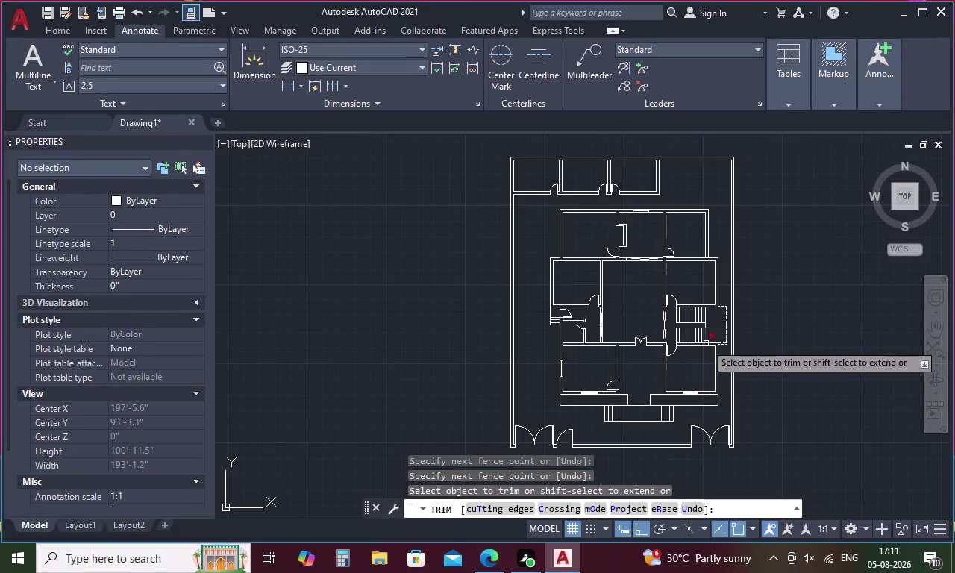
Finish trimming the staircase wall lines and clear the active command.
key(Escape)
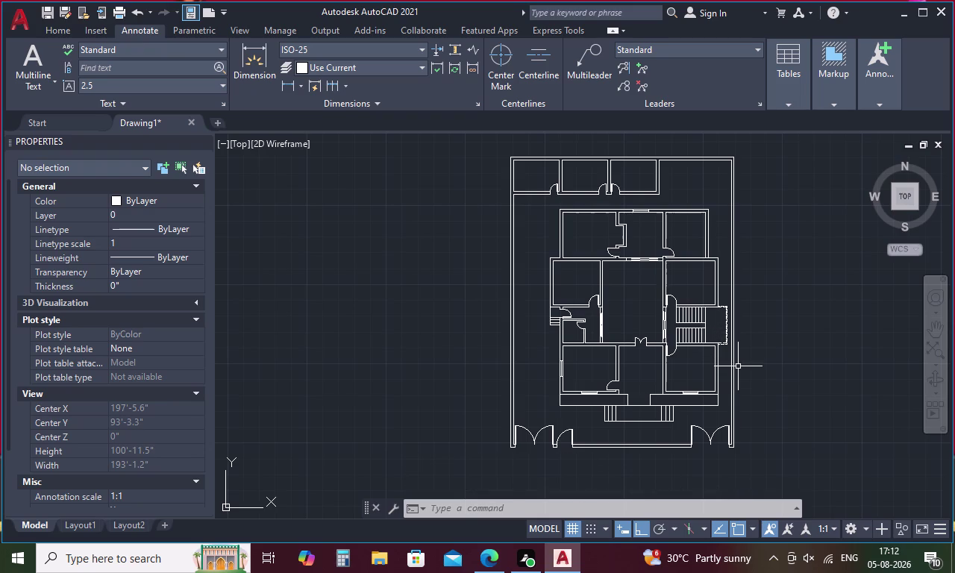
key(Escape)
text(l)
key(space)
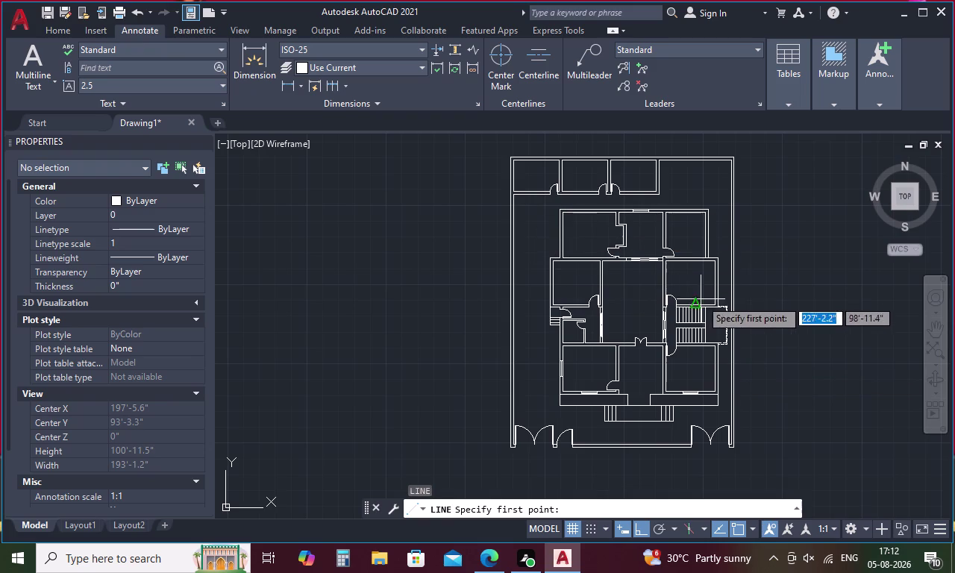
scroll(up, 3)
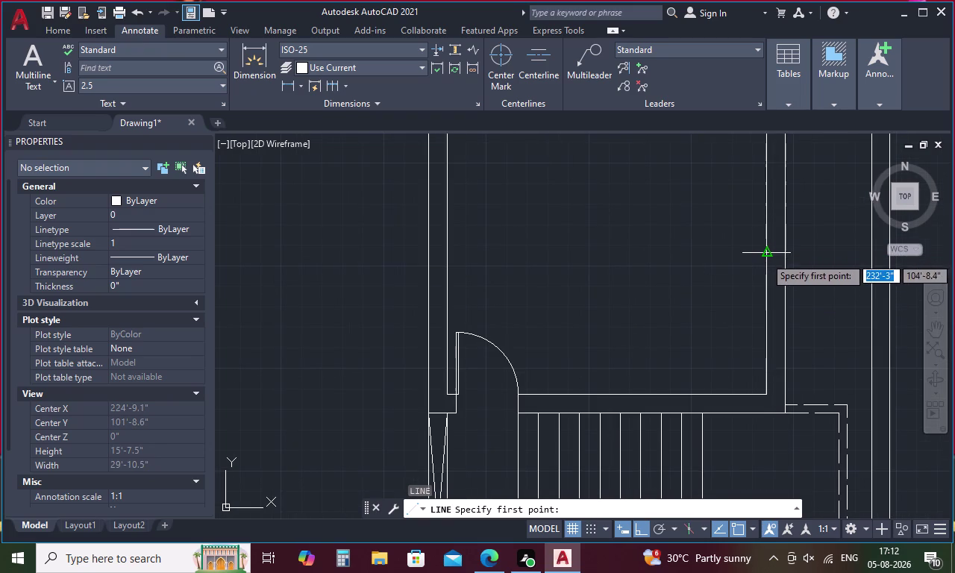
click(765, 257)
click(790, 257)
scroll(down, 3)
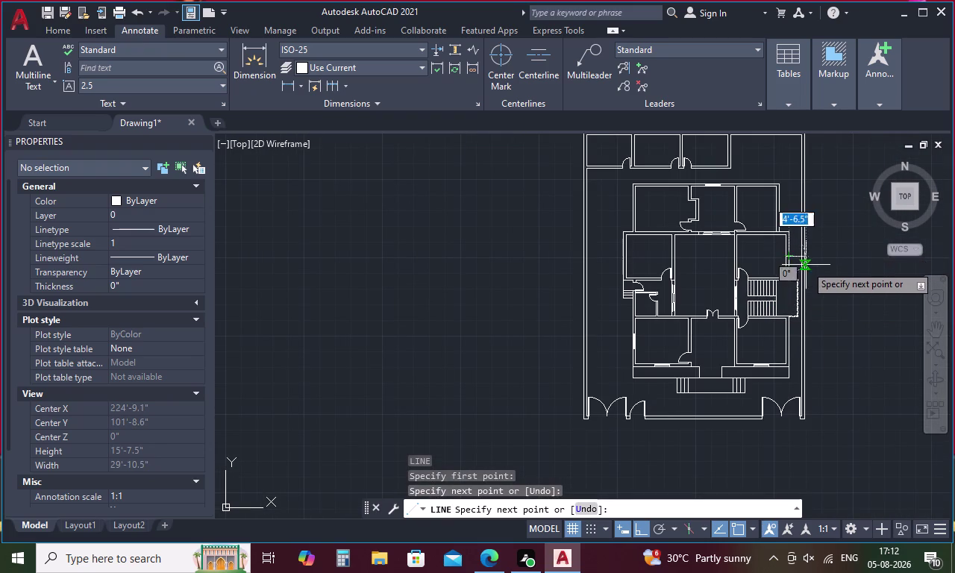
key(Escape)
key(o)
key(space)
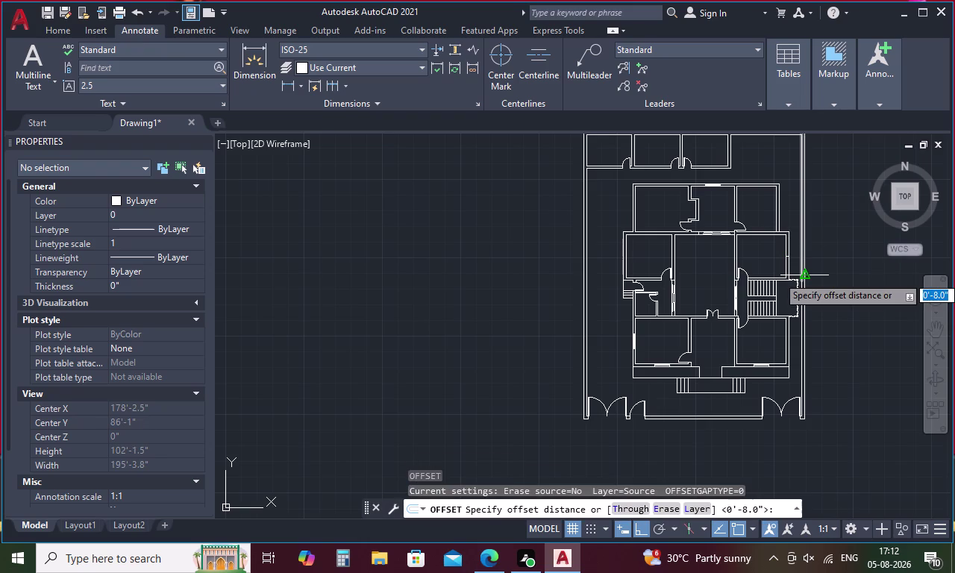
key(1)
key(period)
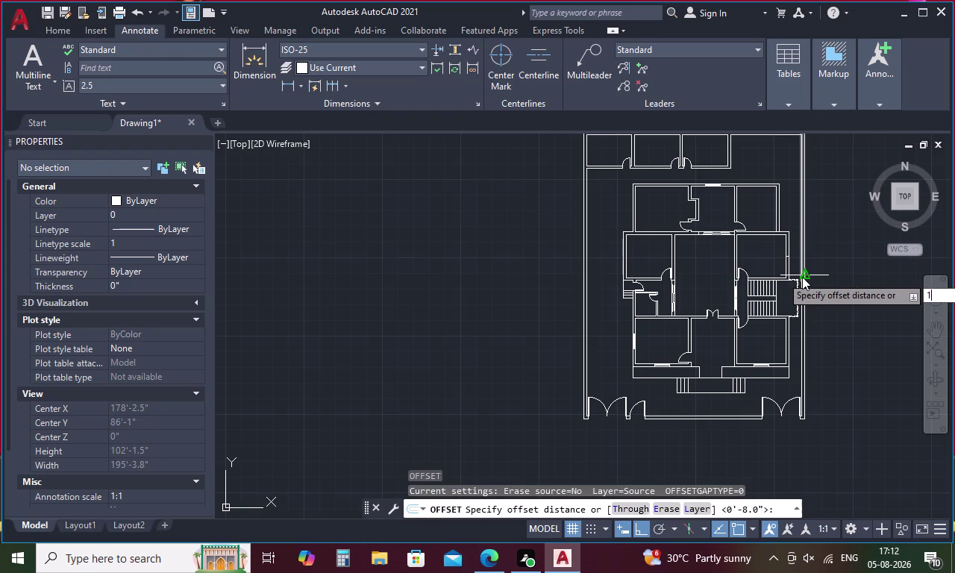
text(5)
key(space)
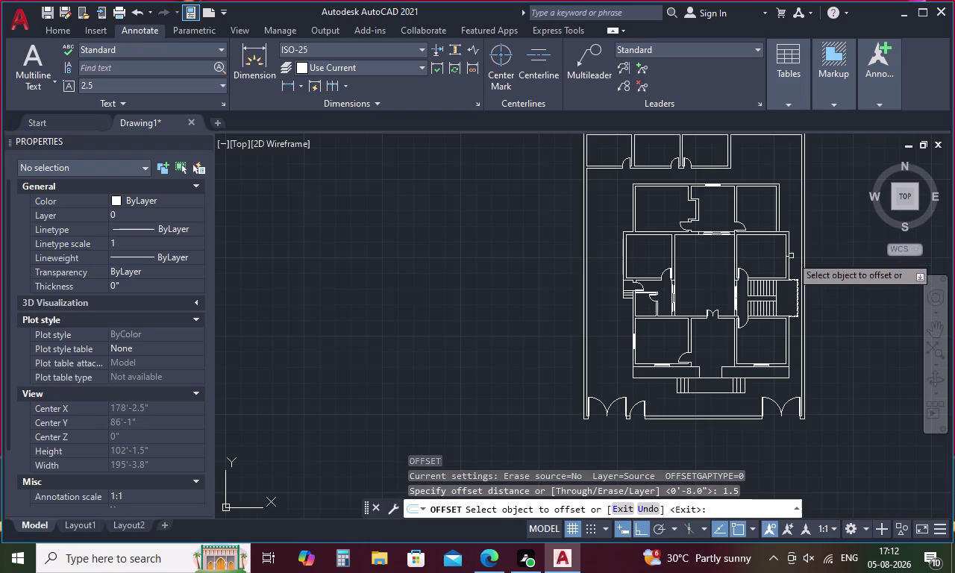
scroll(up, 3)
click(777, 235)
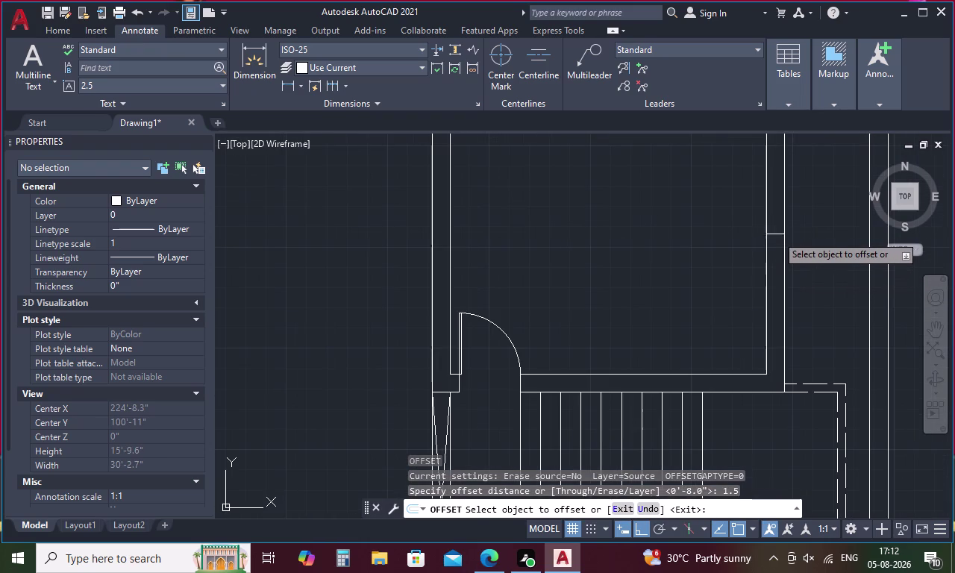
click(776, 208)
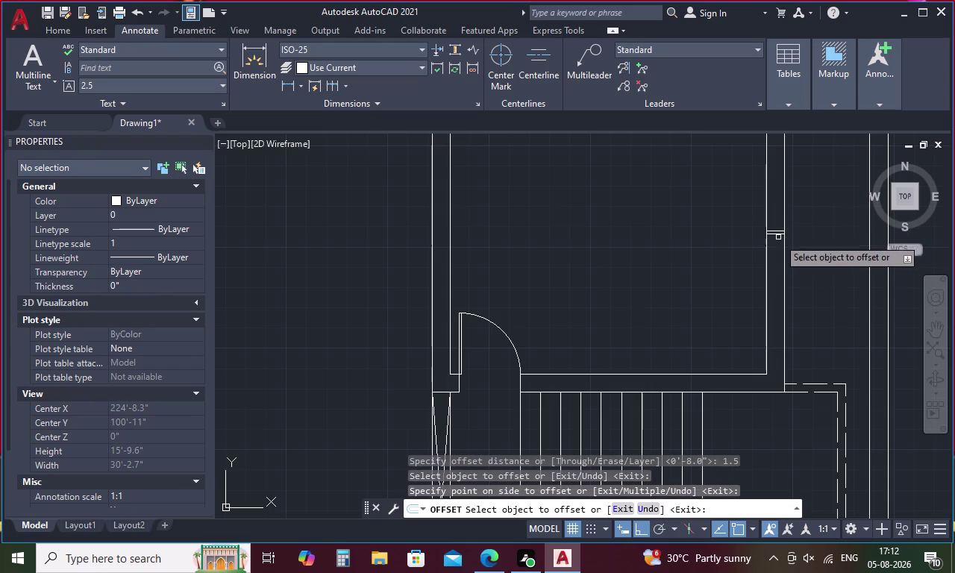
key(Escape)
scroll(up, 3)
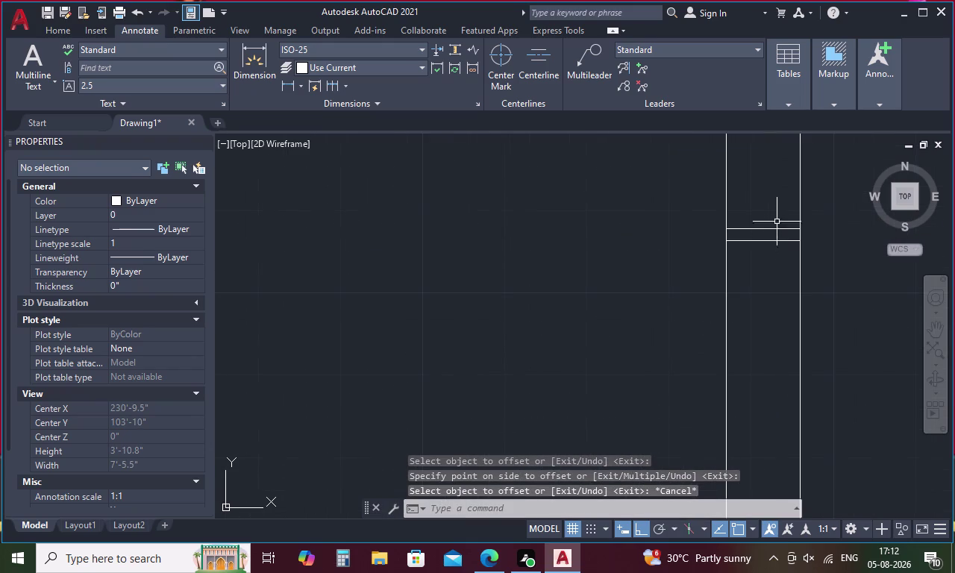
drag(780, 212, 772, 260)
key(Delete)
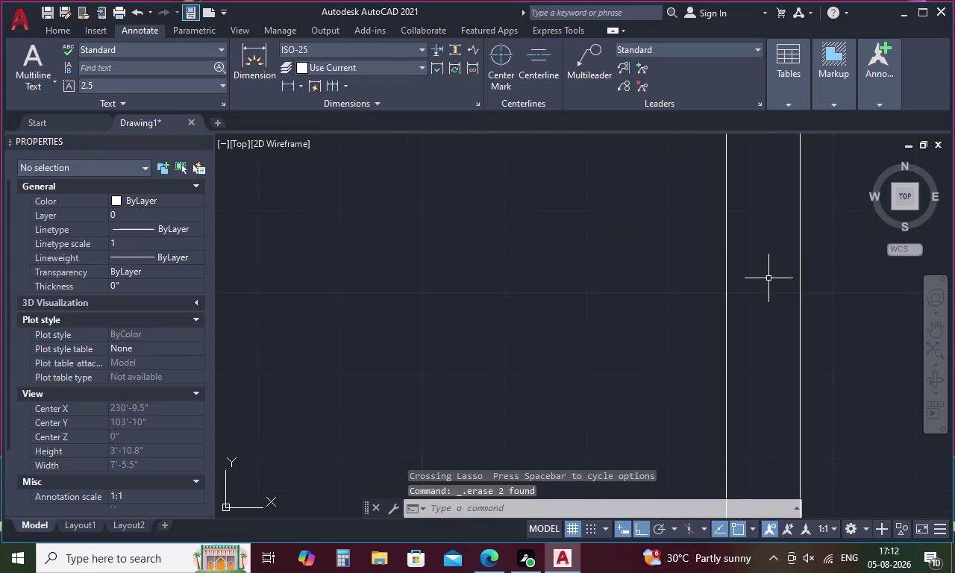
key(o)
key(space)
text(1.)
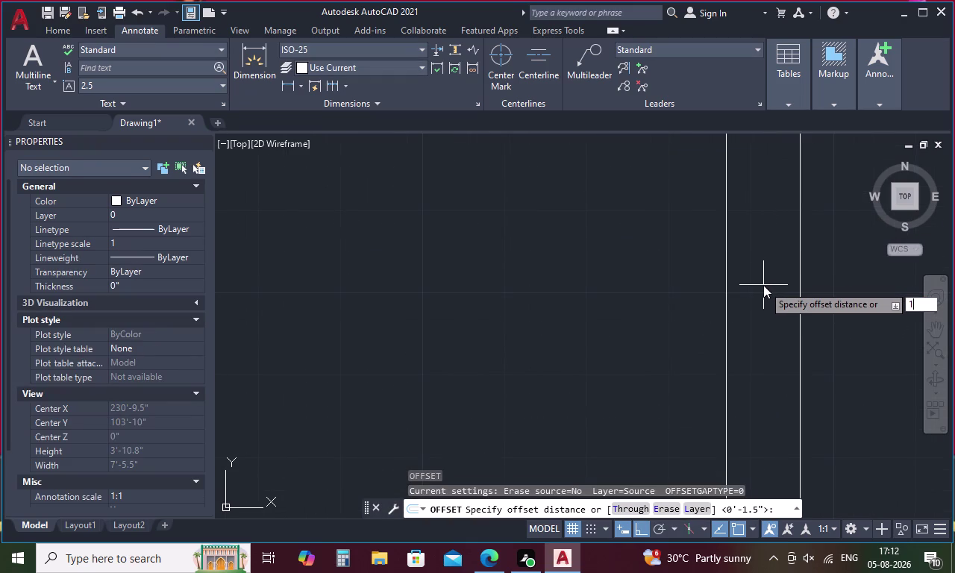
key(5)
key(apostrophe)
key(space)
key(Escape)
key(Escape)
key(l)
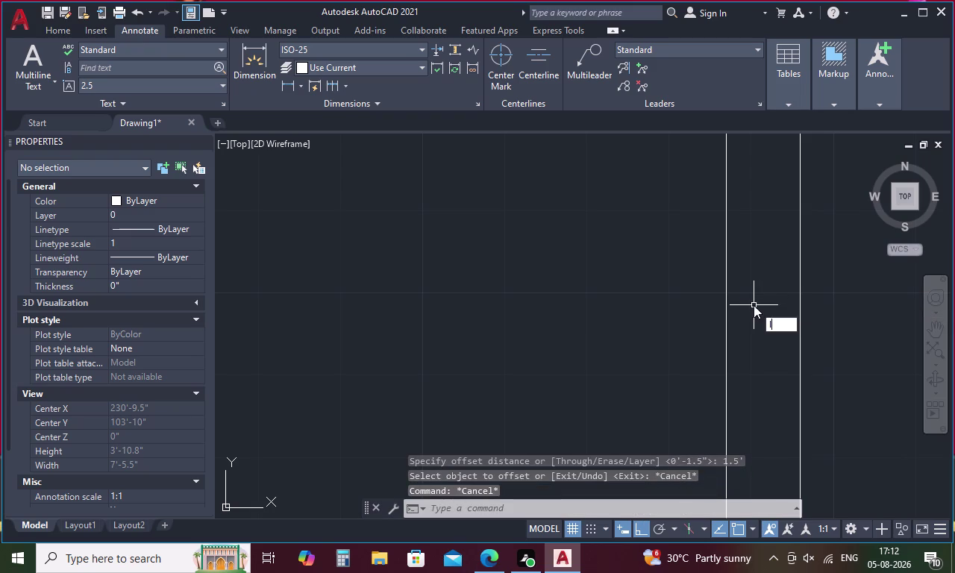
key(space)
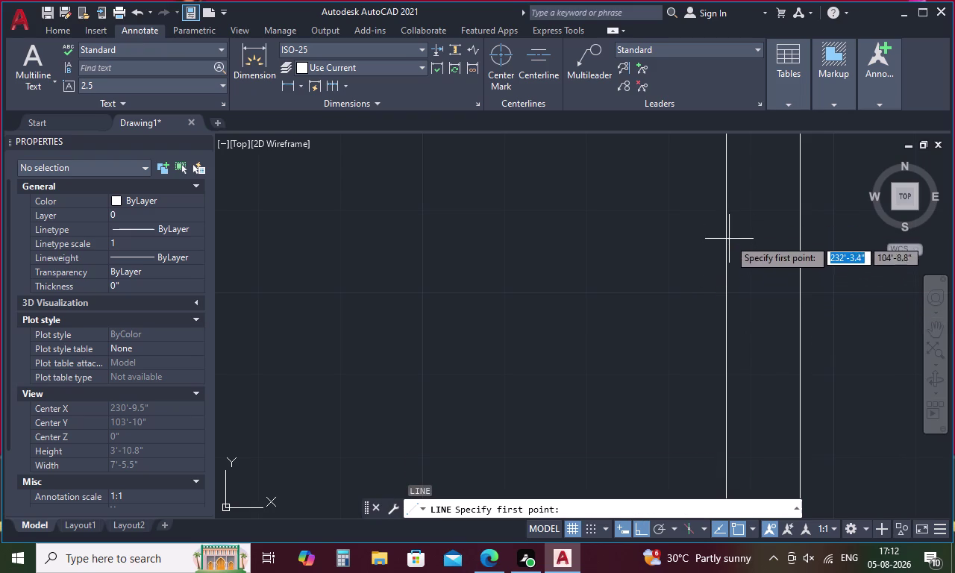
Draw a line across the wall and offset it 1.5 to form the opening's two edges.
click(726, 241)
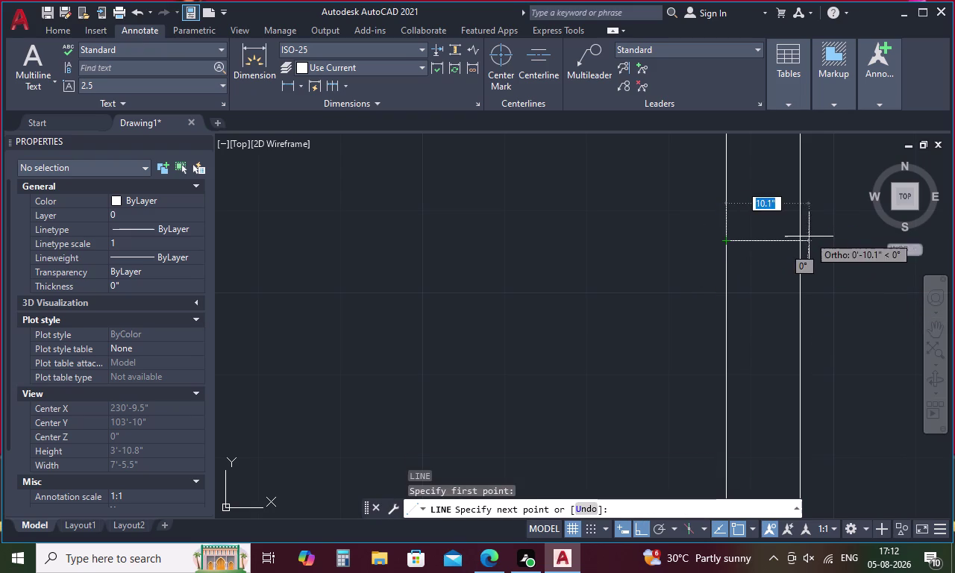
click(803, 238)
key(Escape)
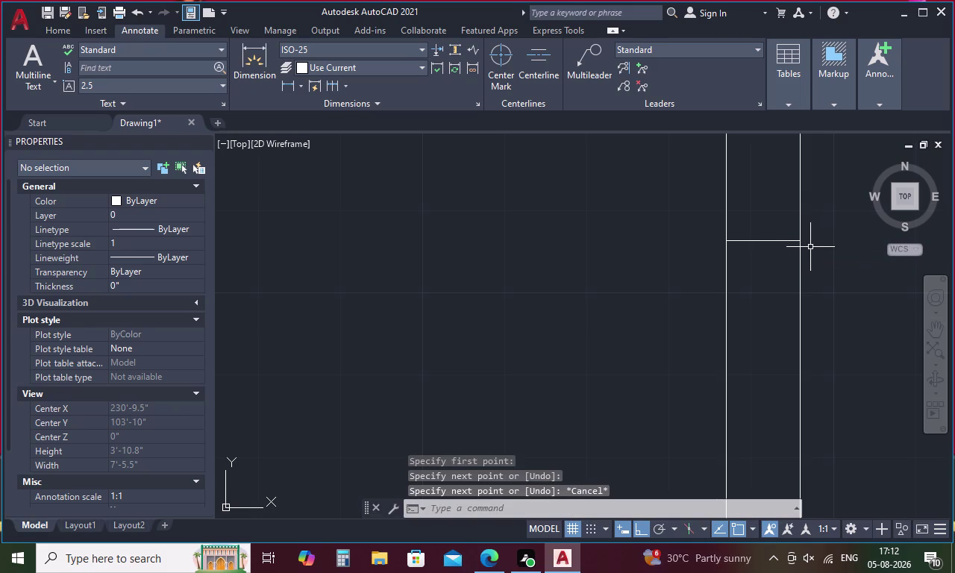
text(o)
key(space)
key(1)
key(period)
key(5)
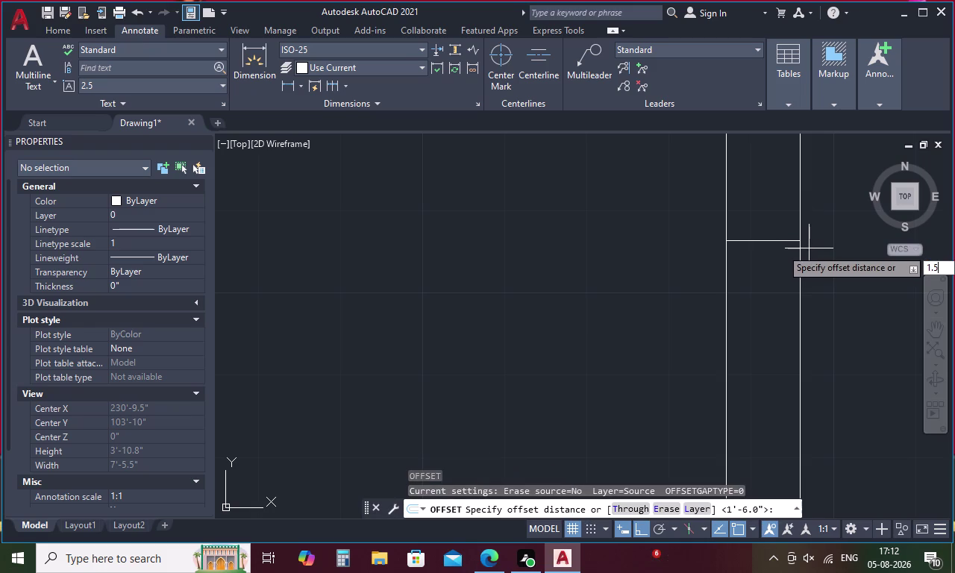
key(apostrophe)
key(space)
click(778, 240)
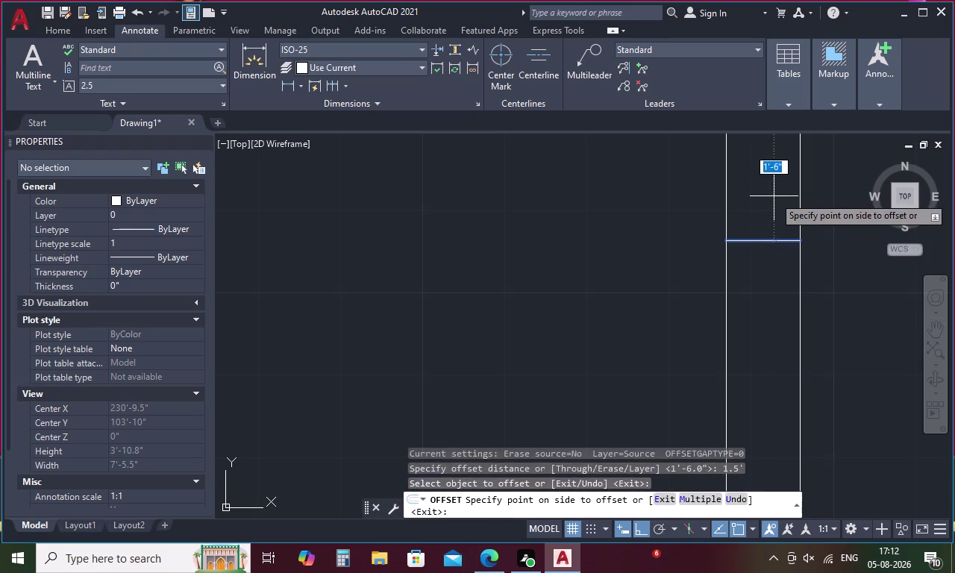
click(774, 196)
click(778, 241)
click(777, 295)
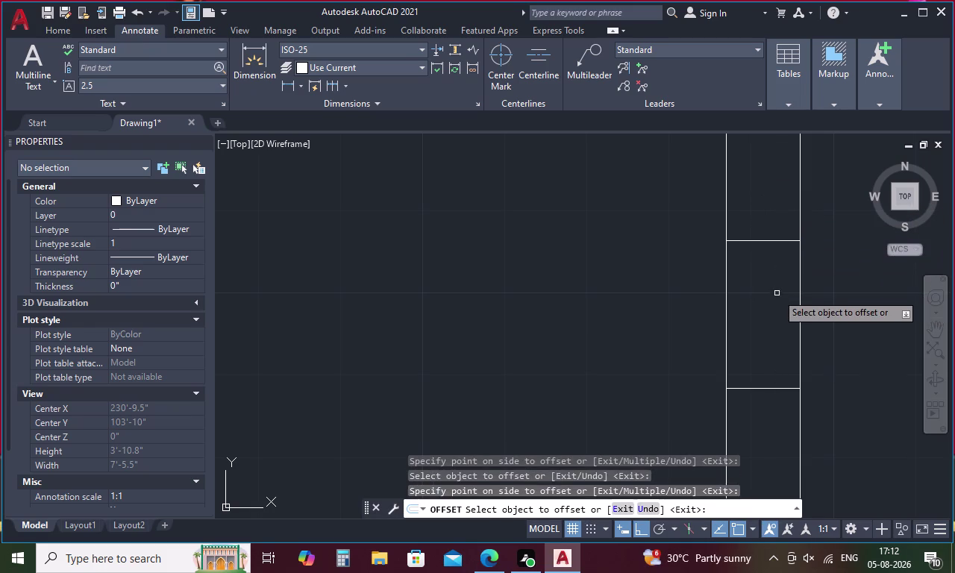
scroll(down, 3)
key(Escape)
Draw a 3-foot vertical line between the opening edges.
text(l)
key(space)
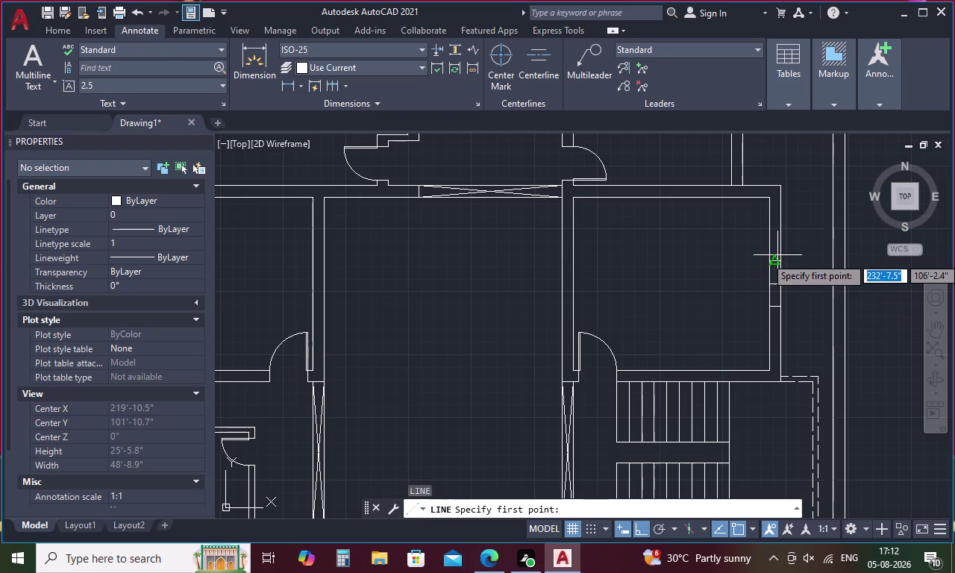
click(775, 265)
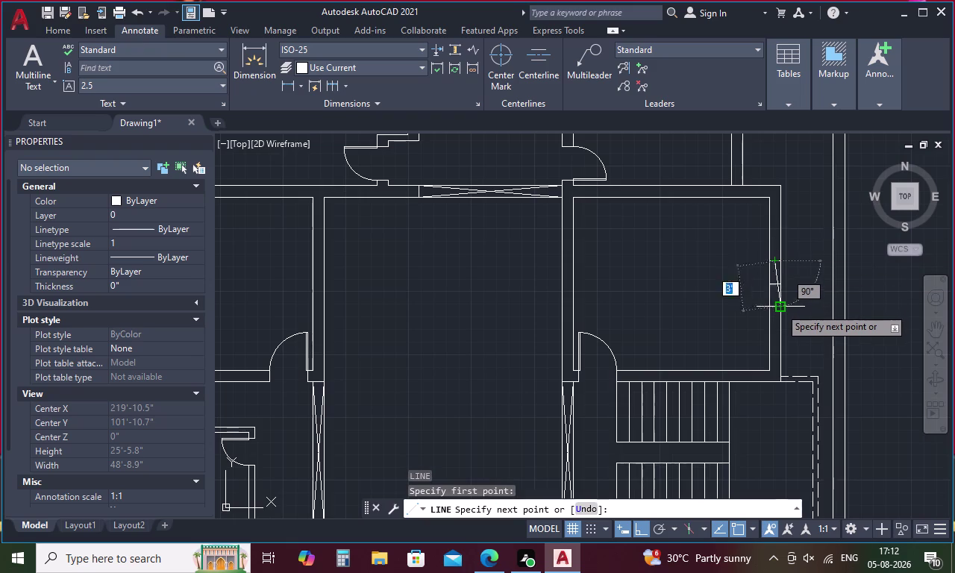
click(776, 309)
key(Escape)
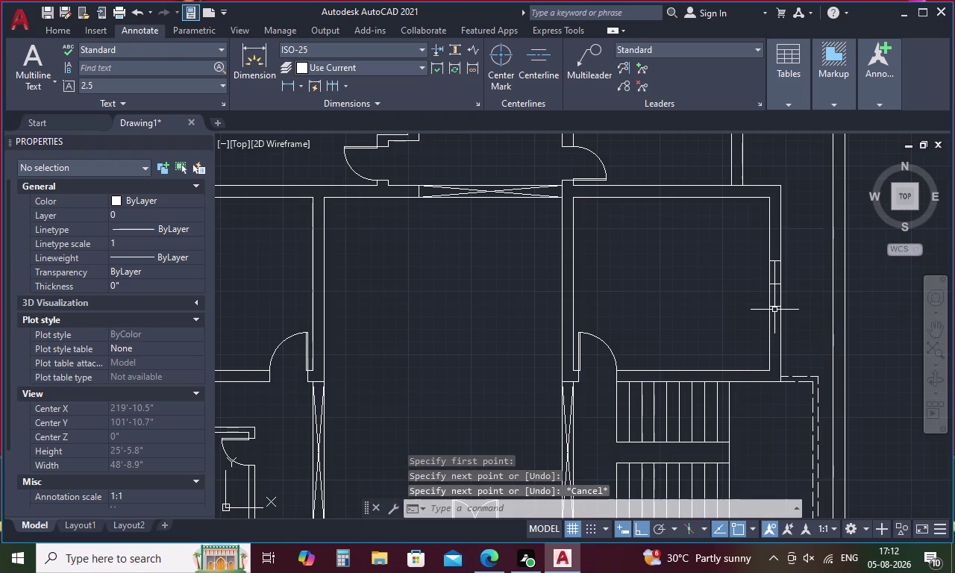
Offset the vertical line 1 inch to each side and select the middle line.
text(o 1)
key(space)
scroll(up, 3)
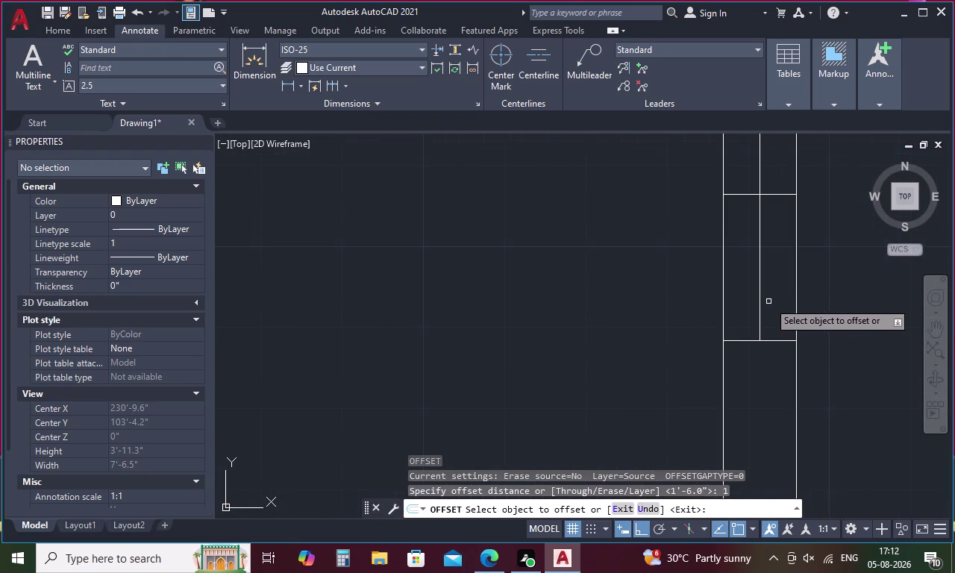
click(759, 309)
click(781, 302)
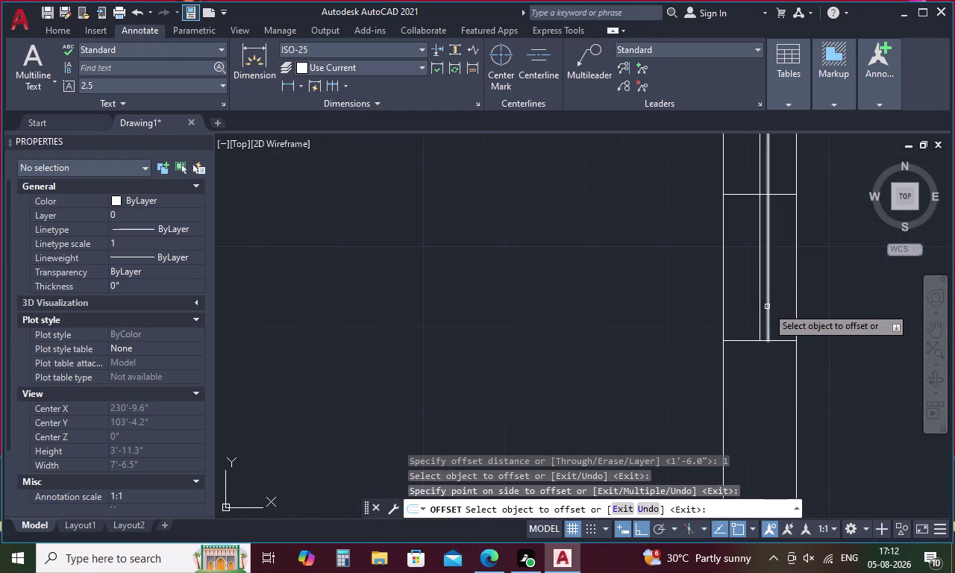
click(759, 315)
click(744, 318)
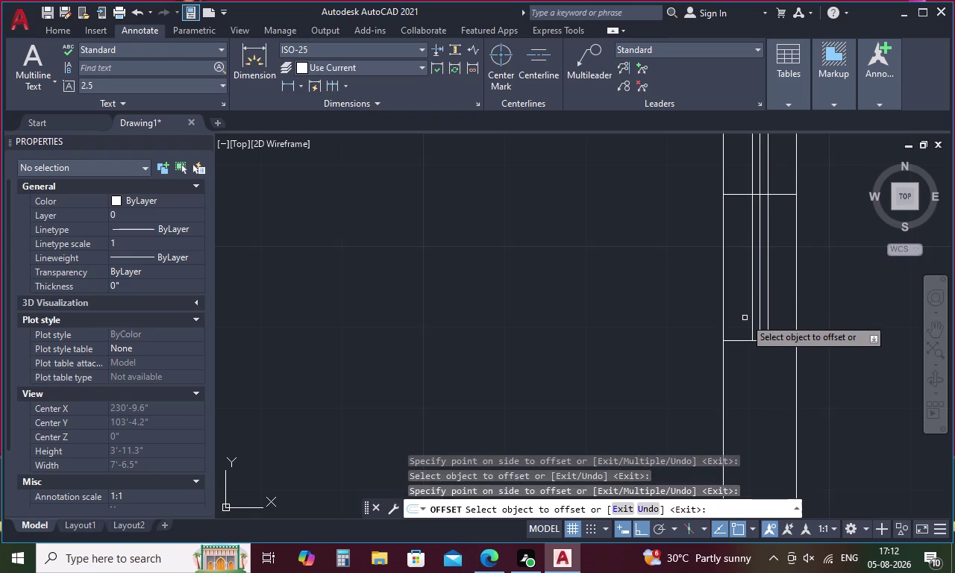
key(Escape)
click(759, 303)
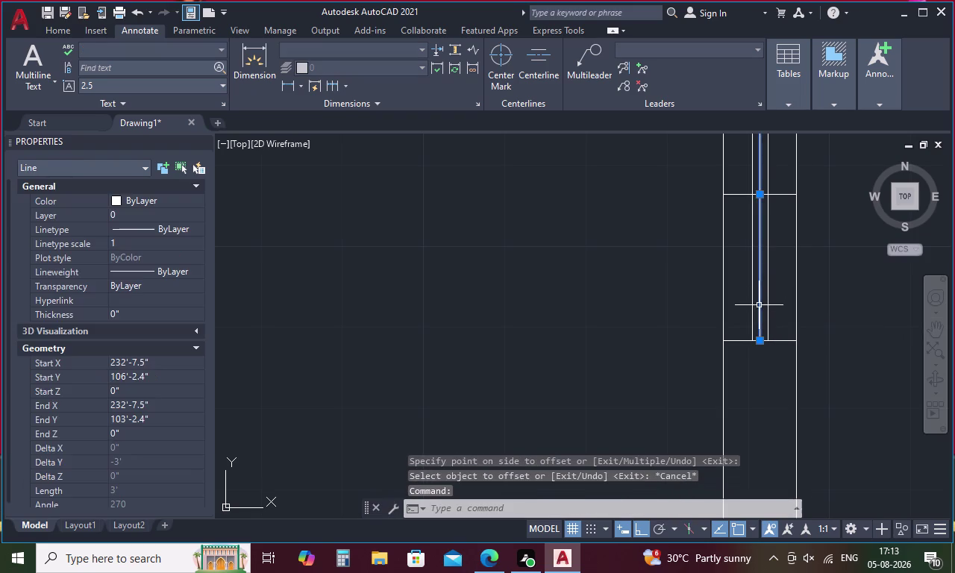
key(Delete)
scroll(down, 3)
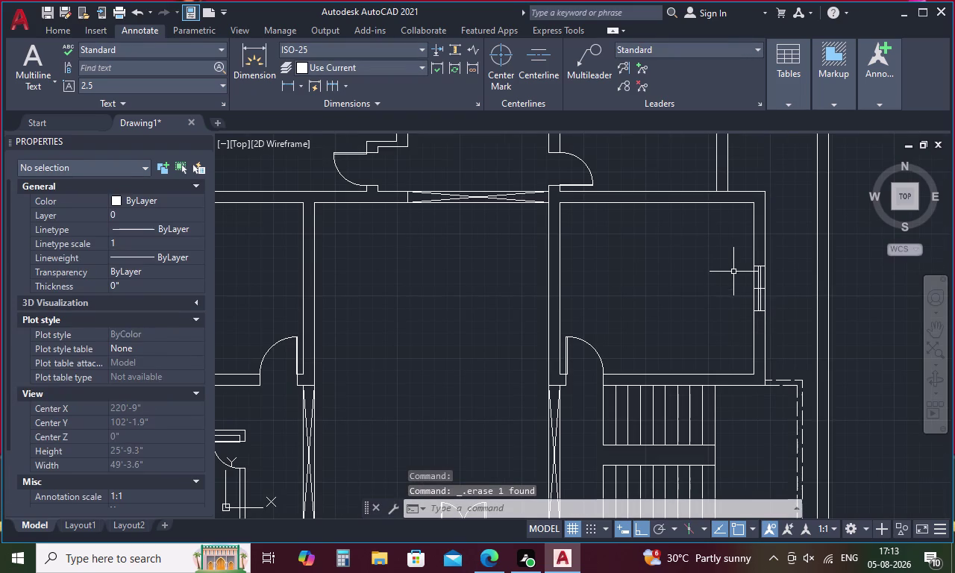
scroll(up, 3)
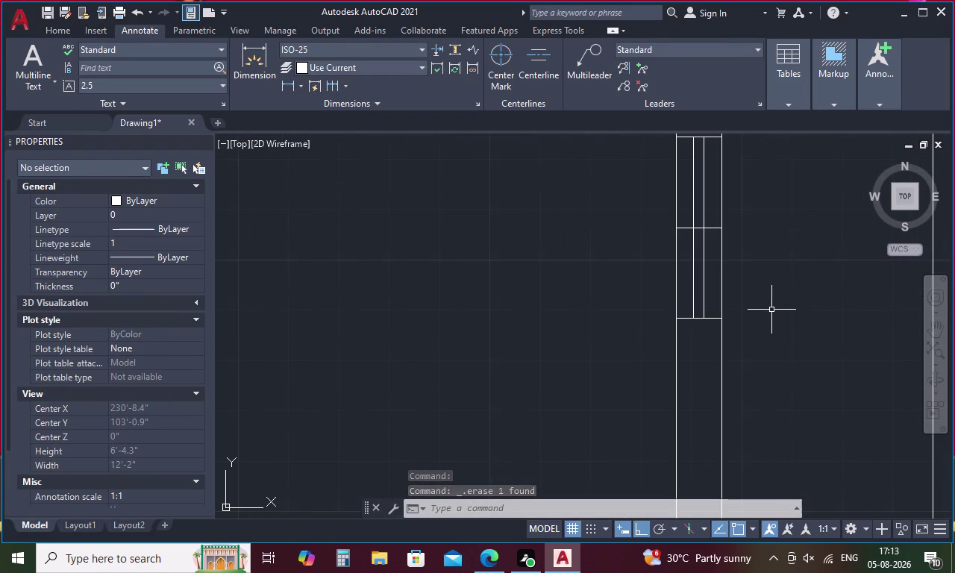
middle_drag(771, 309, 779, 381)
drag(720, 199, 707, 249)
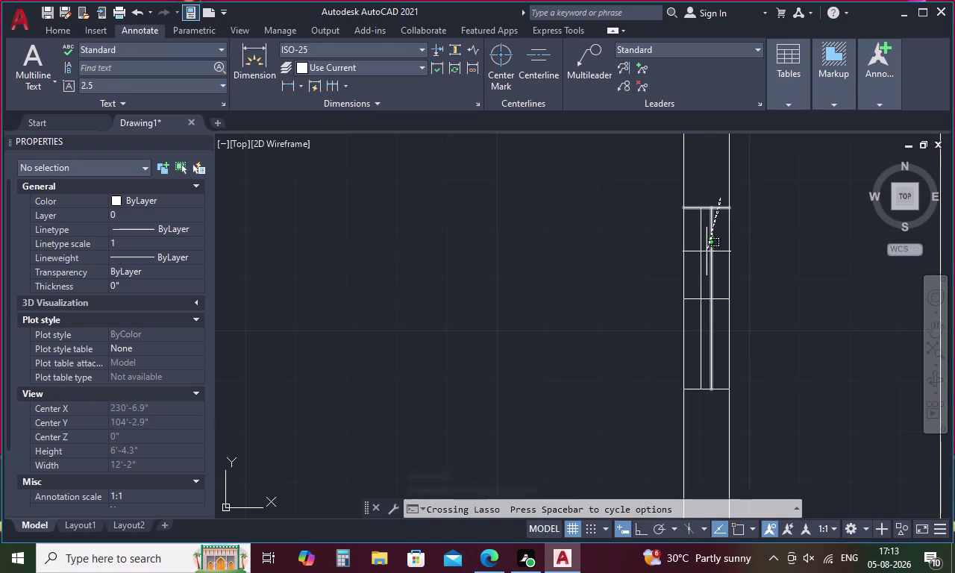
drag(708, 249, 700, 270)
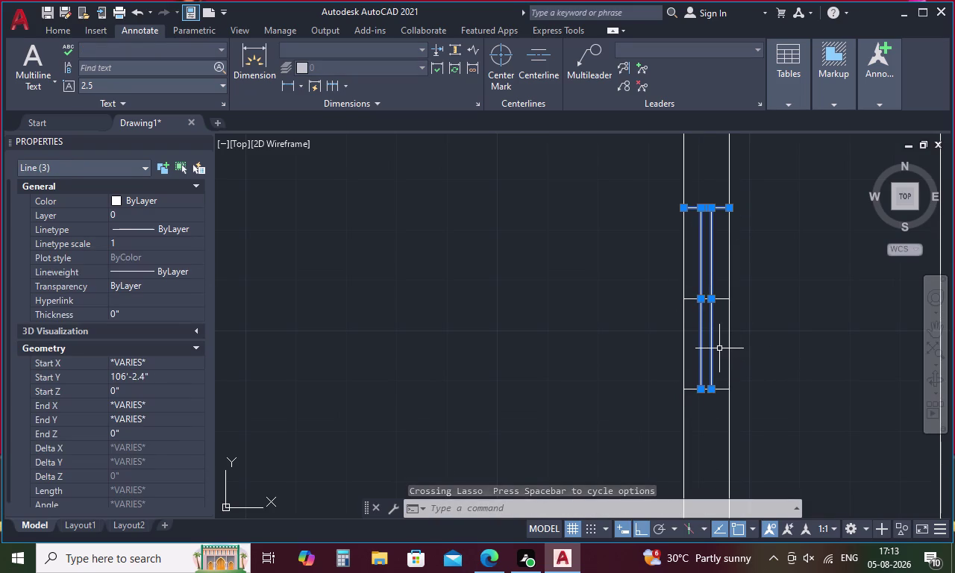
key(Escape)
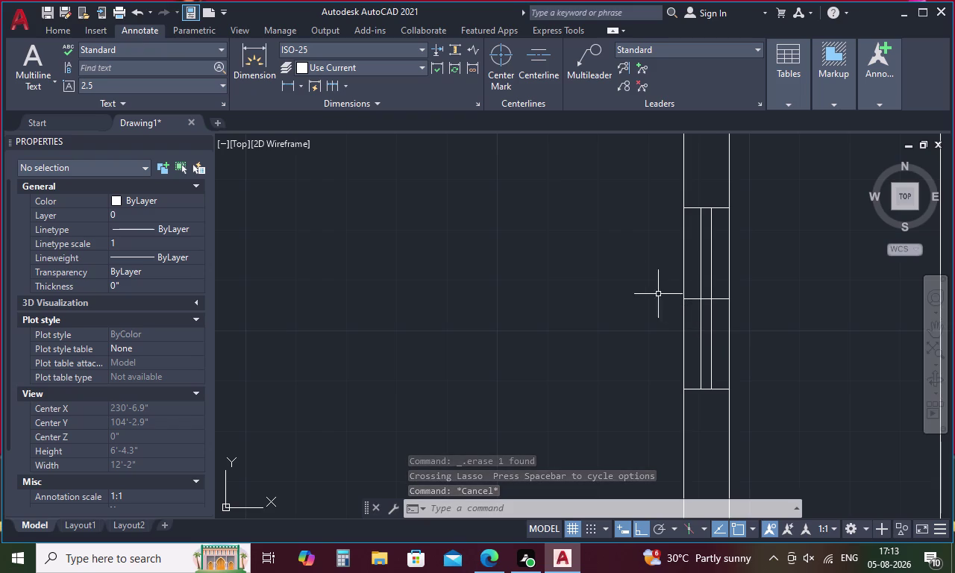
scroll(down, 3)
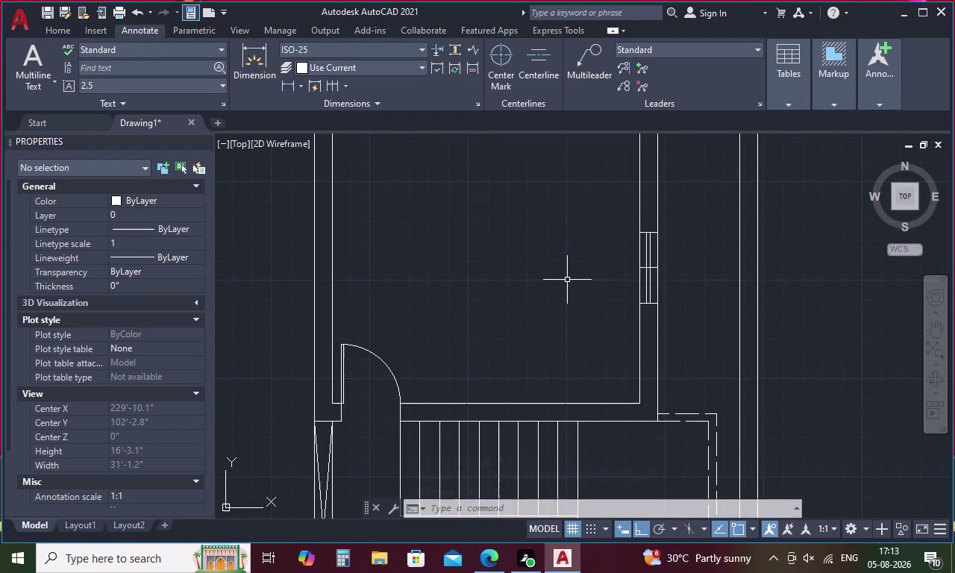
scroll(down, 3)
middle_drag(540, 289, 786, 305)
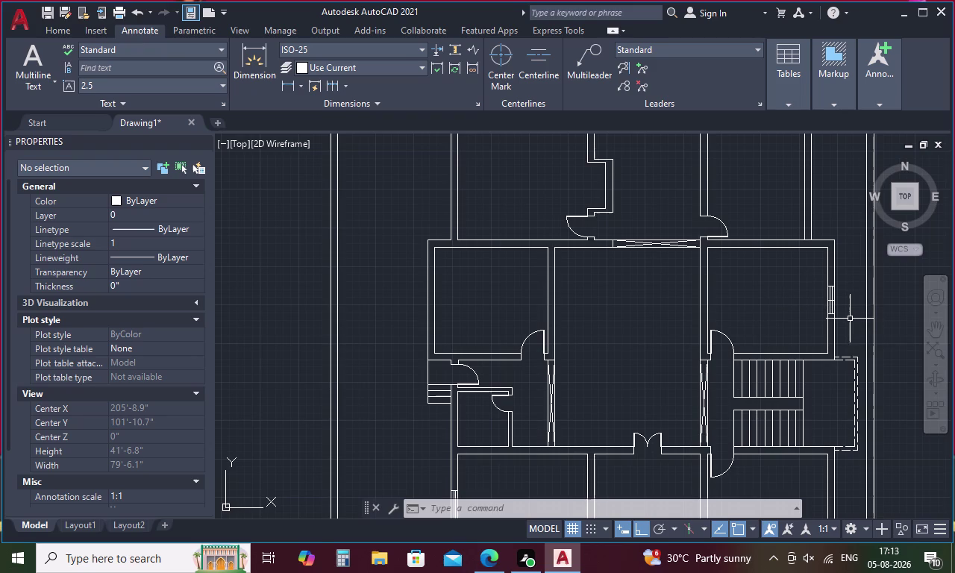
Copy the right-wall window lines onto the left wall and the lower right wall.
scroll(up, 3)
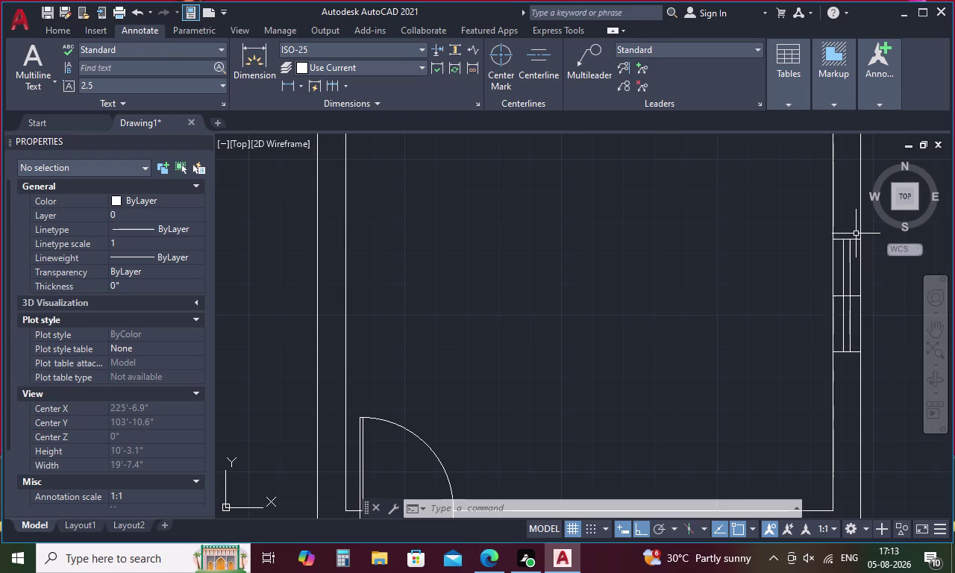
drag(854, 231, 844, 282)
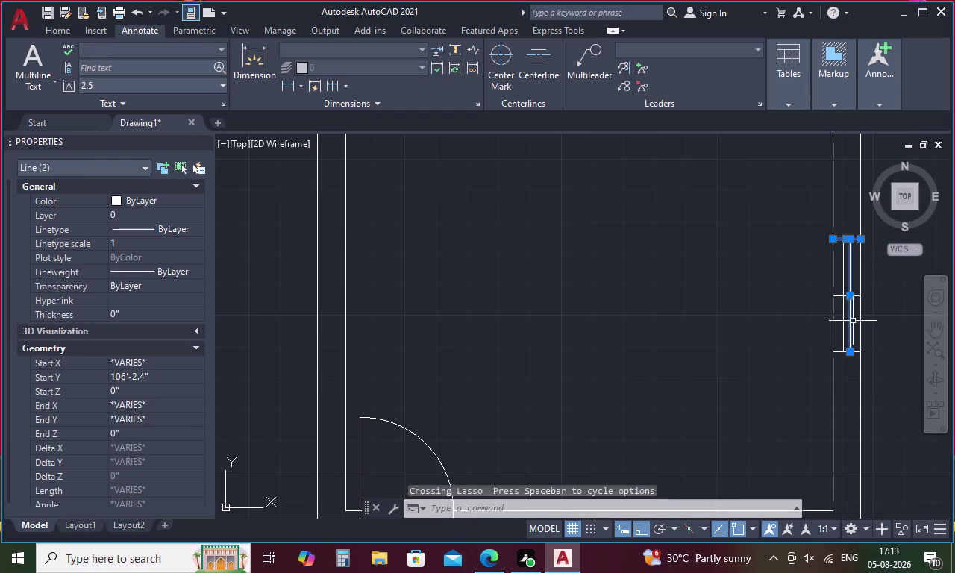
click(843, 324)
scroll(up, 3)
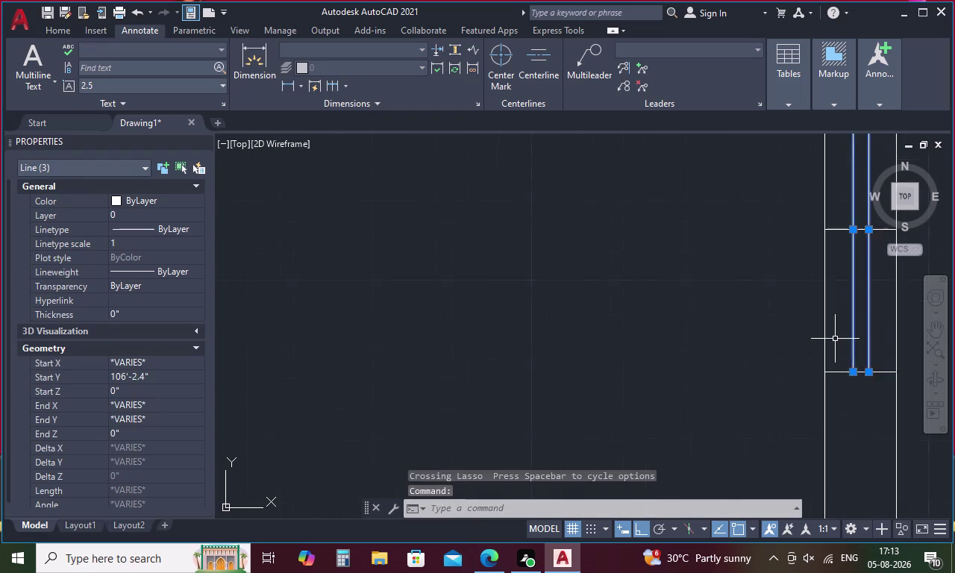
click(829, 396)
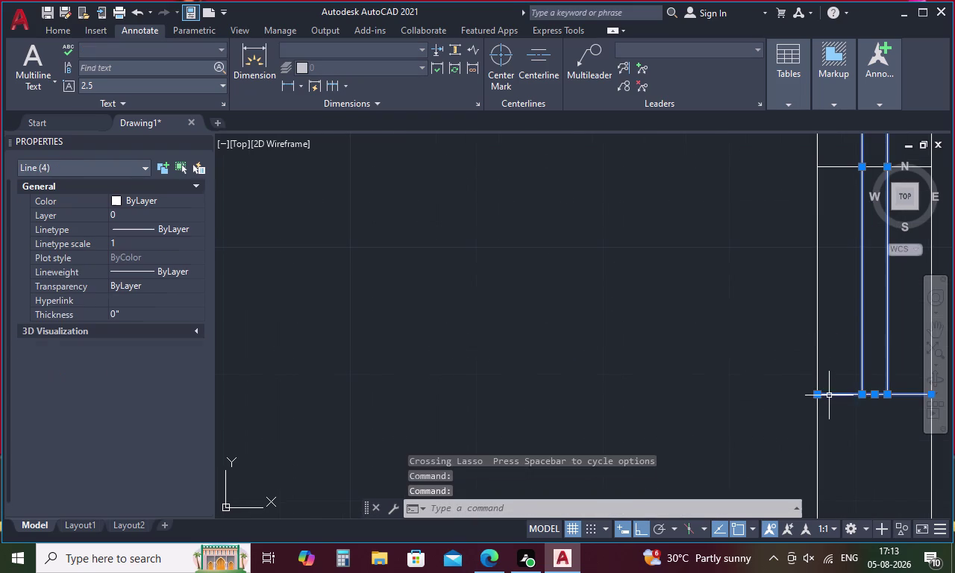
scroll(down, 3)
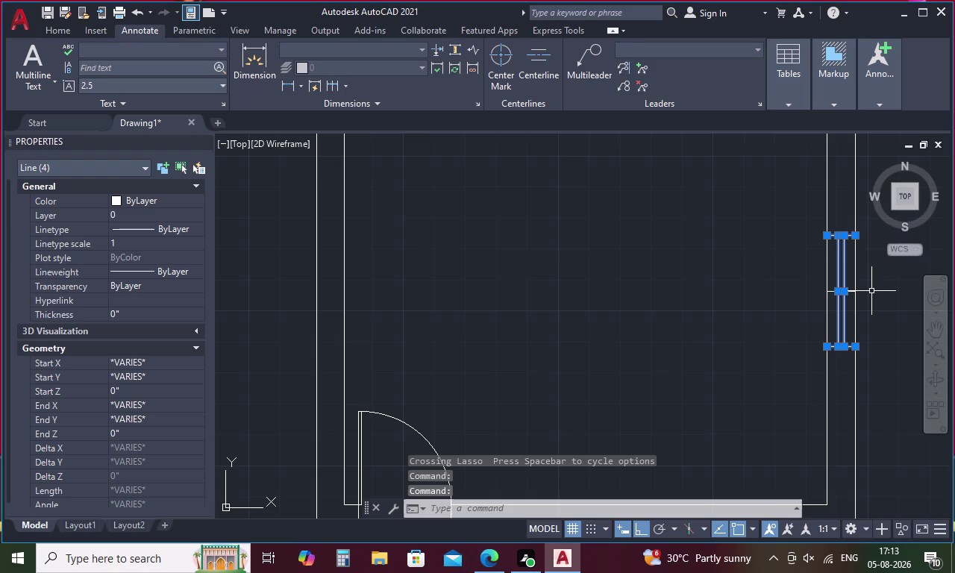
right_click(872, 292)
click(871, 325)
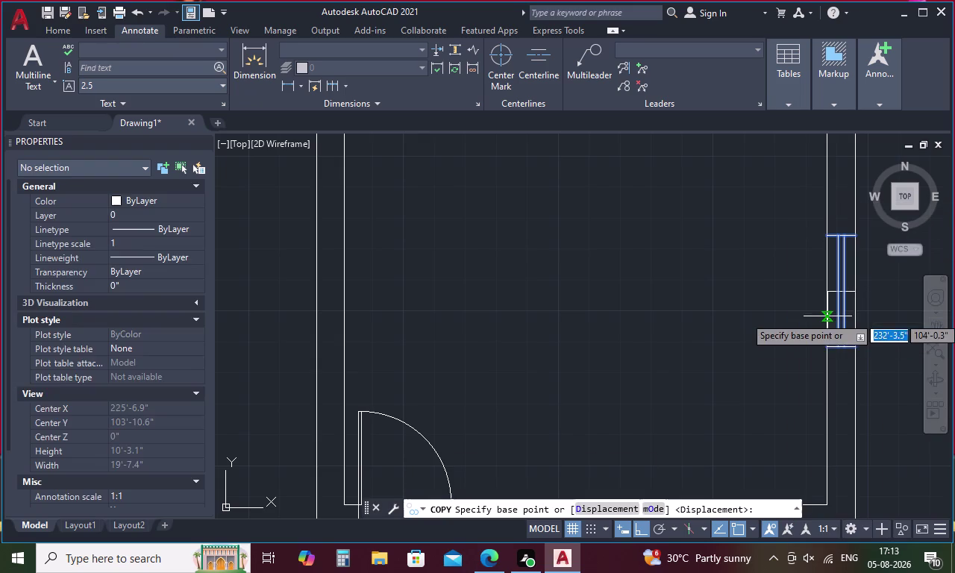
click(830, 294)
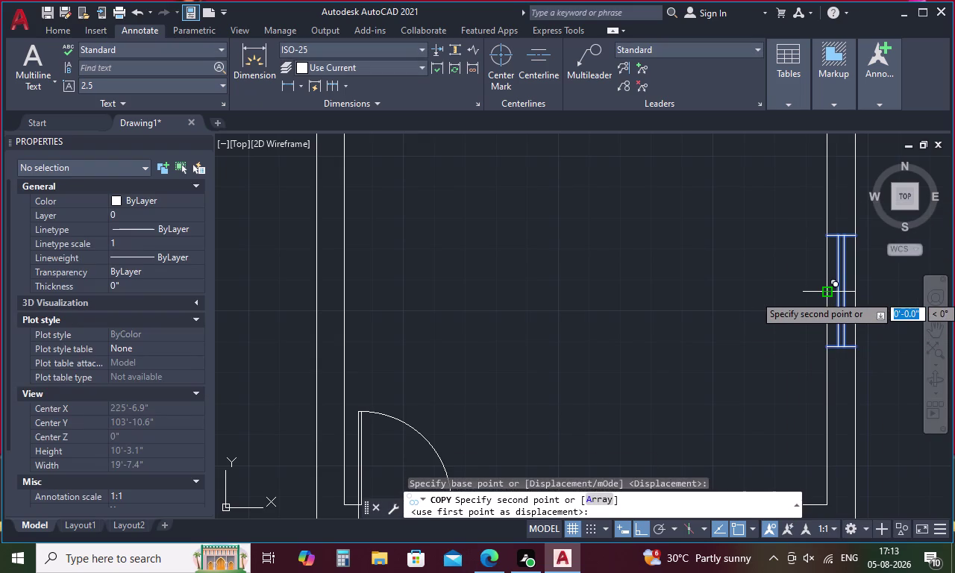
scroll(down, 3)
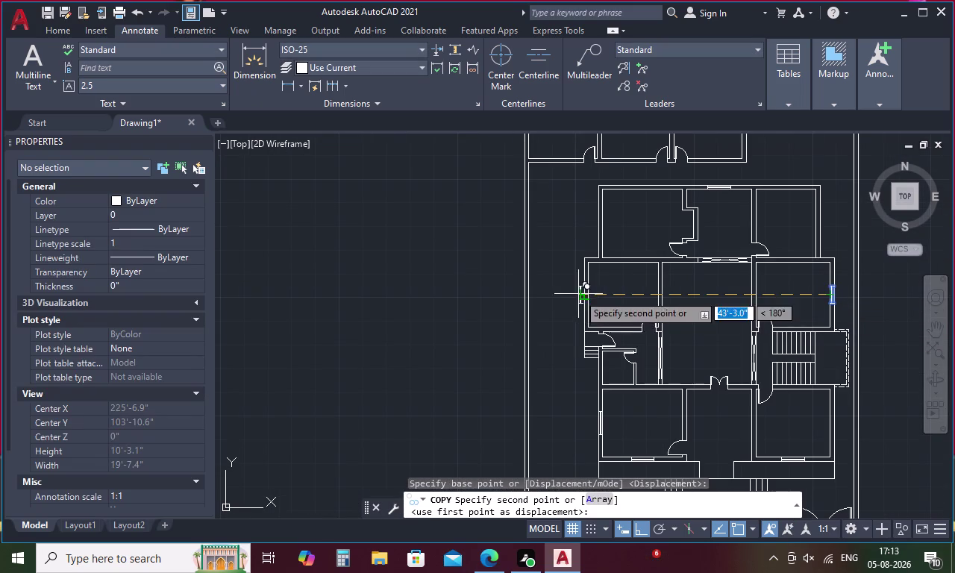
scroll(up, 3)
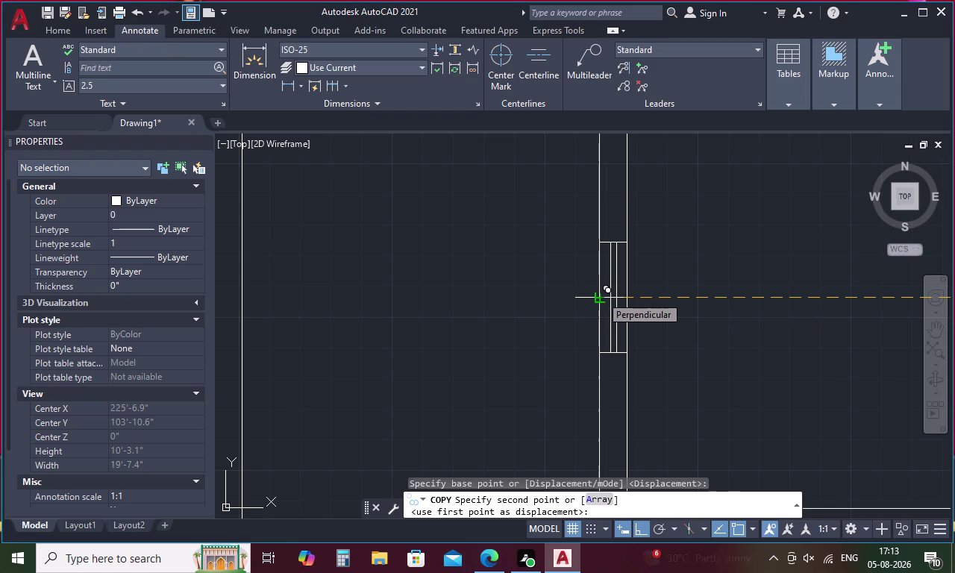
click(601, 296)
scroll(down, 3)
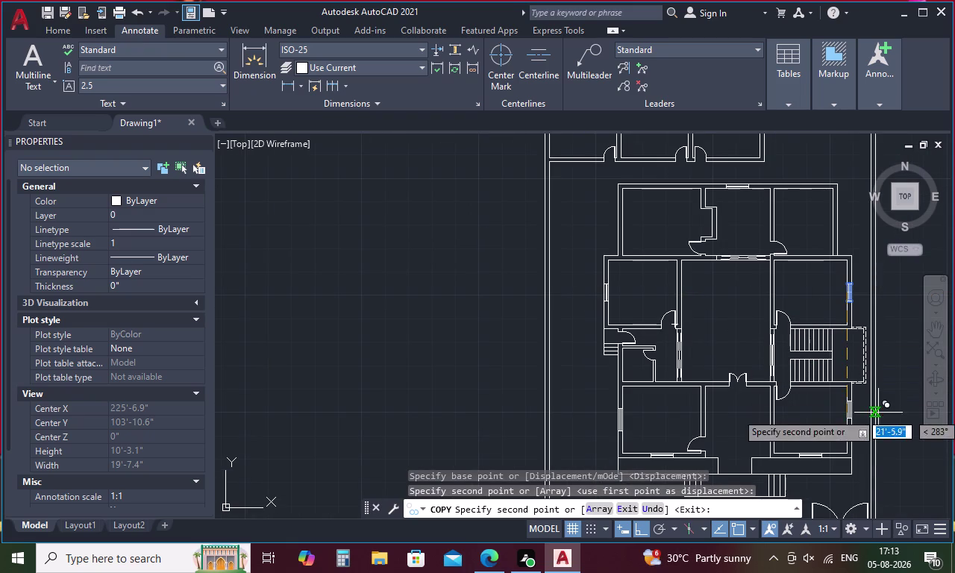
scroll(up, 3)
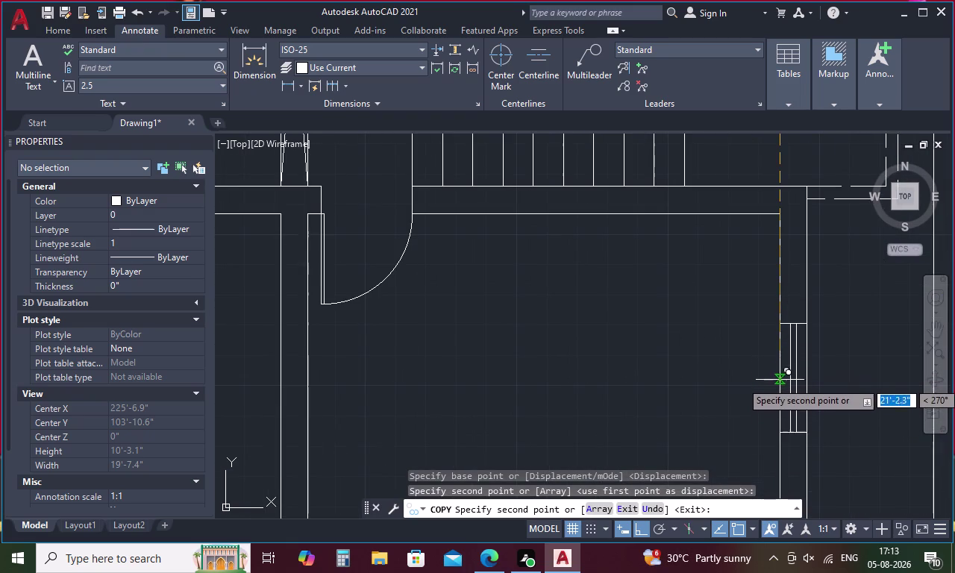
click(781, 433)
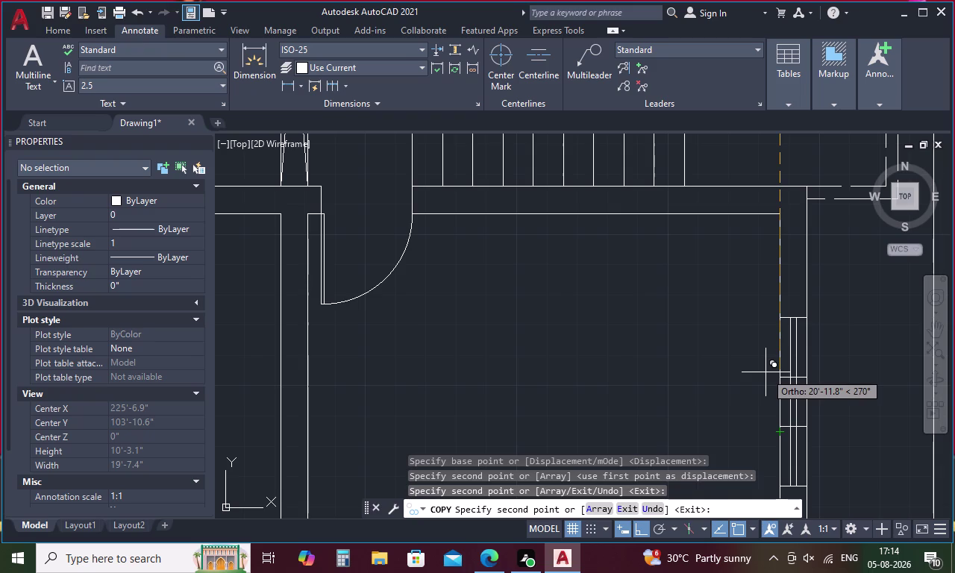
key(Escape)
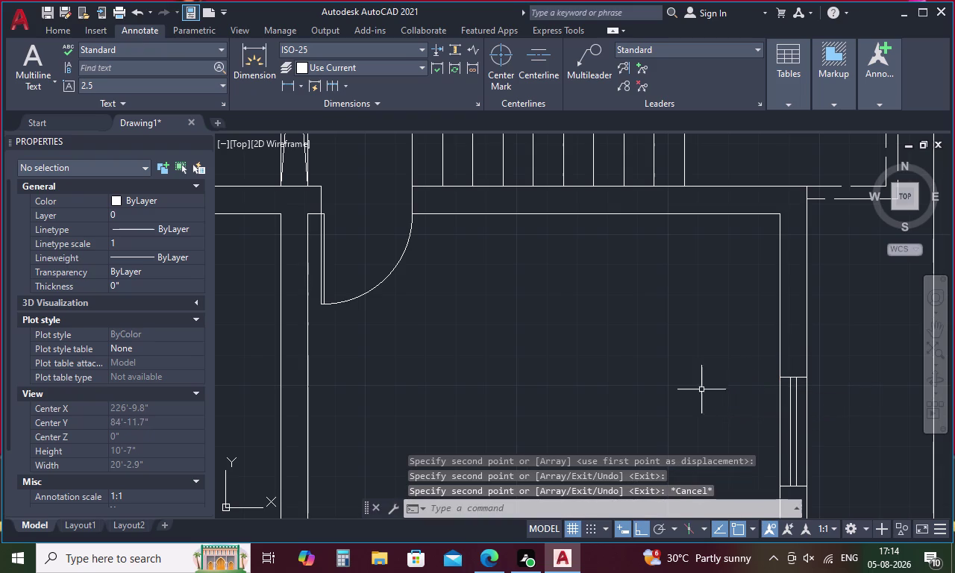
Select the newly placed window and start copying it, then cancel the copy.
scroll(down, 3)
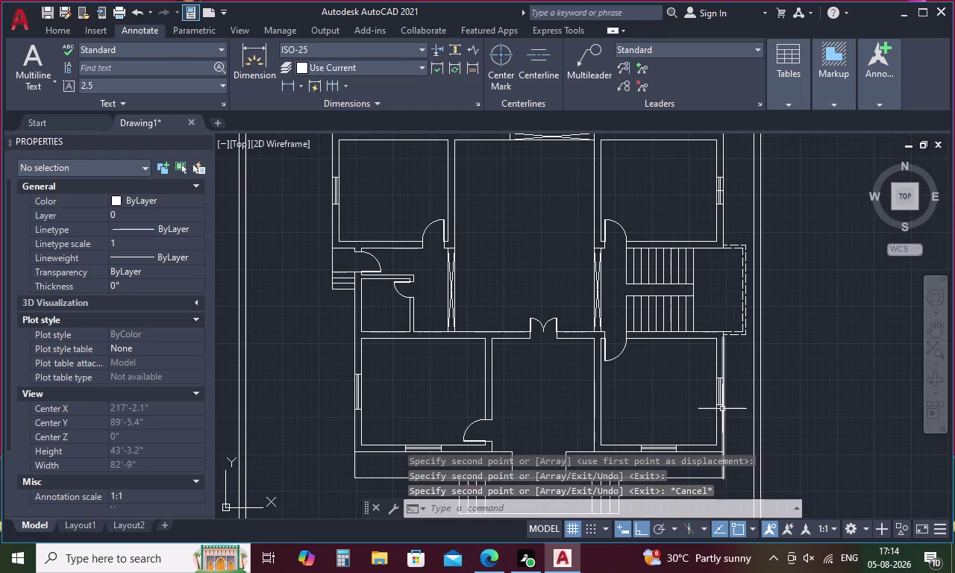
scroll(up, 3)
drag(713, 247, 711, 253)
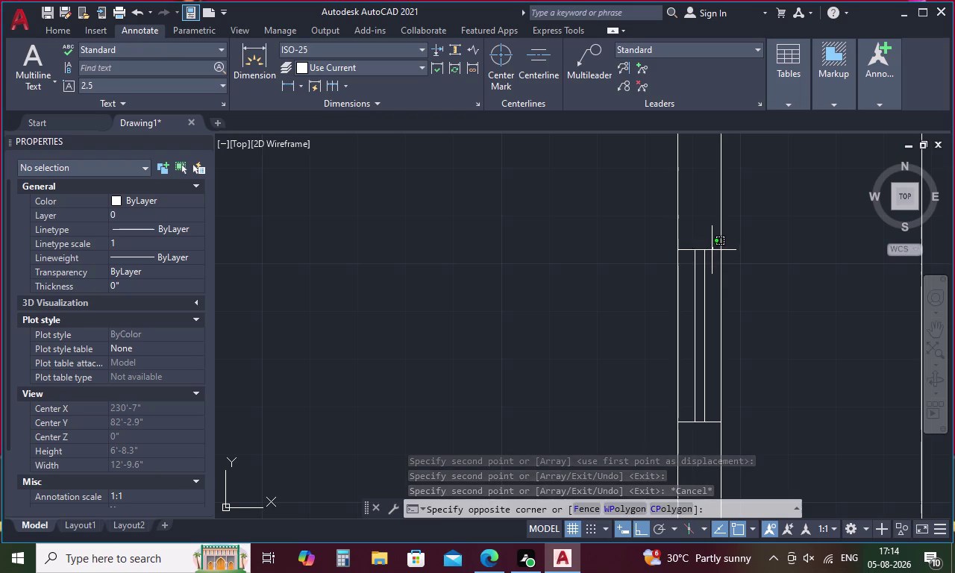
drag(711, 253, 692, 317)
click(688, 421)
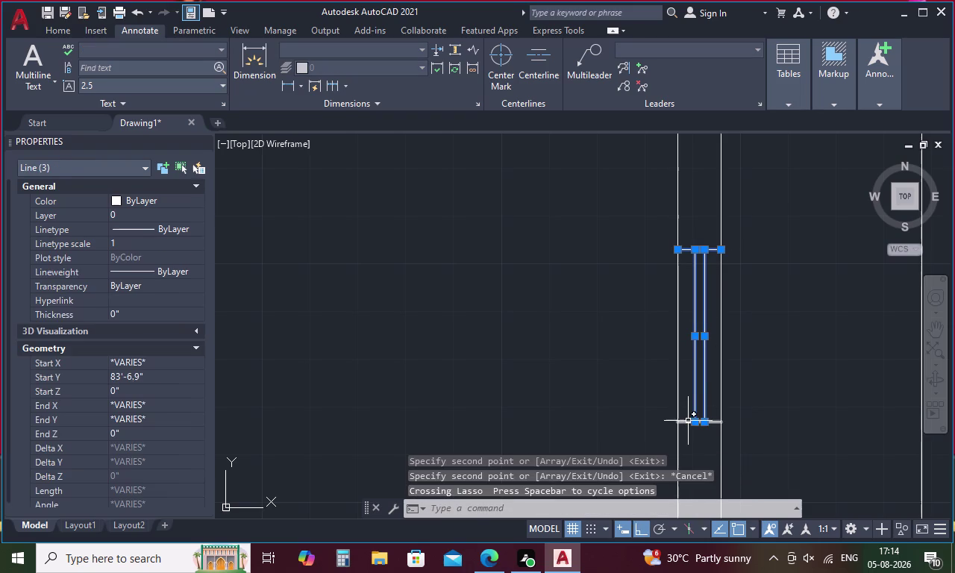
right_click(740, 336)
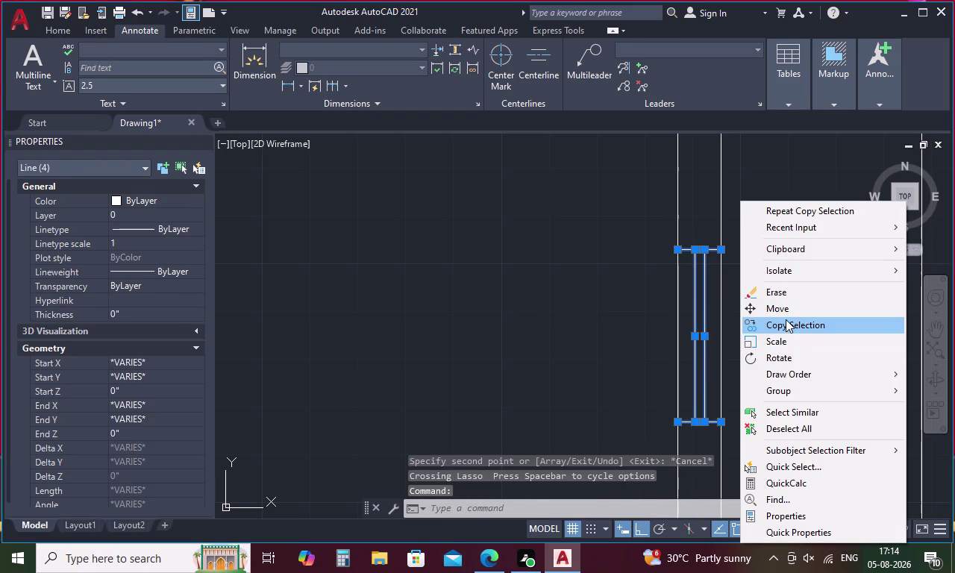
click(786, 321)
scroll(down, 3)
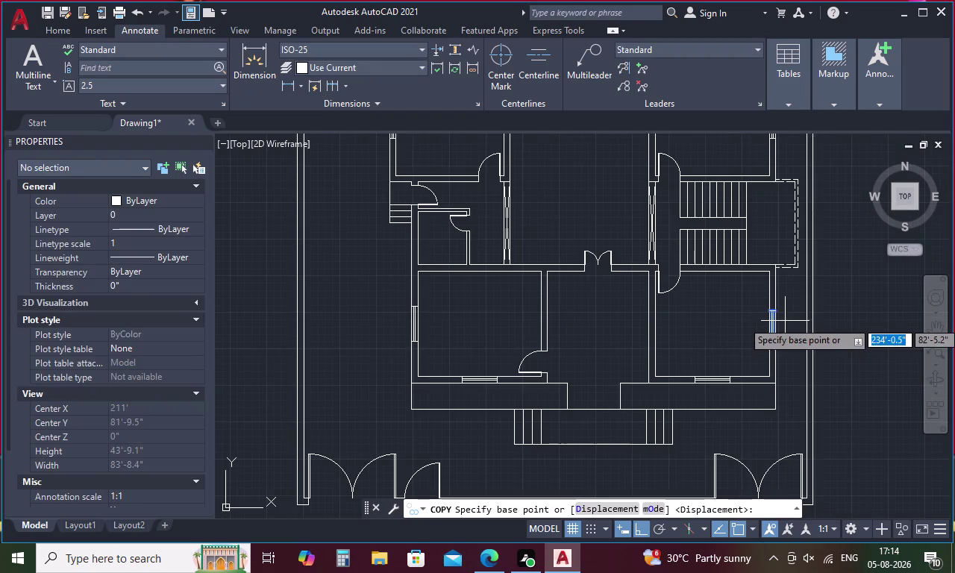
scroll(up, 3)
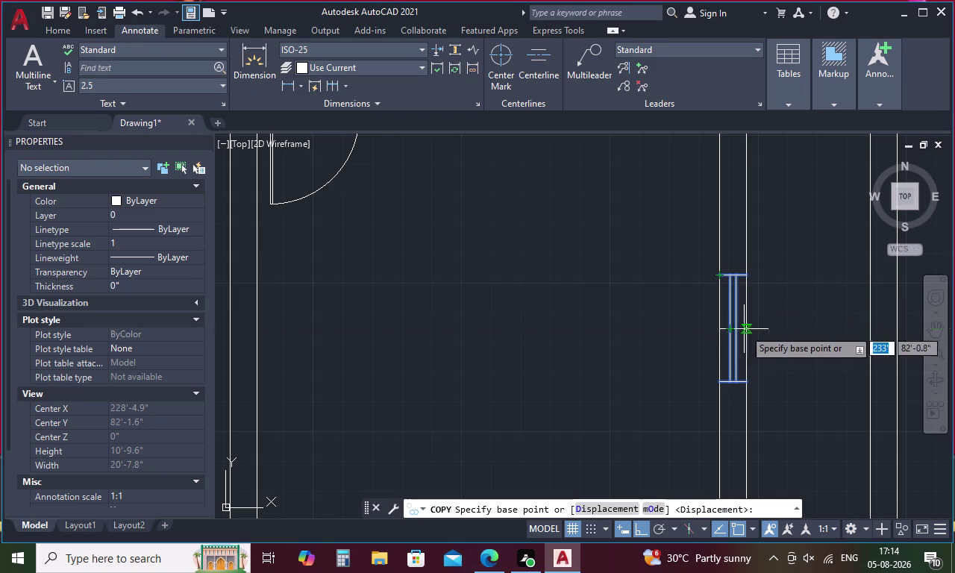
key(Escape)
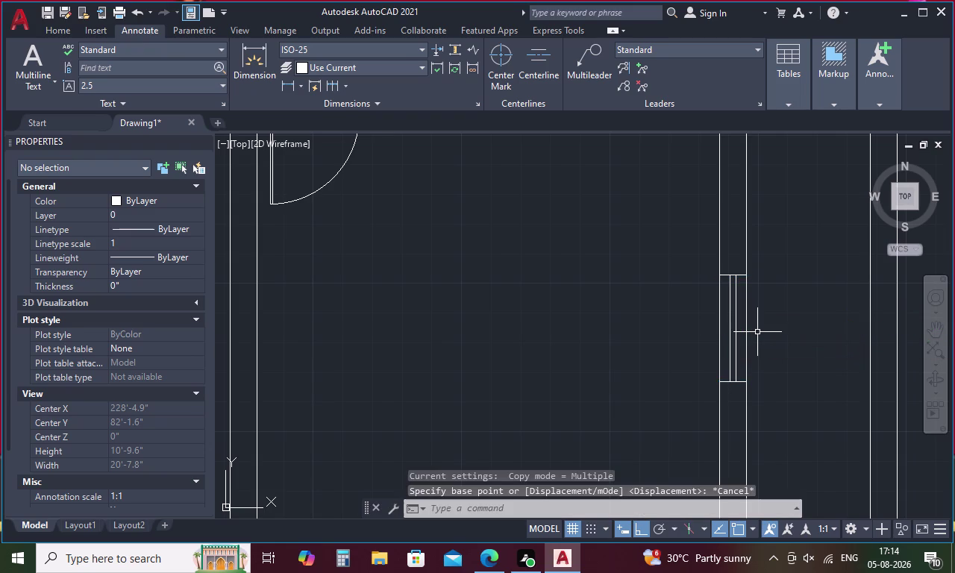
Copy the window from its top end to a spot right of the plan.
drag(741, 272, 726, 343)
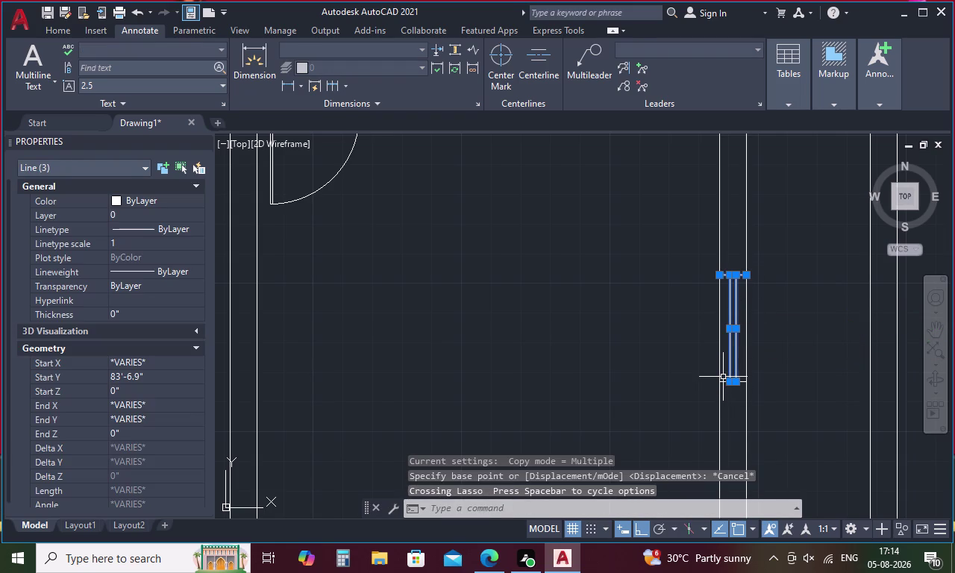
click(724, 385)
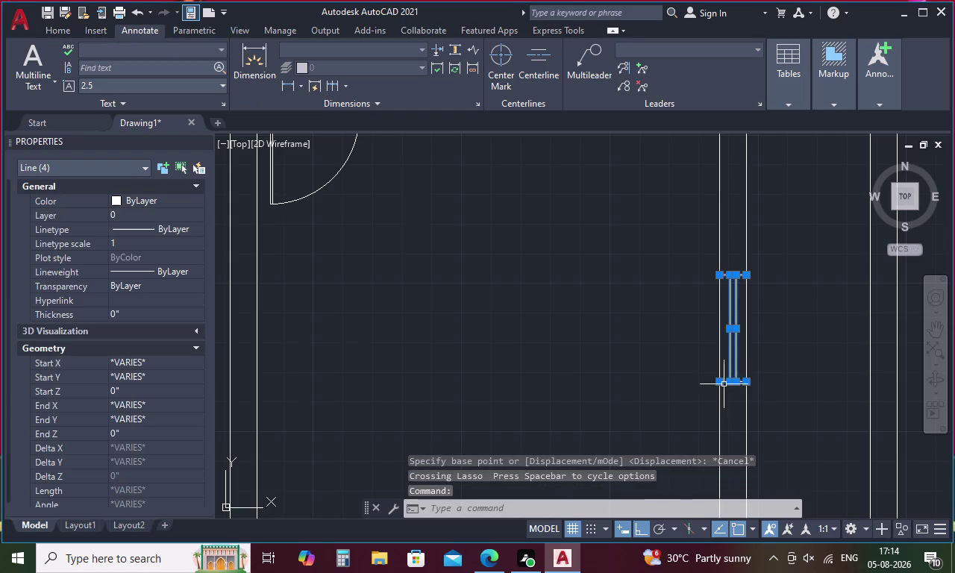
right_click(765, 339)
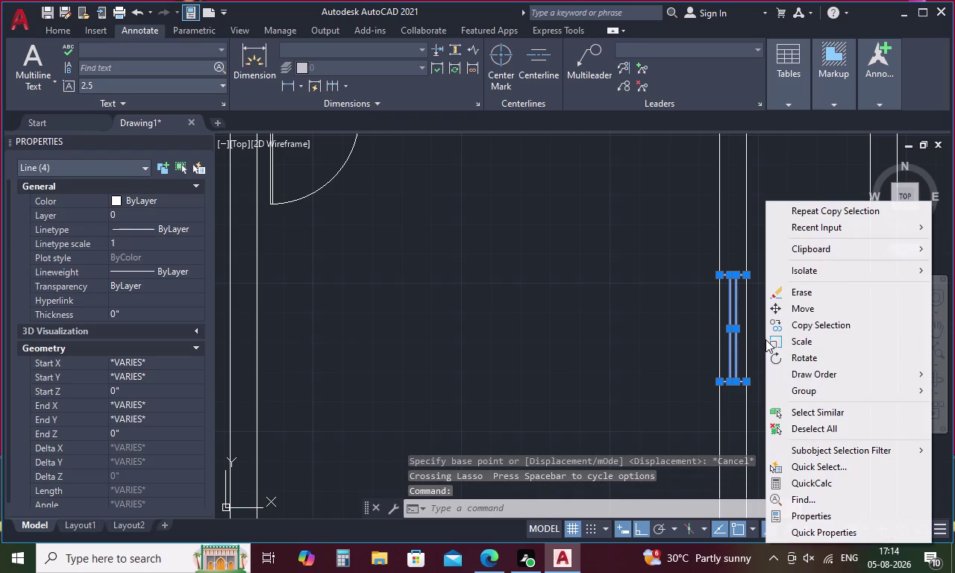
click(820, 319)
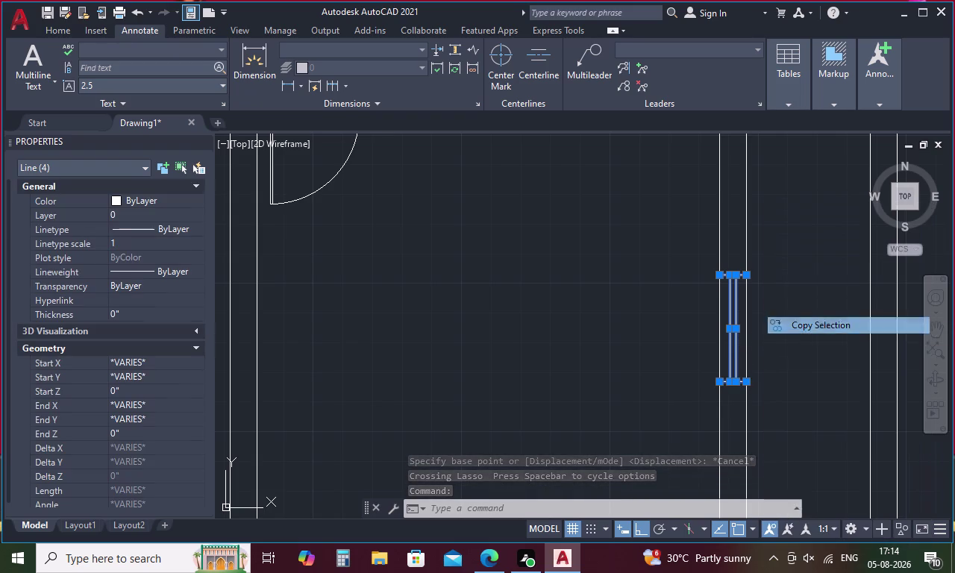
click(733, 274)
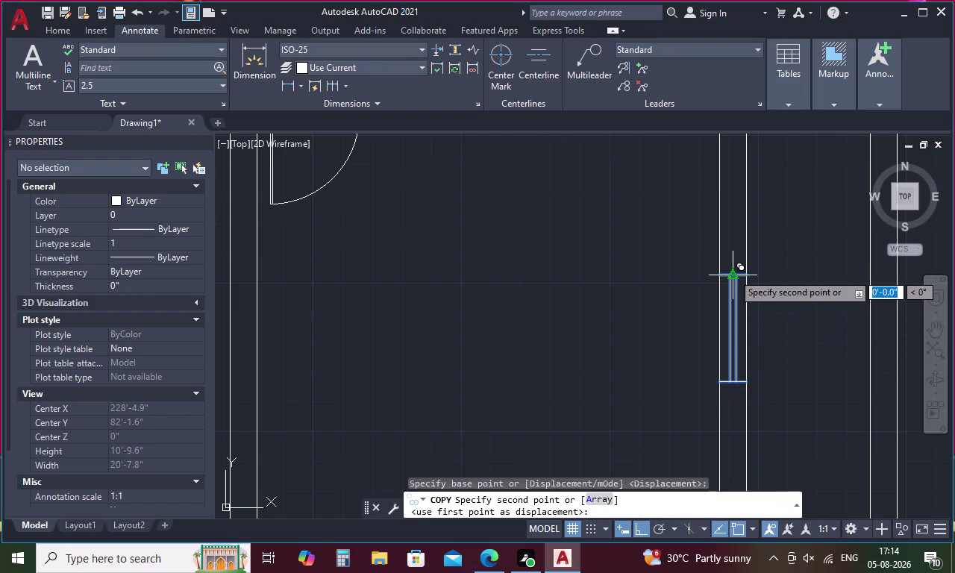
scroll(down, 3)
click(852, 280)
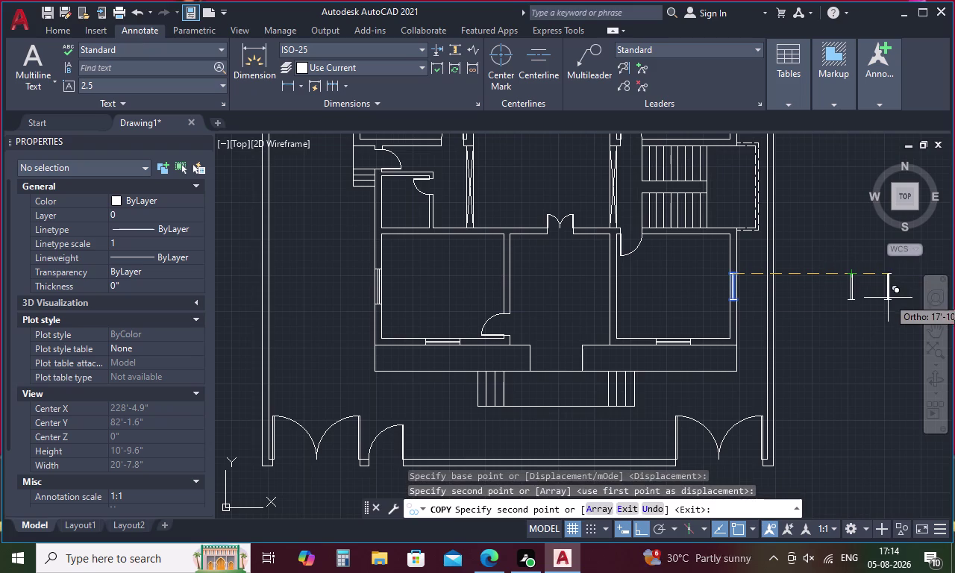
key(Escape)
Delete the stray window copy.
drag(877, 287, 838, 262)
right_click(836, 296)
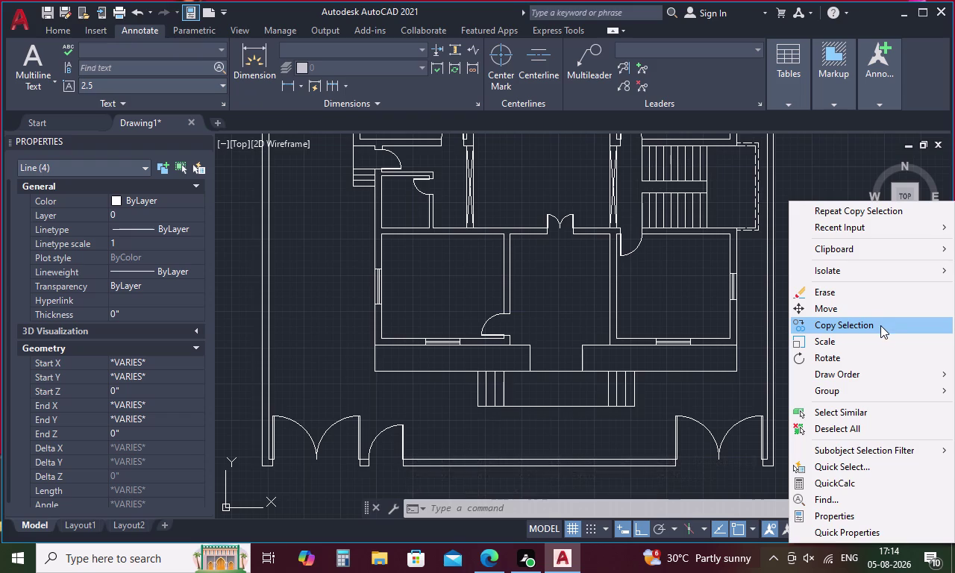
key(Escape)
click(874, 286)
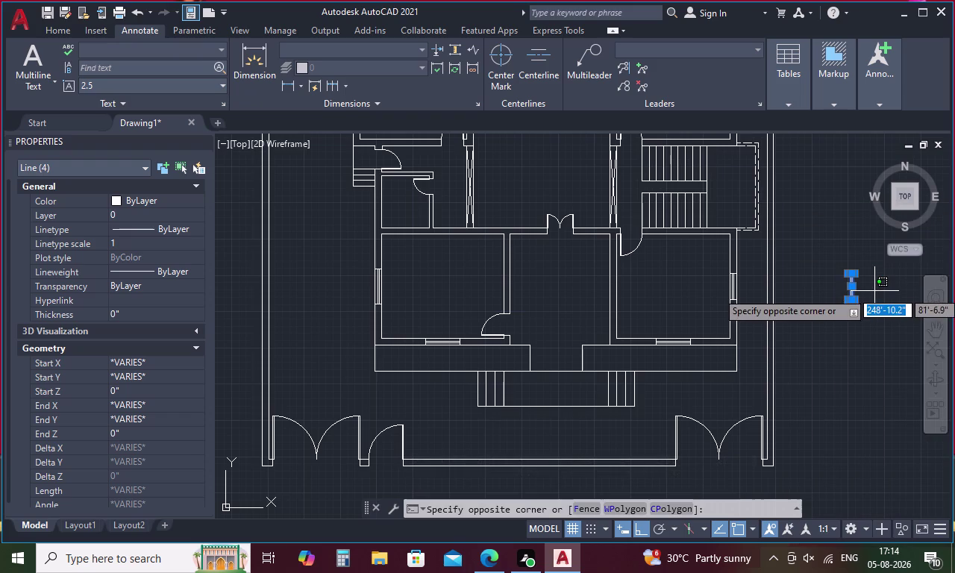
key(Delete)
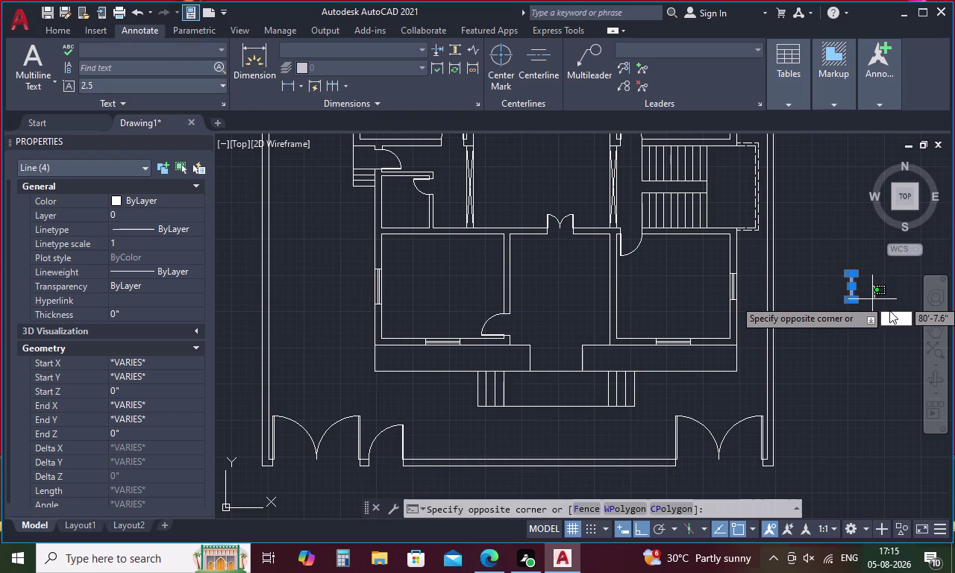
key(Escape)
key(Delete)
scroll(down, 3)
scroll(up, 3)
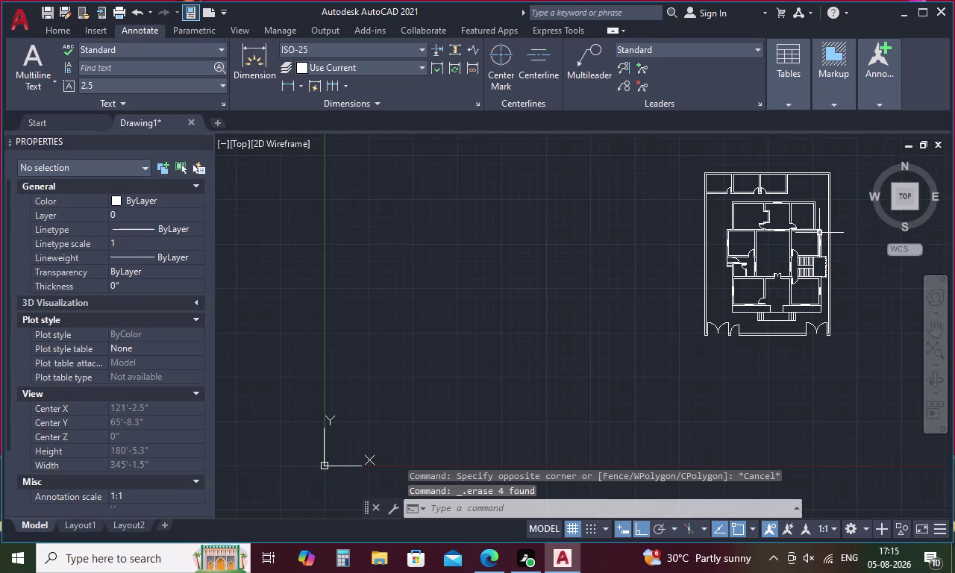
scroll(up, 3)
scroll(up, 3)
Copy the window symbol again just right of the floor plan and select the duplicate.
drag(815, 210, 809, 253)
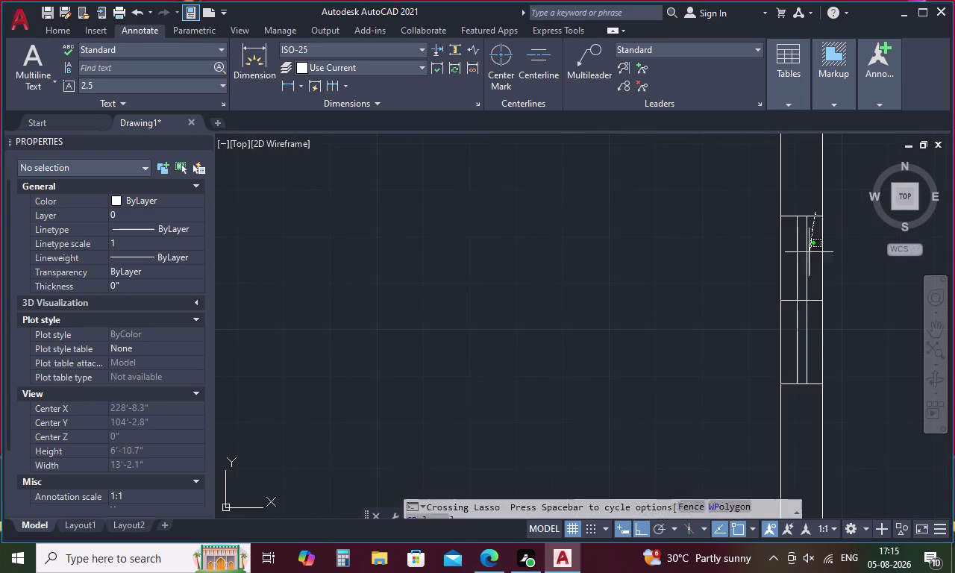
drag(809, 252, 788, 351)
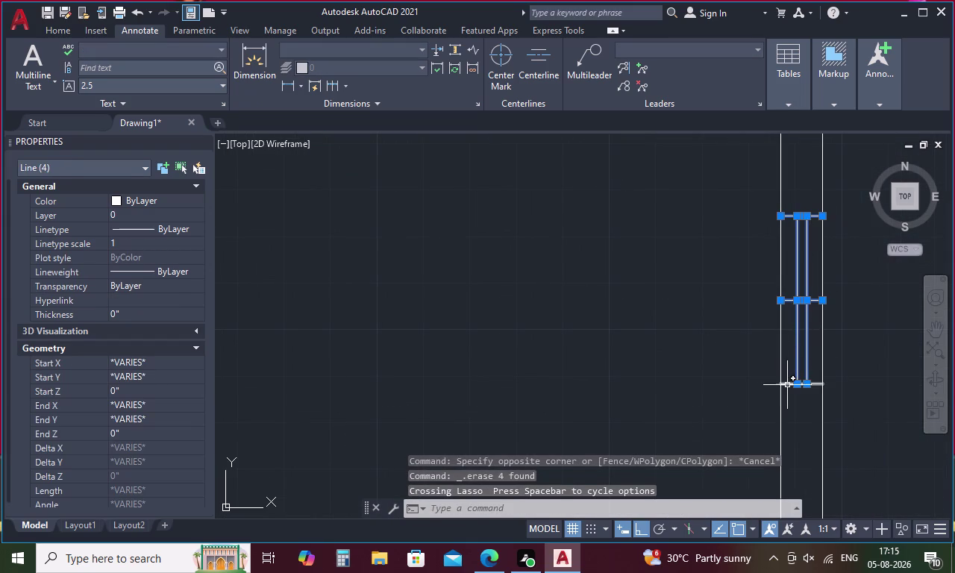
click(787, 386)
right_click(707, 333)
click(775, 327)
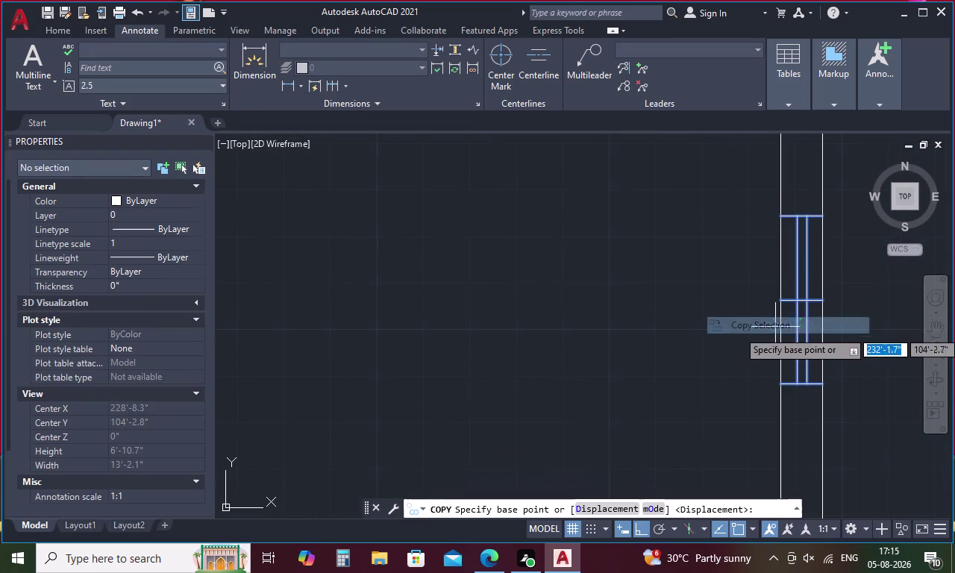
click(797, 301)
scroll(down, 3)
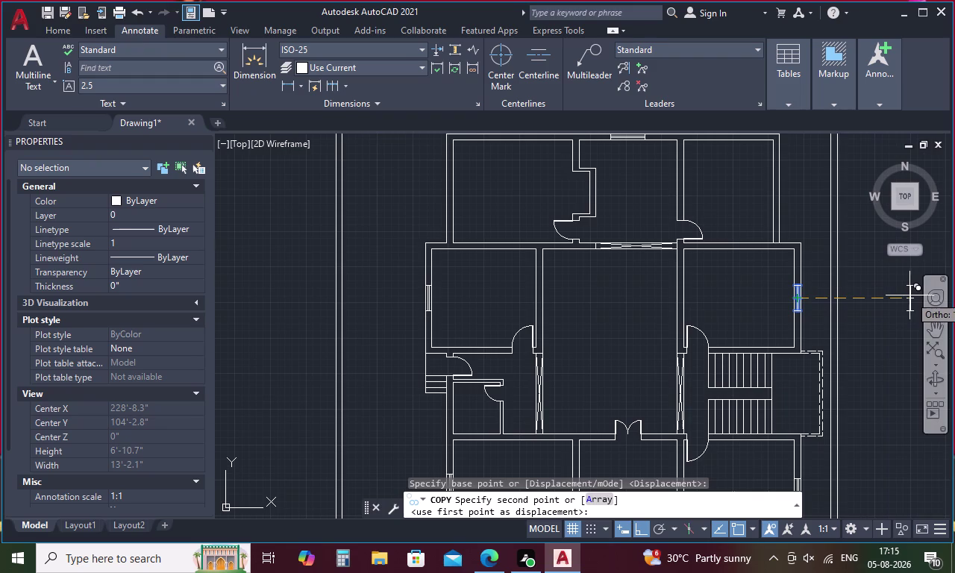
click(896, 302)
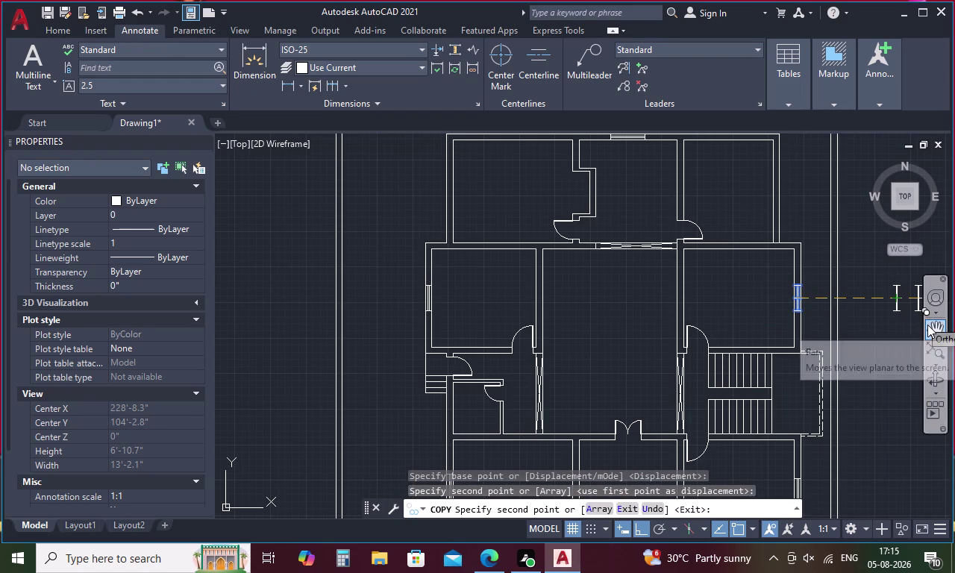
key(Escape)
drag(907, 285, 882, 286)
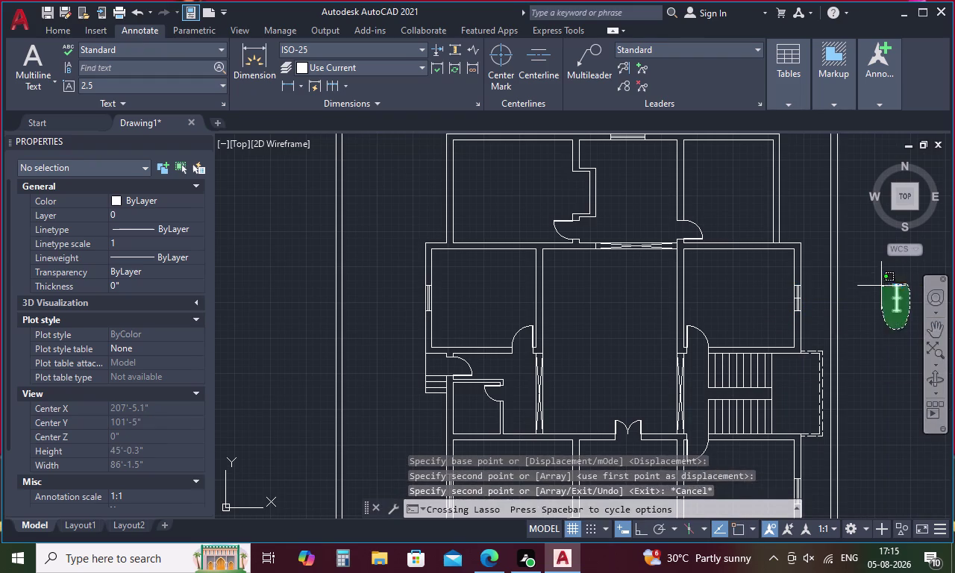
drag(881, 287, 882, 284)
scroll(up, 3)
Rotate the duplicated window 270° so it lies horizontal.
right_click(867, 287)
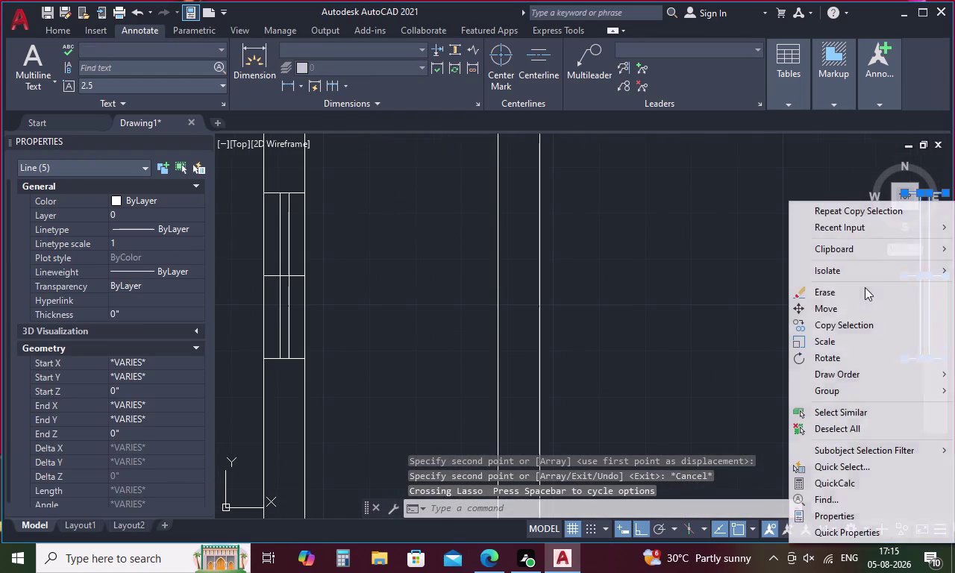
click(856, 304)
middle_drag(855, 303, 621, 316)
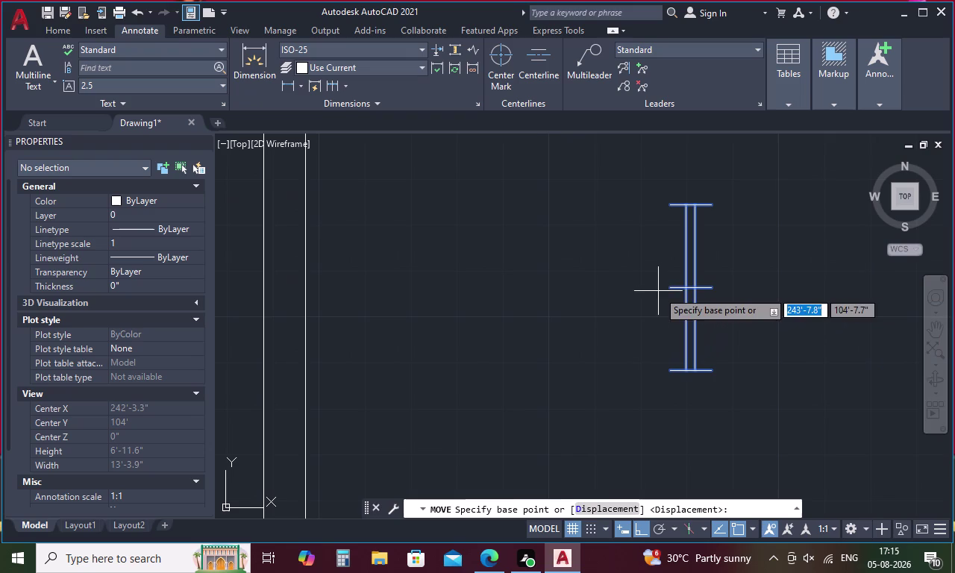
click(671, 288)
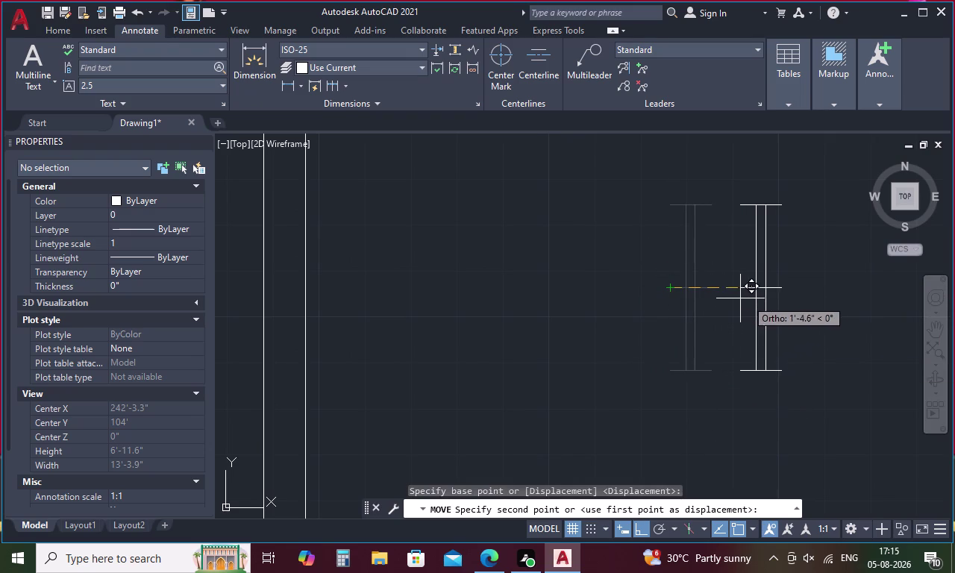
key(Escape)
drag(767, 246, 628, 186)
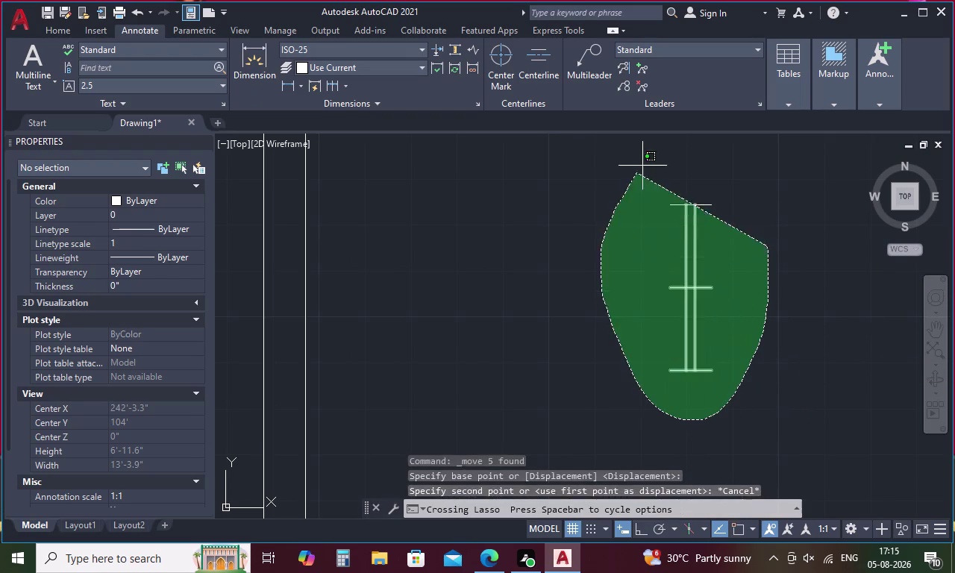
drag(628, 187, 650, 155)
right_click(657, 217)
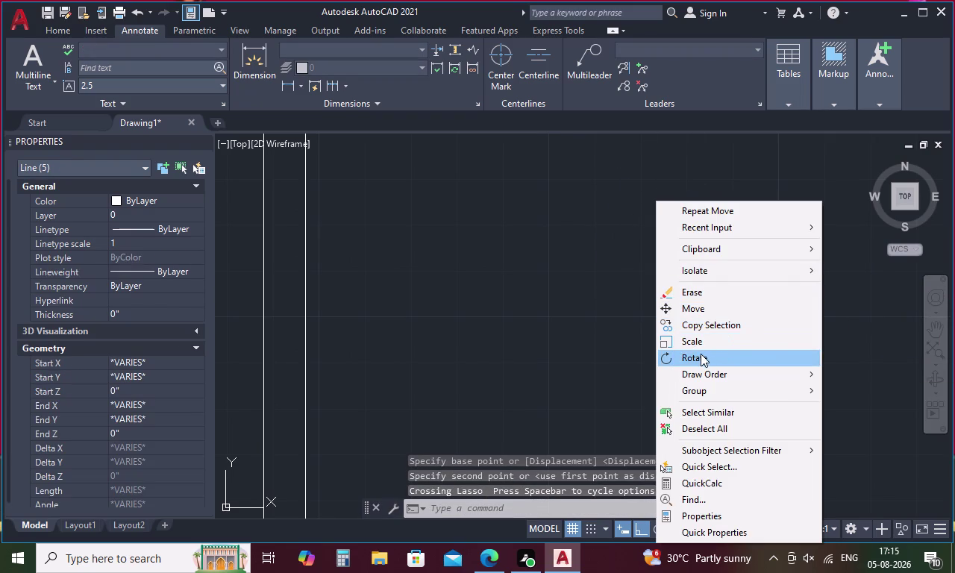
click(701, 354)
click(670, 286)
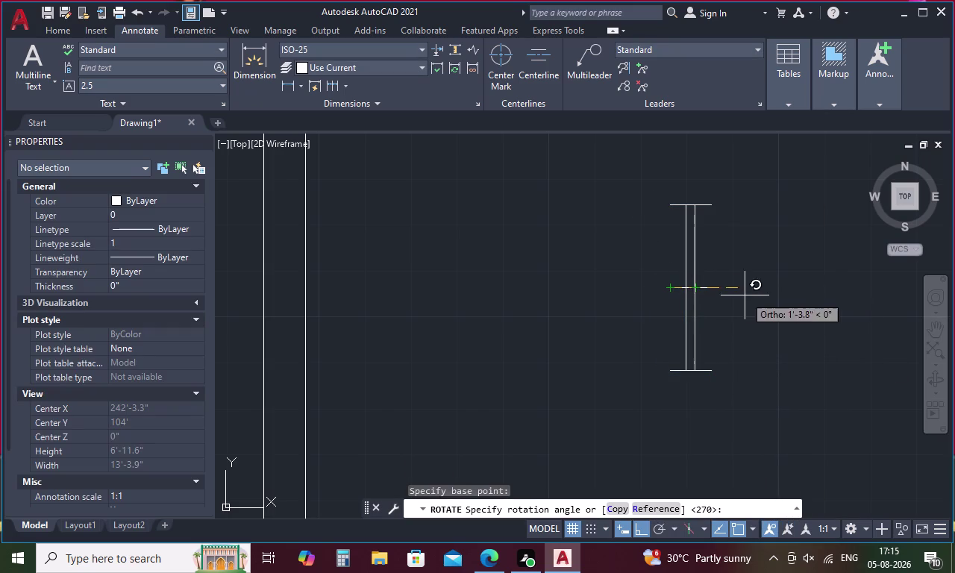
click(628, 359)
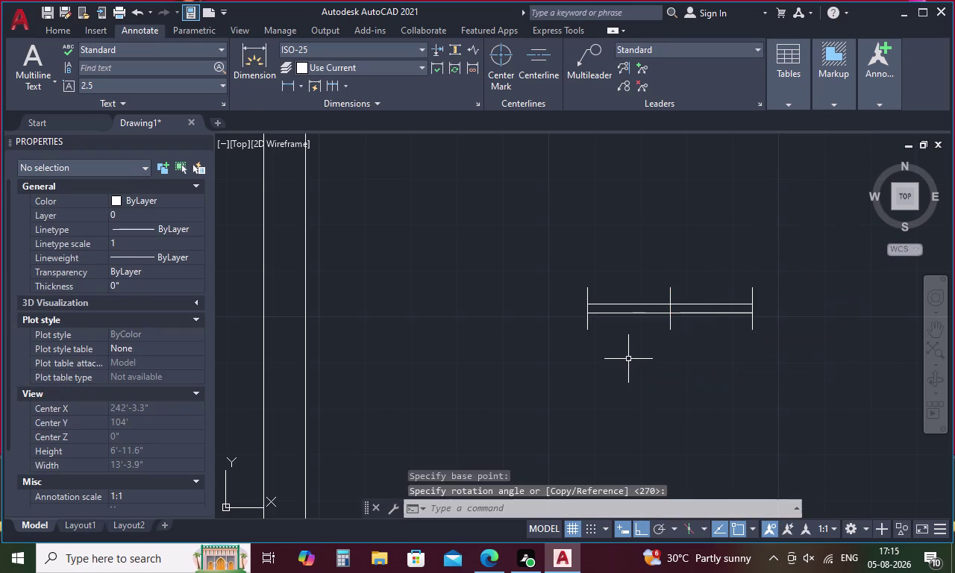
key(Escape)
Start moving the horizontal window toward the upper rooms, then cancel the move.
drag(806, 290, 745, 358)
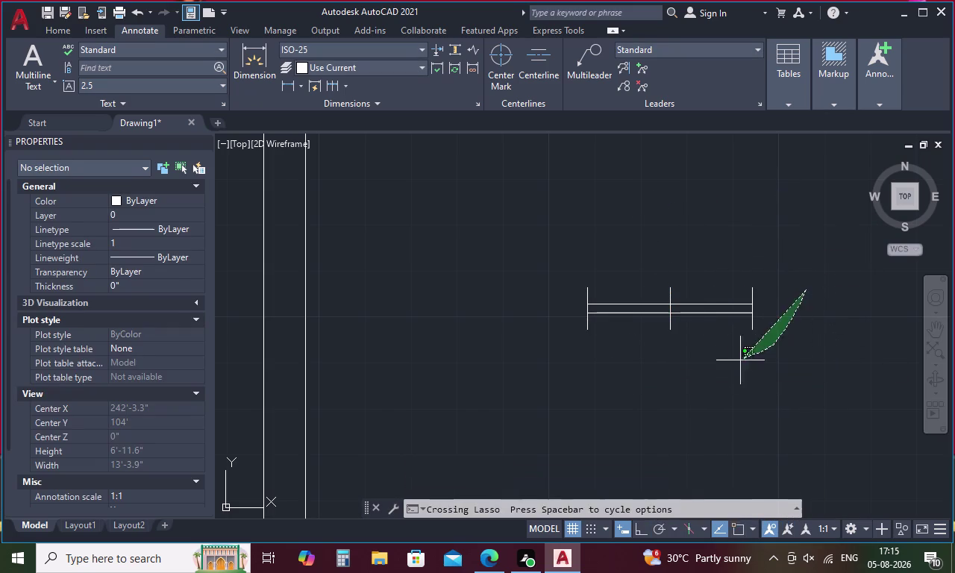
drag(745, 358, 705, 286)
click(585, 325)
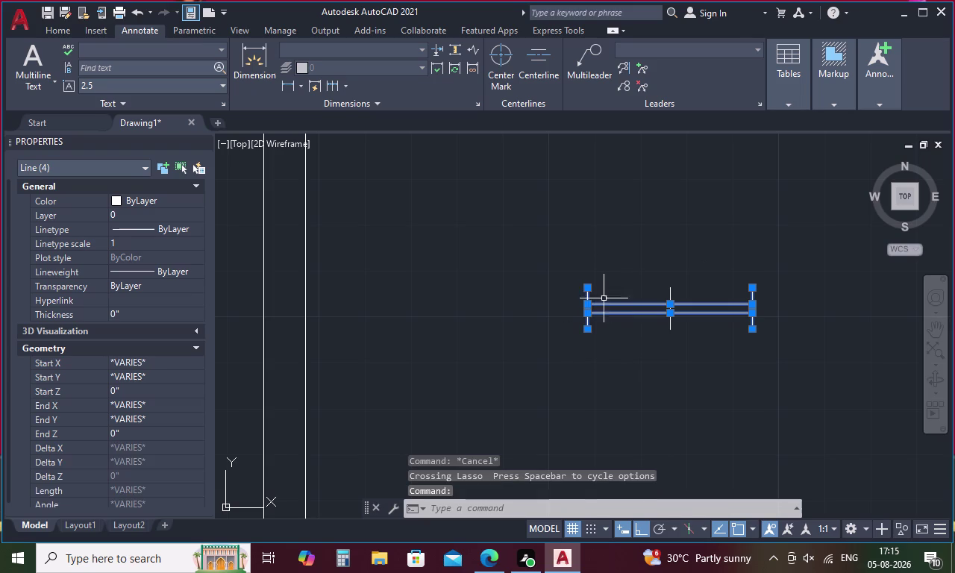
right_click(629, 228)
click(685, 312)
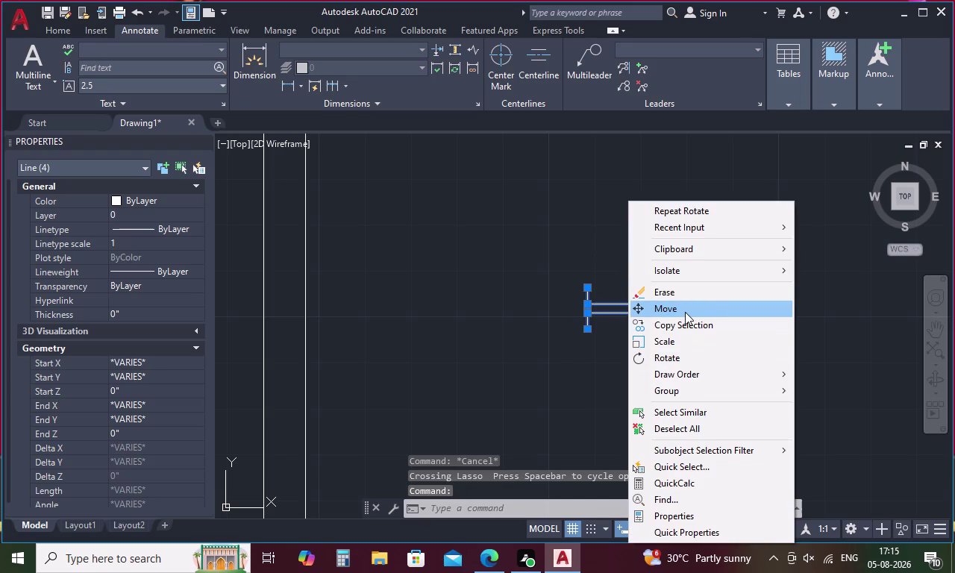
click(671, 288)
scroll(down, 3)
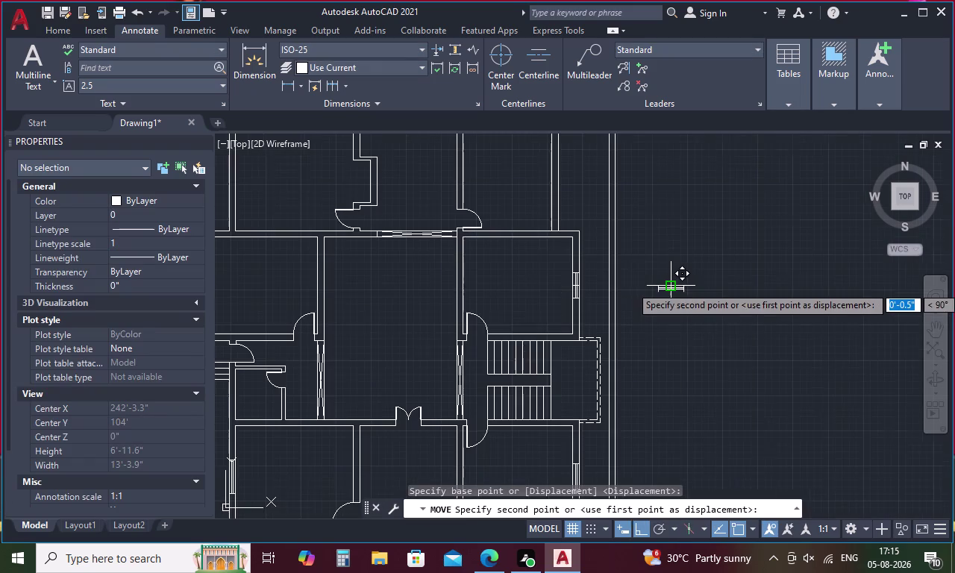
middle_drag(622, 279, 813, 439)
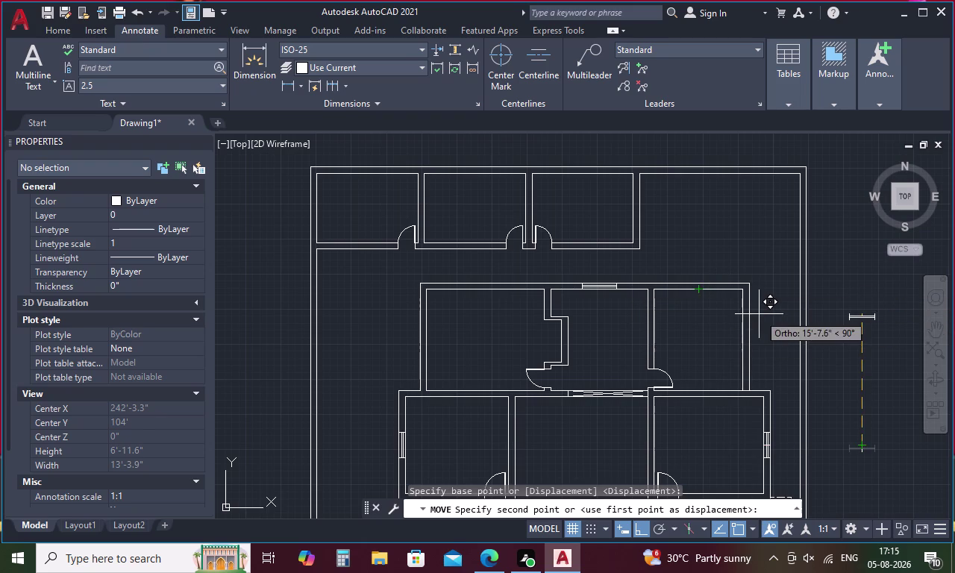
key(Escape)
Move the horizontal window's lines into the upper room's top wall.
drag(900, 459, 876, 419)
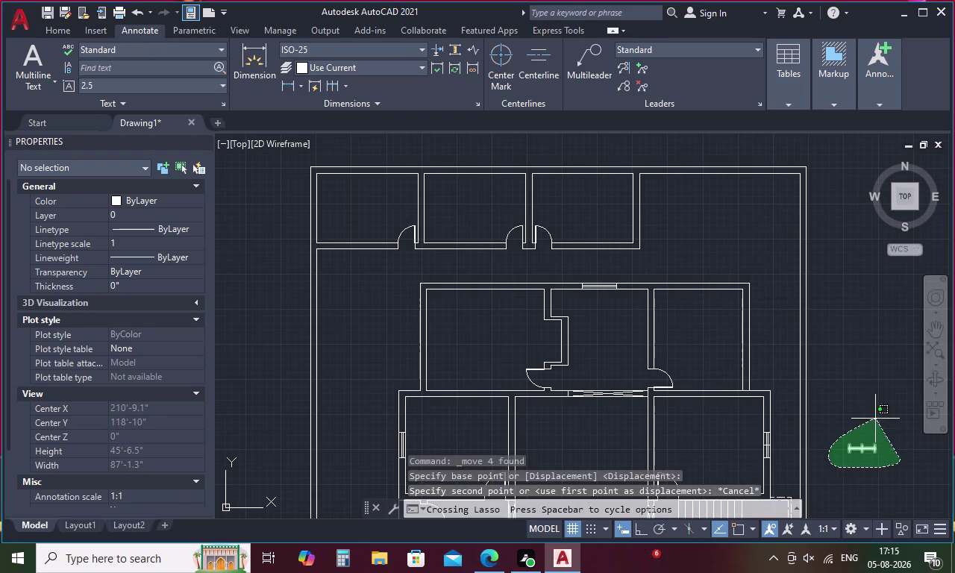
drag(875, 419, 877, 419)
key(Escape)
scroll(up, 3)
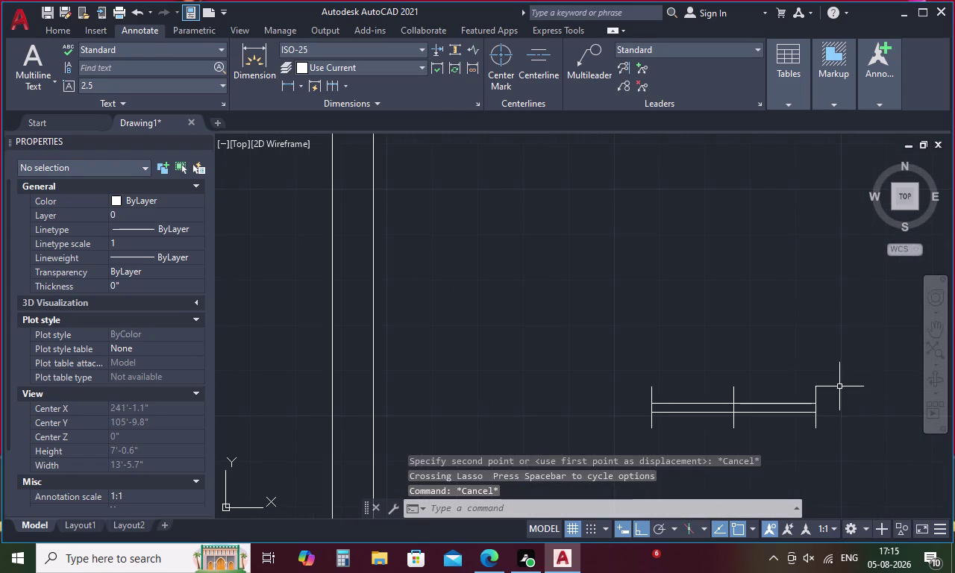
drag(803, 364, 773, 449)
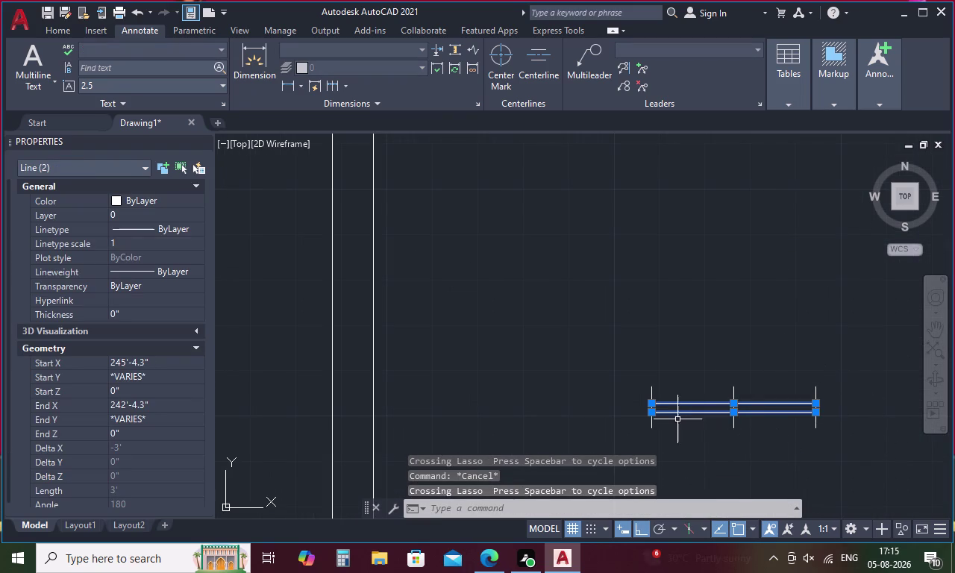
click(651, 423)
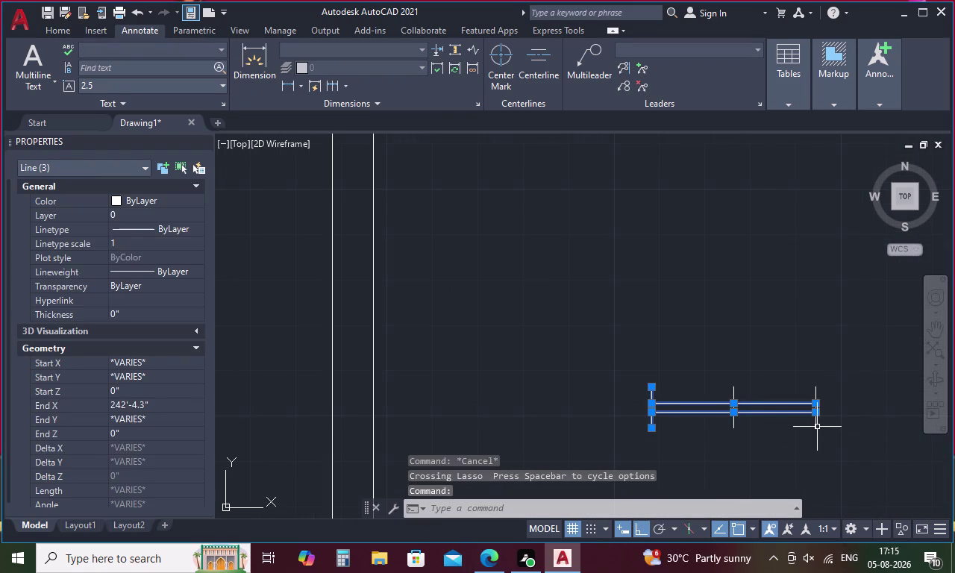
click(817, 425)
right_click(790, 438)
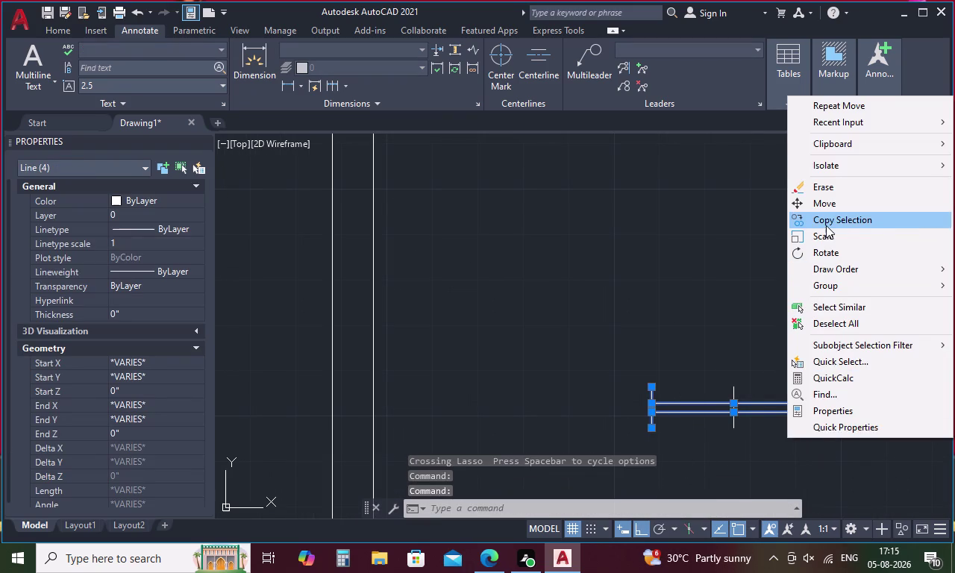
click(835, 206)
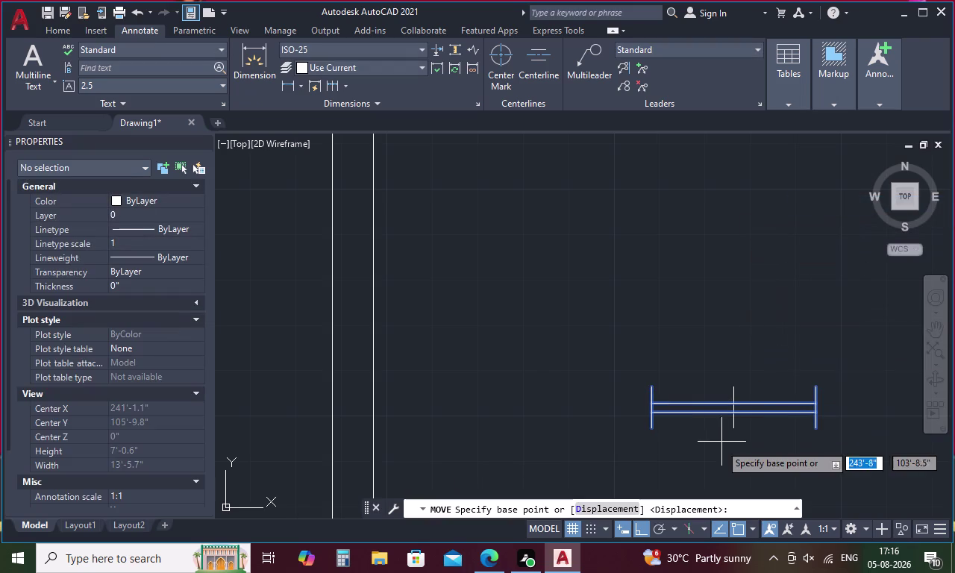
click(735, 427)
scroll(down, 3)
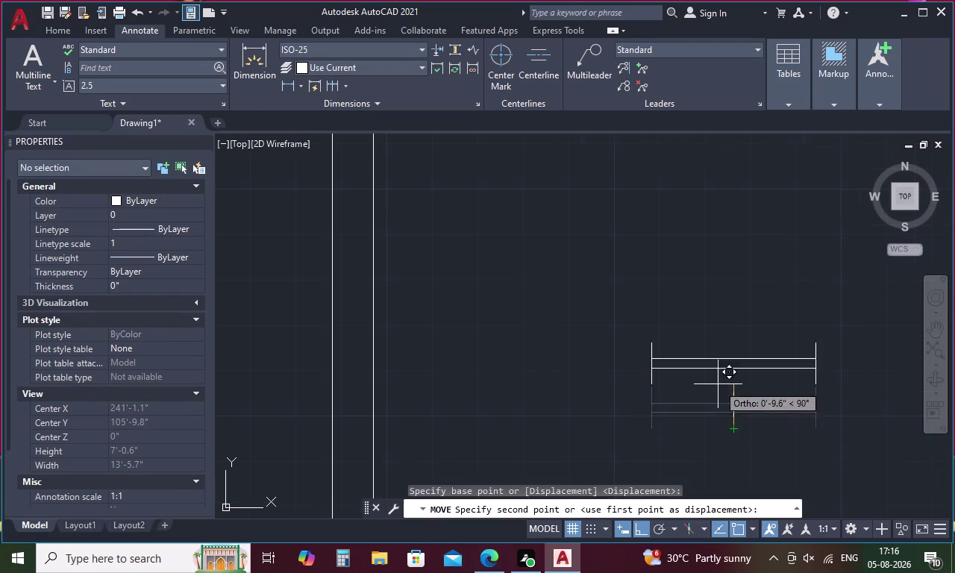
scroll(down, 3)
scroll(up, 3)
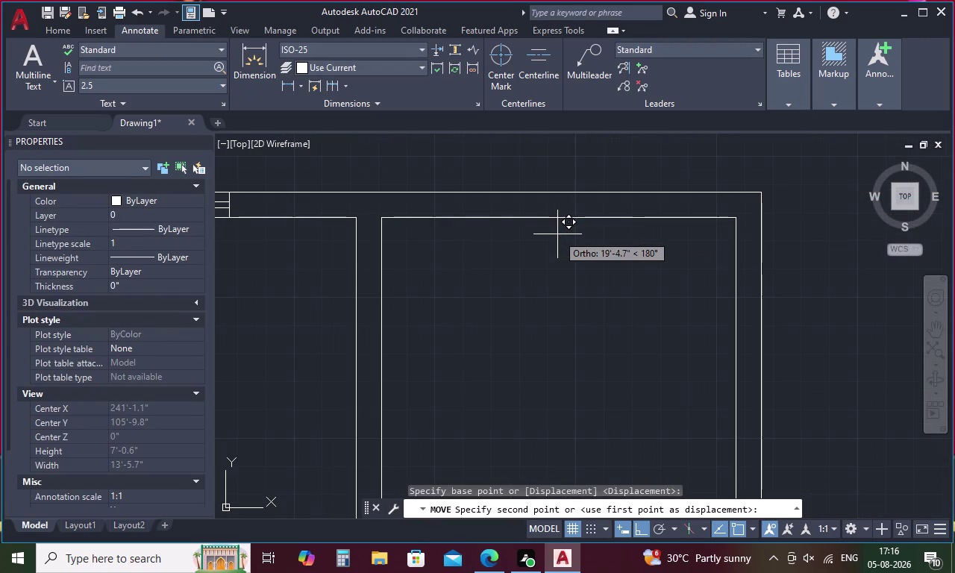
click(554, 220)
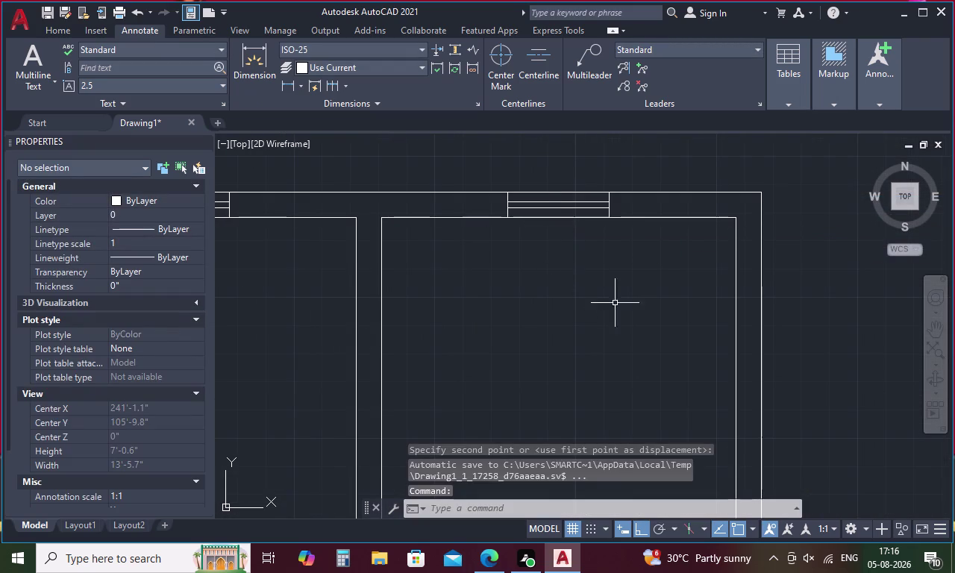
key(Escape)
Erase the leftover object and bring the whole floor plan into view.
scroll(down, 3)
drag(831, 436, 796, 460)
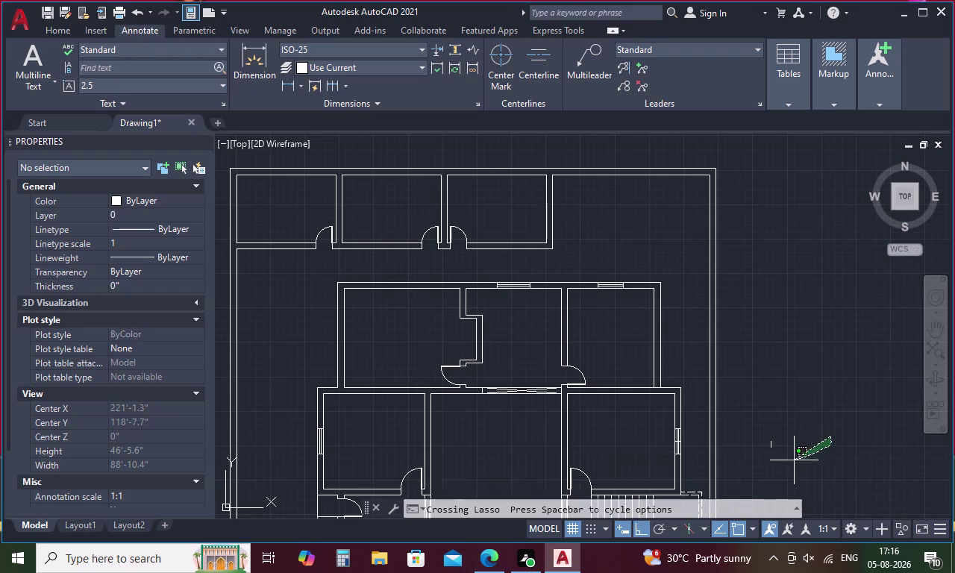
drag(796, 460, 763, 412)
key(Delete)
scroll(down, 3)
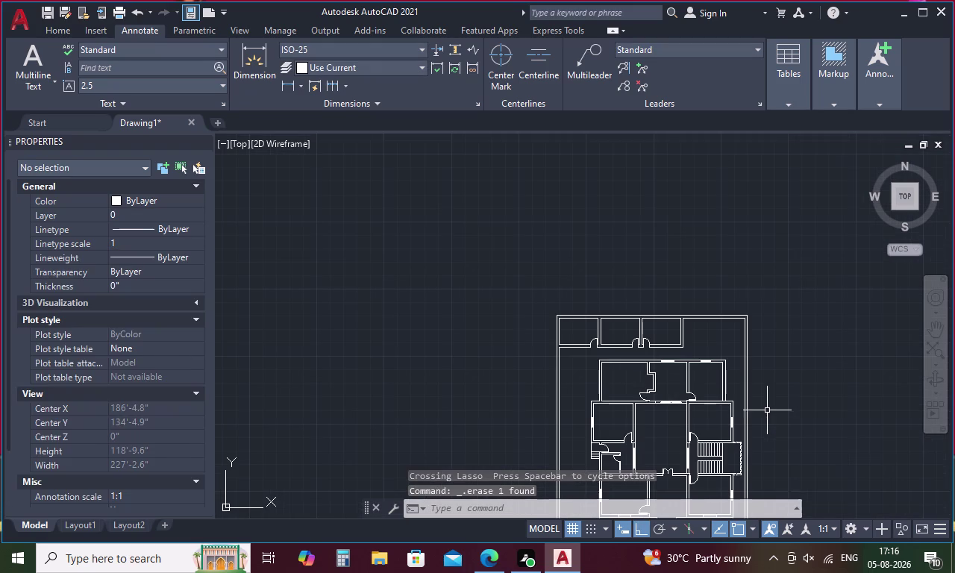
middle_drag(695, 475, 656, 348)
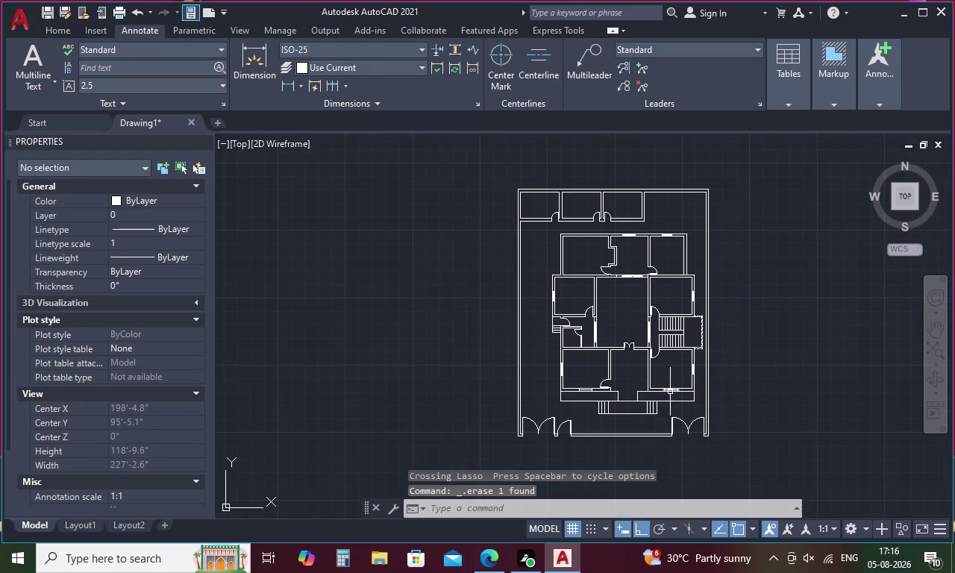
scroll(up, 3)
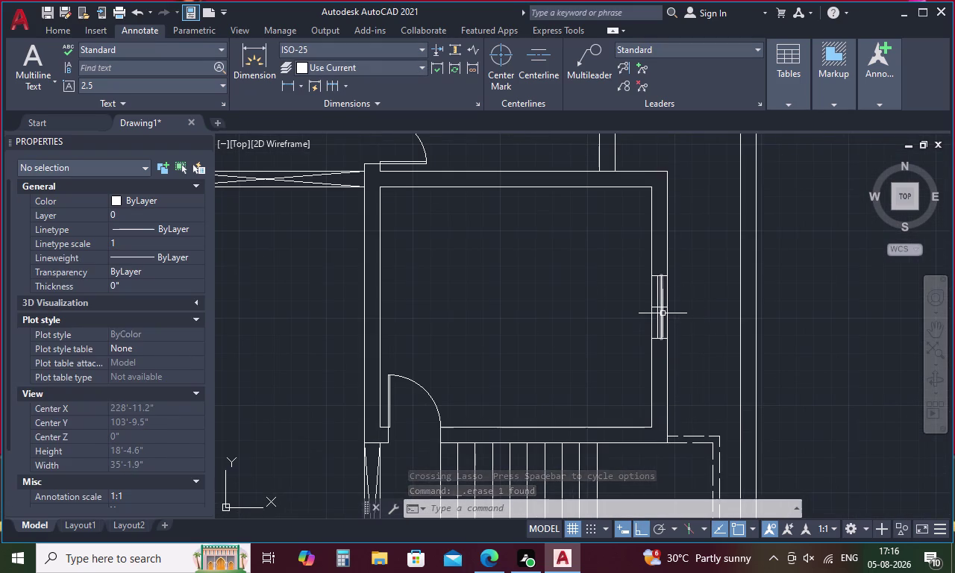
scroll(up, 3)
click(664, 307)
key(Delete)
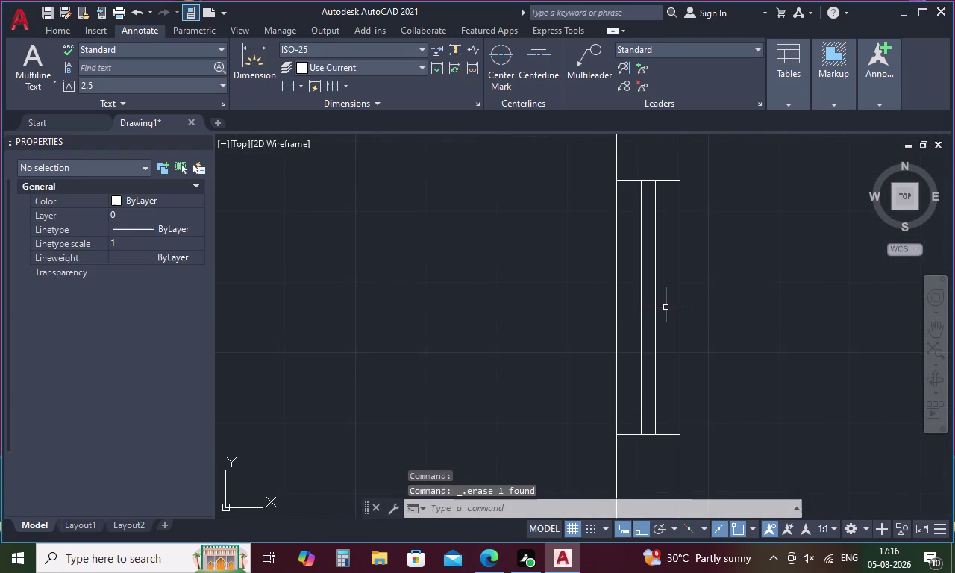
scroll(down, 3)
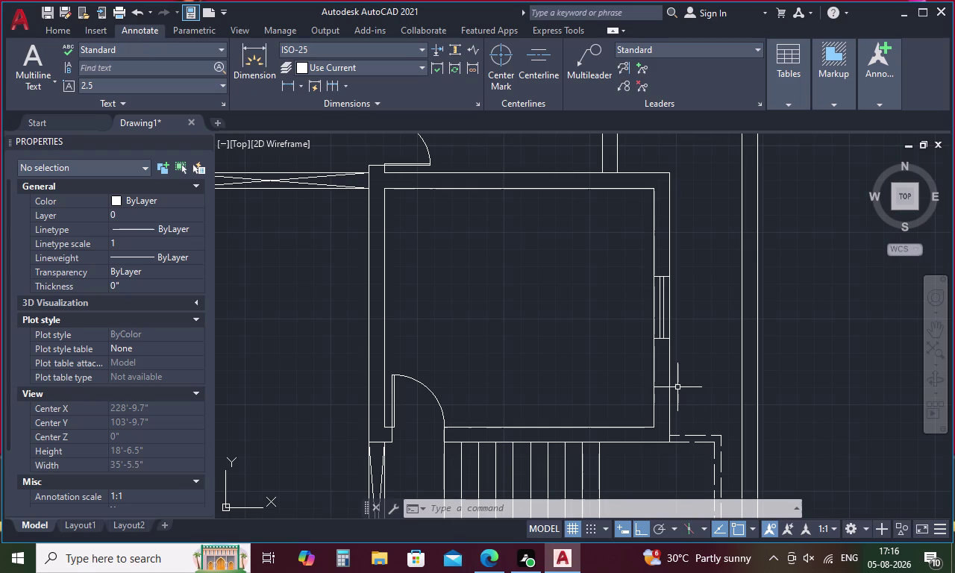
scroll(down, 3)
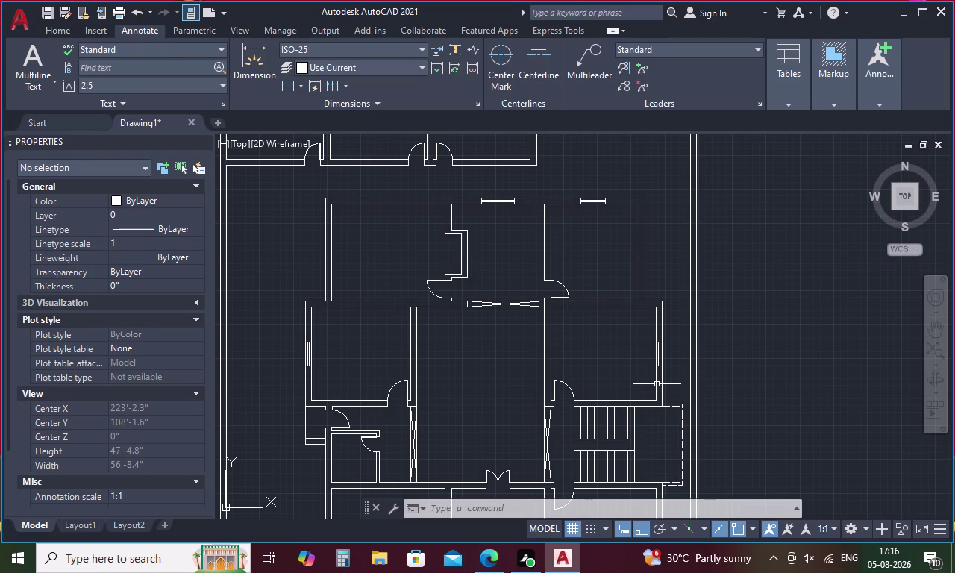
scroll(up, 3)
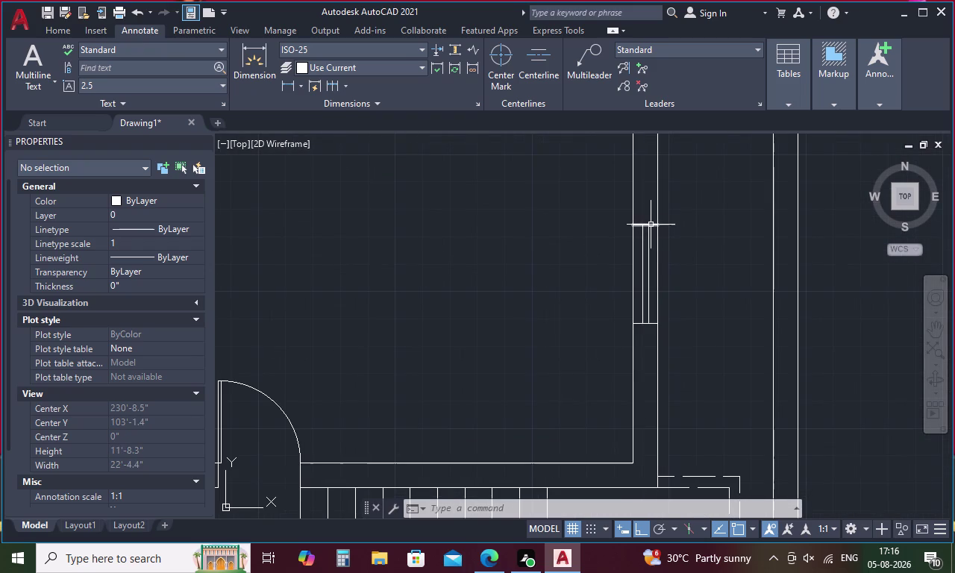
click(651, 222)
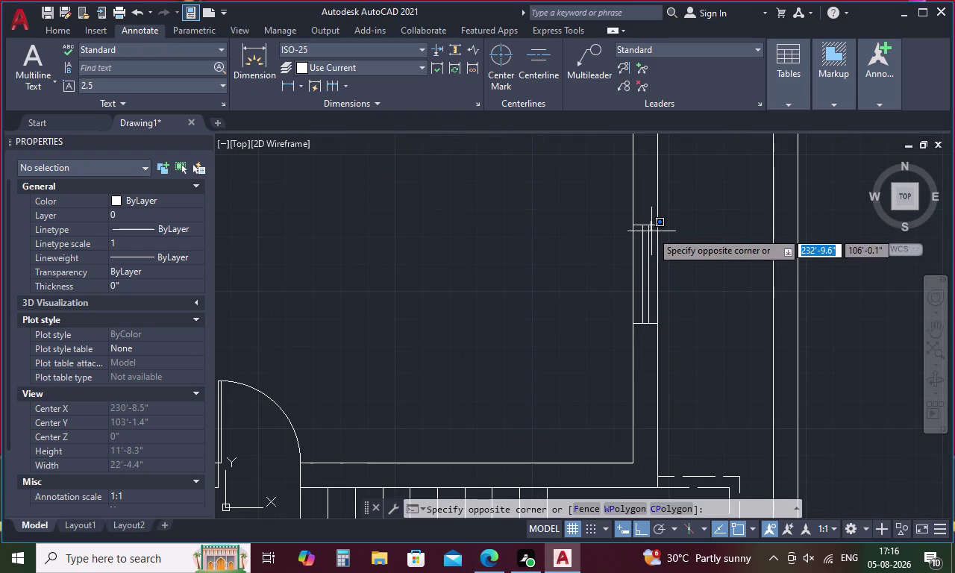
key(ctrl+z)
key(ctrl+z)
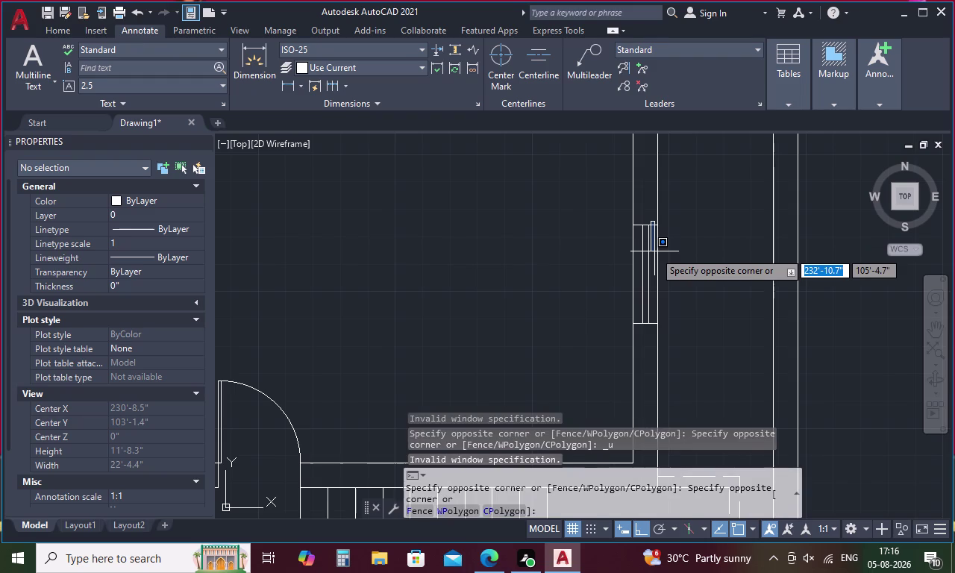
key(Escape)
key(ctrl+z)
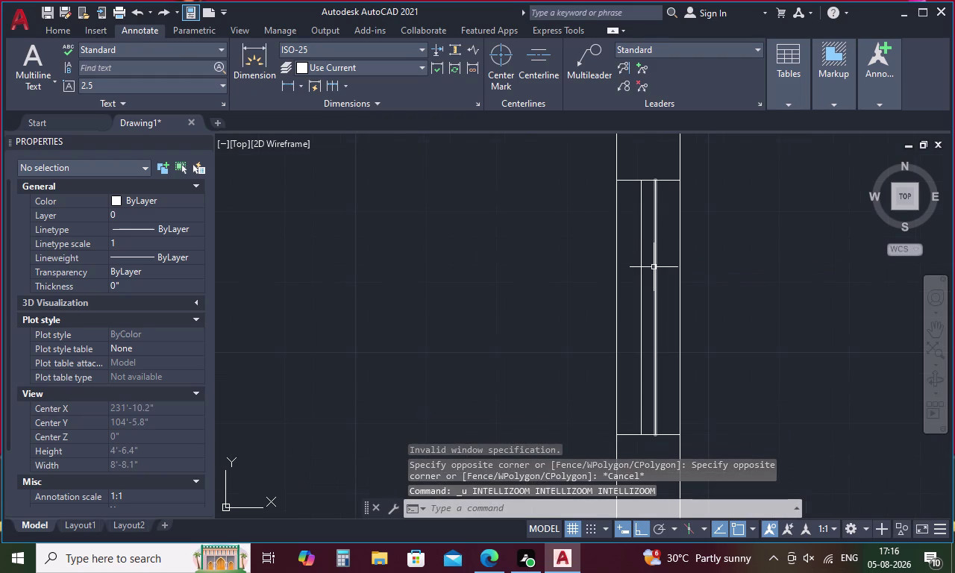
key(ctrl+z)
drag(663, 230, 639, 268)
Select the narrow window's lines and start copying them from a base point on the window.
click(627, 182)
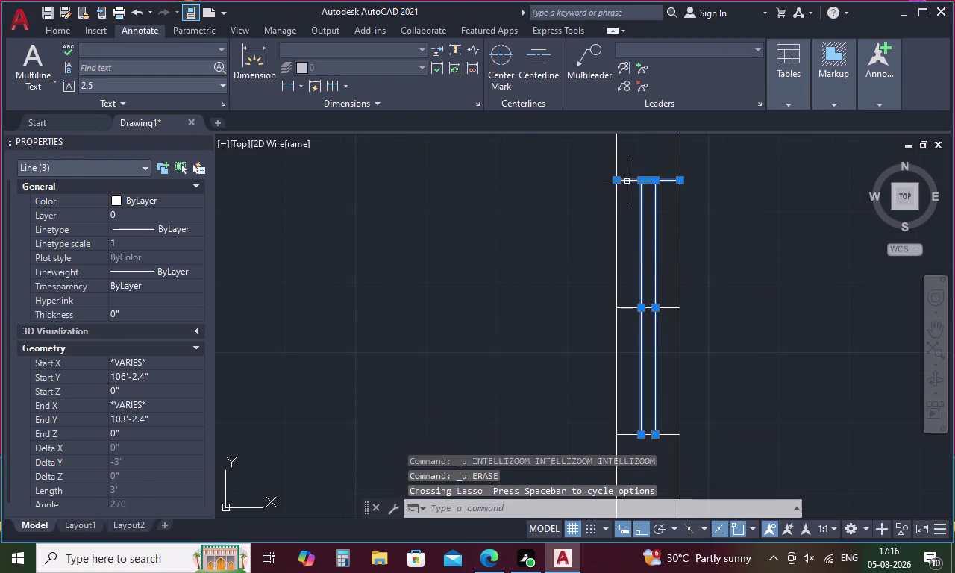
click(625, 436)
right_click(792, 346)
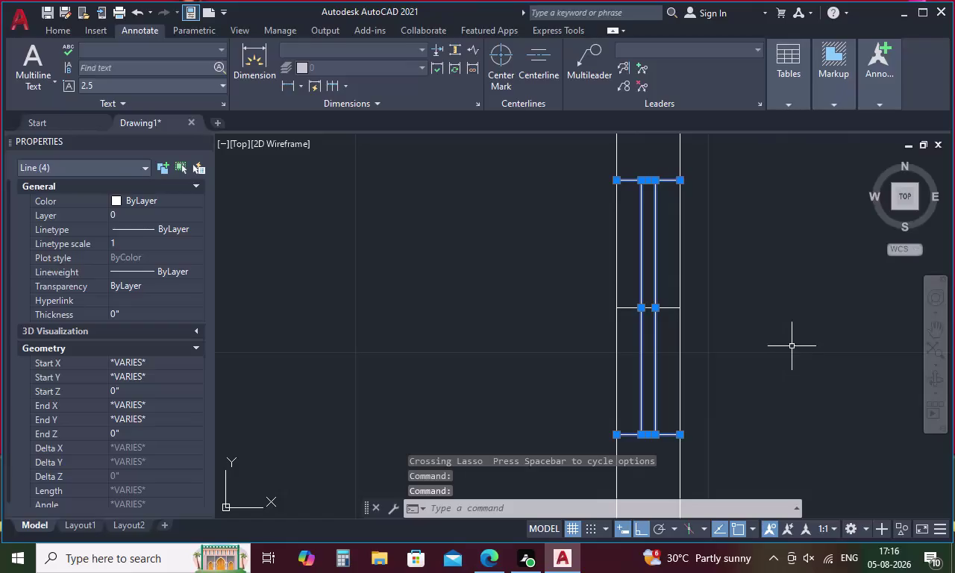
click(823, 127)
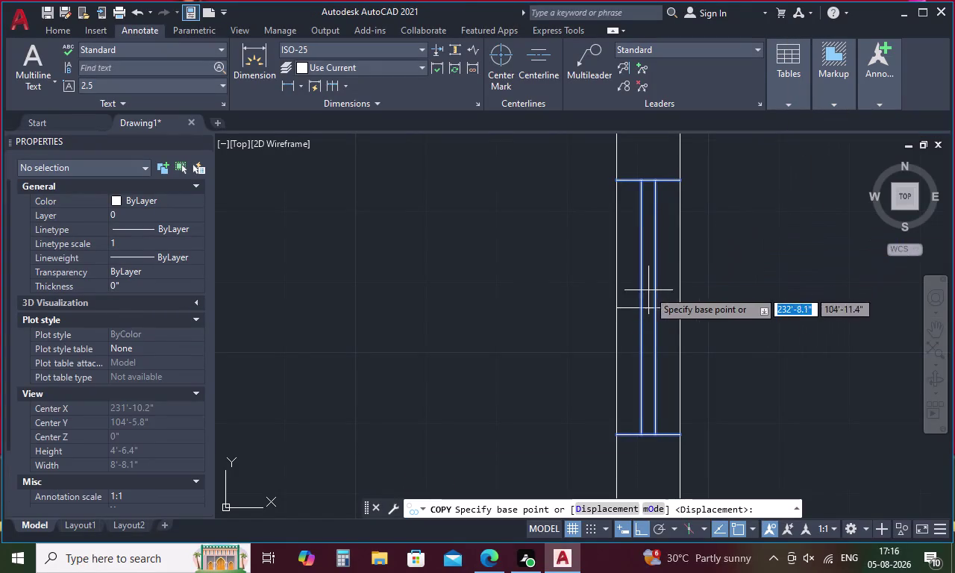
click(618, 307)
Place the window copy in the right wall of the top-right room.
scroll(down, 3)
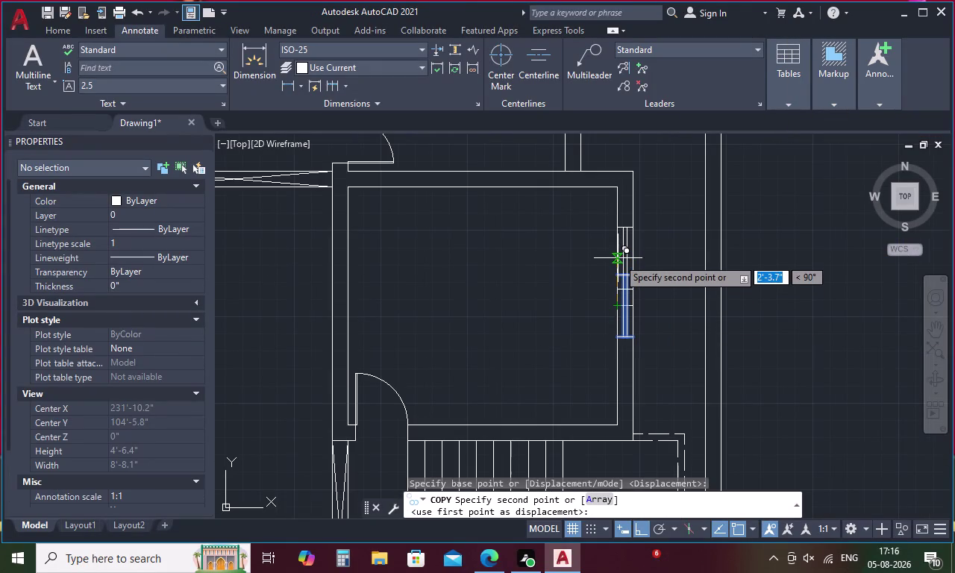
middle_drag(619, 257, 655, 415)
middle_drag(596, 221, 596, 229)
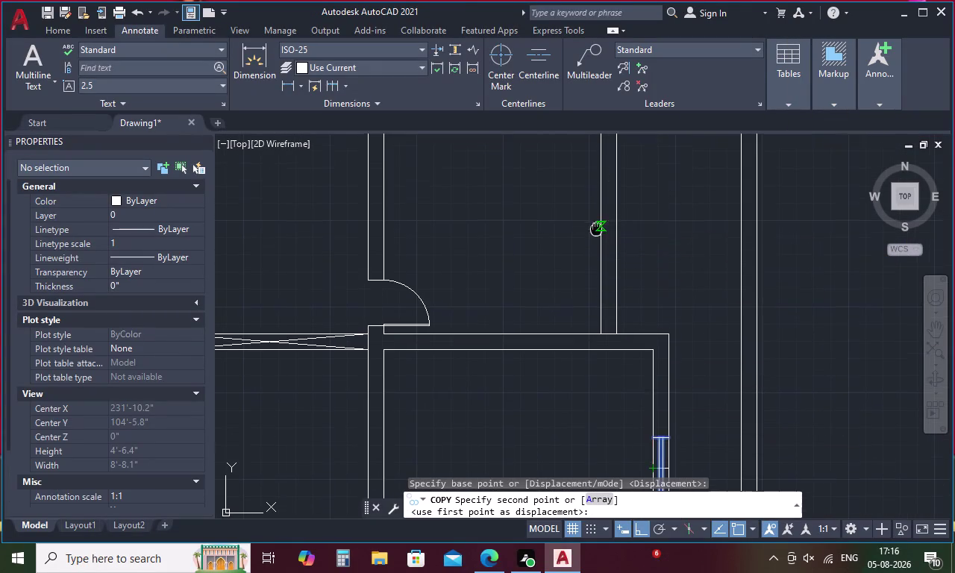
middle_drag(596, 229, 603, 300)
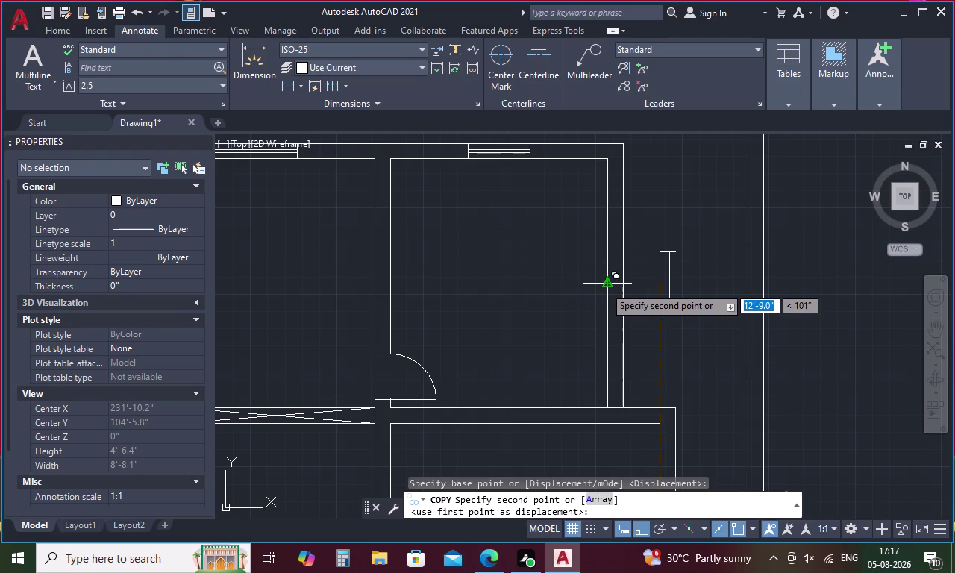
click(604, 286)
scroll(down, 3)
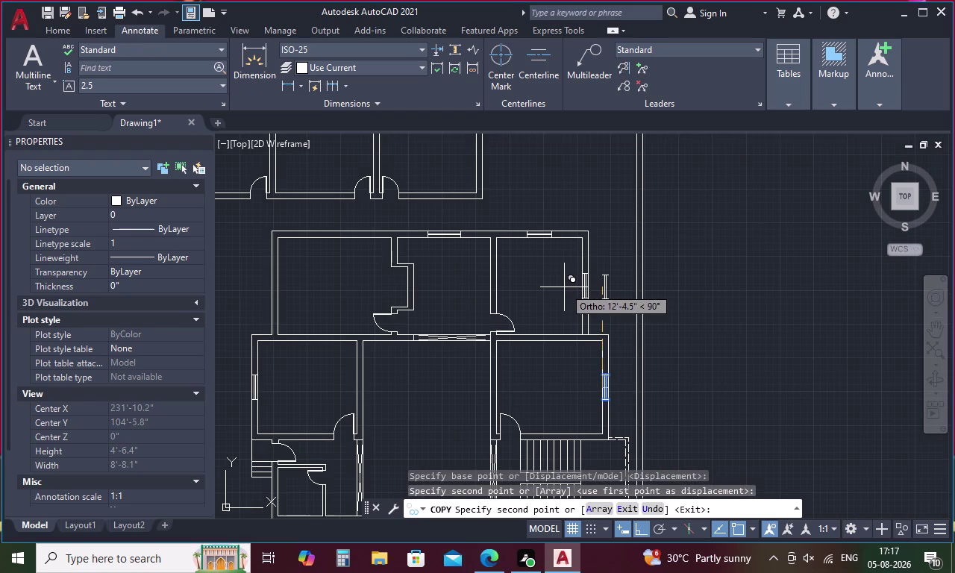
key(Escape)
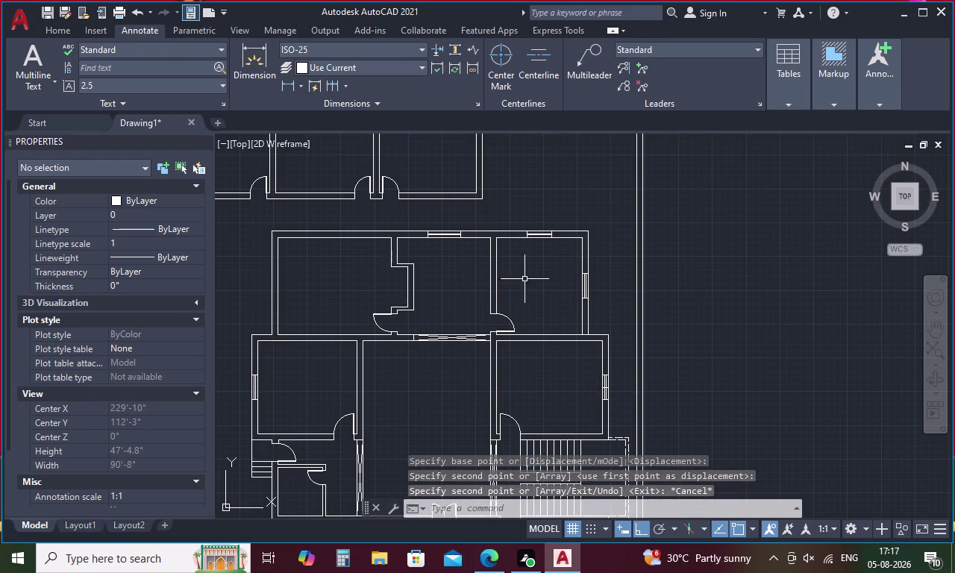
scroll(up, 3)
Select the copied window's lines and copy them using the window corner as base point.
drag(665, 199, 664, 230)
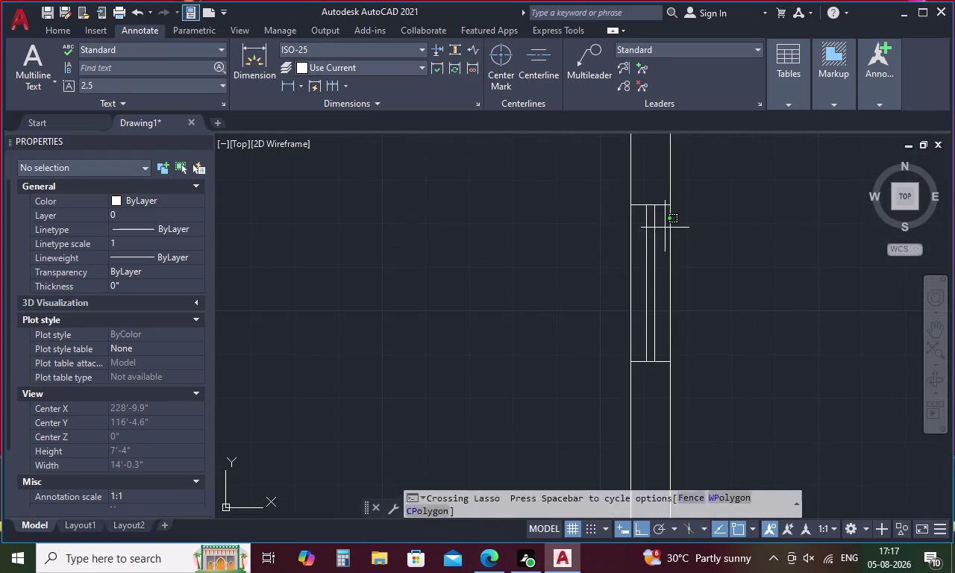
drag(665, 229, 643, 294)
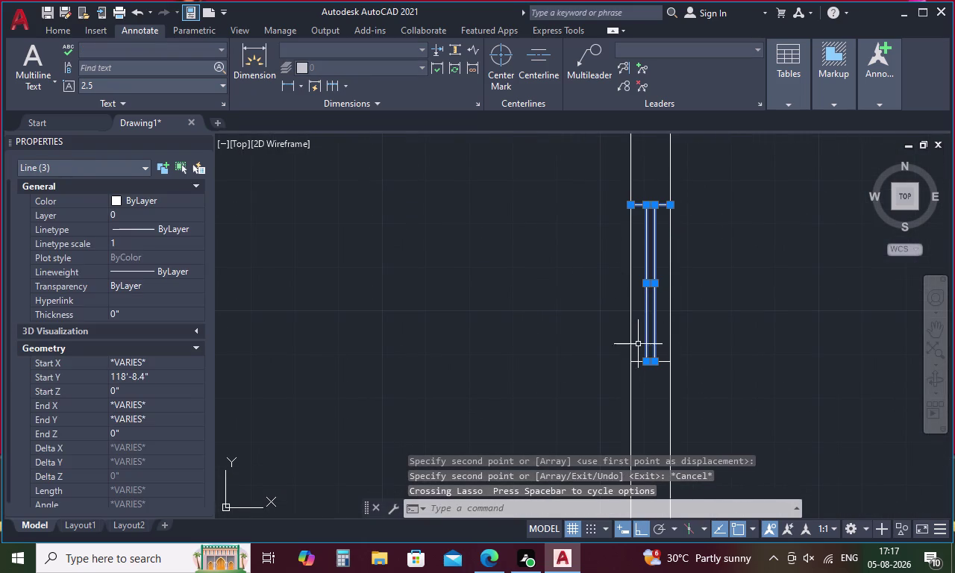
click(636, 364)
right_click(589, 314)
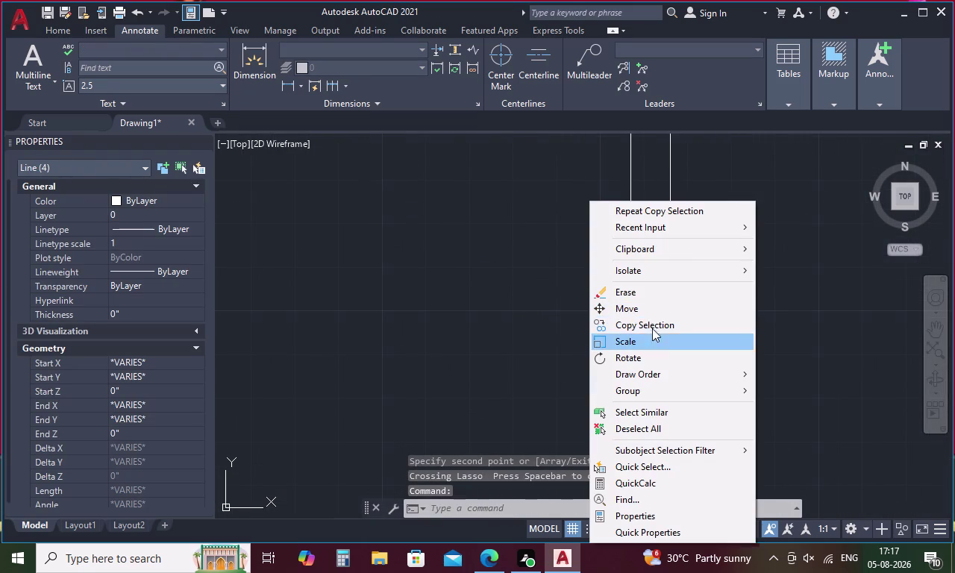
click(652, 318)
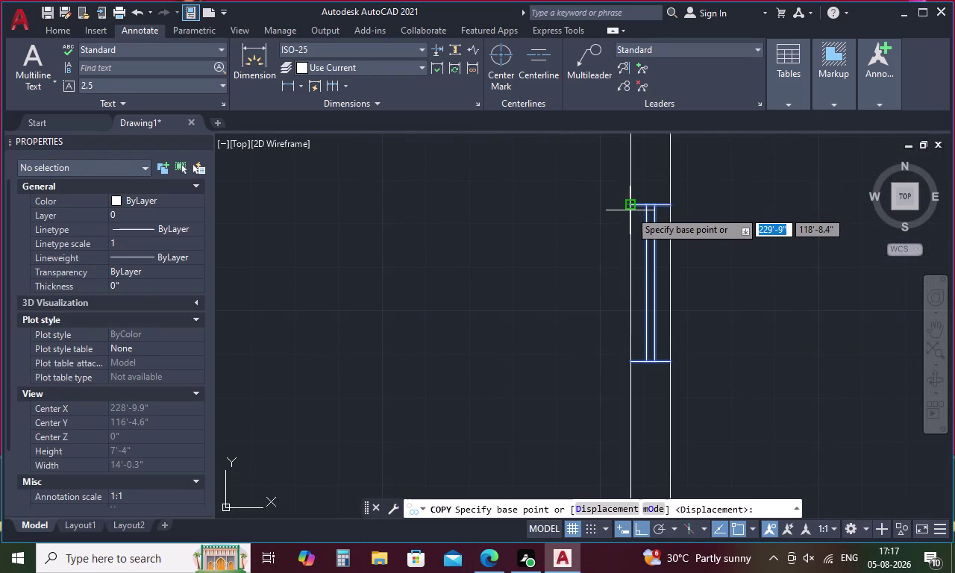
click(630, 209)
Drop the new copy into the left outer wall of the top-left room.
scroll(down, 3)
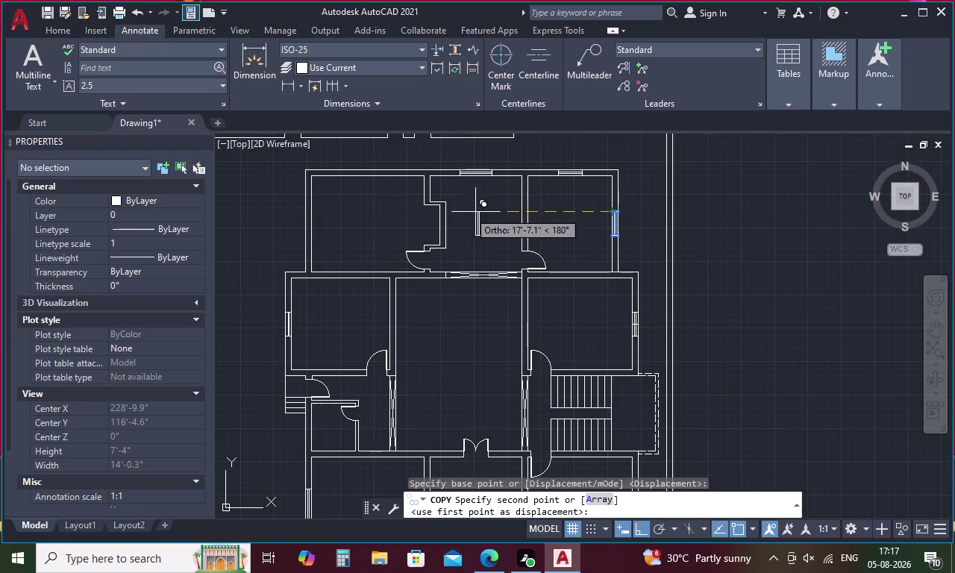
scroll(up, 3)
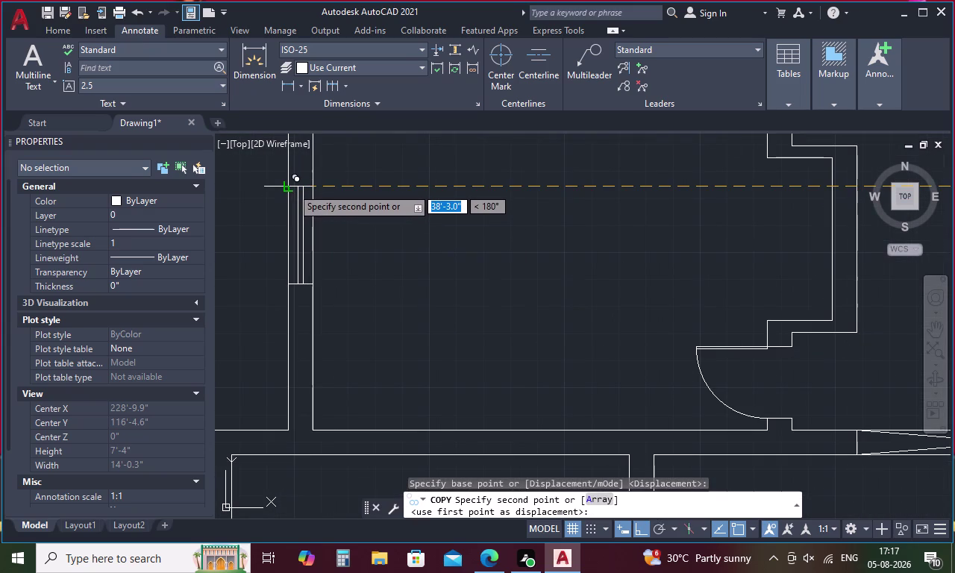
click(292, 188)
key(Escape)
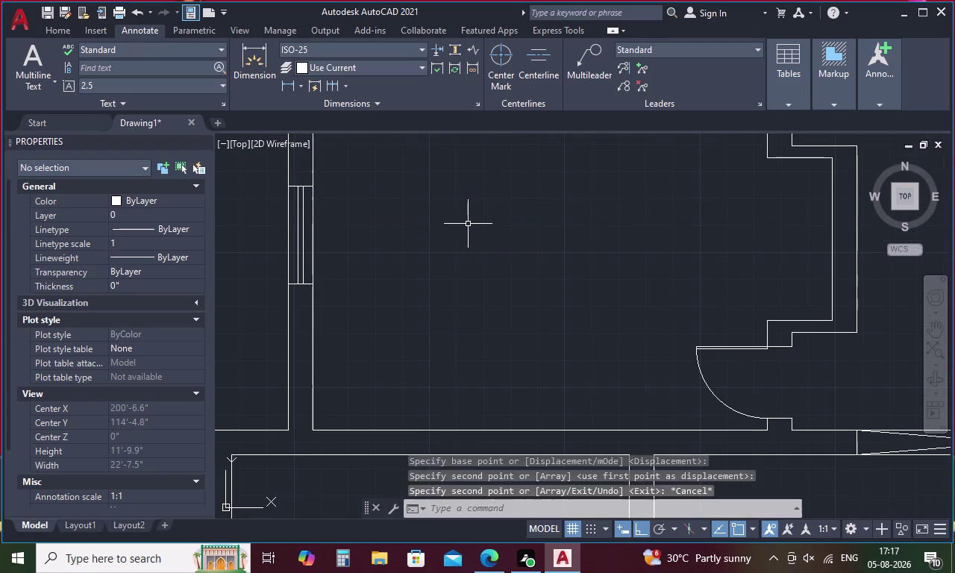
scroll(down, 3)
scroll(up, 3)
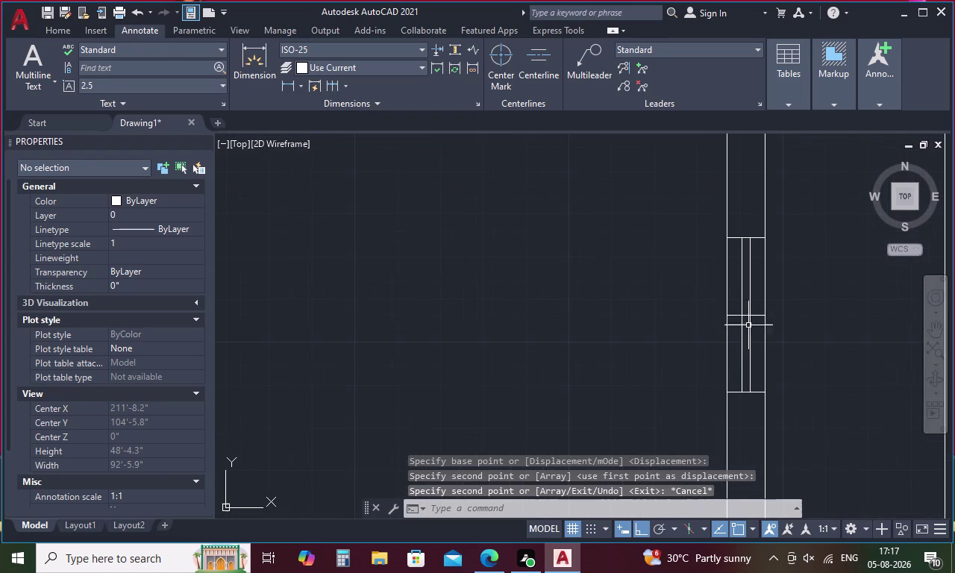
click(756, 315)
Pan and zoom across the floor plan, from the lower rooms back to the upper rooms.
key(Delete)
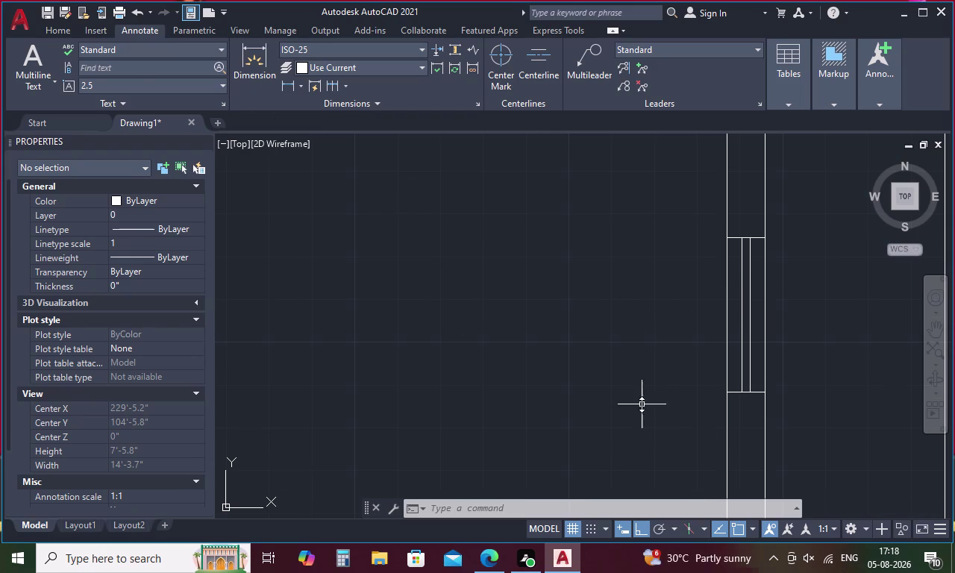
scroll(down, 3)
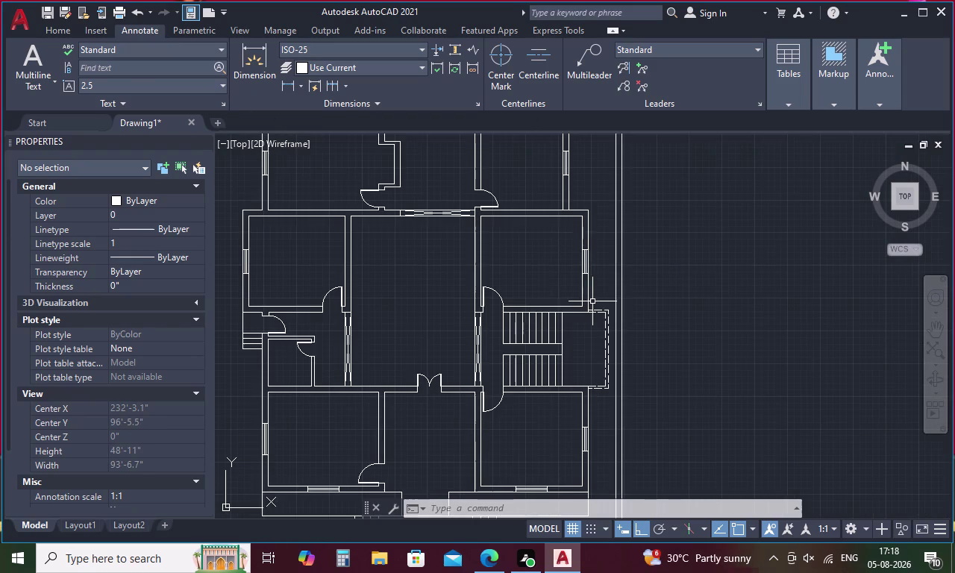
scroll(down, 3)
scroll(up, 3)
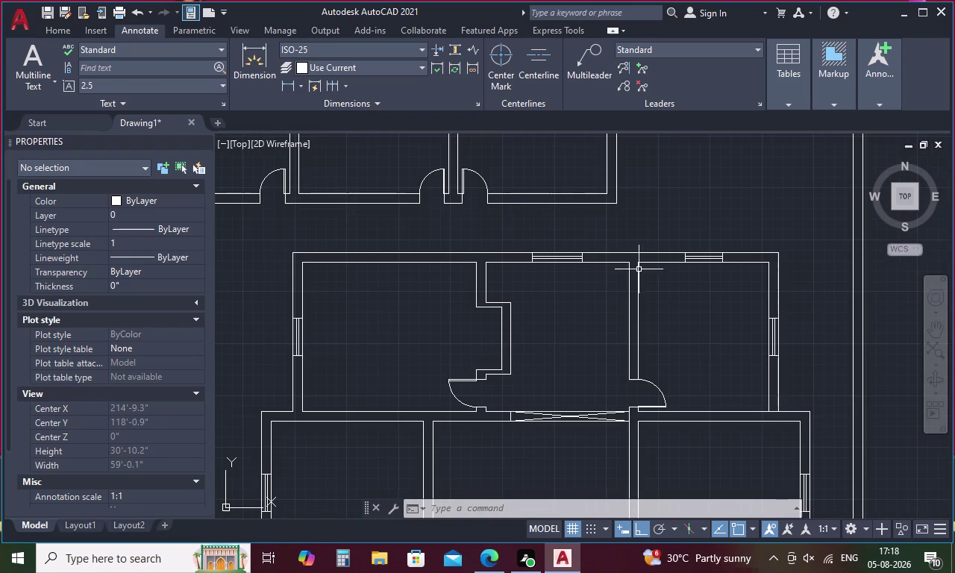
scroll(down, 3)
middle_drag(569, 364, 554, 241)
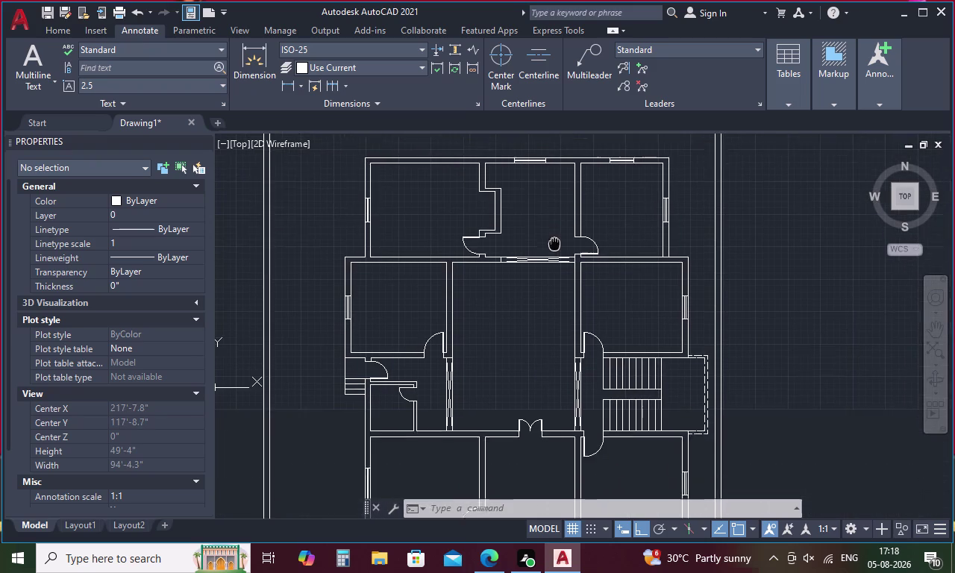
middle_drag(554, 241, 553, 230)
middle_drag(609, 379, 588, 228)
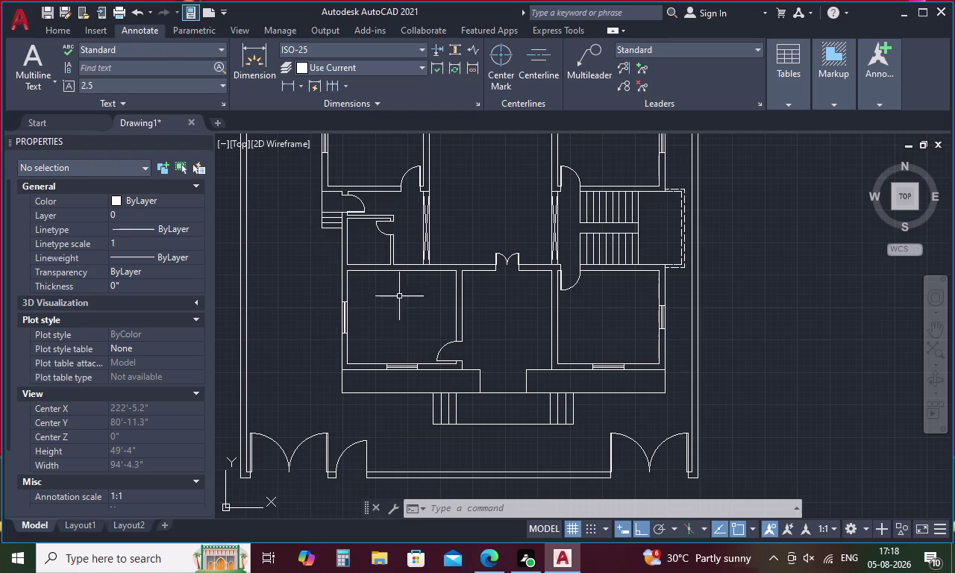
middle_drag(368, 259, 376, 297)
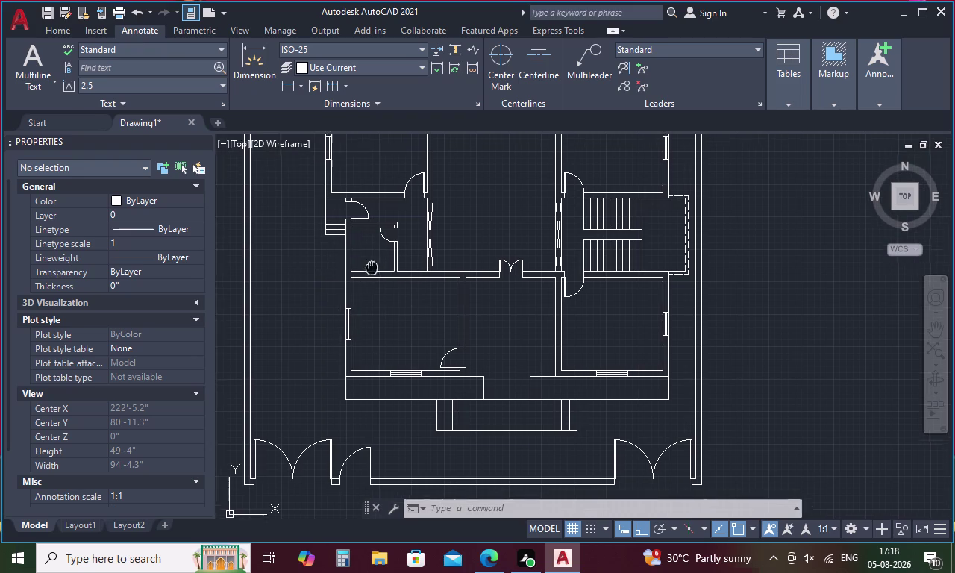
middle_drag(377, 297, 419, 442)
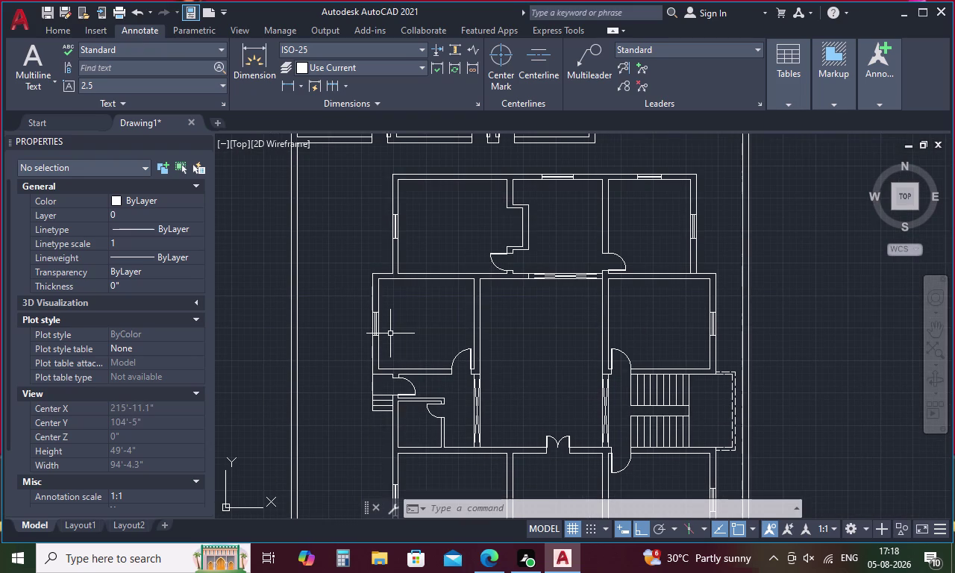
scroll(up, 3)
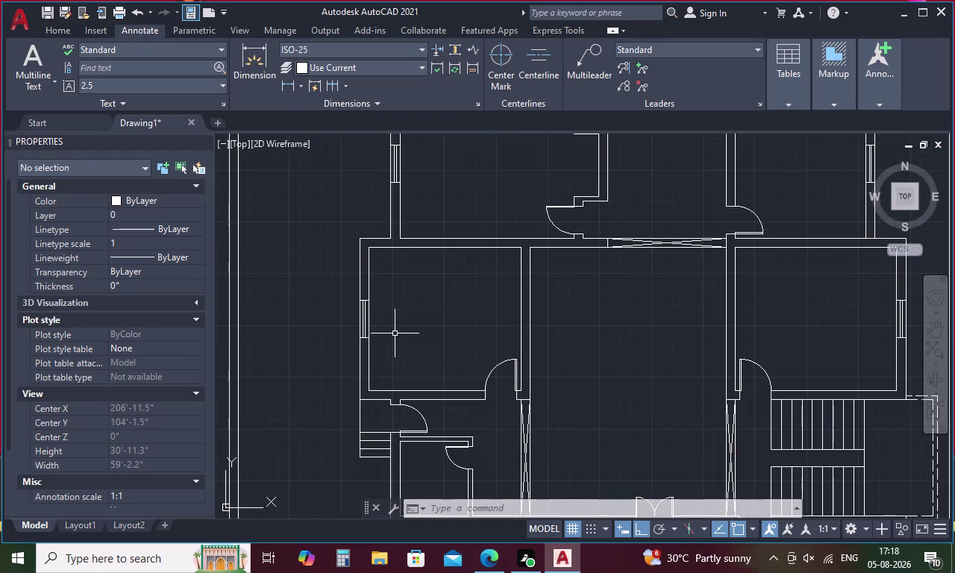
scroll(down, 3)
middle_drag(422, 340, 408, 277)
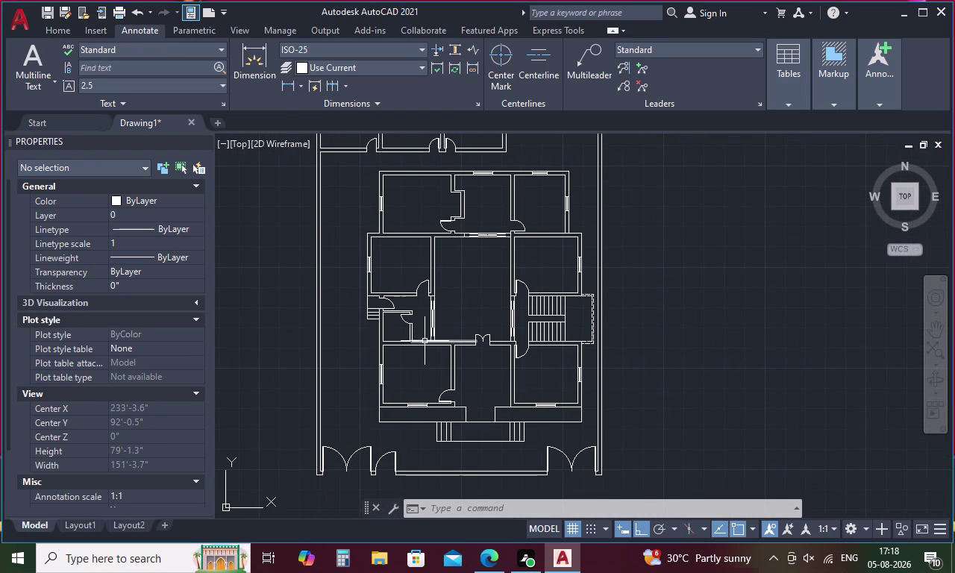
Start the LINE command and bring the wall beside the doorway into view.
key(l)
key(space)
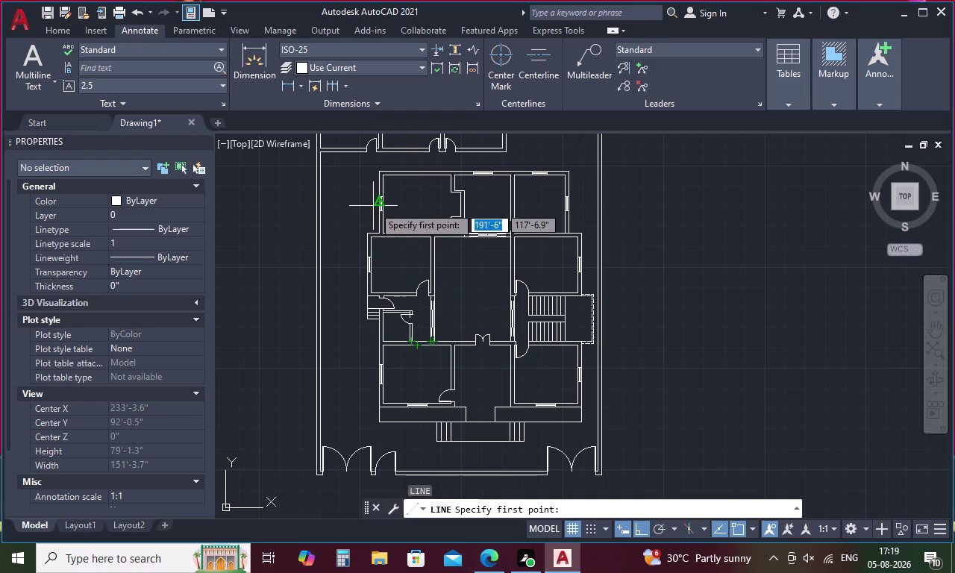
middle_drag(407, 206, 515, 278)
Draw a short cross line through the top wall just left of the door.
scroll(up, 3)
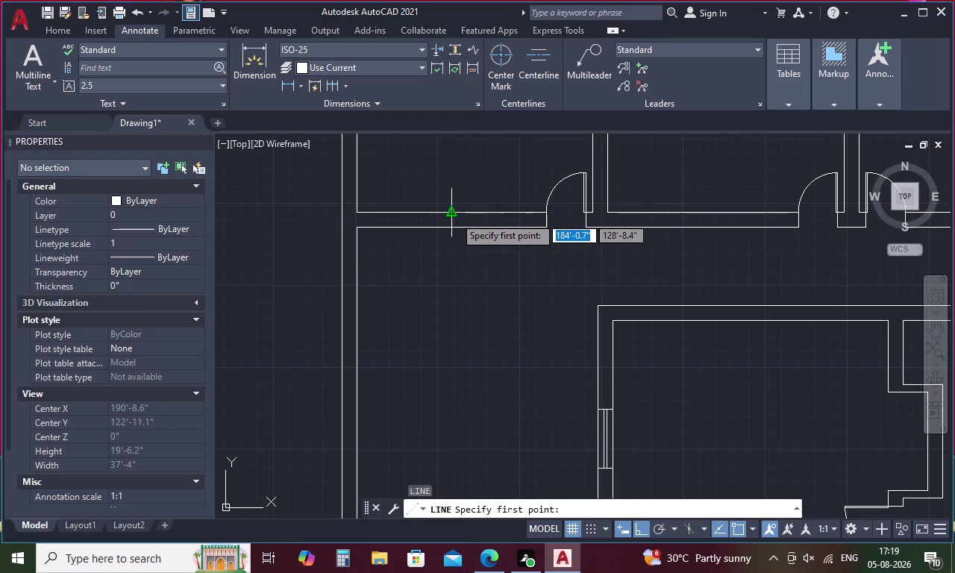
click(454, 217)
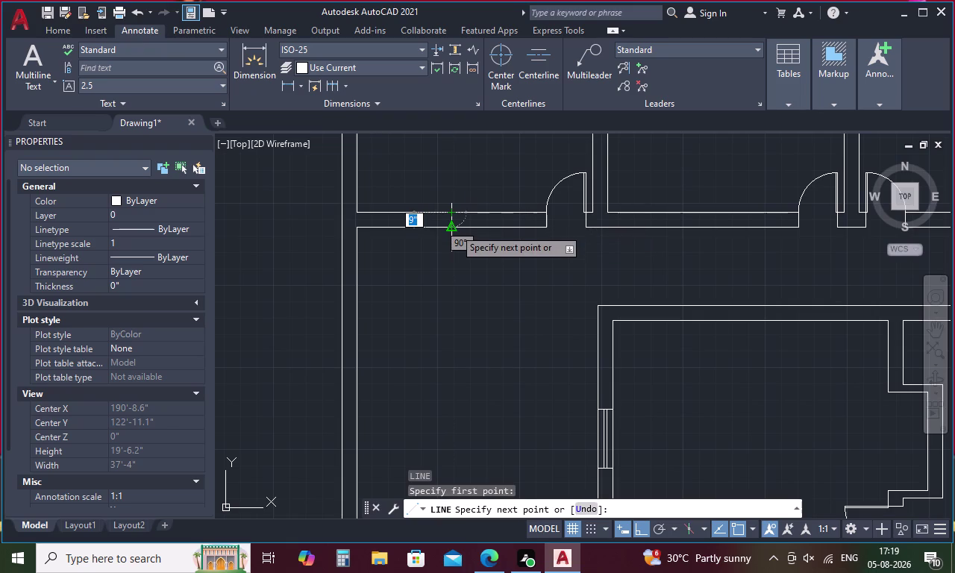
click(455, 229)
key(Escape)
Start OFFSET with a 1.4" distance, then cancel it and restart.
key(o)
key(space)
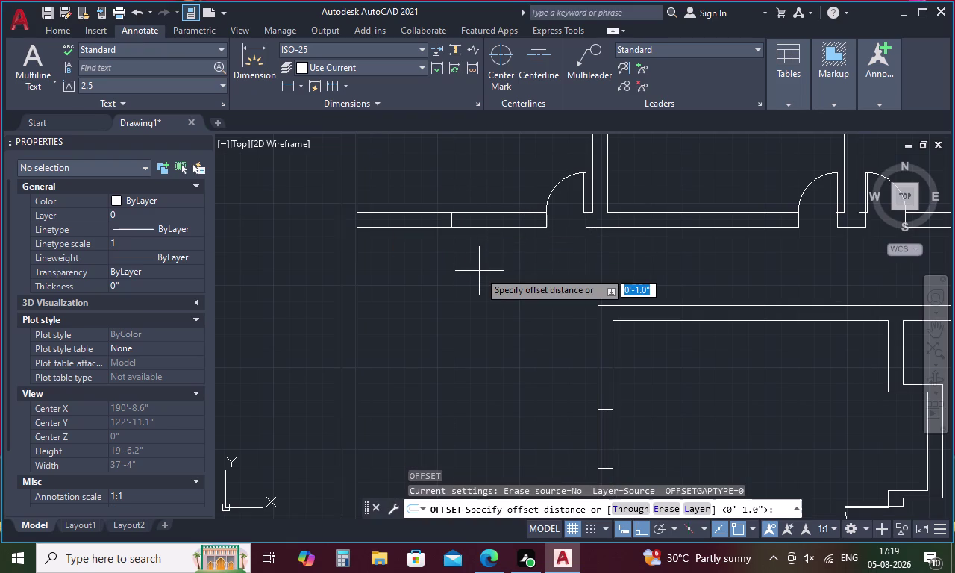
text(1.4)
key(shift+quotedbl)
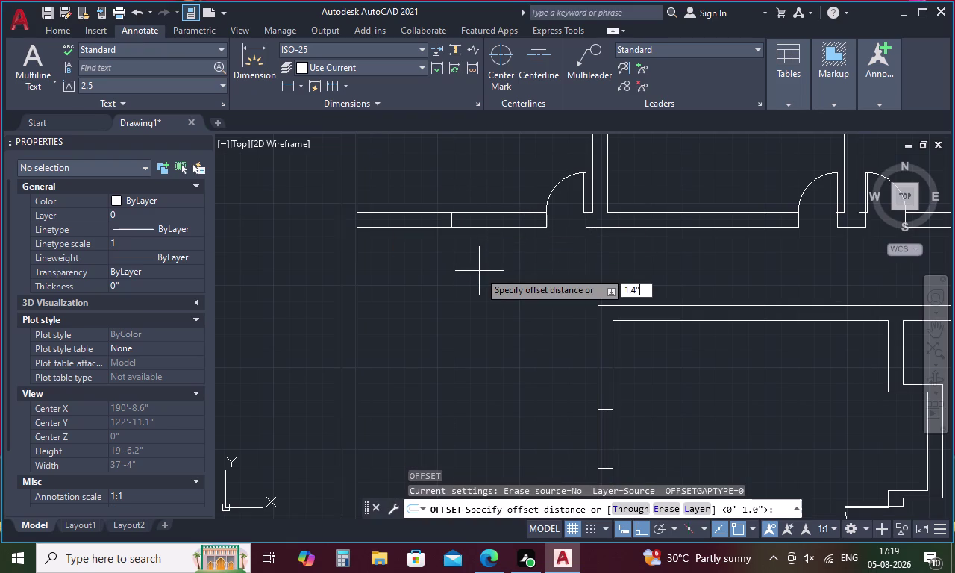
key(Return)
key(Escape)
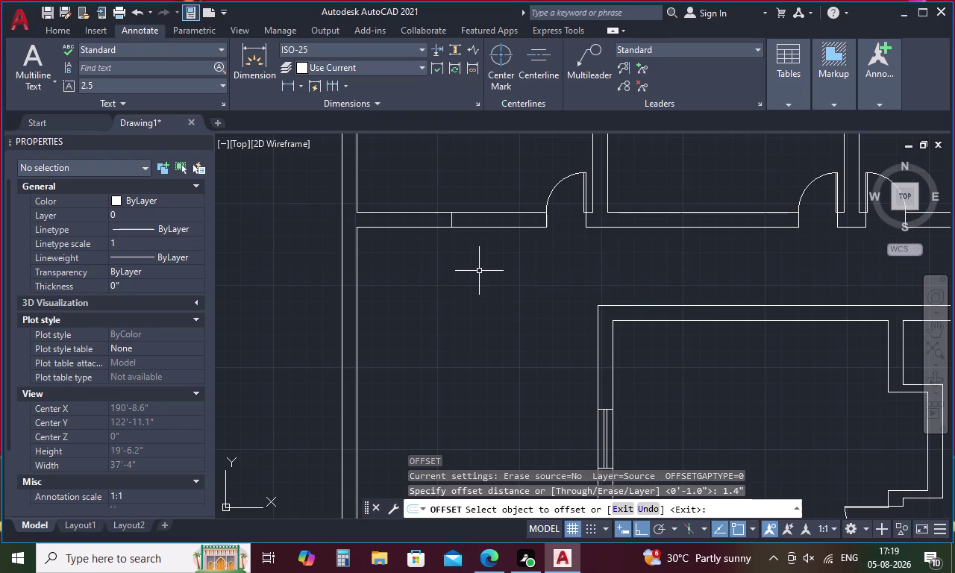
key(o)
key(space)
Dismiss the Save Drawing As dialog and clear the stray distance entries.
text(1.)
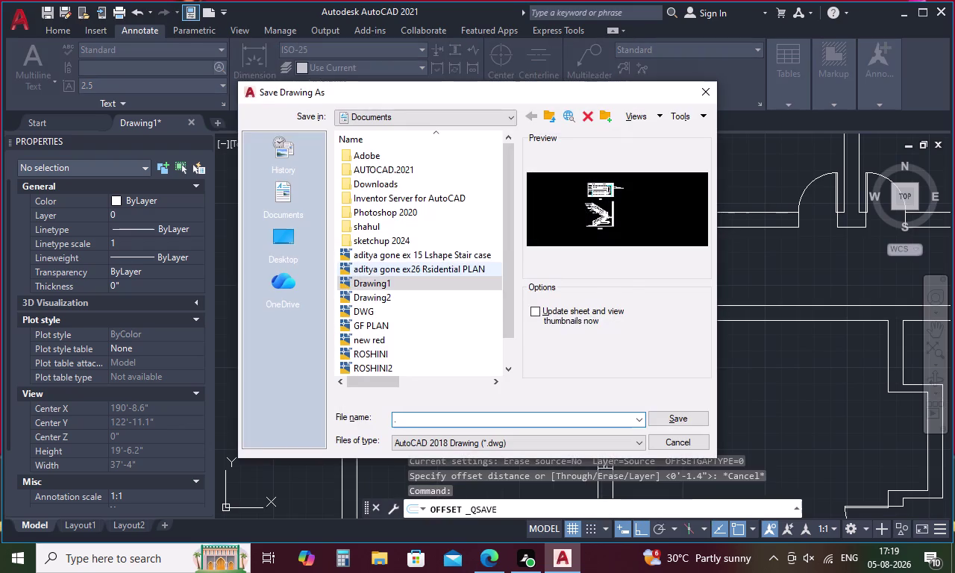
key(Escape)
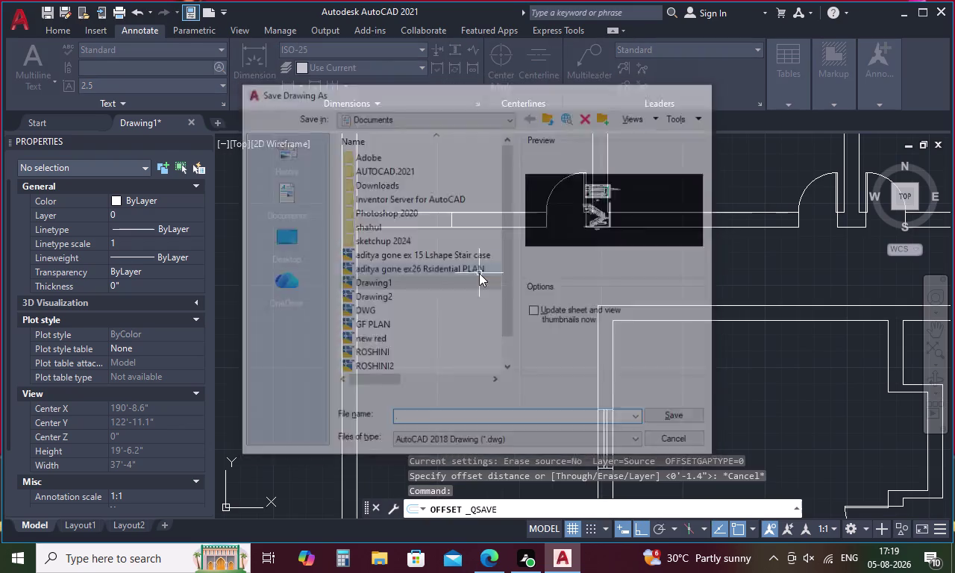
key(Escape)
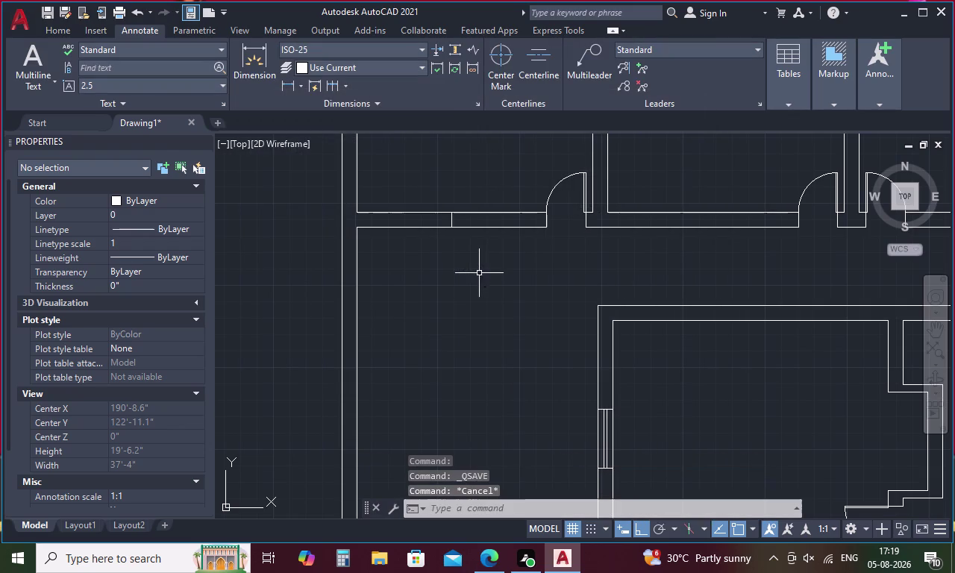
text(1.)
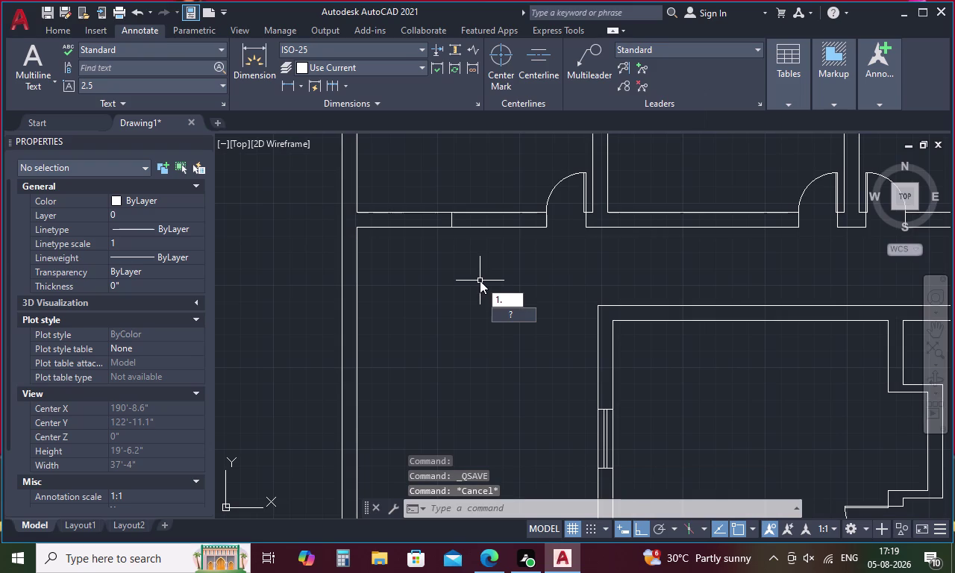
key(Escape)
key(Escape)
Restart OFFSET with the distance set to 1.4".
text(o)
key(space)
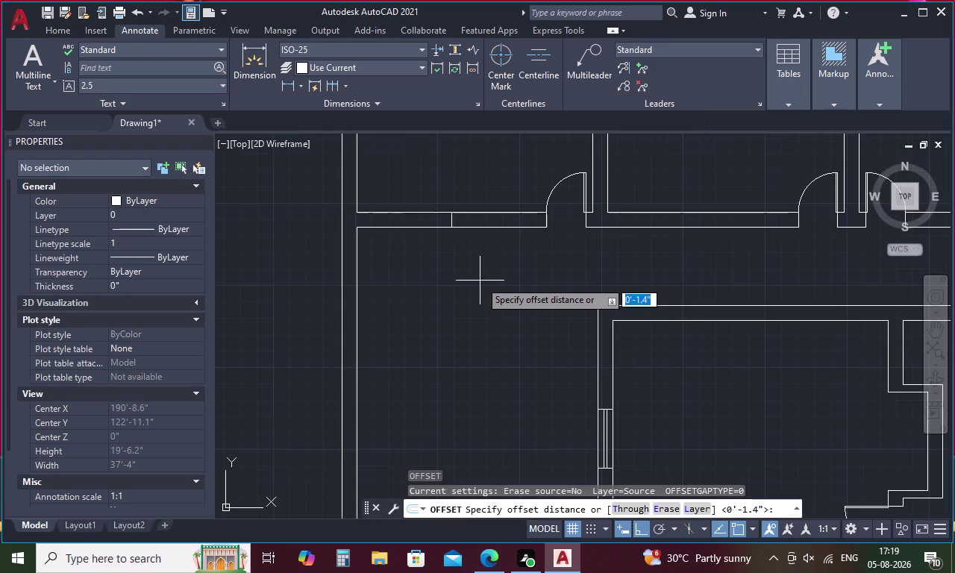
text(1.4)
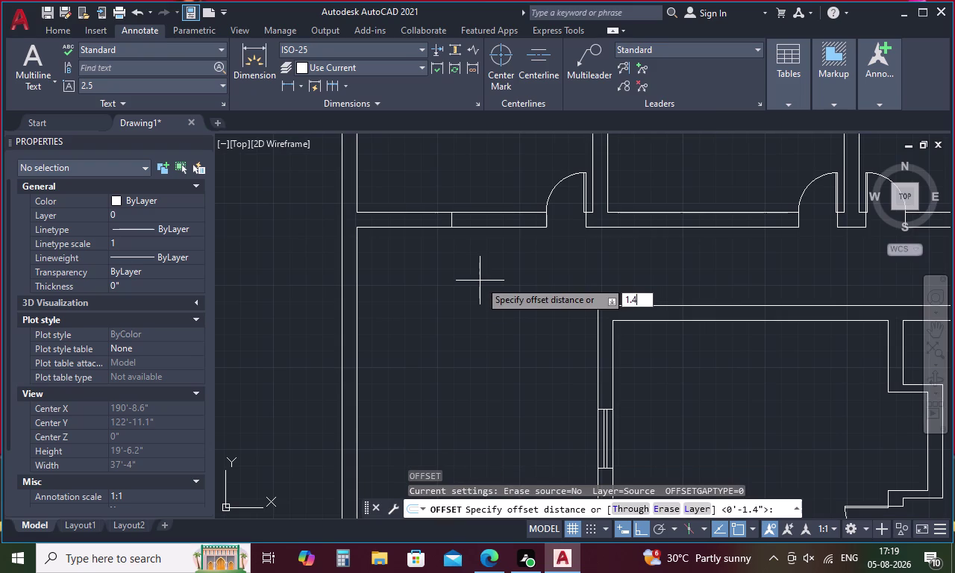
key(Return)
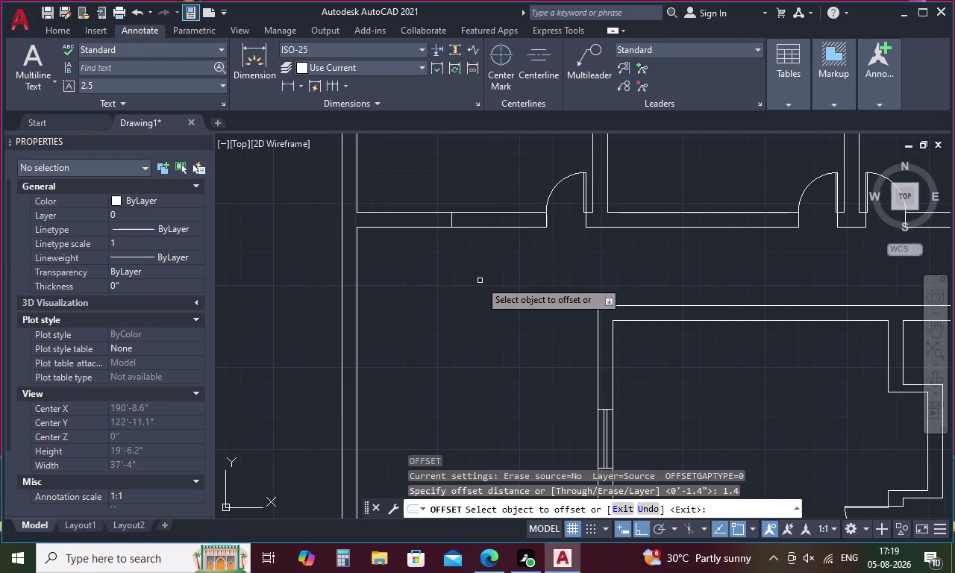
key(Escape)
text(o)
key(space)
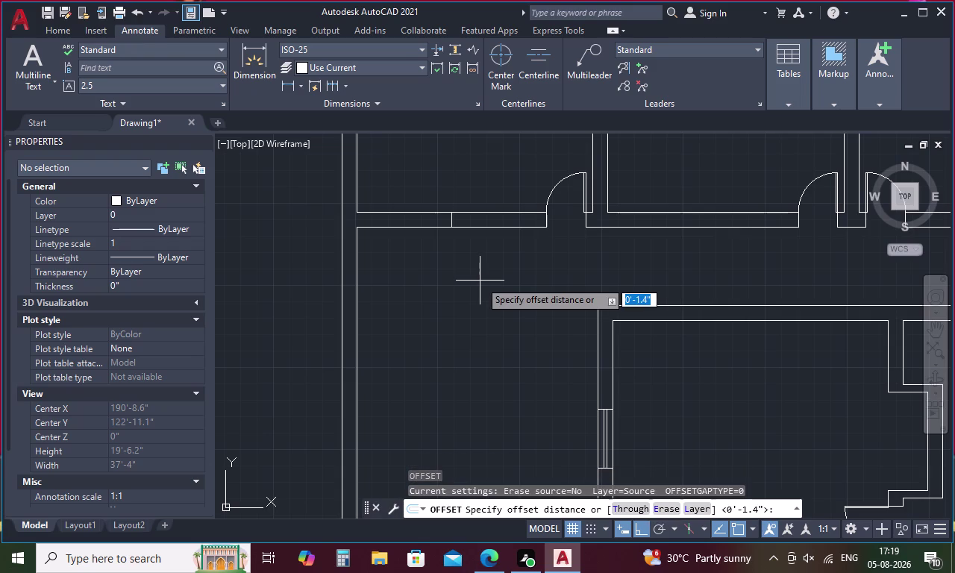
text(1.4)
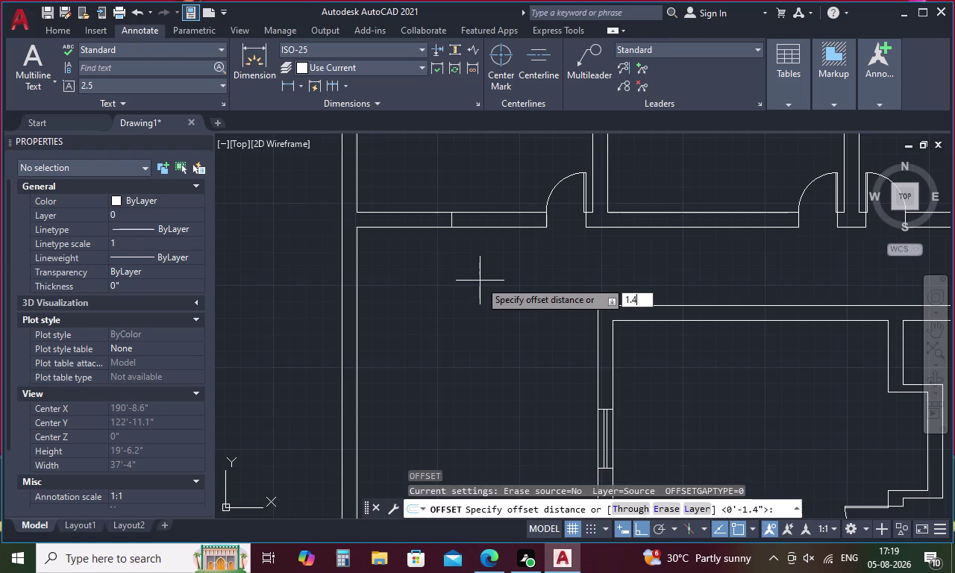
text(')
key(space)
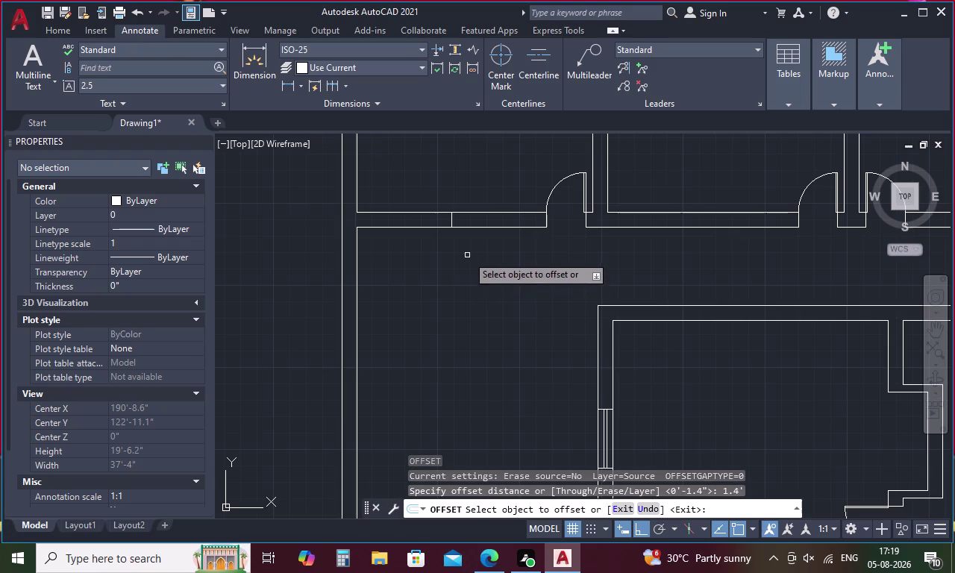
Offset the cross line 1.4" to each side to form the two window jambs.
click(452, 218)
click(483, 221)
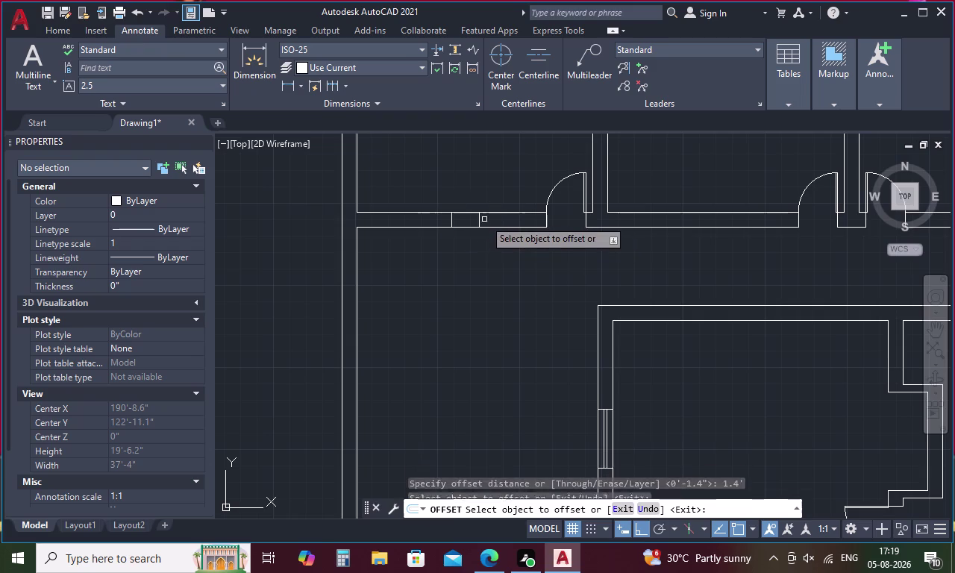
click(451, 224)
click(406, 223)
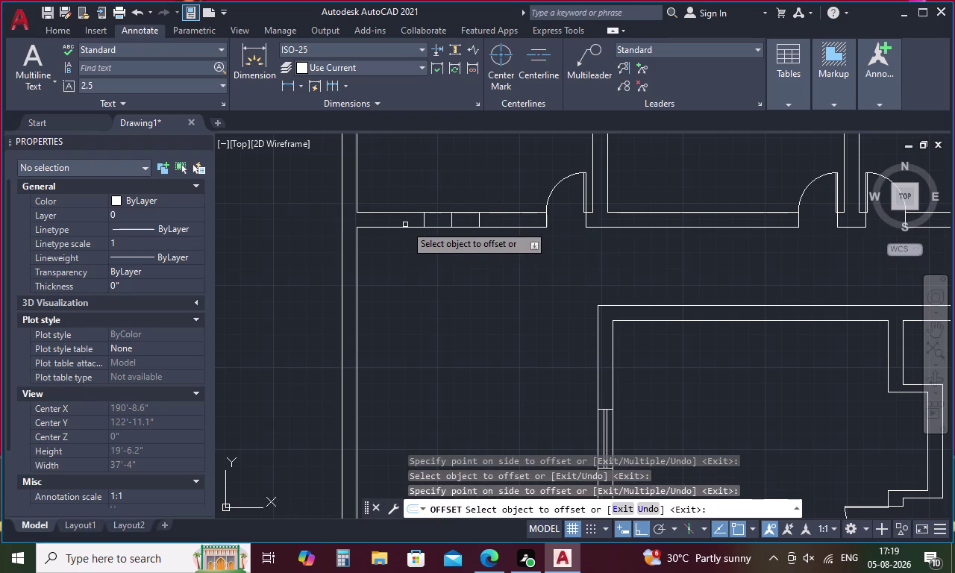
key(Escape)
Draw a line across the wall between the two jambs.
text(l)
key(space)
click(423, 221)
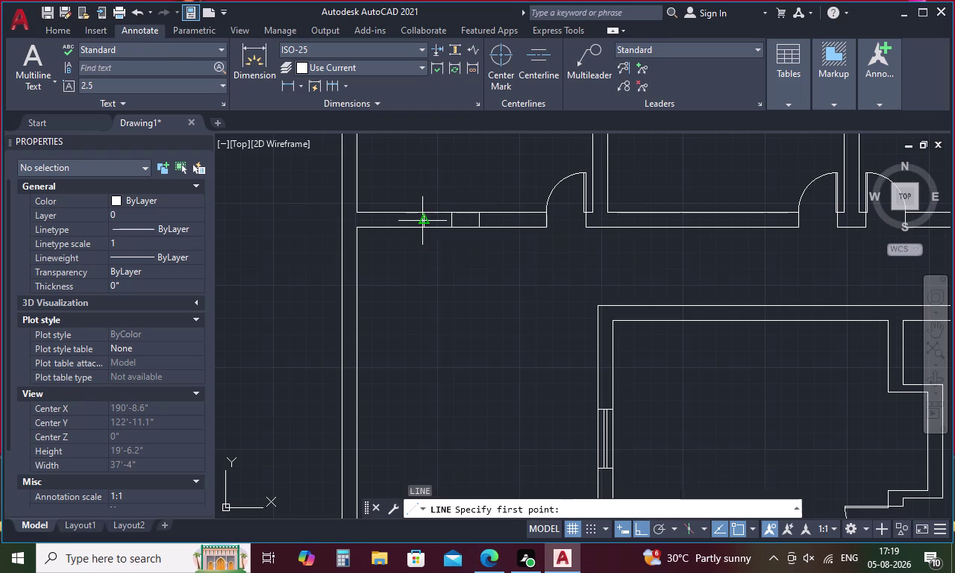
click(475, 221)
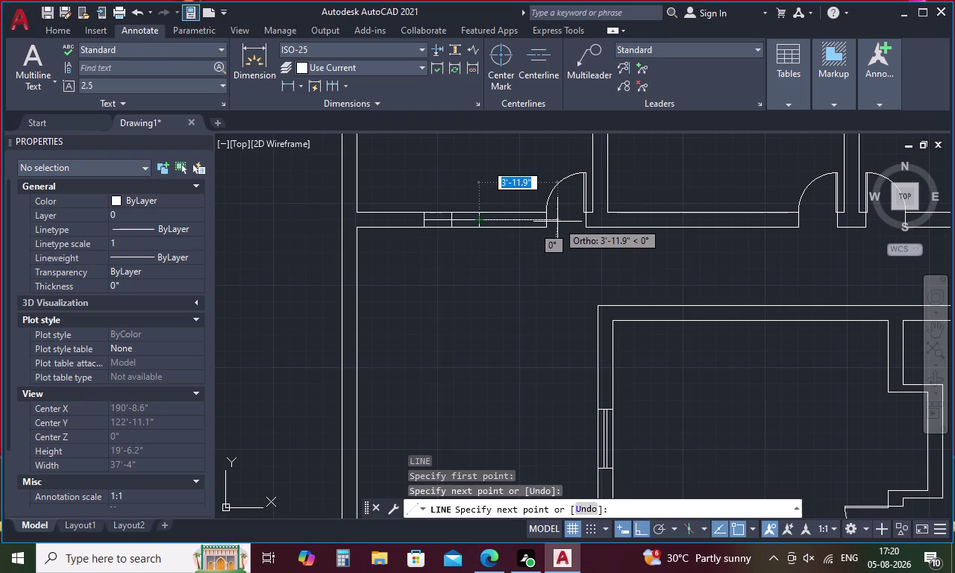
key(Escape)
Offset that line 1 to each side as glazing lines, then erase the middle line.
text(o)
key(space)
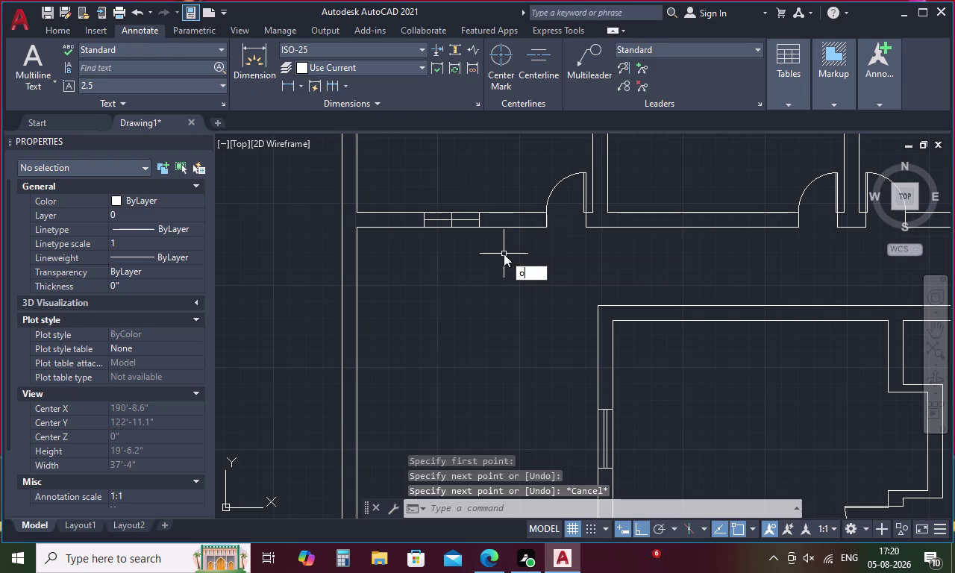
text(1)
key(space)
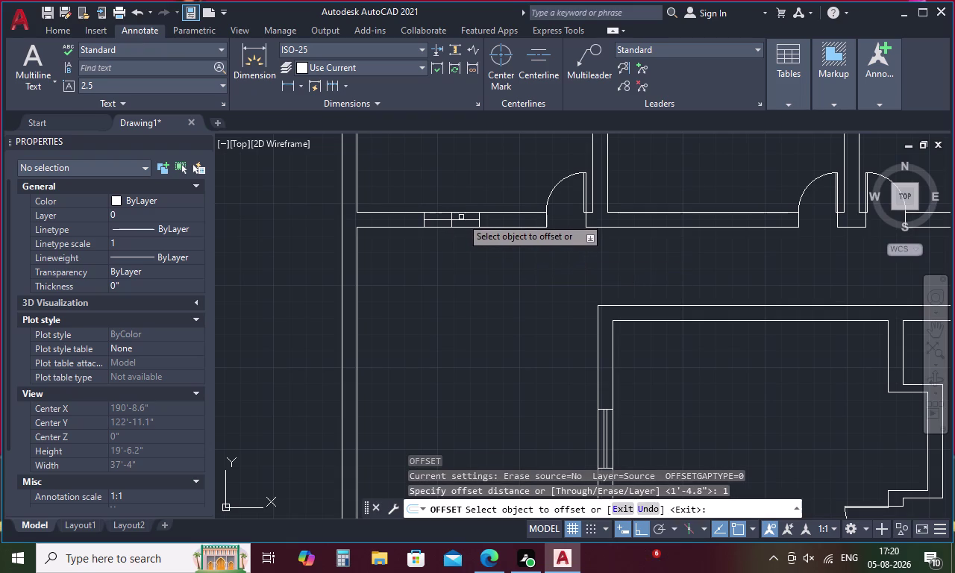
click(464, 220)
click(465, 198)
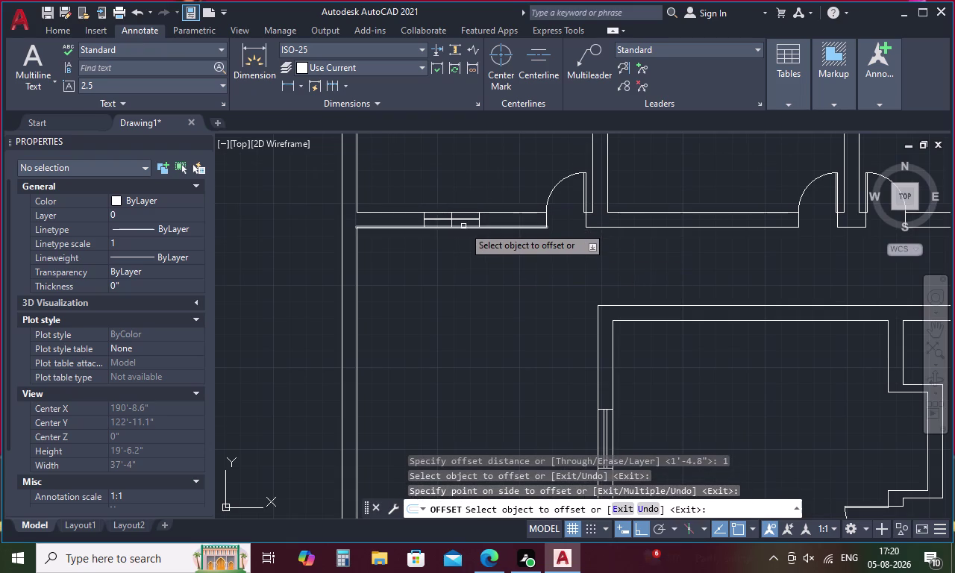
scroll(up, 3)
click(474, 187)
click(475, 207)
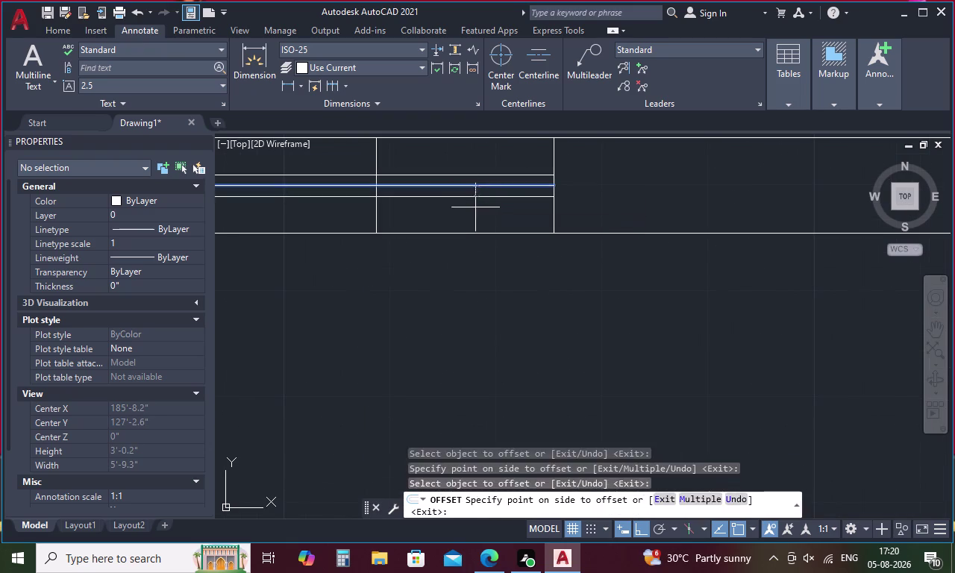
key(Escape)
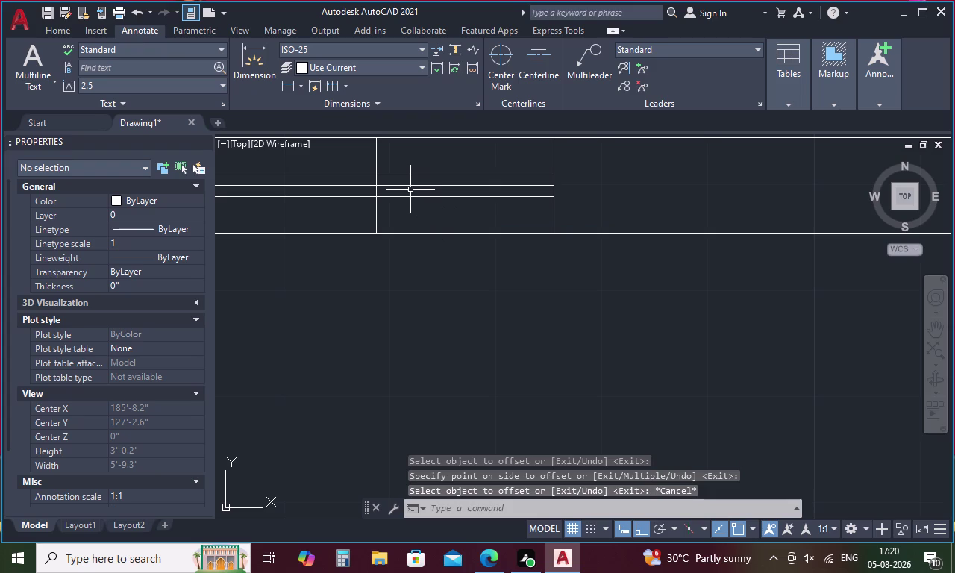
click(410, 186)
key(Delete)
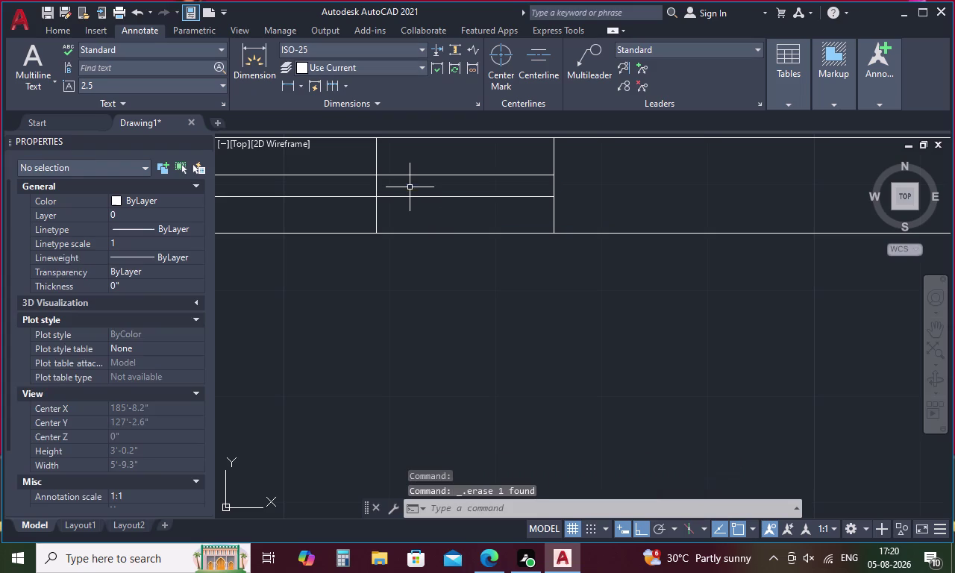
Select the new window's lines and start copying them from a base point.
scroll(down, 3)
drag(474, 211, 464, 208)
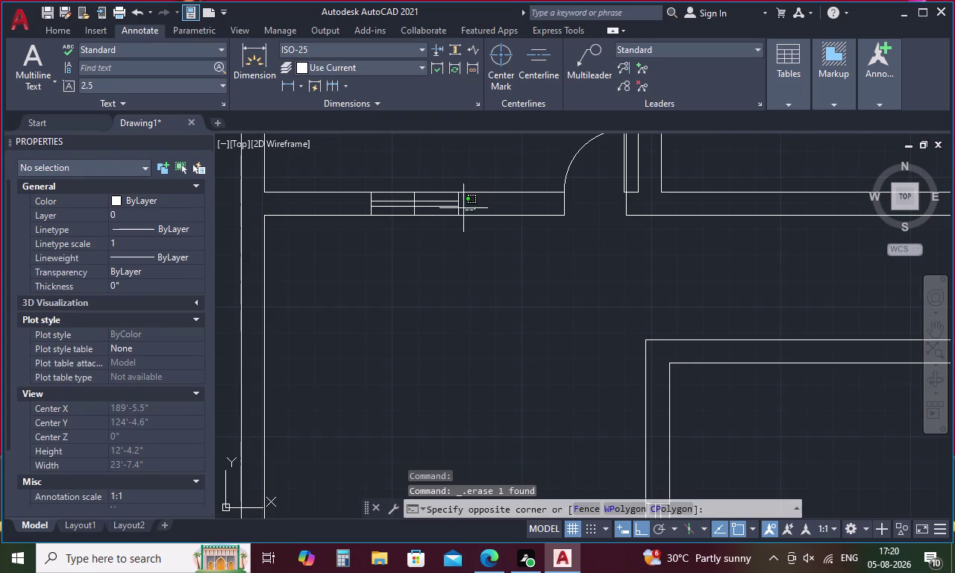
drag(464, 208, 429, 198)
scroll(up, 3)
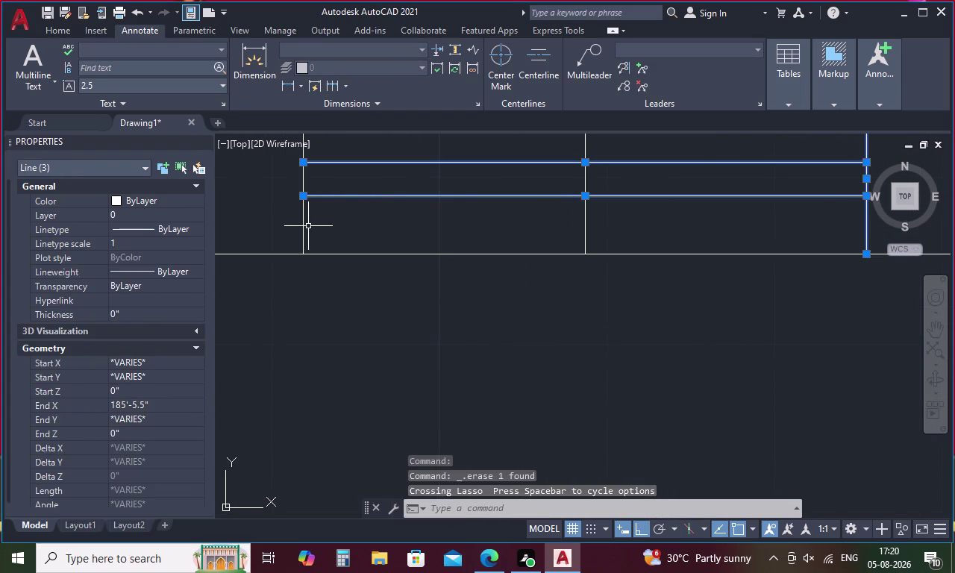
click(303, 228)
scroll(down, 3)
right_click(361, 193)
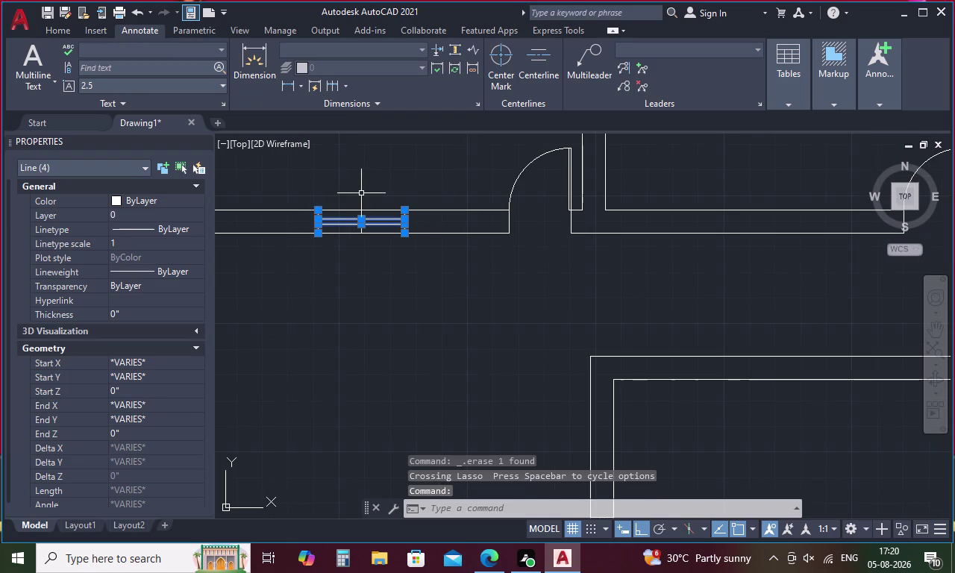
click(392, 317)
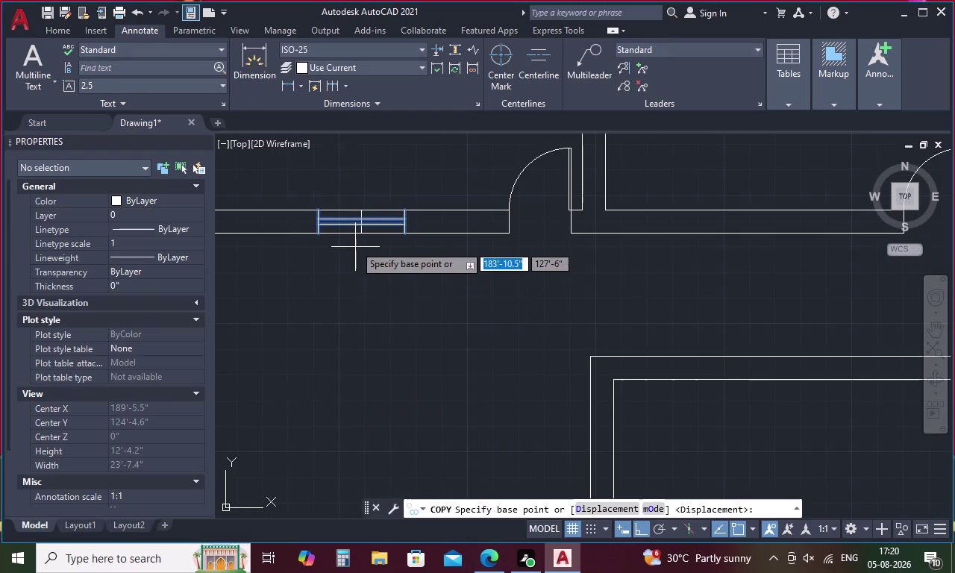
click(363, 208)
Place window copies in two upper wall openings and the lower room's top wall.
scroll(down, 3)
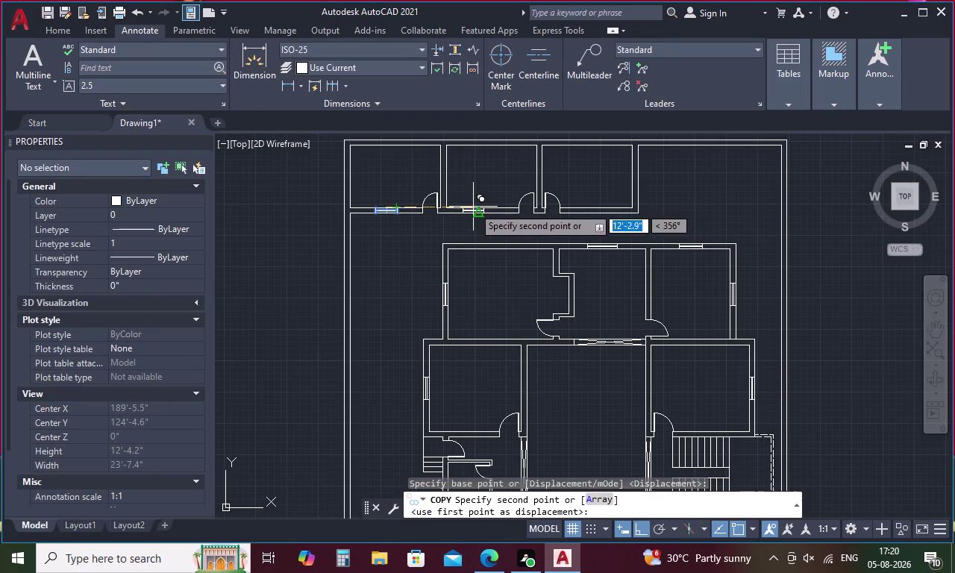
scroll(up, 3)
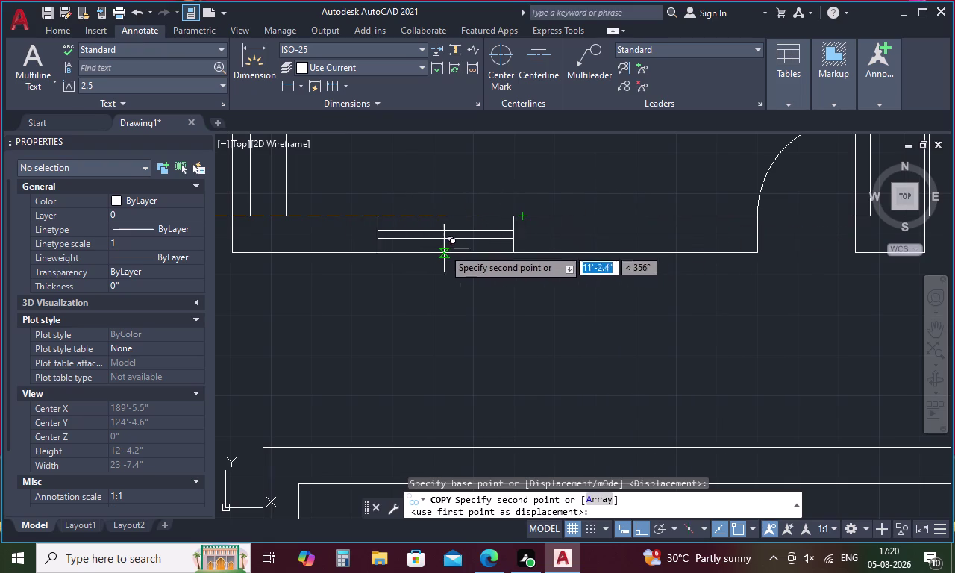
click(528, 219)
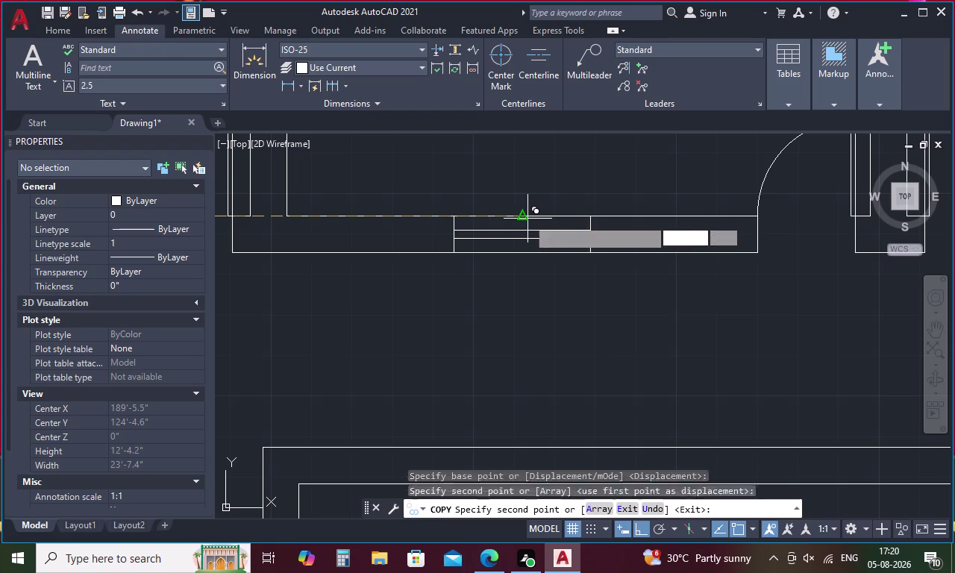
scroll(down, 3)
scroll(up, 3)
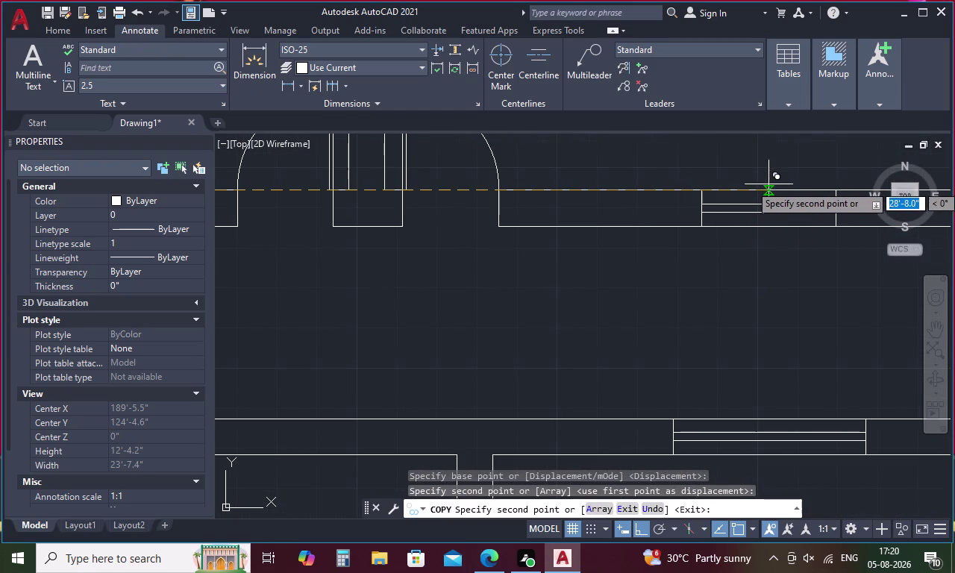
scroll(down, 3)
middle_drag(788, 186, 697, 215)
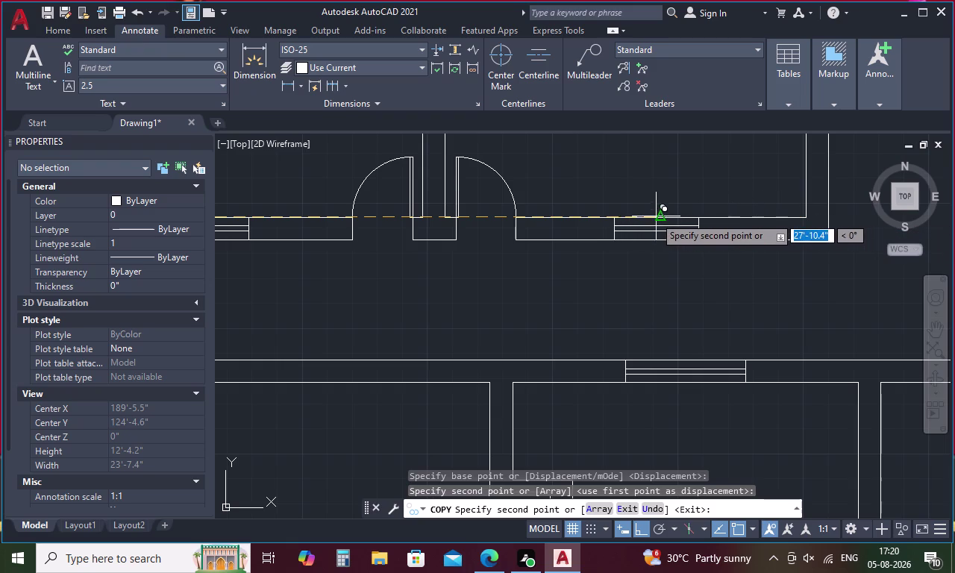
click(663, 219)
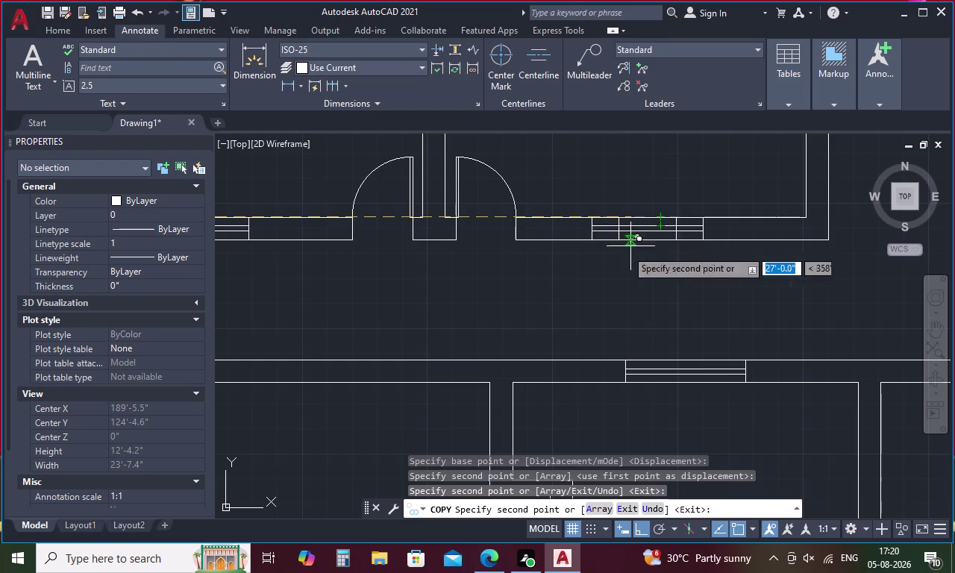
middle_drag(589, 283, 778, 242)
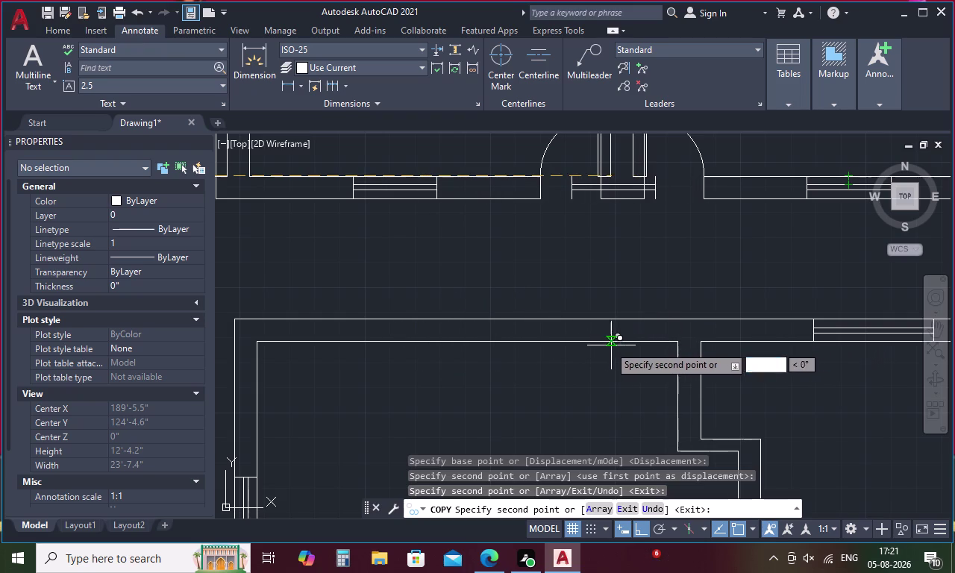
click(465, 343)
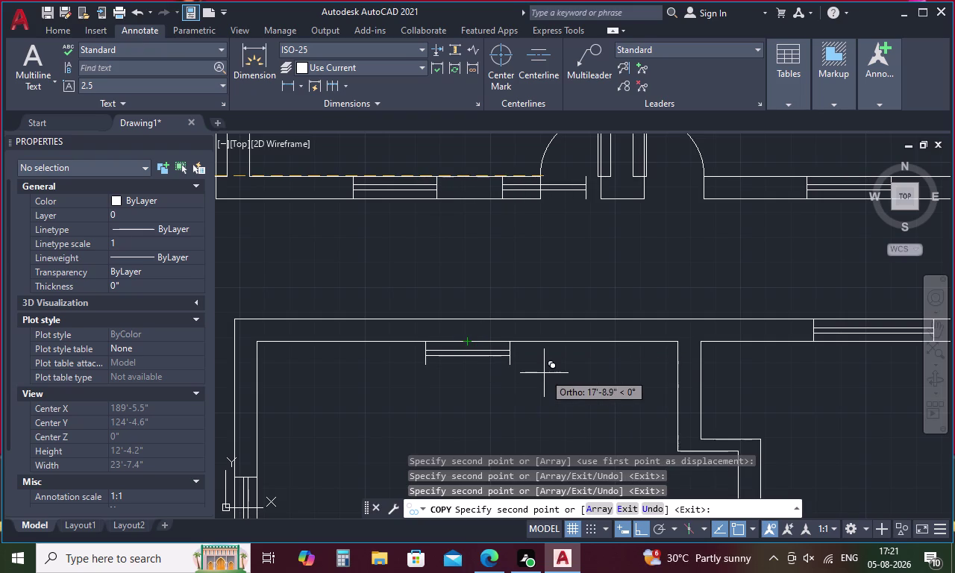
key(Escape)
drag(534, 362, 411, 358)
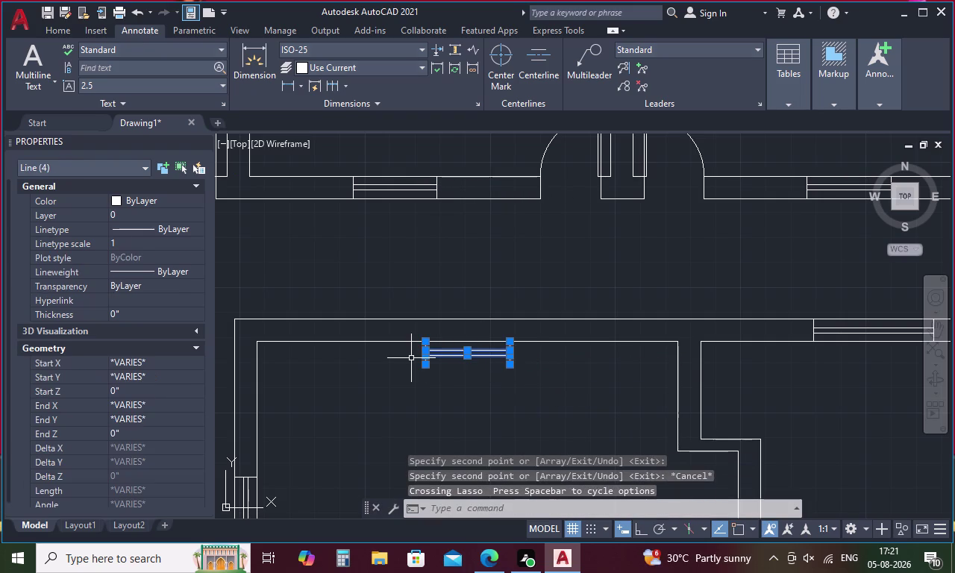
Move the lower room's window copy up so it sits inside the top wall thickness.
right_click(466, 300)
click(522, 308)
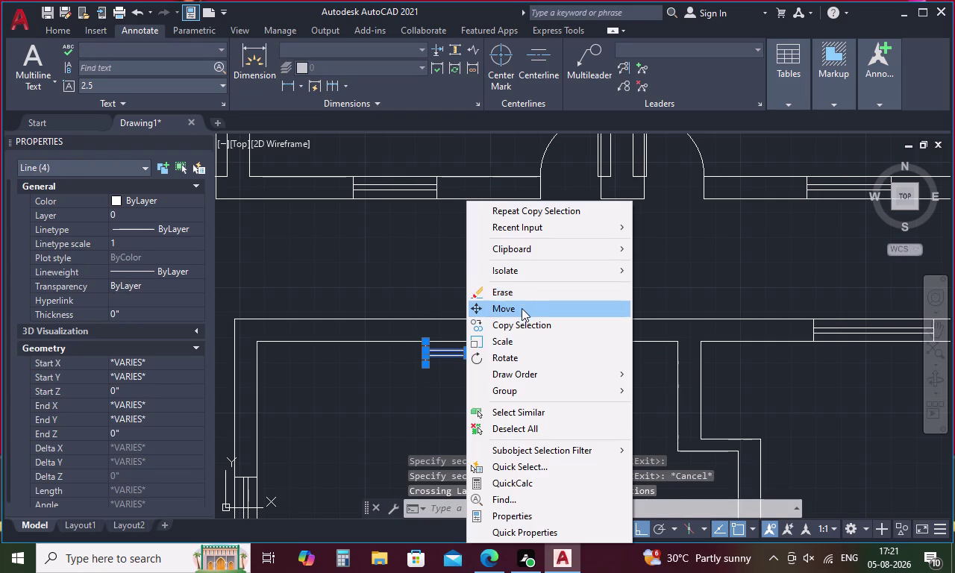
click(421, 341)
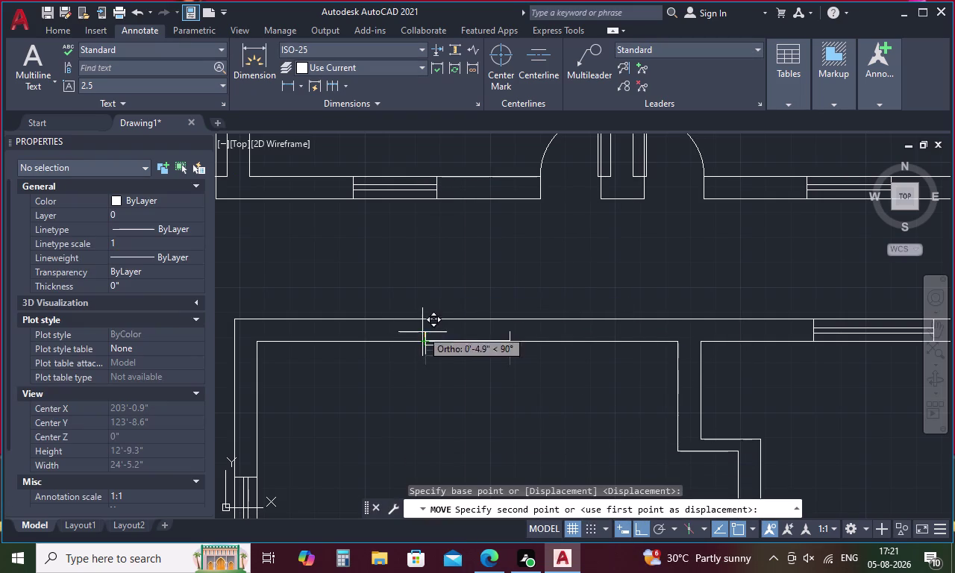
click(423, 317)
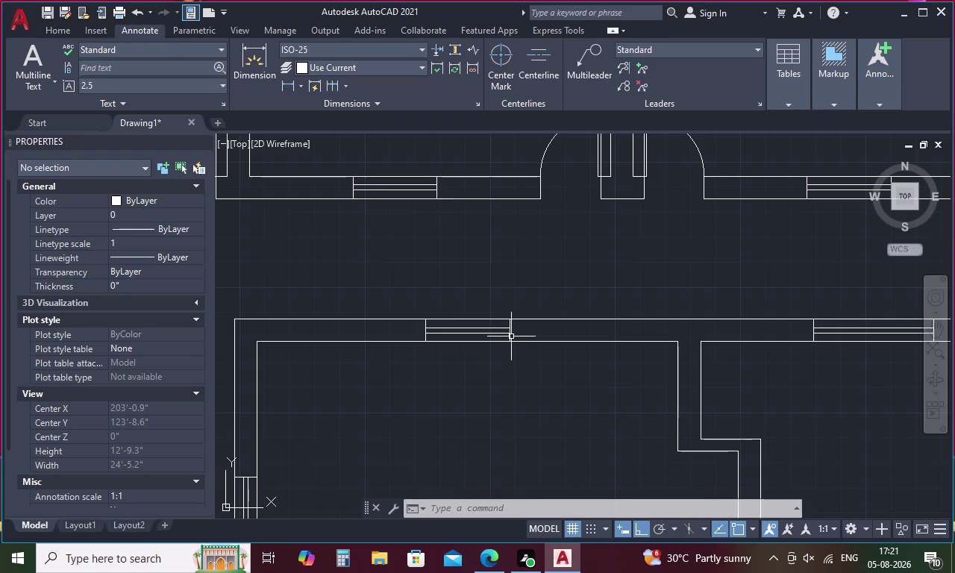
scroll(down, 3)
middle_drag(446, 393, 413, 245)
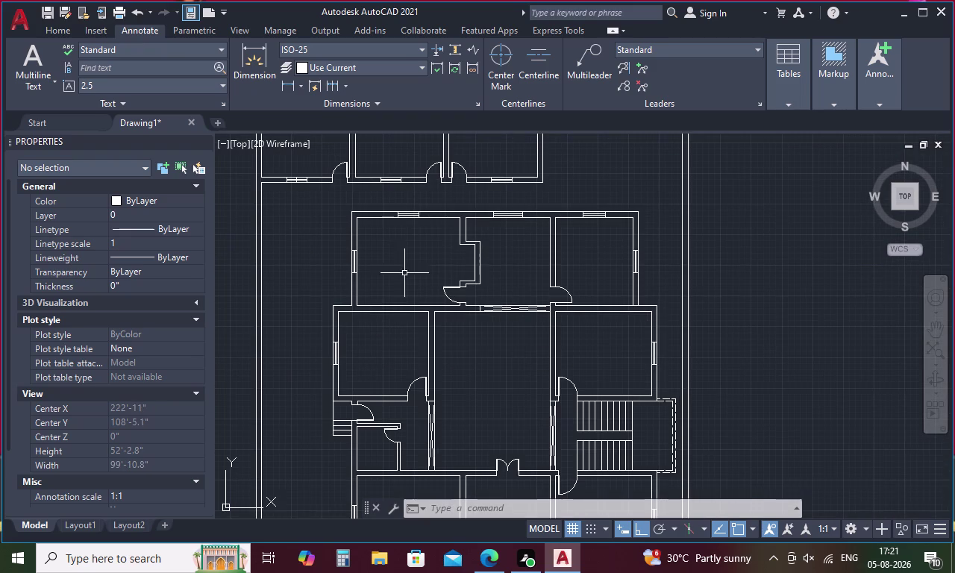
Start OFFSET and pick the first distance point on the wall beside the left doorway.
middle_drag(375, 392, 363, 322)
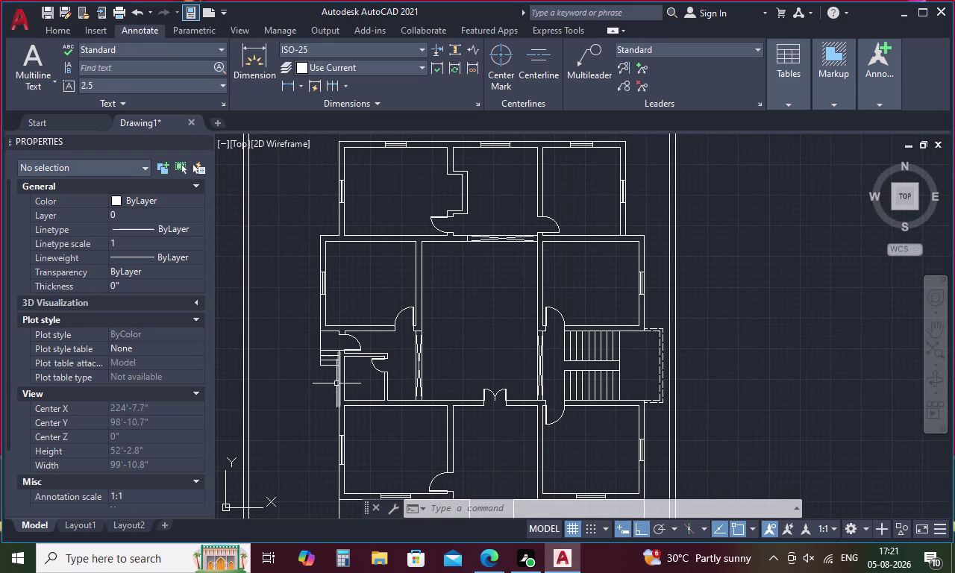
key(o)
key(space)
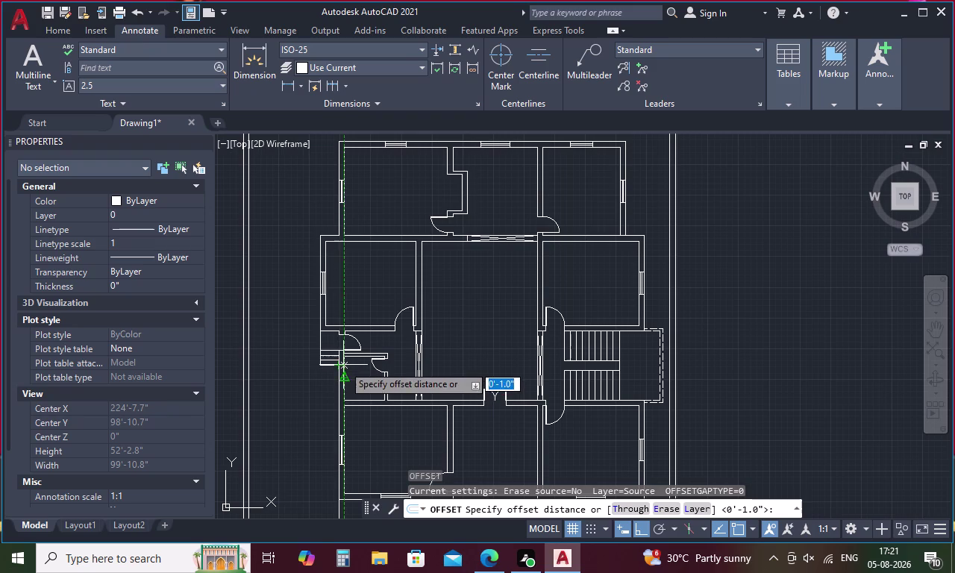
scroll(up, 3)
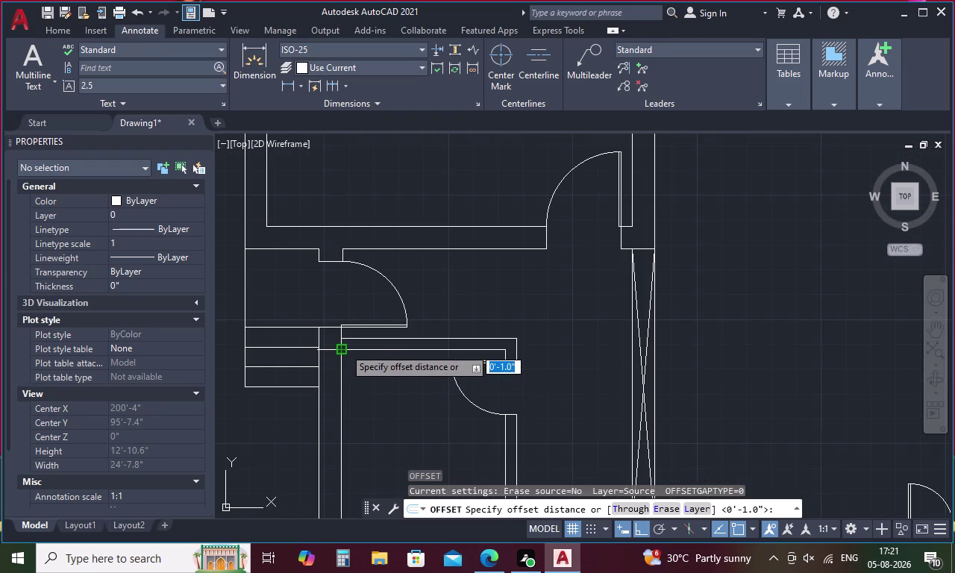
click(344, 348)
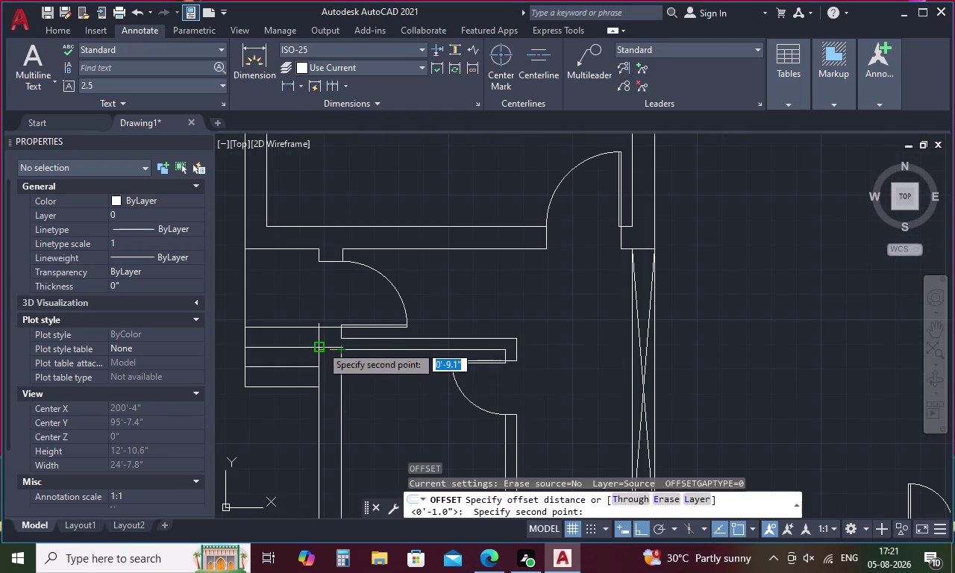
scroll(up, 3)
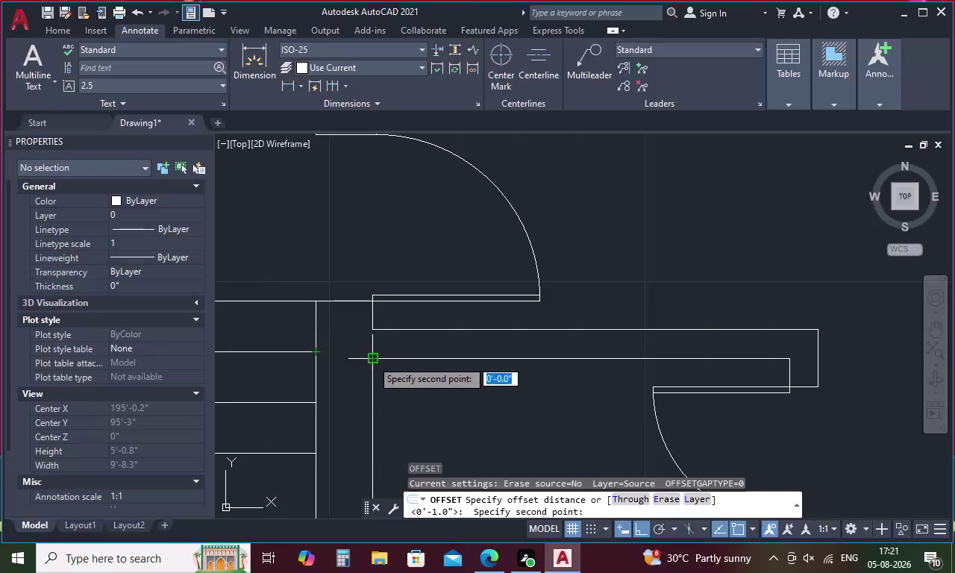
Draw a horizontal line across the gap from the wall corner to the left wall.
key(Escape)
text(l)
key(space)
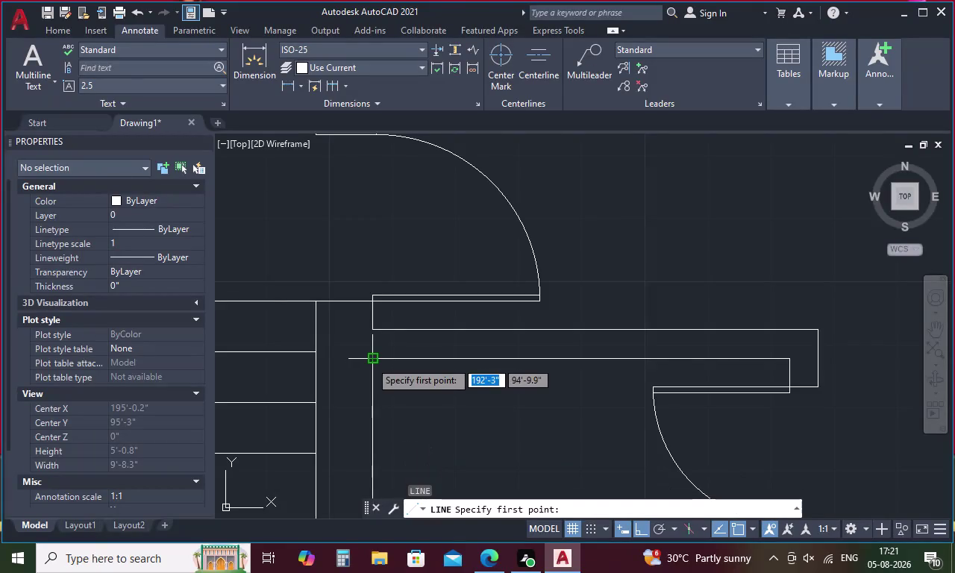
click(370, 361)
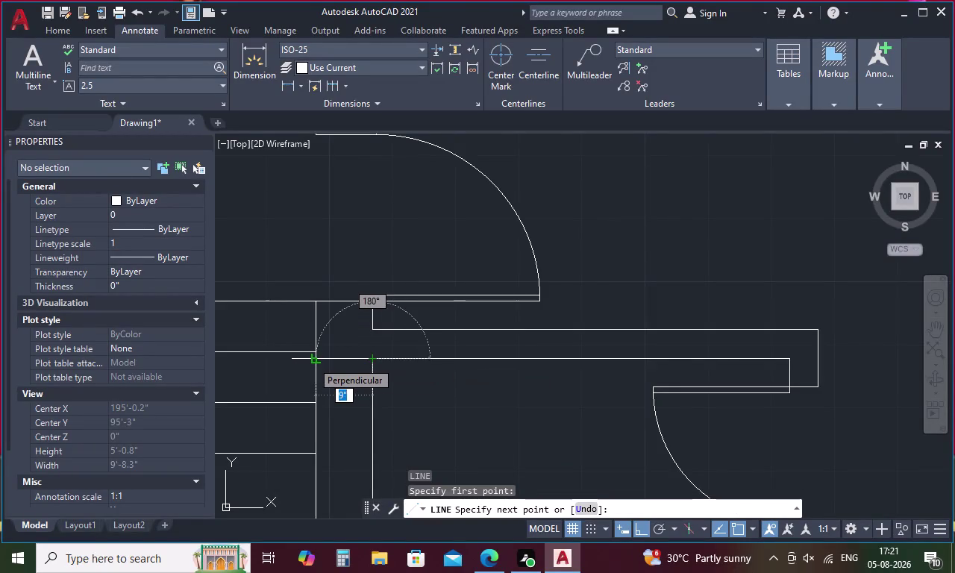
click(312, 361)
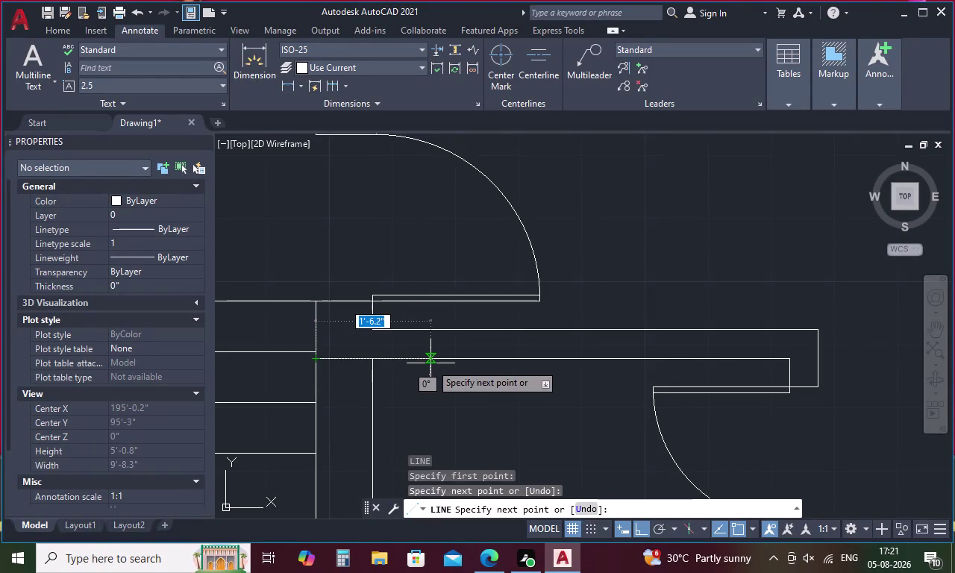
key(Escape)
Offset the new horizontal line downward by 1.8.
text(o)
key(space)
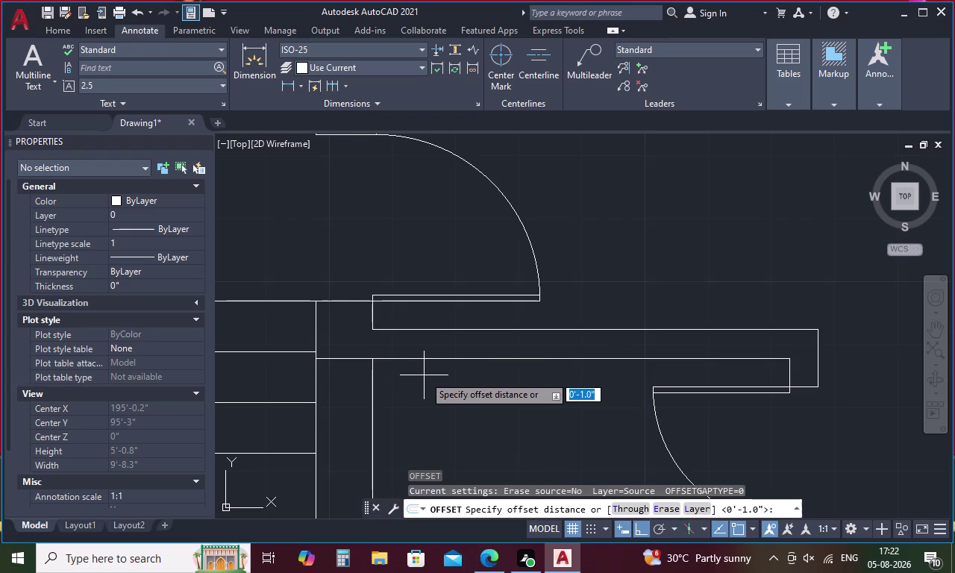
text(1)
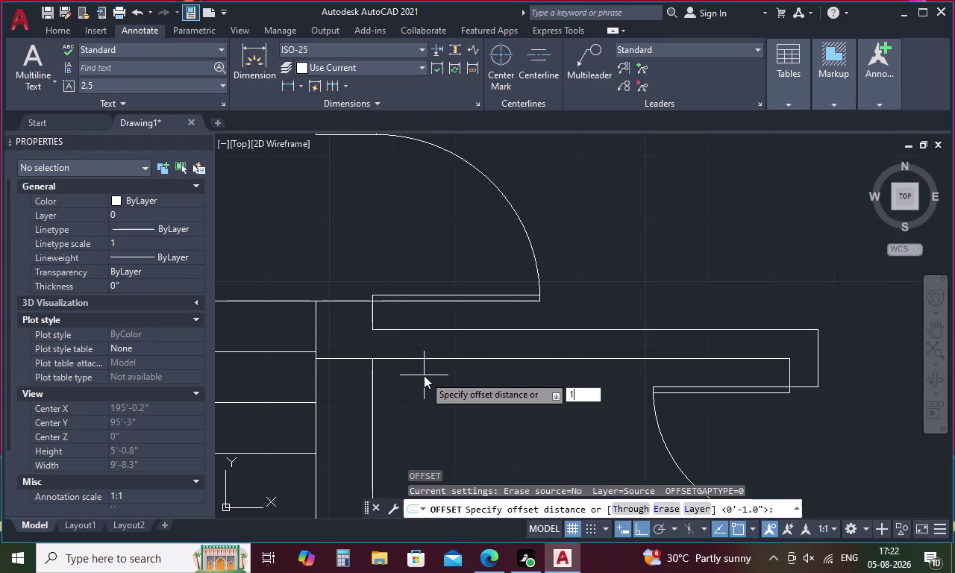
text(.8)
key(apostrophe)
key(space)
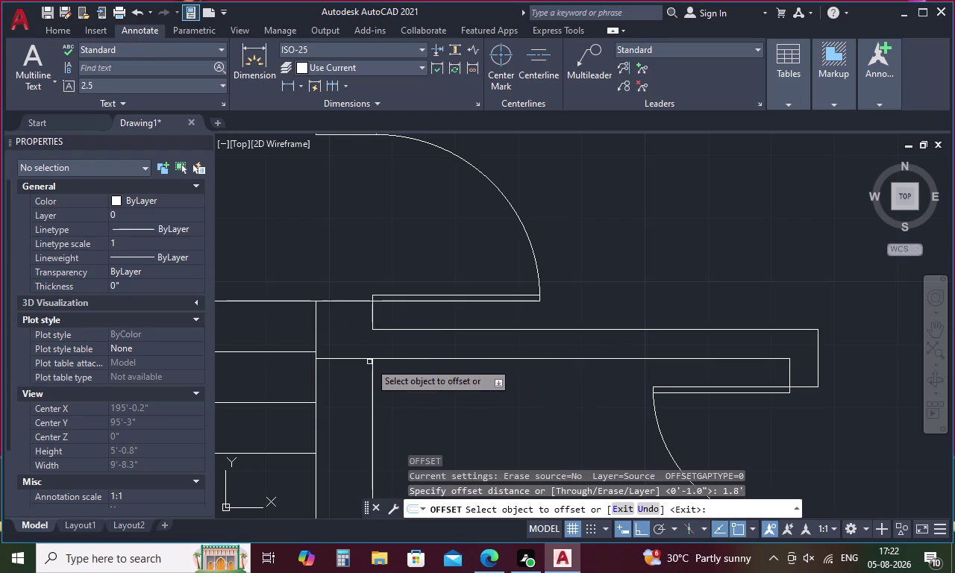
click(358, 358)
click(357, 375)
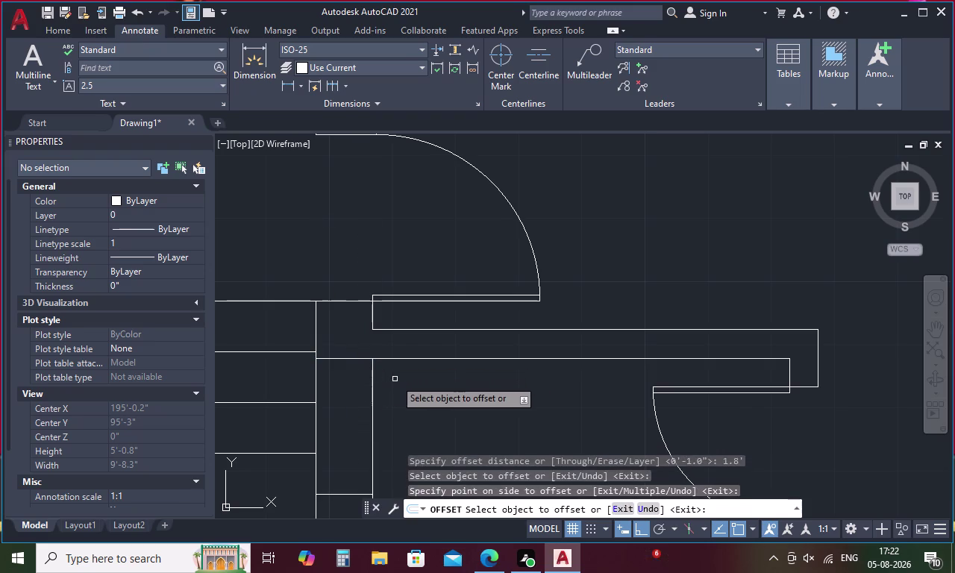
key(Escape)
Draw a vertical line down the gap from its top to its bottom.
text(l)
key(space)
click(346, 359)
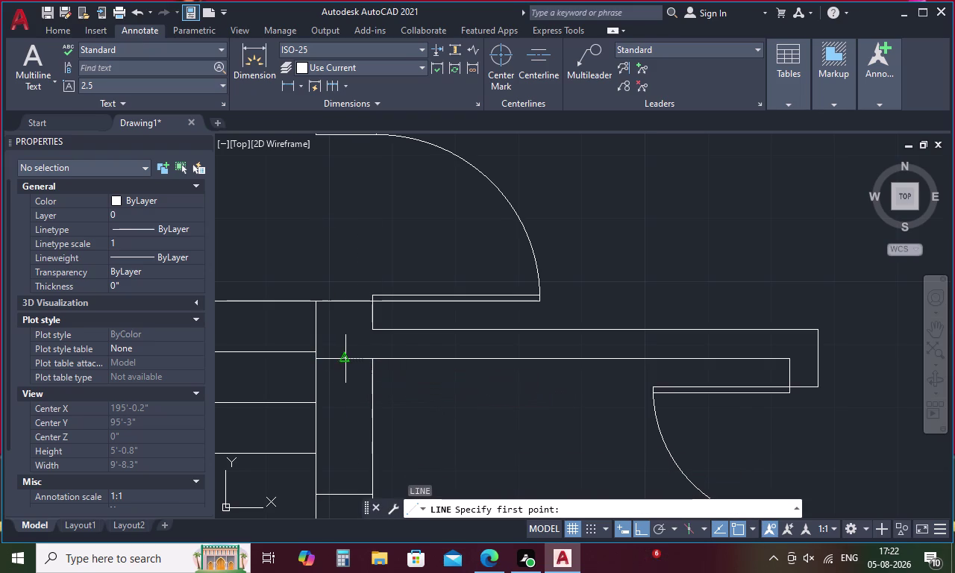
click(347, 494)
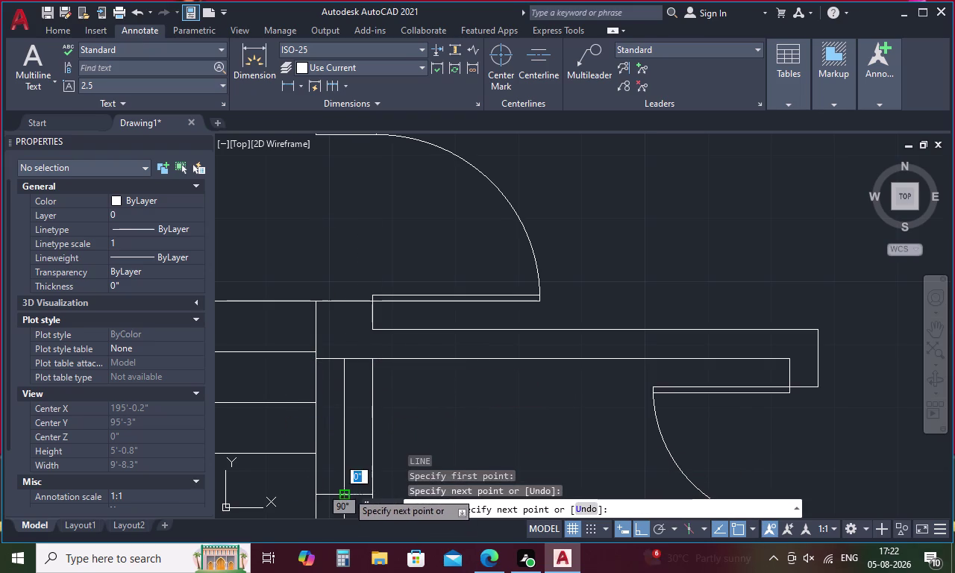
key(Escape)
Offset the vertical line by 1 to both sides.
key(o)
key(space)
text(1)
key(space)
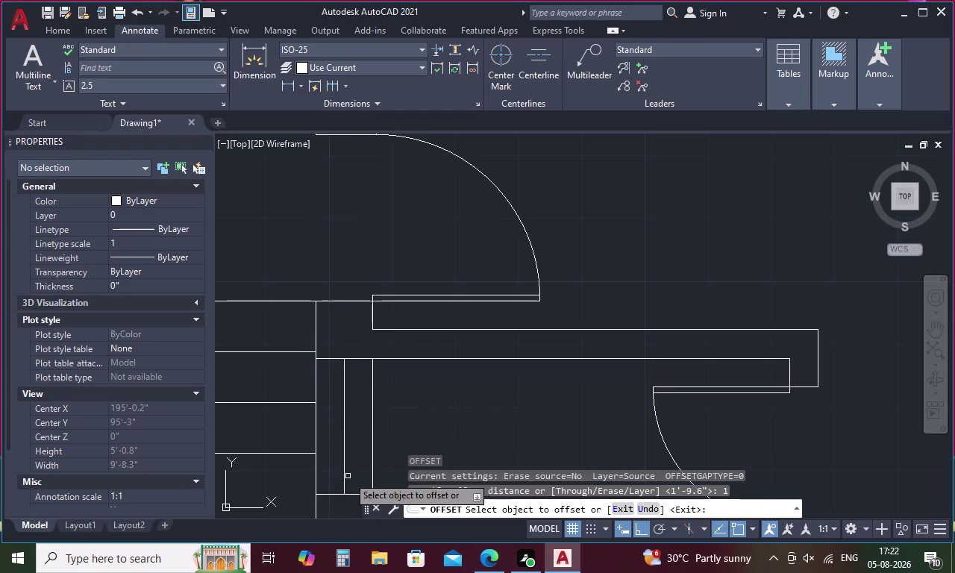
click(344, 429)
click(357, 424)
click(343, 429)
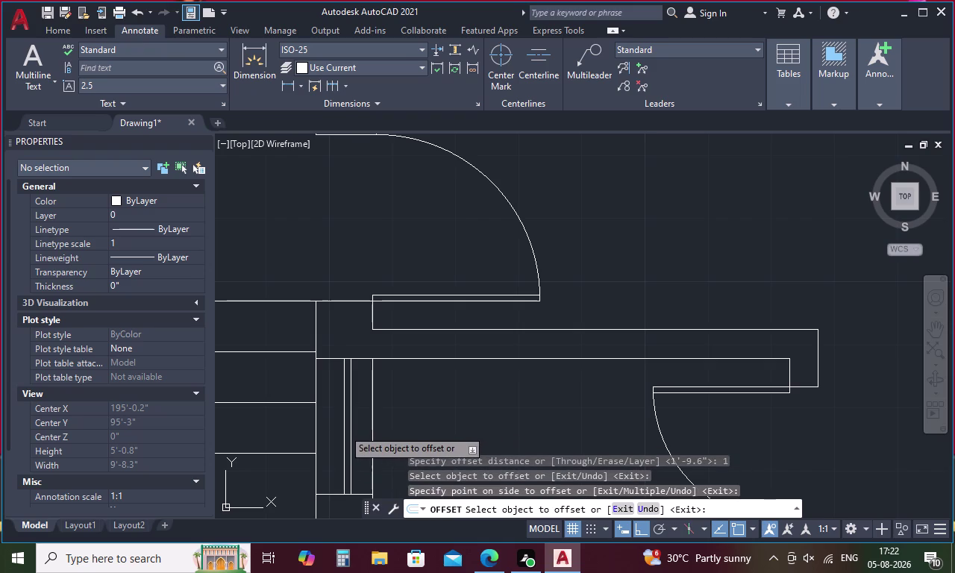
click(333, 432)
key(Escape)
Erase the middle vertical line and give the remaining pair a dashed linetype.
click(346, 424)
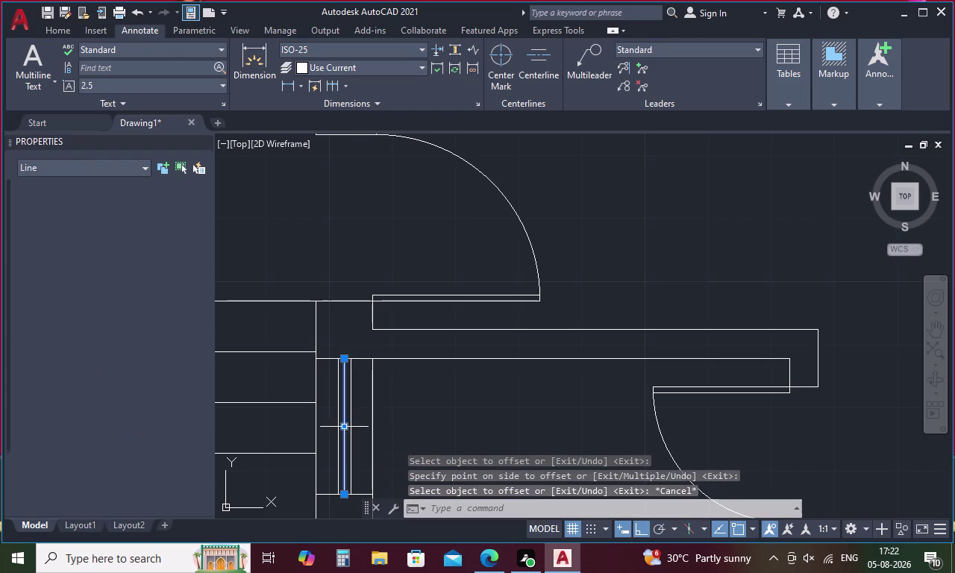
key(Delete)
drag(358, 413, 334, 424)
click(192, 224)
click(198, 229)
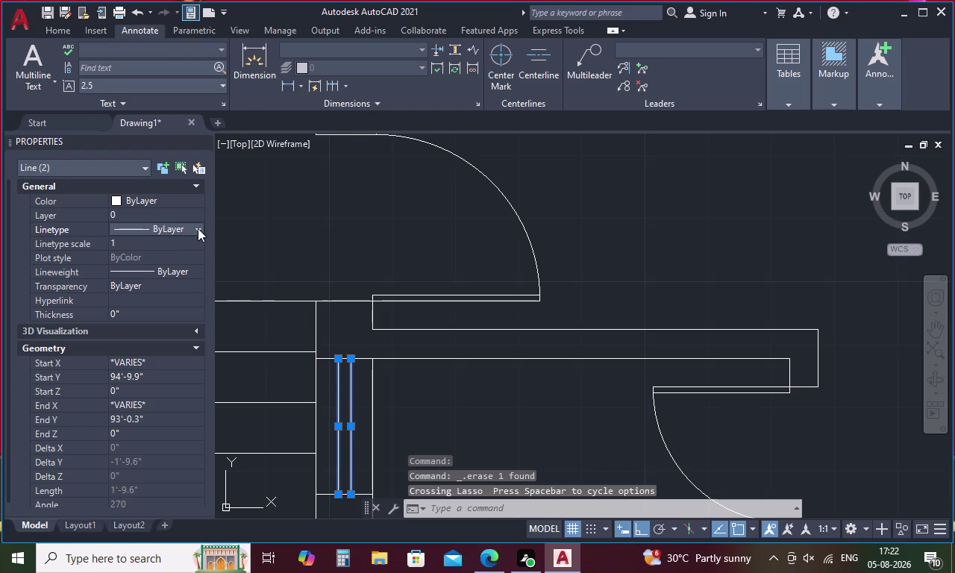
click(188, 268)
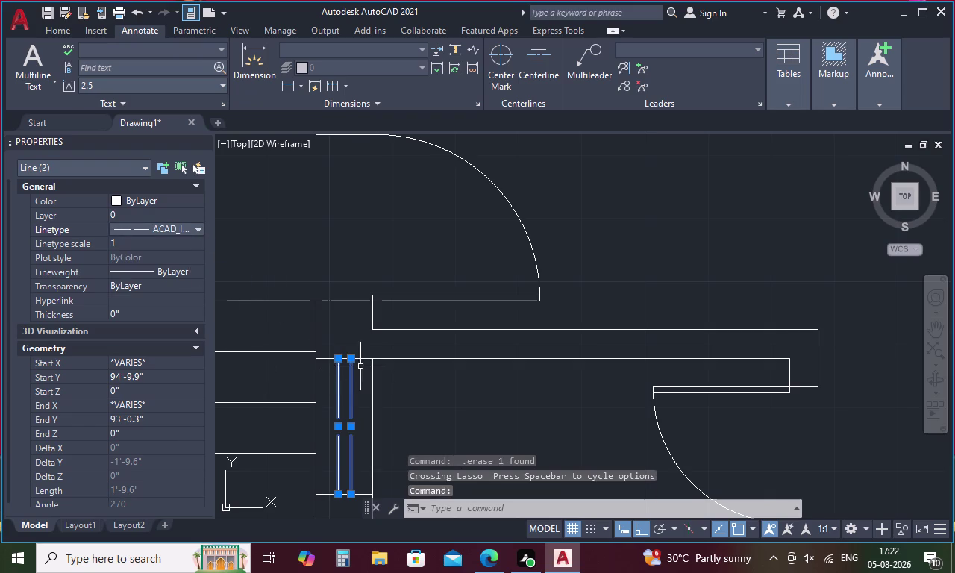
Keep the dashed linetype and set the two lines' linetype scale to 2.
click(155, 235)
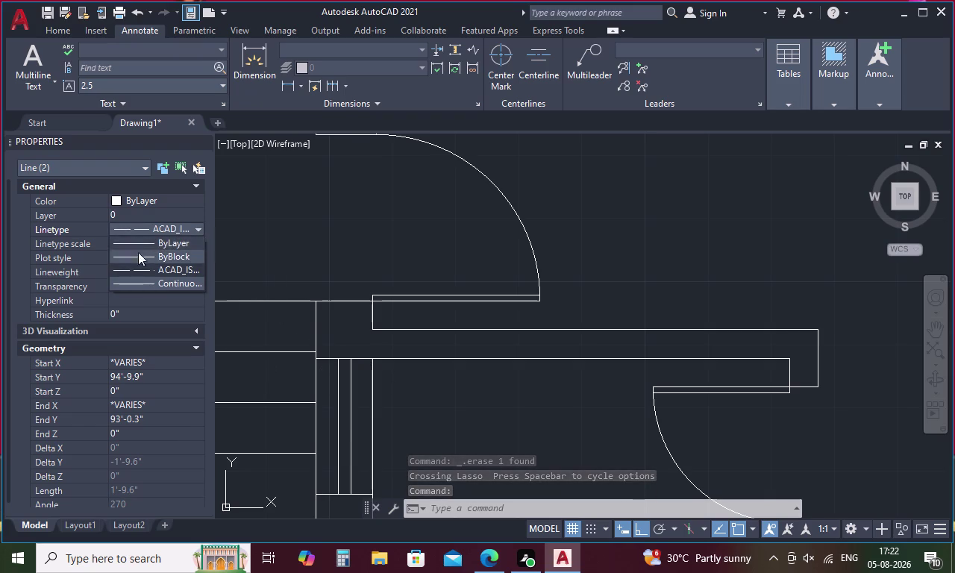
click(248, 265)
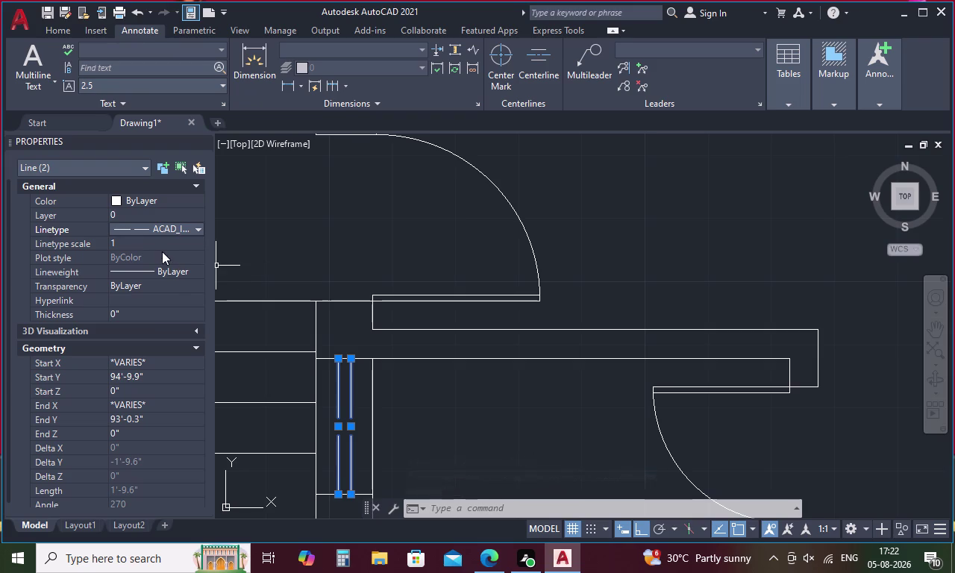
click(153, 242)
key(BackSpace)
key(2)
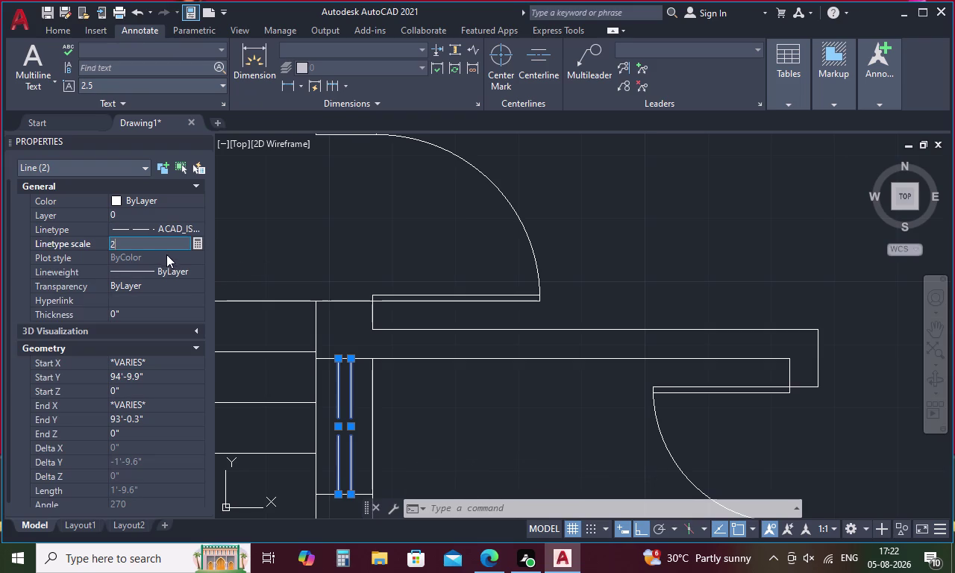
key(Return)
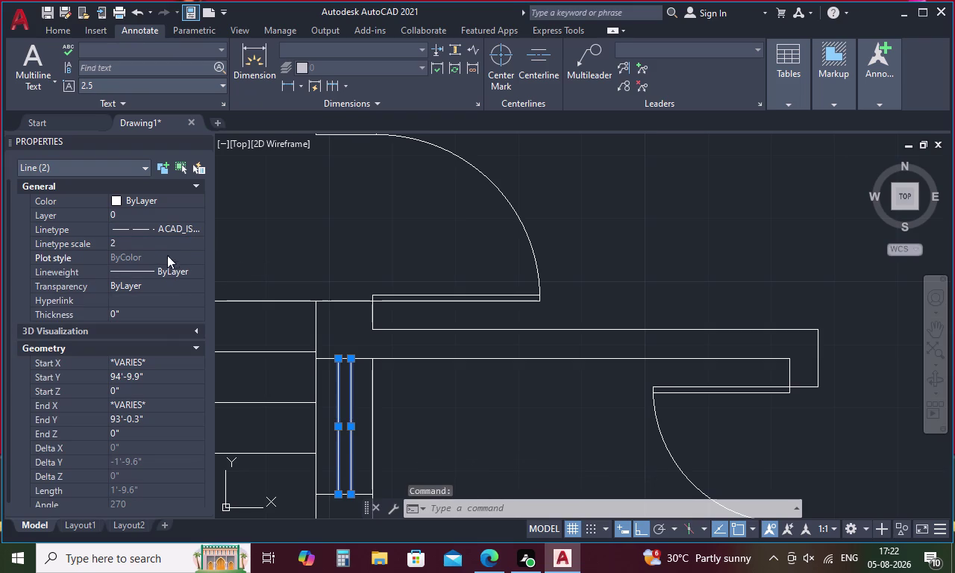
Lower the lines' linetype scale to 0.5 and deselect them.
click(149, 243)
key(BackSpace)
key(period)
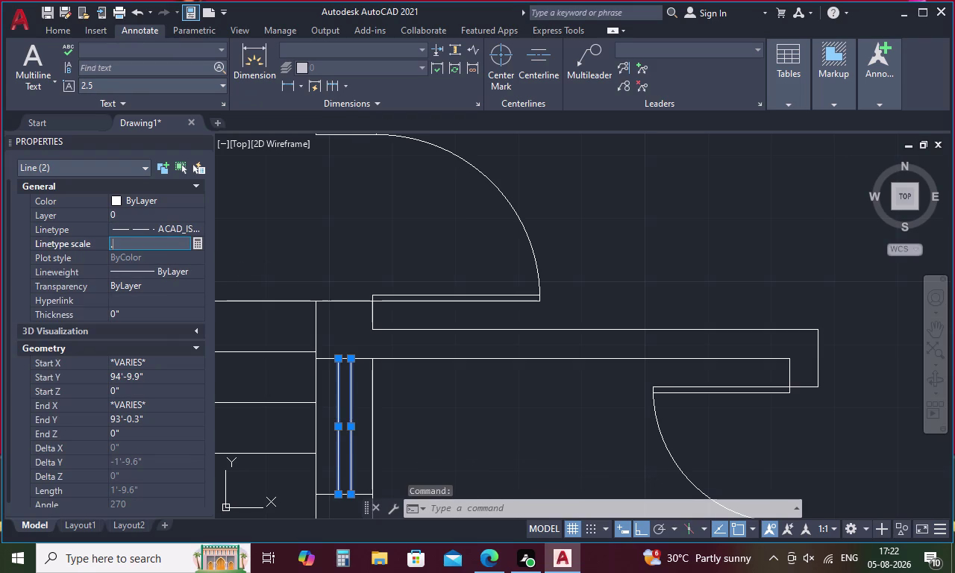
key(5)
key(0)
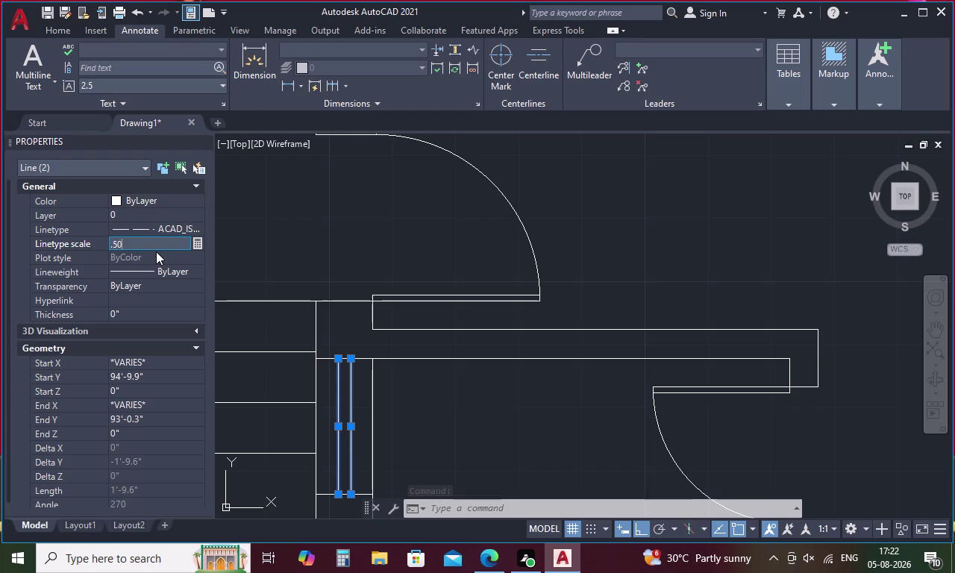
key(Return)
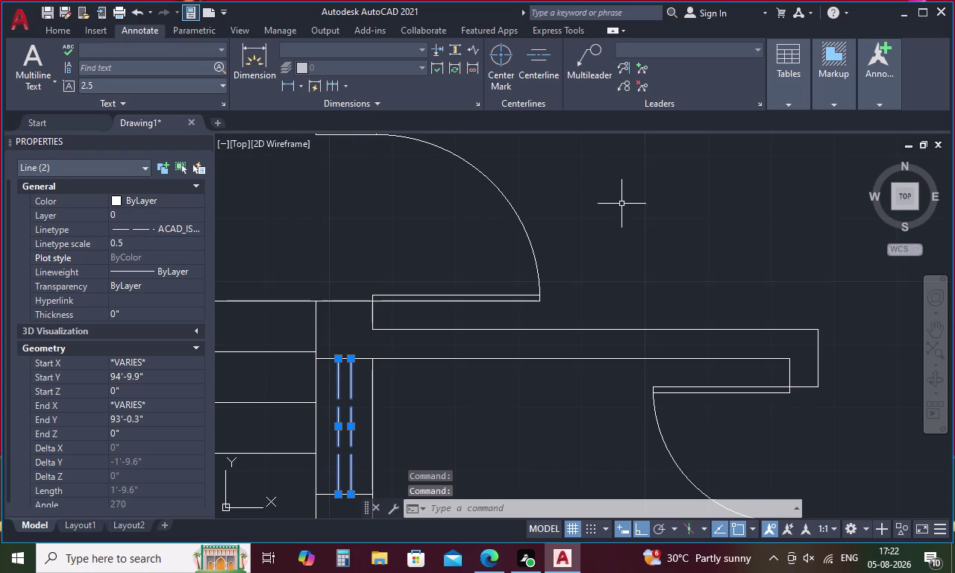
click(625, 209)
key(Escape)
key(Escape)
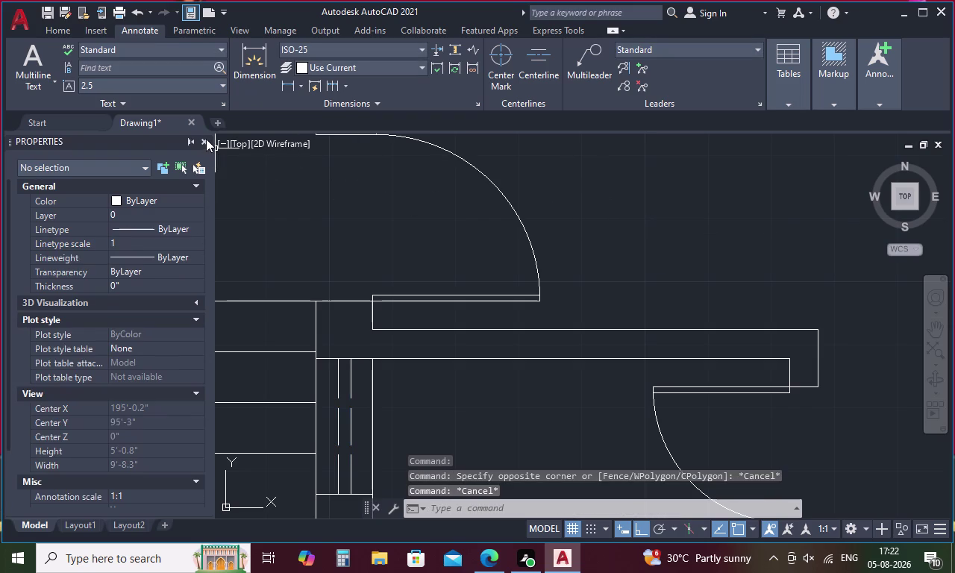
Close the Properties palette, pan to frame the full floor plan, and open DesignCenter (Ctrl+2).
click(206, 138)
scroll(down, 3)
scroll(down, 3)
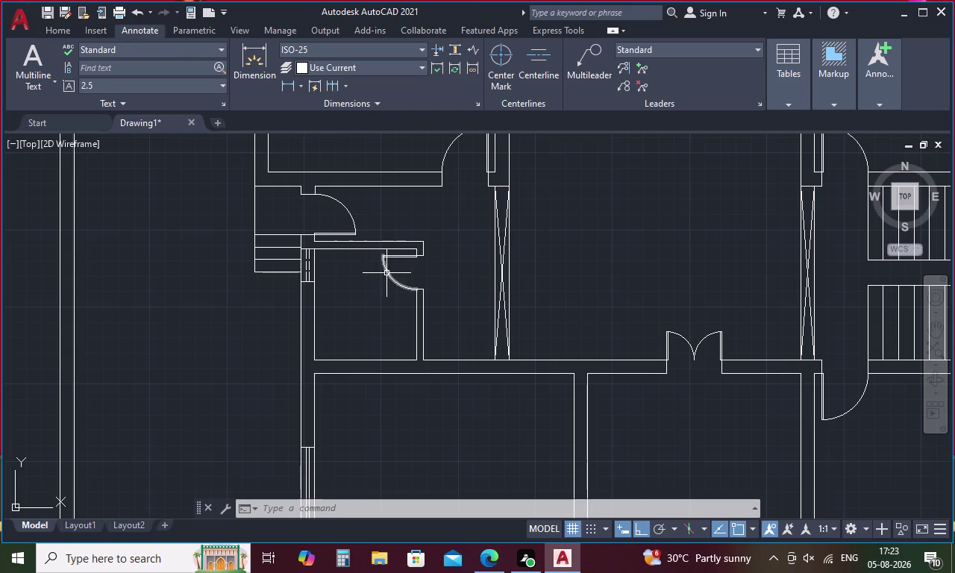
scroll(down, 3)
middle_drag(447, 253, 456, 288)
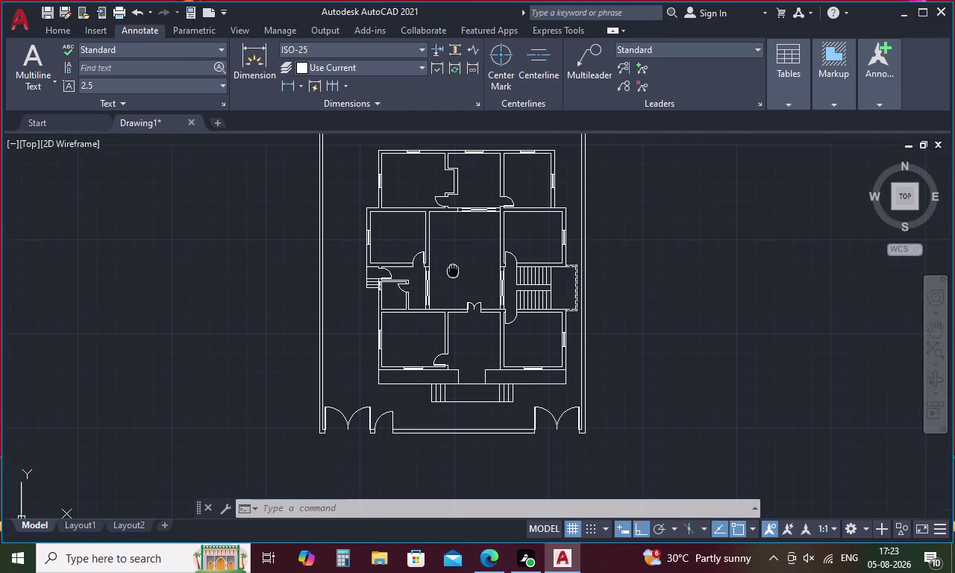
middle_drag(456, 288, 462, 333)
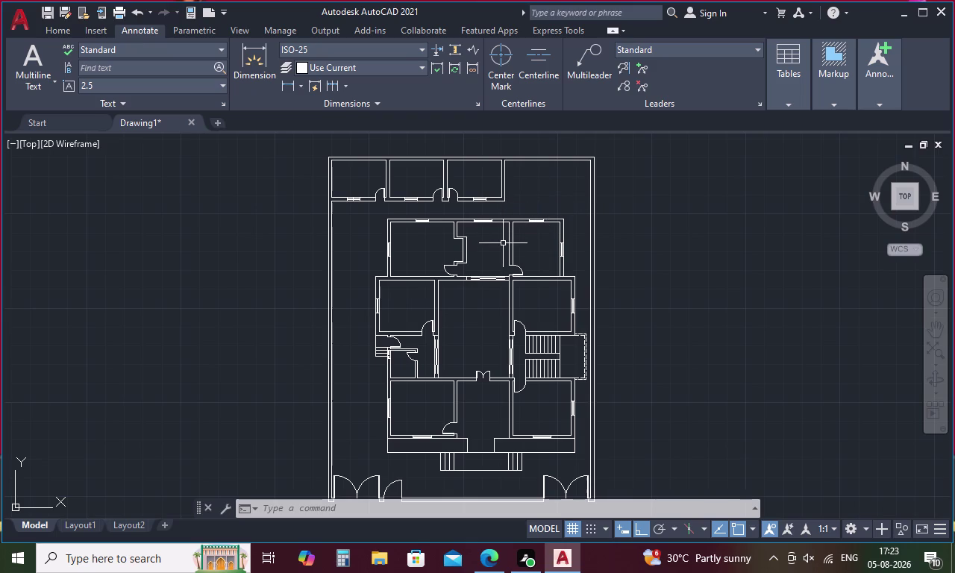
middle_drag(542, 202, 550, 241)
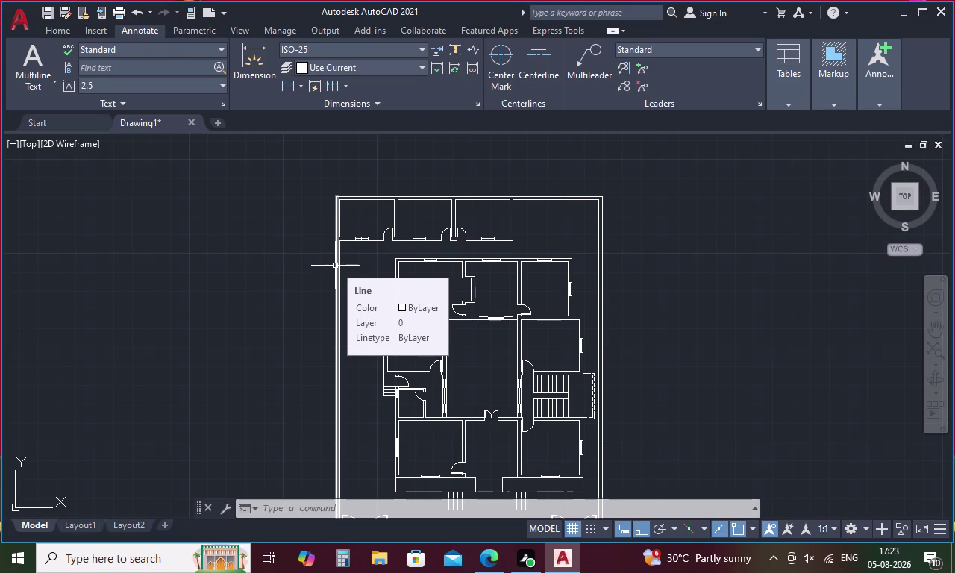
key(ctrl+2)
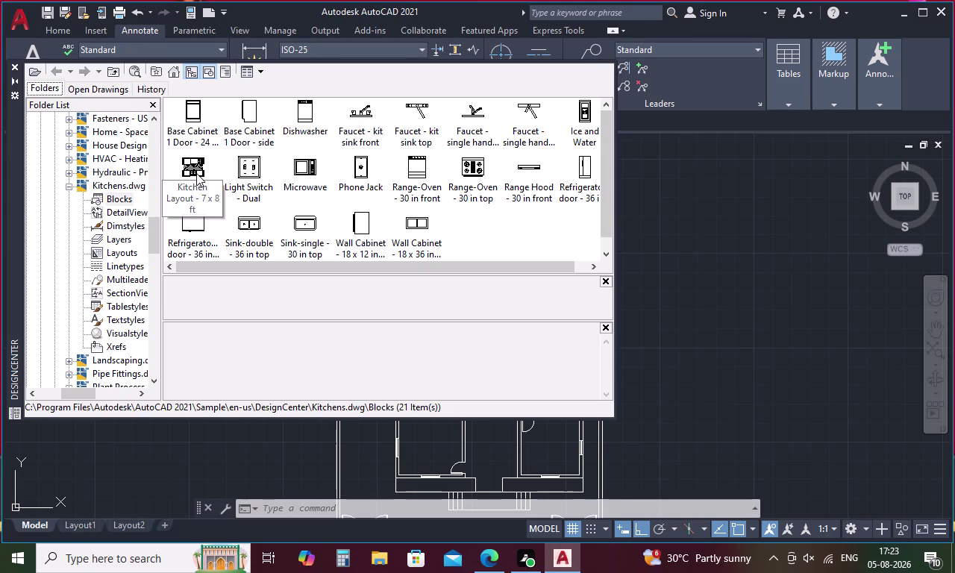
Insert the Kitchen Layout - 7 x 8 ft block from Kitchens.dwg into open space.
click(199, 168)
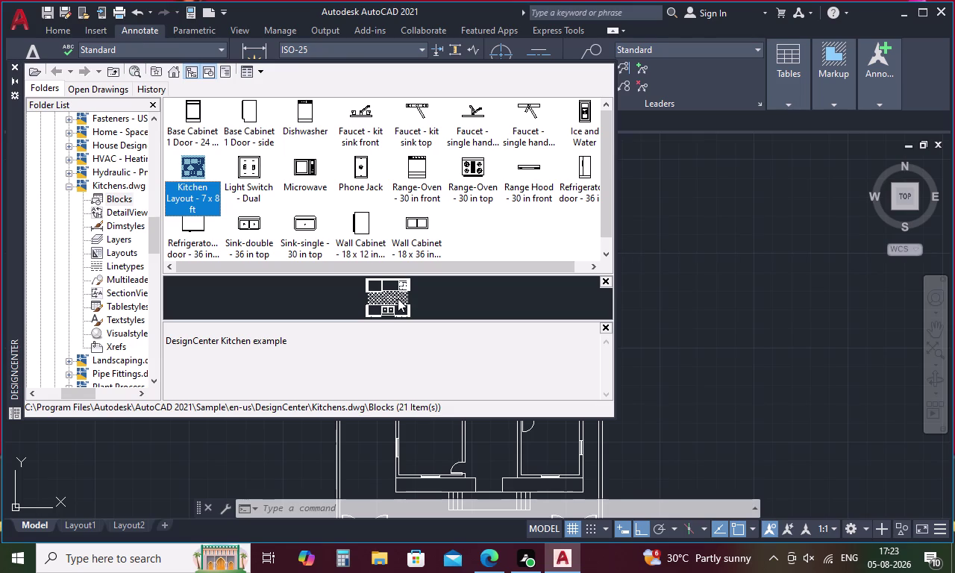
click(398, 299)
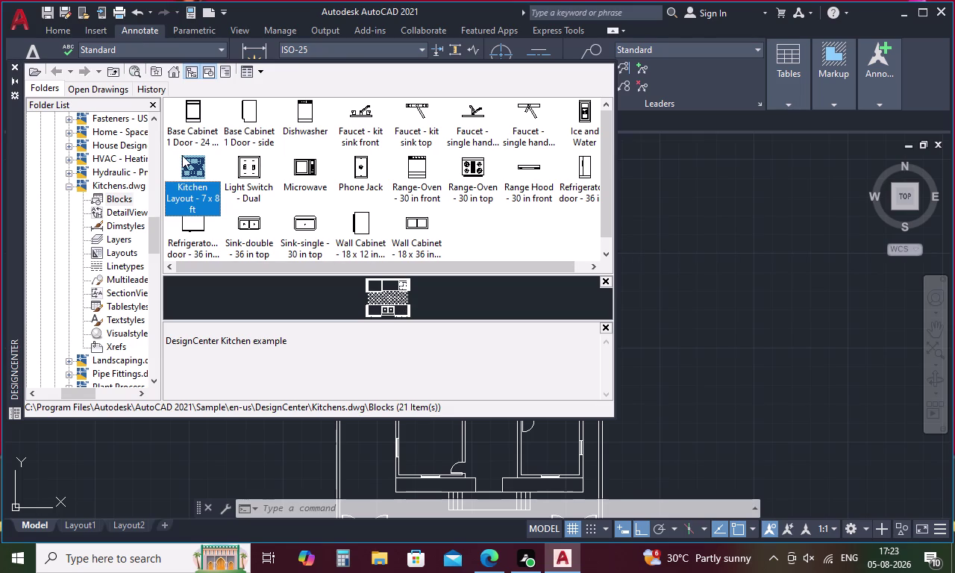
click(183, 156)
click(184, 161)
double_click(183, 161)
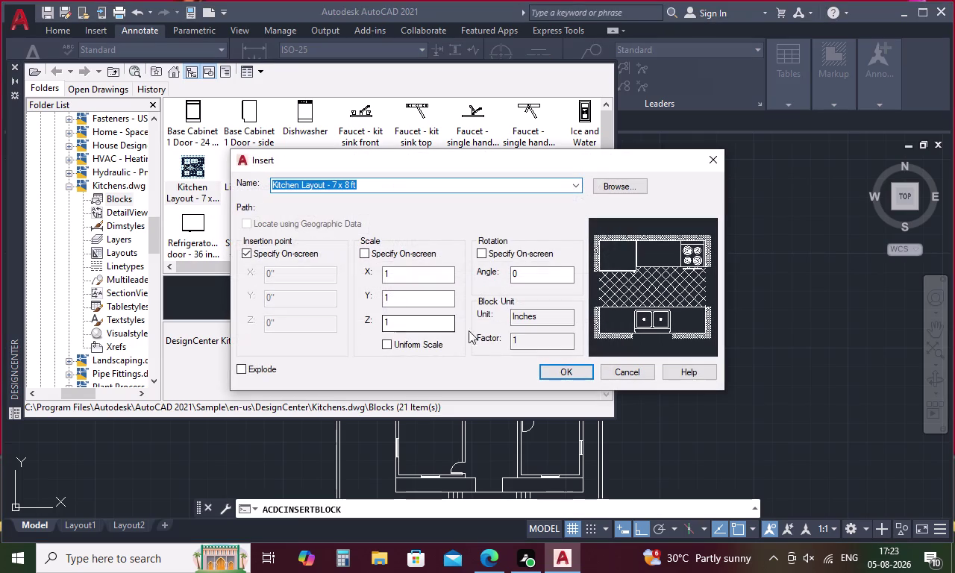
click(565, 375)
click(732, 271)
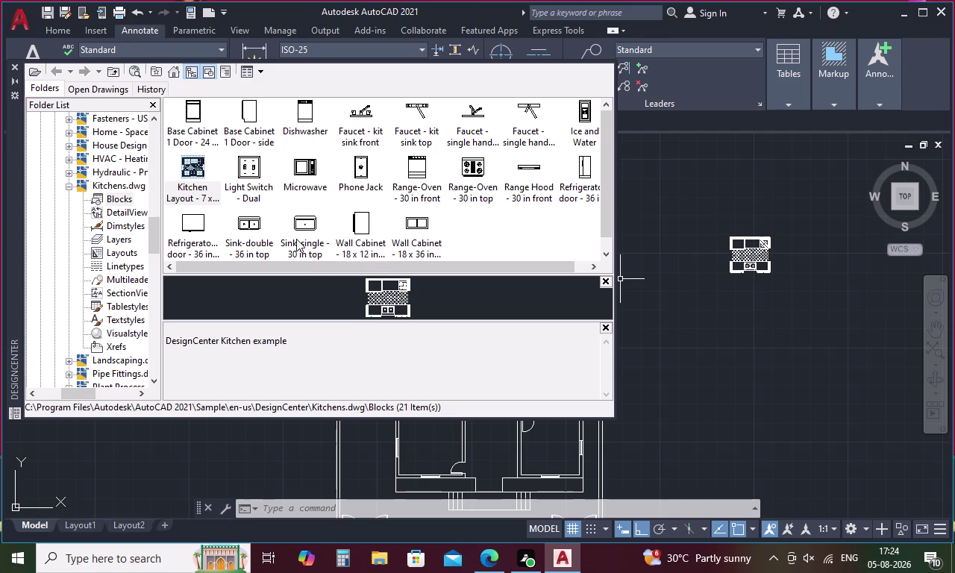
Insert the Sink-single - 30 in top block beside the kitchen layout.
click(304, 209)
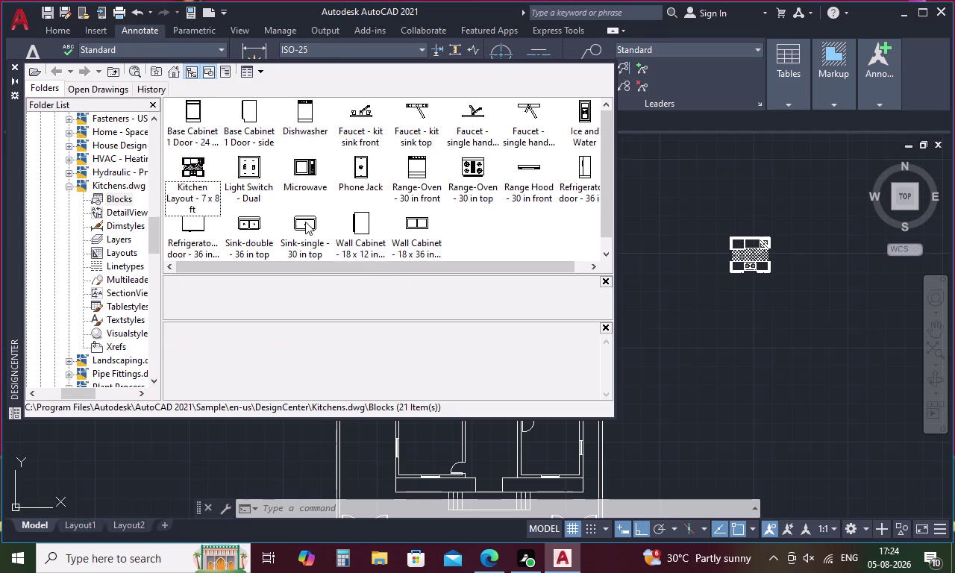
double_click(305, 222)
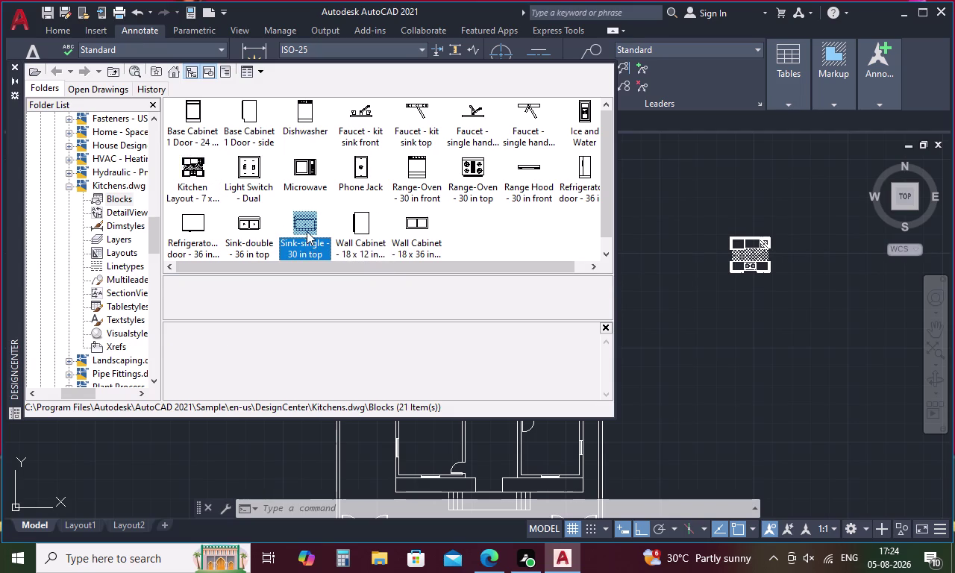
double_click(307, 232)
click(572, 368)
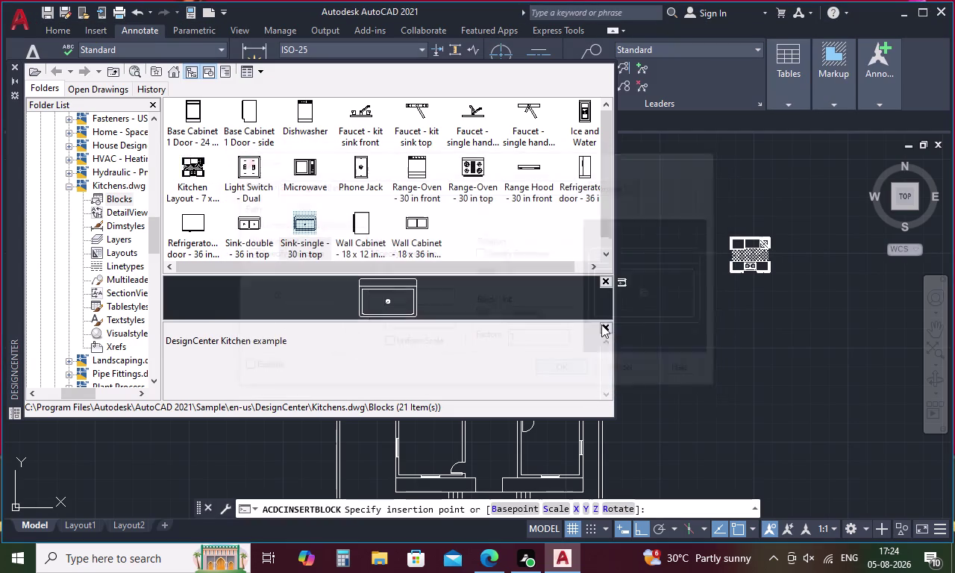
click(700, 212)
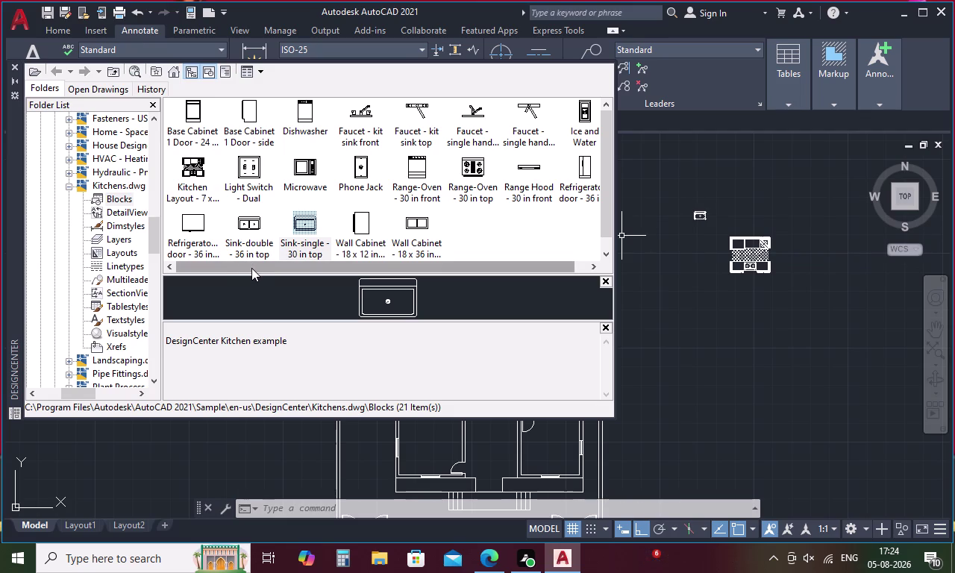
click(173, 71)
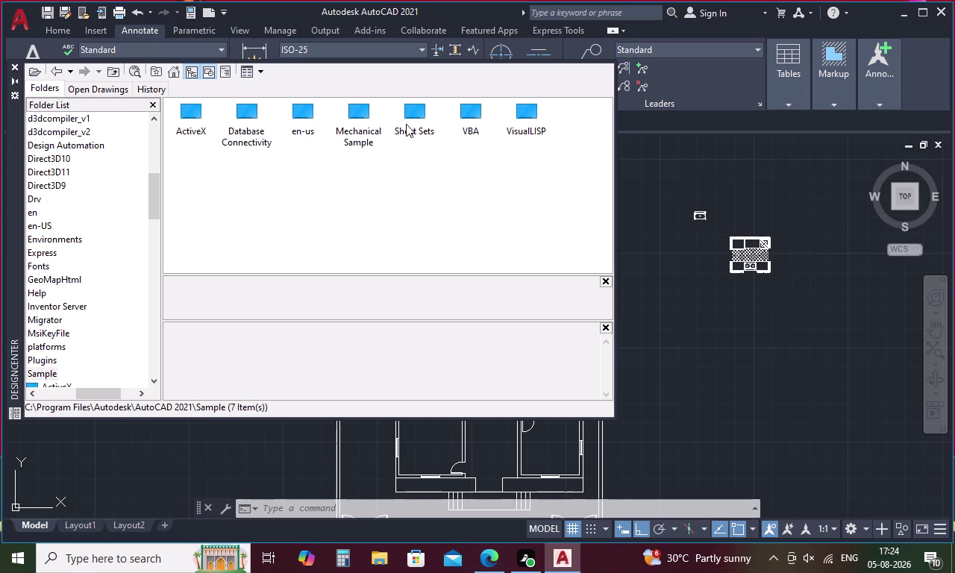
Browse DesignCenter to the Blocks of the House Designer.dwg sample.
double_click(296, 120)
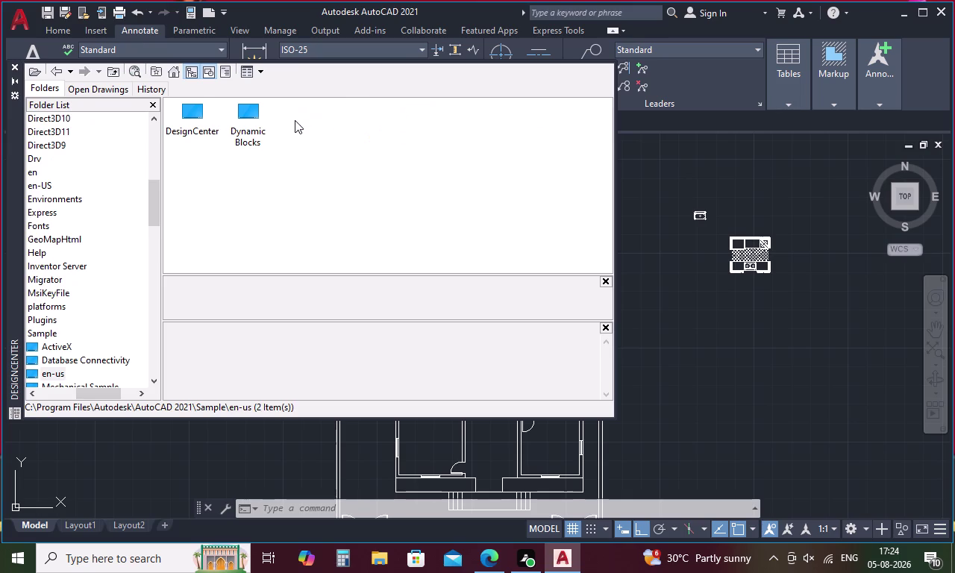
double_click(192, 117)
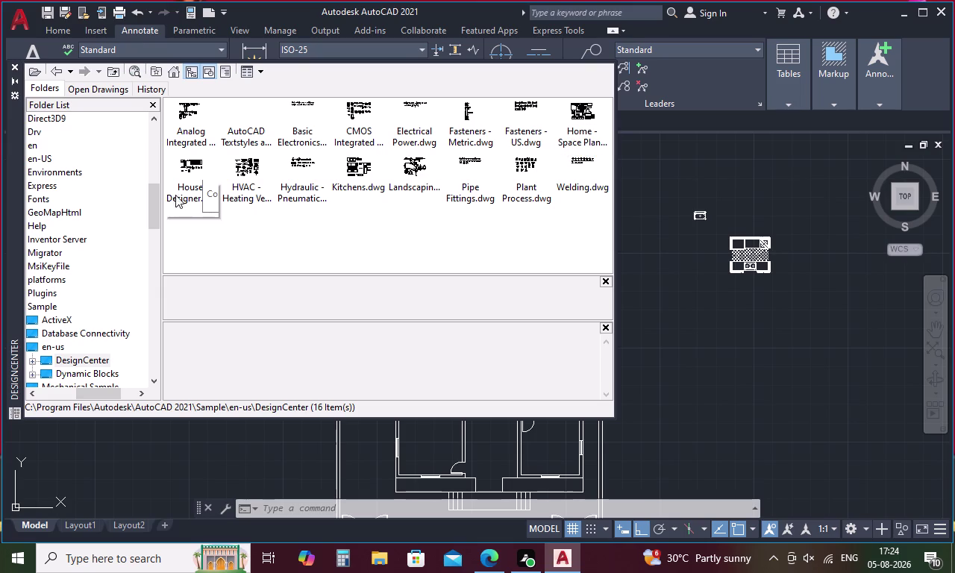
double_click(196, 163)
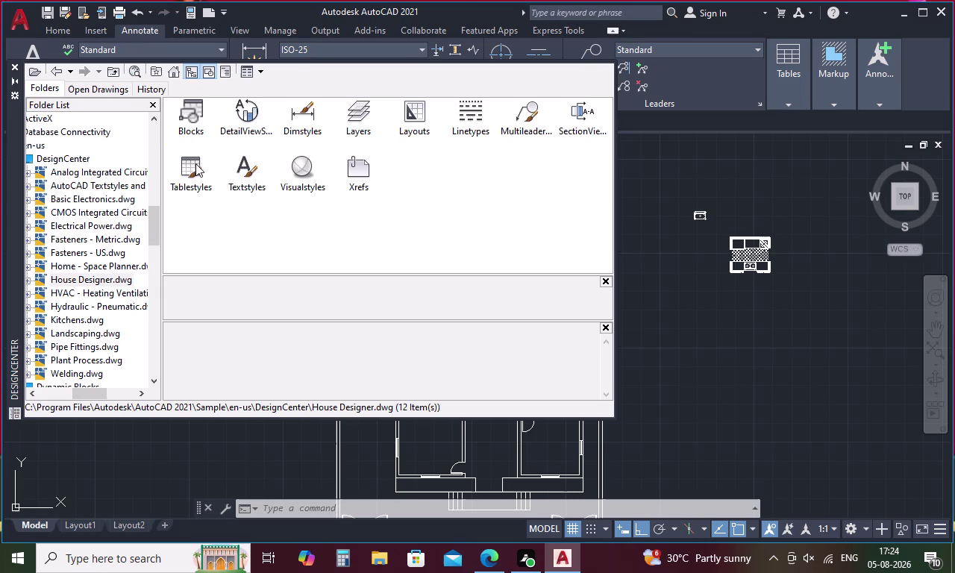
click(197, 120)
click(197, 120)
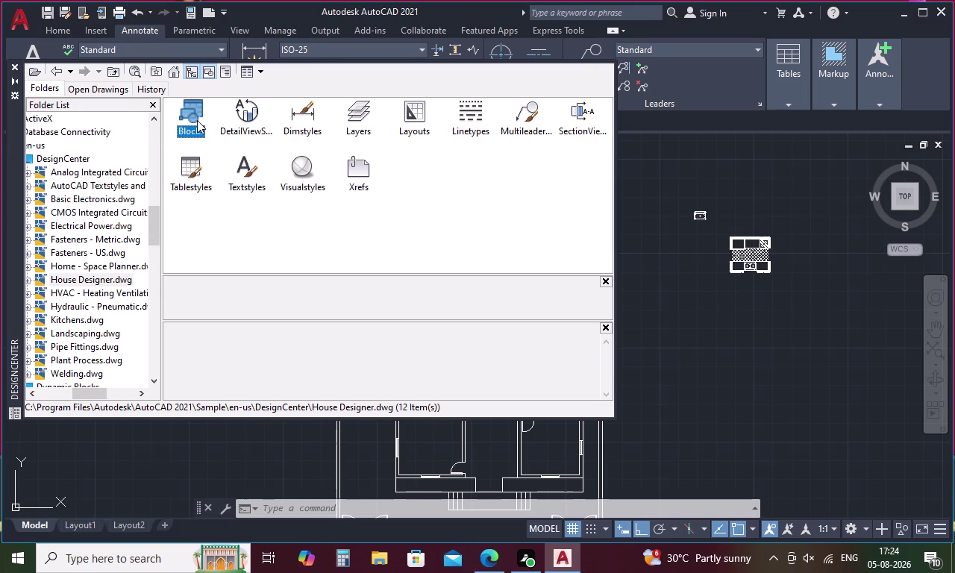
double_click(197, 120)
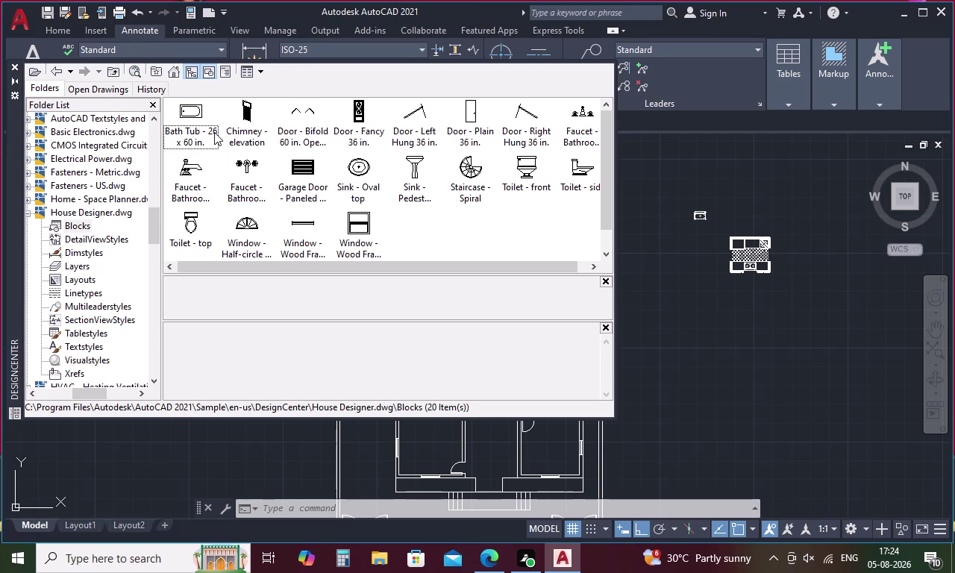
Insert the Toilet - top and Sink - Oval top blocks beside the plan.
double_click(189, 221)
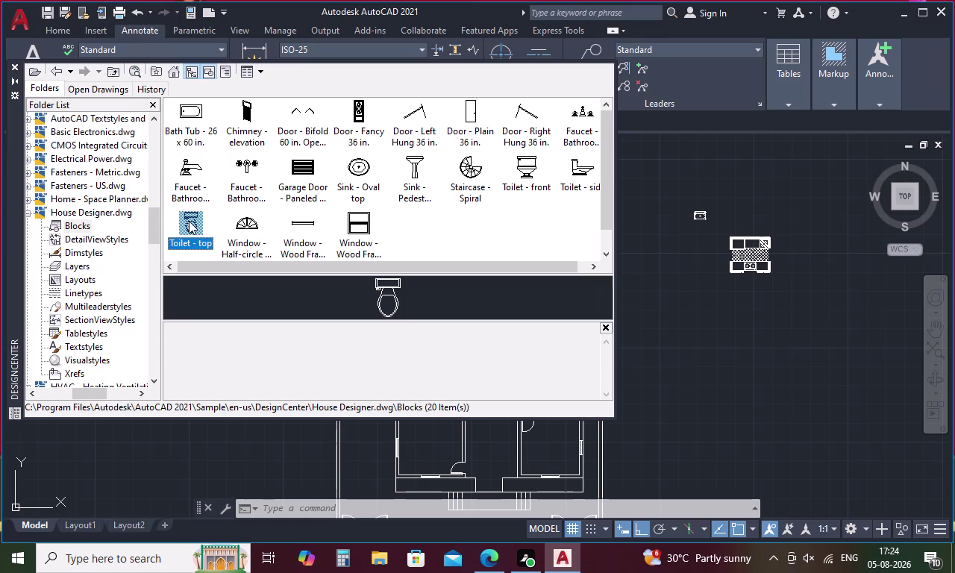
click(568, 375)
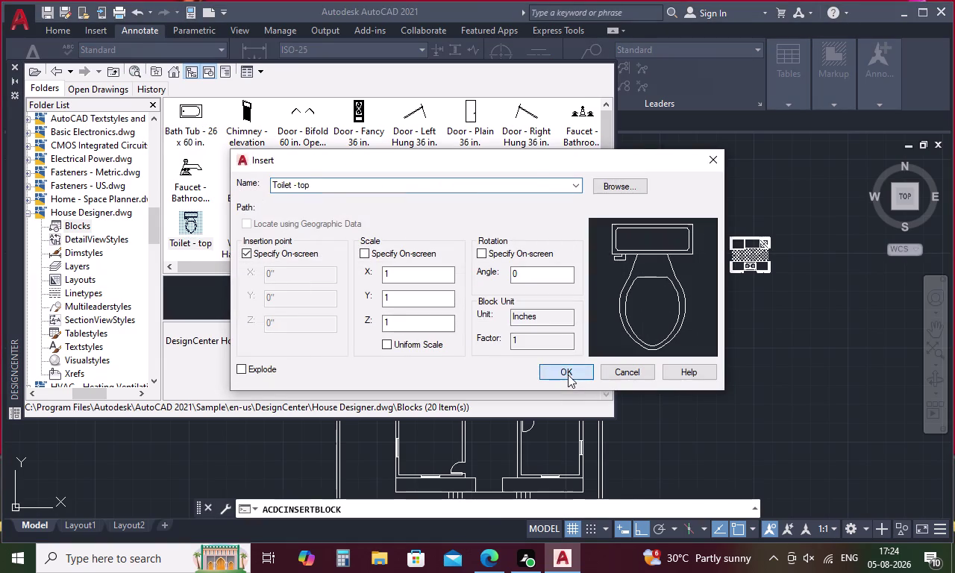
click(686, 324)
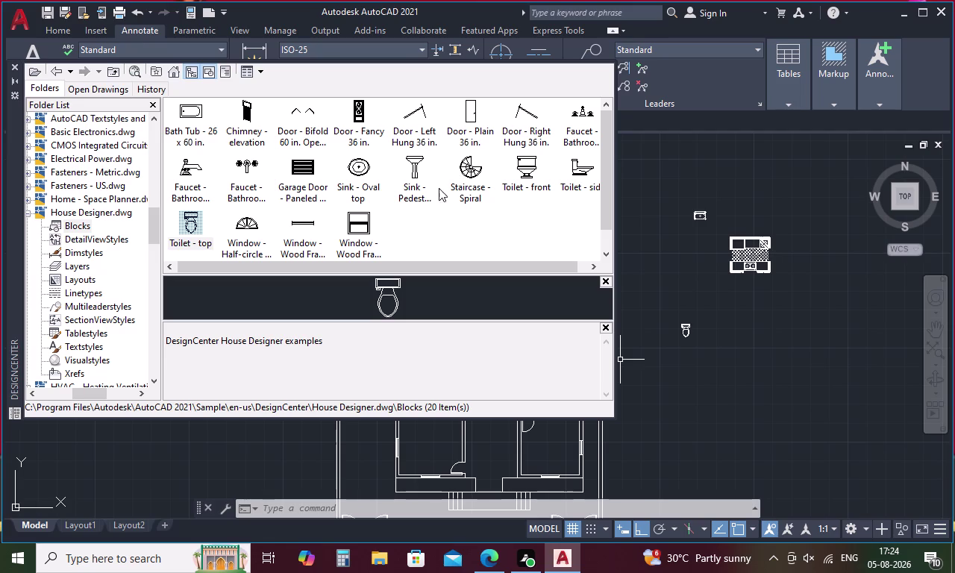
double_click(359, 174)
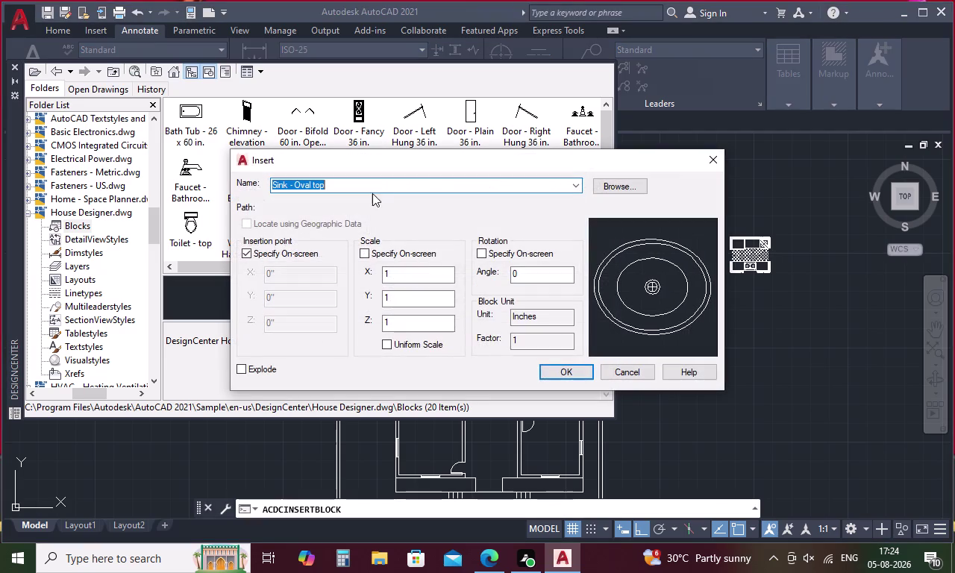
click(561, 370)
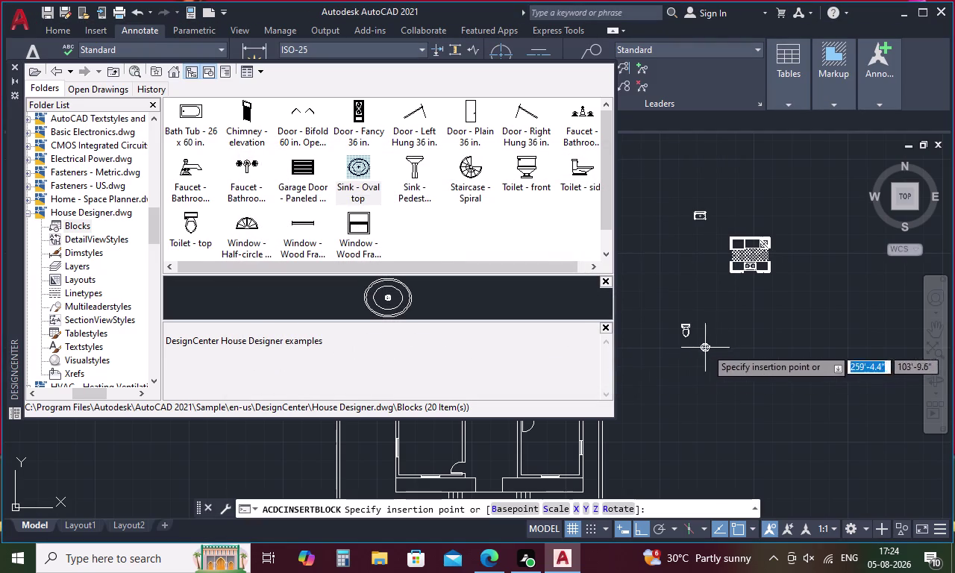
click(750, 335)
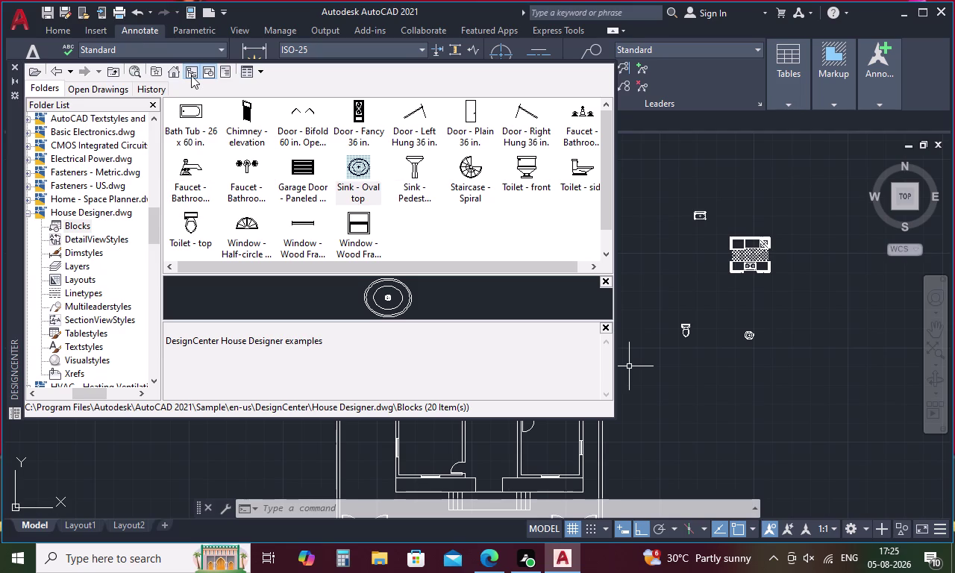
Browse the DesignCenter sample folders back to House Designer.dwg's blocks.
scroll(down, 3)
scroll(up, 3)
click(187, 73)
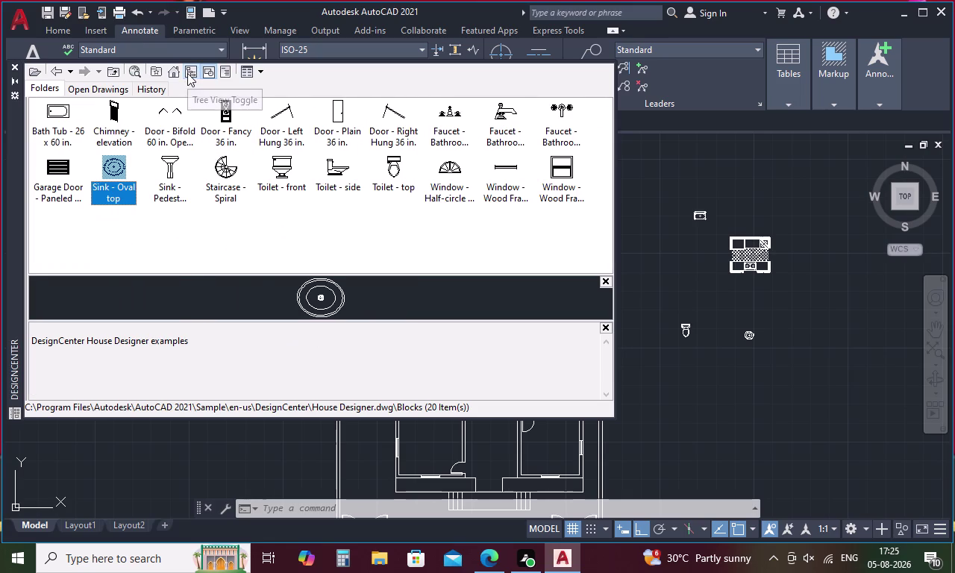
click(175, 76)
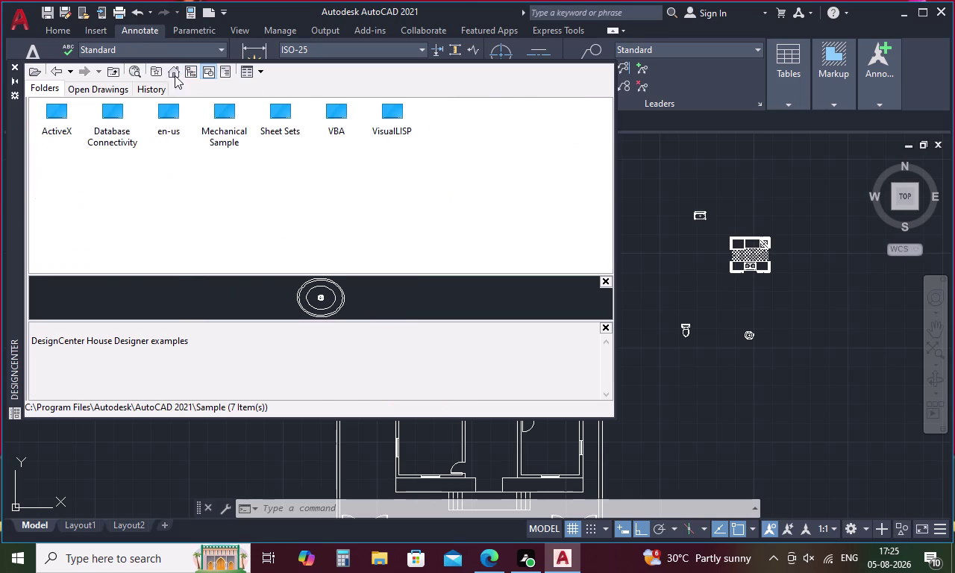
double_click(154, 111)
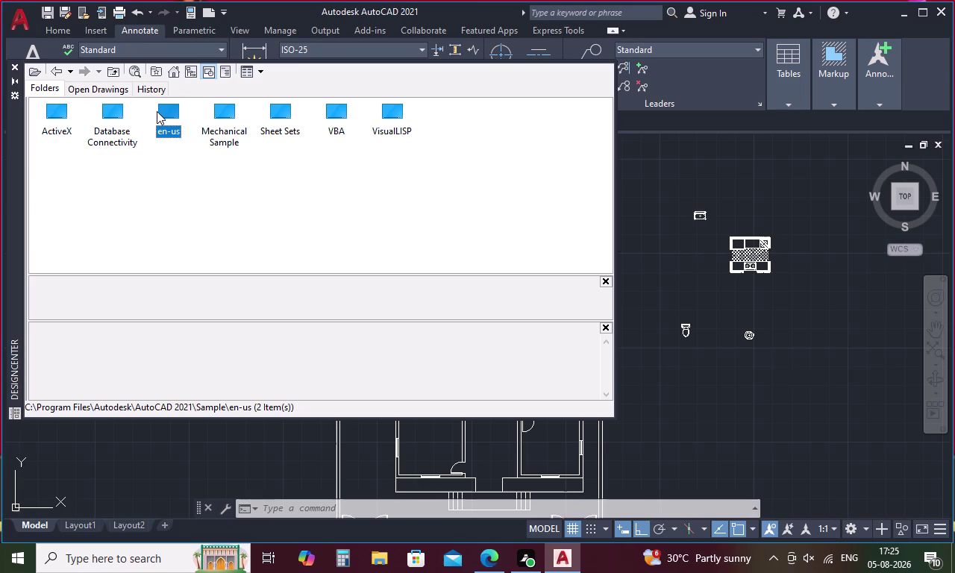
click(108, 119)
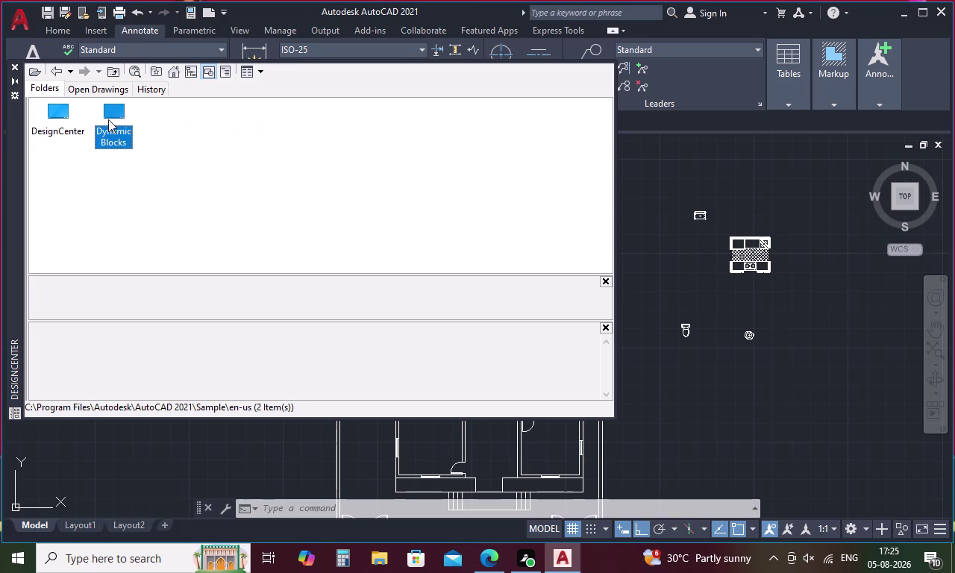
click(55, 119)
click(55, 120)
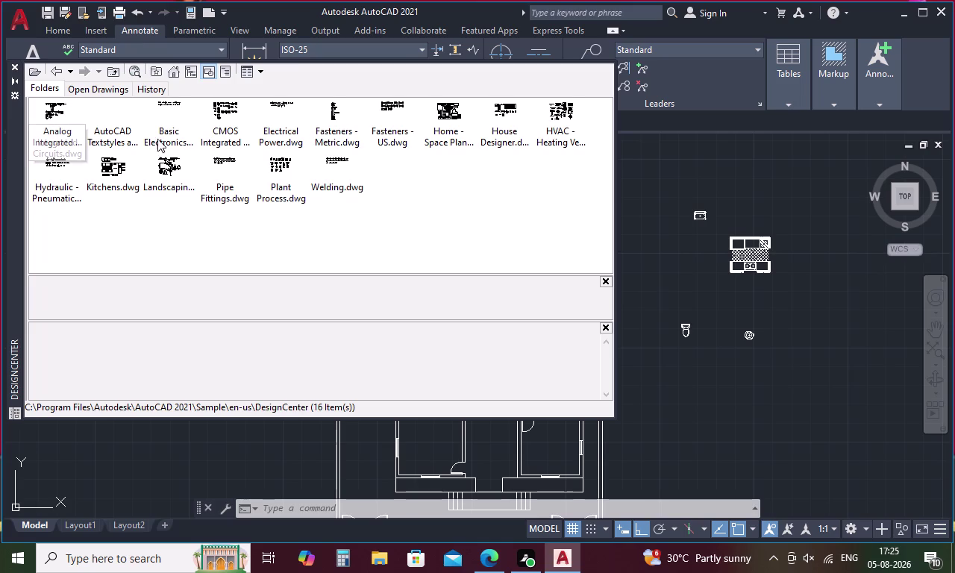
double_click(497, 132)
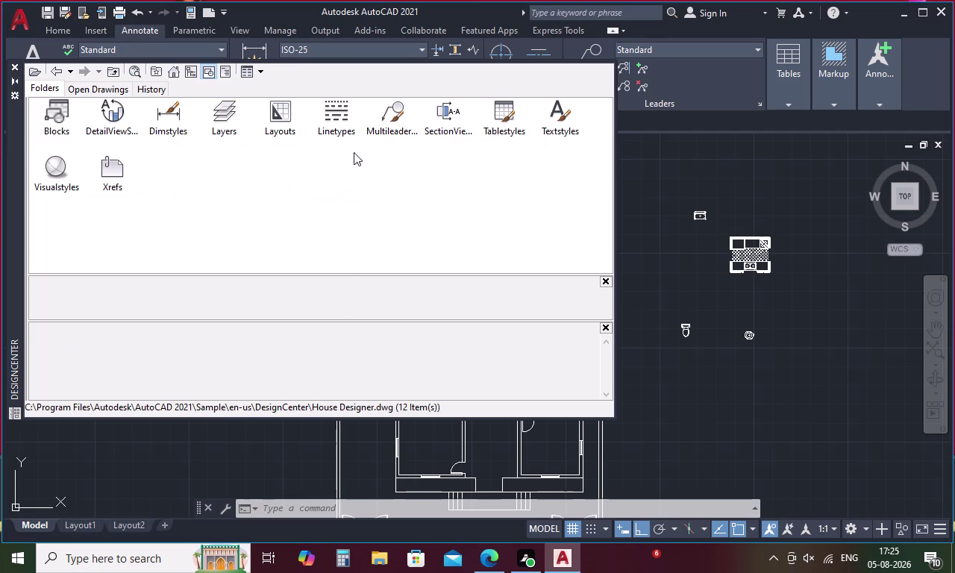
double_click(56, 119)
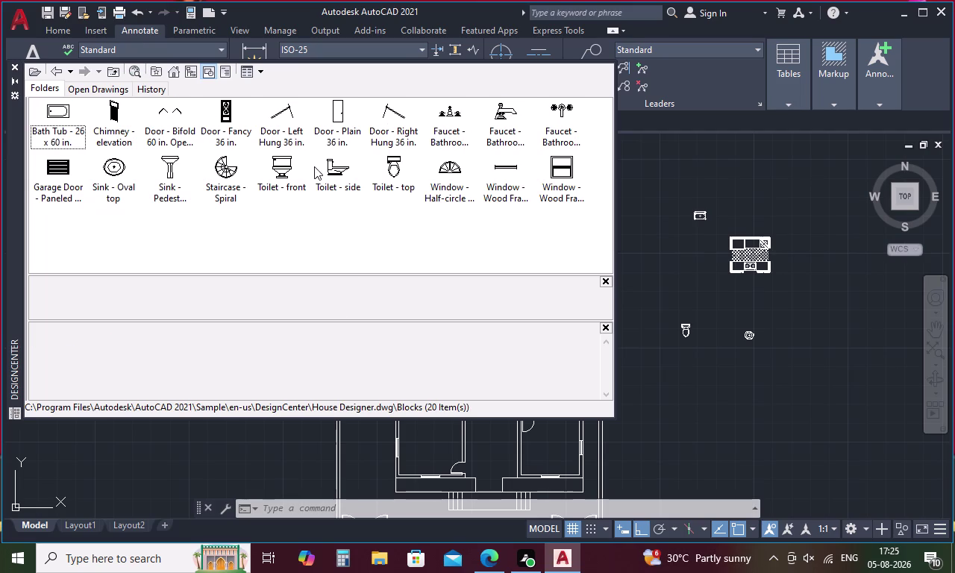
Open the Home - Space Planner.dwg blocks and start inserting Table - Square Woodgrain.
scroll(down, 3)
scroll(up, 3)
click(173, 76)
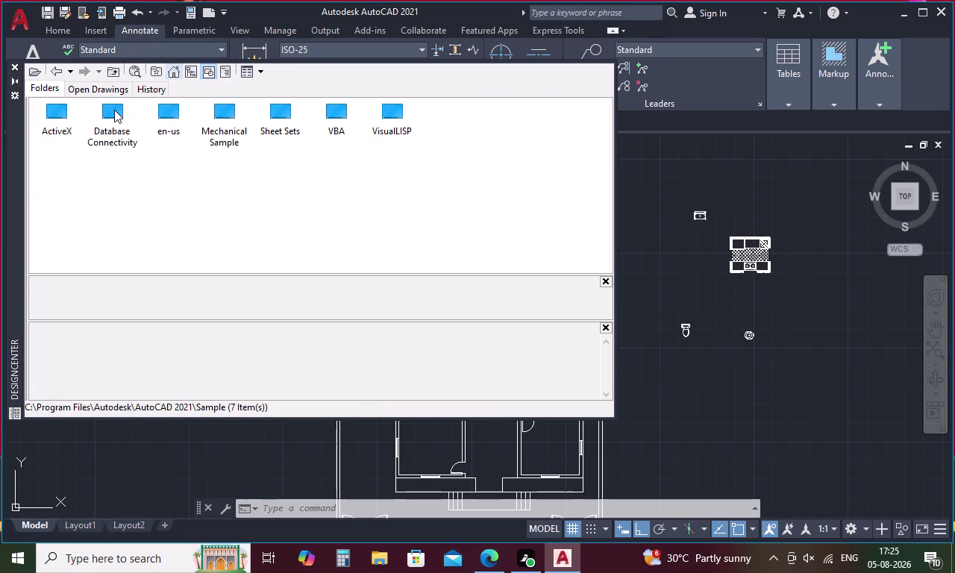
double_click(158, 112)
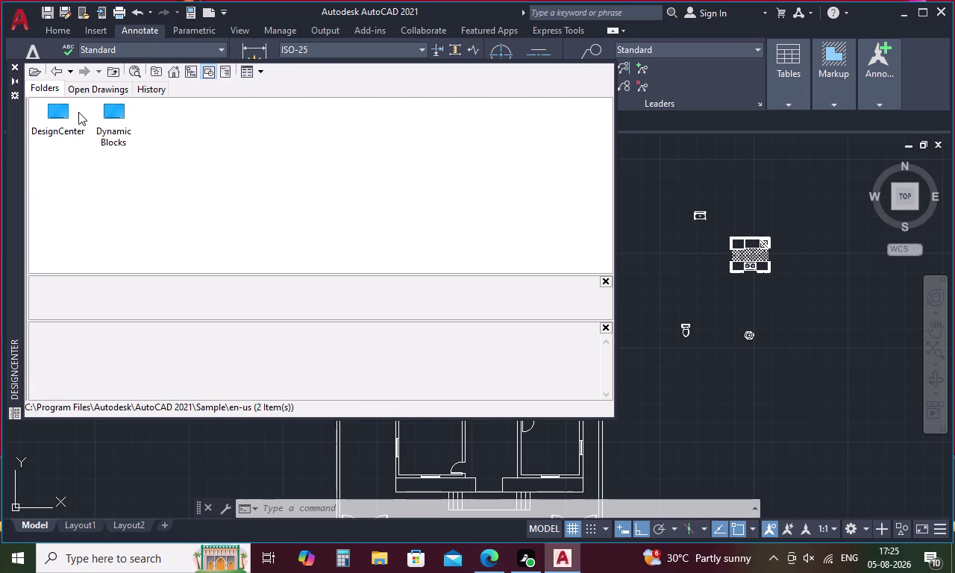
double_click(54, 112)
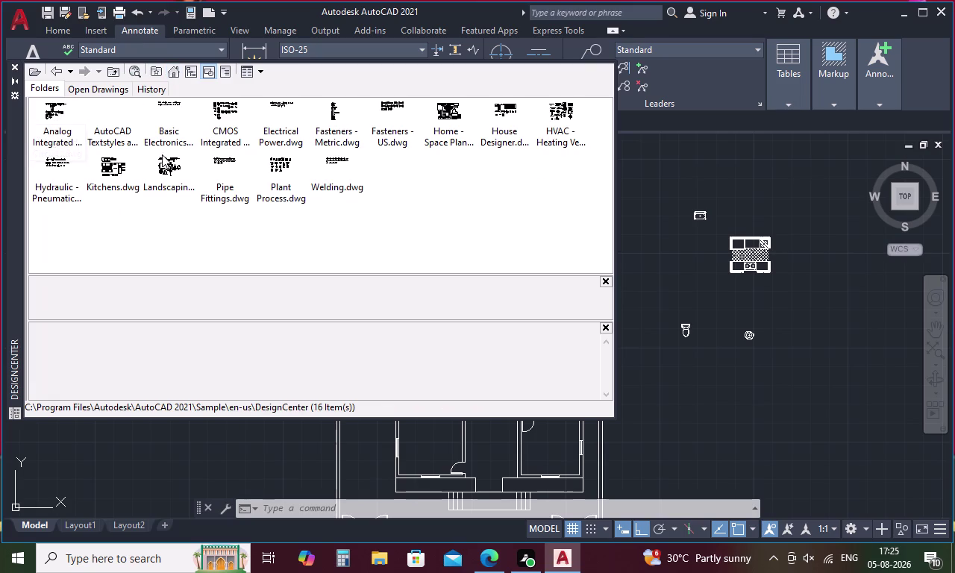
scroll(down, 3)
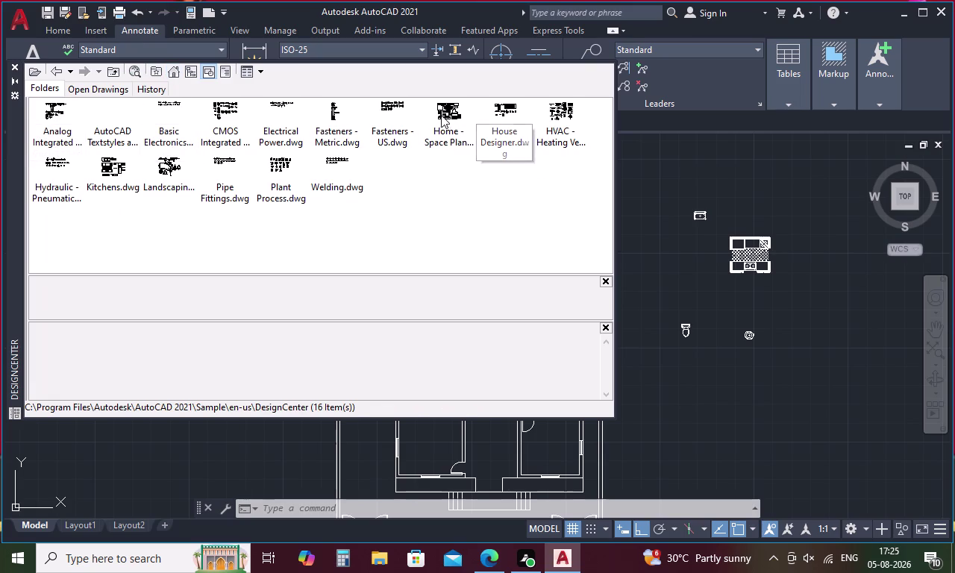
double_click(440, 115)
double_click(63, 118)
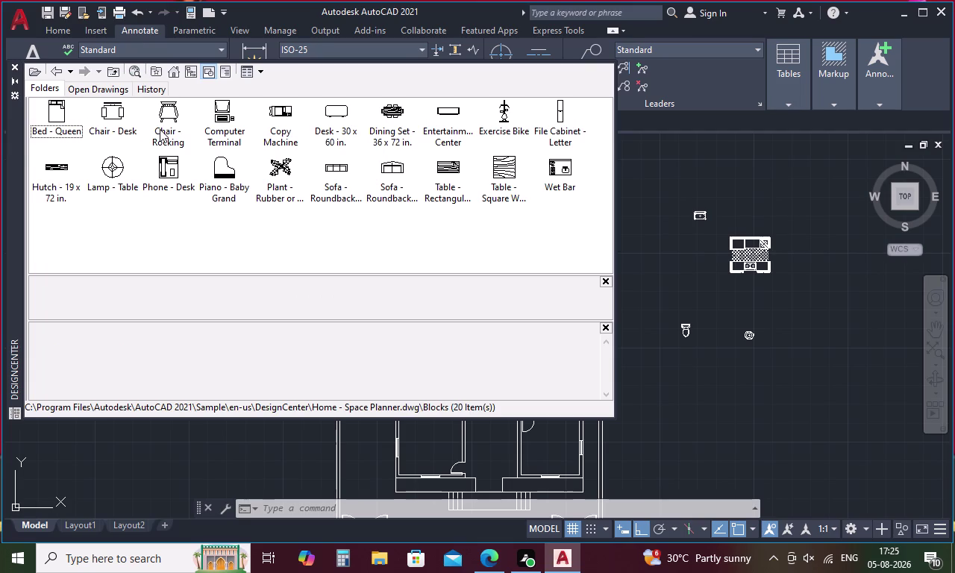
scroll(down, 3)
scroll(up, 3)
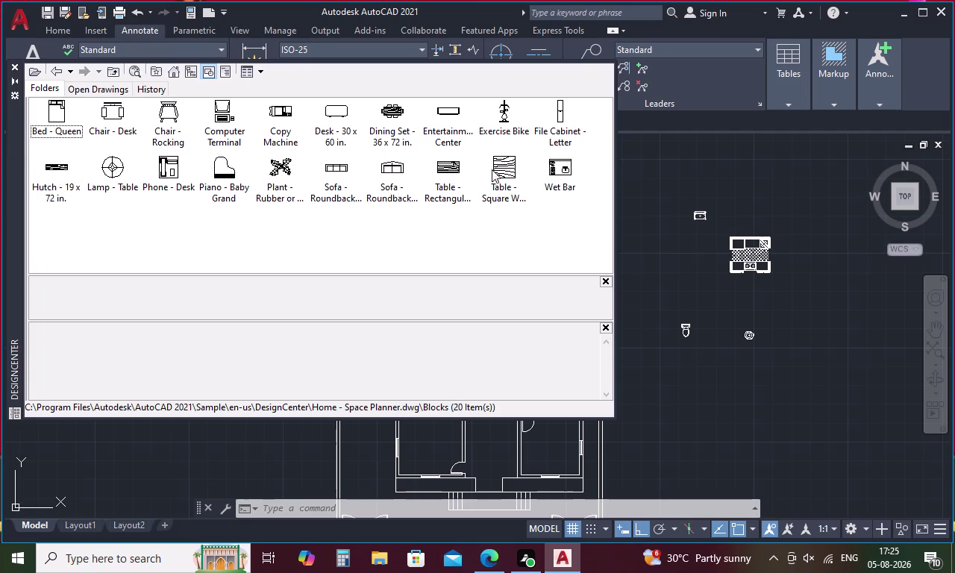
double_click(499, 171)
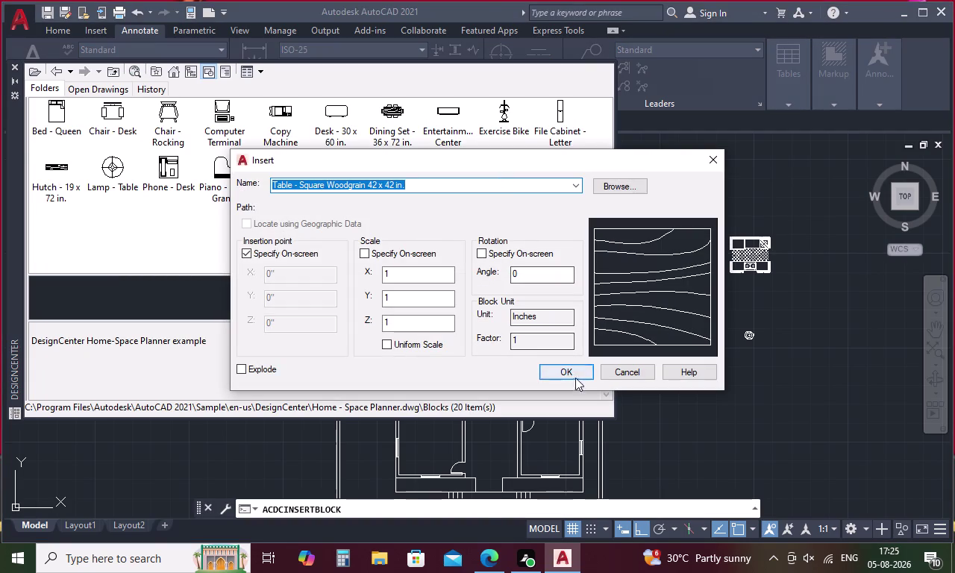
Place the square woodgrain table, with the rectangular woodgrain table below it.
click(577, 368)
click(701, 361)
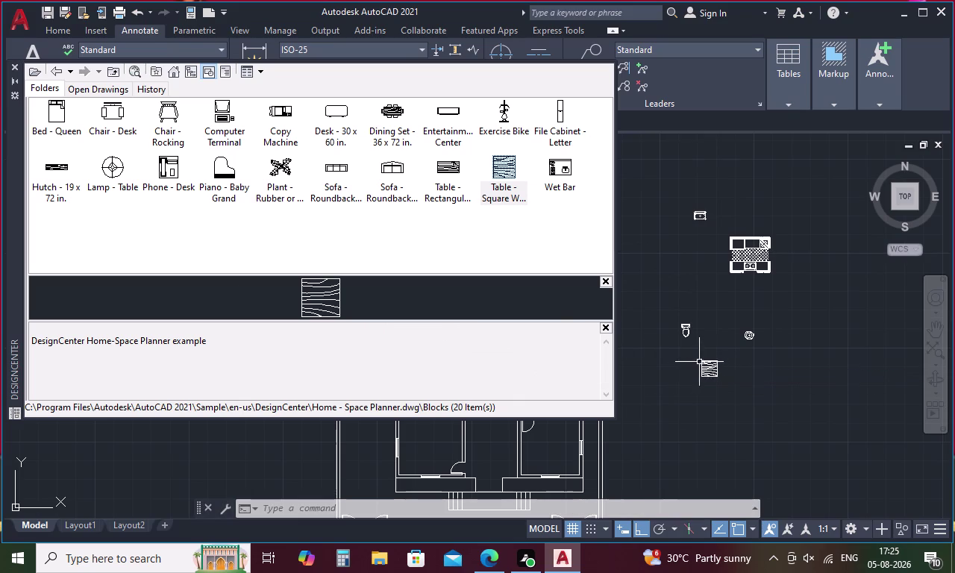
double_click(437, 162)
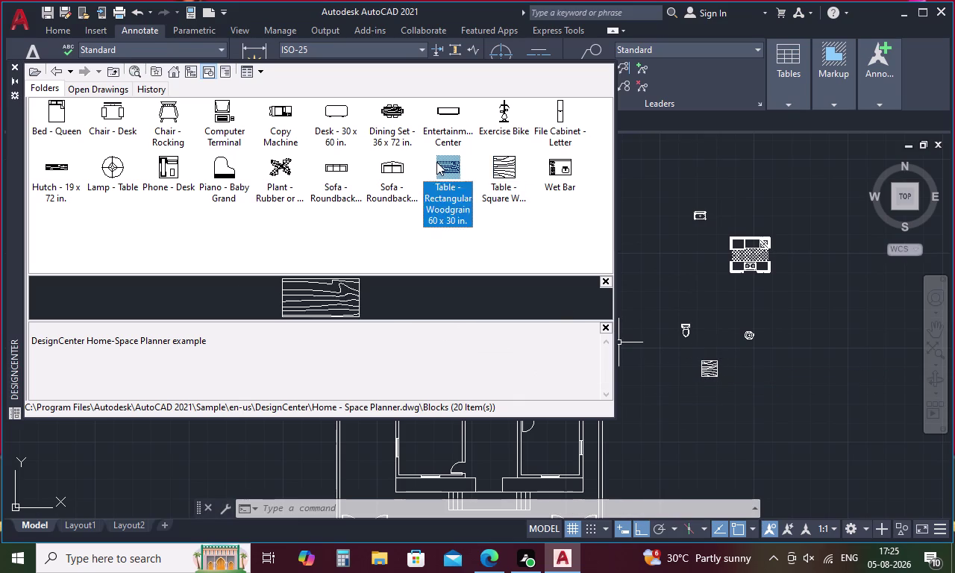
click(565, 367)
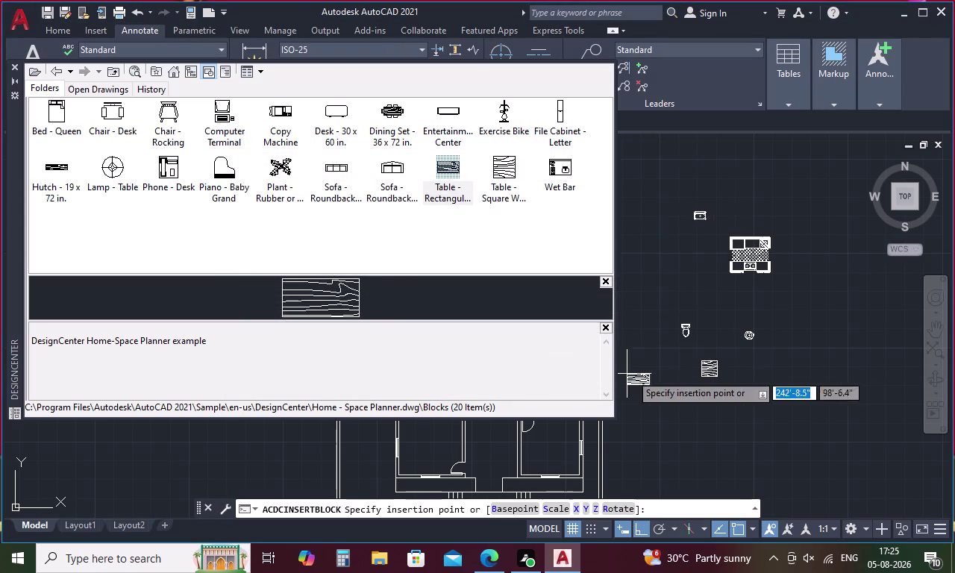
click(676, 384)
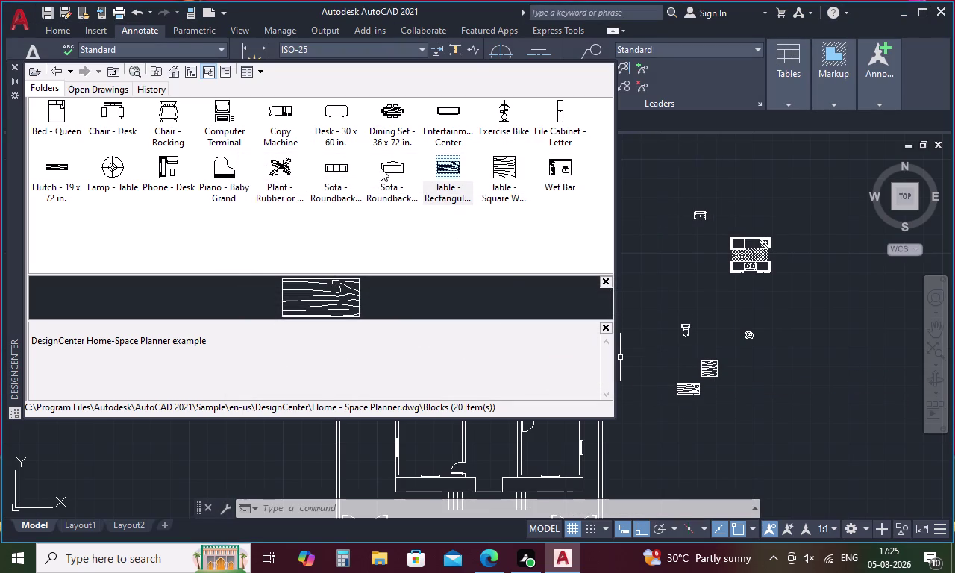
Insert the 5 ft loveseat below the tables and the 7 ft sofa to their right.
double_click(383, 167)
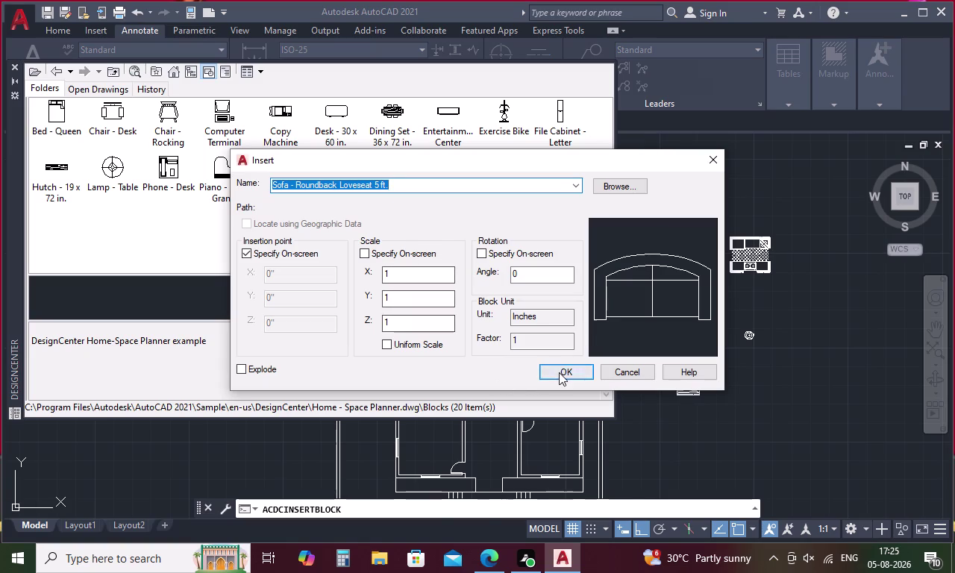
click(559, 372)
click(701, 411)
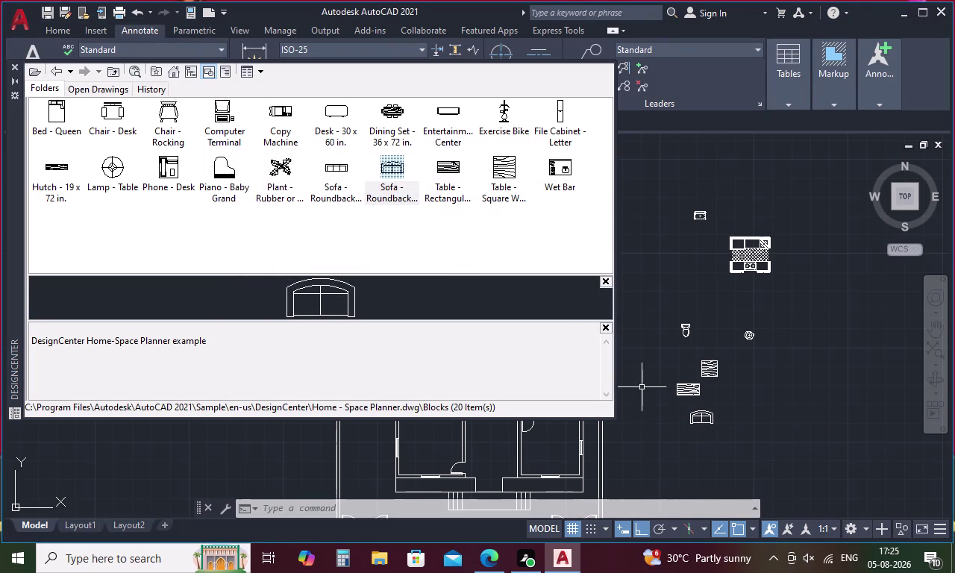
double_click(337, 173)
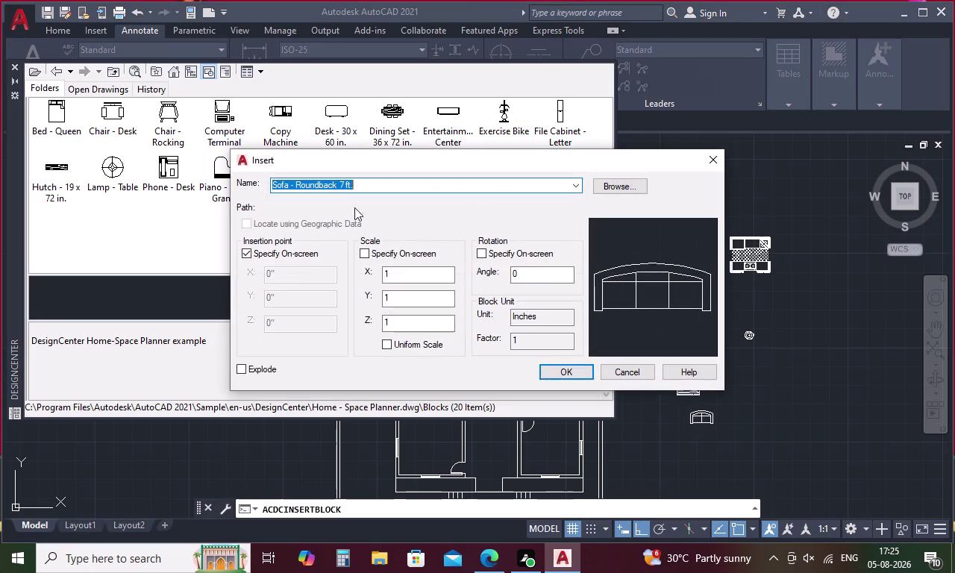
click(553, 370)
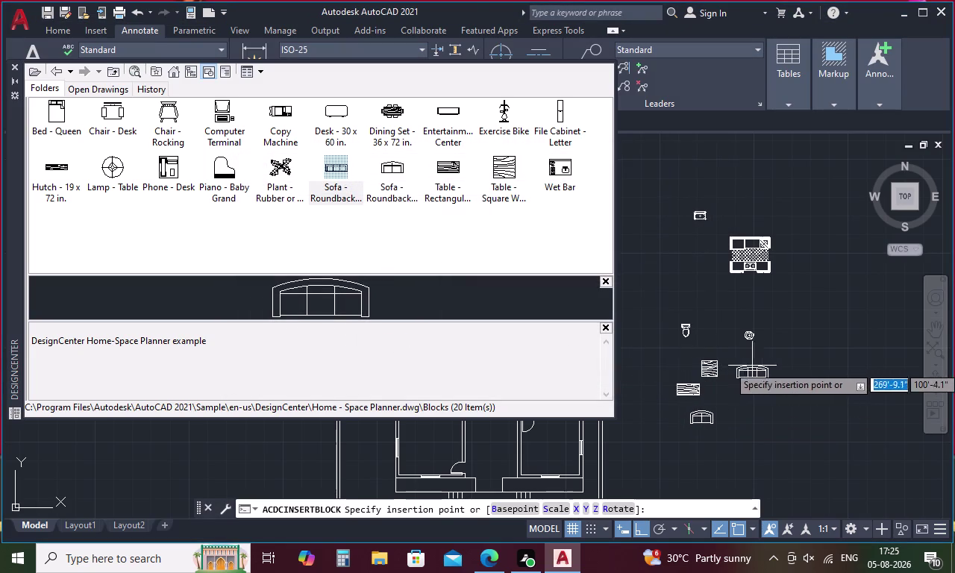
click(773, 367)
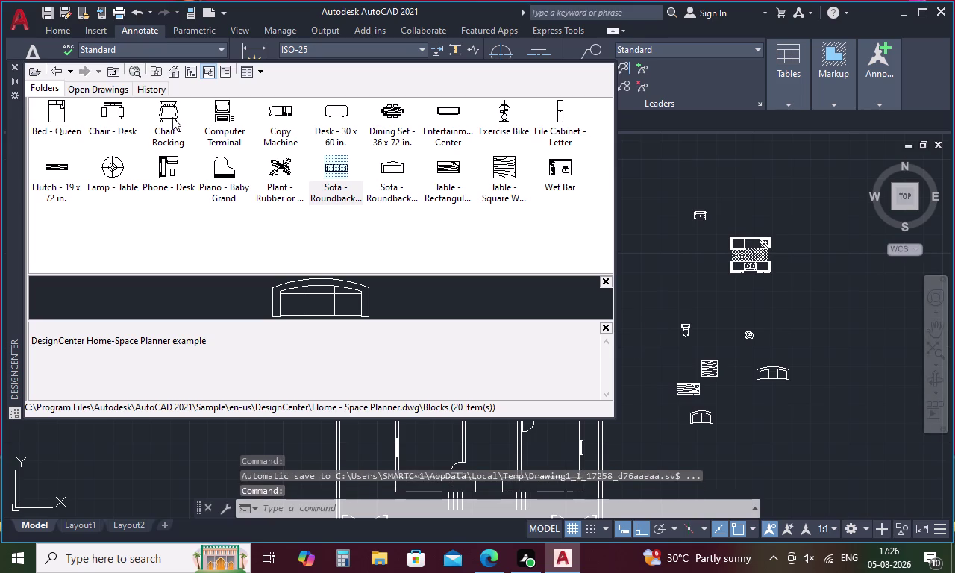
double_click(121, 114)
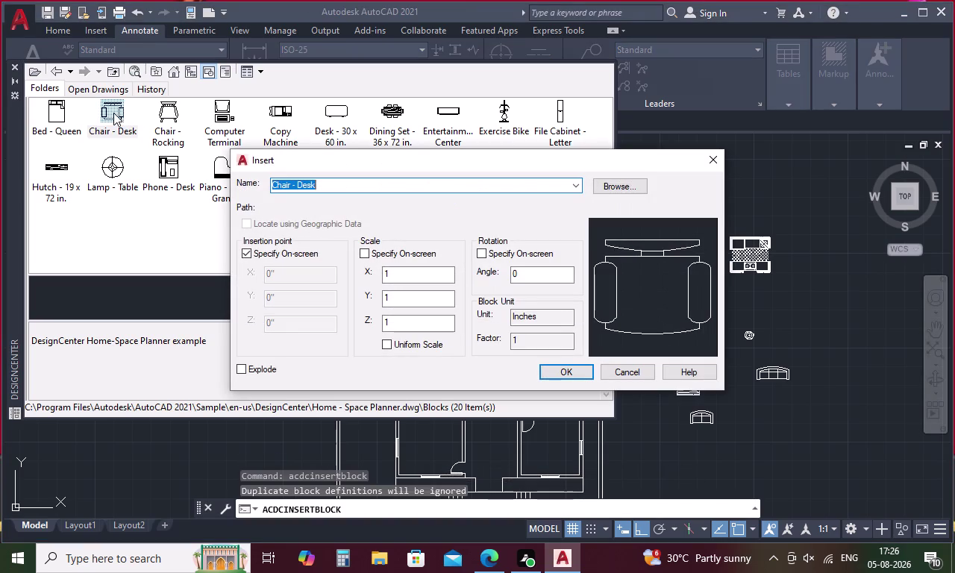
Place the desk chair, then insert Bed - Queen and Lamp - Table above the furniture.
click(561, 369)
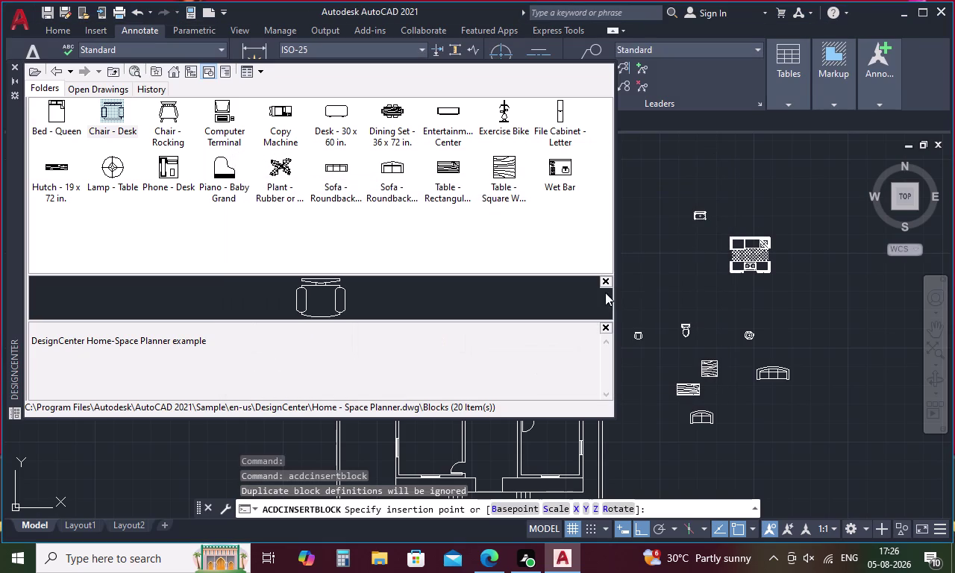
click(677, 256)
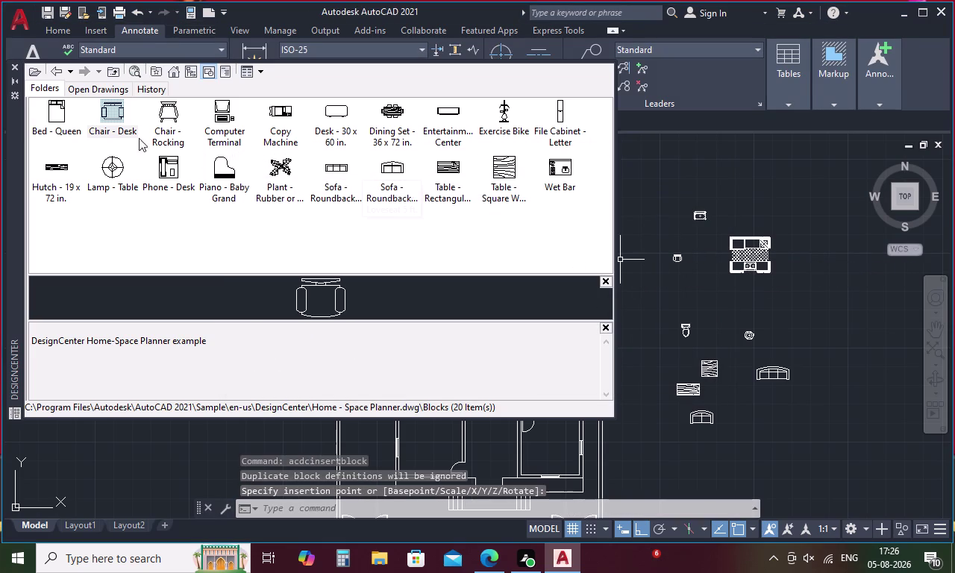
double_click(56, 115)
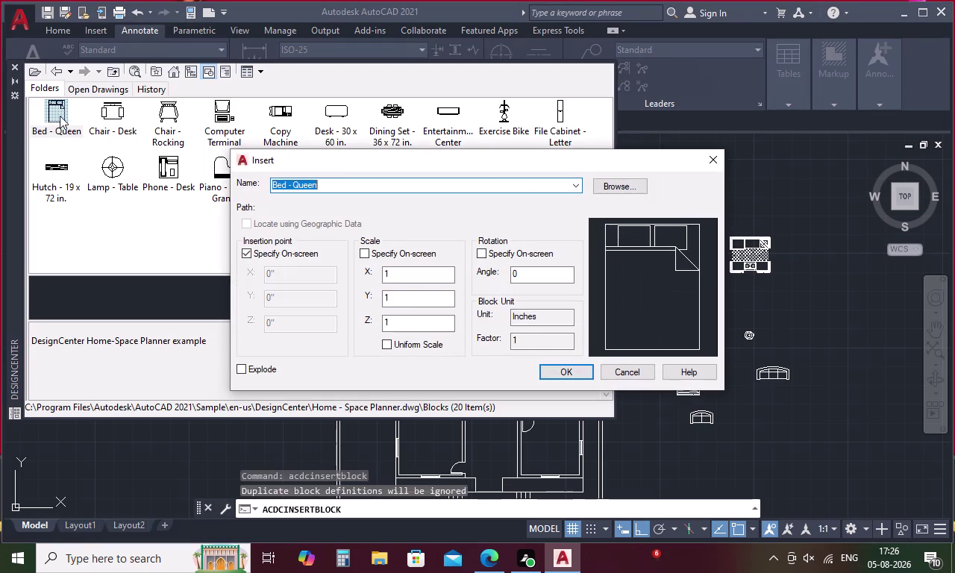
click(560, 371)
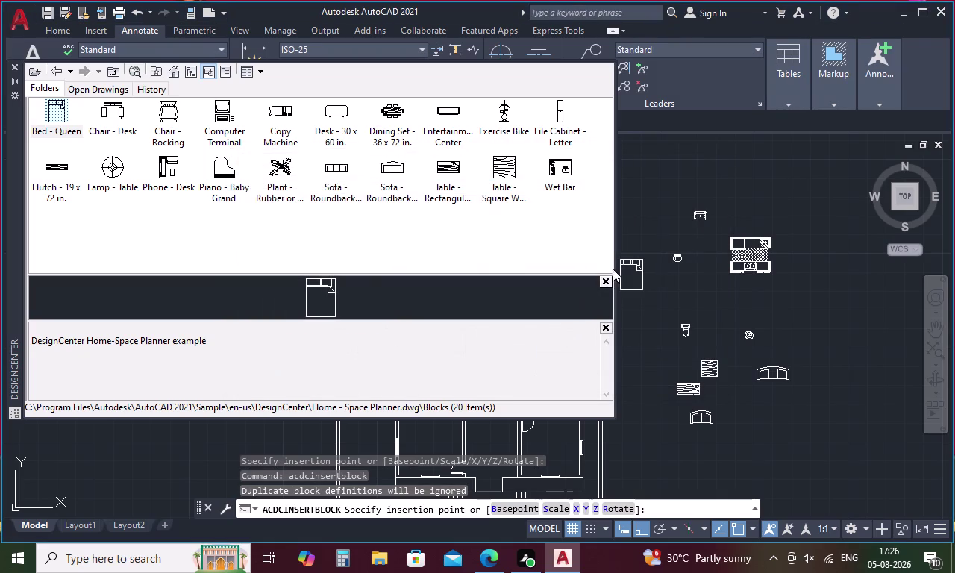
click(637, 208)
double_click(113, 174)
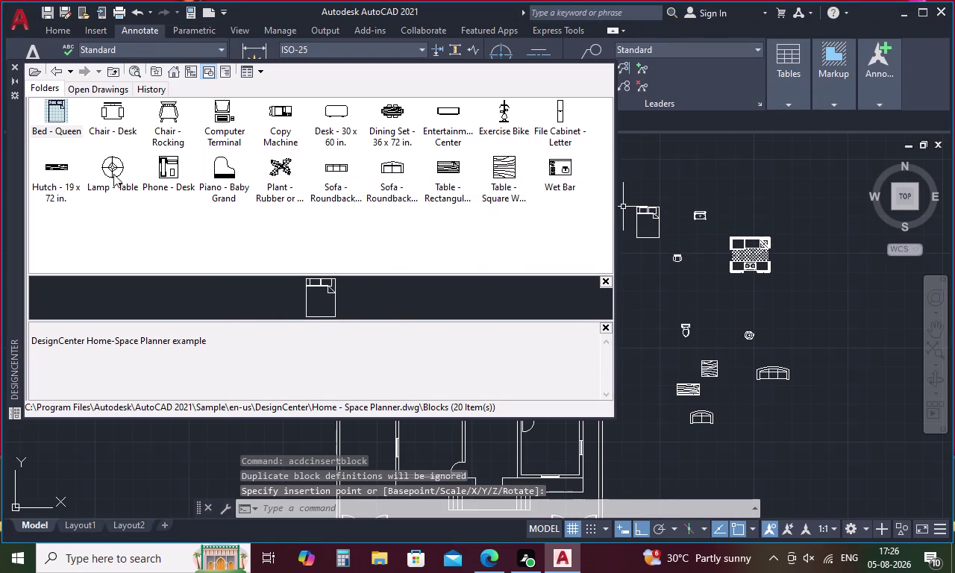
click(572, 369)
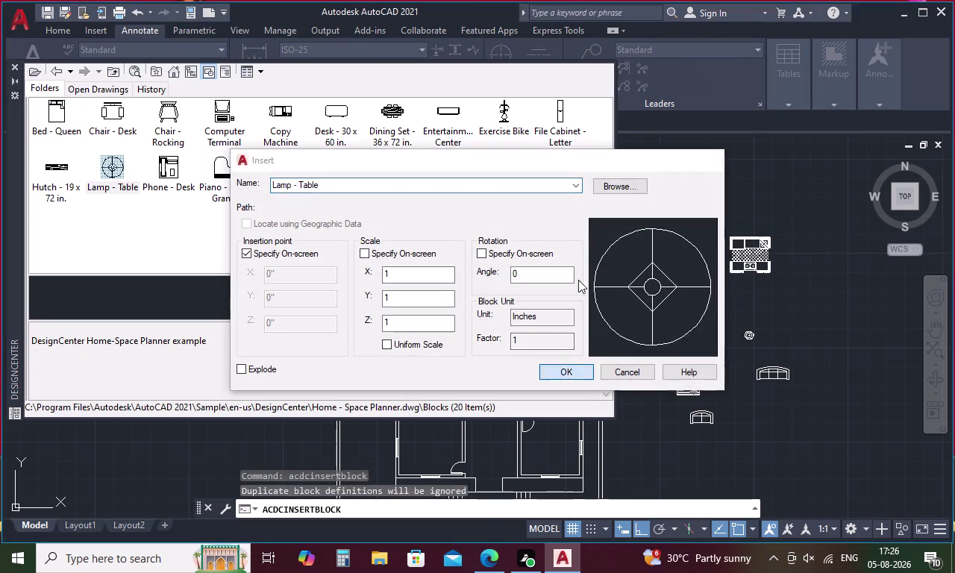
click(674, 196)
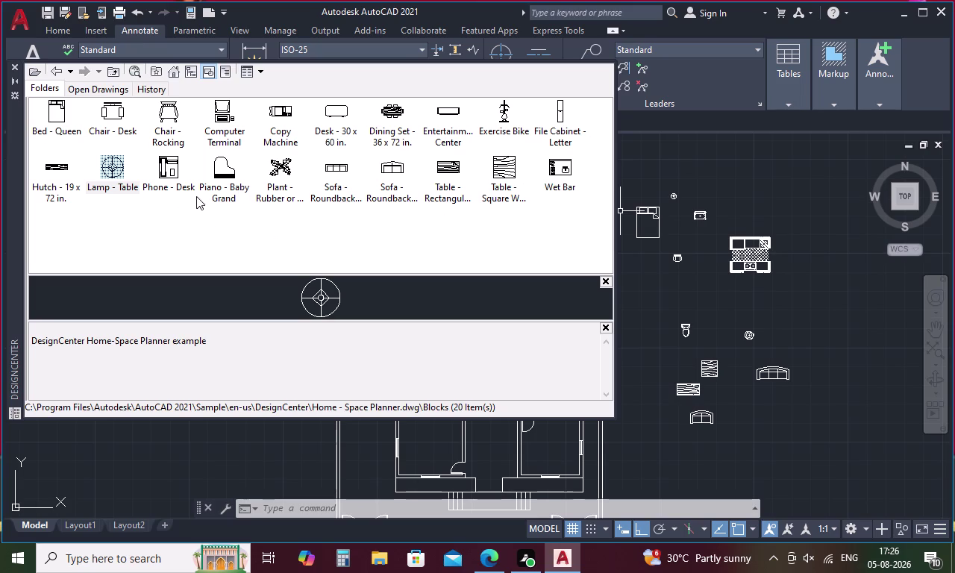
click(226, 73)
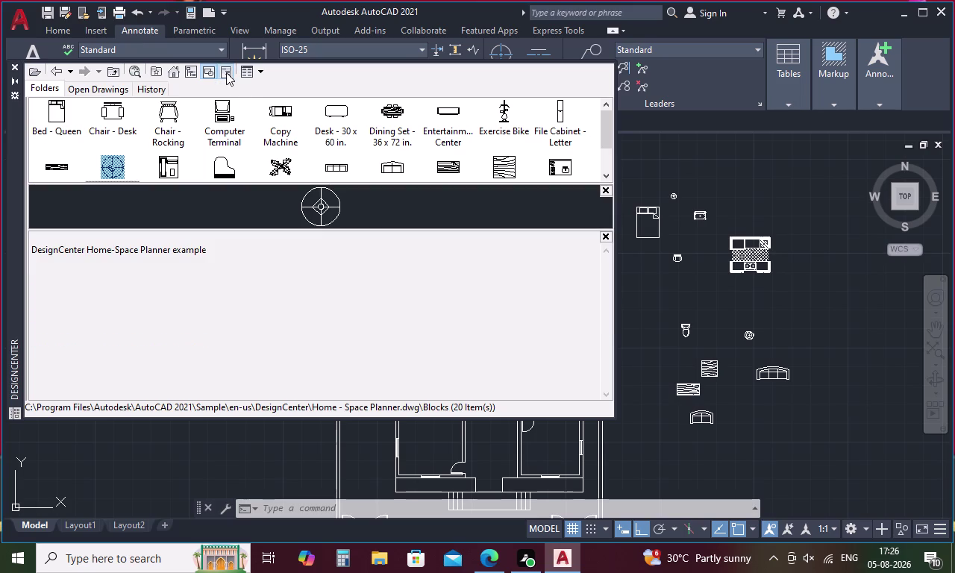
Browse en-us > DesignCenter samples and open the Analog Integrated Circuits drawing's blocks.
click(203, 72)
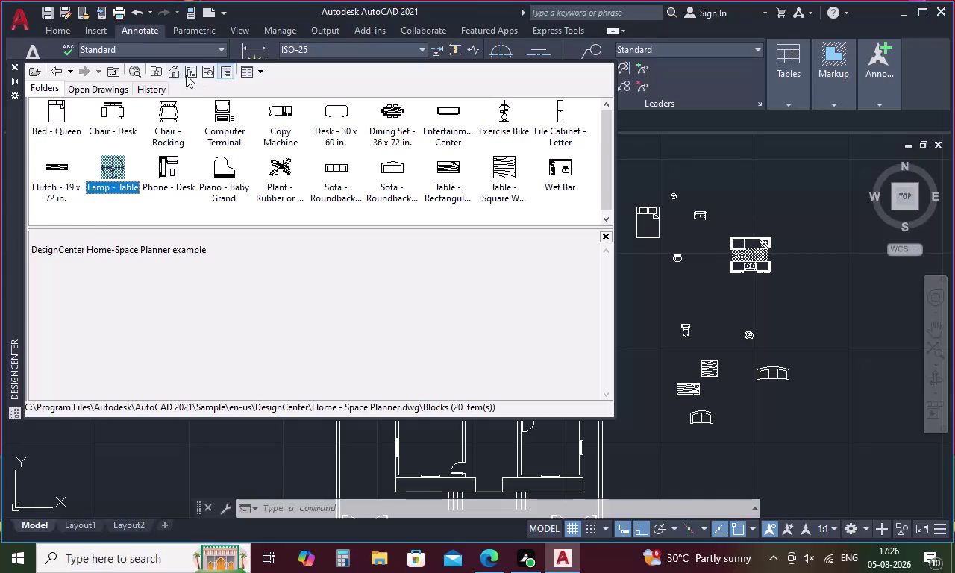
click(190, 73)
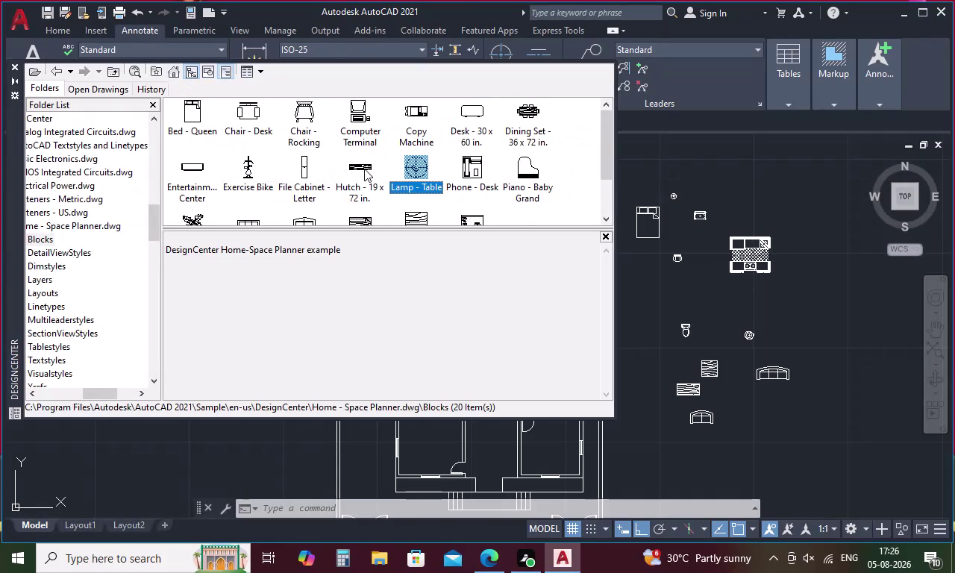
scroll(down, 3)
scroll(up, 3)
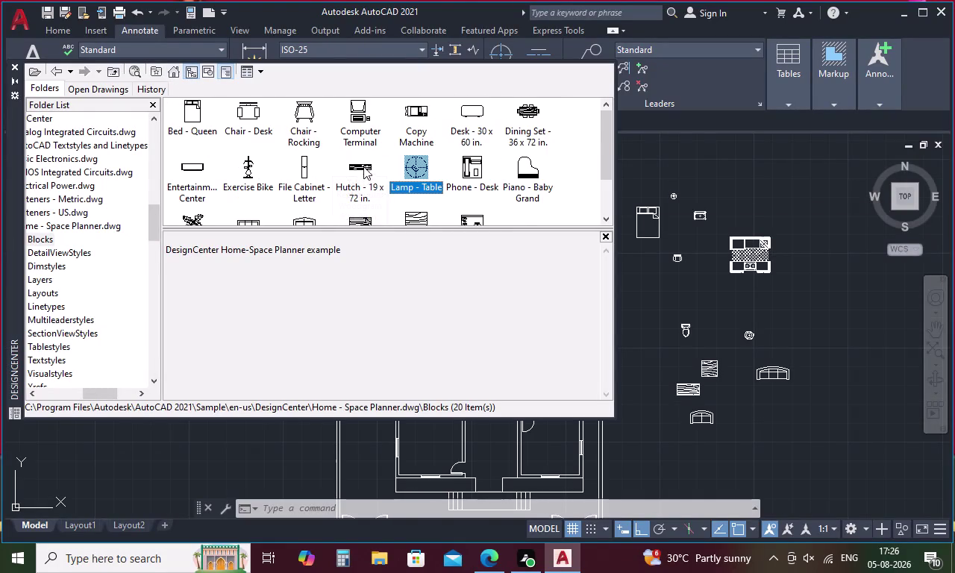
click(173, 71)
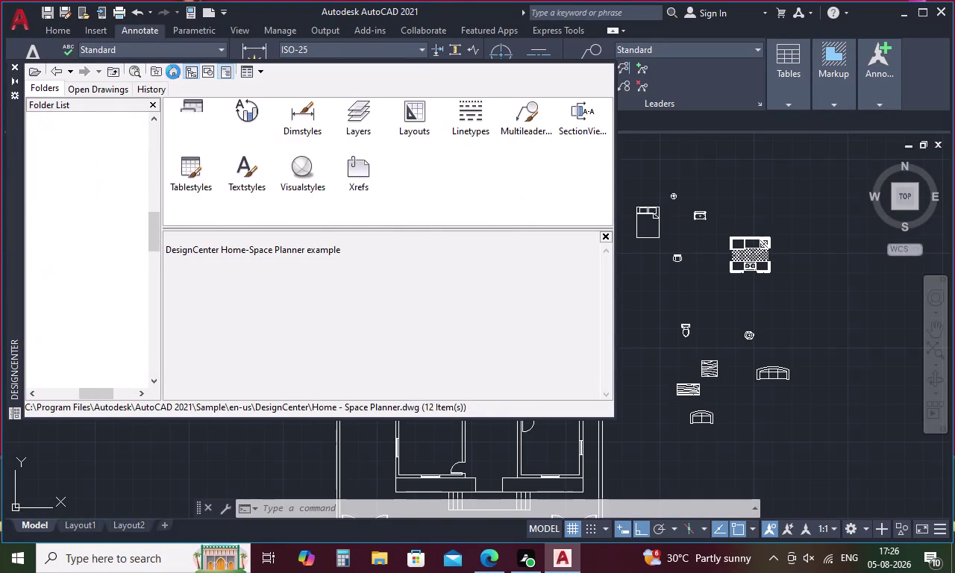
double_click(294, 123)
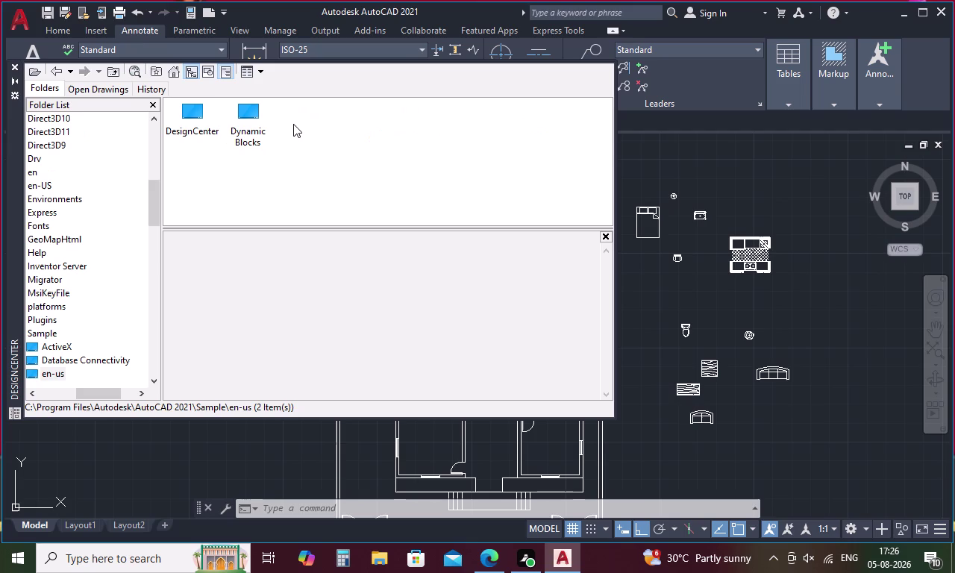
double_click(195, 115)
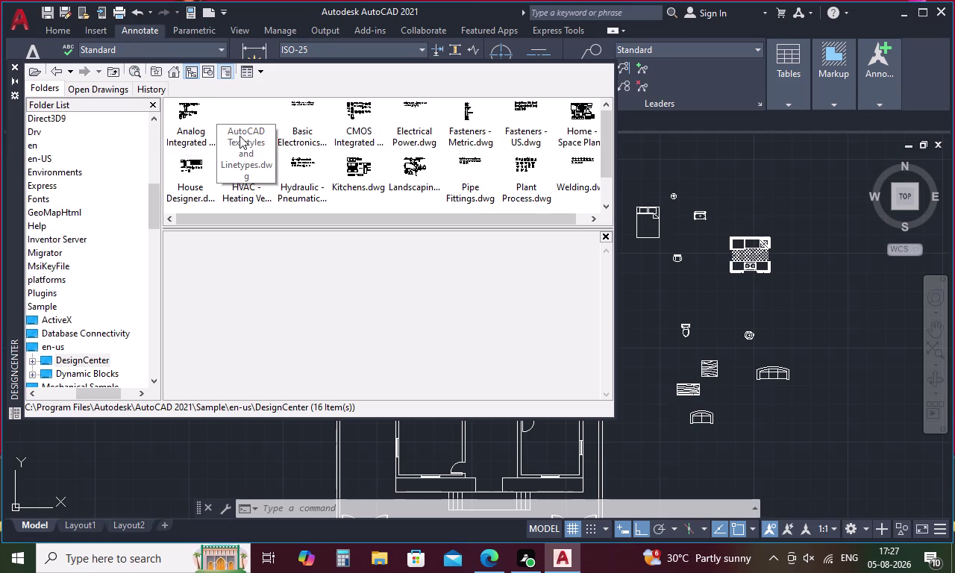
click(183, 123)
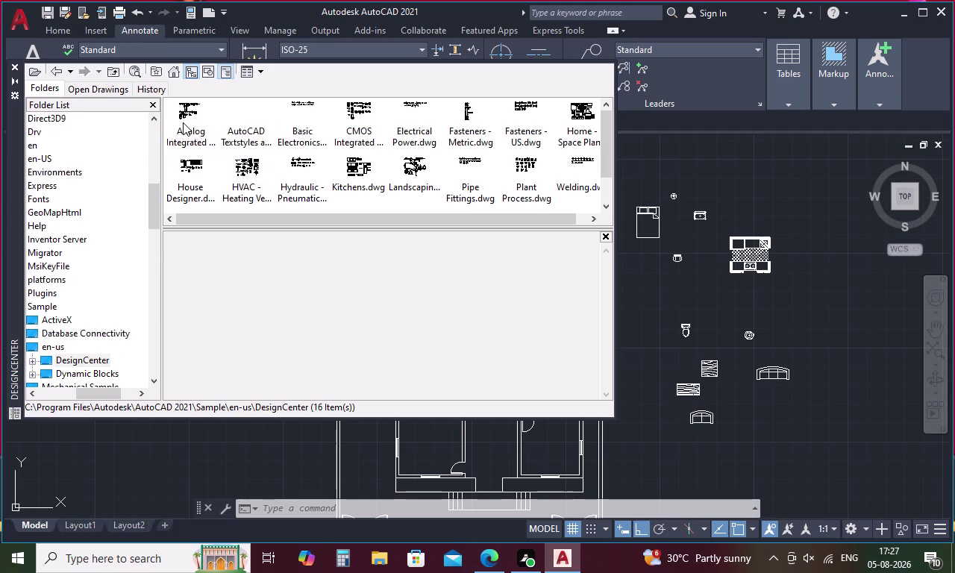
double_click(183, 123)
click(183, 123)
click(183, 123)
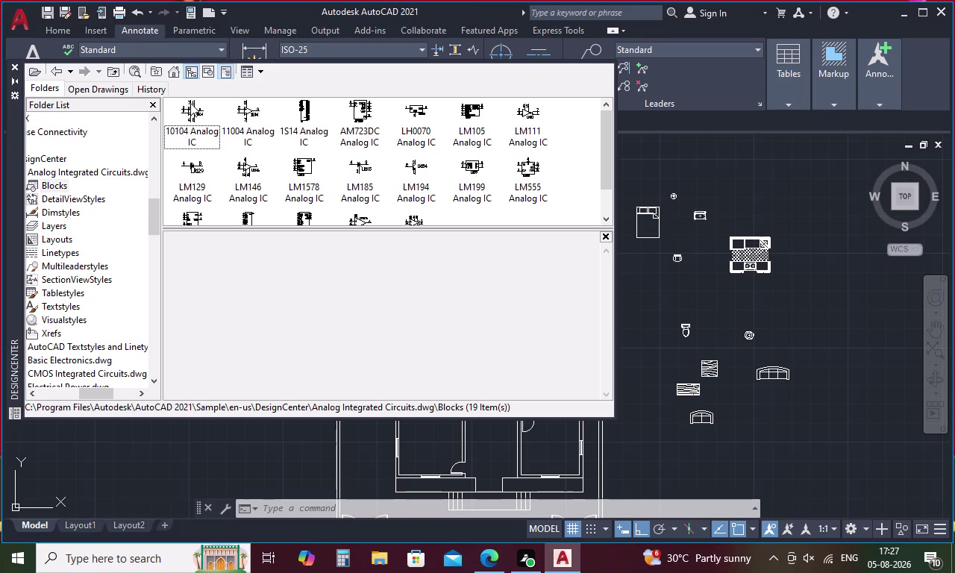
Return to the en-us DesignCenter samples folder, then close the DesignCenter palette.
click(176, 76)
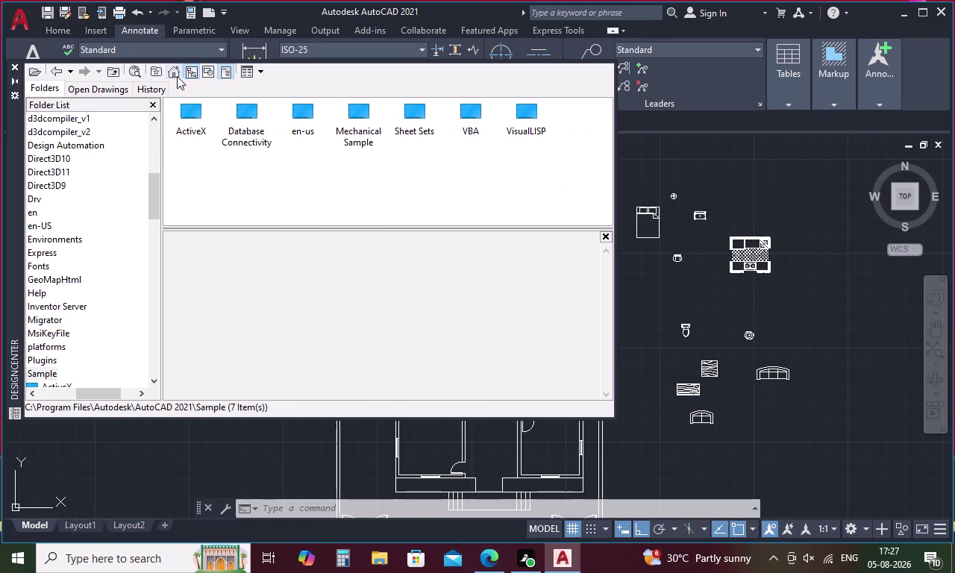
double_click(294, 111)
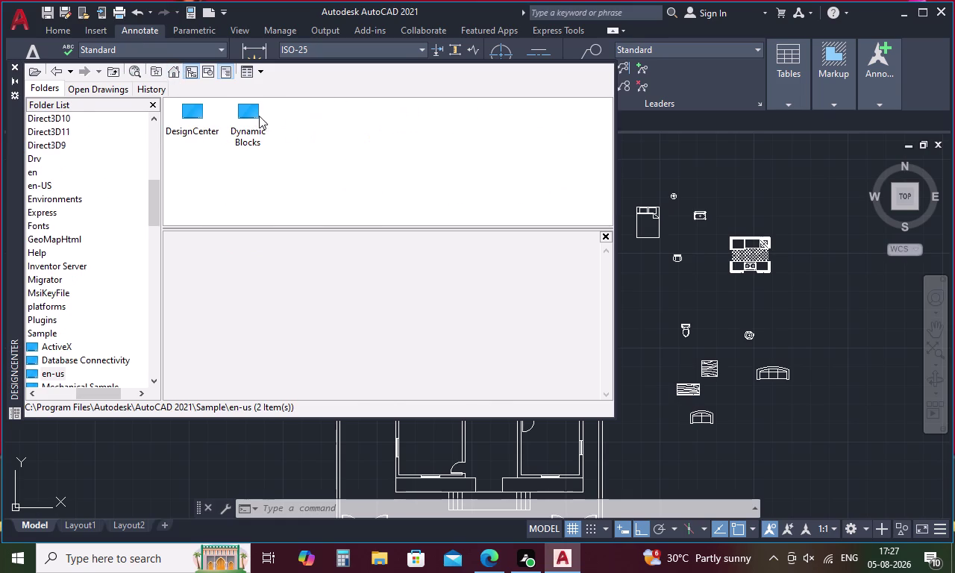
double_click(196, 115)
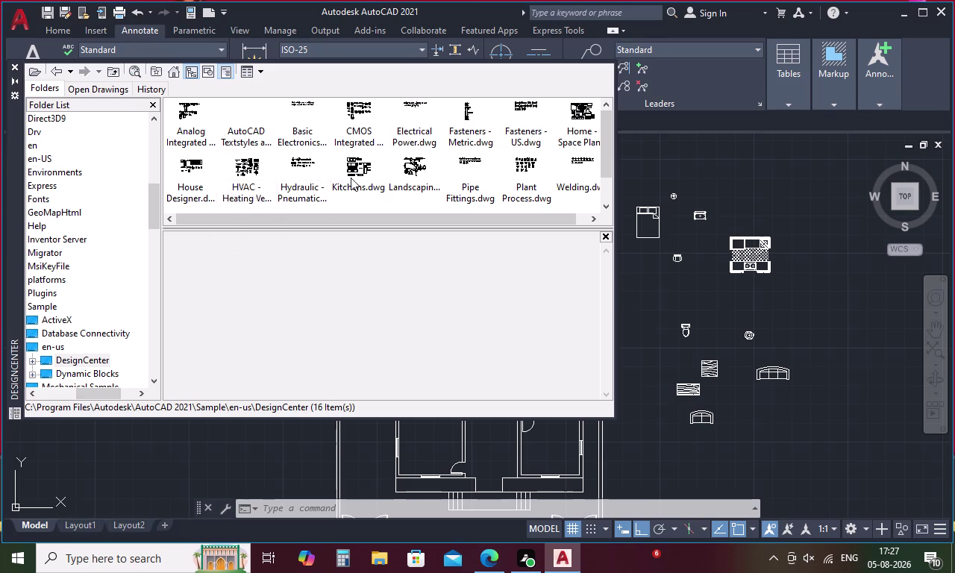
scroll(down, 3)
scroll(up, 3)
middle_drag(585, 157, 525, 167)
drag(584, 217, 593, 218)
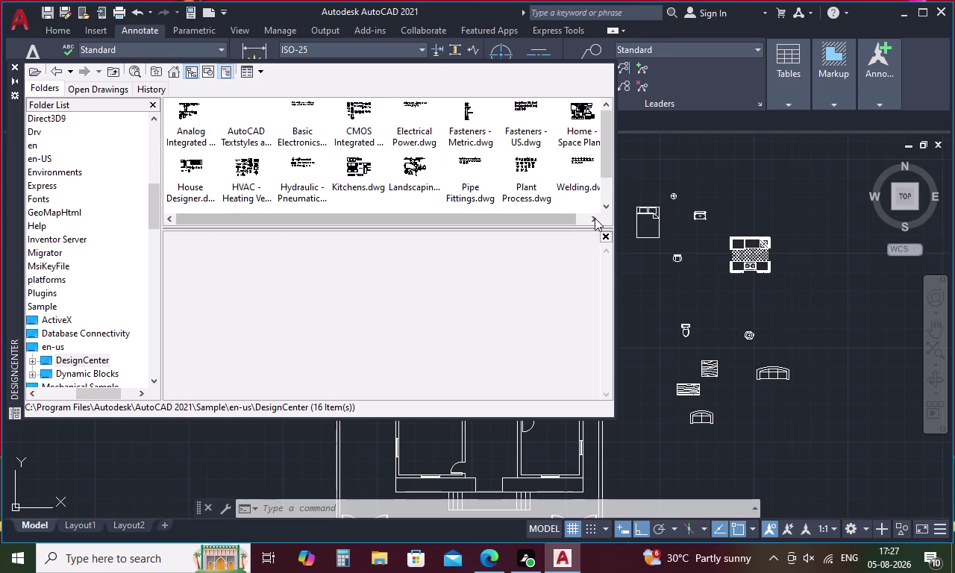
drag(592, 218, 596, 217)
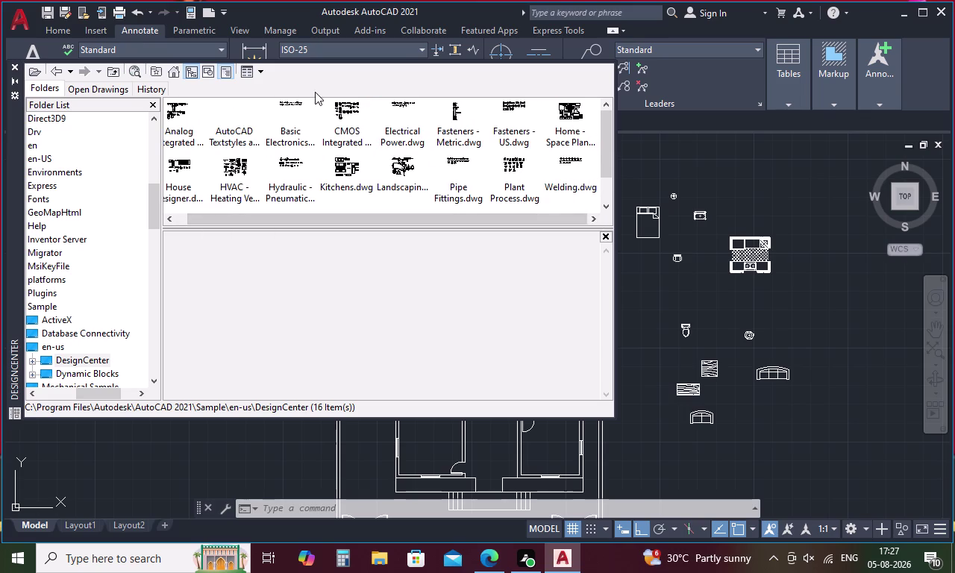
click(12, 65)
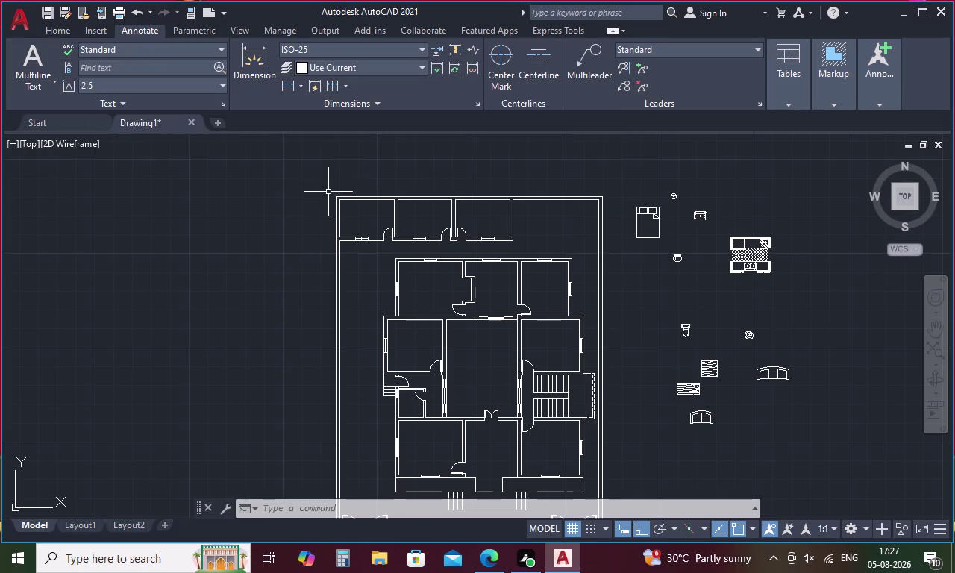
Open Tool Palettes (Ctrl+3) and pick Vehicles - Metric from the Architectural samples.
key(ctrl+3)
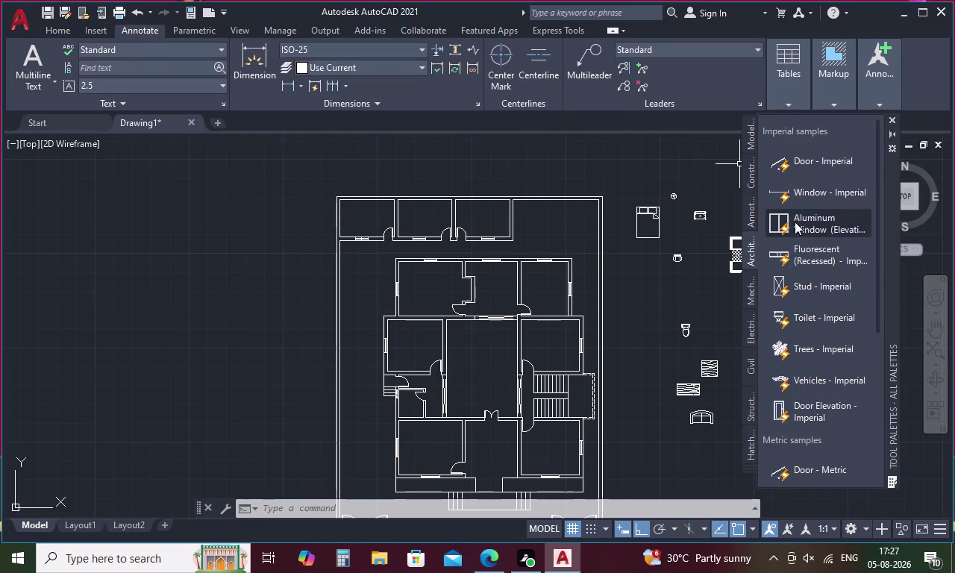
scroll(down, 3)
scroll(down, 3)
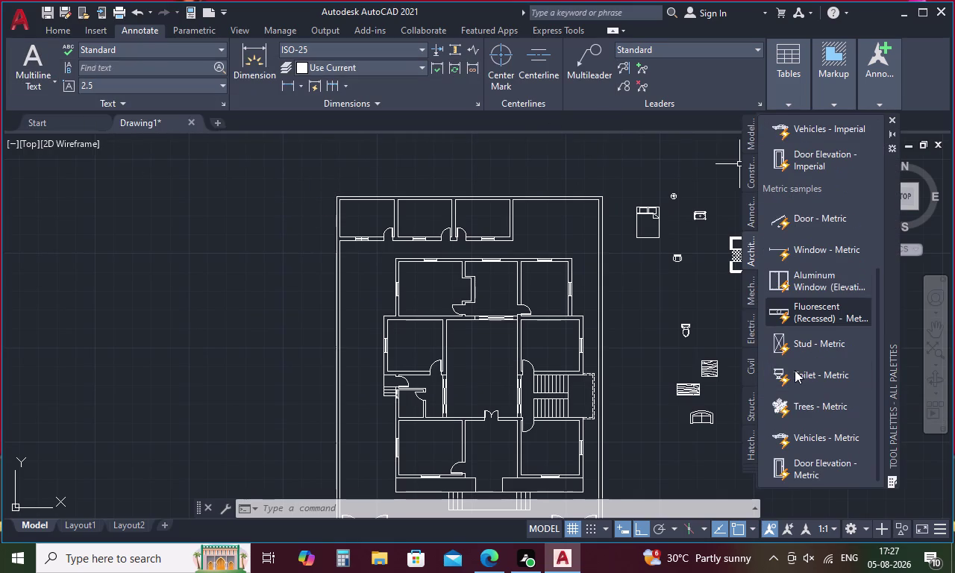
scroll(down, 3)
scroll(down, 3)
click(801, 437)
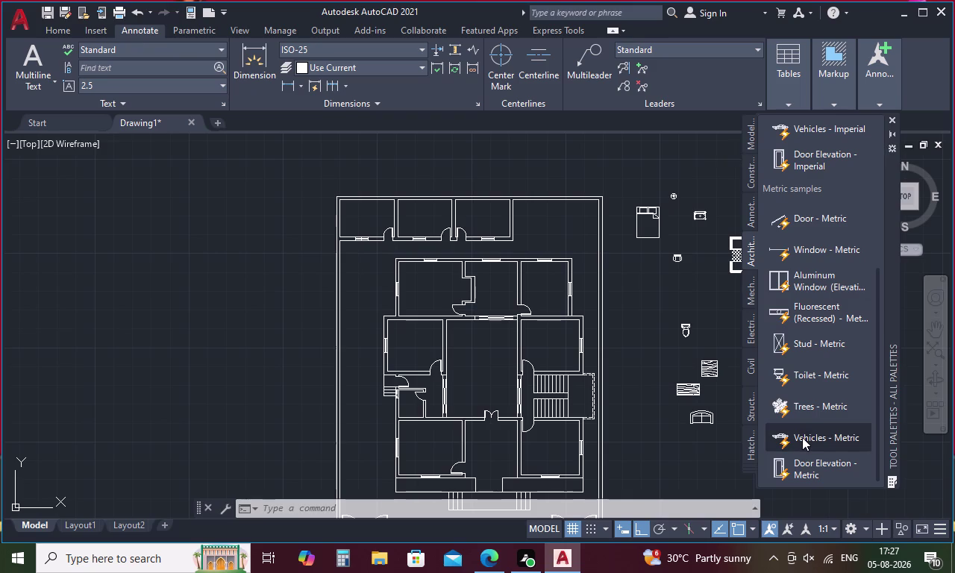
click(212, 339)
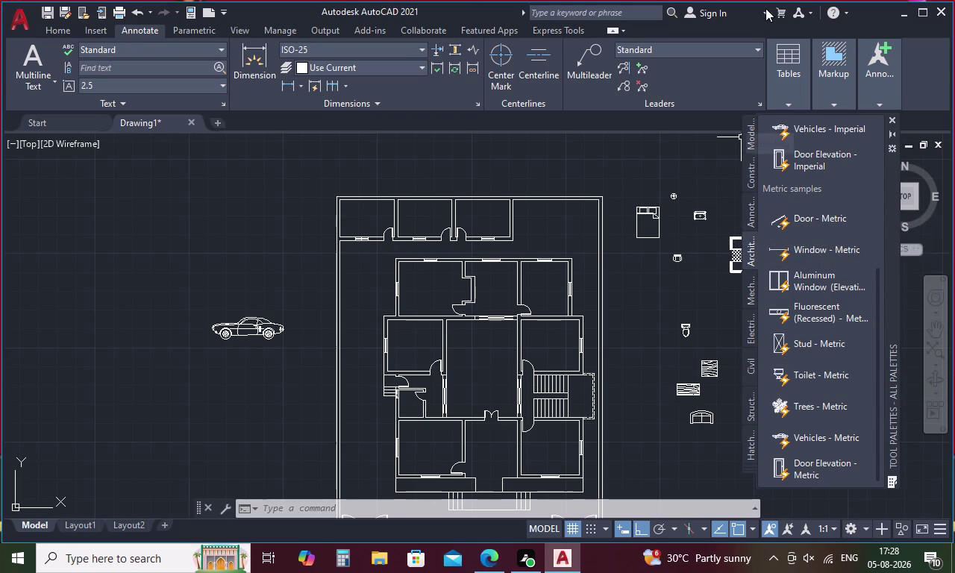
Place the metric car block to the left of the house plan.
scroll(down, 3)
click(689, 470)
click(688, 470)
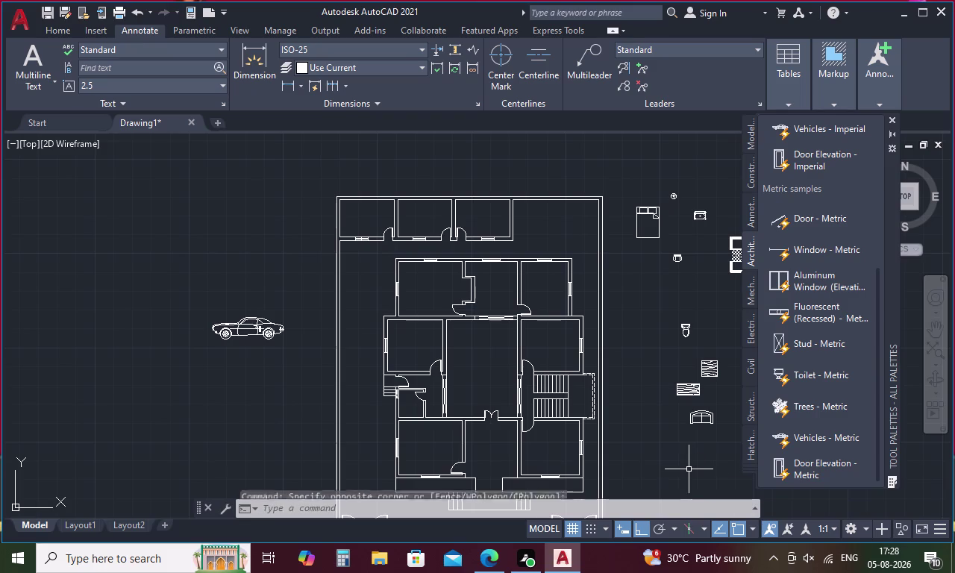
key(Escape)
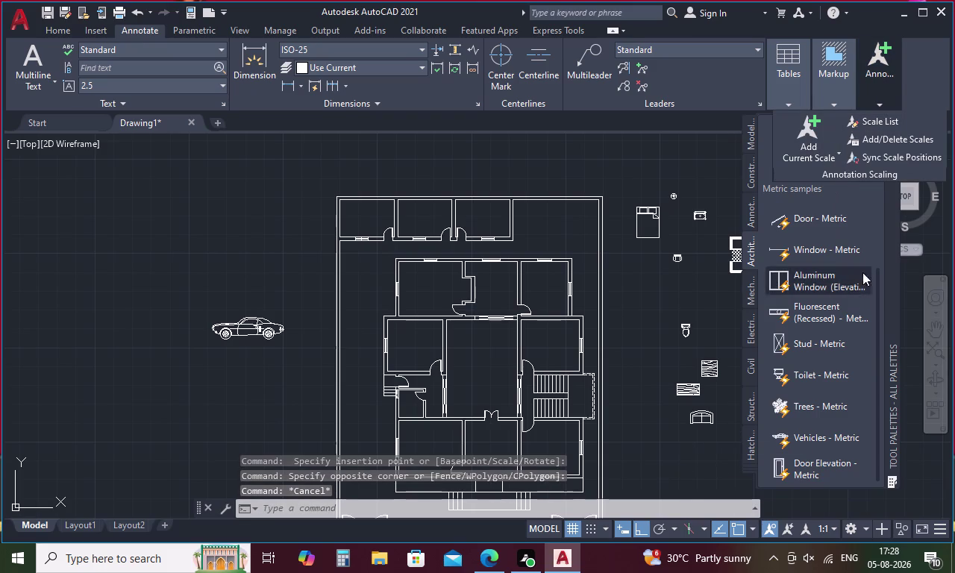
click(684, 168)
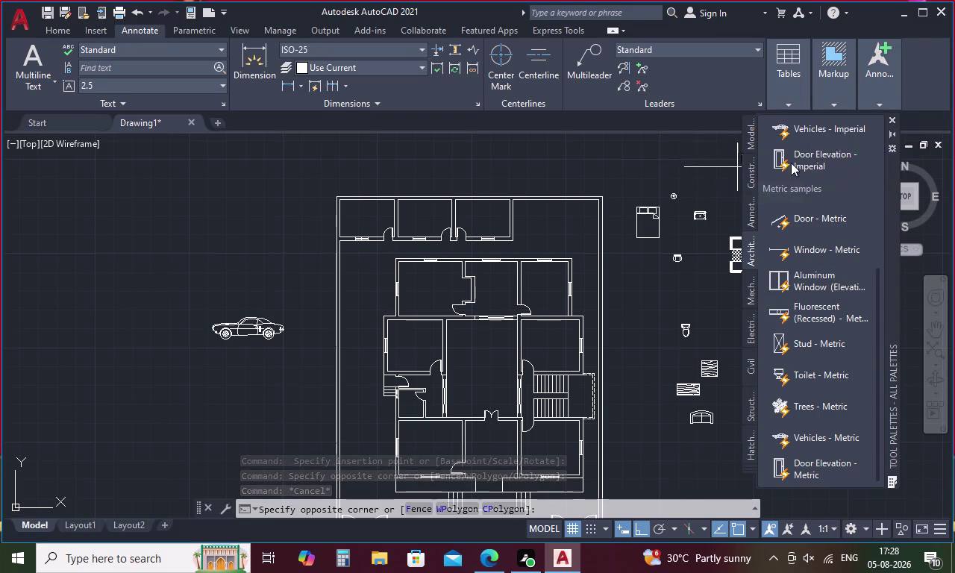
Close Tool Palettes and choose Copy Selection on the bed block.
click(890, 120)
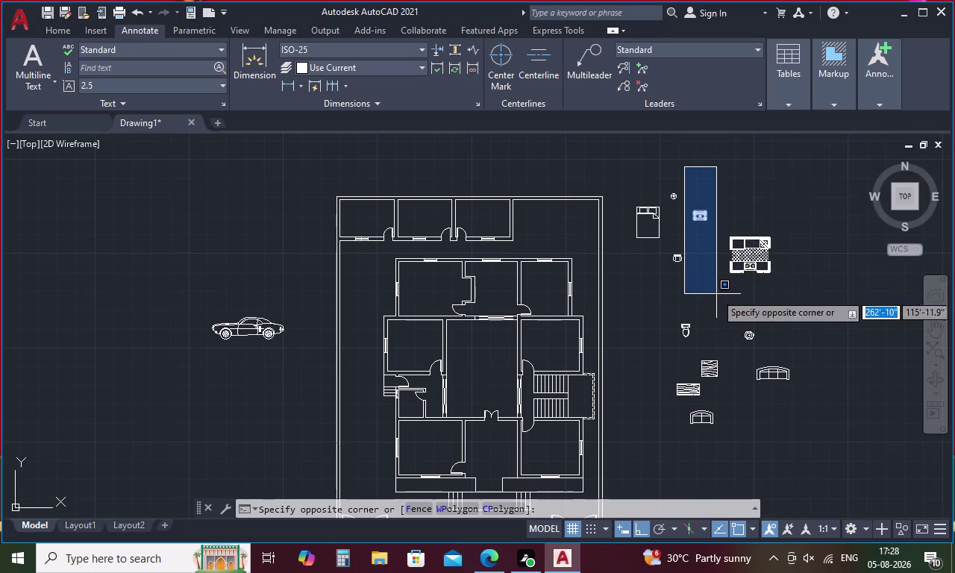
click(764, 192)
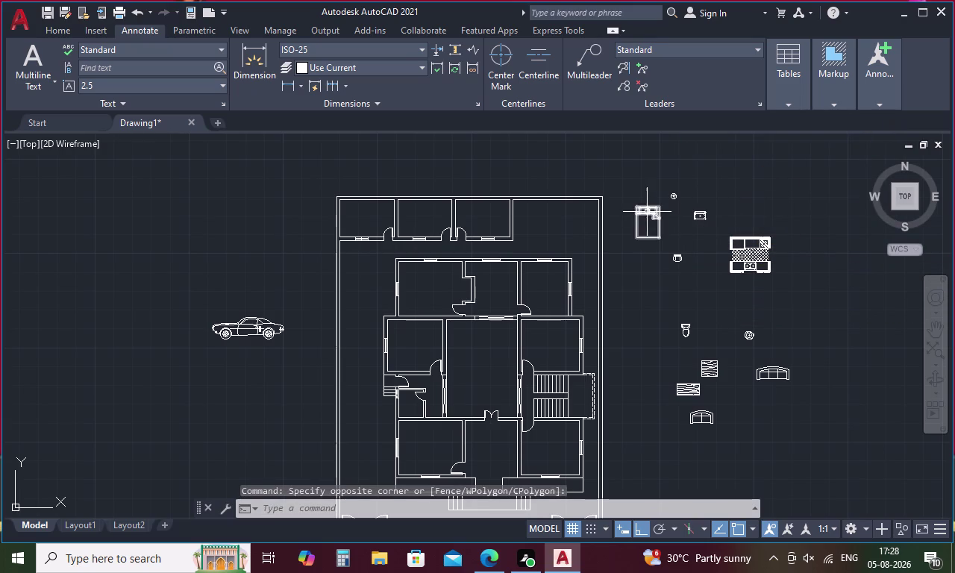
click(647, 211)
right_click(644, 239)
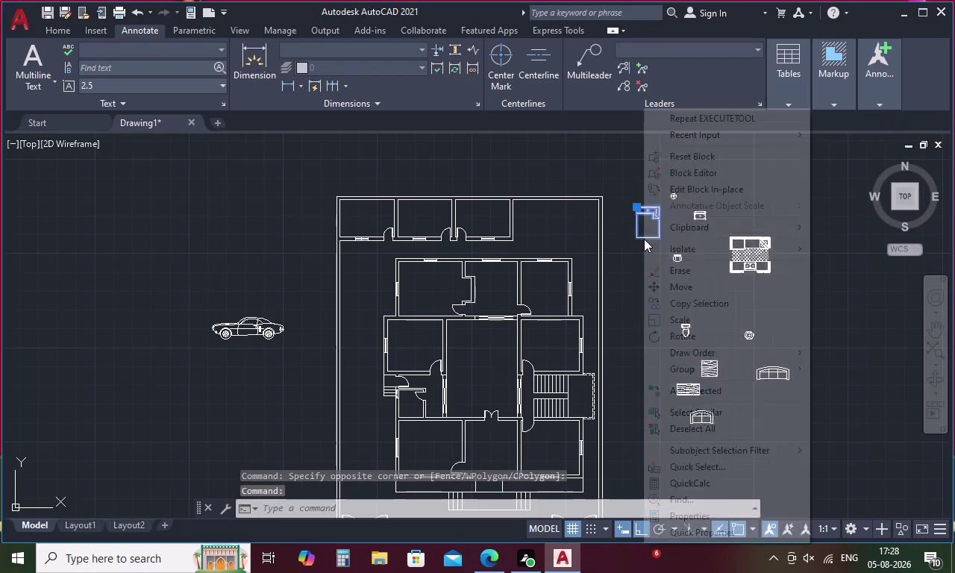
click(676, 302)
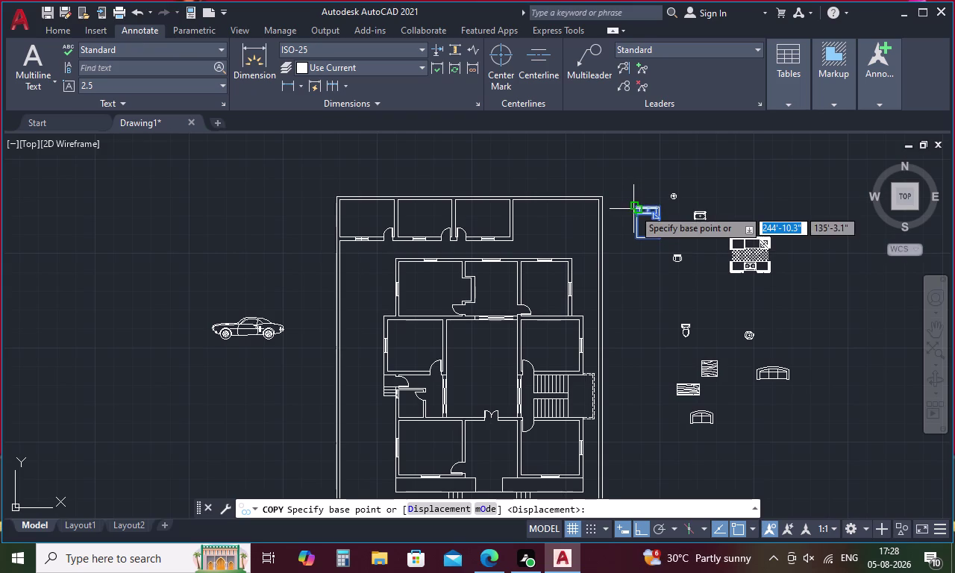
Copy the bed from its top-left corner into the top-left room.
scroll(up, 3)
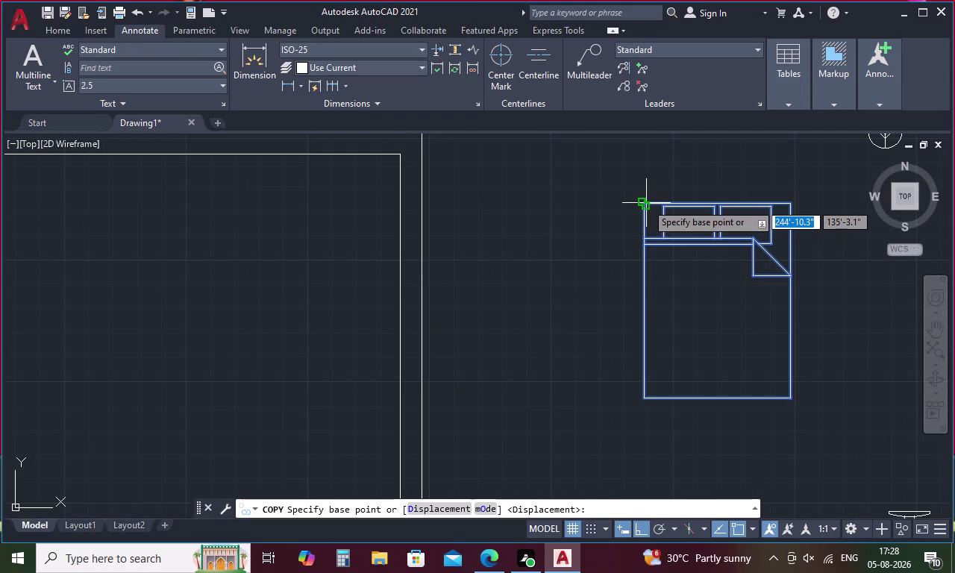
scroll(up, 3)
click(632, 207)
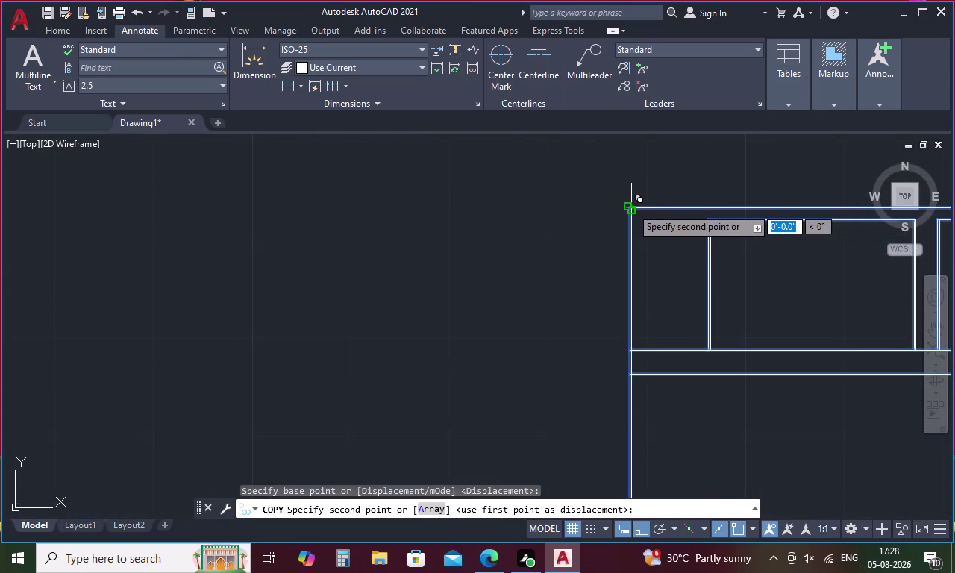
scroll(down, 3)
scroll(down, 3)
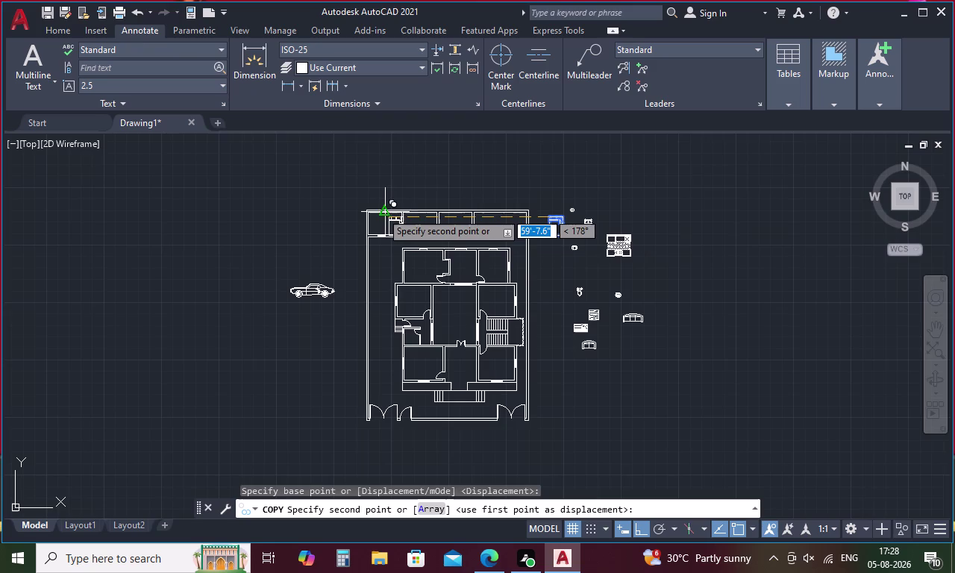
scroll(up, 3)
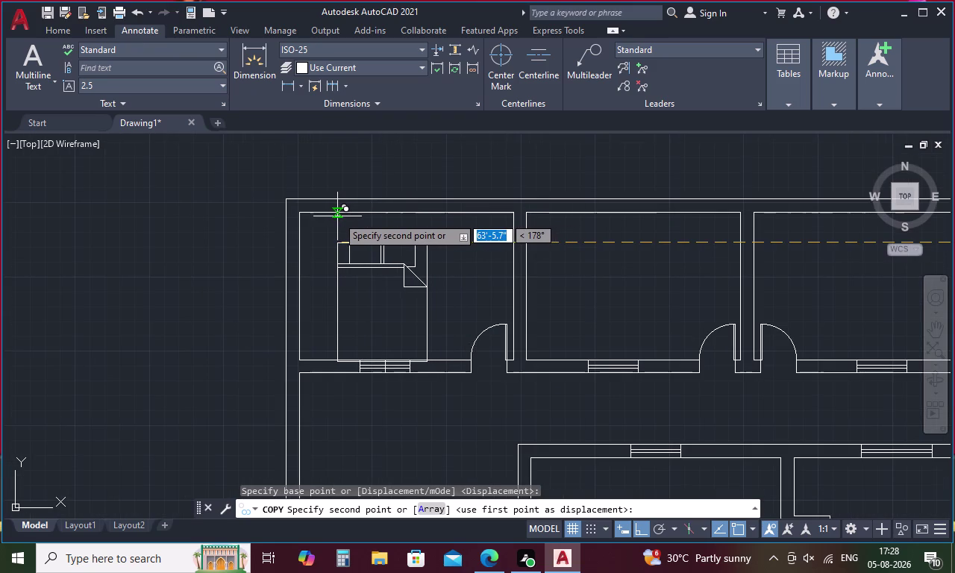
click(332, 216)
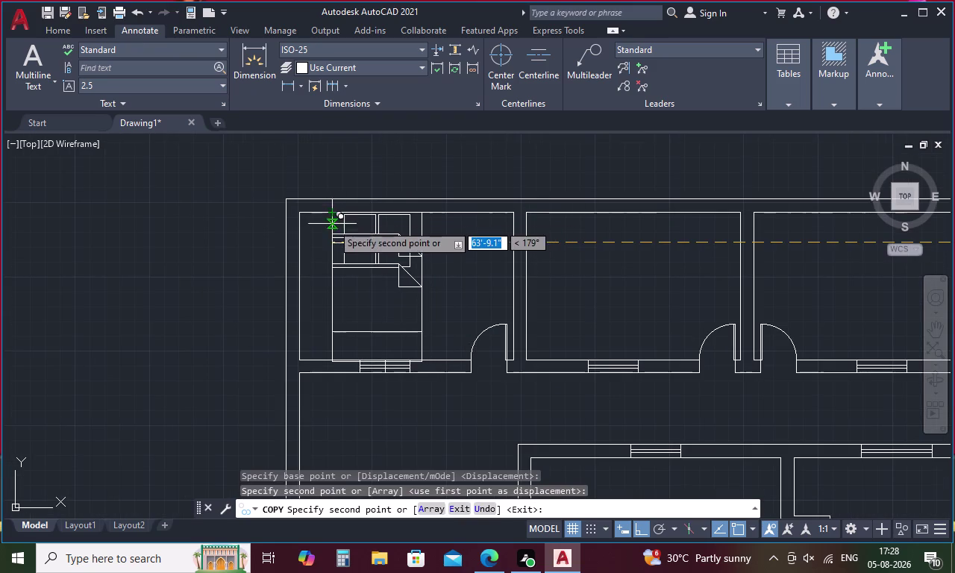
key(Escape)
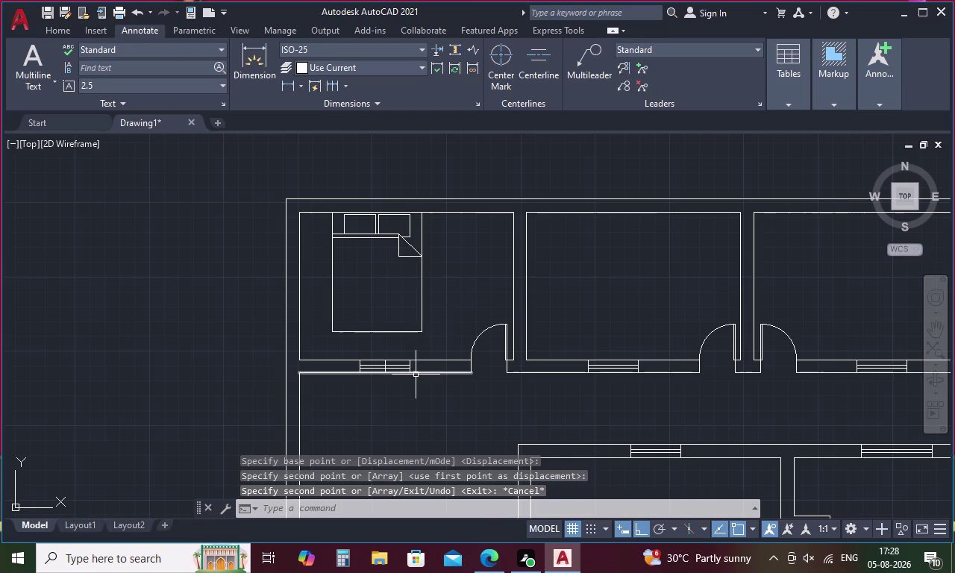
scroll(down, 3)
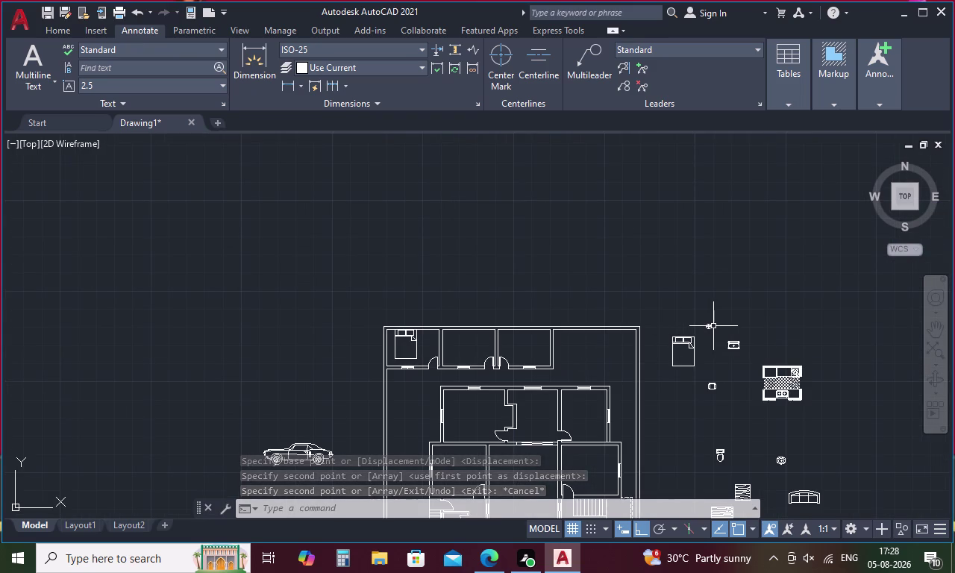
click(712, 326)
Place an extra copy near the bed's left side, then end the copy.
right_click(693, 320)
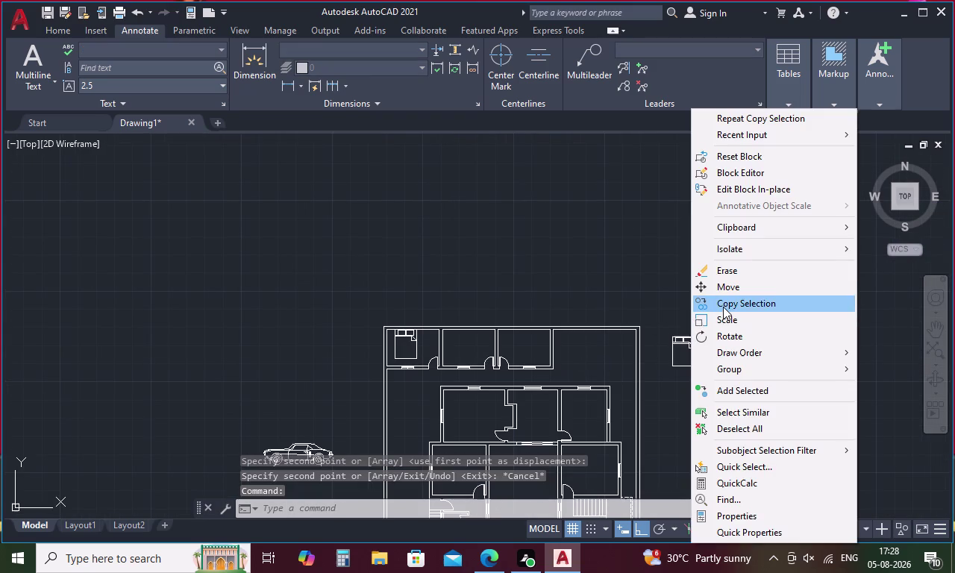
click(724, 306)
click(711, 328)
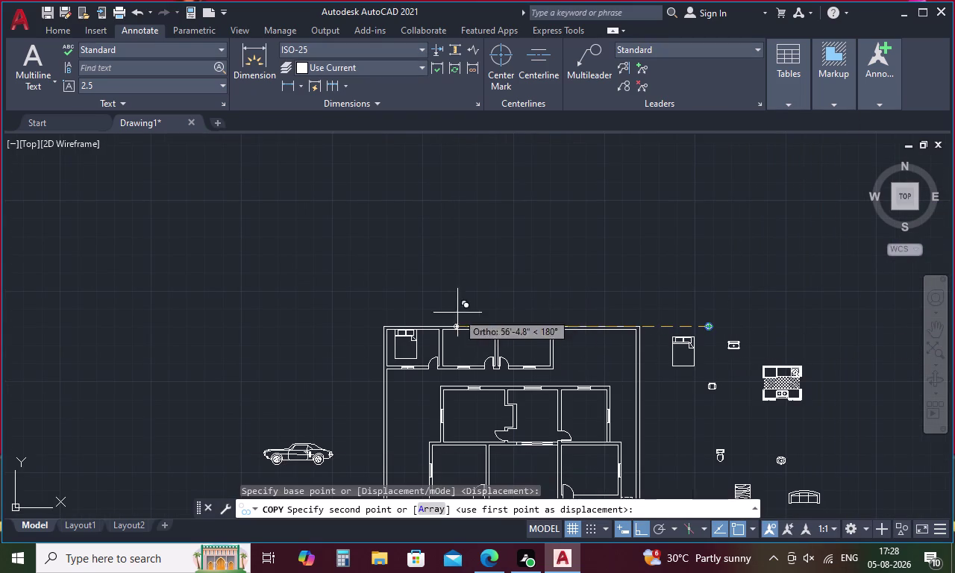
scroll(up, 3)
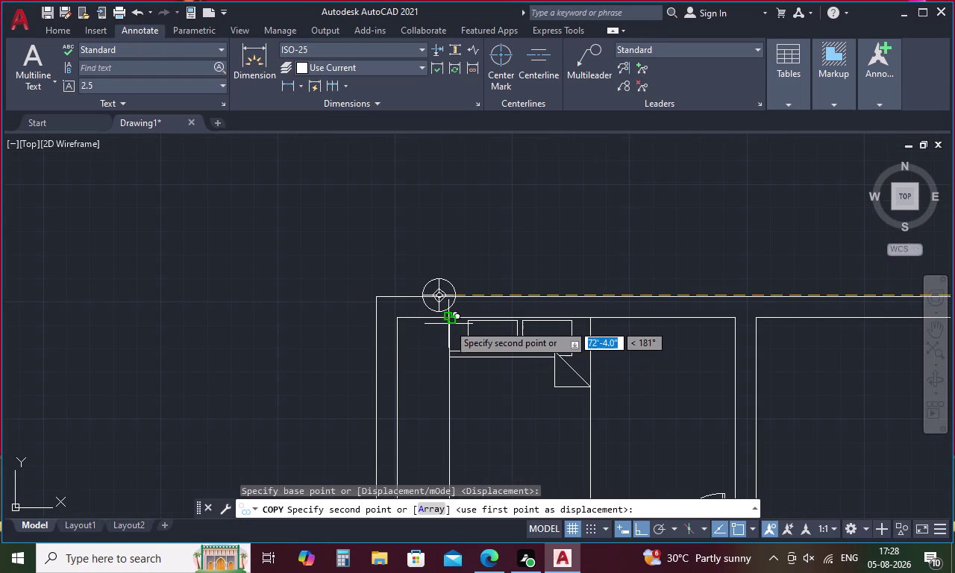
click(450, 318)
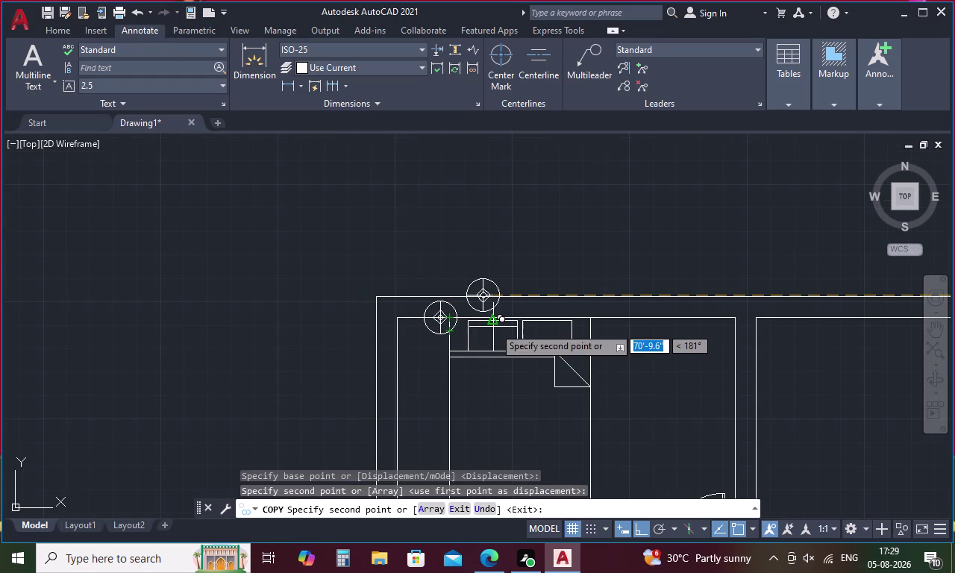
key(Escape)
Move the lamp block lower, beside the bed.
click(445, 316)
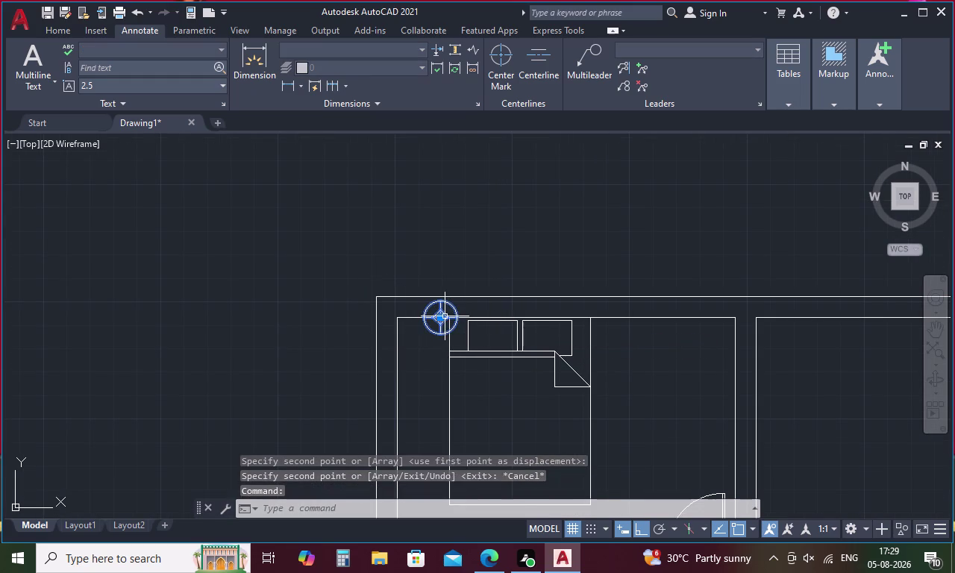
right_click(445, 316)
click(496, 290)
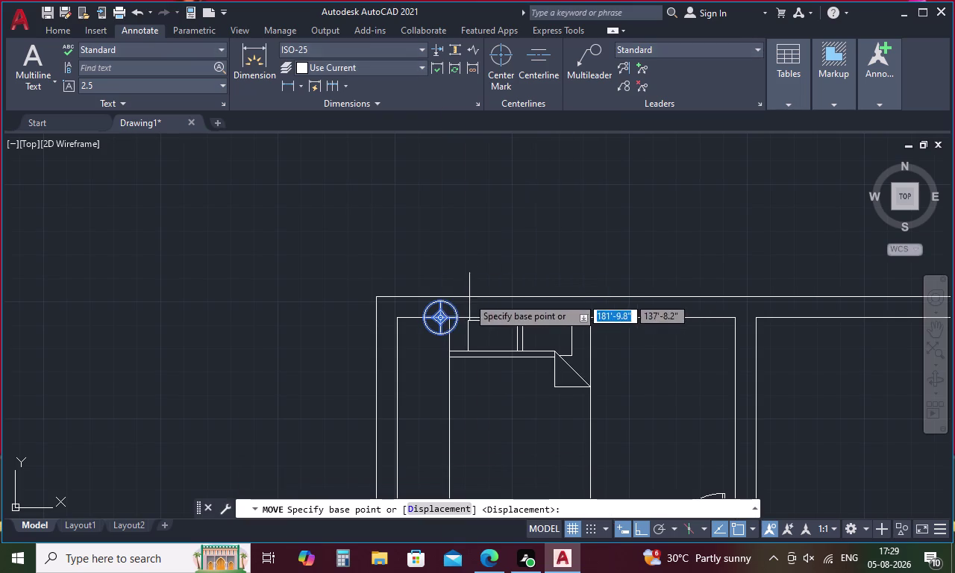
click(438, 303)
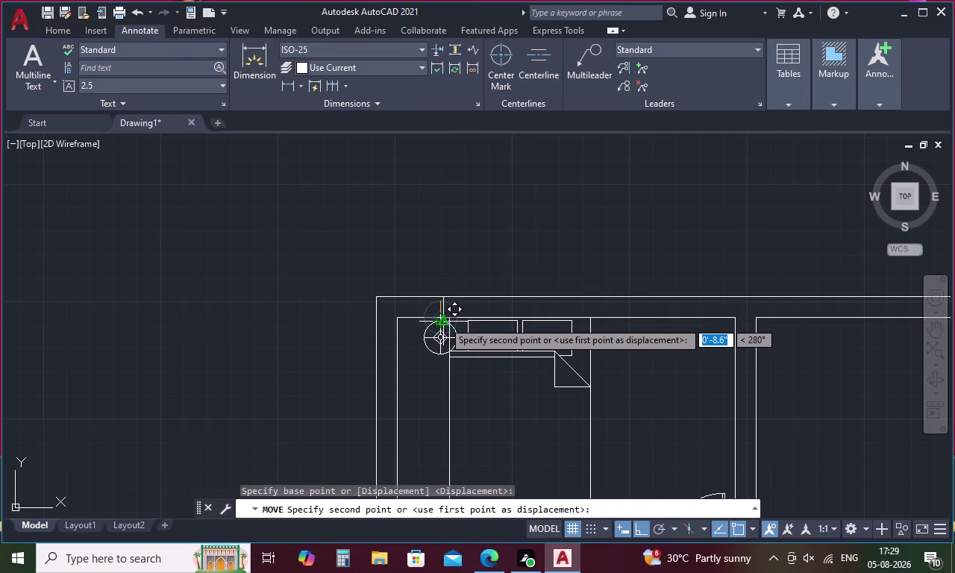
scroll(up, 3)
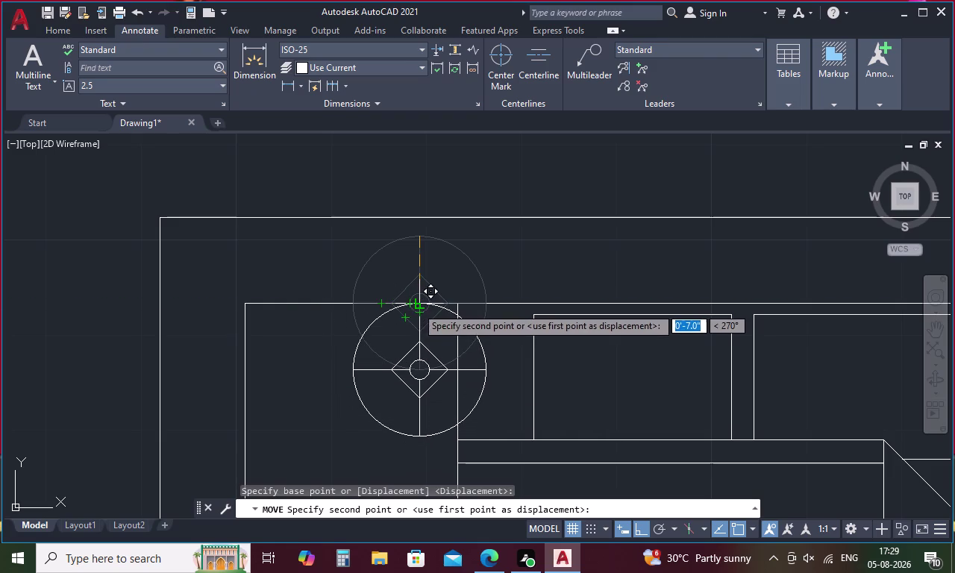
click(417, 307)
Move the lamp against the bed's left headboard edge.
click(477, 336)
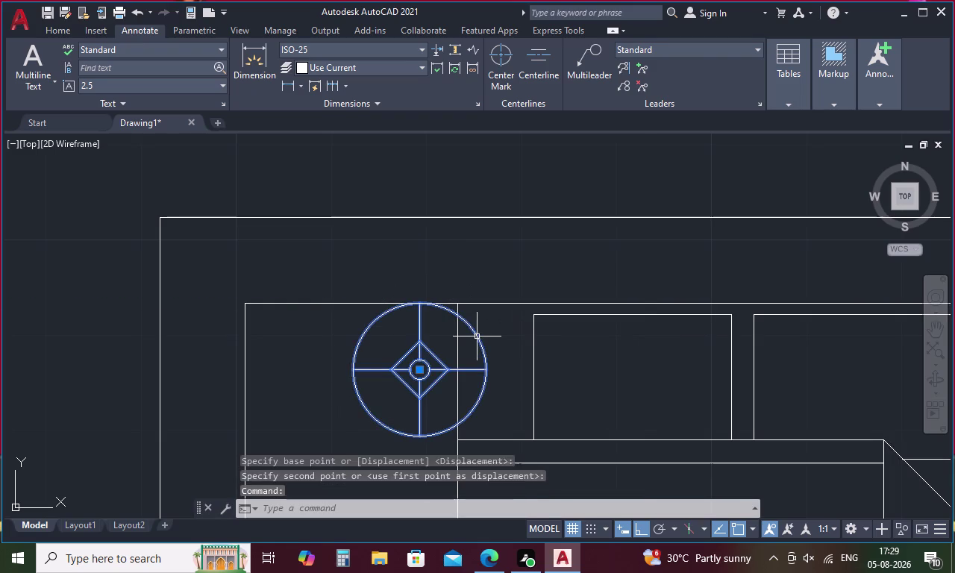
right_click(477, 337)
click(520, 286)
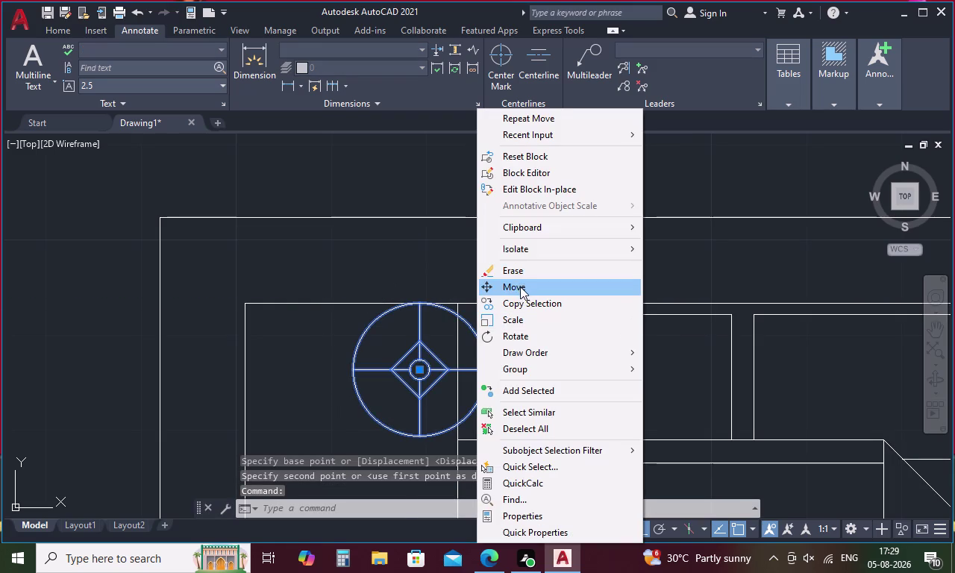
click(482, 370)
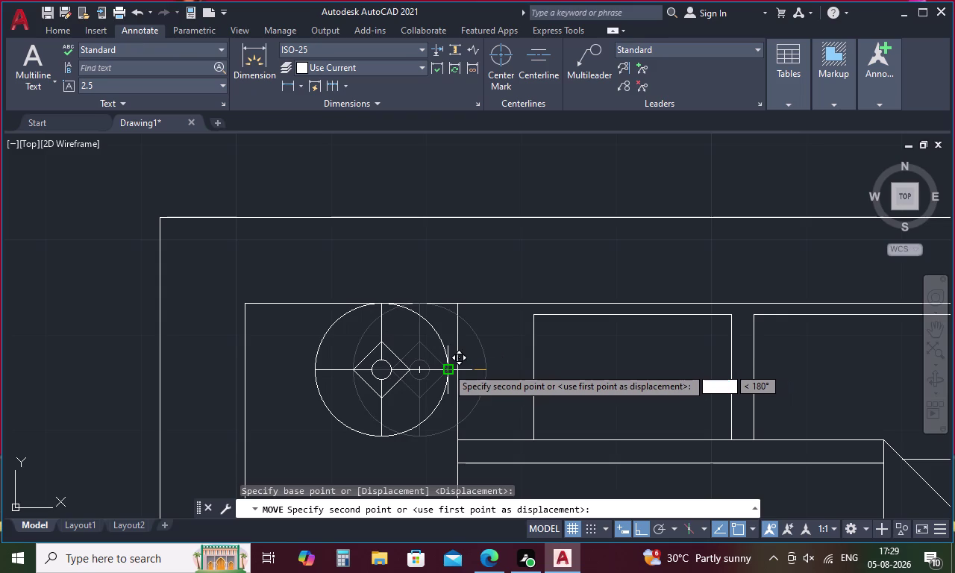
click(455, 369)
key(Escape)
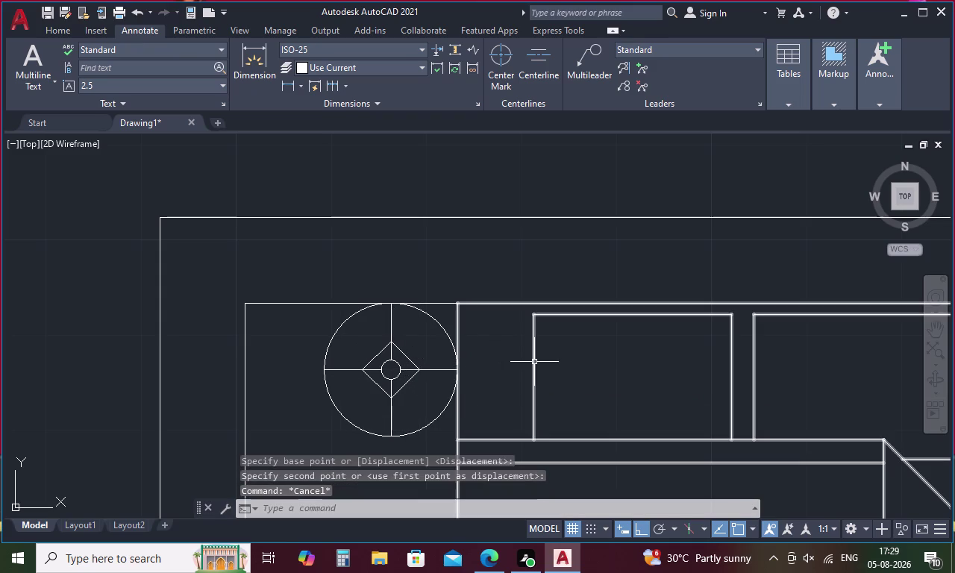
click(397, 367)
right_click(396, 367)
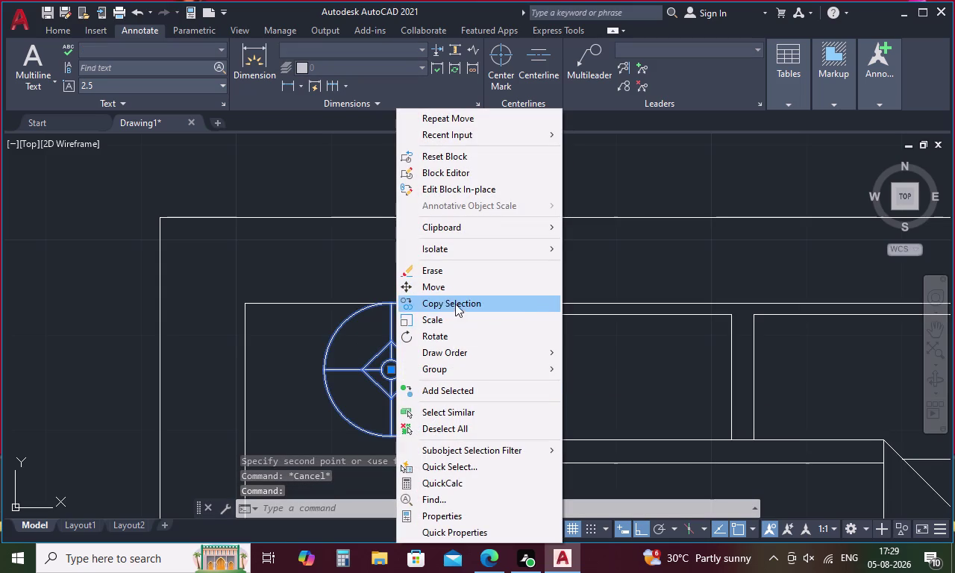
key(Escape)
Mirror the lamp (MI) across the bed's centre line, keeping the original.
text(m)
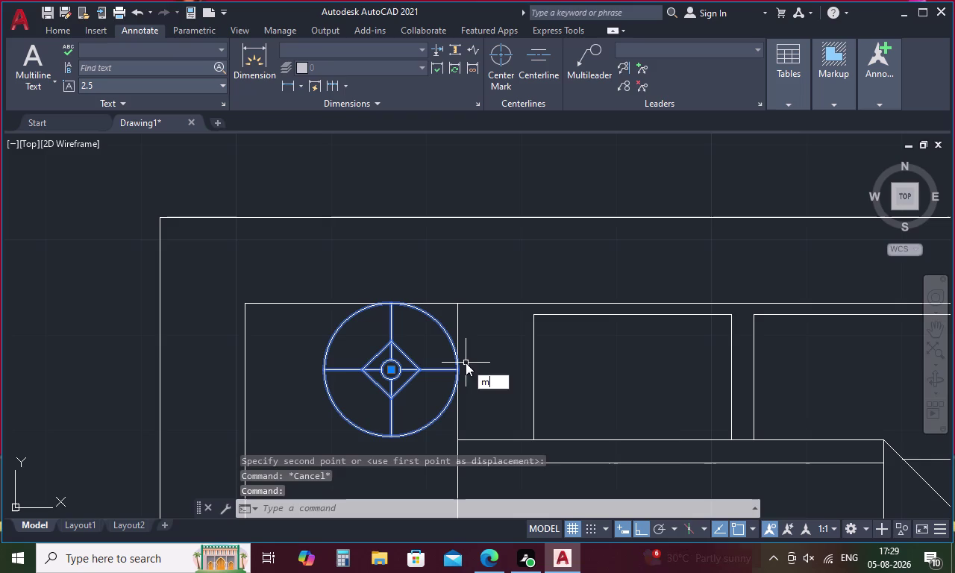
text(i)
key(space)
scroll(down, 3)
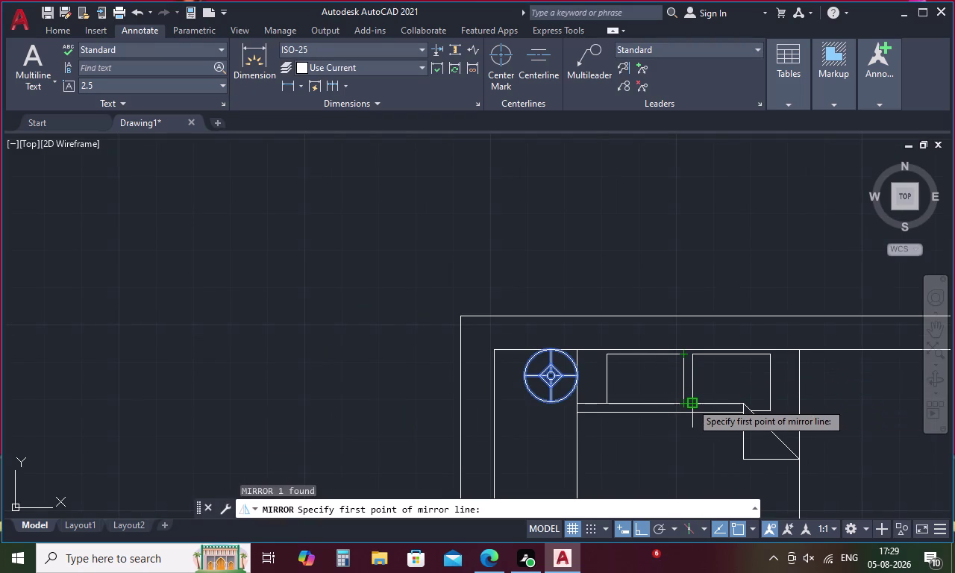
middle_drag(687, 403, 600, 242)
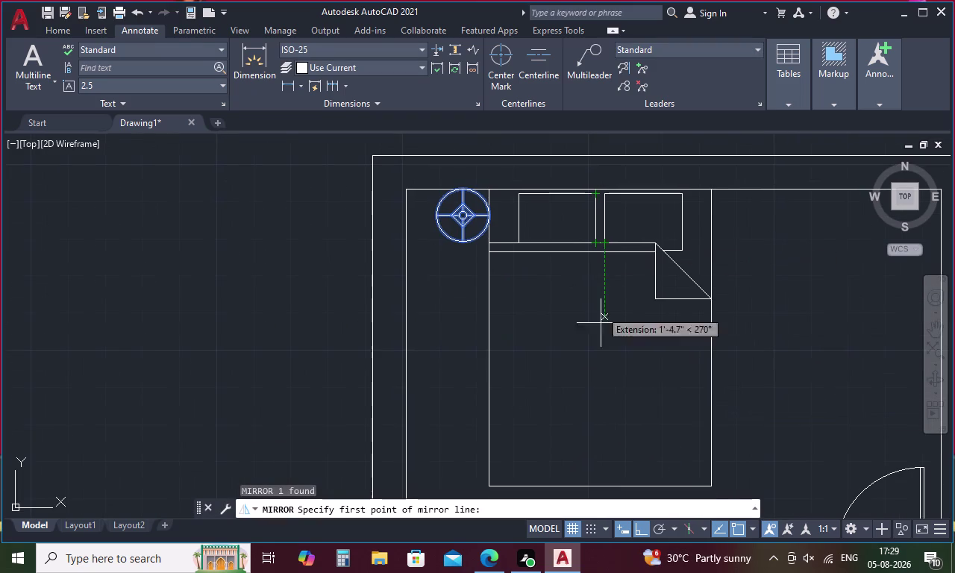
click(606, 486)
click(585, 268)
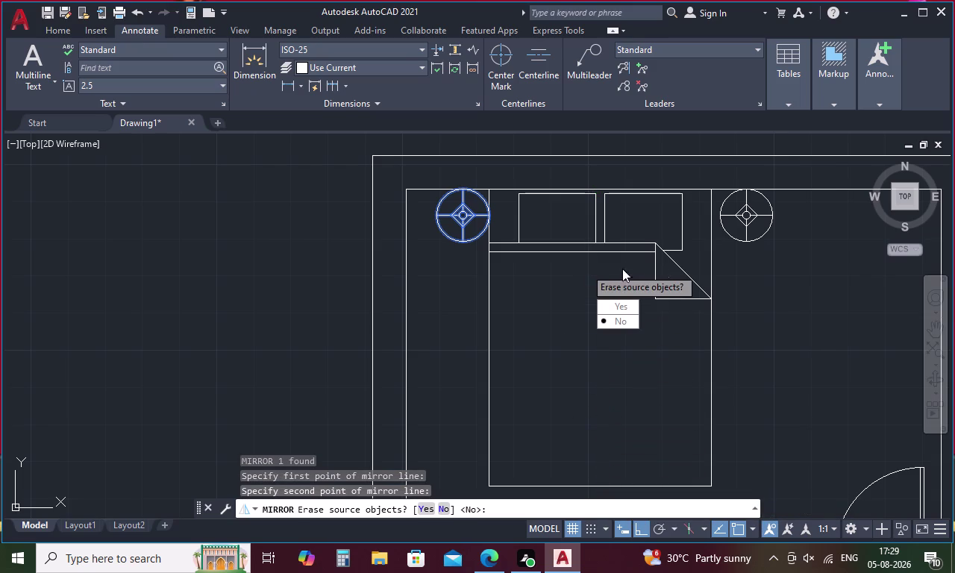
click(748, 236)
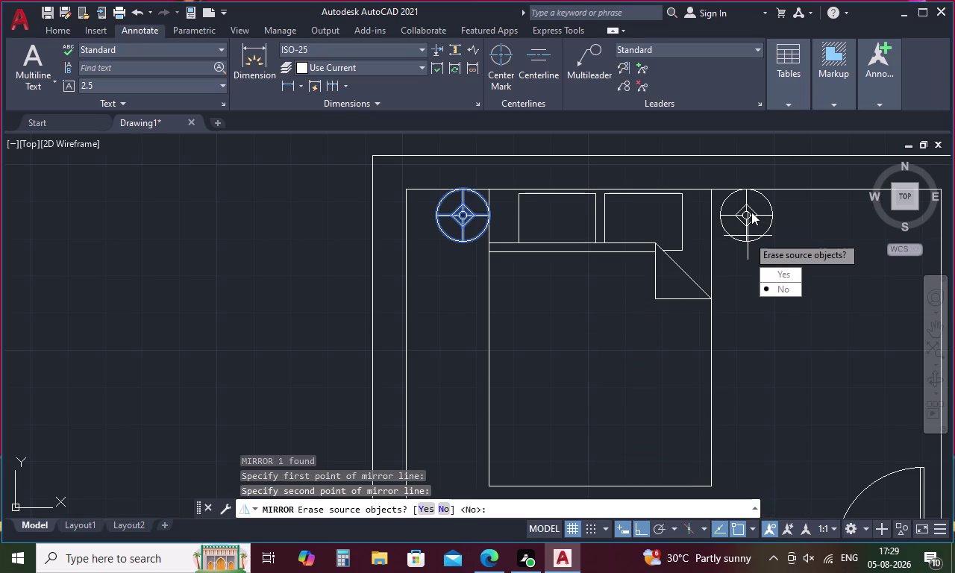
drag(781, 284, 748, 236)
Move the mirrored lamp against the bed's right edge.
click(740, 208)
right_click(741, 208)
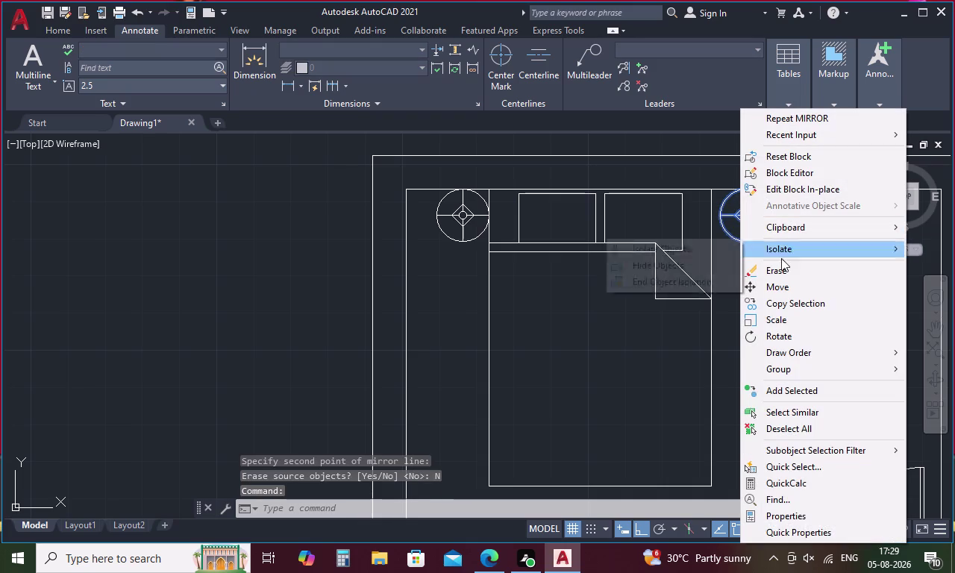
click(793, 282)
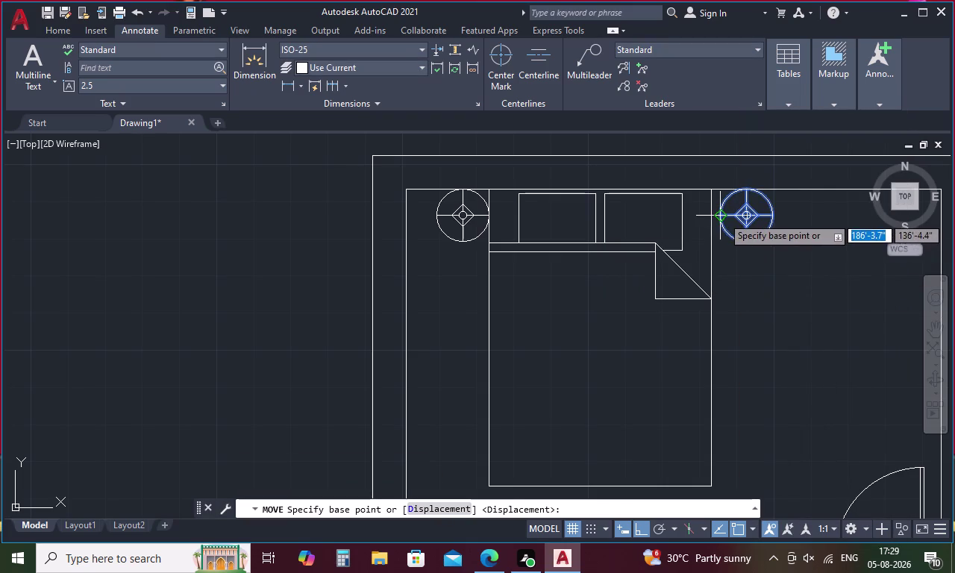
click(722, 216)
click(713, 215)
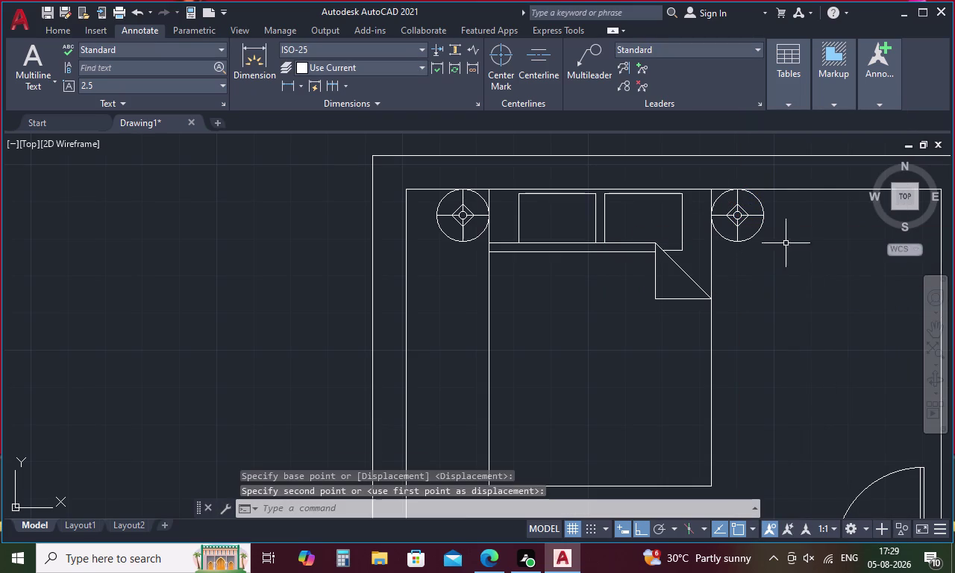
key(Escape)
Lasso the bed, pillows and both lamps and group them with G.
drag(797, 240, 630, 209)
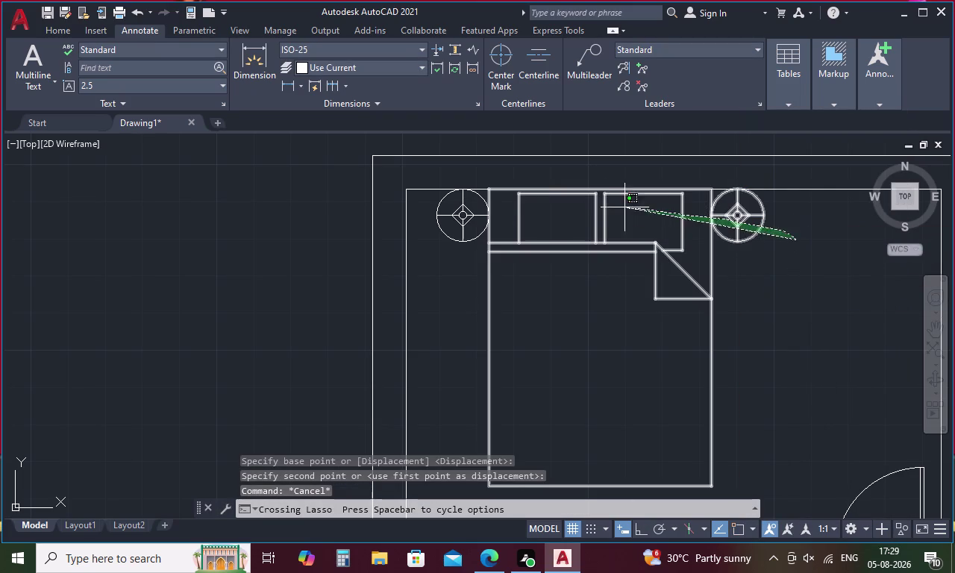
drag(630, 209, 433, 218)
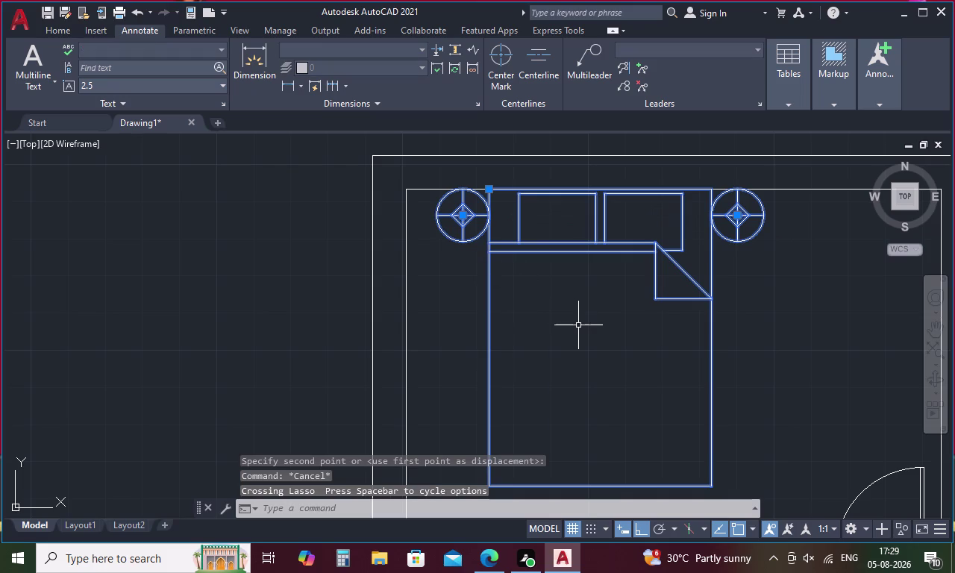
key(g)
key(space)
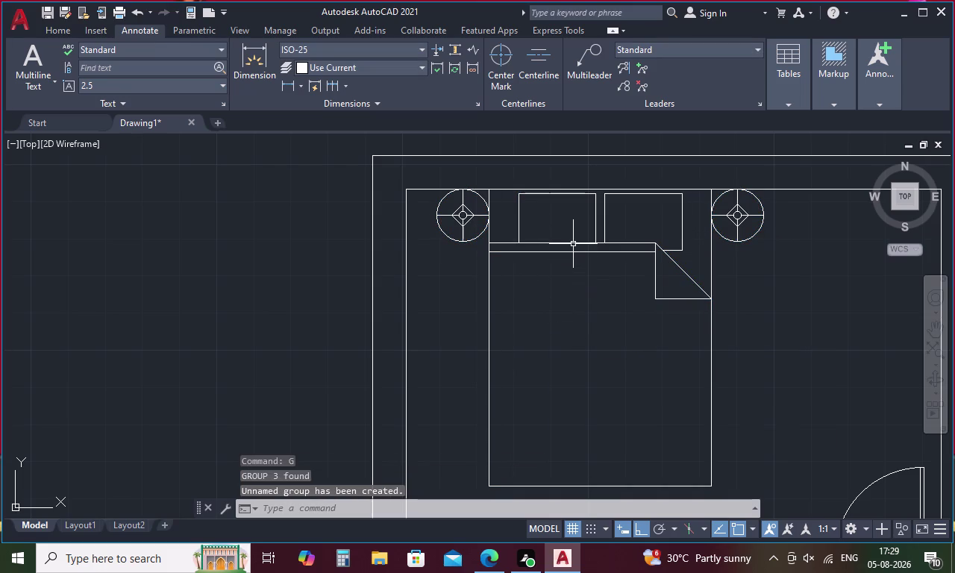
scroll(down, 3)
scroll(down, 3)
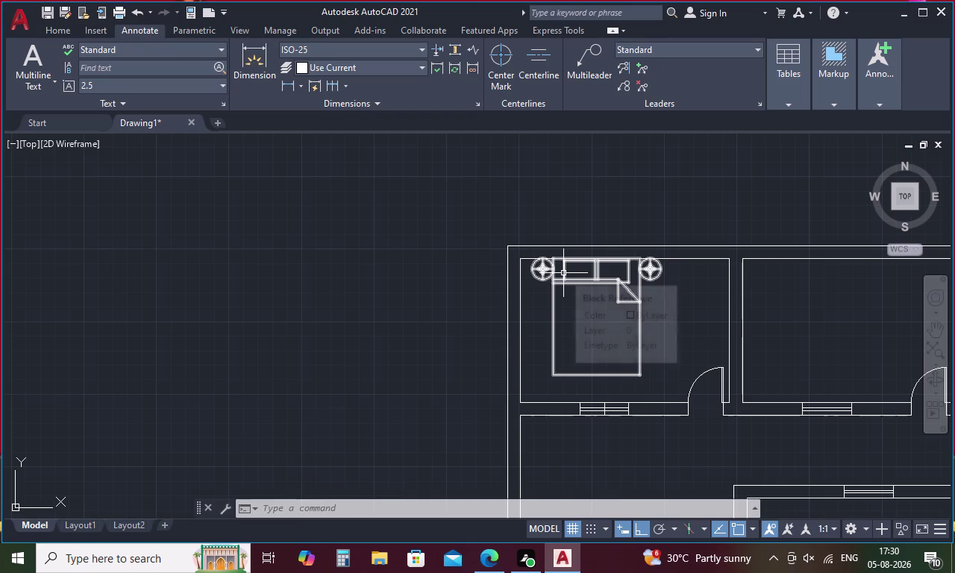
Start moving the bed group, cancel it, and reselect the group.
click(574, 282)
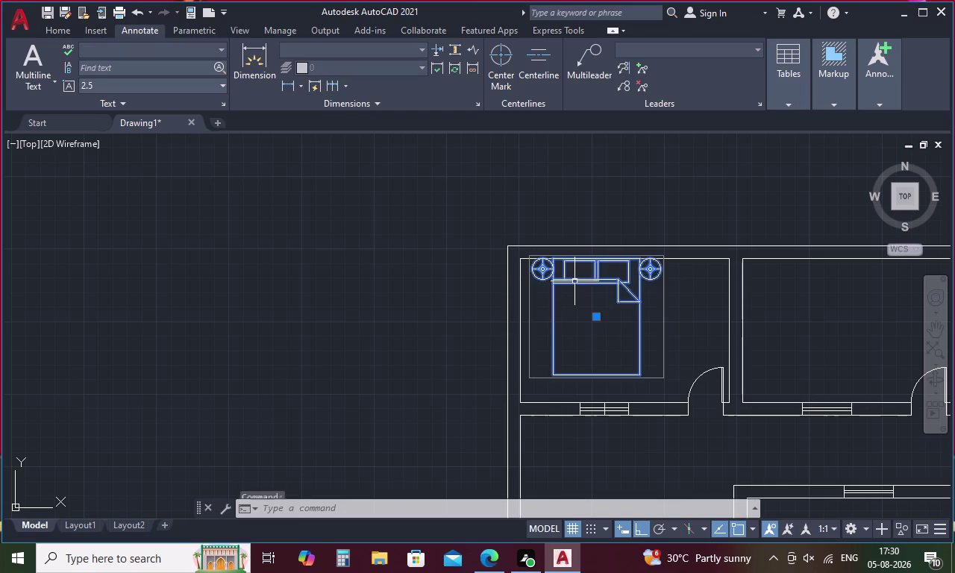
right_click(575, 282)
click(627, 309)
middle_drag(627, 309, 547, 196)
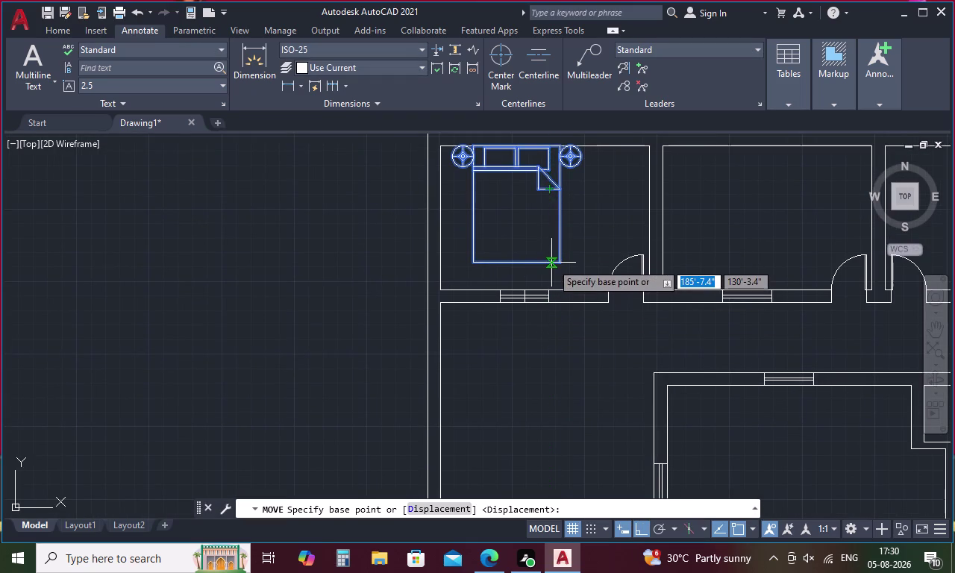
key(Escape)
click(558, 240)
right_click(558, 240)
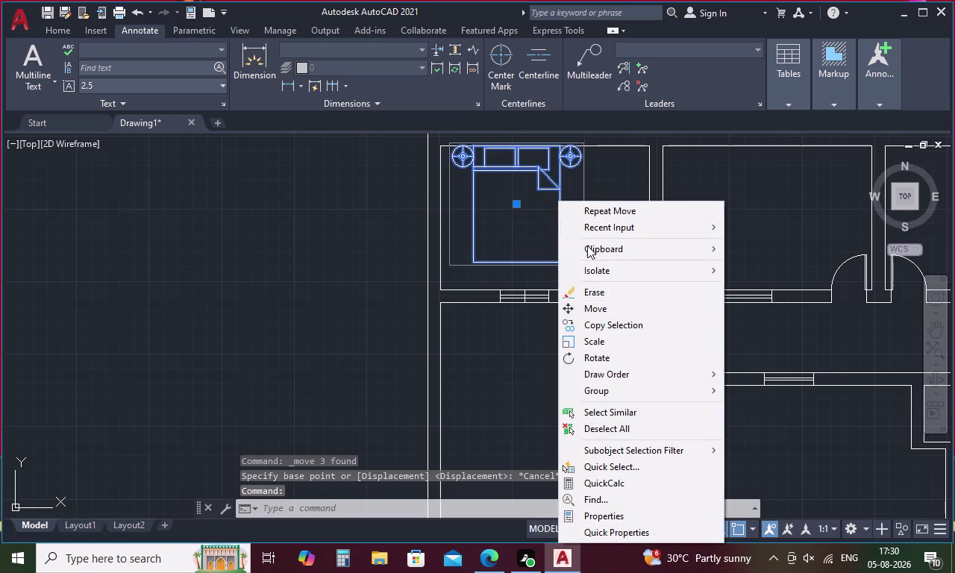
Copy the bed group from a headboard base point, with ortho (F8) off.
click(617, 319)
middle_drag(522, 192, 523, 203)
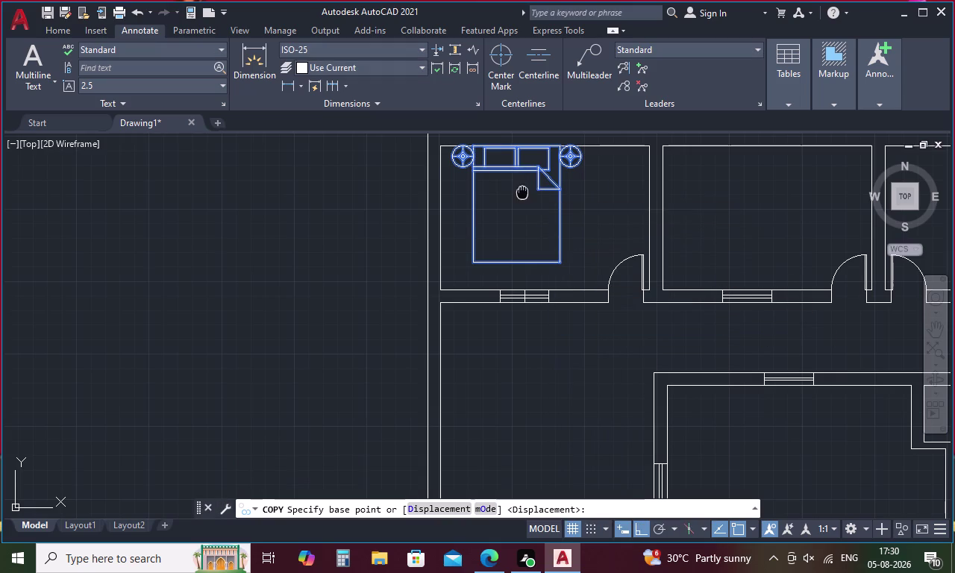
middle_drag(523, 204, 529, 251)
click(523, 209)
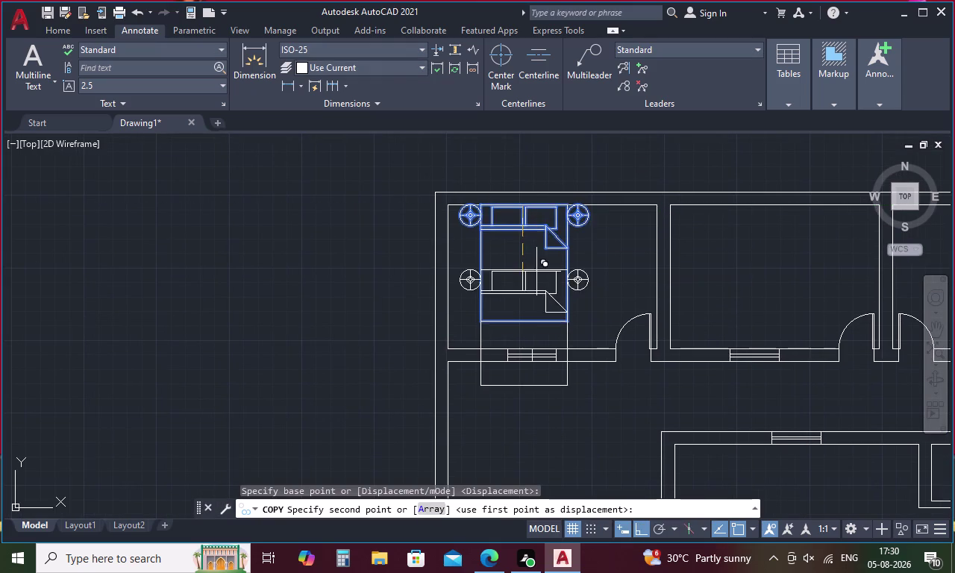
middle_drag(543, 293, 509, 156)
middle_drag(513, 263, 472, 175)
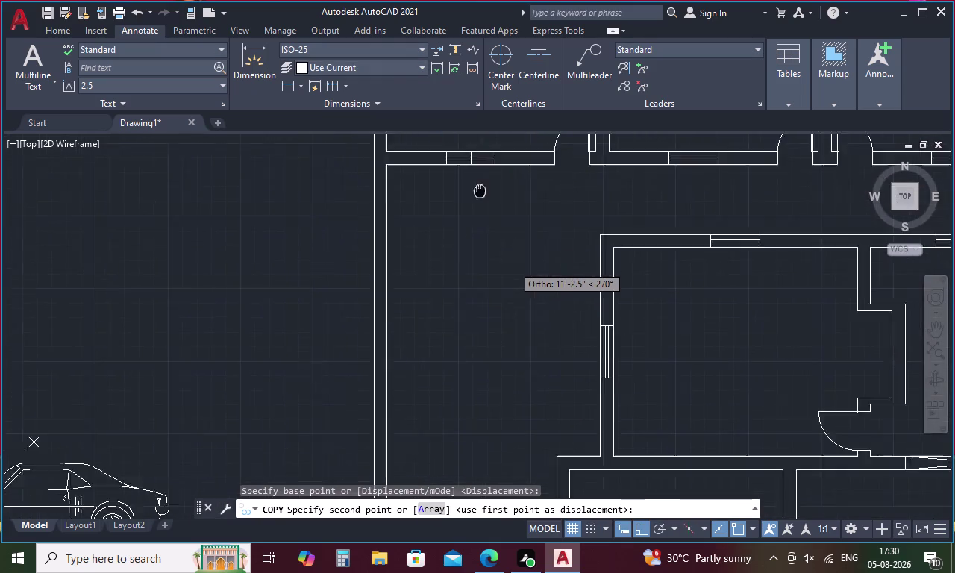
middle_drag(471, 175, 461, 149)
scroll(down, 3)
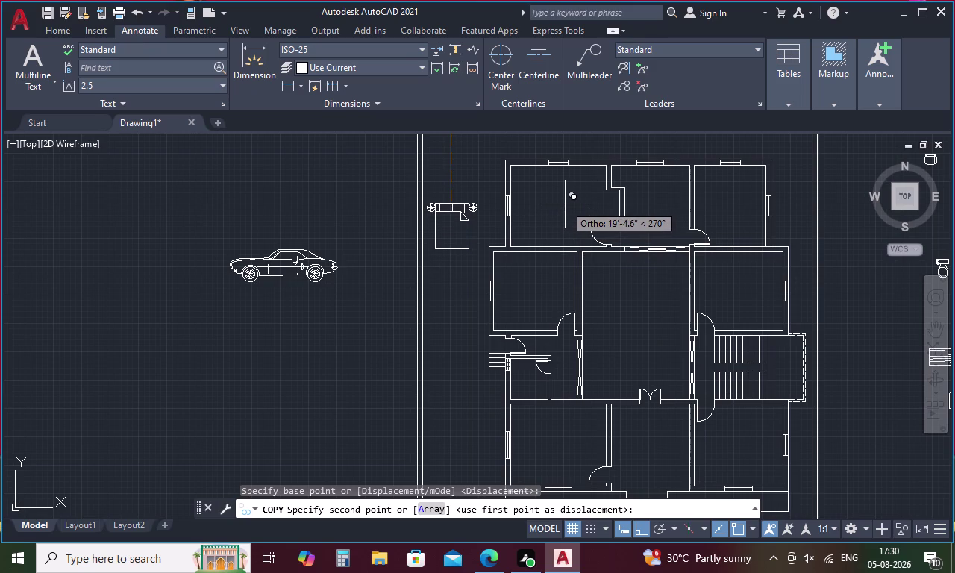
key(F8)
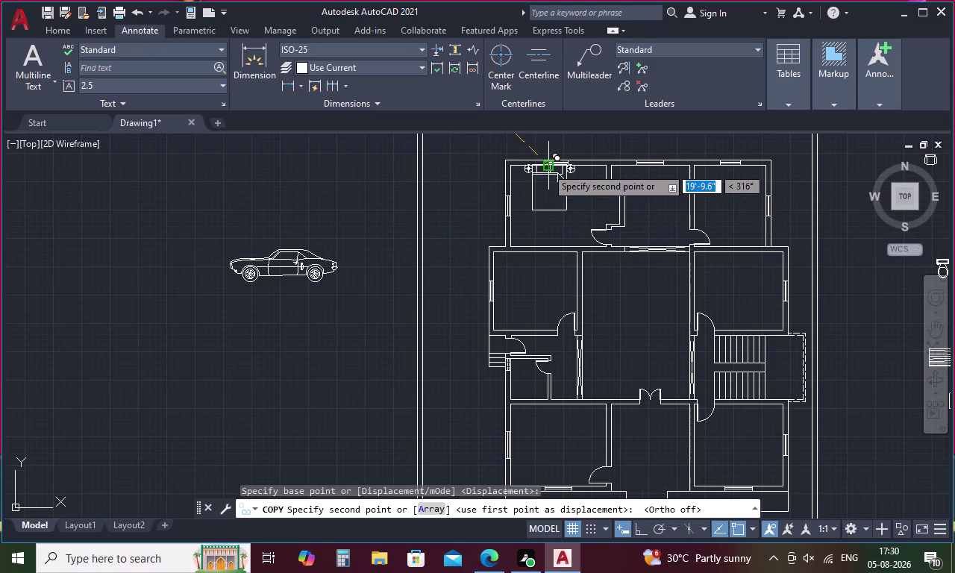
scroll(up, 3)
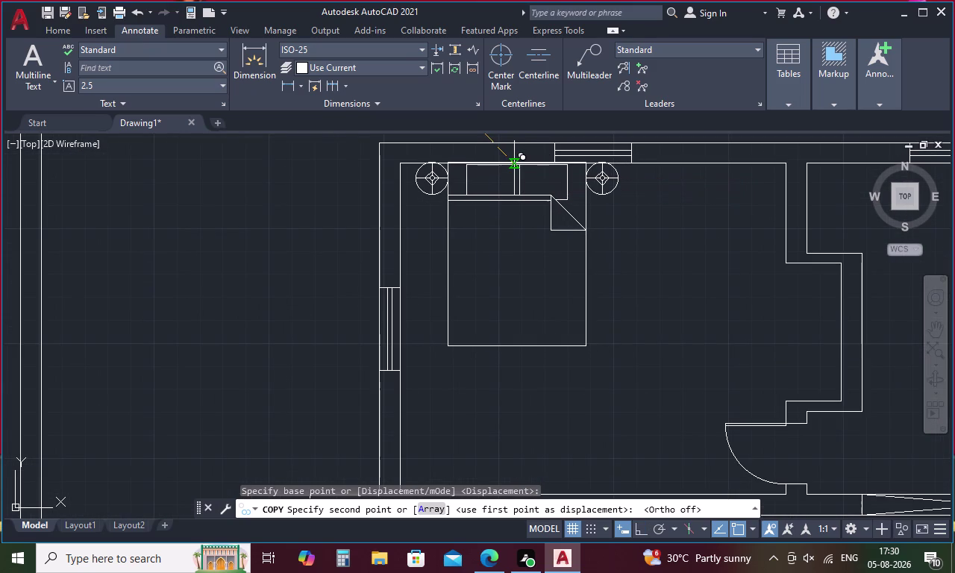
scroll(up, 3)
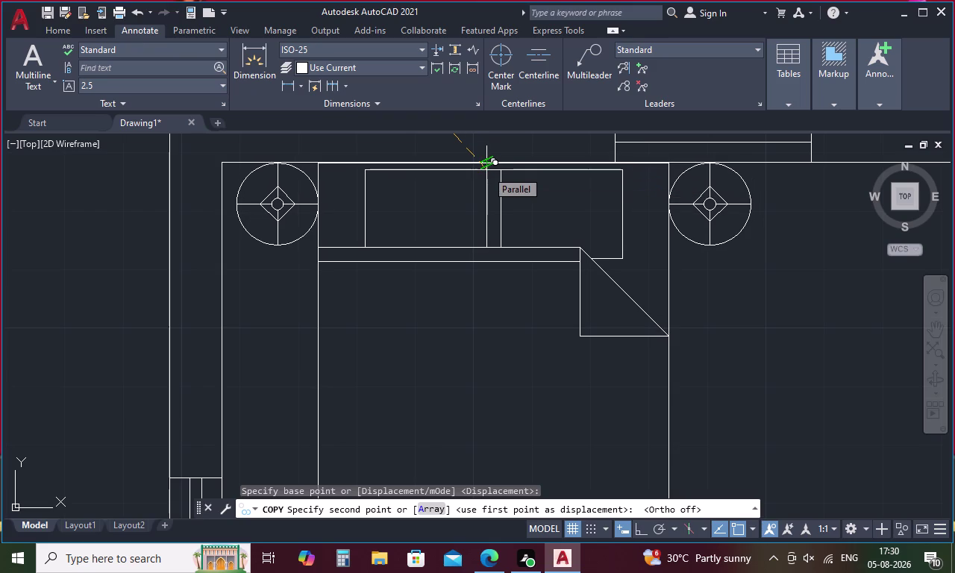
click(487, 171)
Place the first bed copy against the left bedroom's top wall.
middle_drag(493, 248, 480, 167)
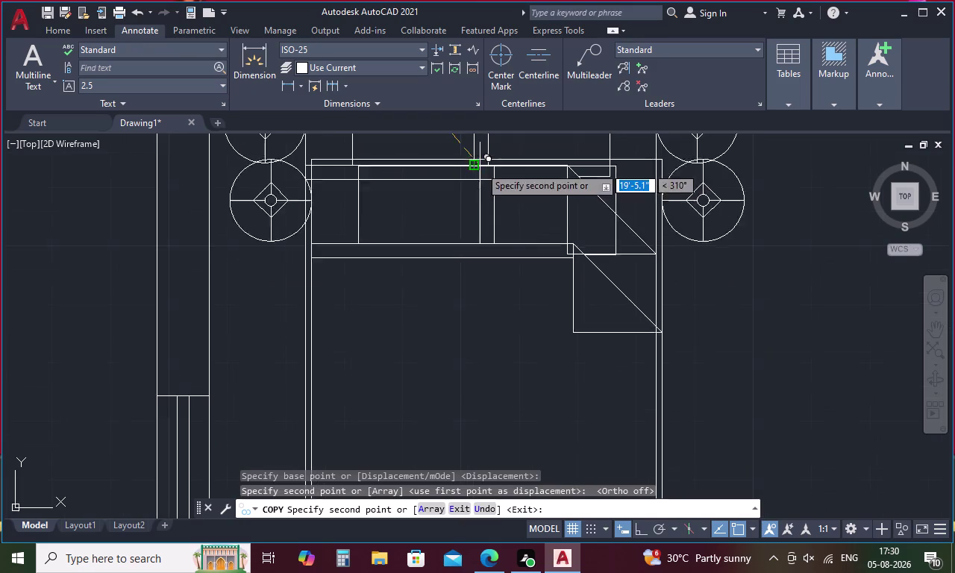
scroll(down, 3)
scroll(down, 3)
middle_drag(497, 289, 480, 230)
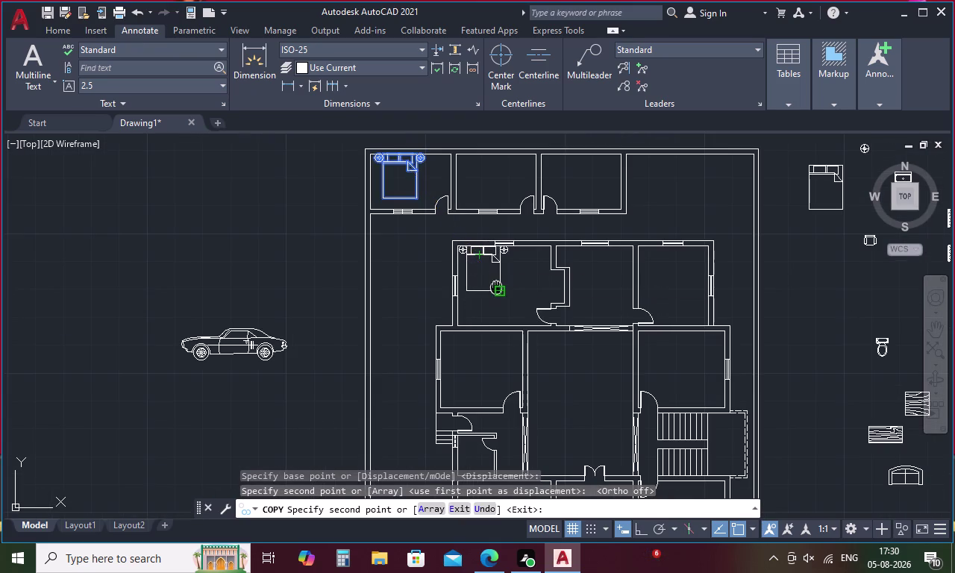
middle_drag(479, 231, 468, 193)
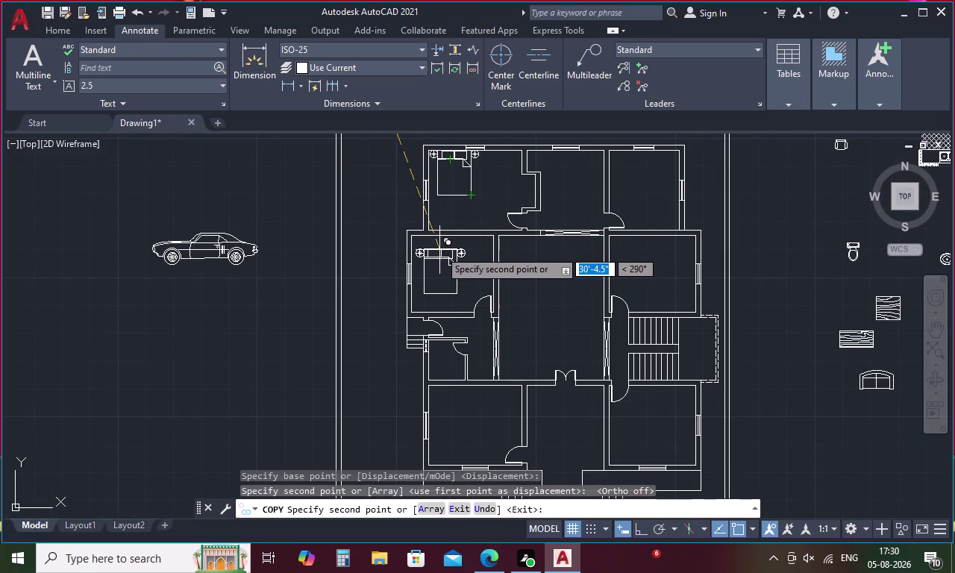
scroll(up, 3)
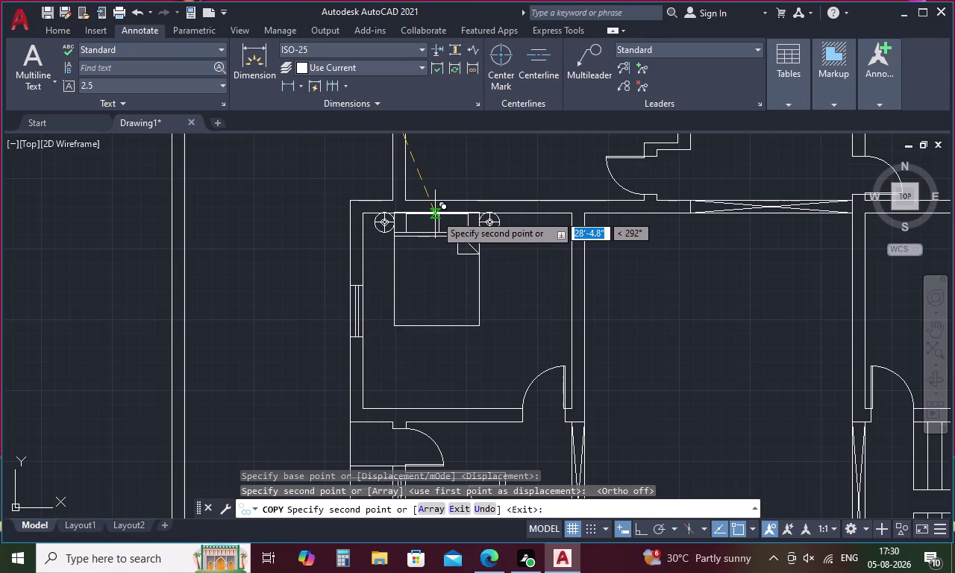
scroll(up, 3)
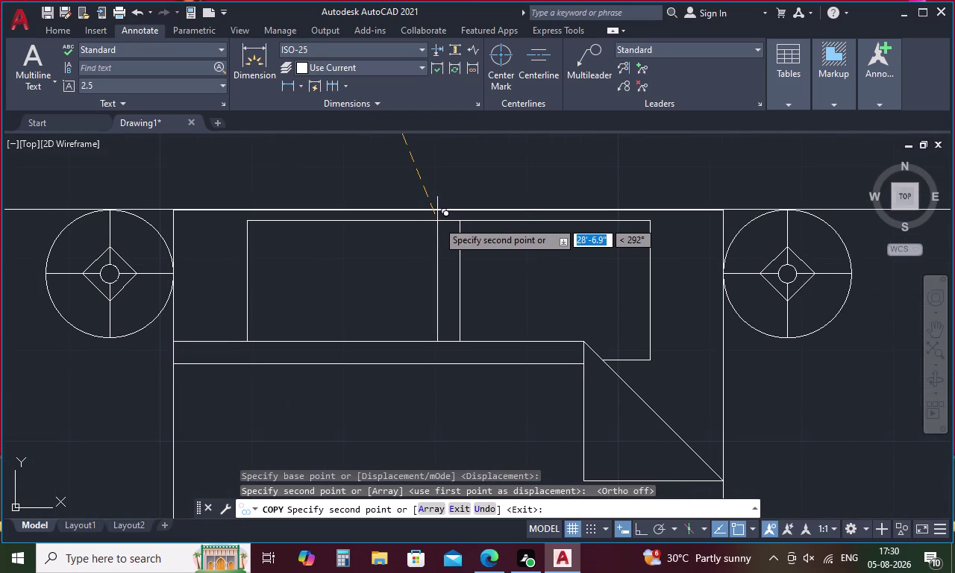
click(437, 221)
Place a second bed copy in the right bedroom, finish, and select it.
scroll(down, 3)
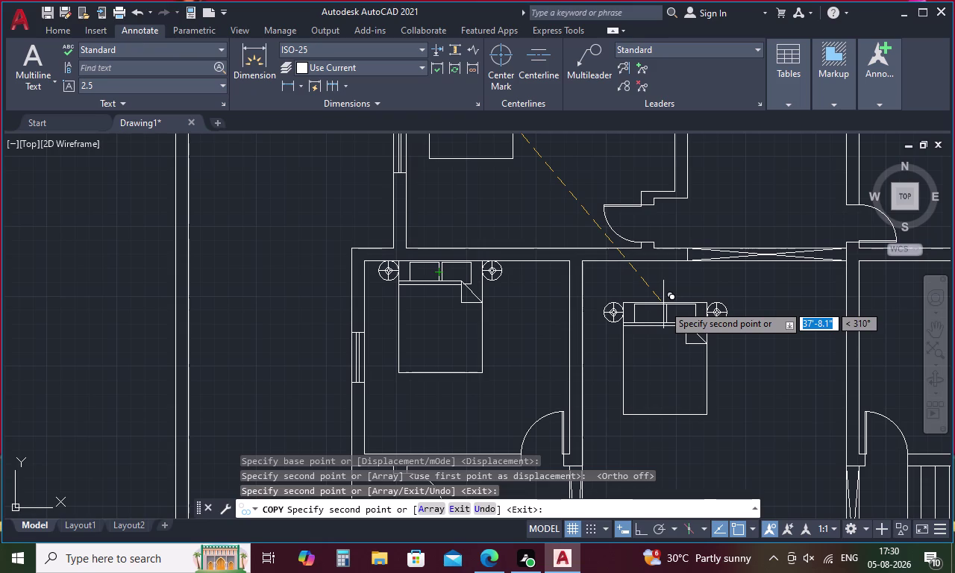
middle_drag(664, 303, 480, 306)
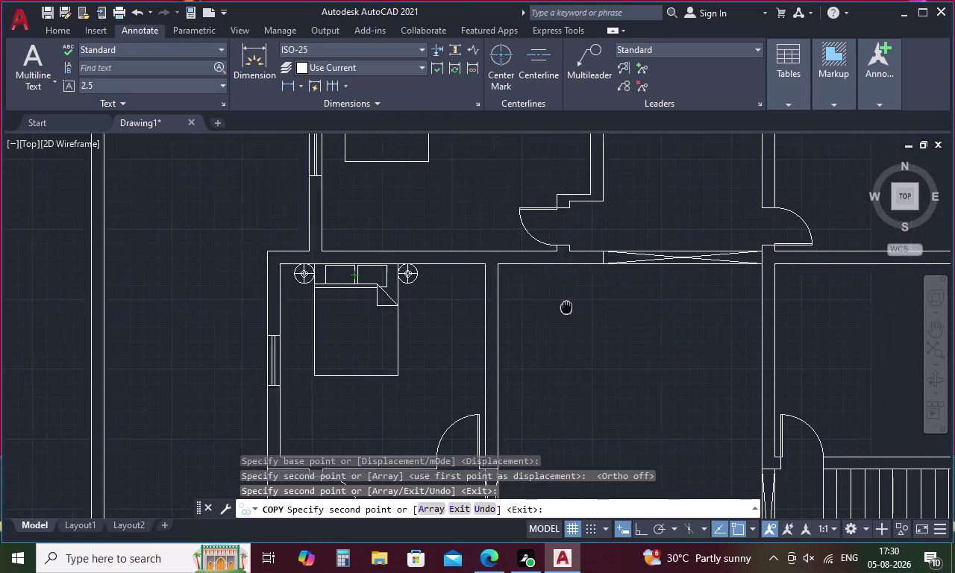
middle_drag(480, 306, 424, 302)
click(728, 312)
middle_drag(729, 312, 586, 203)
key(Escape)
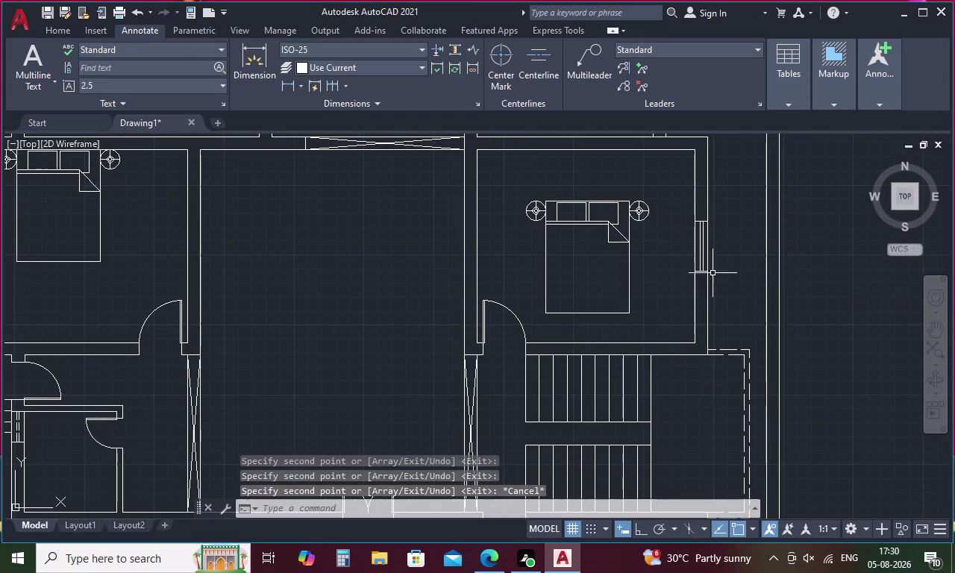
click(589, 215)
Rotate the right bedroom's bed 270 degrees about a pivot point.
right_click(593, 229)
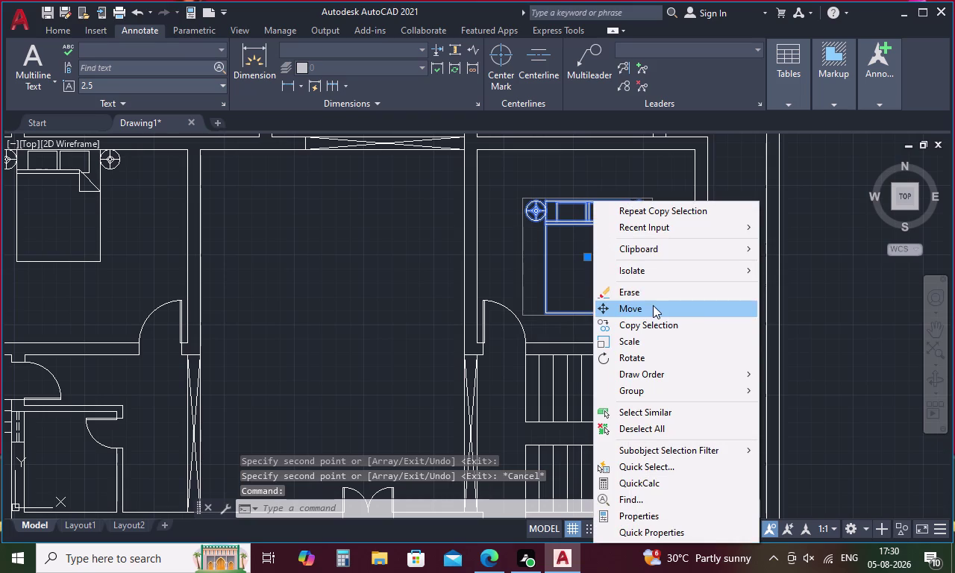
click(651, 356)
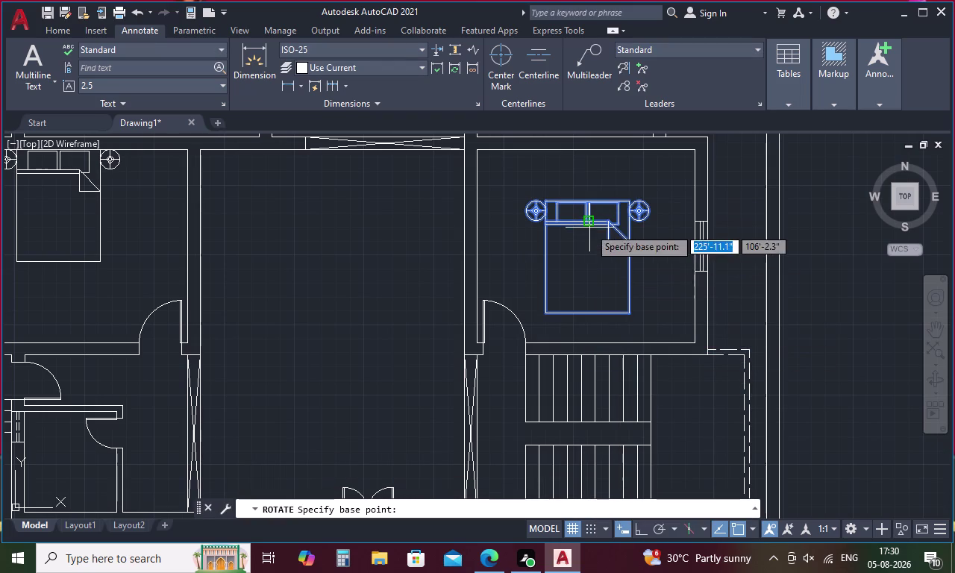
click(588, 261)
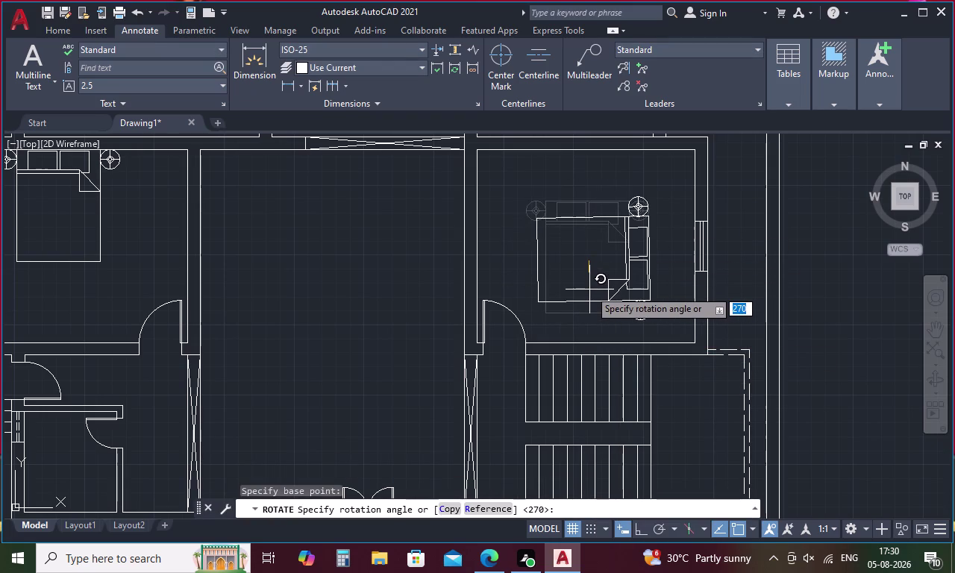
key(F8)
click(590, 290)
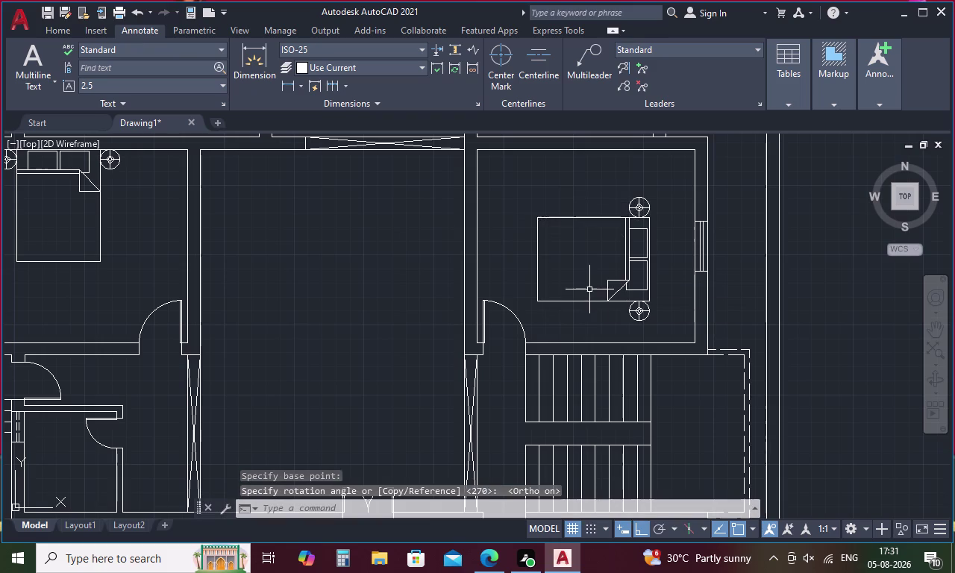
Reselect the rotated bed and begin moving it.
click(604, 271)
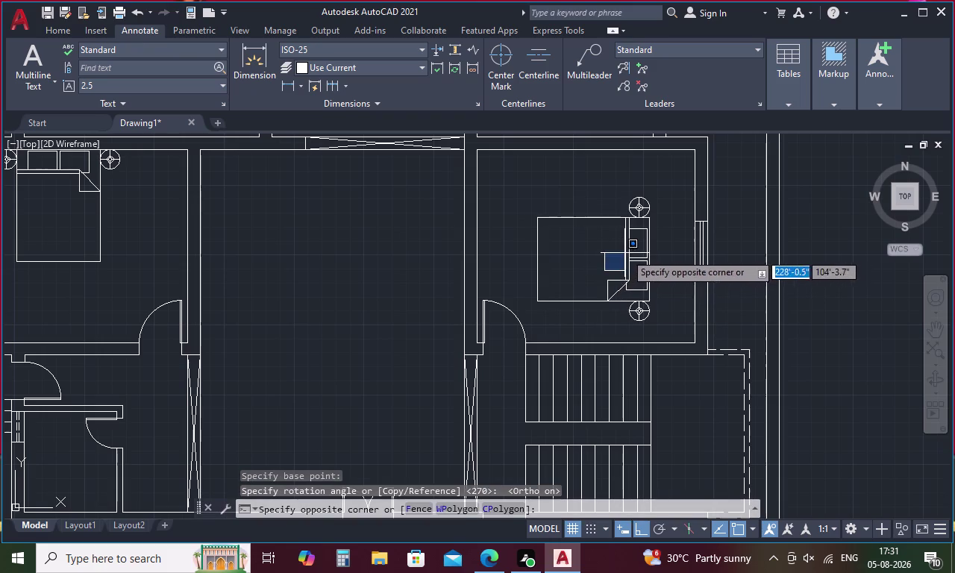
click(628, 252)
click(632, 250)
click(624, 254)
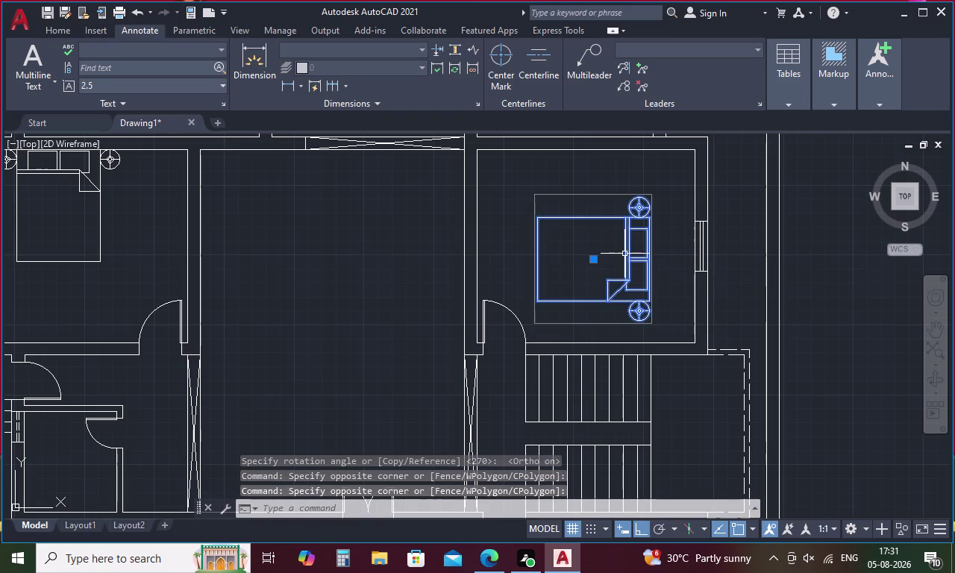
right_click(619, 253)
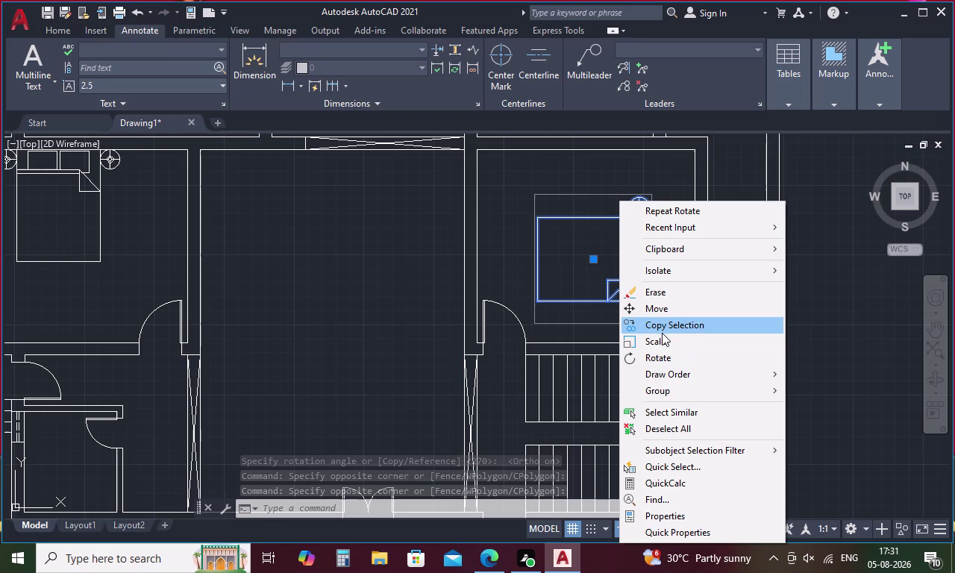
click(663, 310)
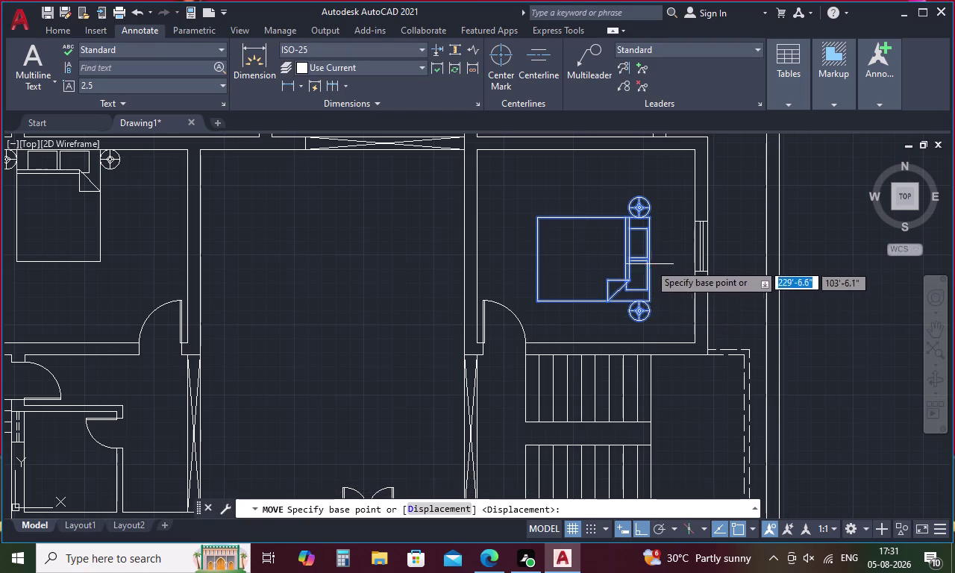
Shift the rotated bed right toward the bedroom's right wall.
click(648, 256)
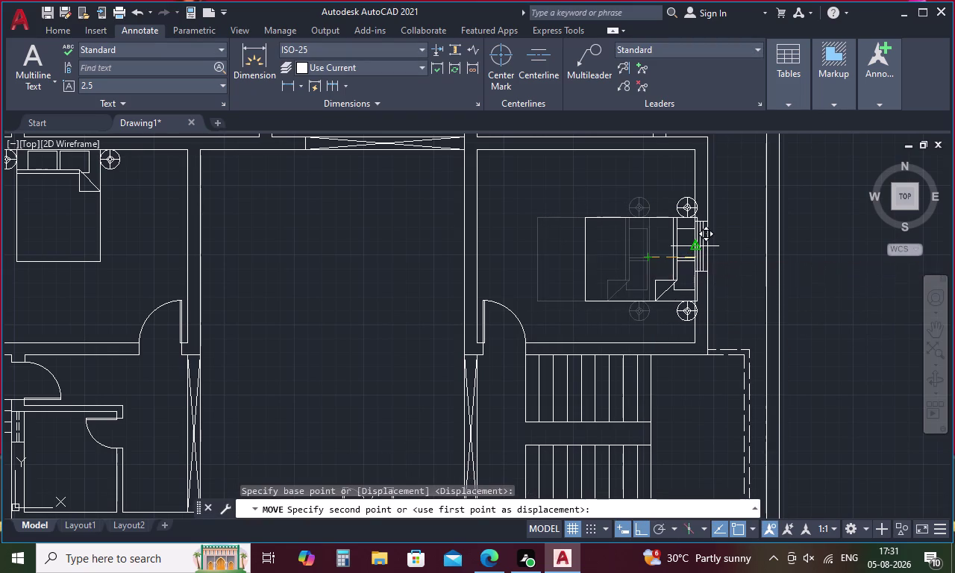
scroll(up, 3)
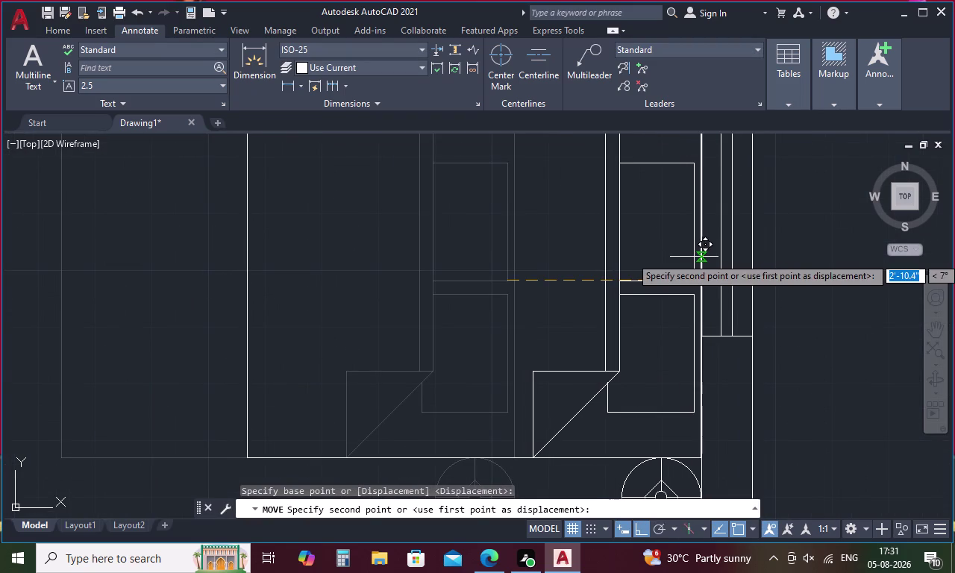
click(694, 257)
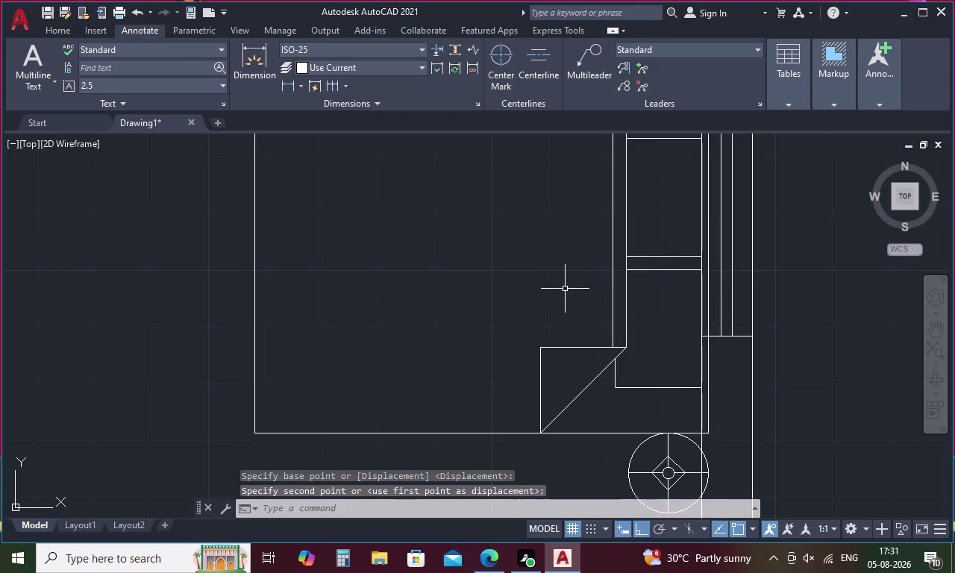
Move the bed and side tables again, snapping the headboard corner onto the right wall.
click(562, 289)
click(595, 353)
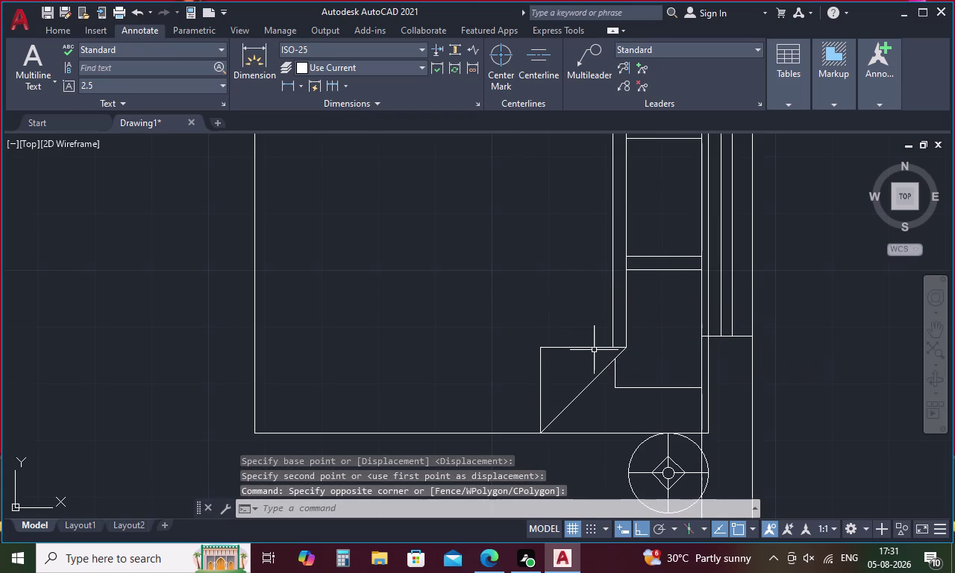
click(594, 349)
right_click(585, 340)
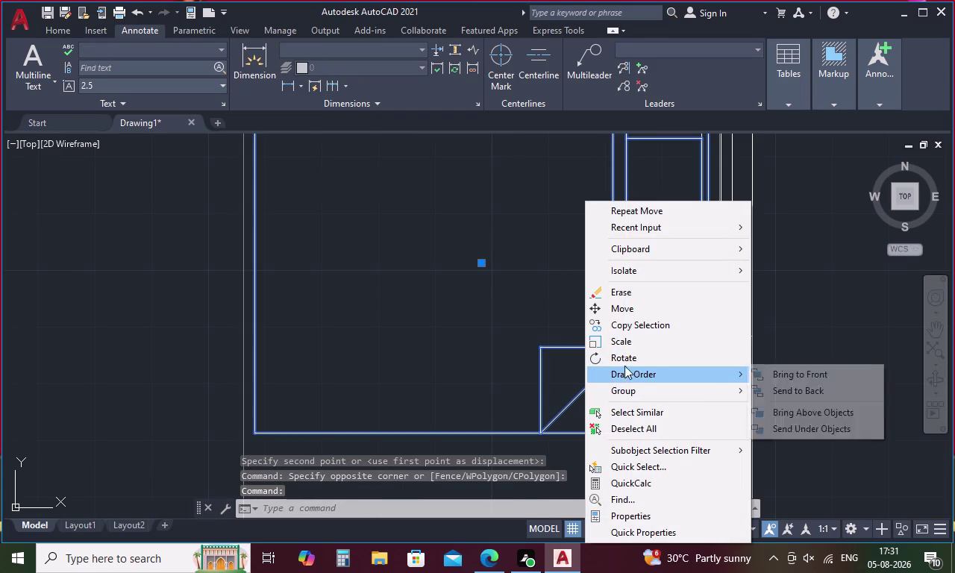
click(623, 305)
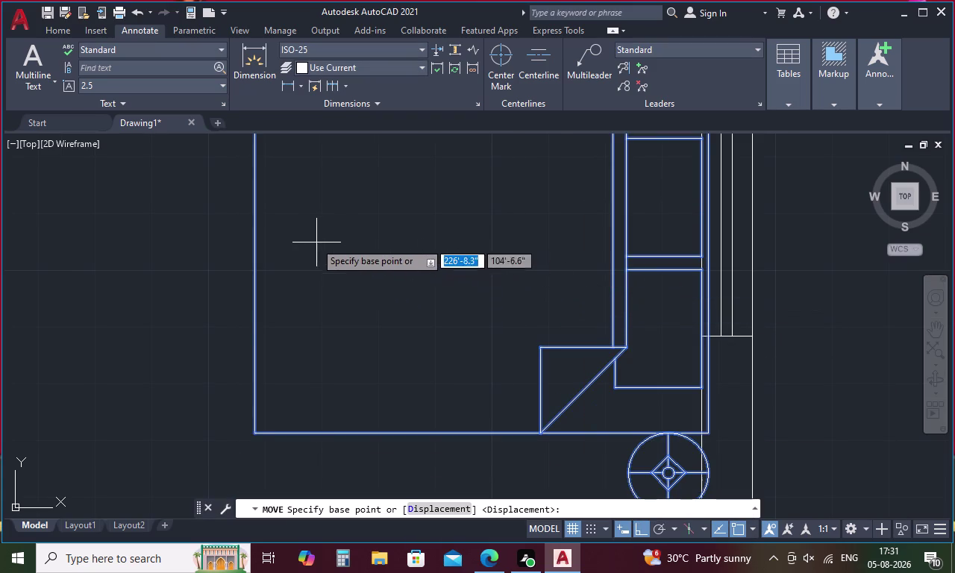
scroll(down, 3)
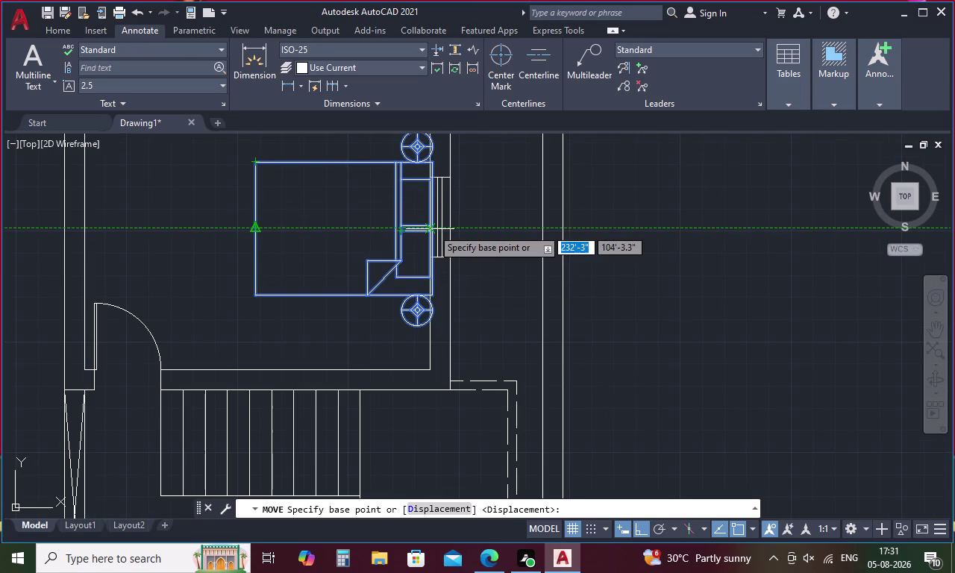
scroll(up, 3)
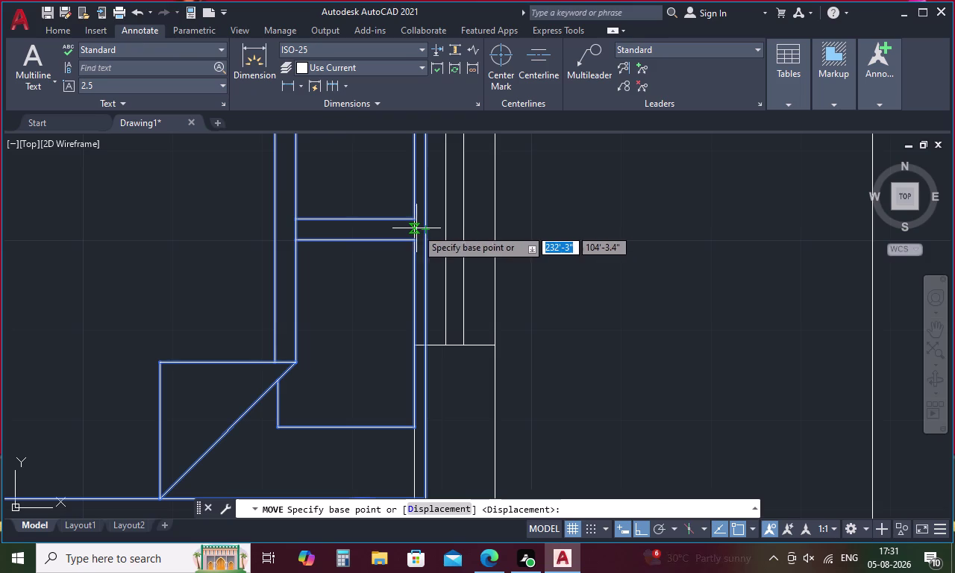
click(422, 228)
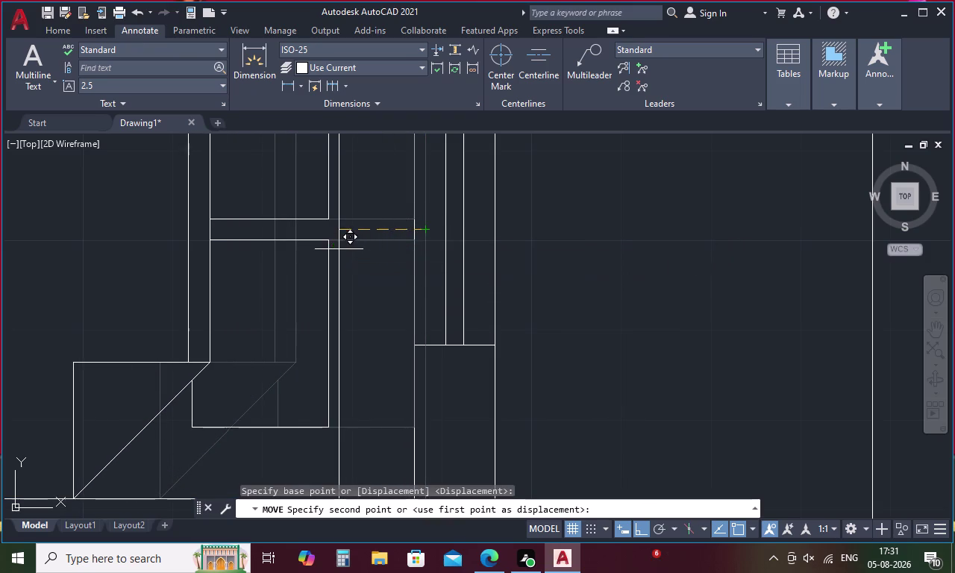
click(410, 230)
scroll(down, 3)
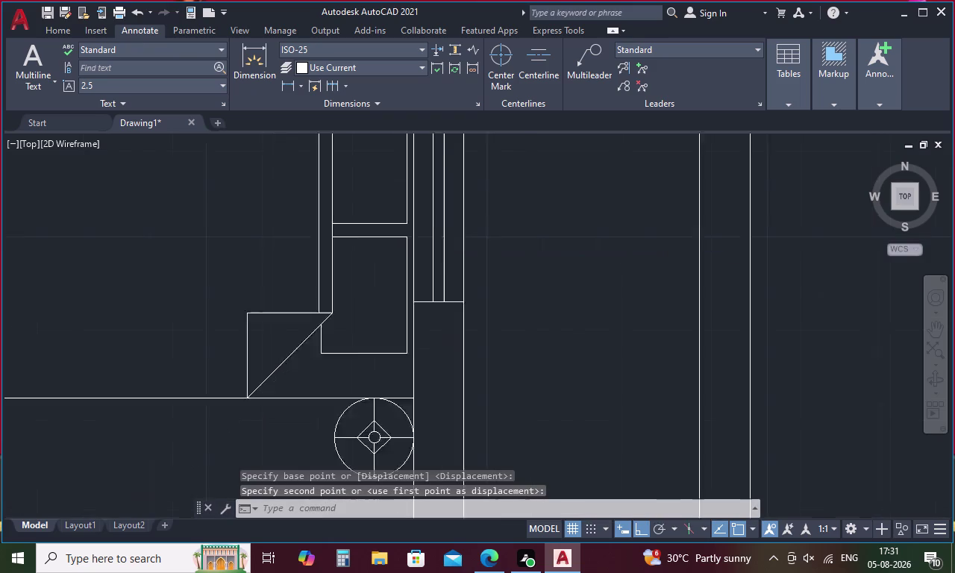
scroll(down, 3)
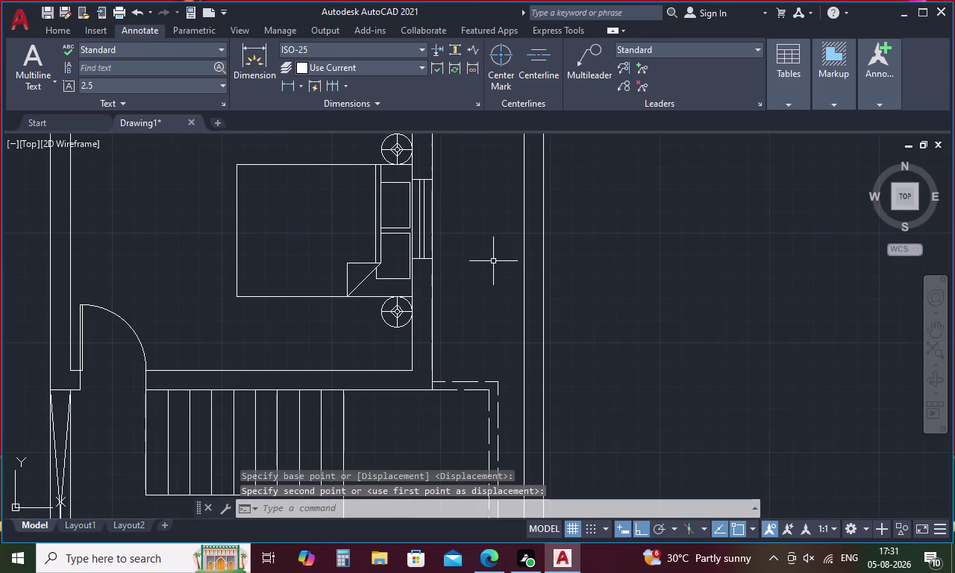
click(357, 269)
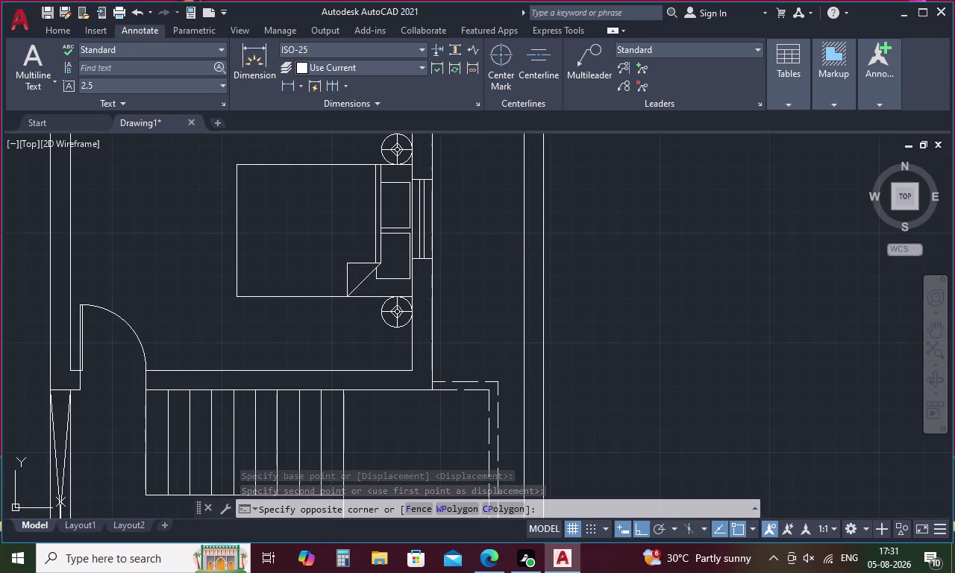
Copy the rotated bed and its two bedside tables into the lower-right bedroom.
click(329, 165)
right_click(328, 212)
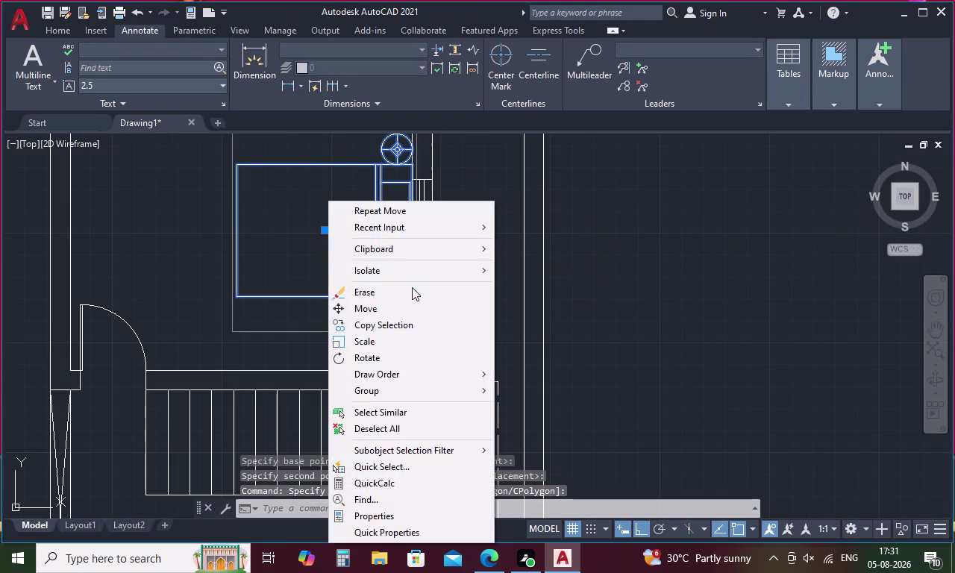
click(376, 329)
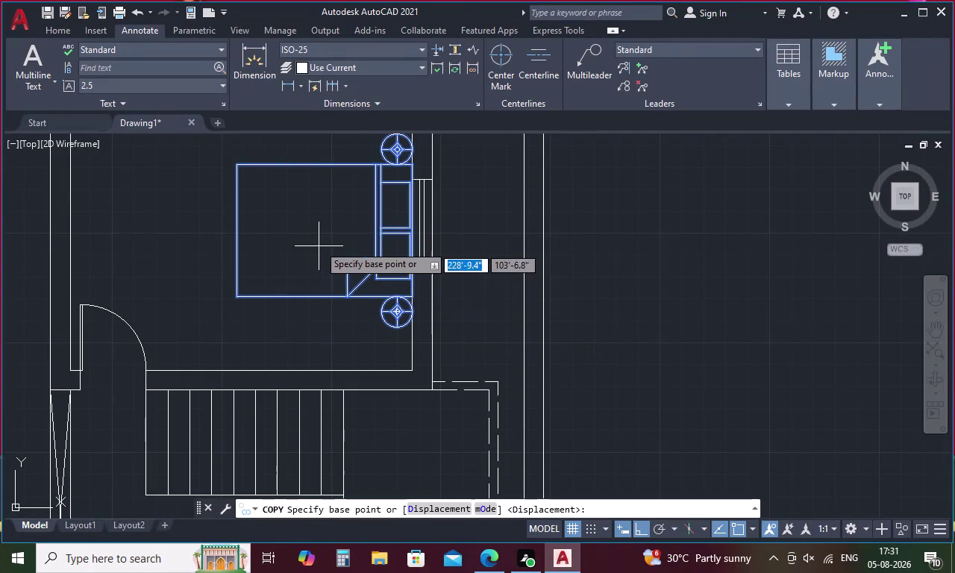
click(397, 231)
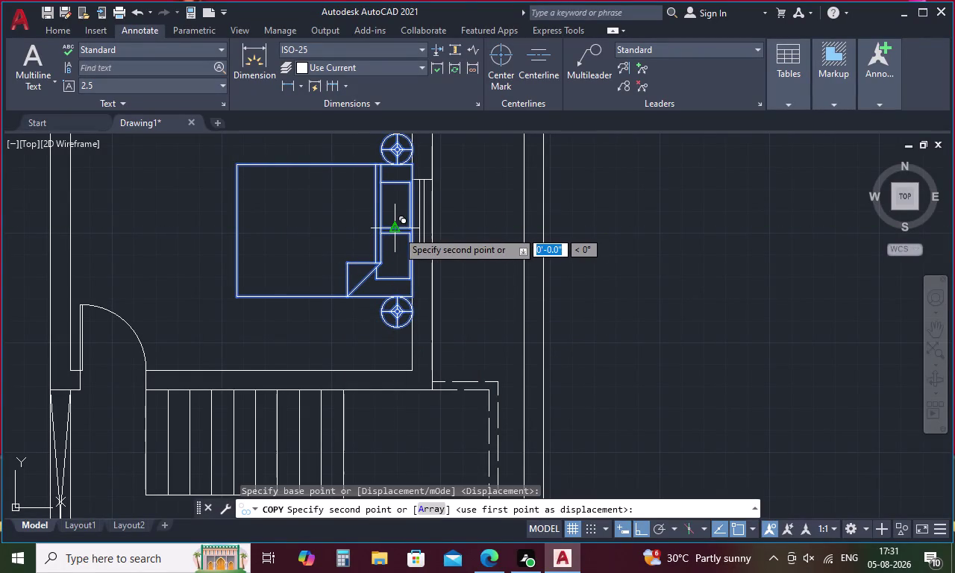
key(F8)
scroll(down, 3)
scroll(up, 3)
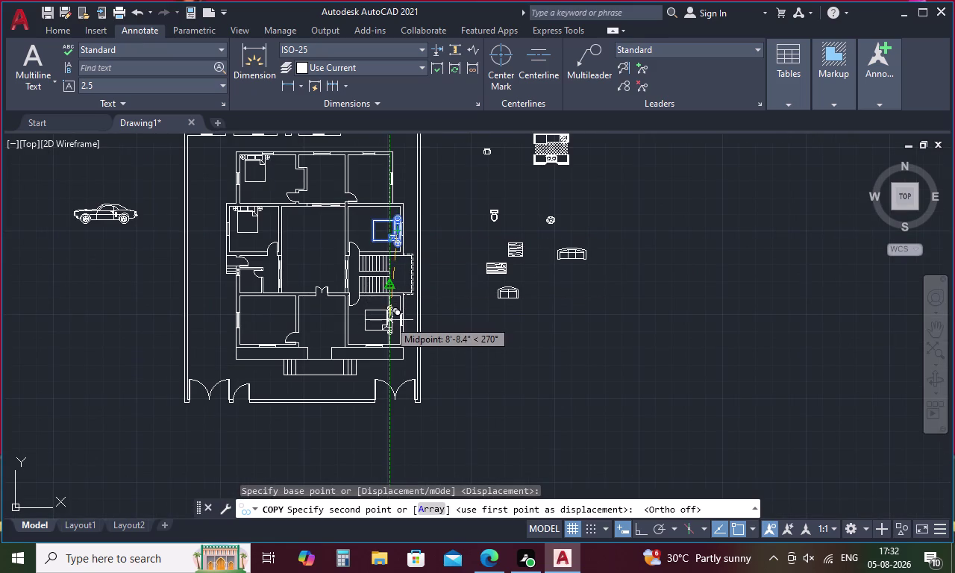
scroll(up, 3)
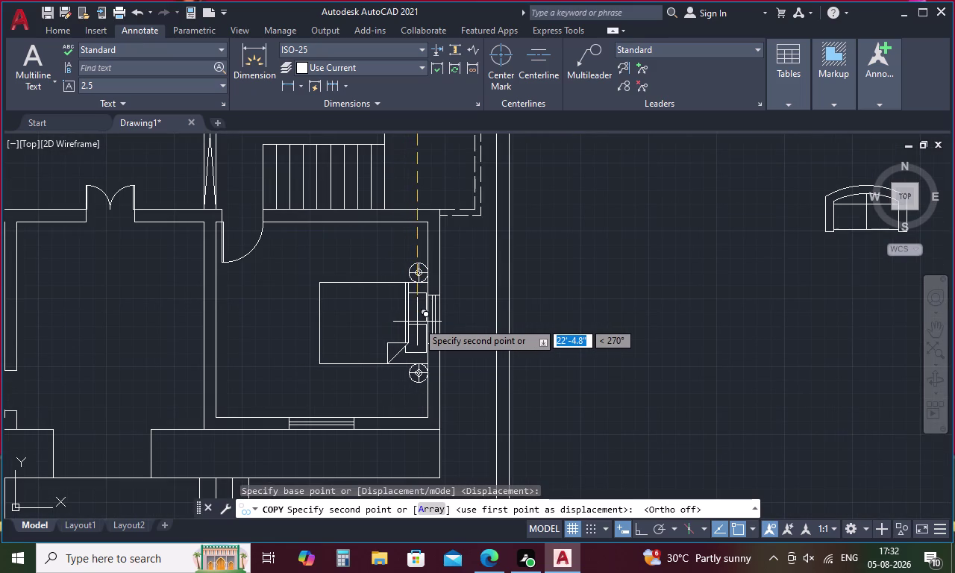
scroll(up, 3)
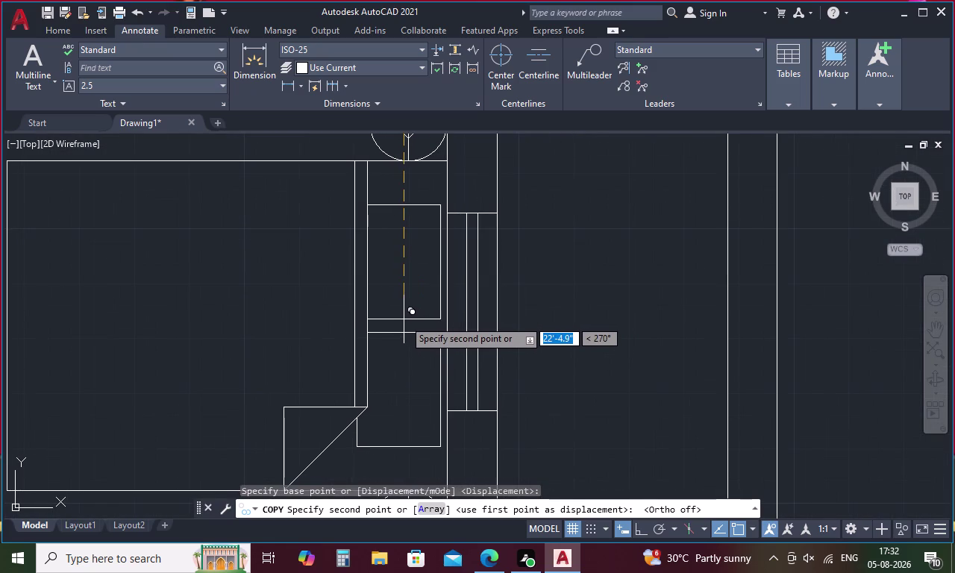
click(404, 319)
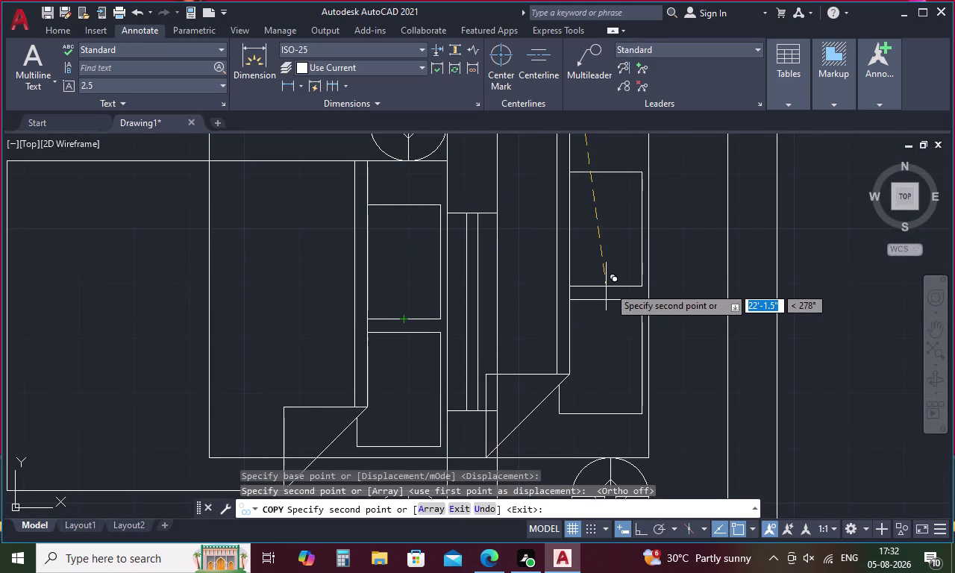
key(Escape)
scroll(down, 3)
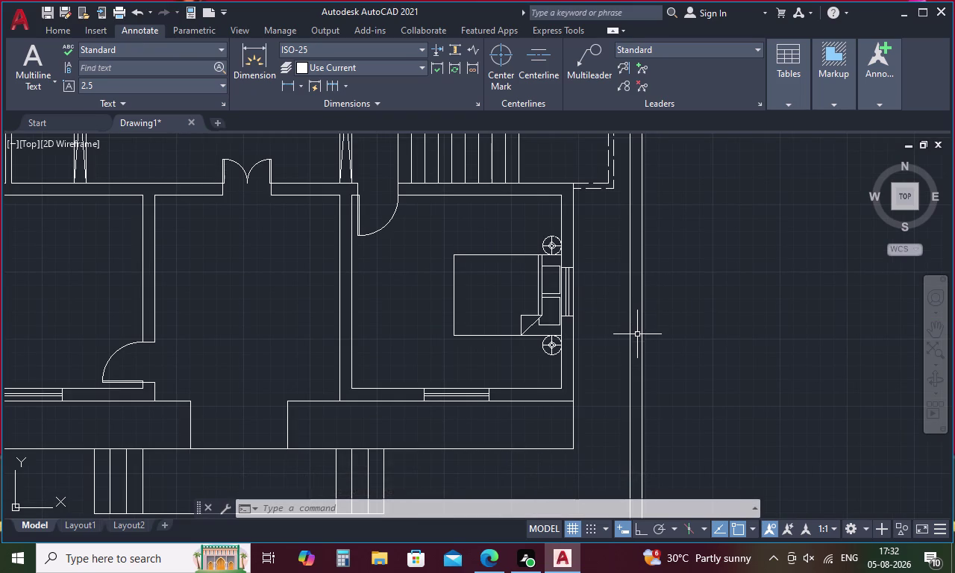
scroll(down, 3)
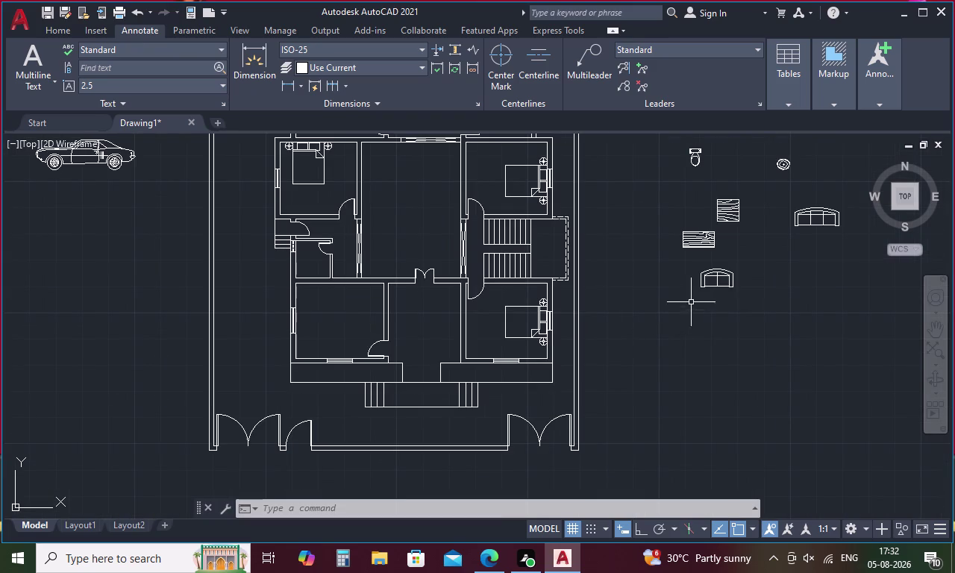
Move the square wood-grain table block into the central lower room.
click(729, 220)
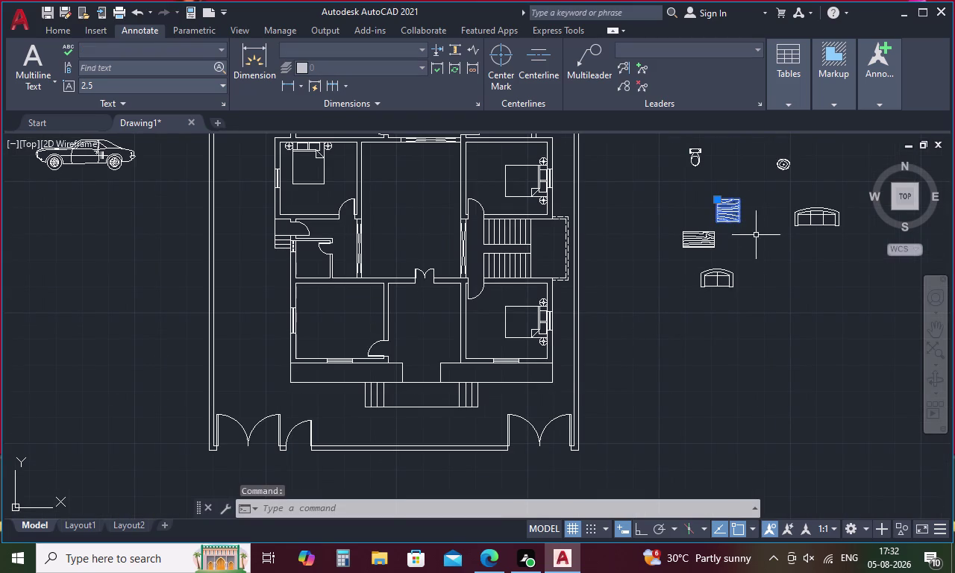
right_click(753, 225)
click(791, 289)
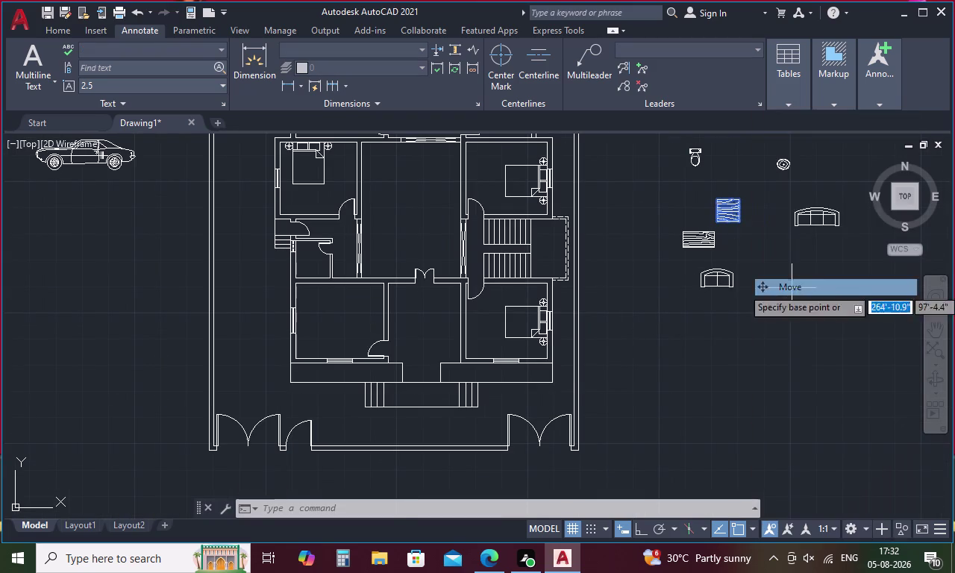
click(727, 210)
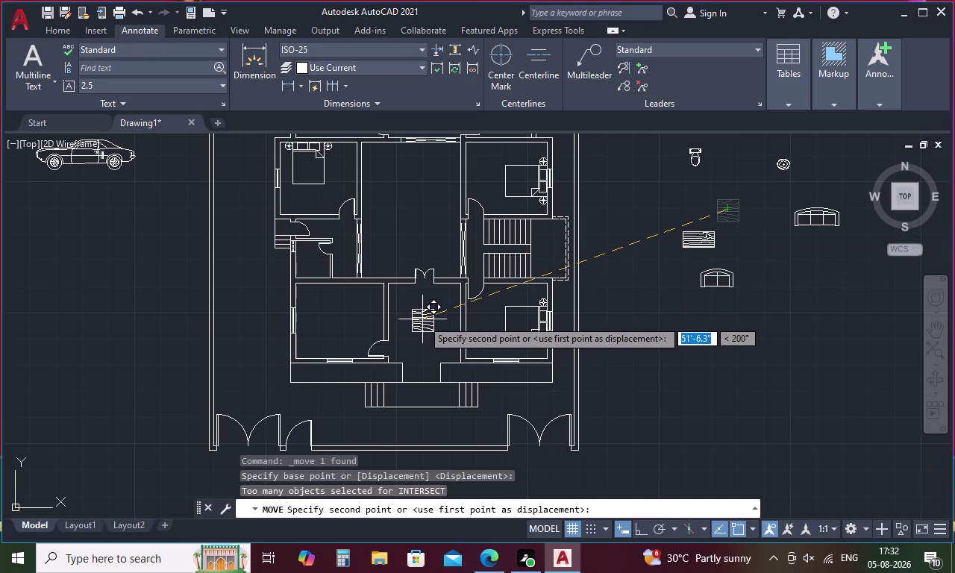
click(423, 319)
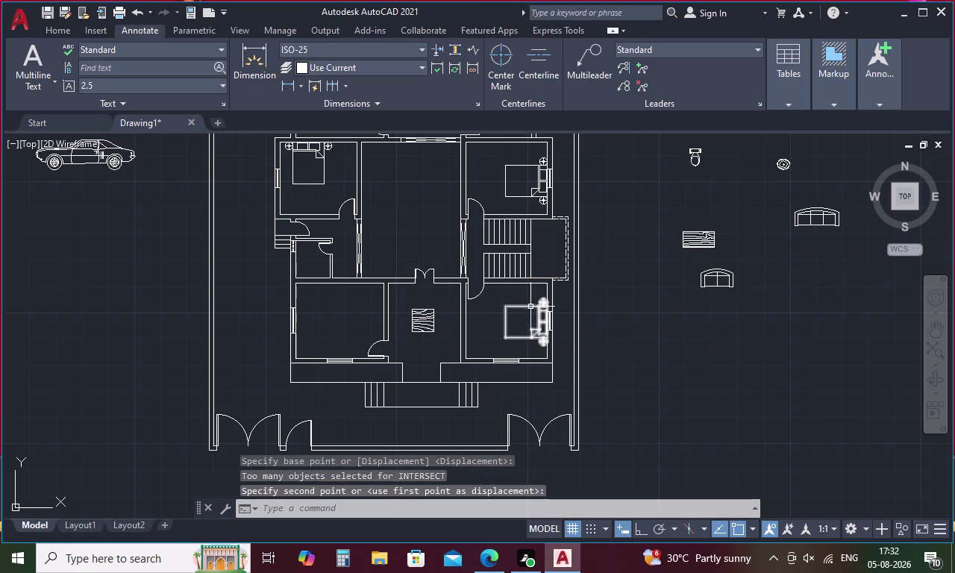
scroll(down, 3)
scroll(up, 3)
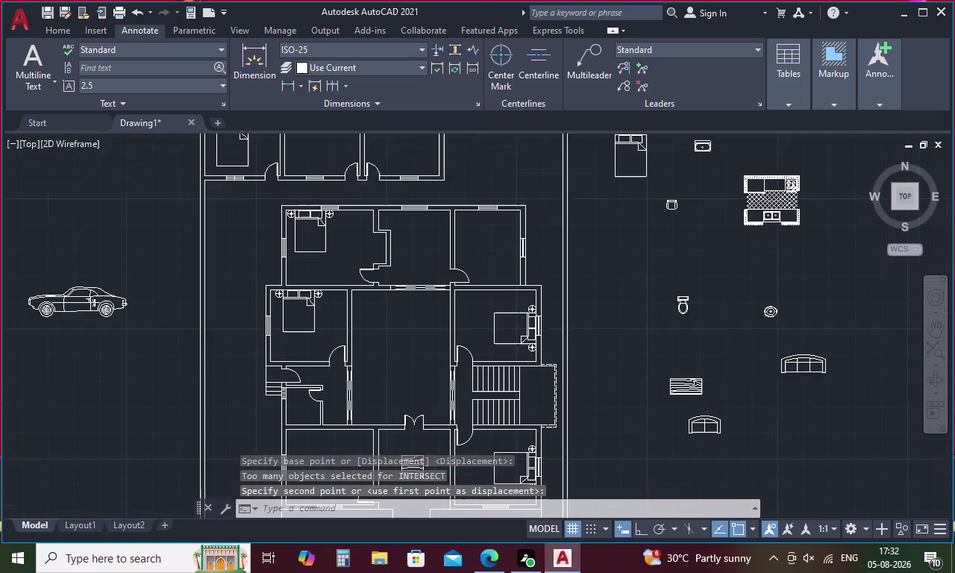
click(649, 204)
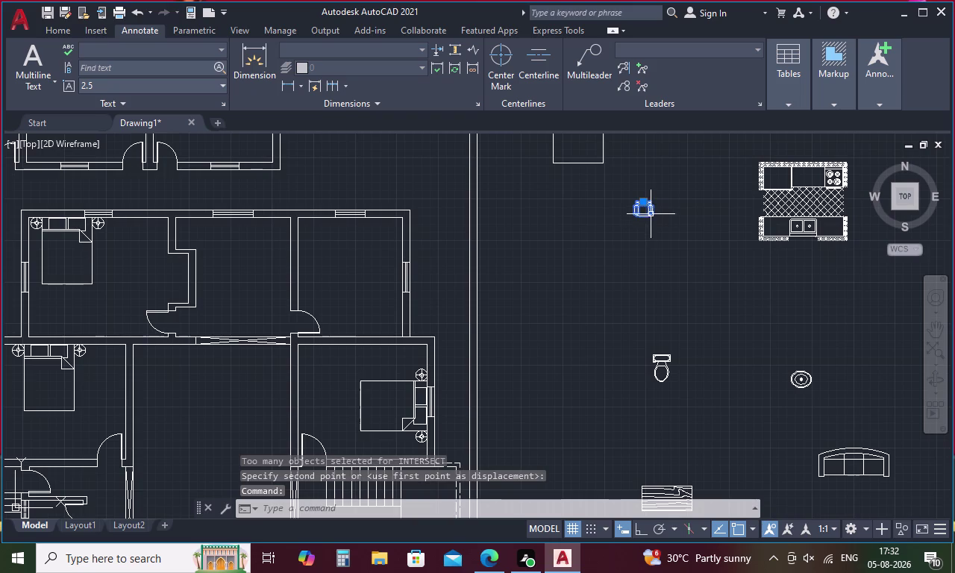
Move the desk chair block to just above the wood-grain table.
right_click(651, 214)
click(685, 286)
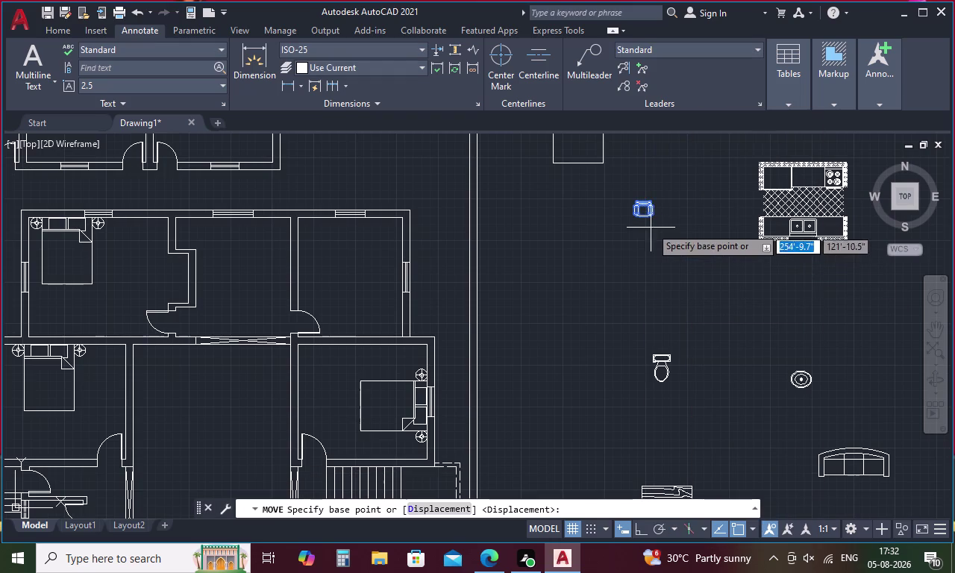
click(646, 214)
scroll(down, 3)
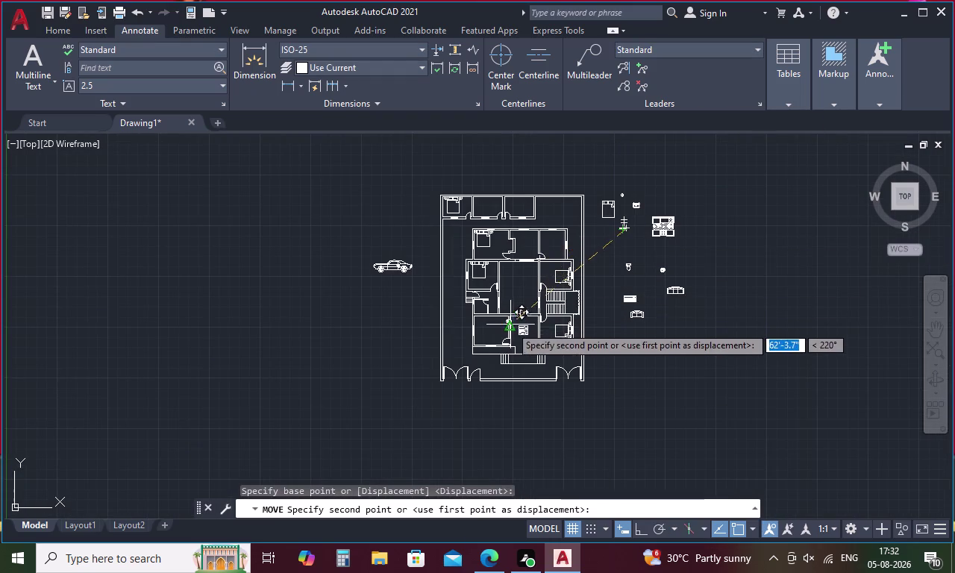
scroll(up, 3)
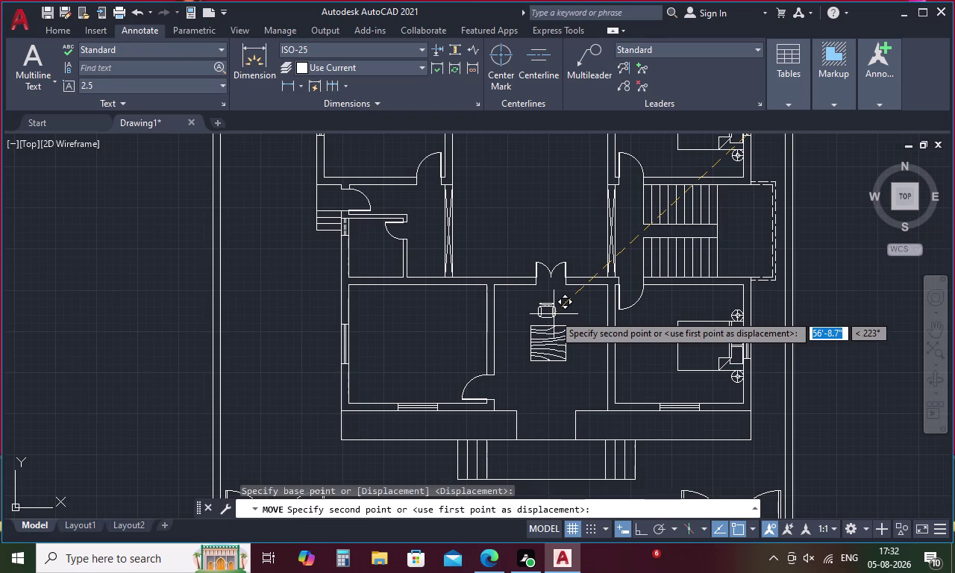
click(553, 314)
click(555, 315)
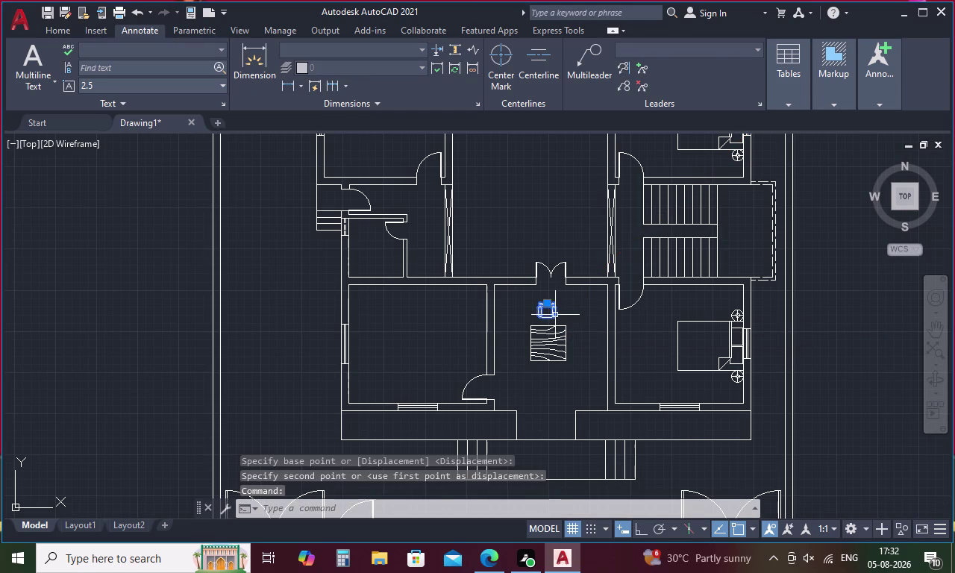
right_click(555, 315)
click(596, 297)
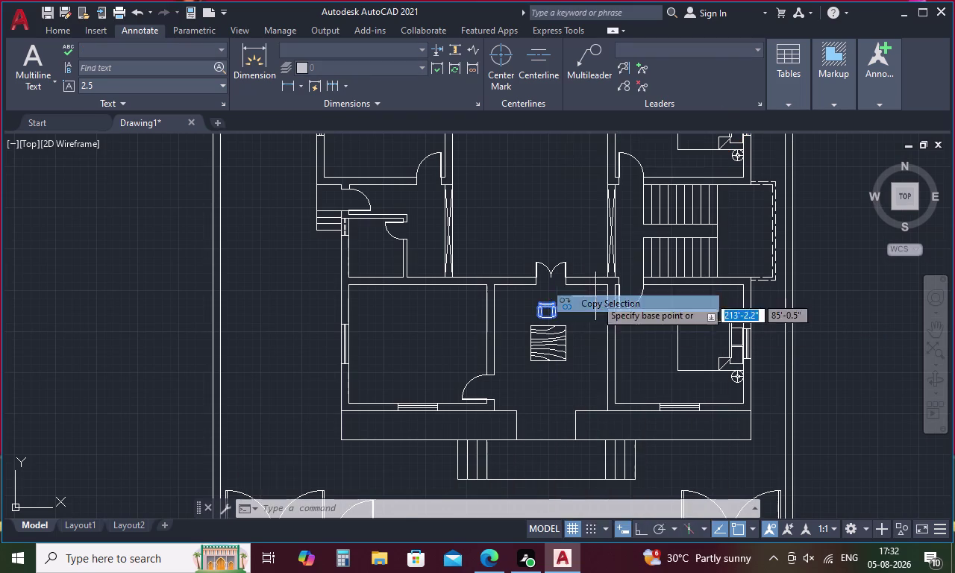
Copy the chair to the right, below and left of the table.
click(547, 310)
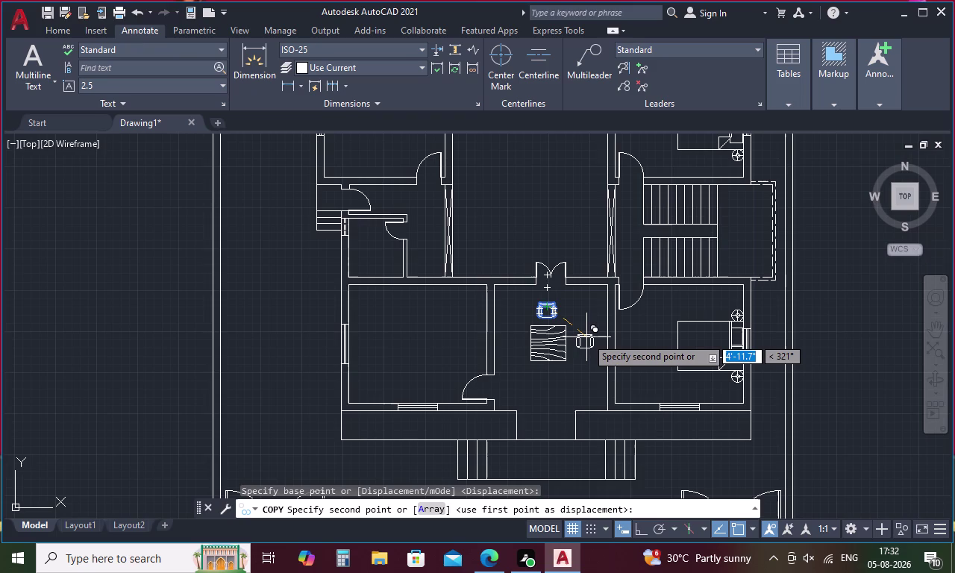
click(585, 337)
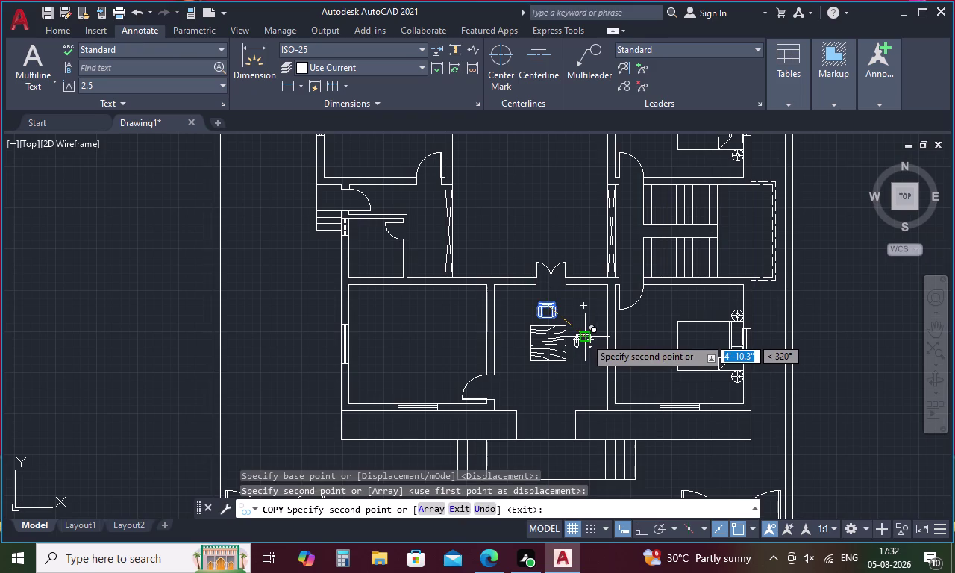
click(550, 372)
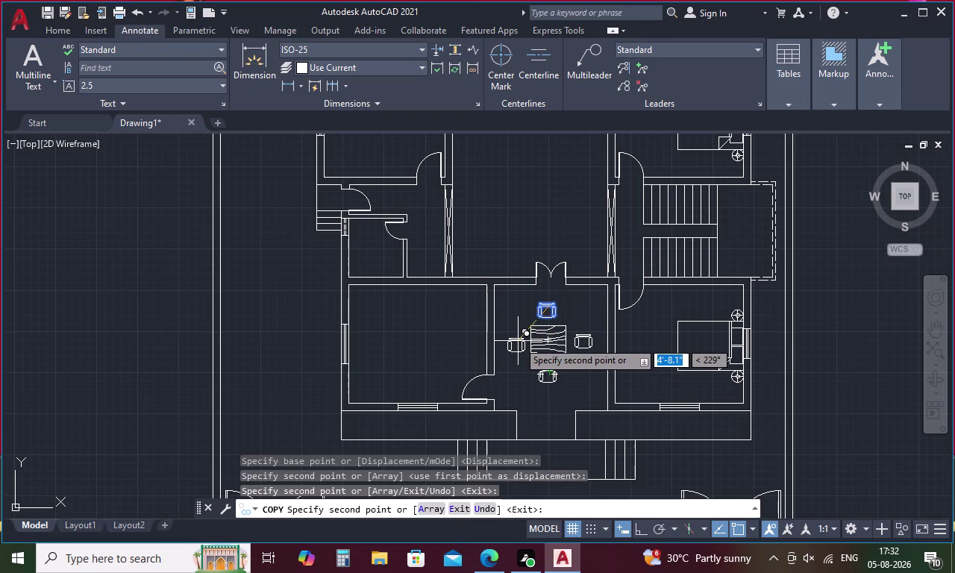
click(518, 341)
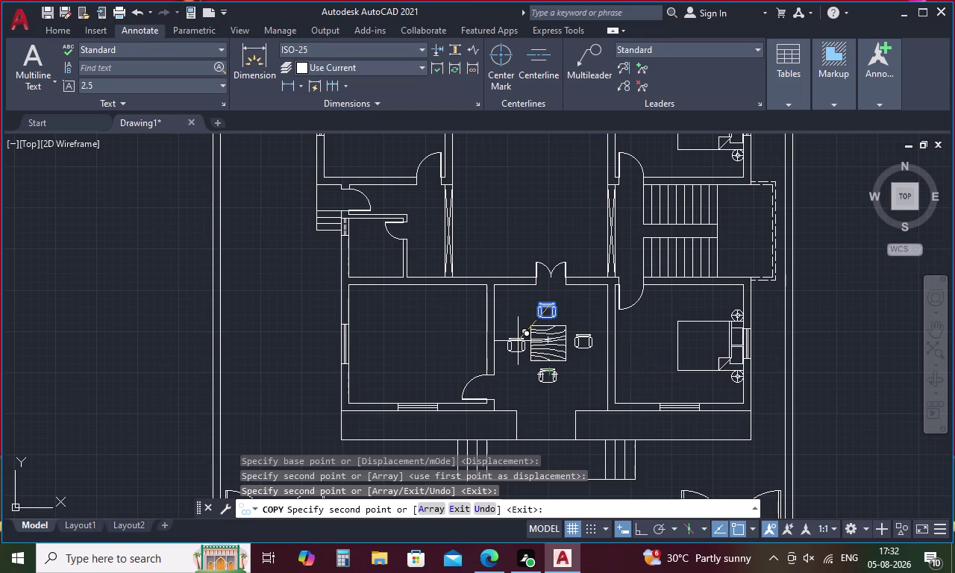
key(Escape)
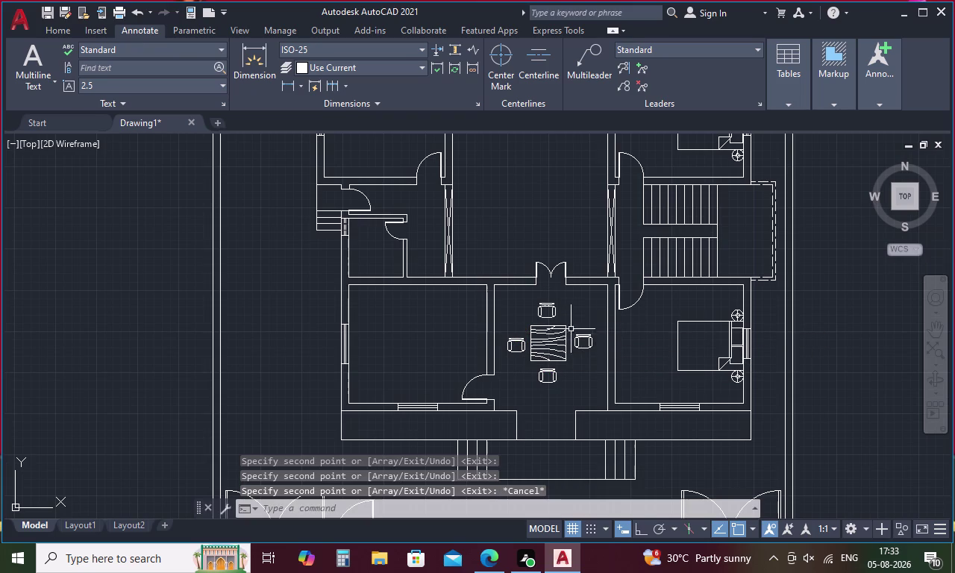
drag(568, 308, 511, 329)
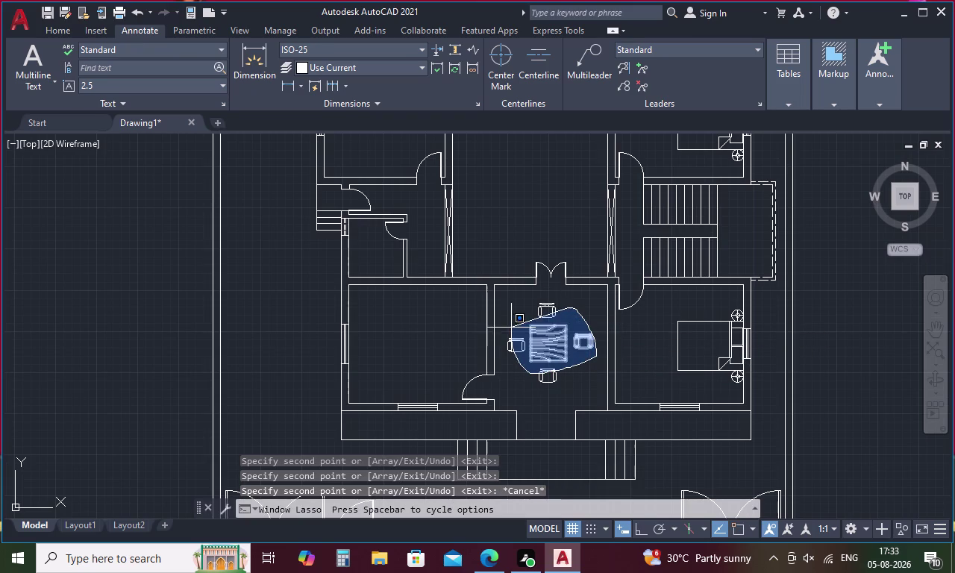
Scale the table and its four chairs down together about the table, factor below 1.
drag(511, 329, 529, 306)
drag(564, 306, 535, 307)
click(517, 344)
click(553, 379)
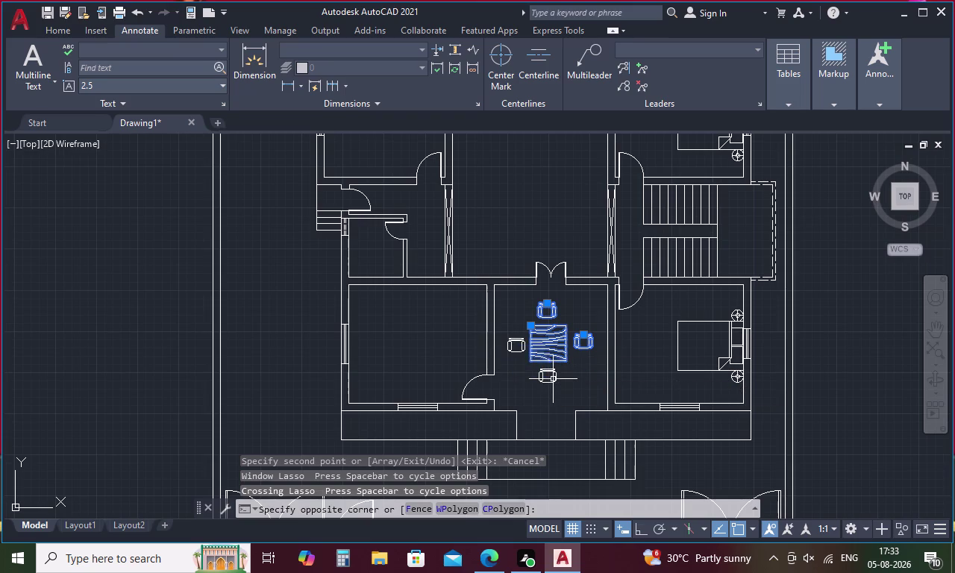
click(555, 379)
click(521, 342)
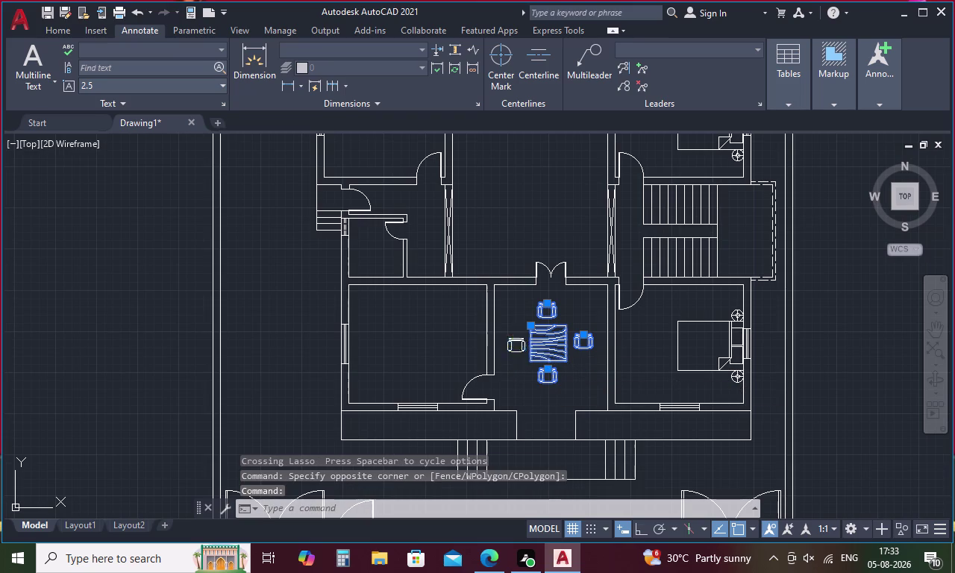
right_click(528, 320)
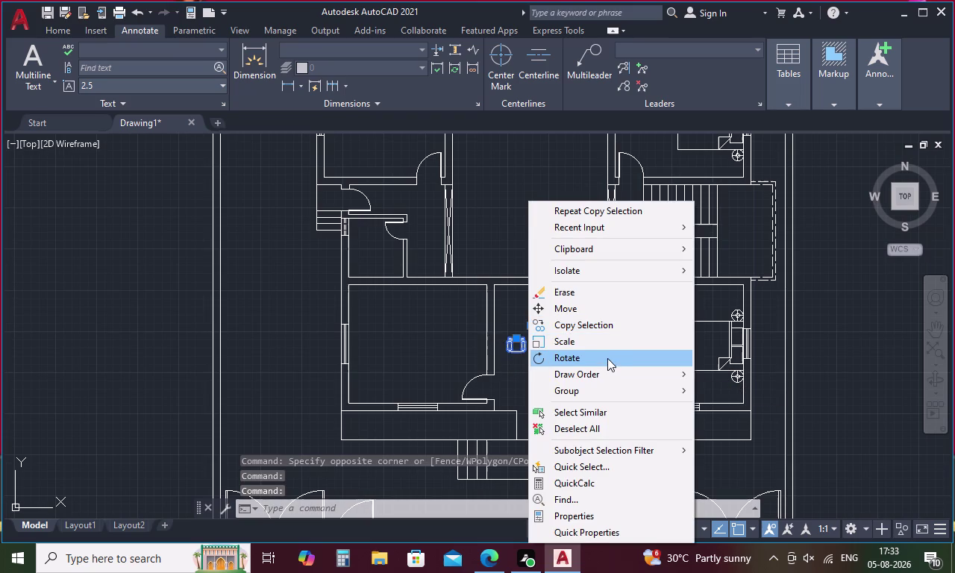
click(585, 342)
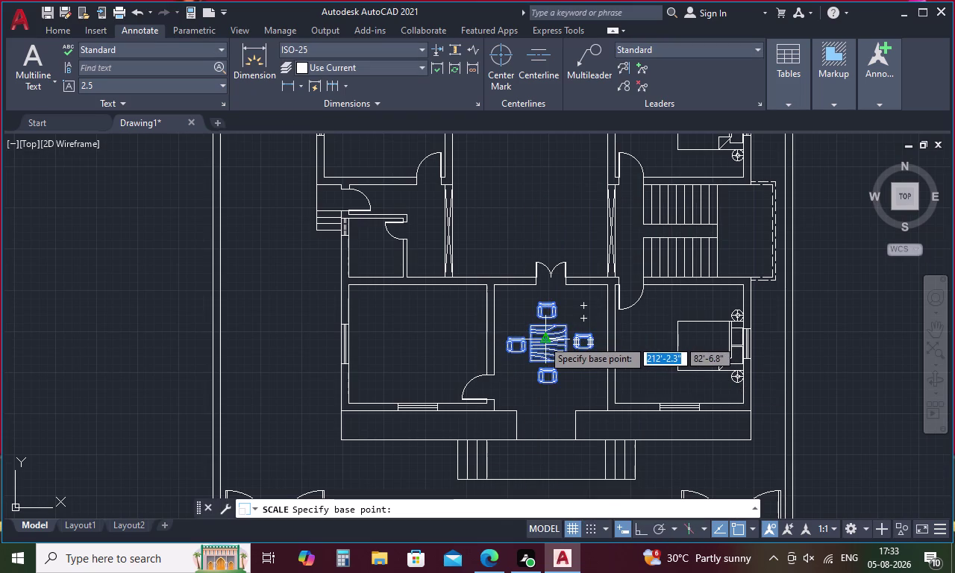
click(546, 346)
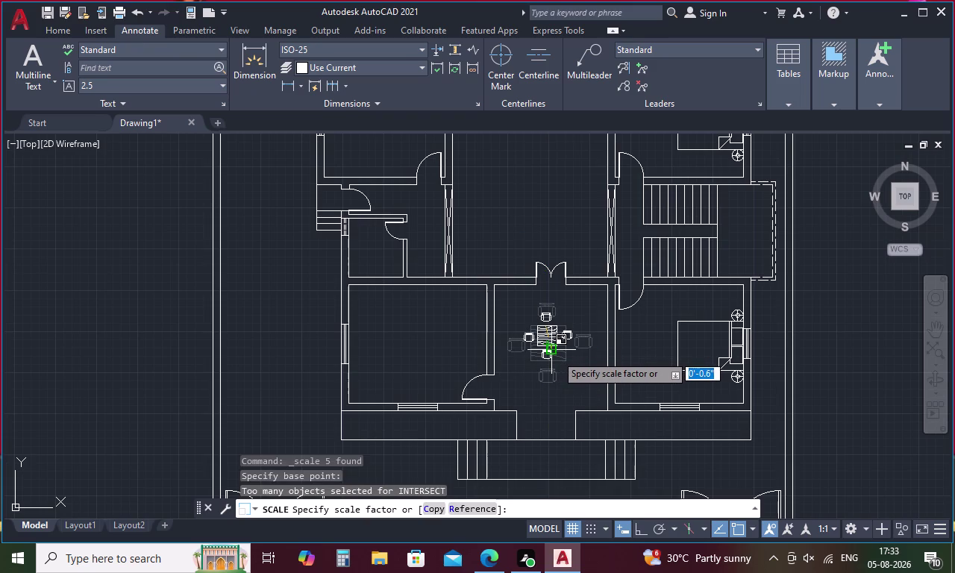
scroll(up, 3)
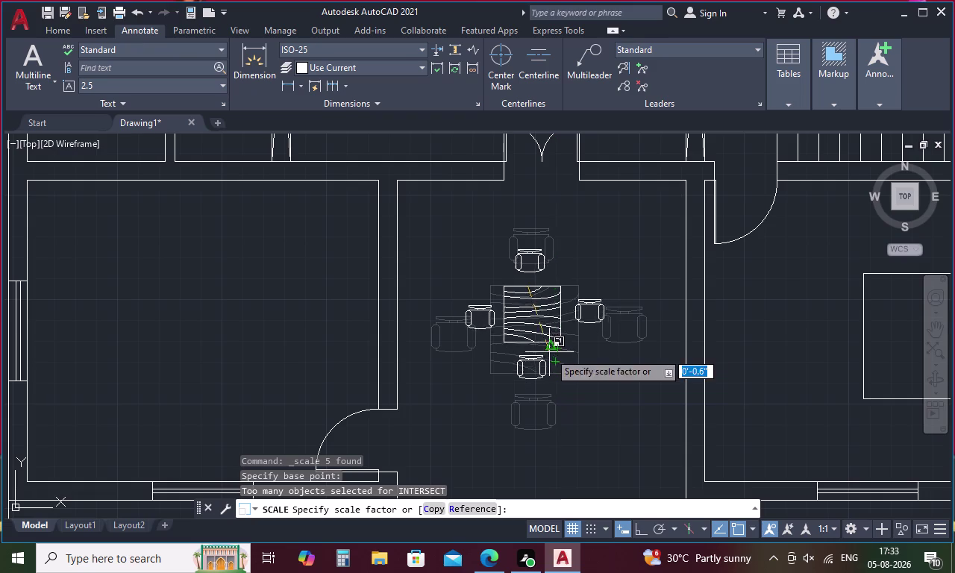
click(544, 343)
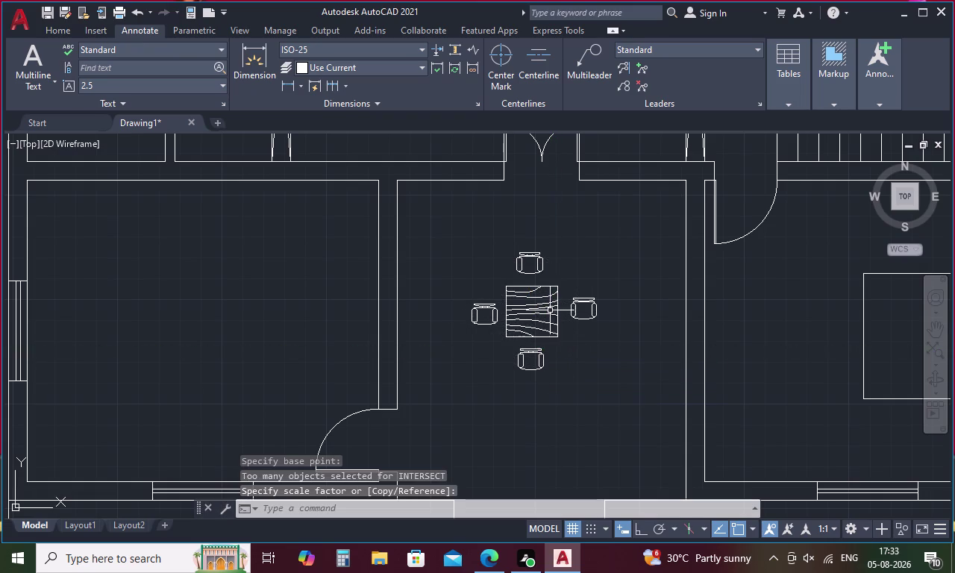
click(542, 302)
click(531, 270)
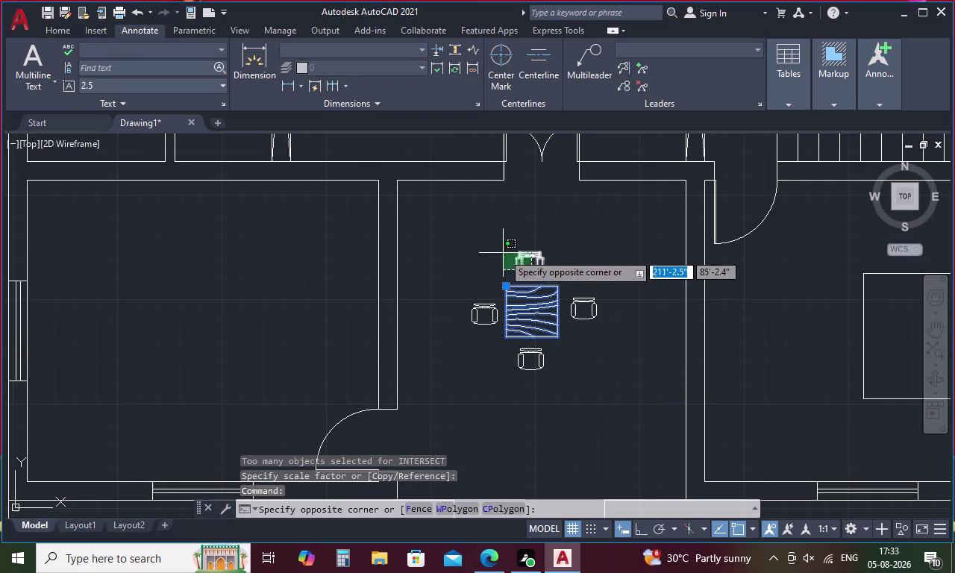
Shift the compact table and four chairs farther right within the central room.
drag(524, 250, 589, 395)
click(539, 365)
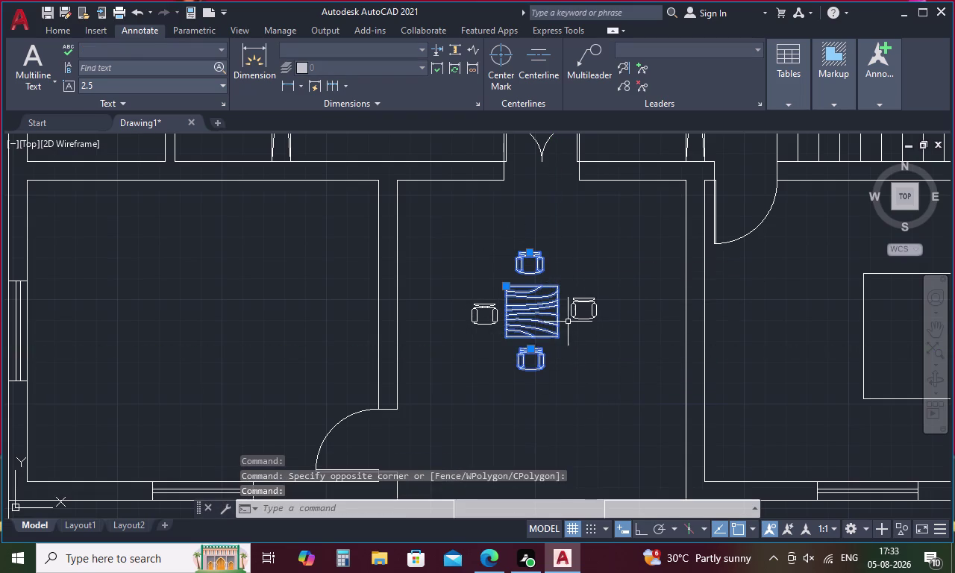
click(574, 312)
click(473, 315)
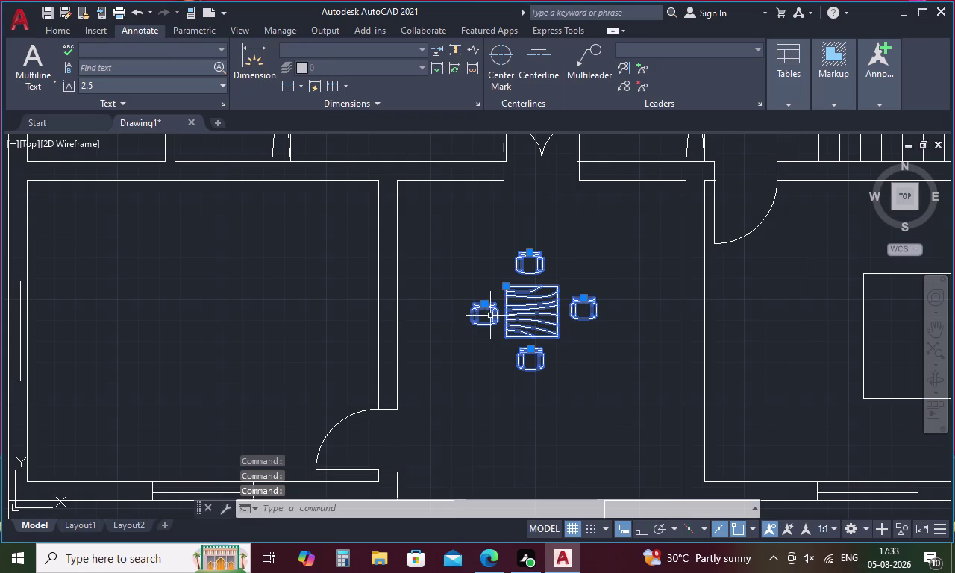
right_click(502, 315)
click(564, 308)
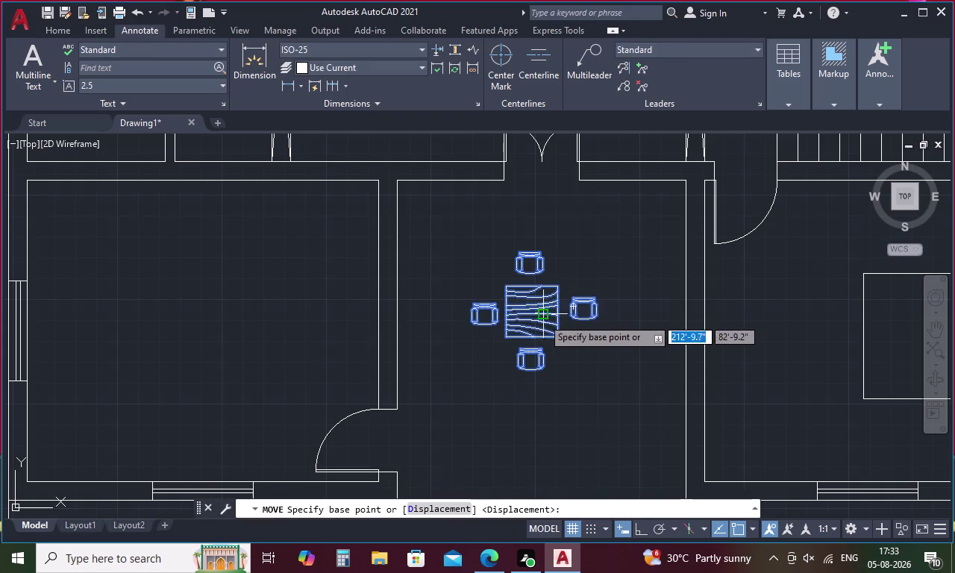
click(530, 314)
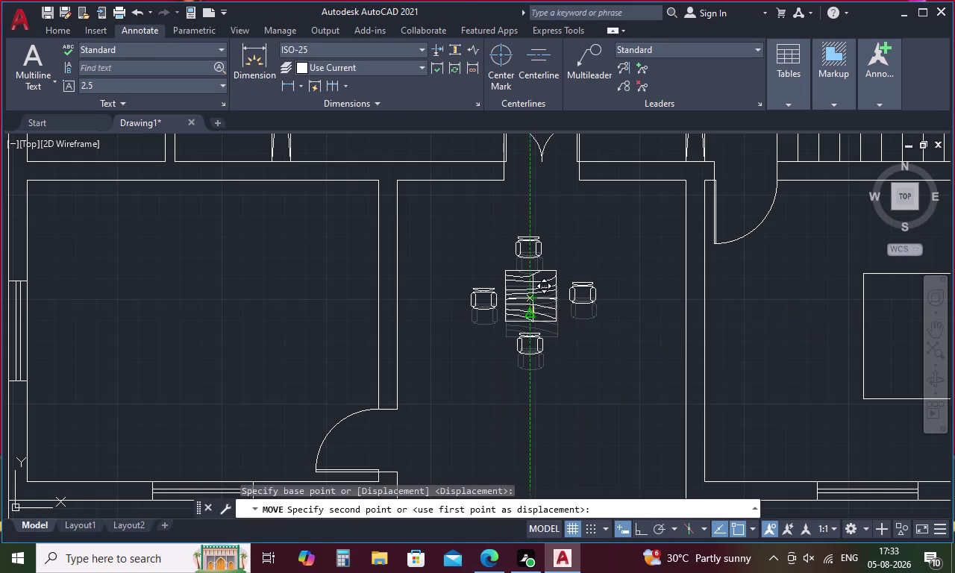
click(585, 297)
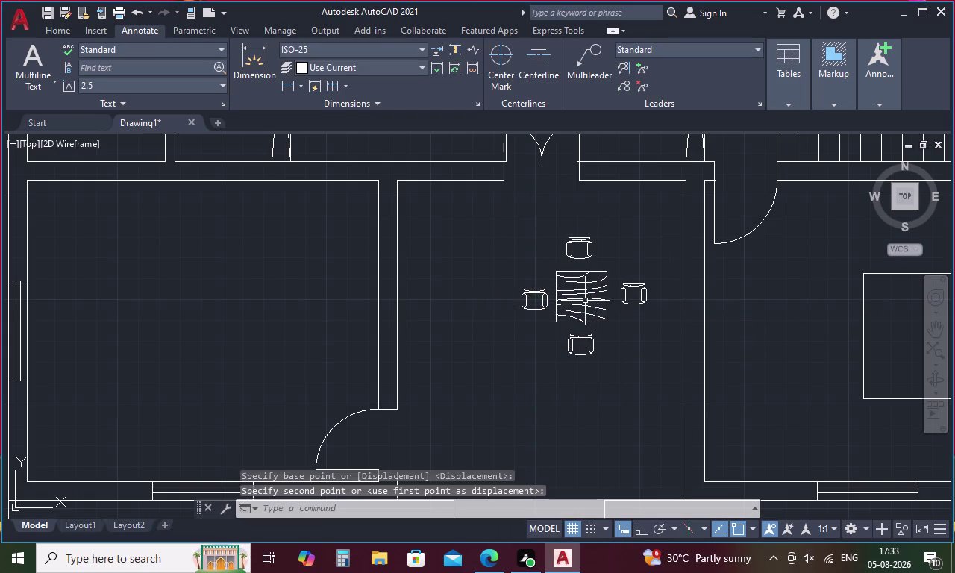
click(644, 294)
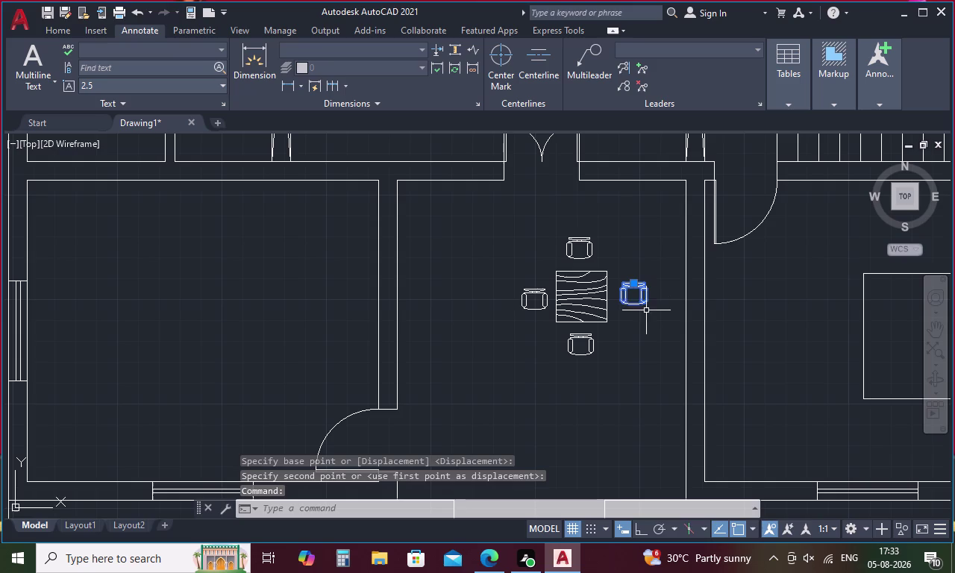
right_click(642, 305)
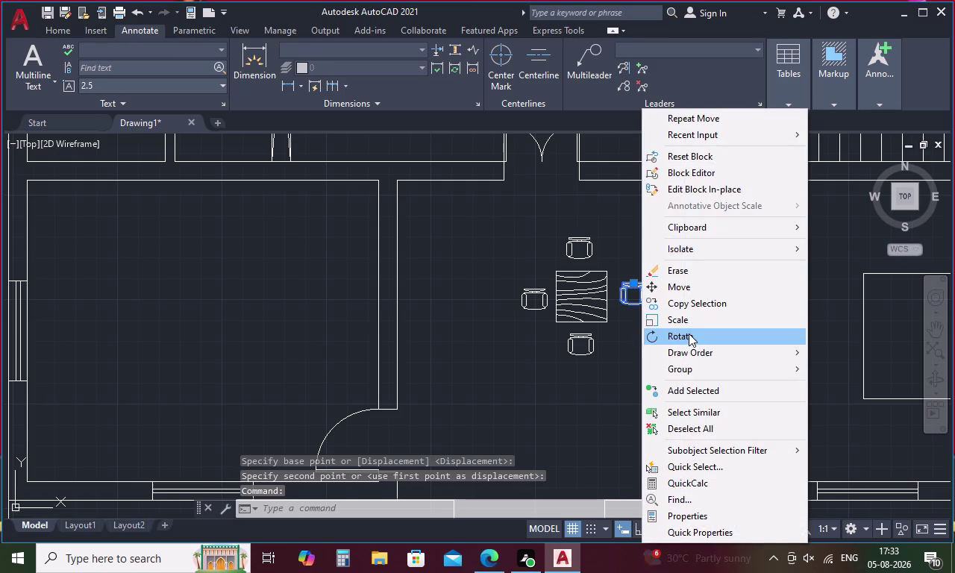
Rotate the right-hand chair with Ortho on so it faces the table.
click(689, 334)
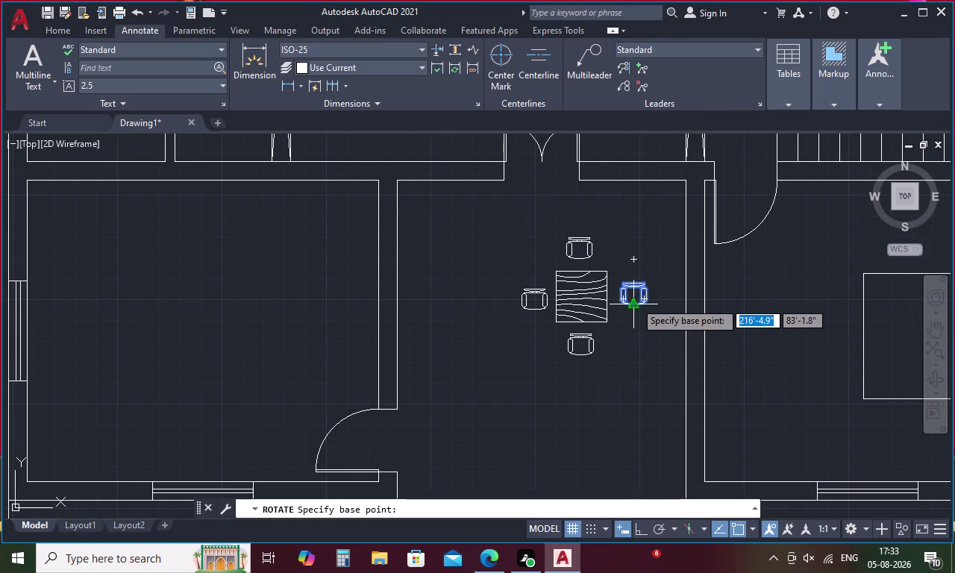
click(635, 301)
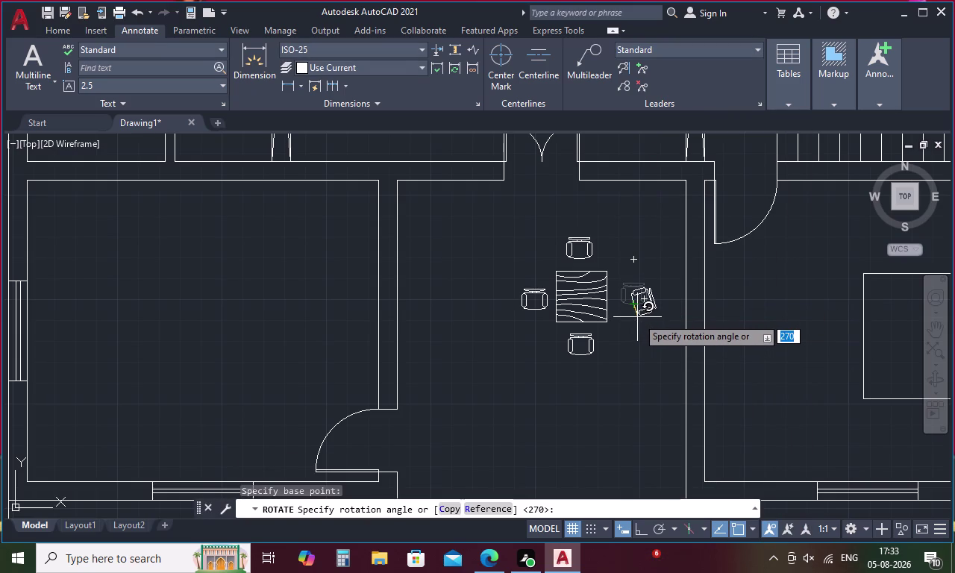
key(Escape)
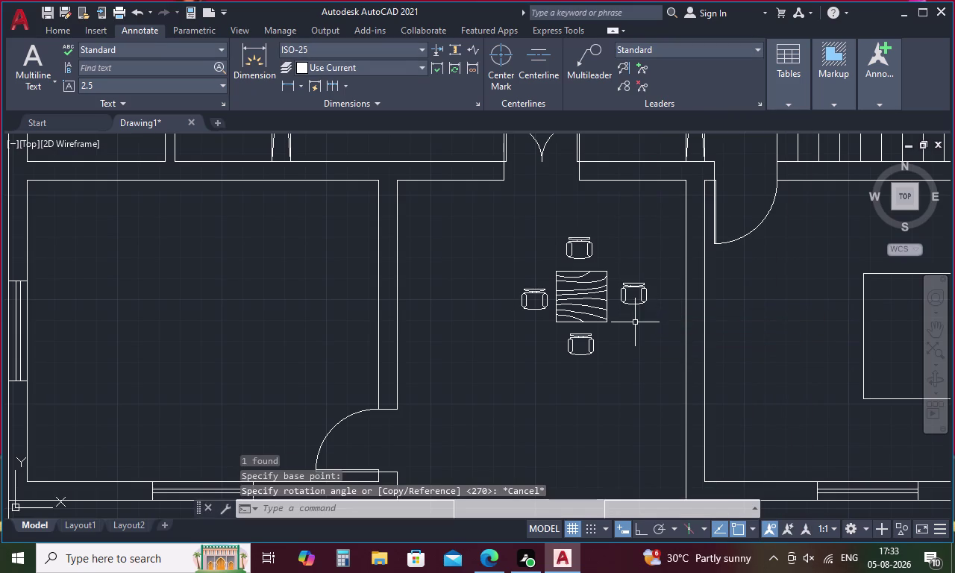
click(633, 286)
right_click(633, 286)
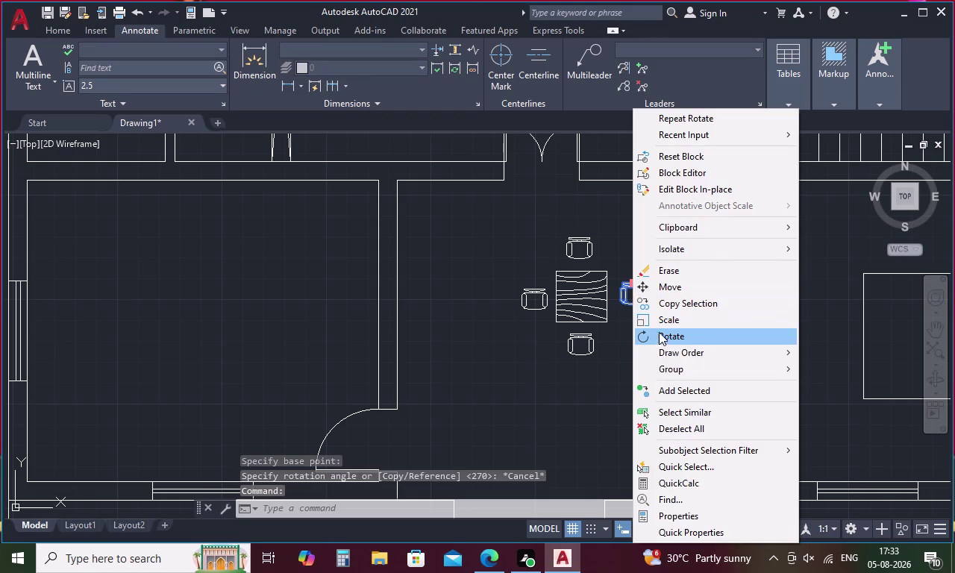
click(661, 333)
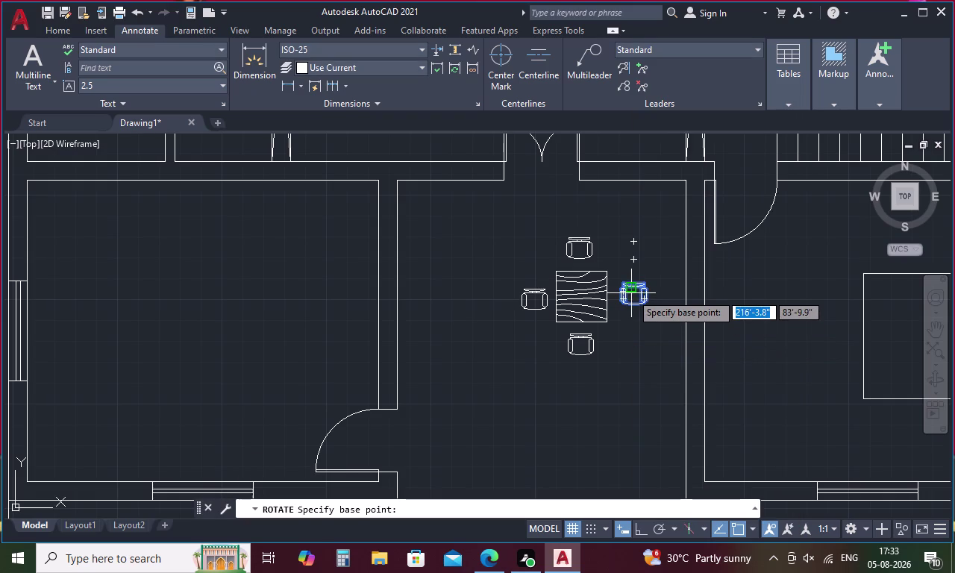
scroll(up, 3)
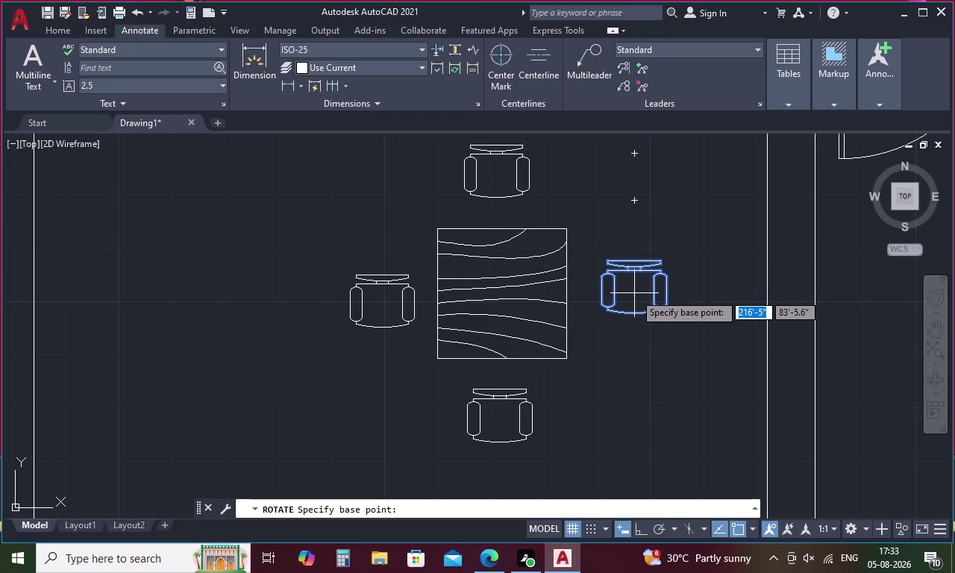
click(635, 293)
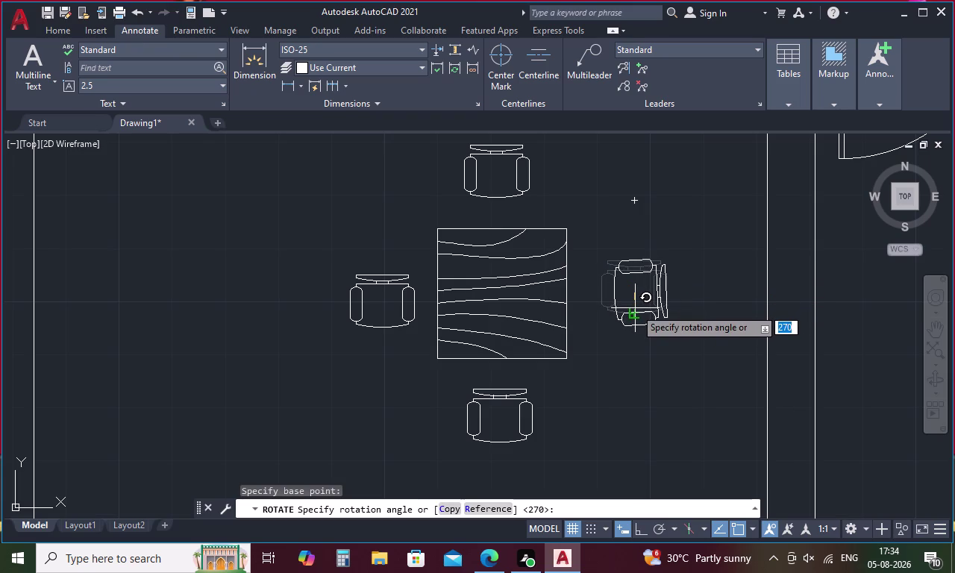
key(F8)
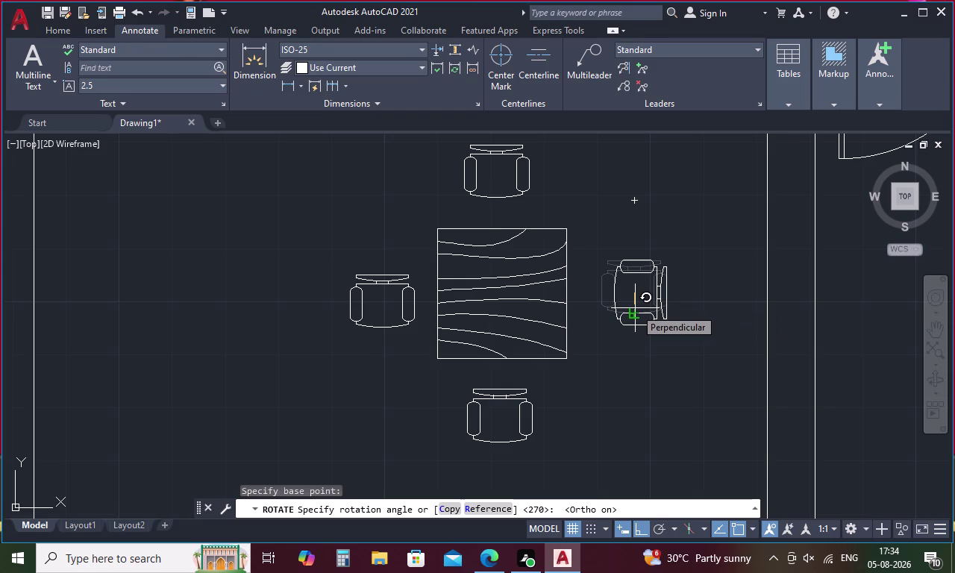
click(635, 308)
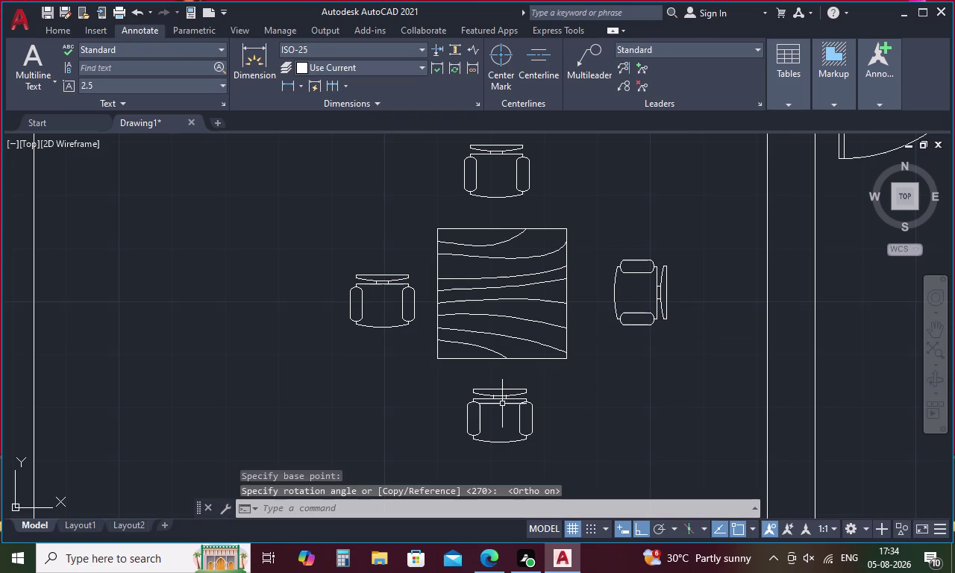
key(space)
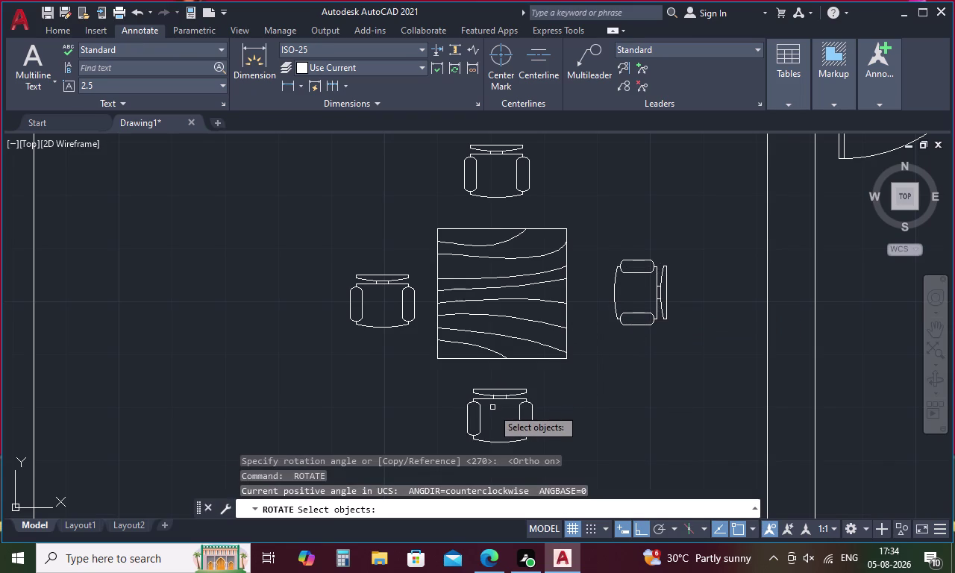
Rotate the chair below the table, then undo the wrong result.
click(494, 399)
right_click(496, 410)
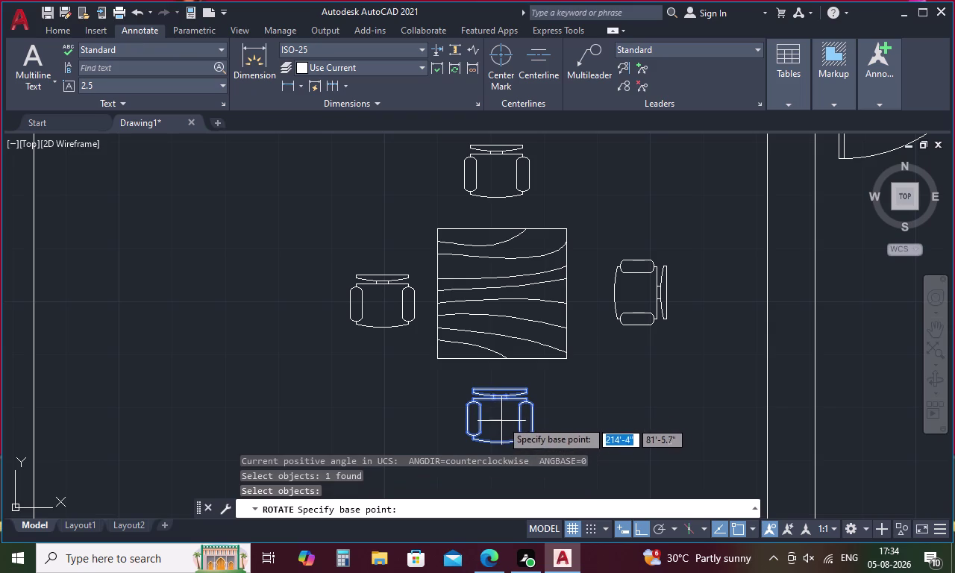
click(500, 417)
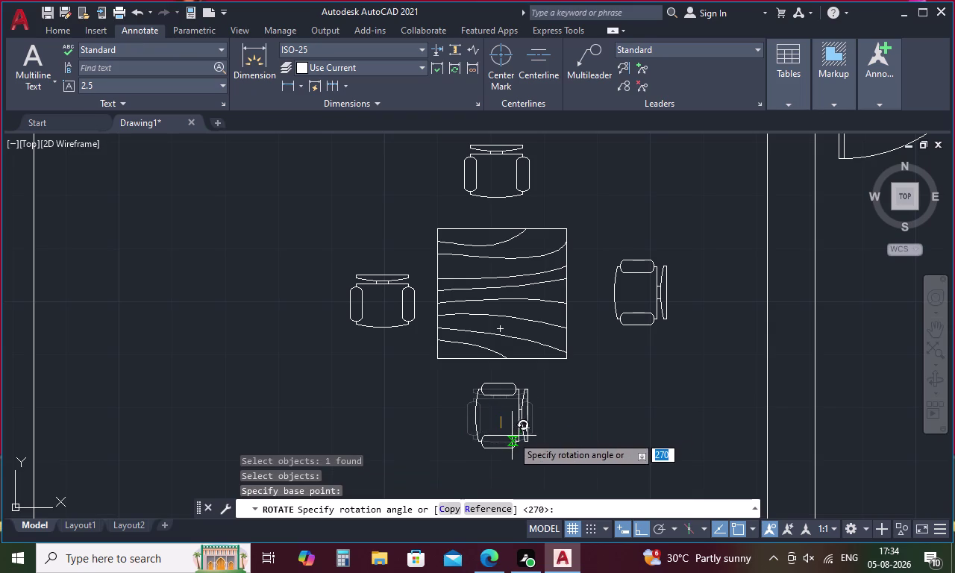
click(468, 410)
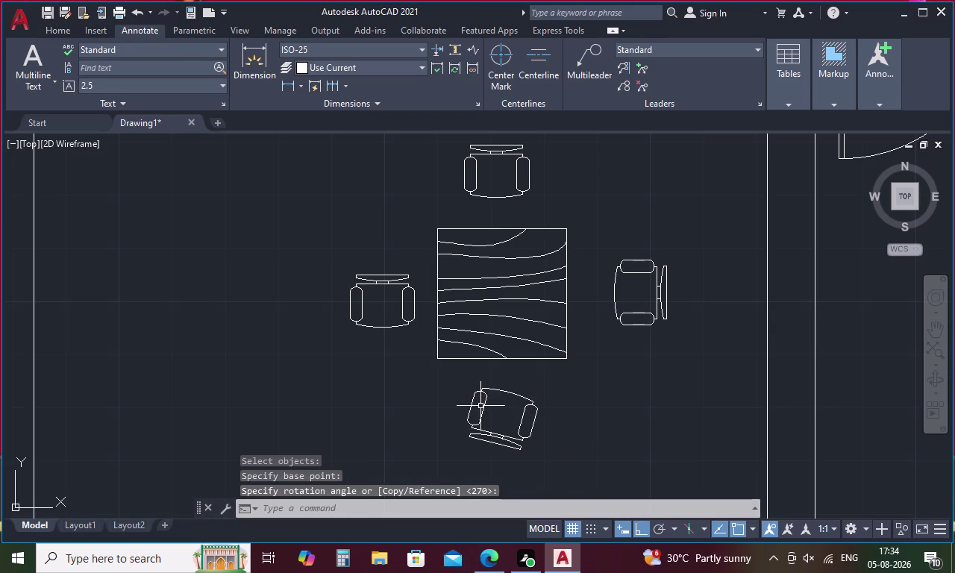
key(ctrl+z)
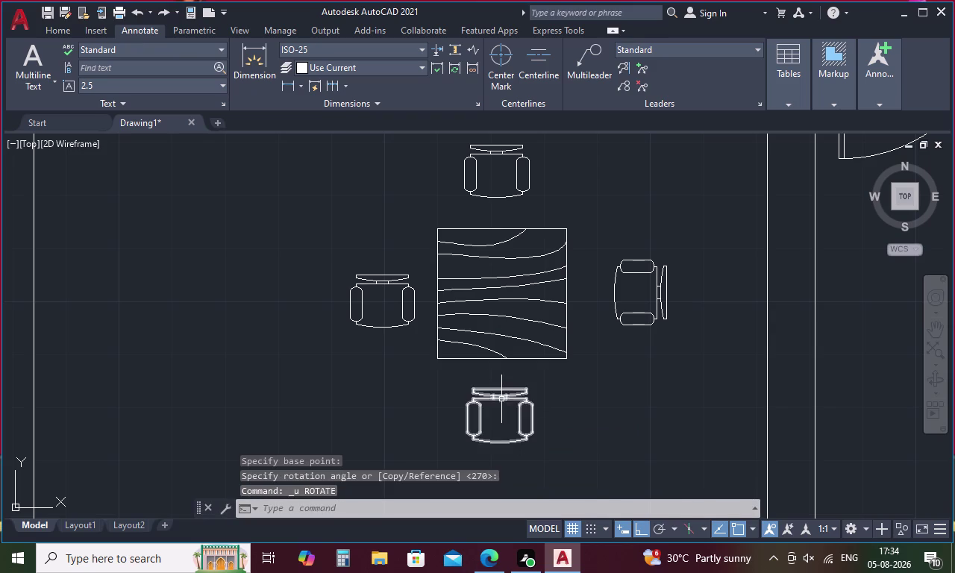
Rotate the bottom chair again so it faces the table.
click(502, 398)
right_click(499, 409)
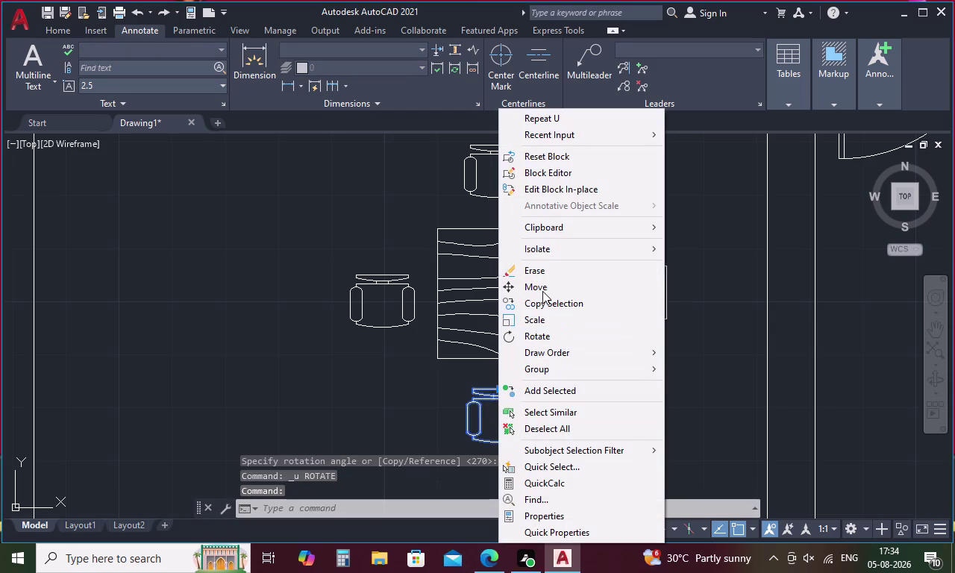
click(542, 334)
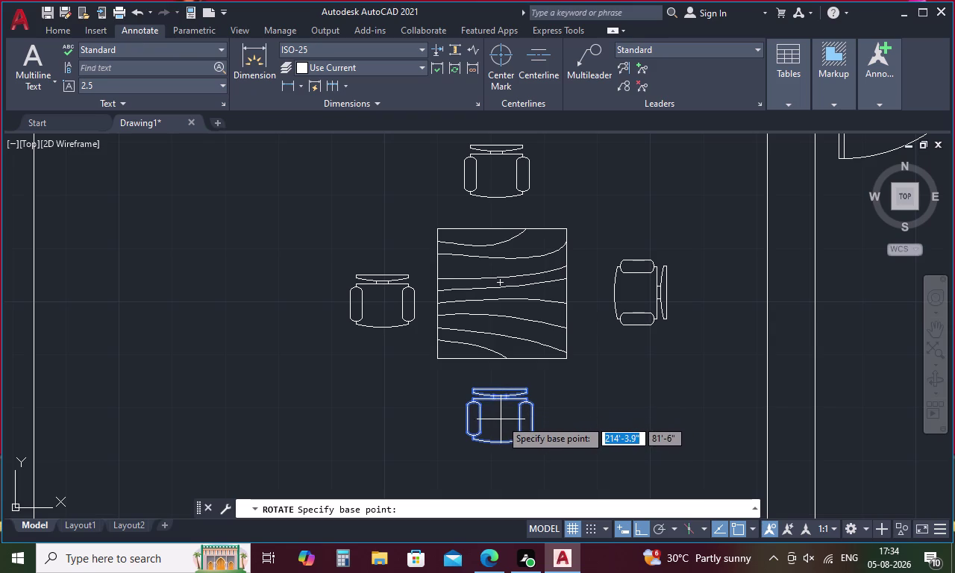
click(501, 420)
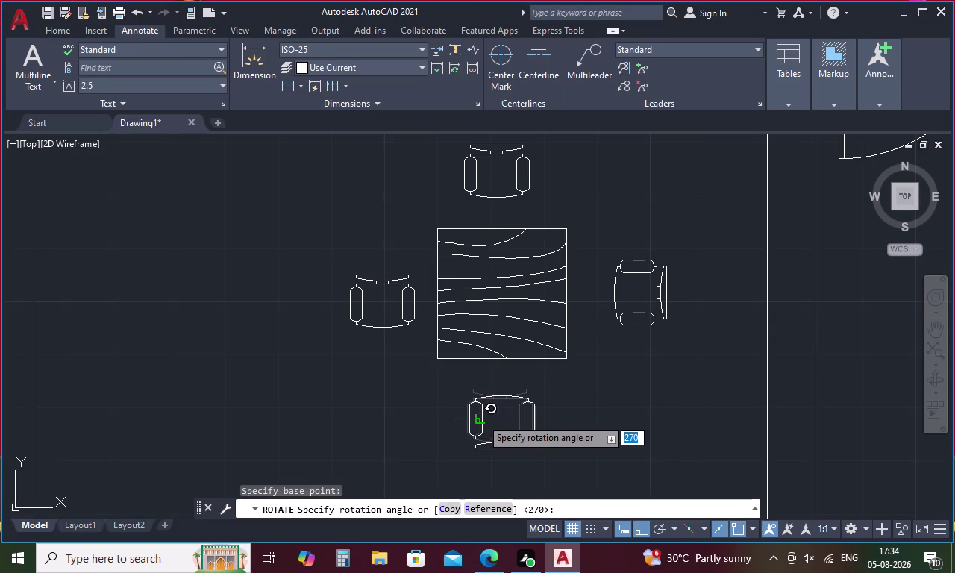
click(481, 419)
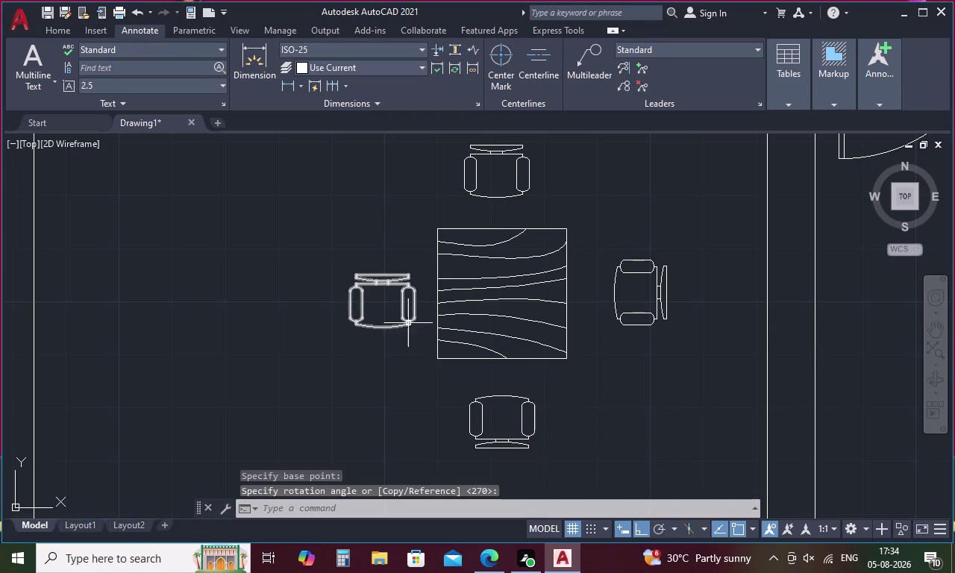
click(370, 279)
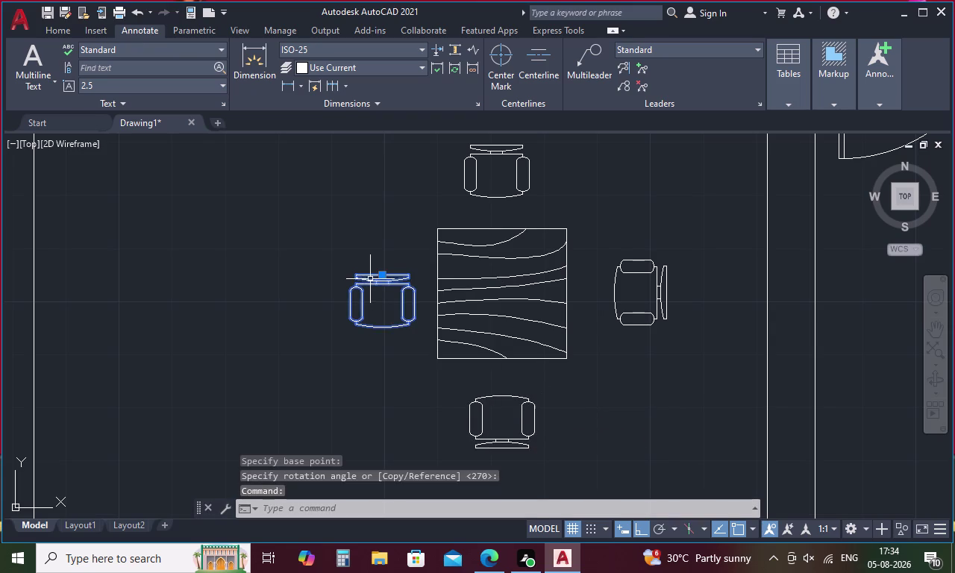
right_click(370, 279)
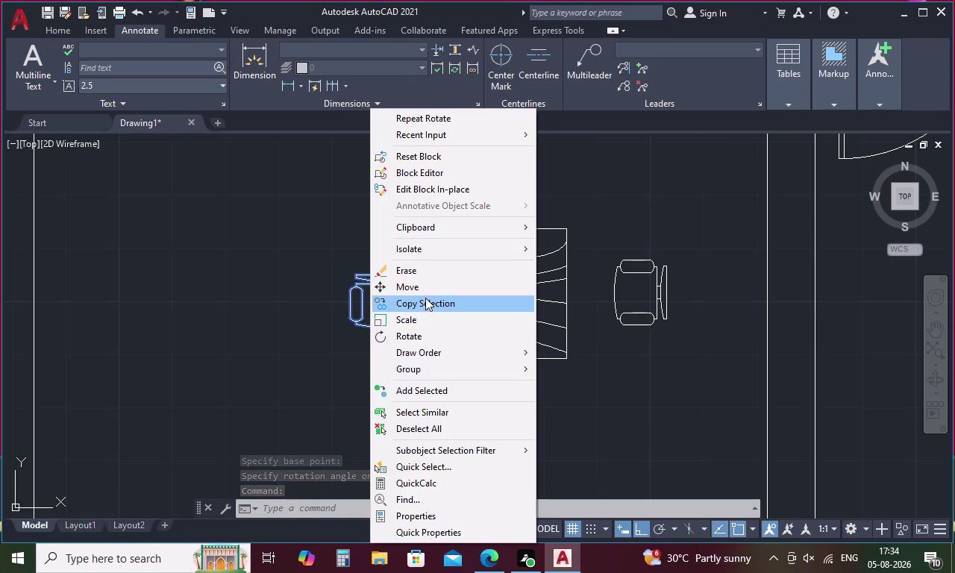
Rotate the left-hand chair about its base point to face the table.
click(426, 333)
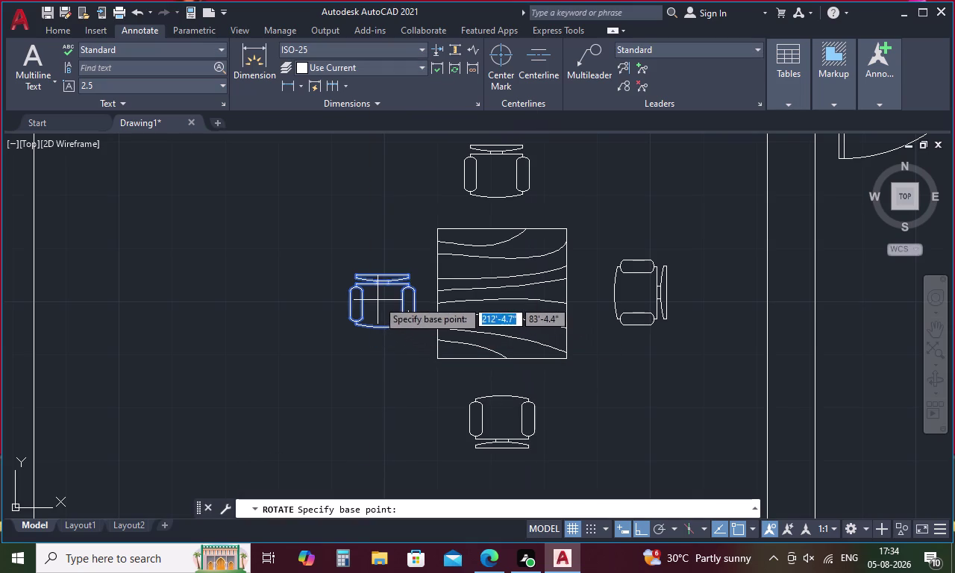
click(379, 305)
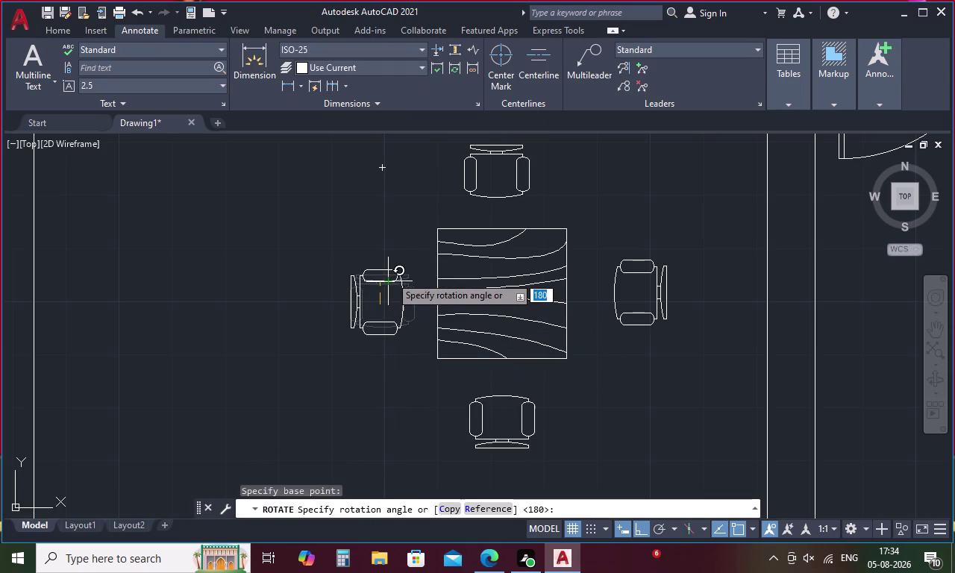
click(388, 251)
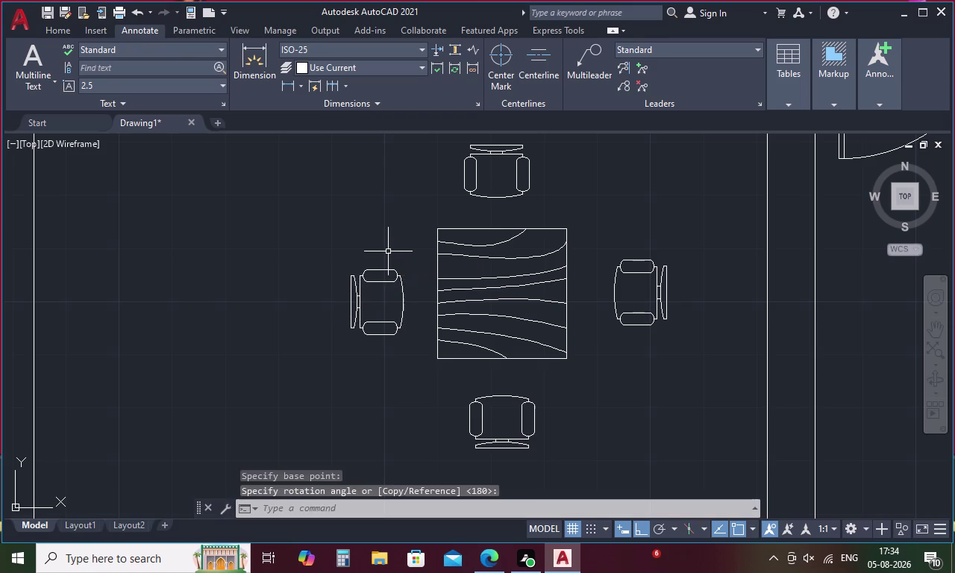
click(651, 322)
right_click(650, 323)
Move the right and bottom chairs closer to the square wood-grain table.
click(690, 287)
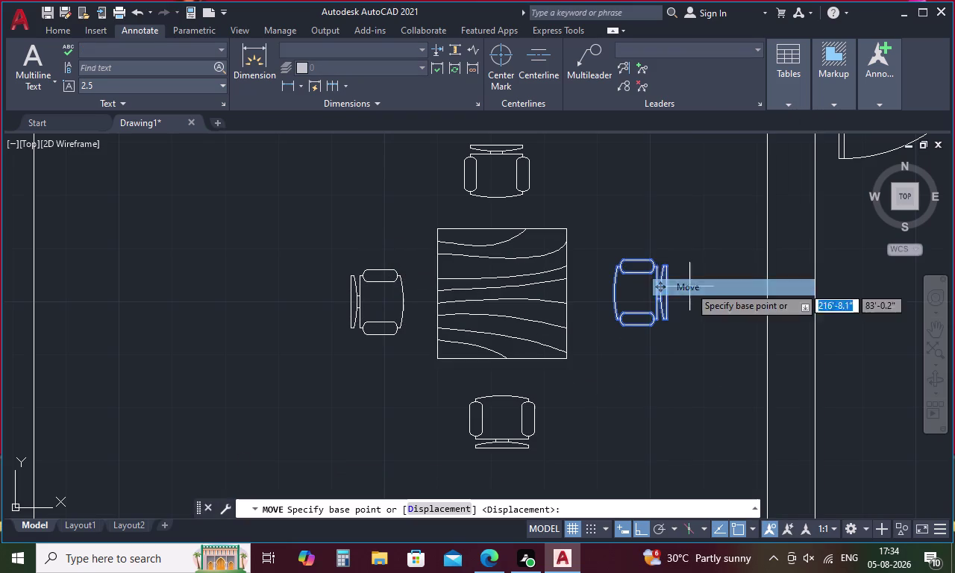
click(613, 299)
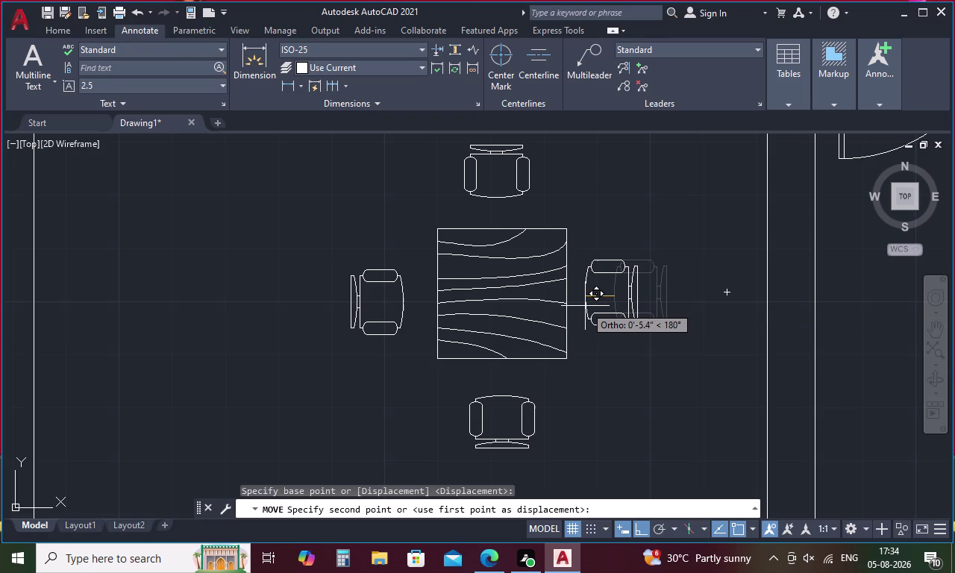
click(585, 306)
key(space)
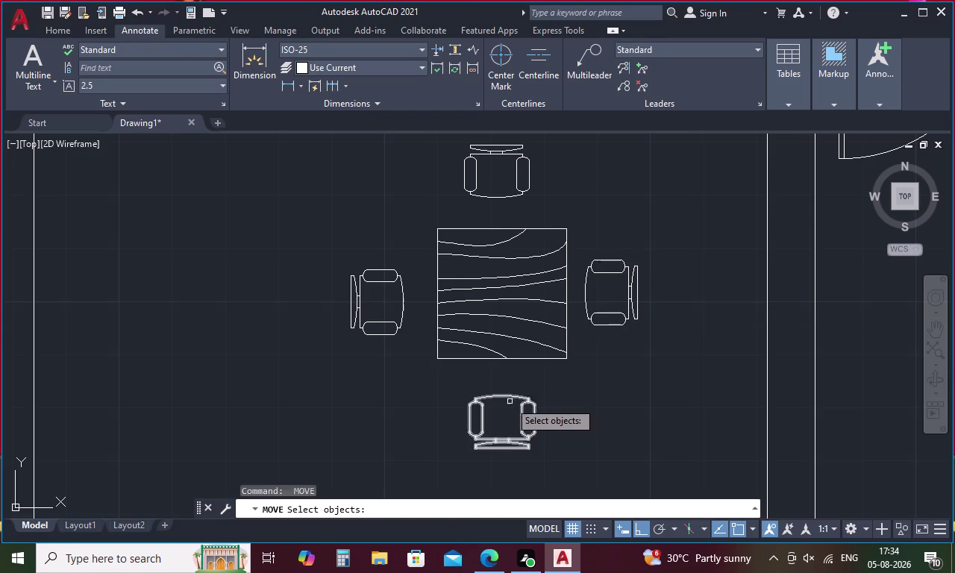
click(505, 397)
right_click(505, 397)
click(508, 392)
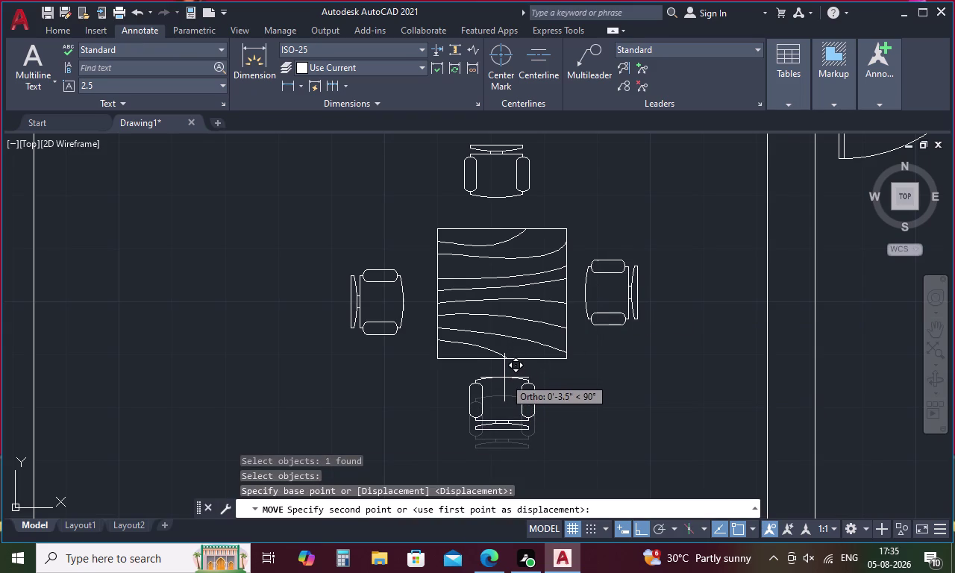
click(504, 378)
Move the left chair in against the table.
click(391, 331)
right_click(391, 330)
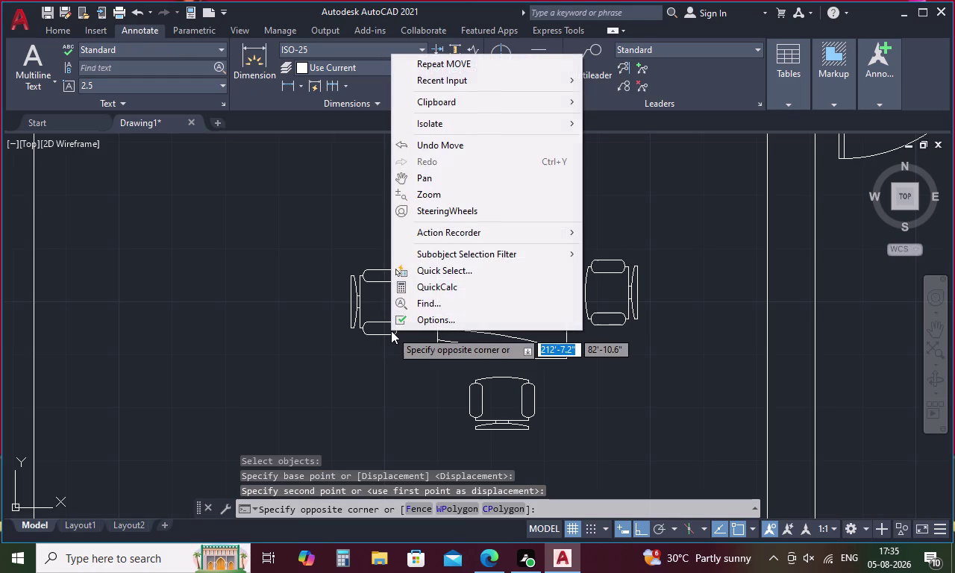
key(Escape)
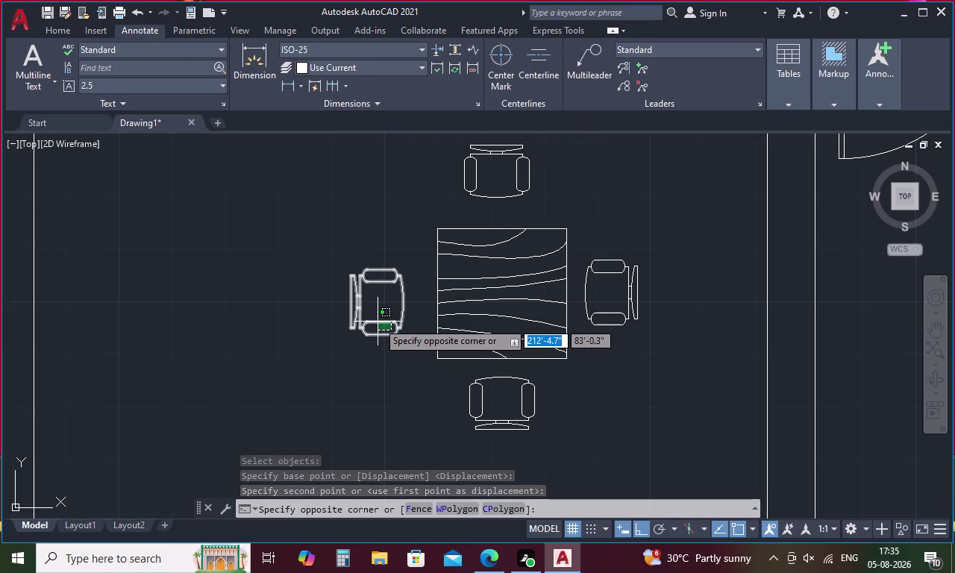
click(378, 321)
right_click(378, 322)
click(429, 292)
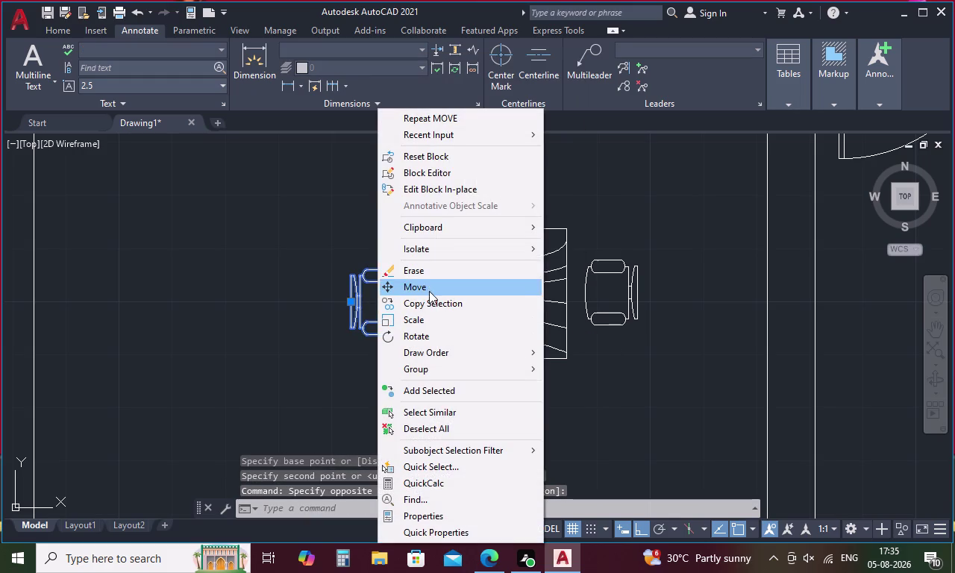
click(404, 303)
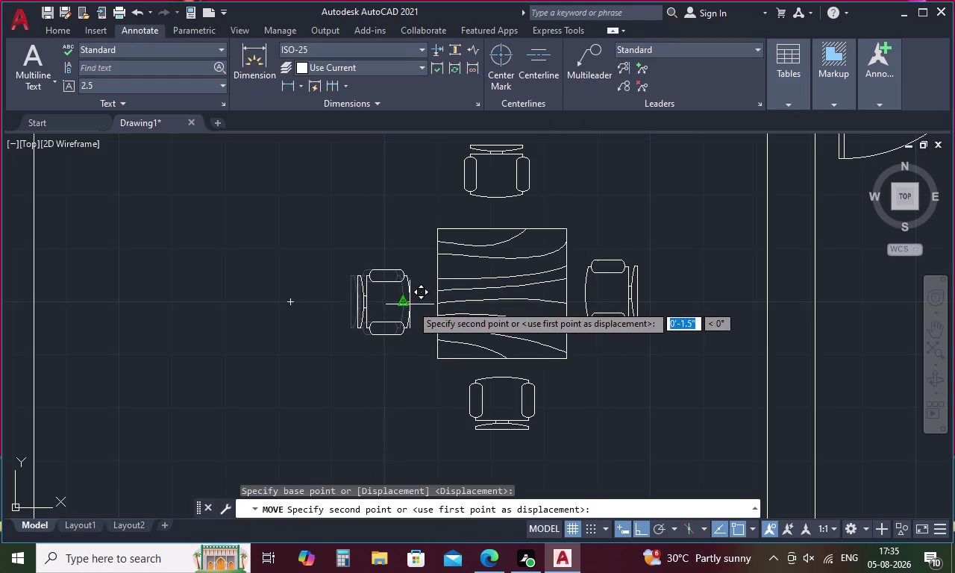
click(415, 304)
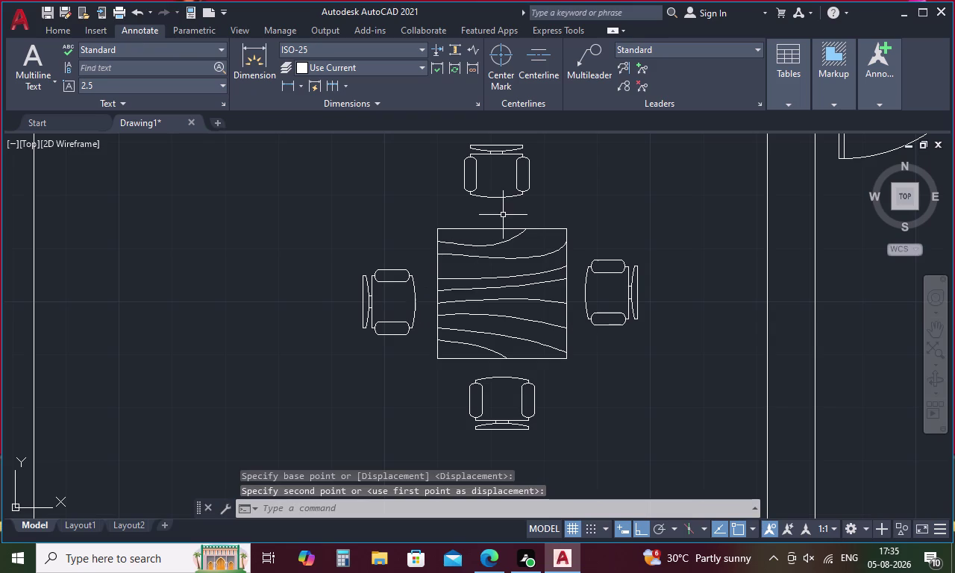
Move the top chair down closer to the table.
click(512, 198)
right_click(512, 198)
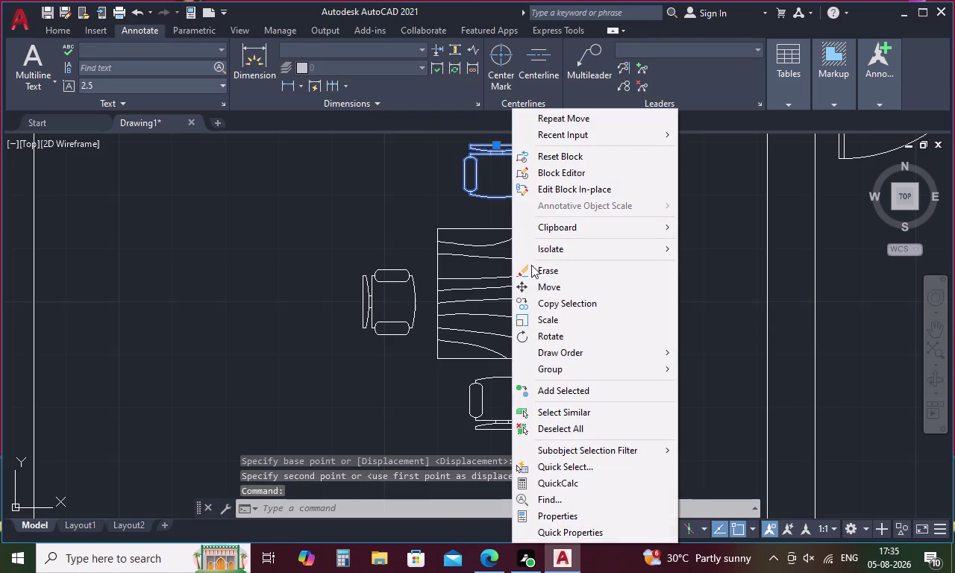
click(534, 286)
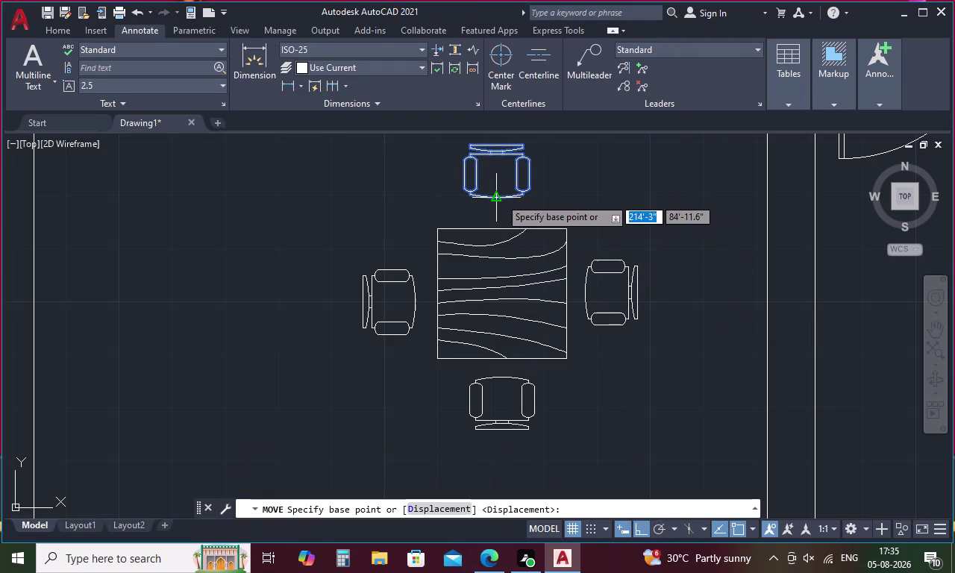
click(500, 198)
click(497, 212)
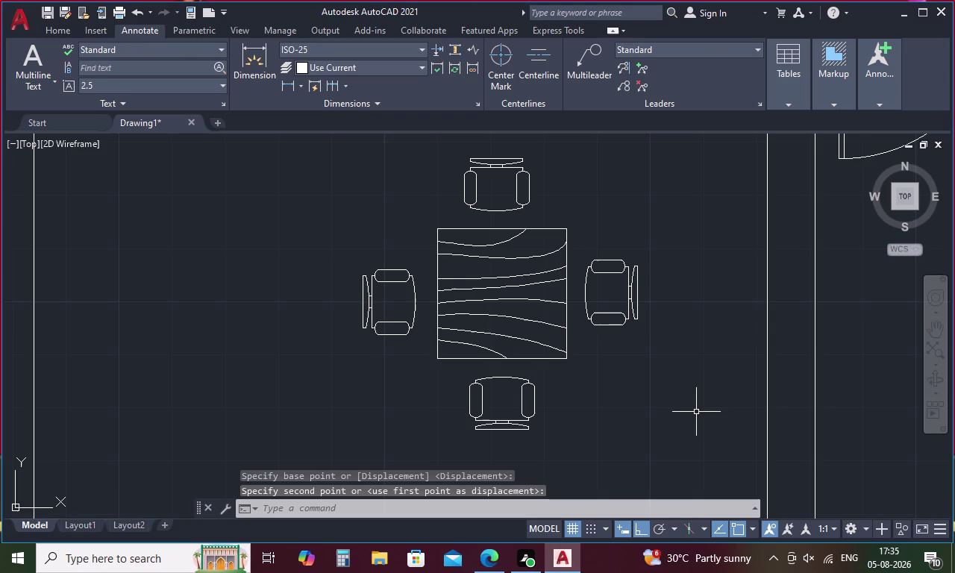
Clear the selection, zoom out to the whole hall, and window-select the dining set.
key(Escape)
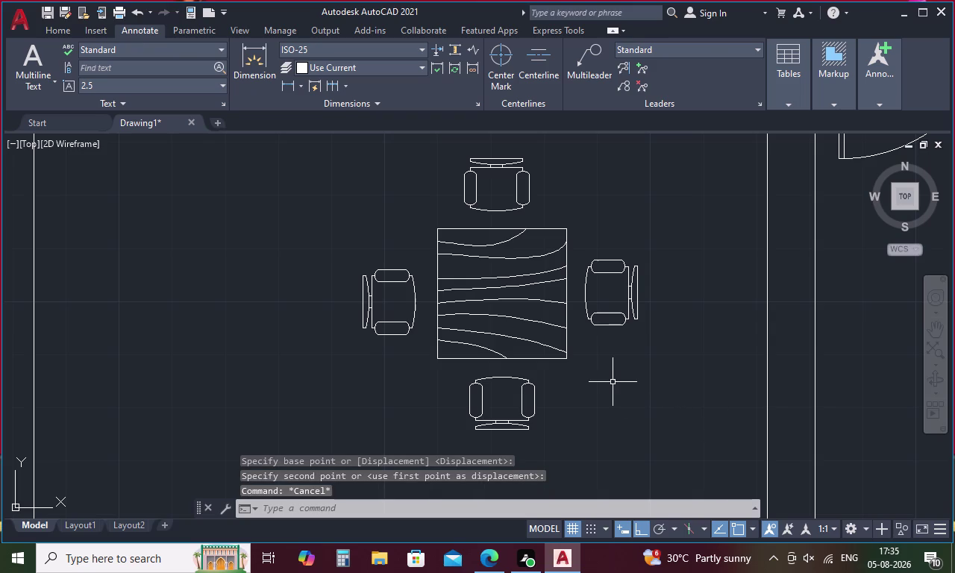
scroll(down, 3)
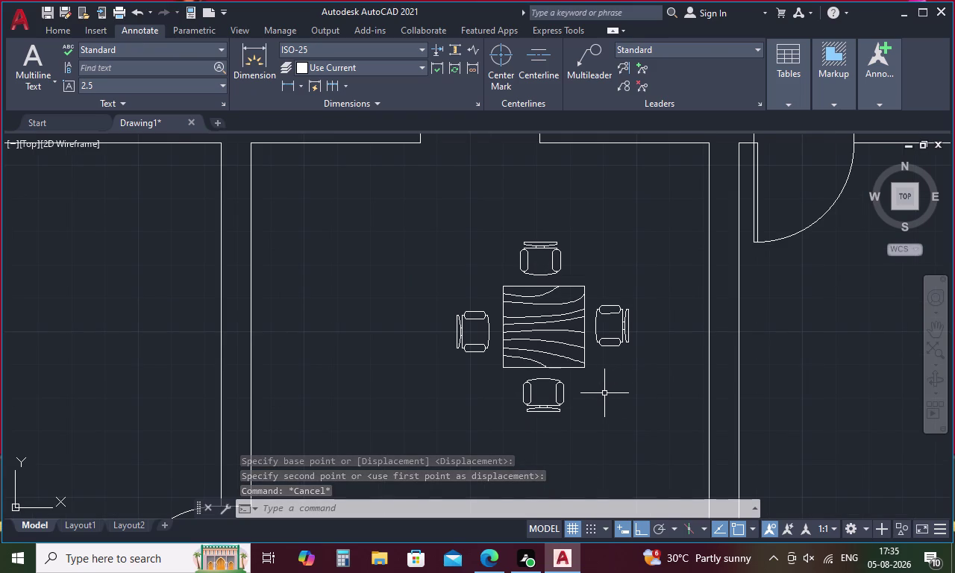
scroll(down, 3)
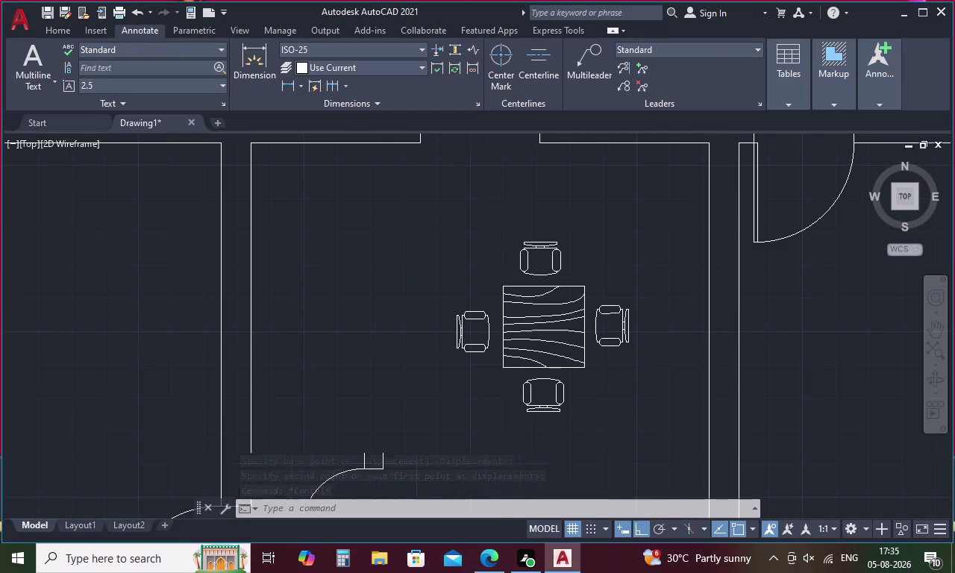
scroll(down, 3)
middle_drag(605, 397, 575, 311)
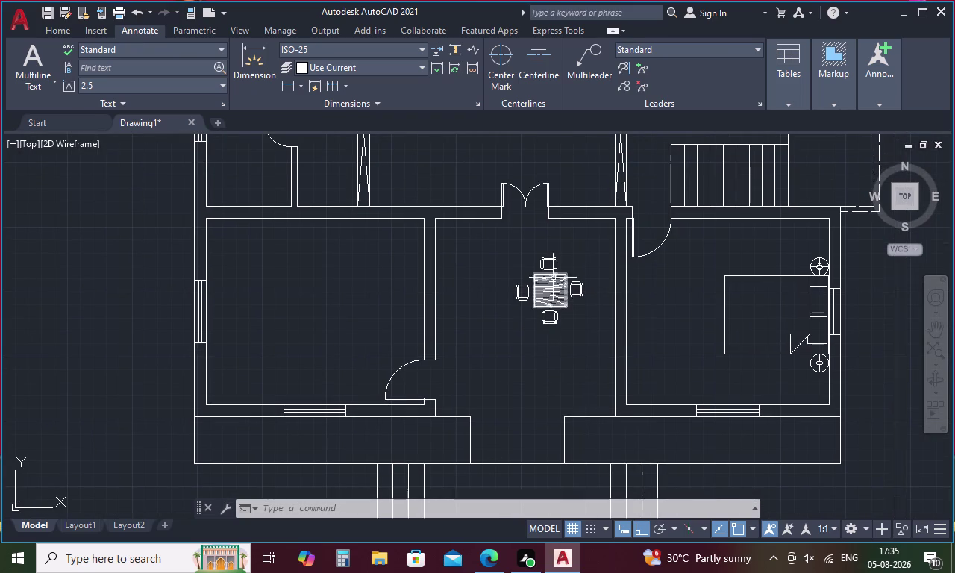
drag(558, 253, 464, 264)
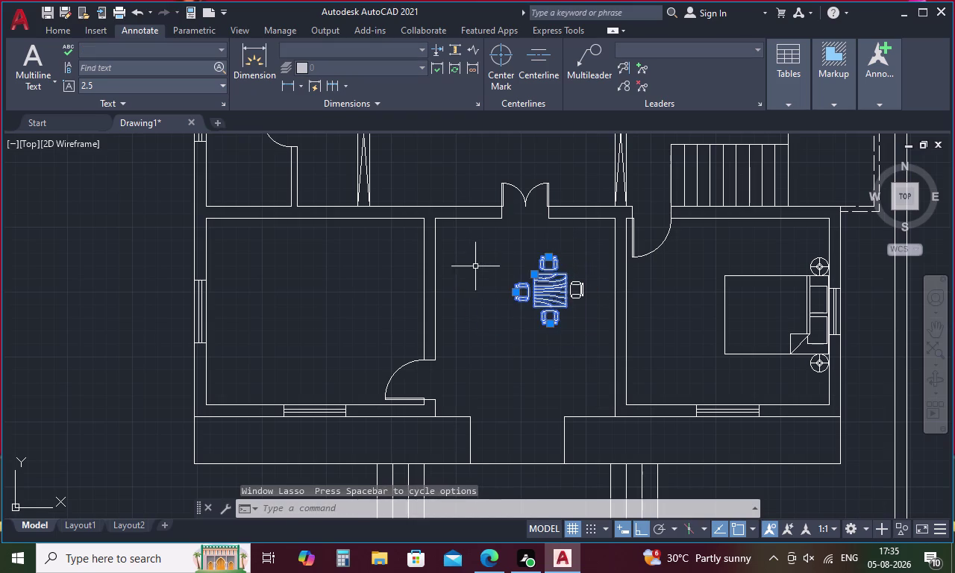
Shrink the table and its four chairs together, using the table centre as base point.
click(582, 286)
right_click(573, 292)
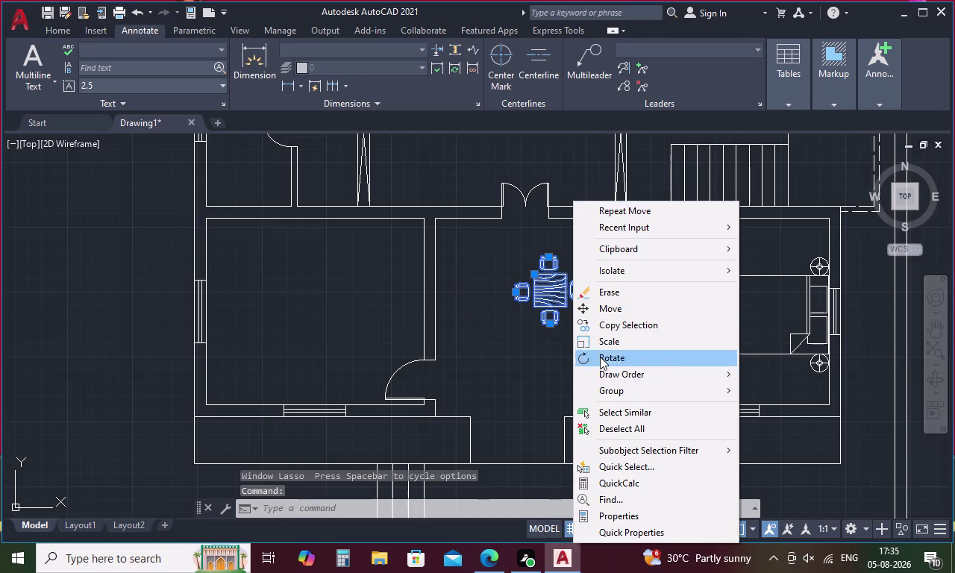
click(619, 341)
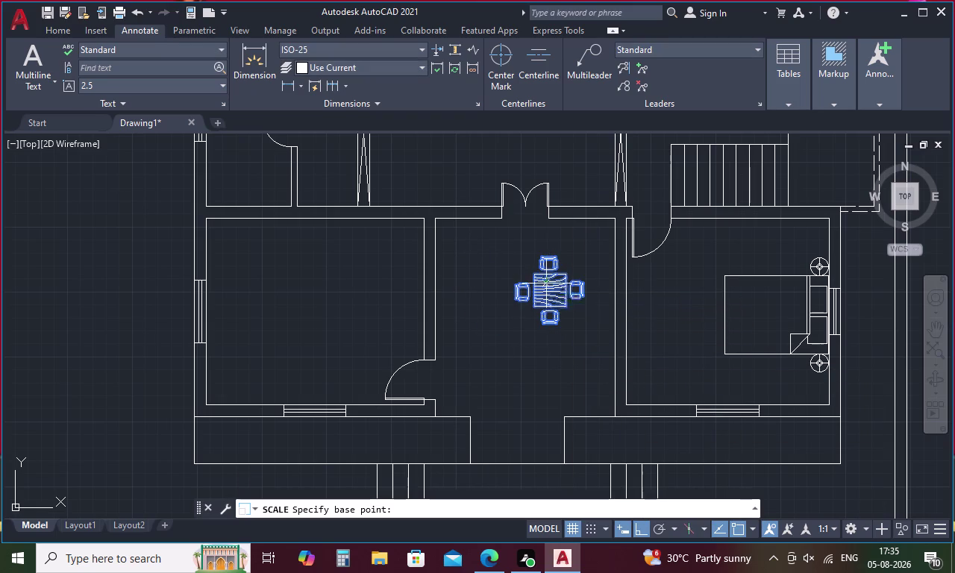
scroll(up, 3)
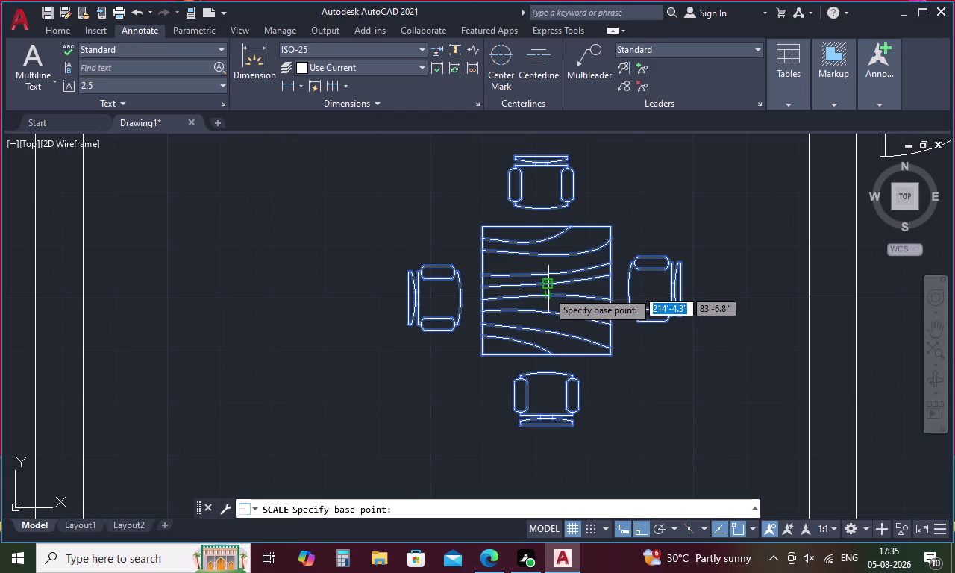
click(545, 298)
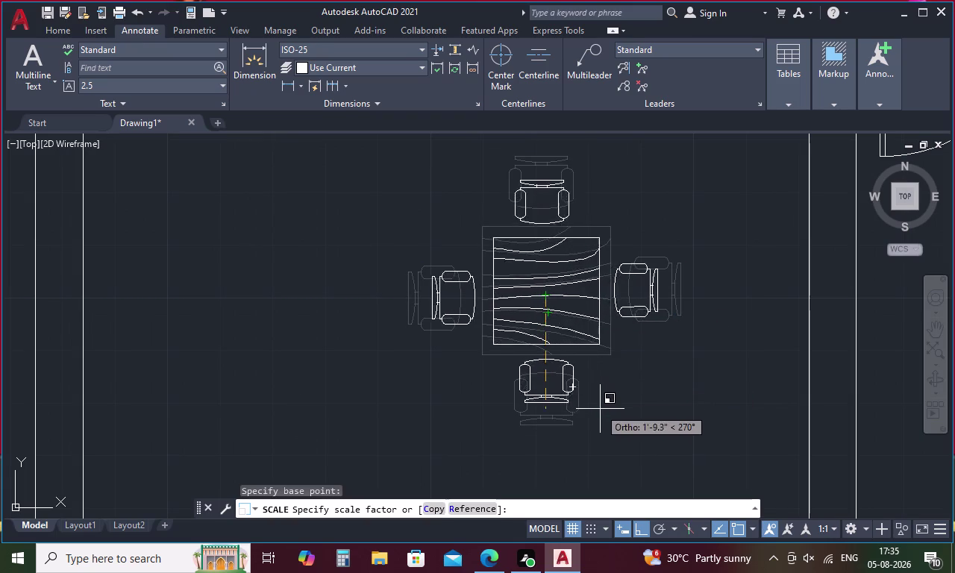
click(623, 459)
scroll(down, 3)
scroll(down, 3)
middle_drag(631, 435, 591, 293)
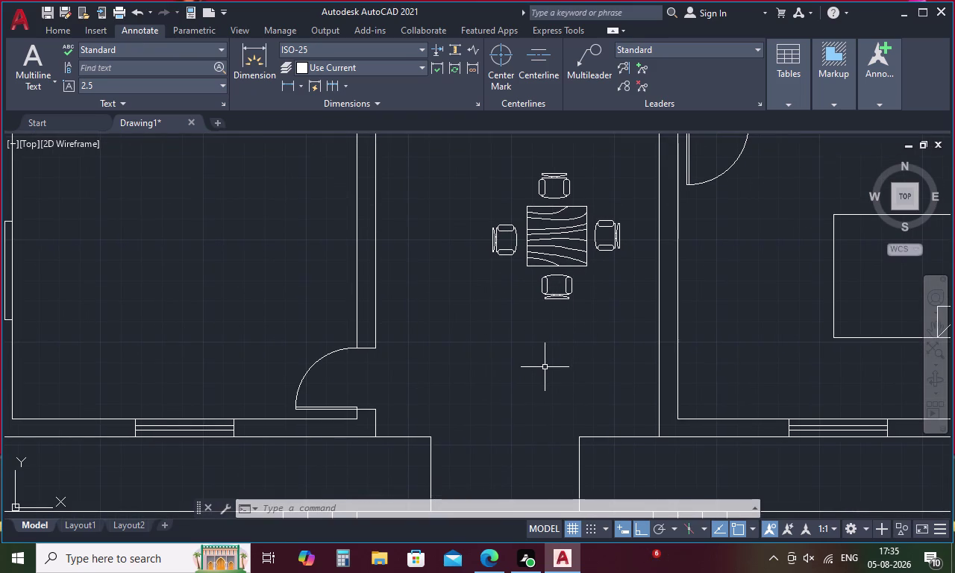
Pan to the loose blocks and rotate the rectangular wood-grain table block 90°.
scroll(down, 3)
middle_drag(560, 300, 529, 436)
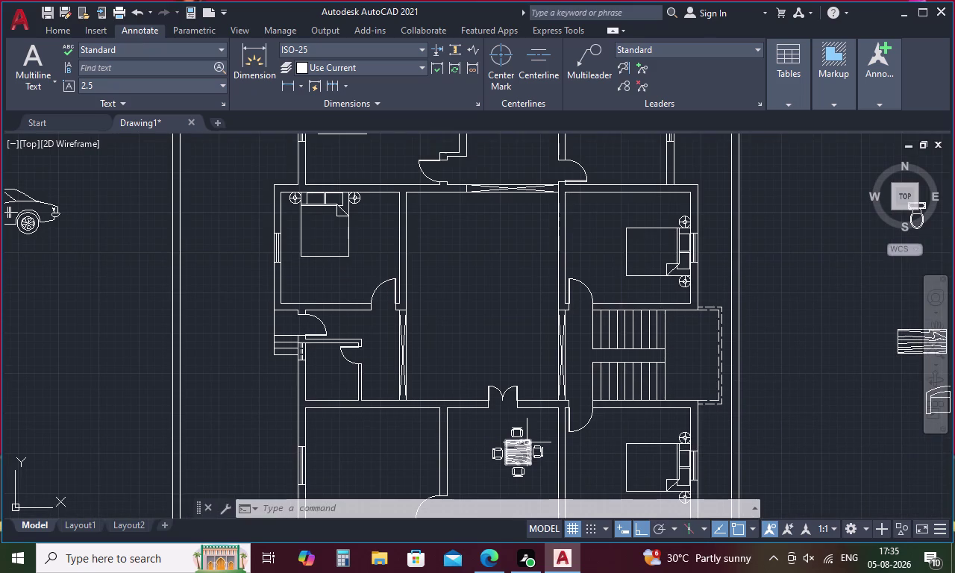
middle_drag(488, 362, 377, 414)
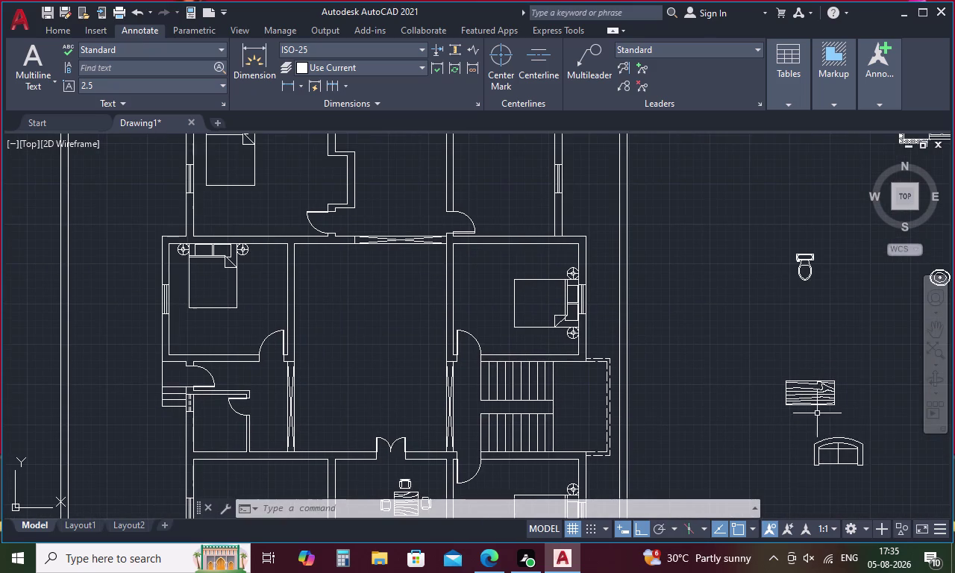
click(811, 397)
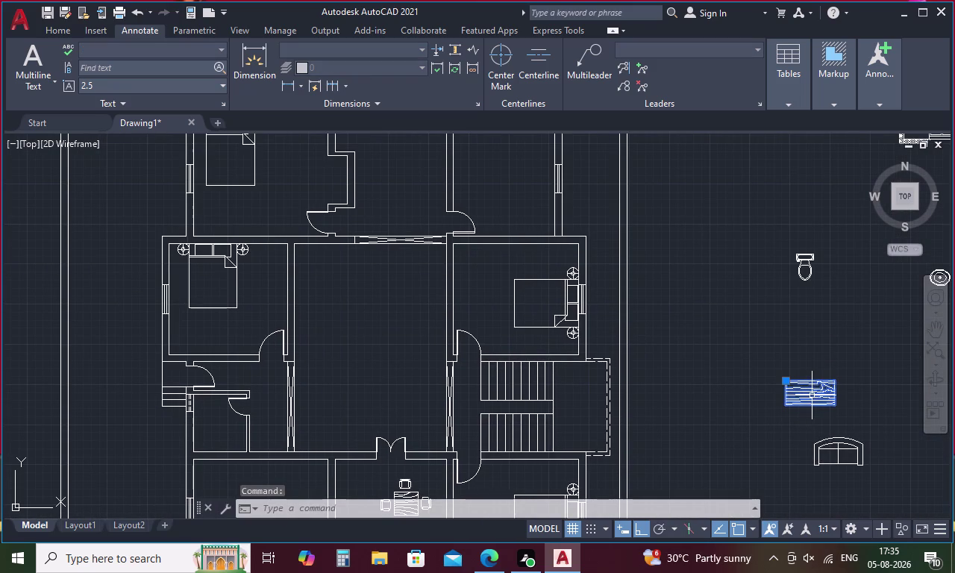
scroll(down, 3)
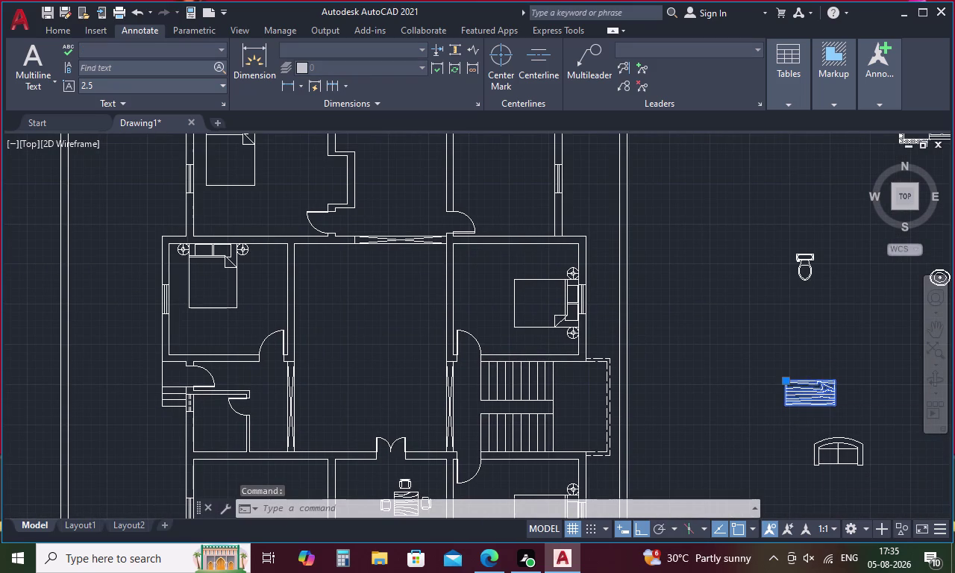
right_click(813, 396)
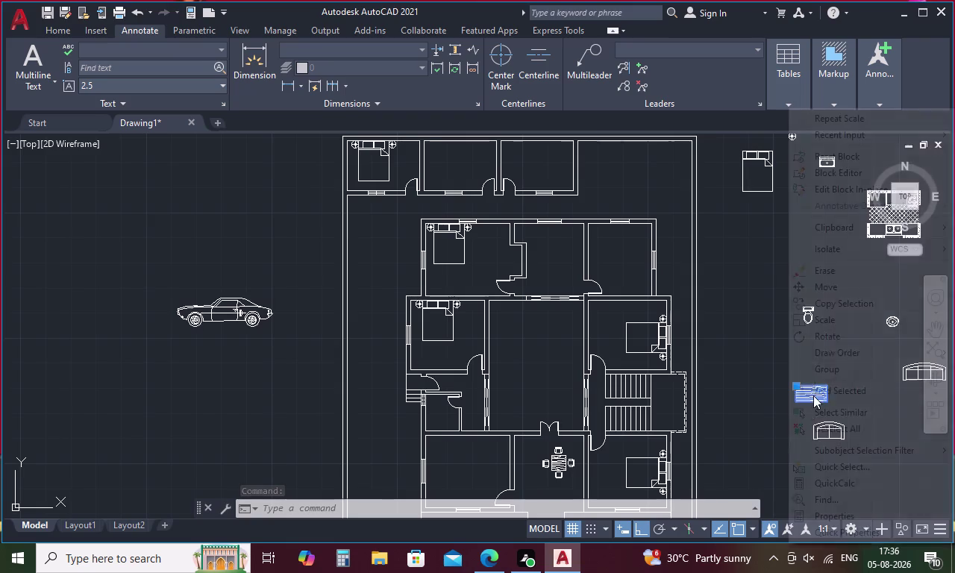
click(823, 335)
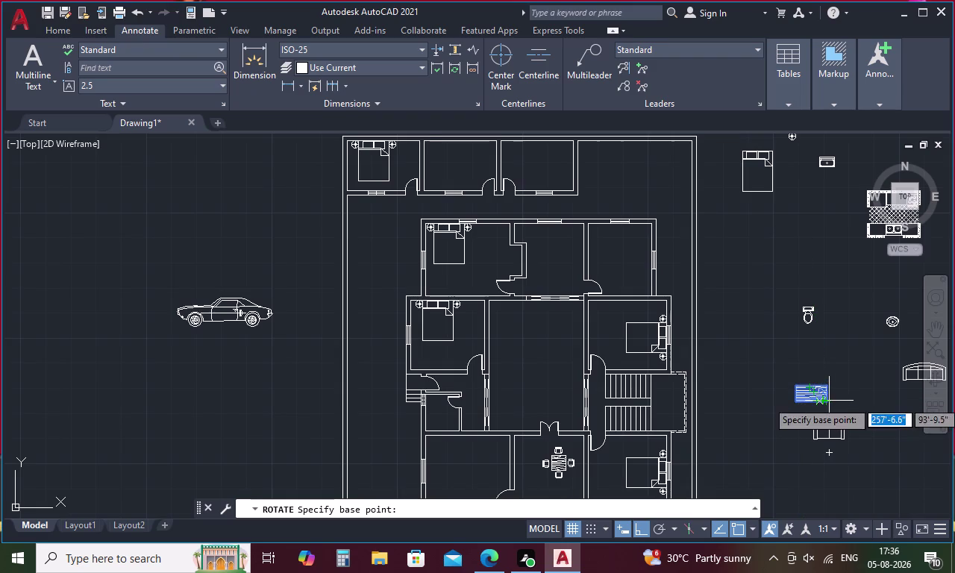
click(827, 400)
click(822, 433)
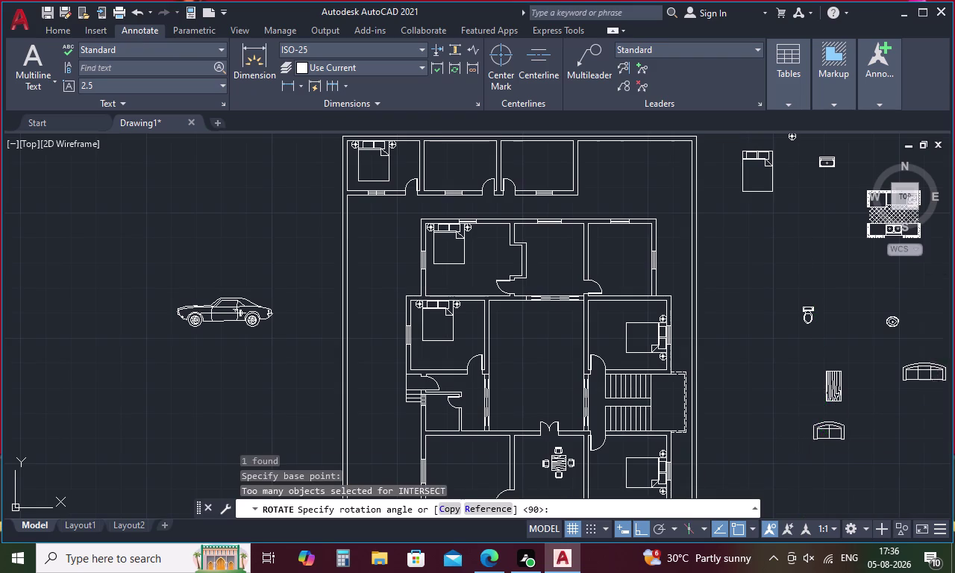
click(832, 392)
right_click(832, 392)
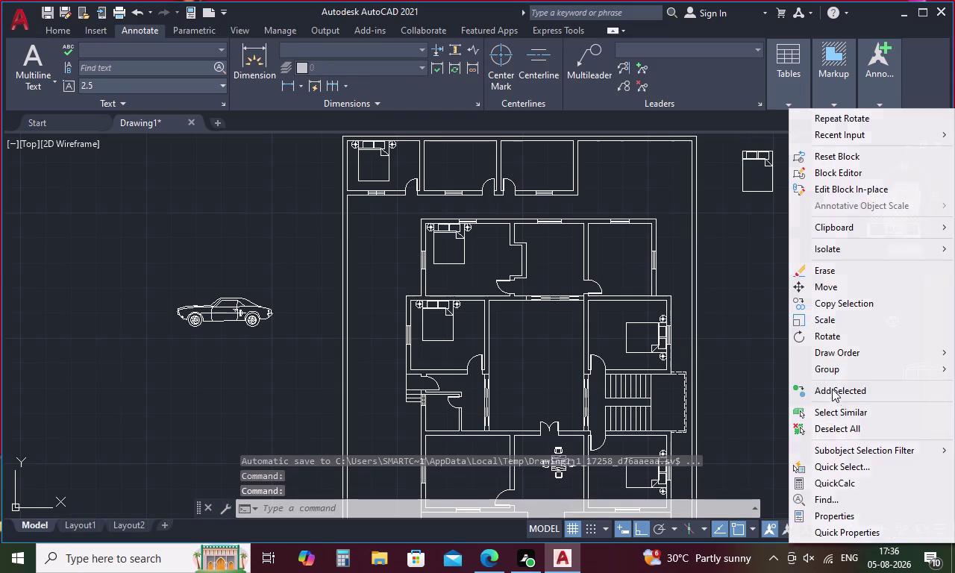
click(830, 283)
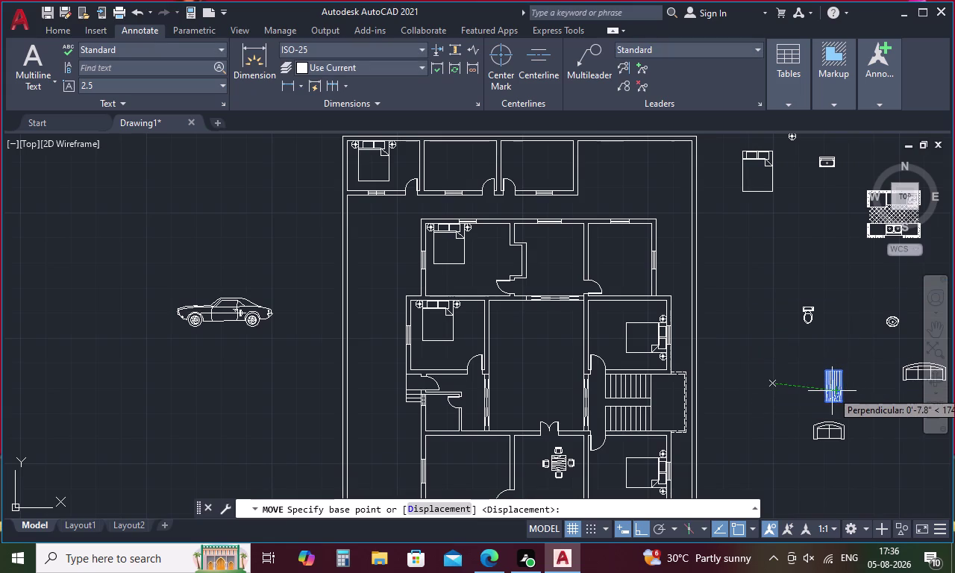
Move the upright wood-grain table block into the central room.
scroll(up, 3)
click(829, 377)
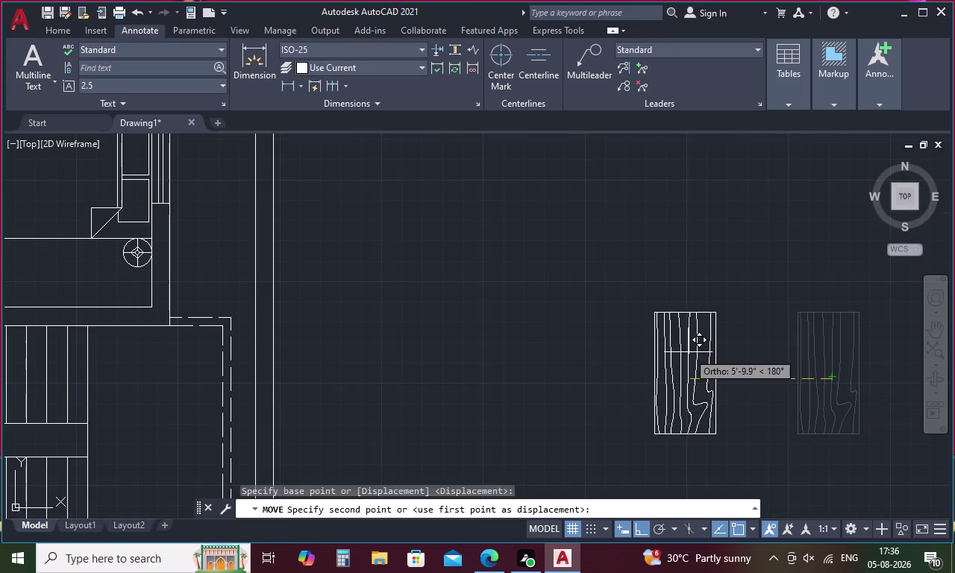
scroll(down, 3)
scroll(up, 3)
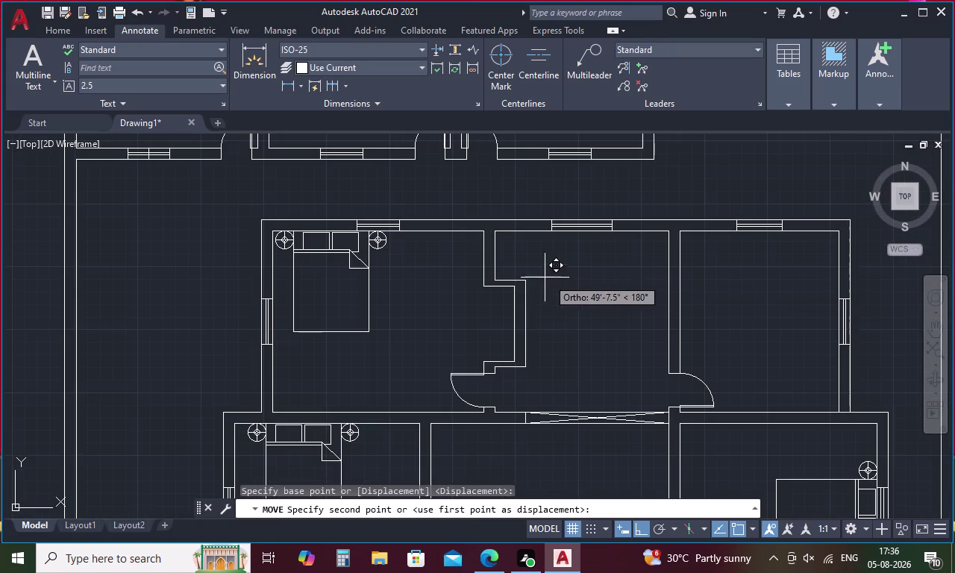
click(590, 311)
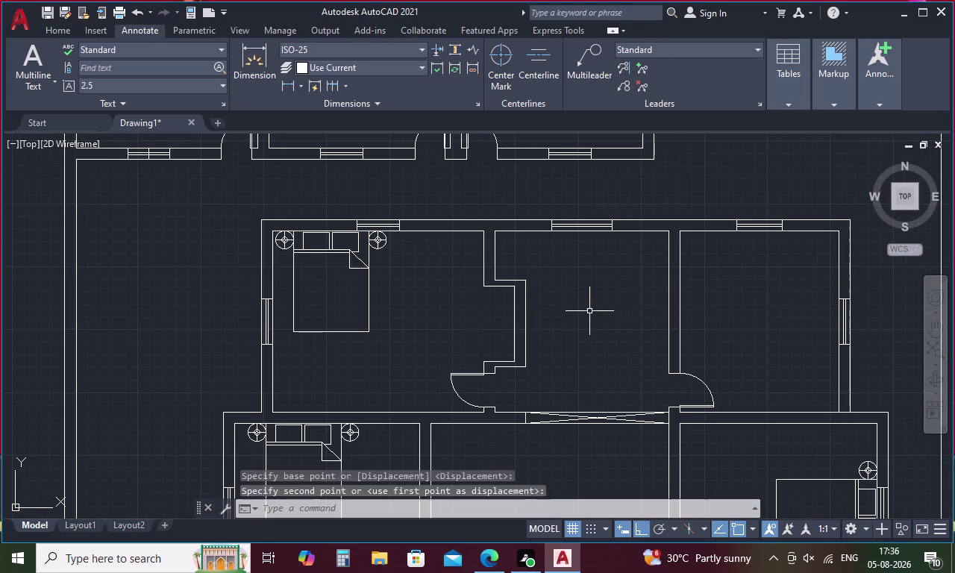
Move the table again, placing it in the upper middle room.
scroll(down, 3)
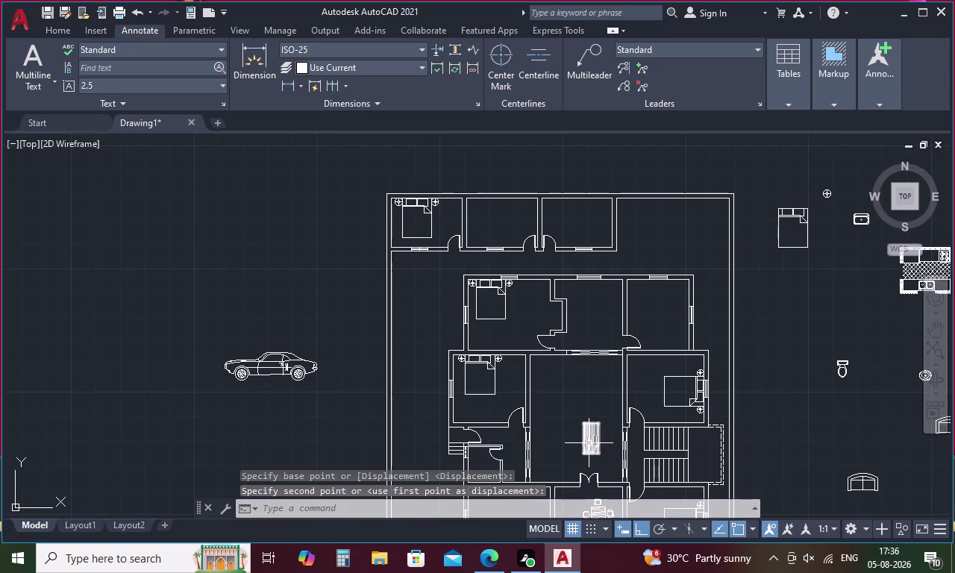
click(590, 440)
right_click(589, 441)
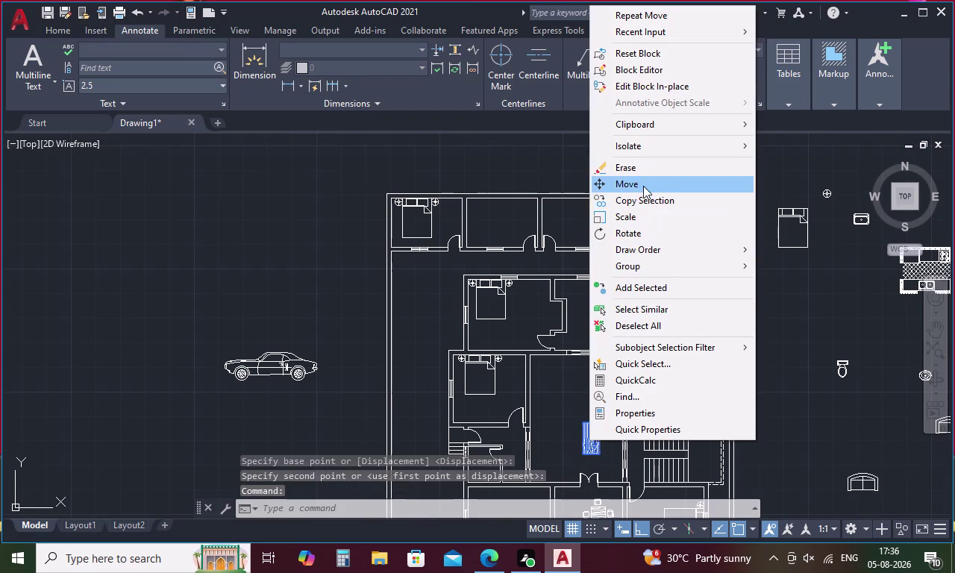
click(643, 186)
click(591, 439)
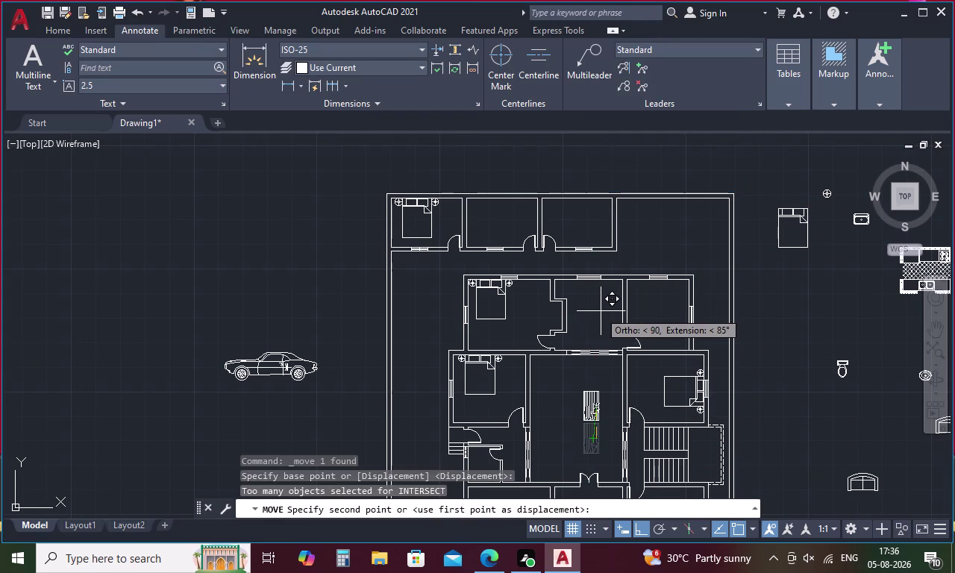
scroll(up, 3)
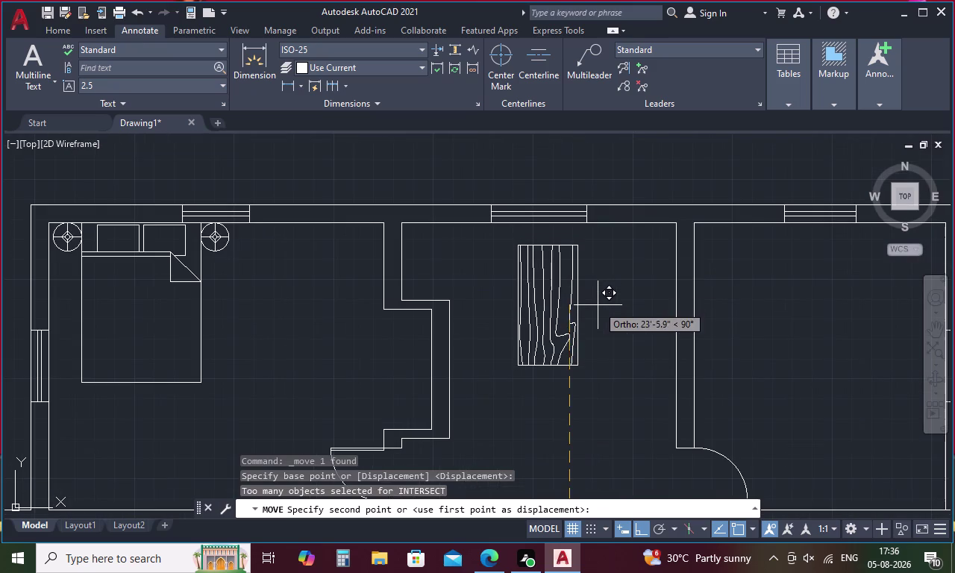
click(597, 313)
scroll(down, 3)
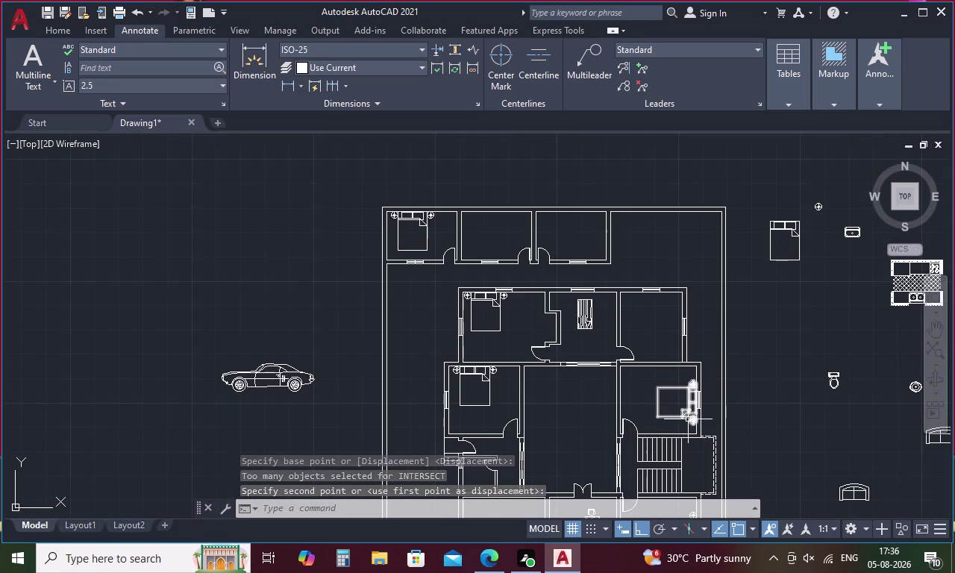
With Ortho off (F8), nudge the table to its adjusted spot.
click(585, 317)
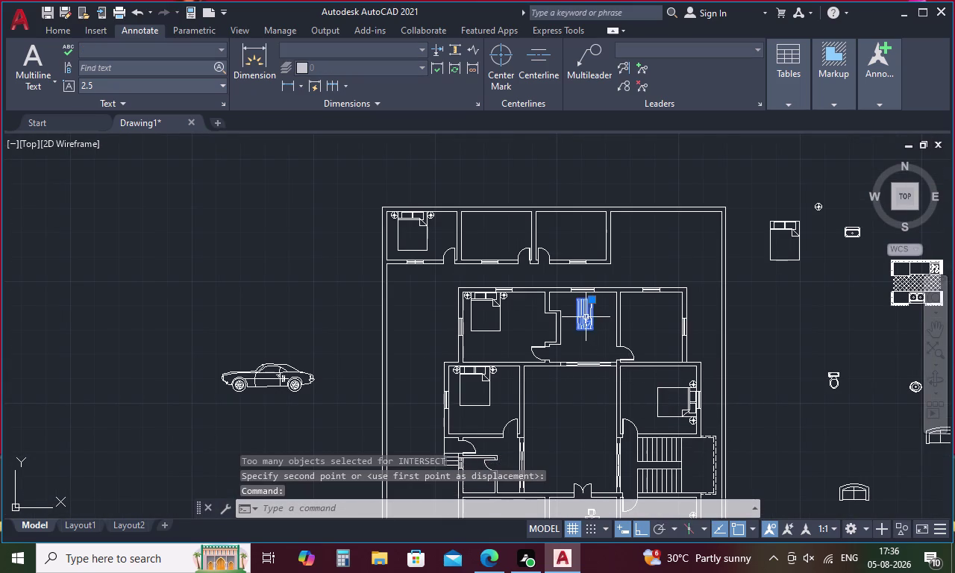
right_click(586, 318)
click(627, 288)
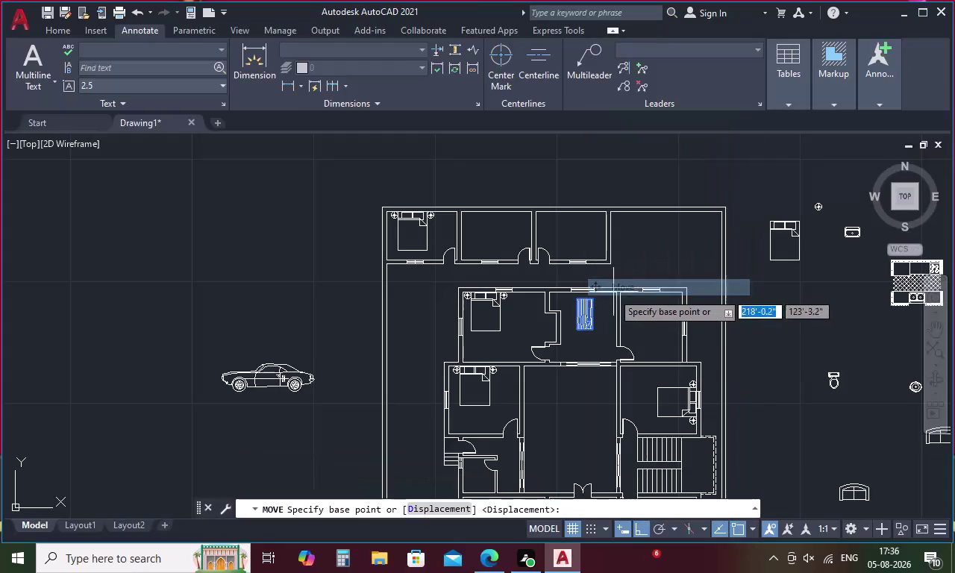
click(584, 315)
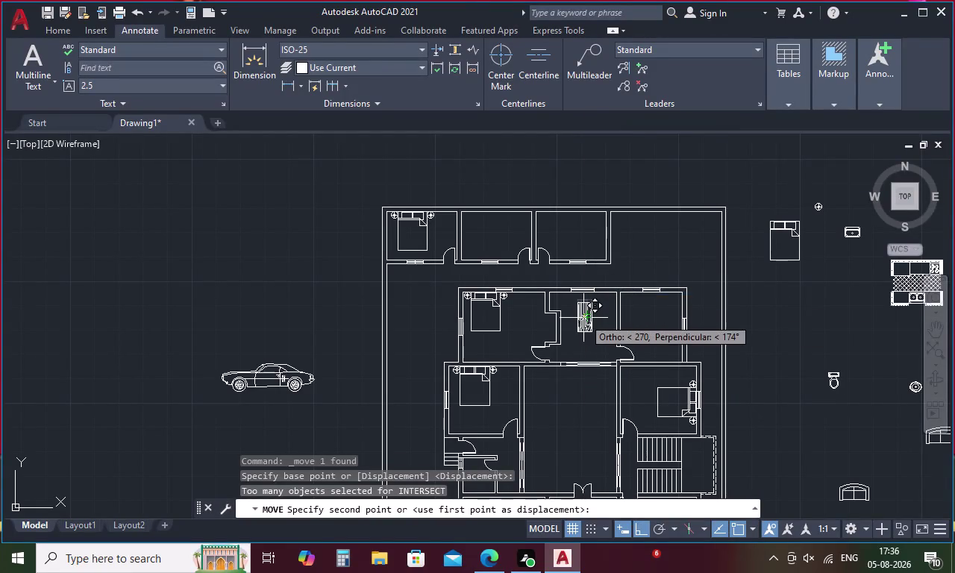
scroll(up, 3)
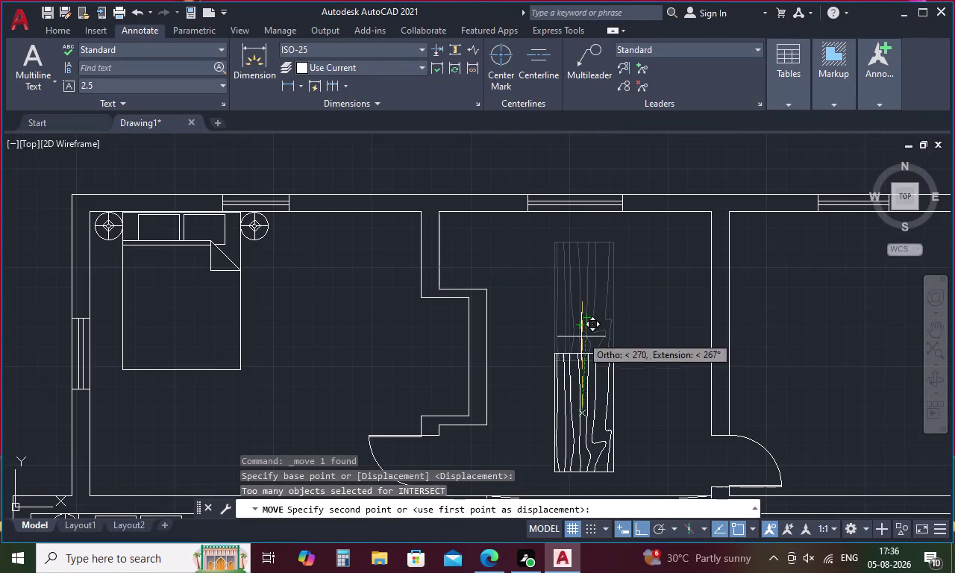
key(F8)
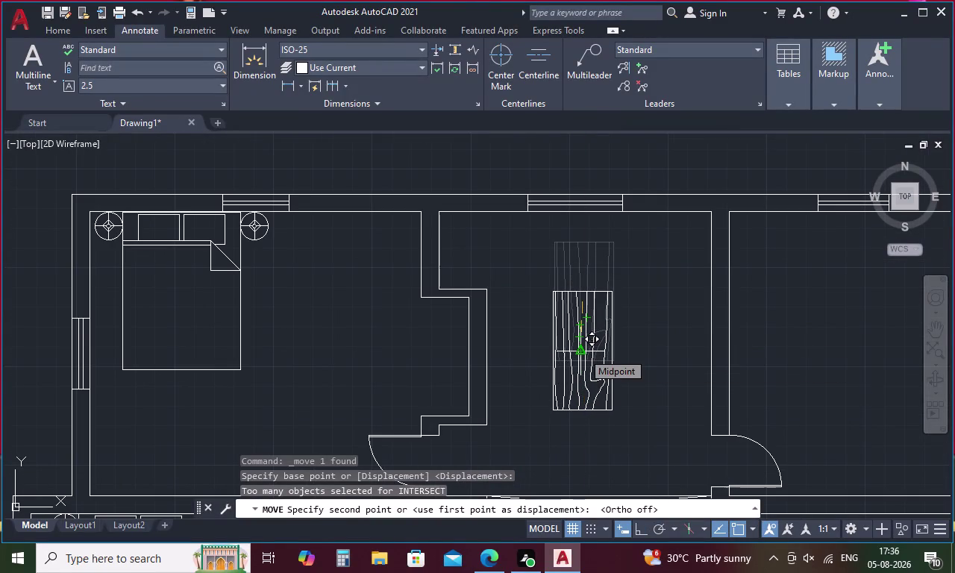
scroll(up, 3)
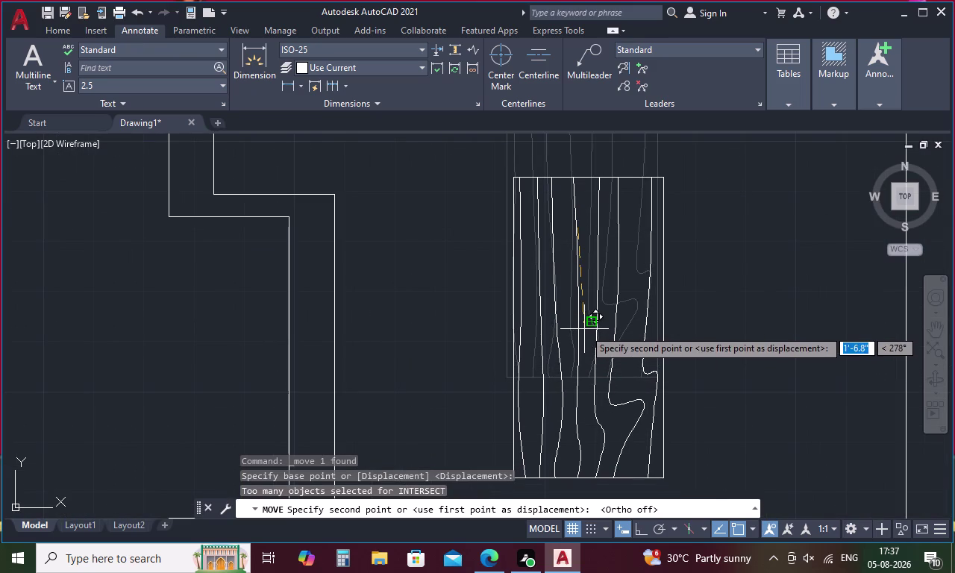
click(584, 330)
scroll(down, 3)
scroll(down, 3)
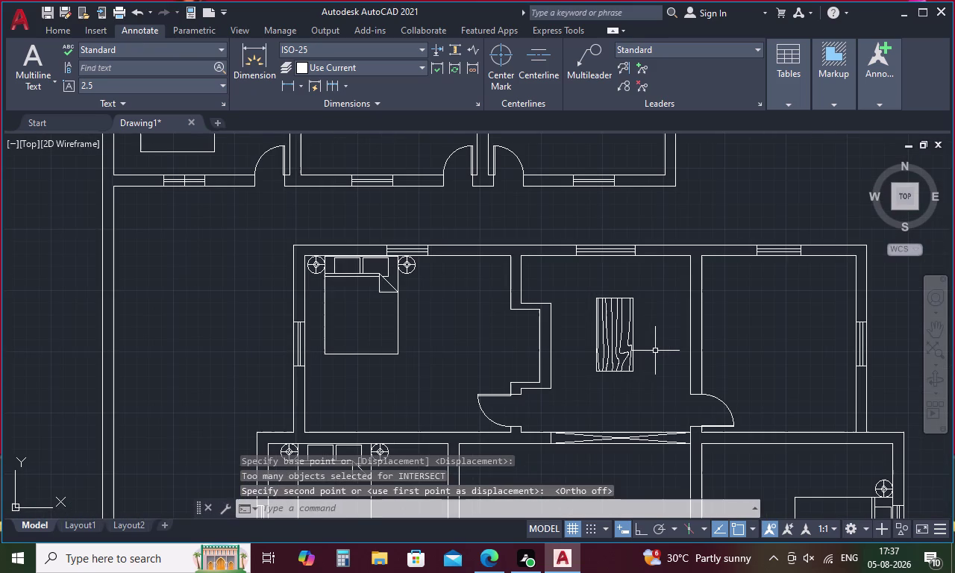
Pan across the floor plan to the dining set.
middle_drag(655, 351, 506, 334)
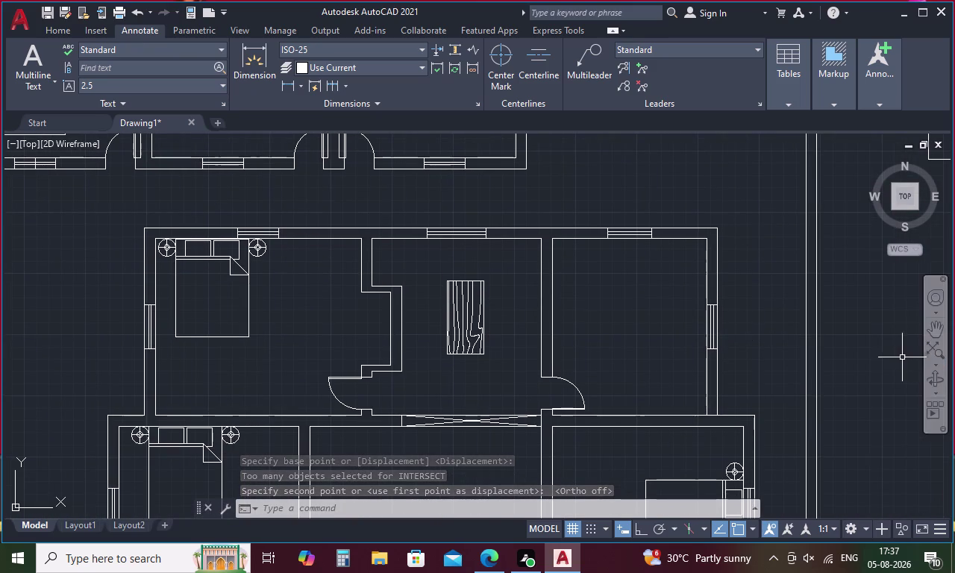
middle_drag(900, 359, 743, 358)
scroll(down, 3)
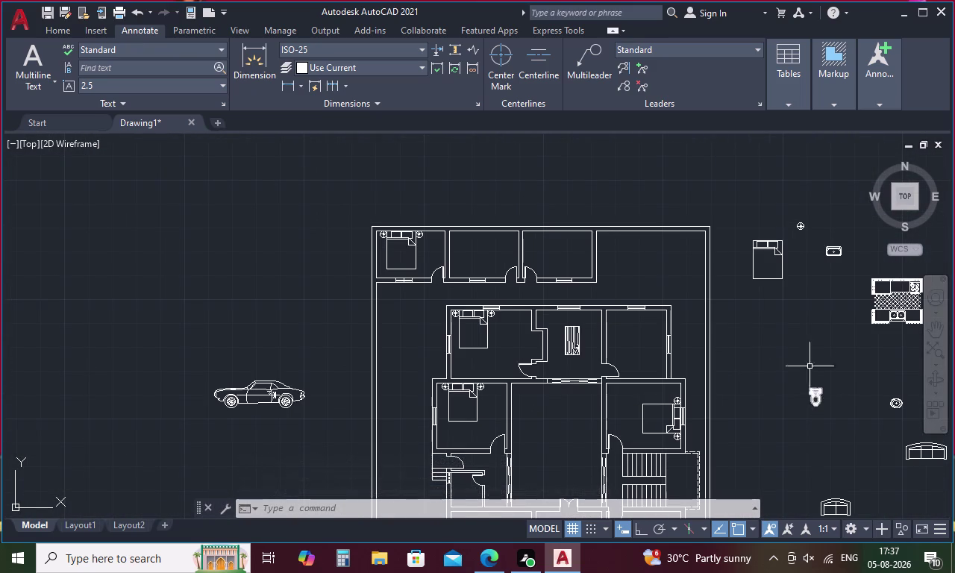
middle_drag(808, 372, 746, 266)
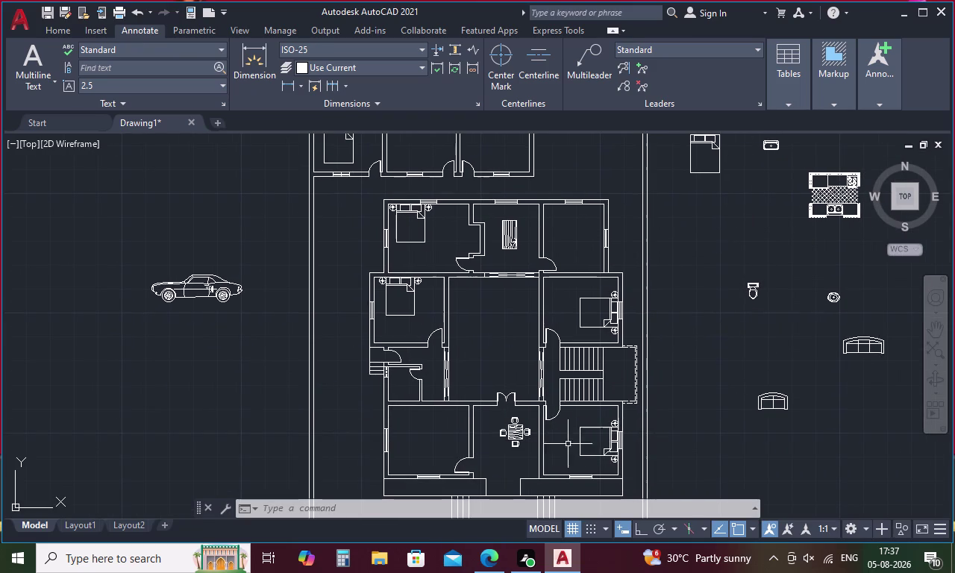
Copy the top dining chair into the right-hand room.
scroll(up, 3)
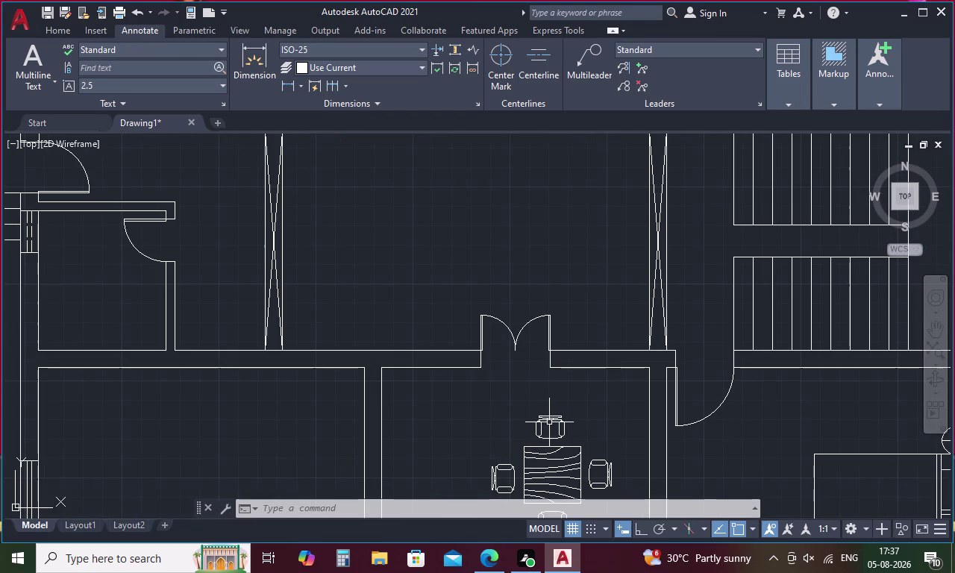
click(552, 421)
right_click(599, 421)
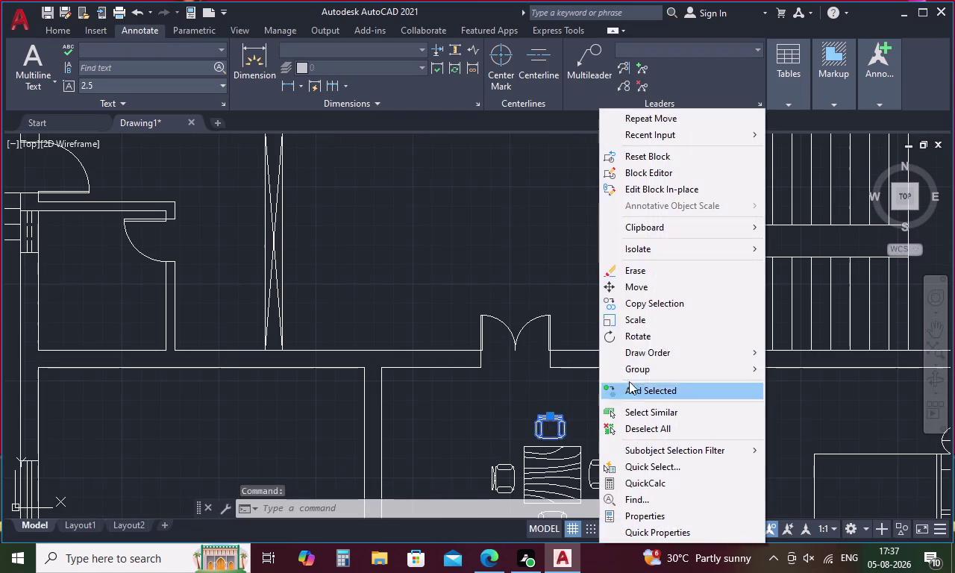
click(648, 304)
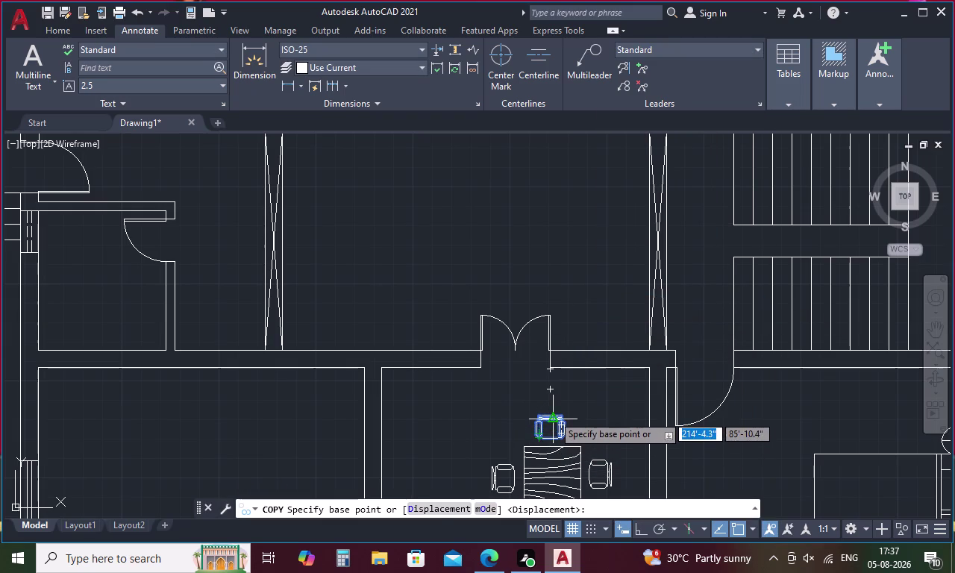
click(552, 415)
scroll(down, 3)
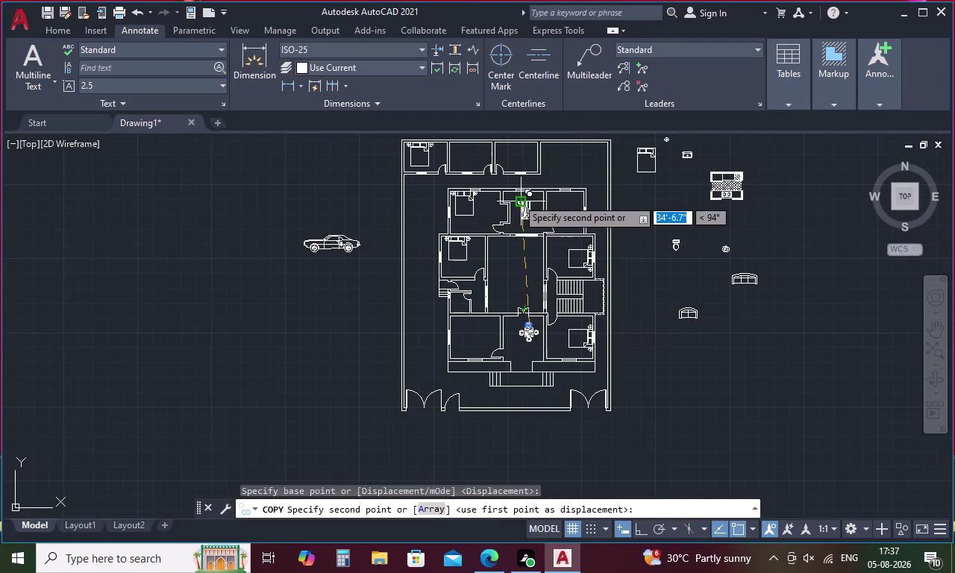
scroll(up, 3)
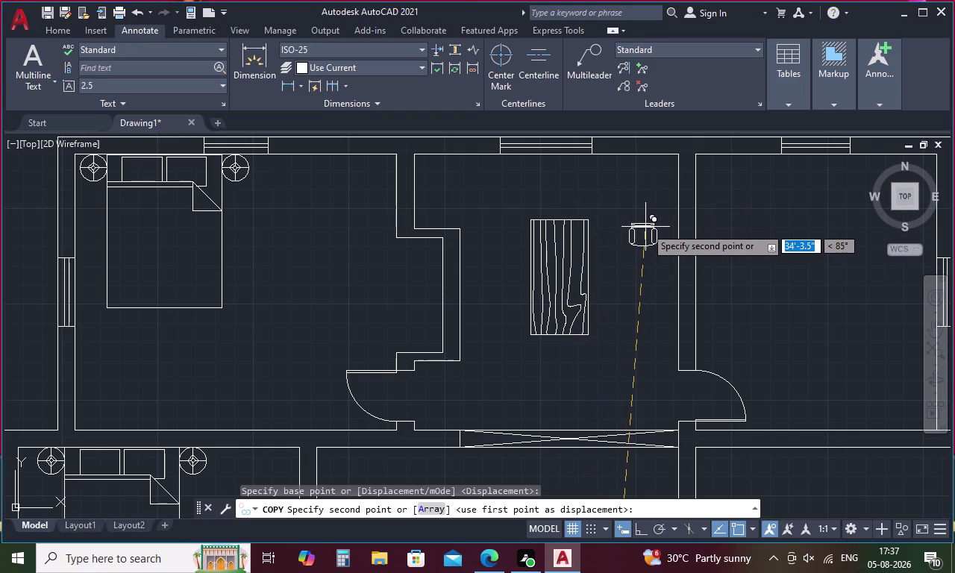
click(757, 245)
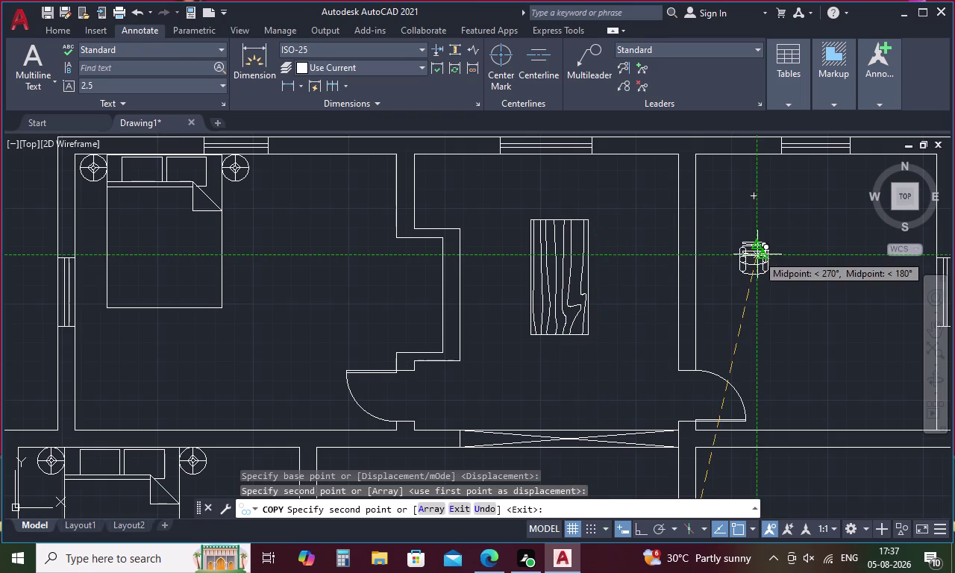
key(Escape)
Rotate the wooden table with Ortho on, then undo that rotation.
click(579, 269)
right_click(580, 269)
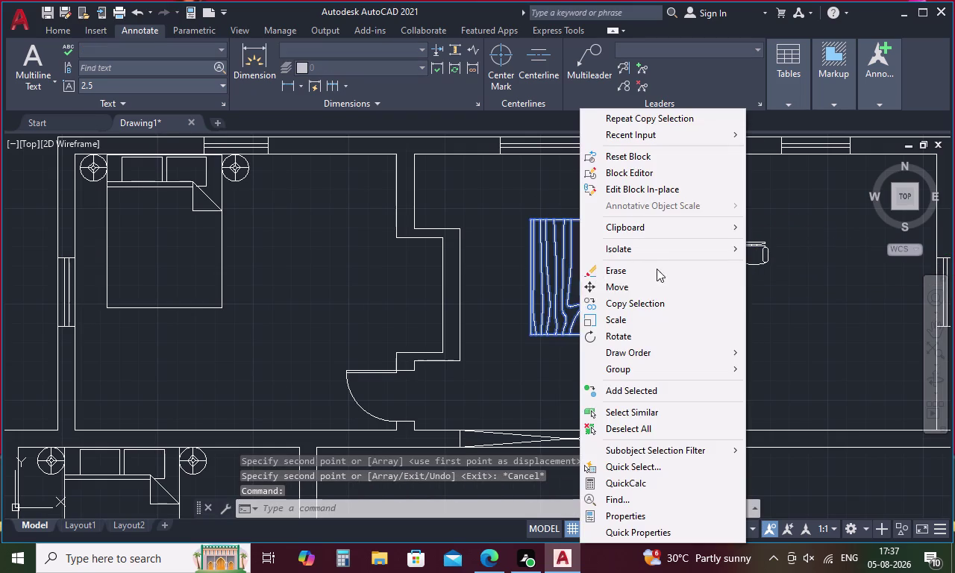
click(641, 337)
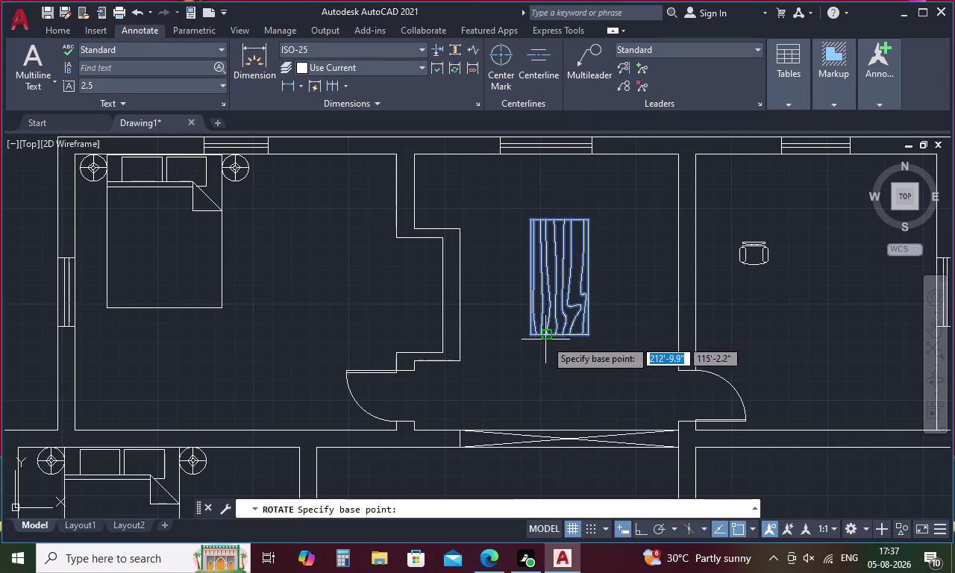
click(554, 339)
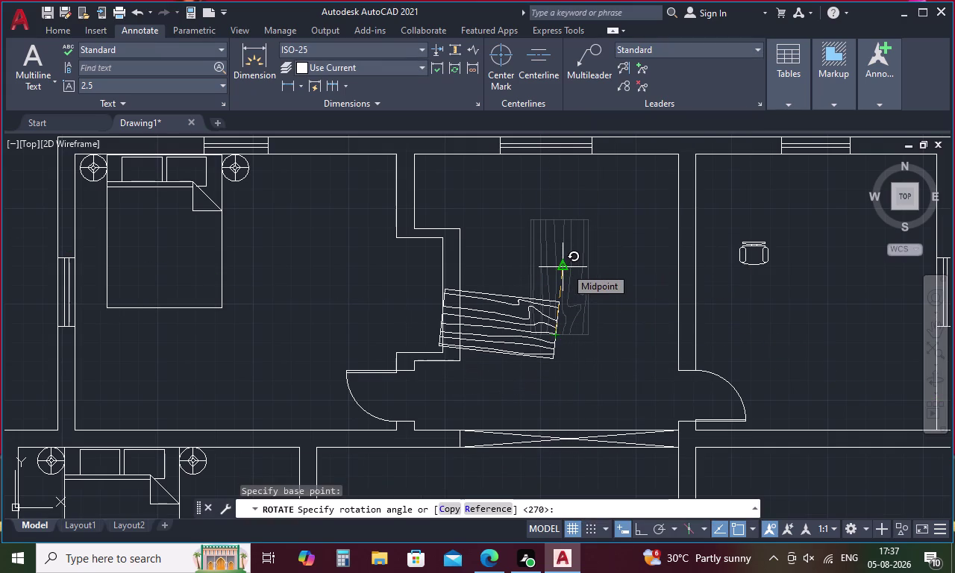
key(F8)
click(565, 267)
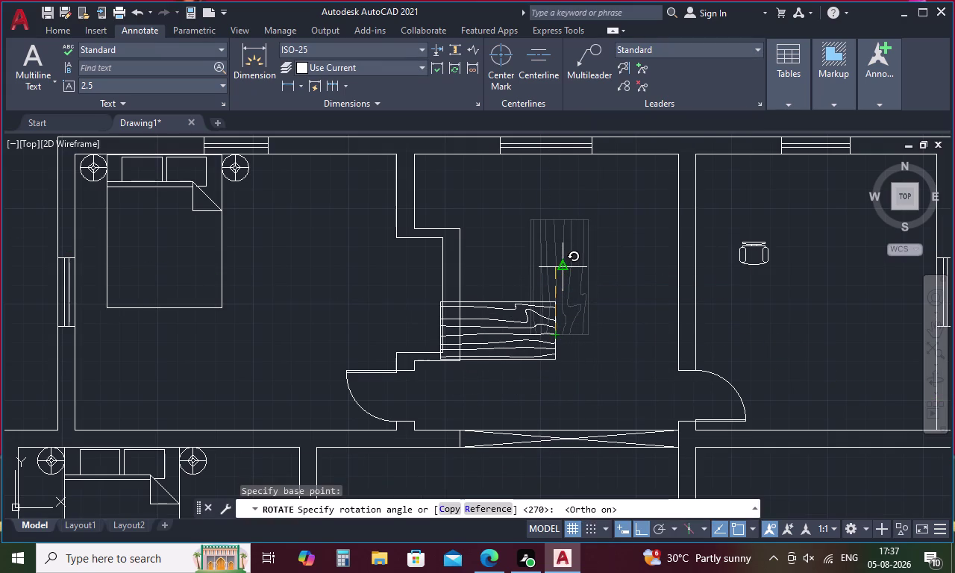
key(ctrl+z)
Rotate the table 270° about its lower end so it lies horizontally.
click(544, 305)
right_click(544, 305)
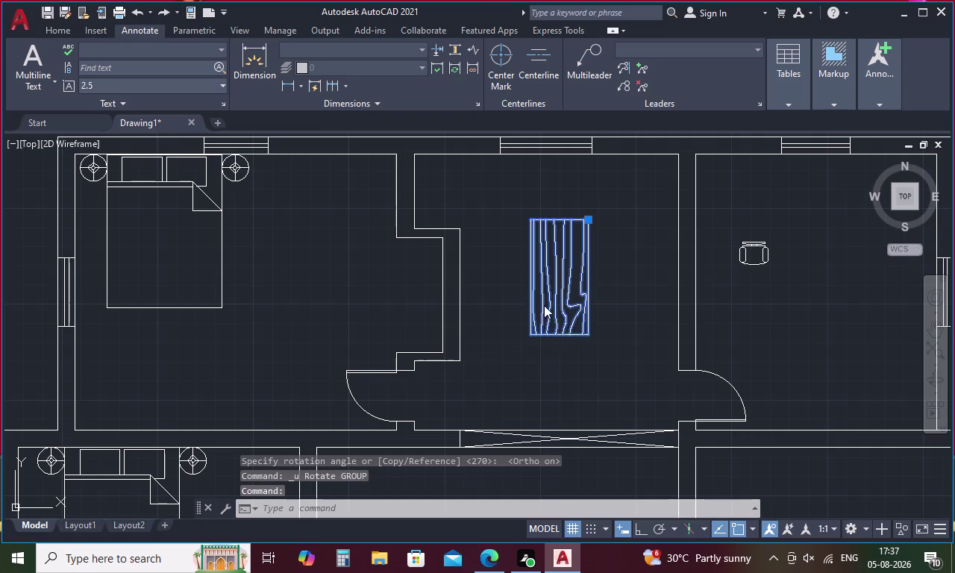
click(581, 330)
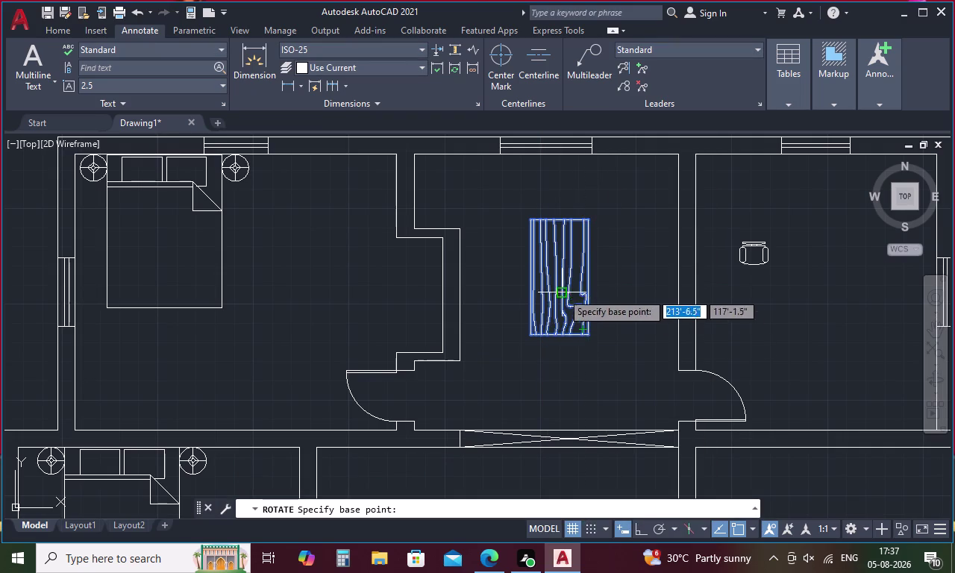
click(559, 220)
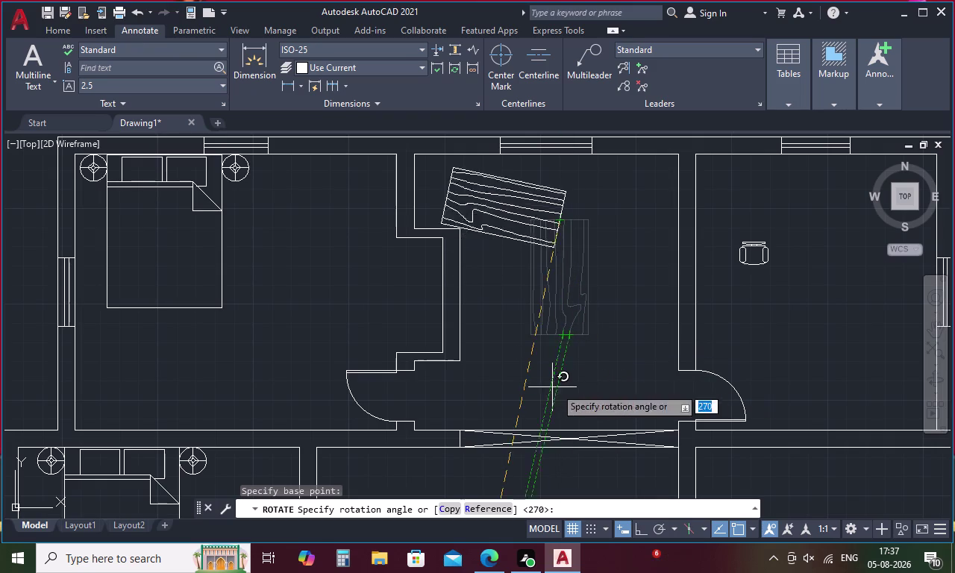
key(F8)
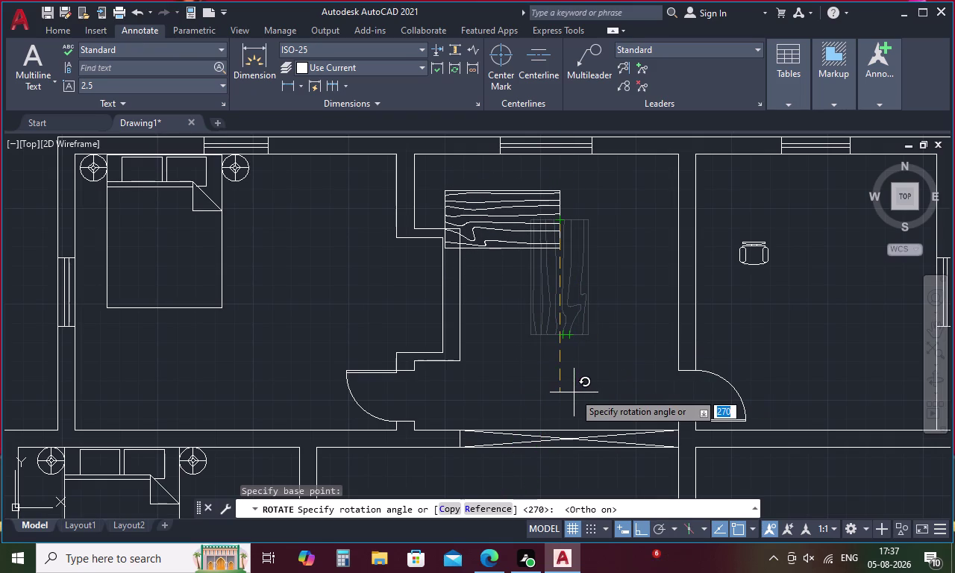
click(573, 392)
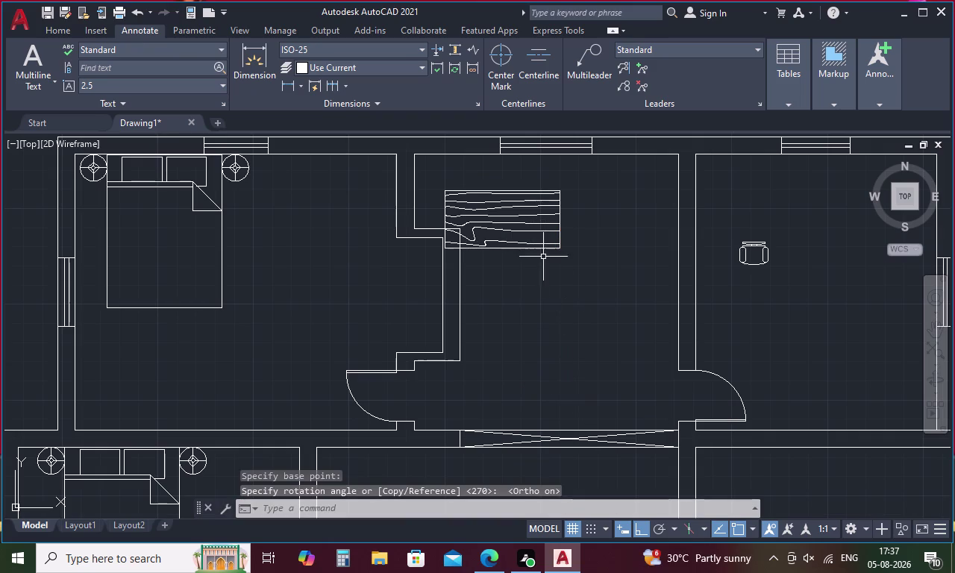
click(532, 217)
Start moving the horizontal table from a base point on its end.
right_click(532, 216)
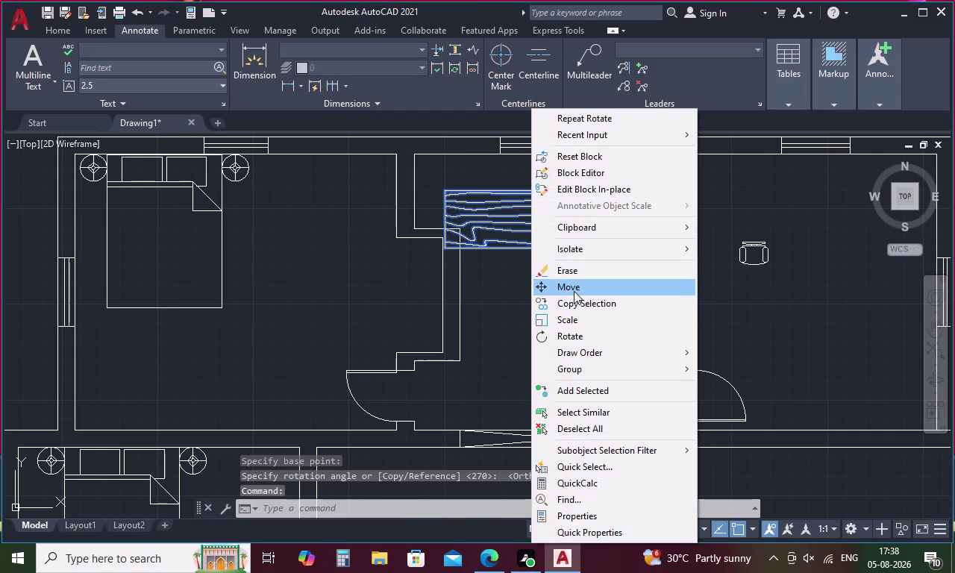
click(574, 289)
click(511, 219)
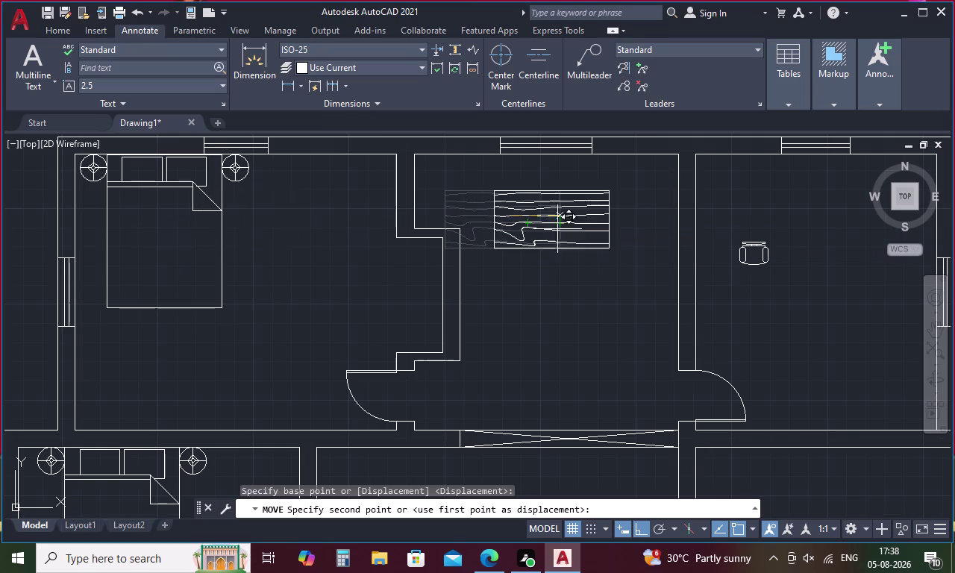
scroll(up, 3)
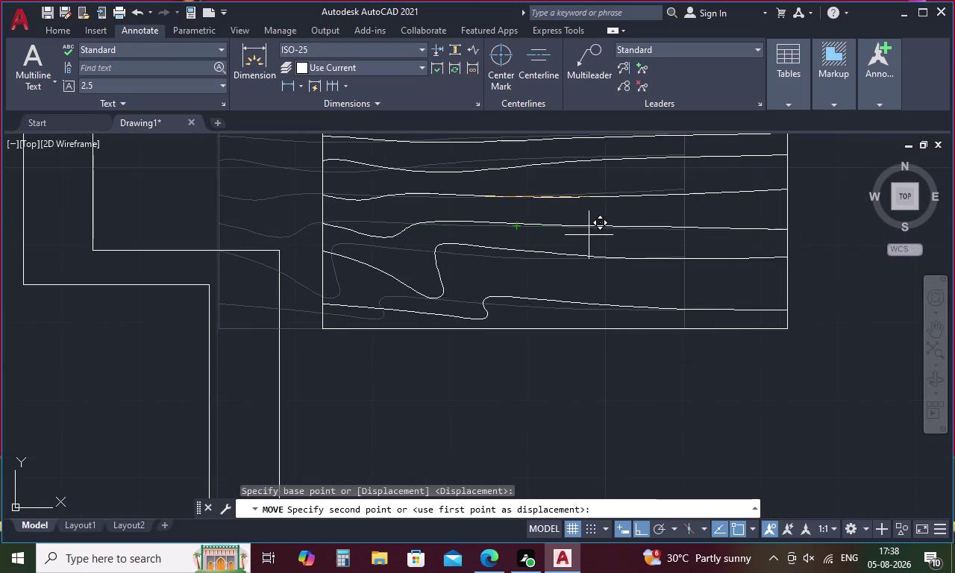
click(646, 240)
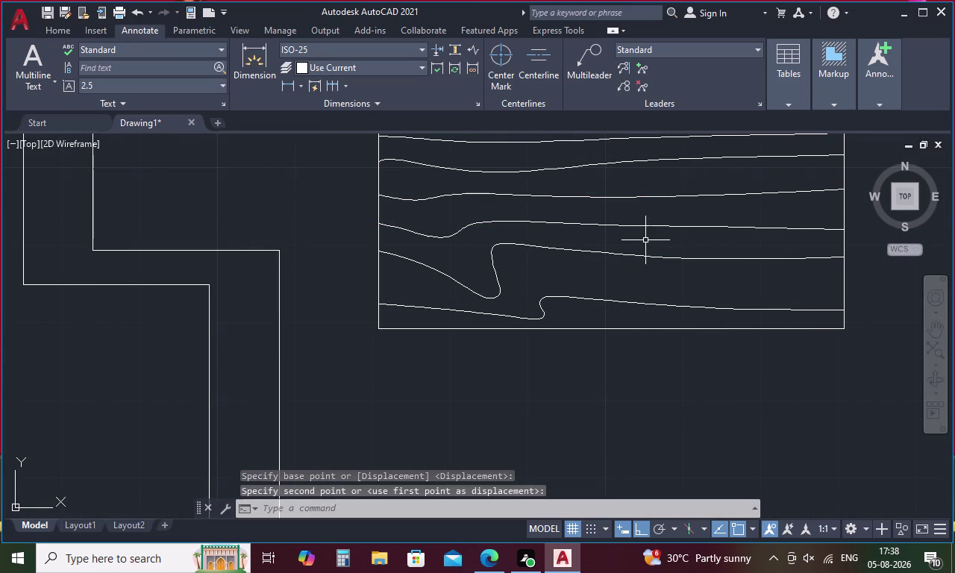
scroll(down, 3)
scroll(down, 3)
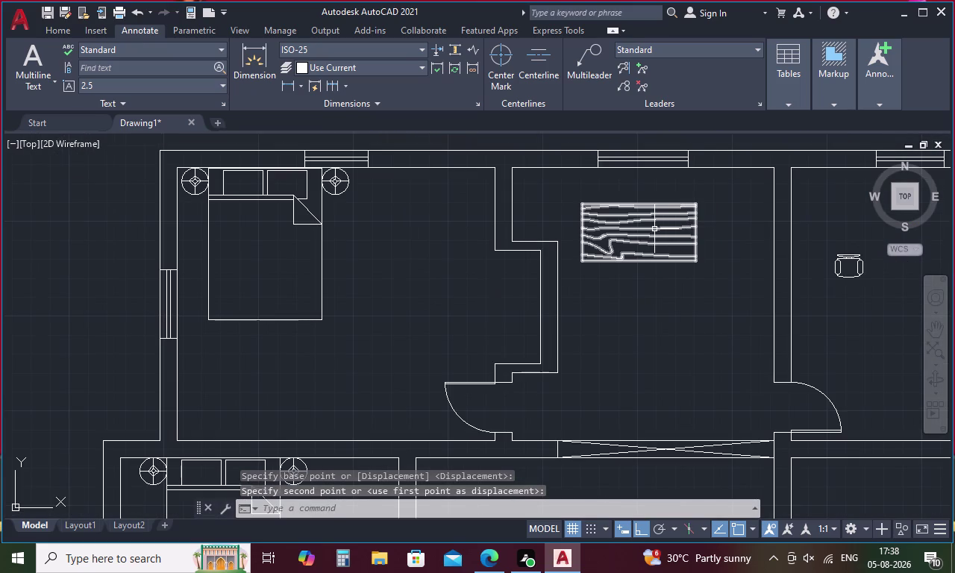
Move the wood-grain table block further right.
click(654, 229)
right_click(654, 229)
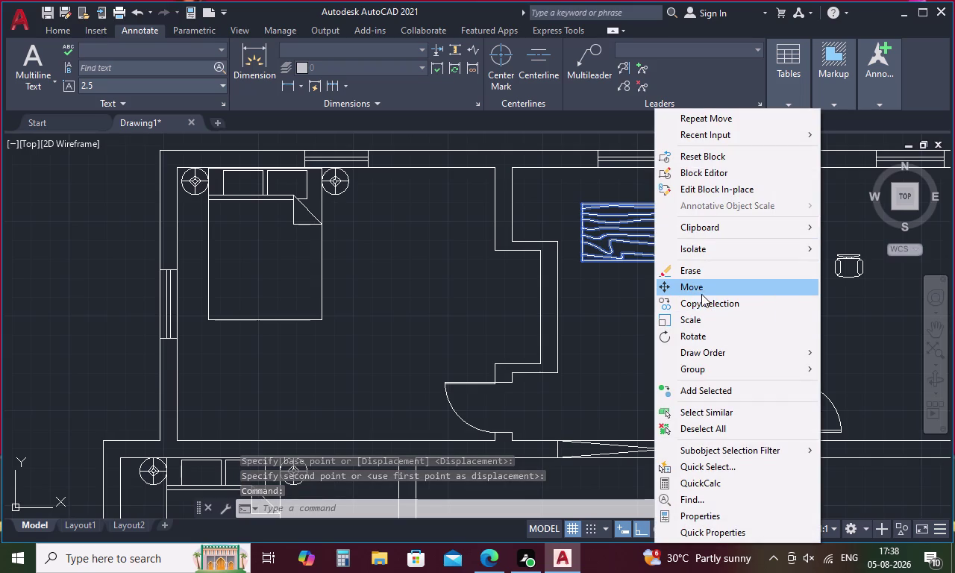
click(697, 284)
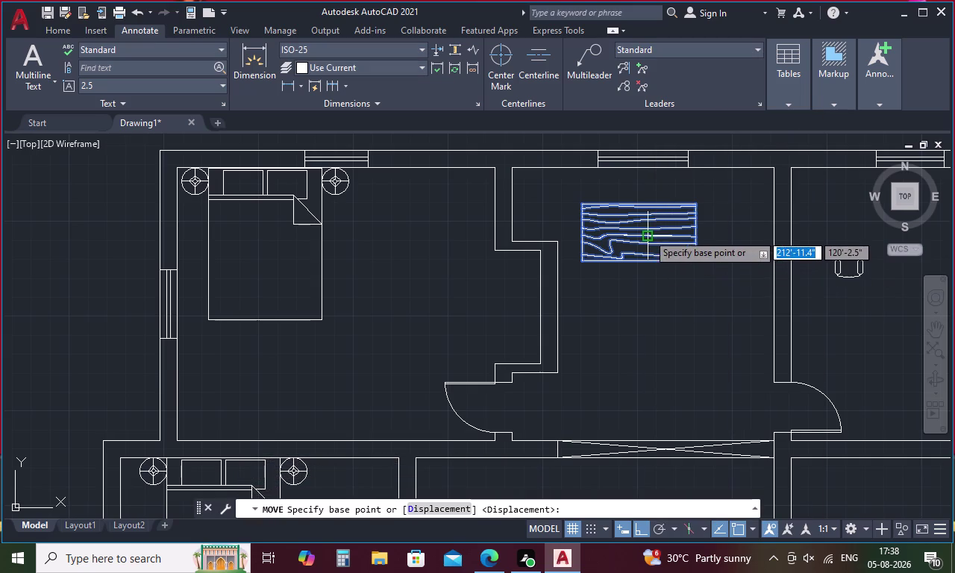
click(646, 233)
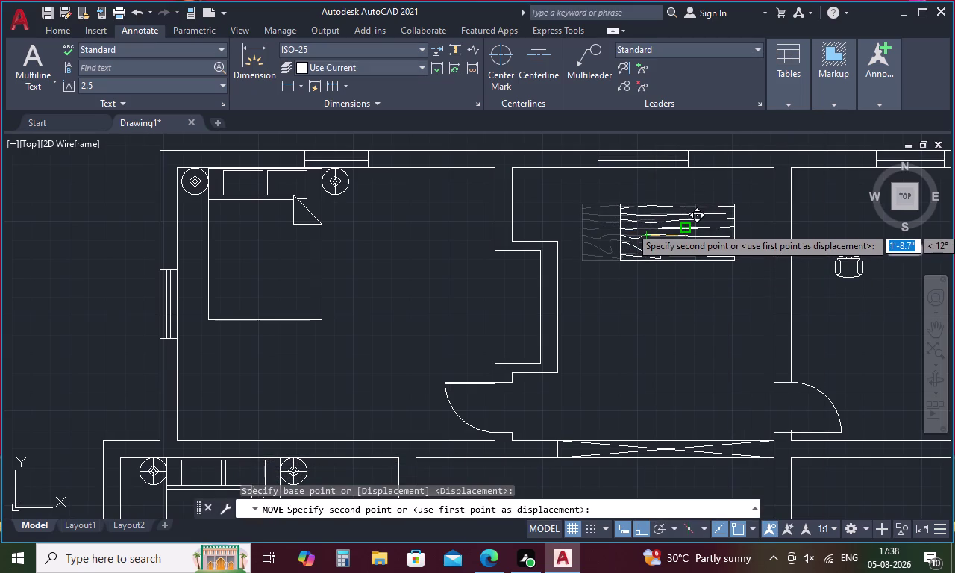
click(687, 227)
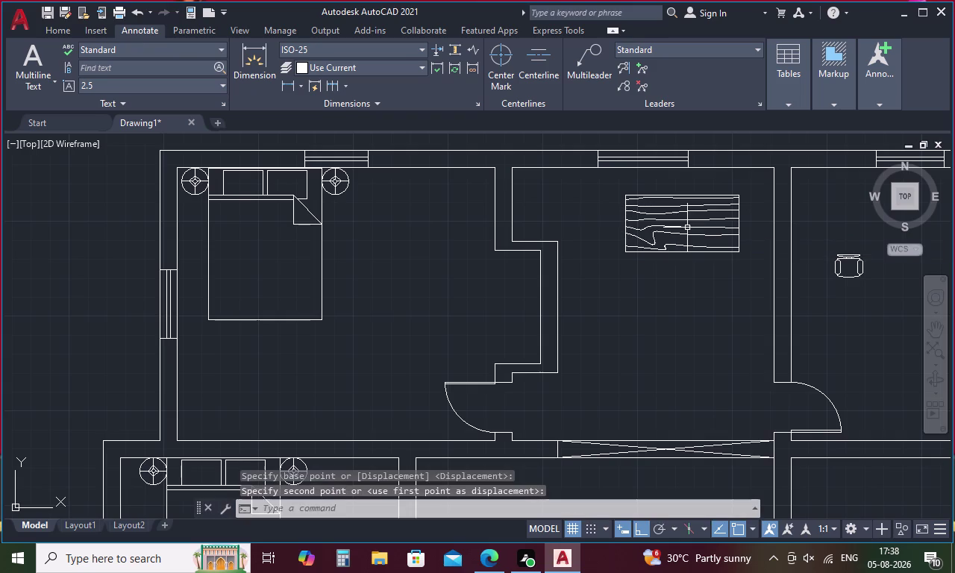
Shift the table slightly lower within the middle room.
click(686, 226)
right_click(685, 226)
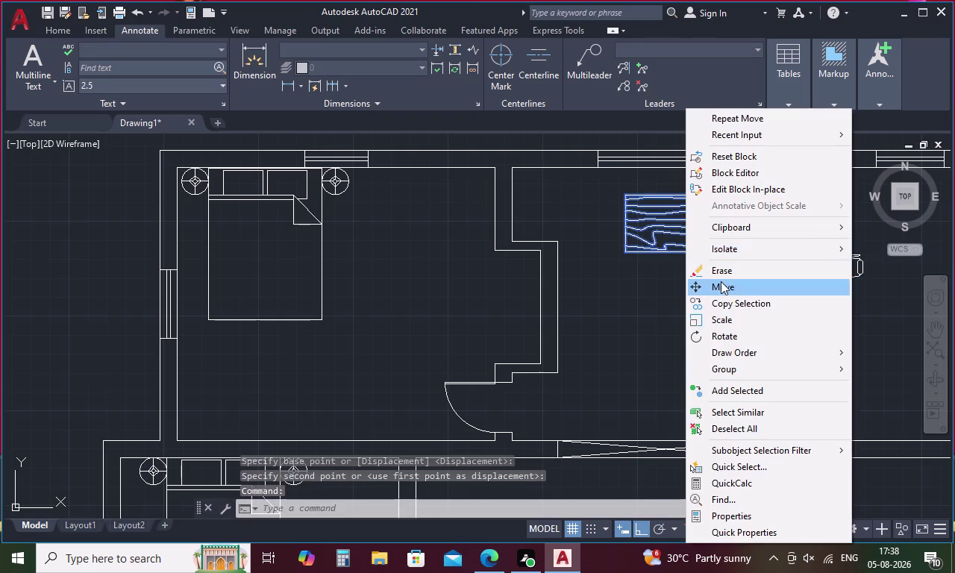
click(721, 281)
click(684, 224)
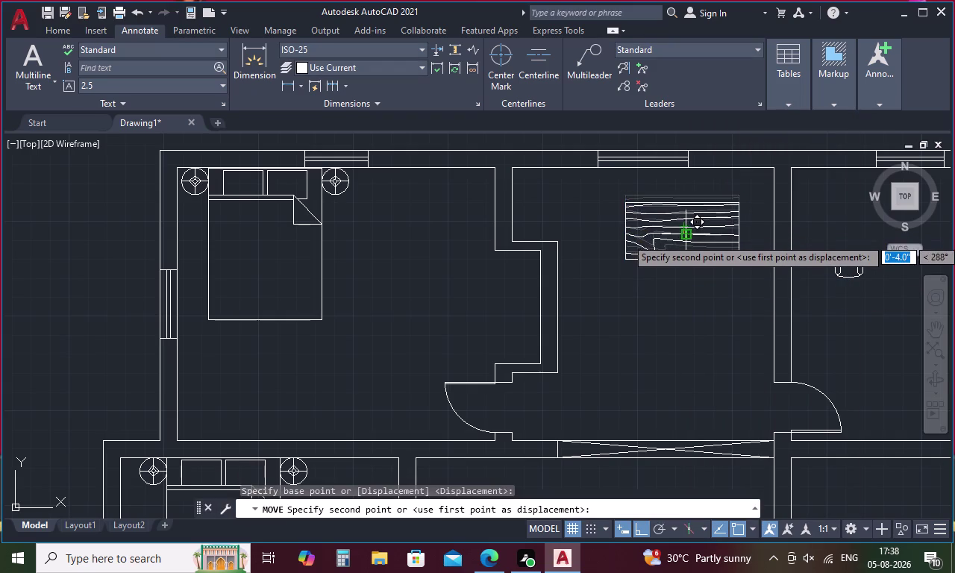
click(686, 253)
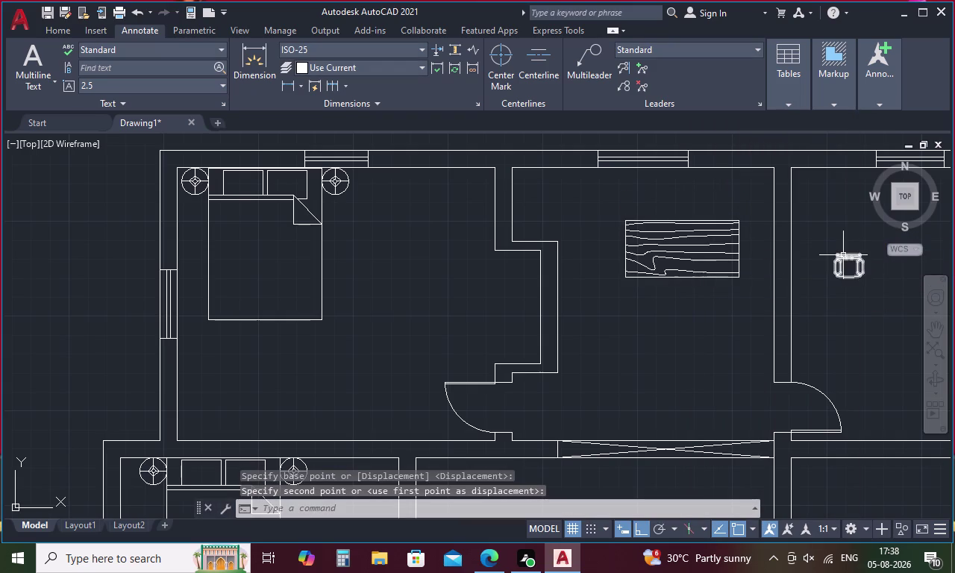
click(843, 255)
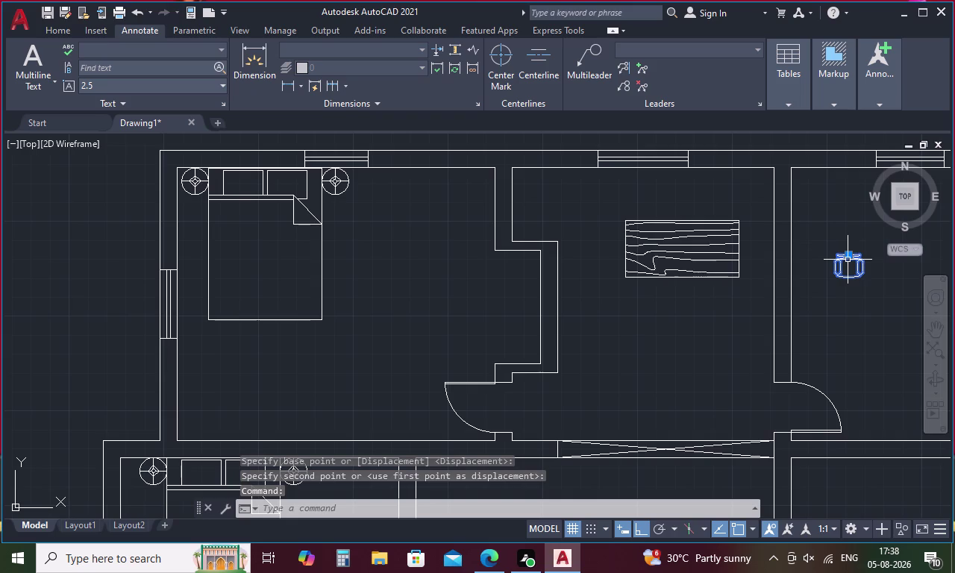
With Ortho off, copy the chair three times above the table and once at its left end.
right_click(849, 259)
click(834, 300)
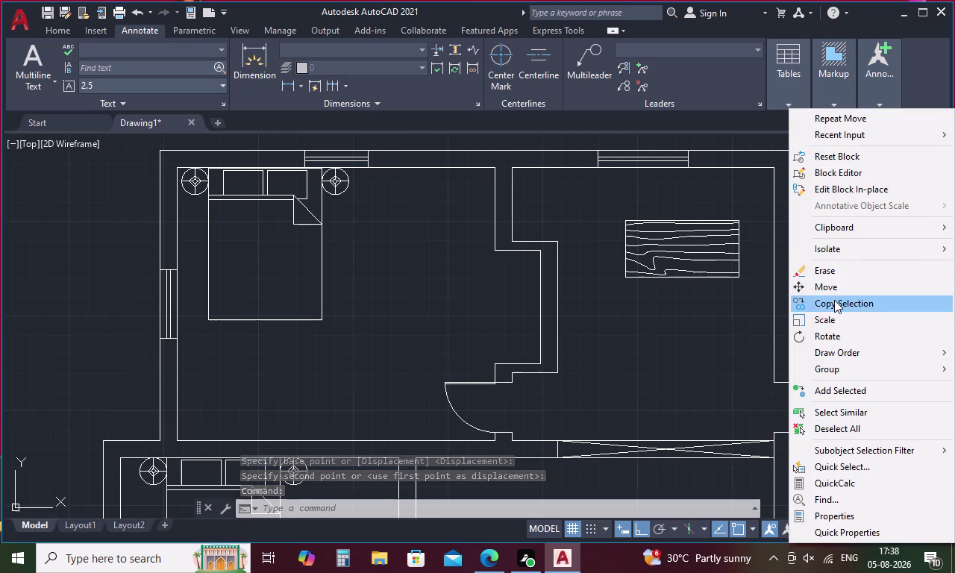
click(848, 262)
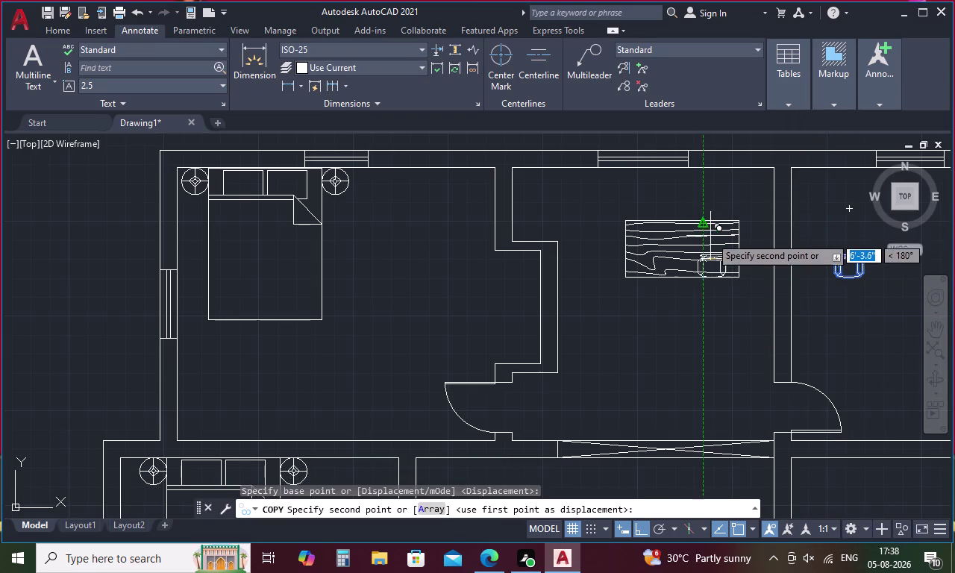
key(F8)
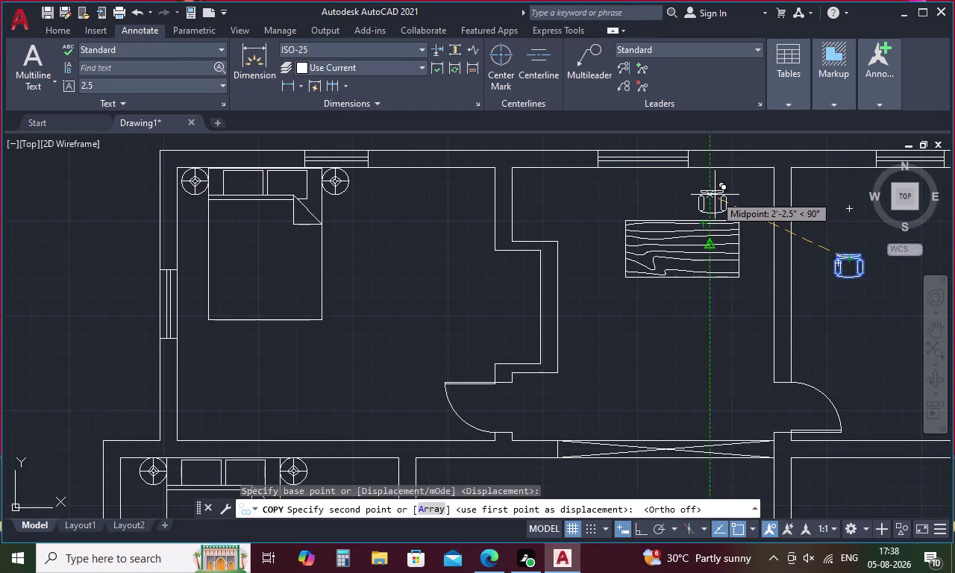
click(715, 195)
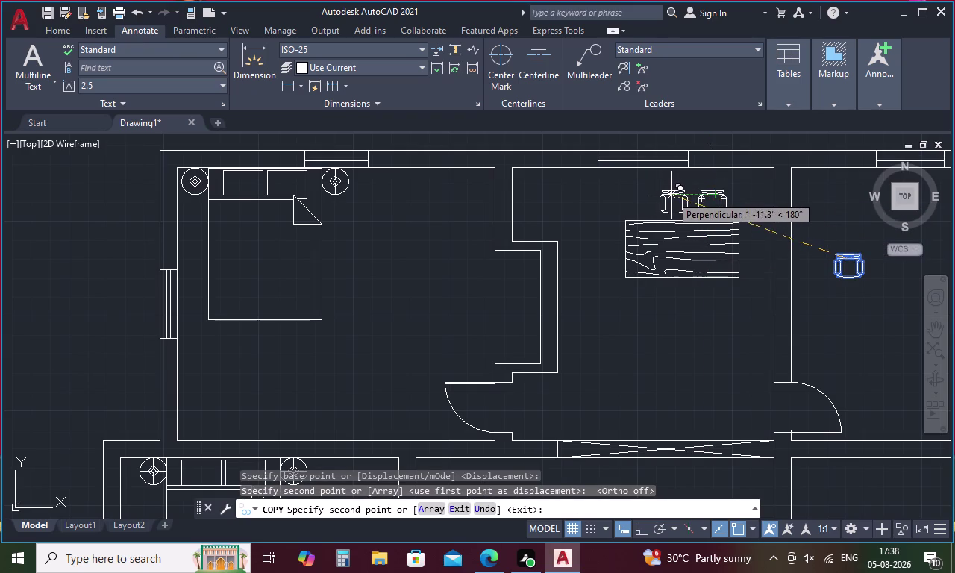
click(672, 196)
click(637, 199)
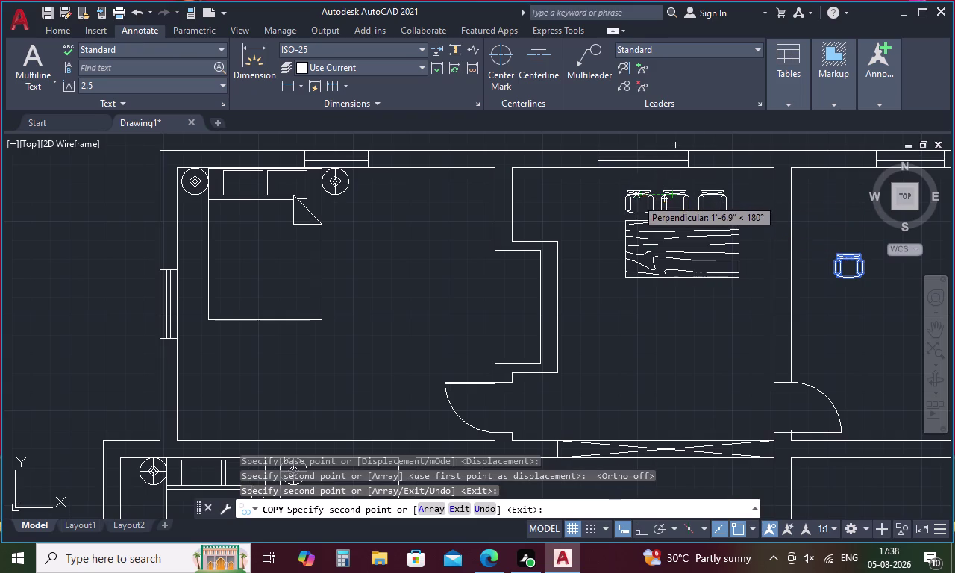
click(600, 237)
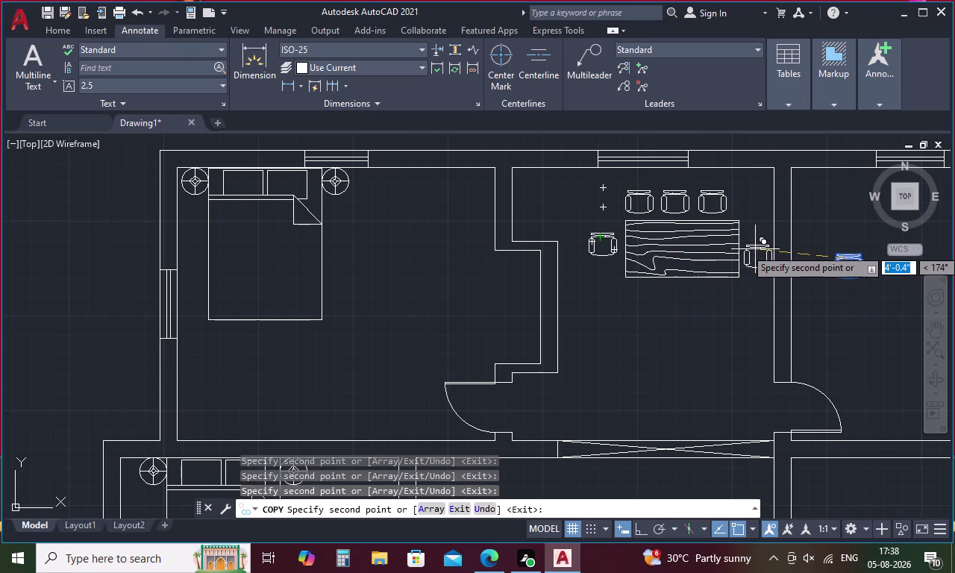
key(Escape)
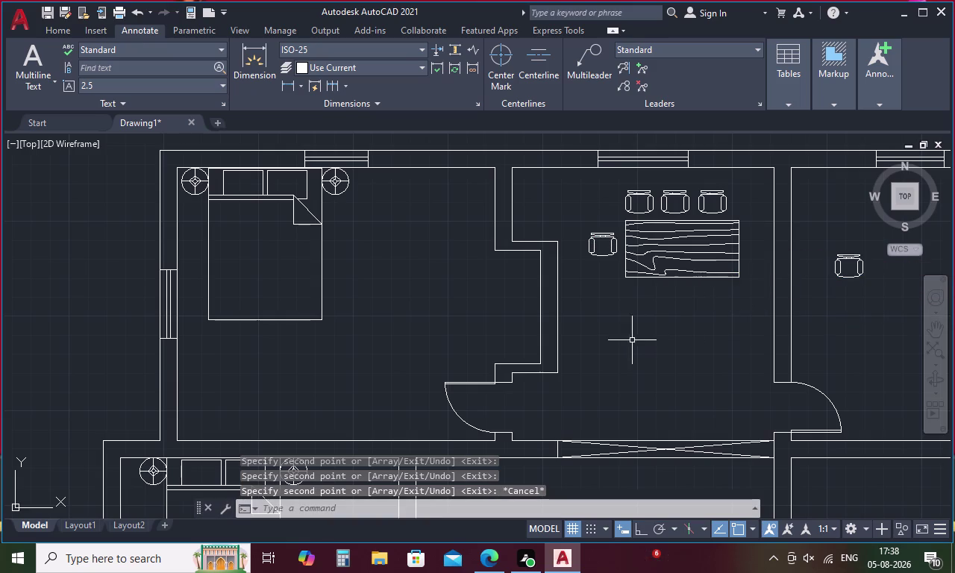
click(607, 234)
Rotate the left-end chair with Ortho on so it faces the dining table.
right_click(614, 238)
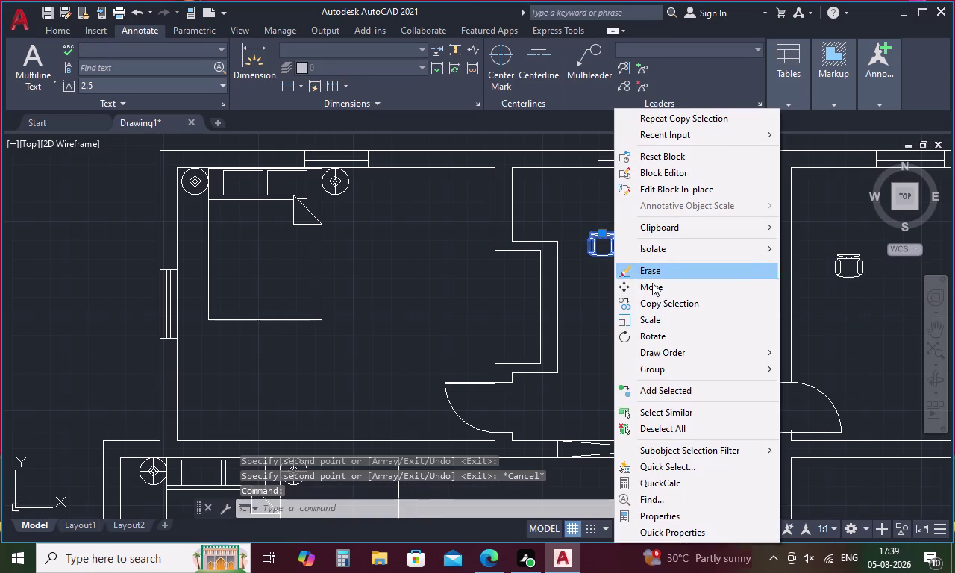
click(670, 333)
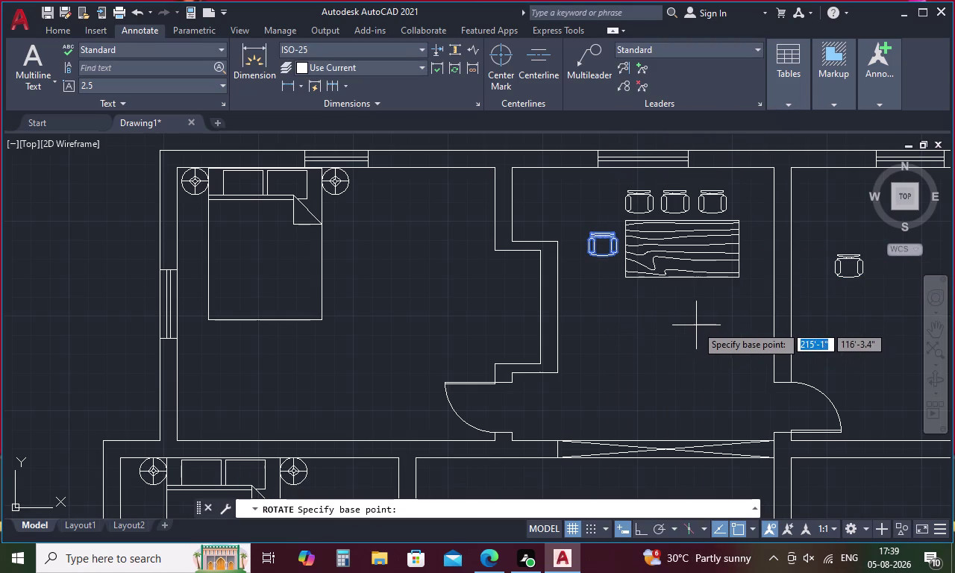
key(F8)
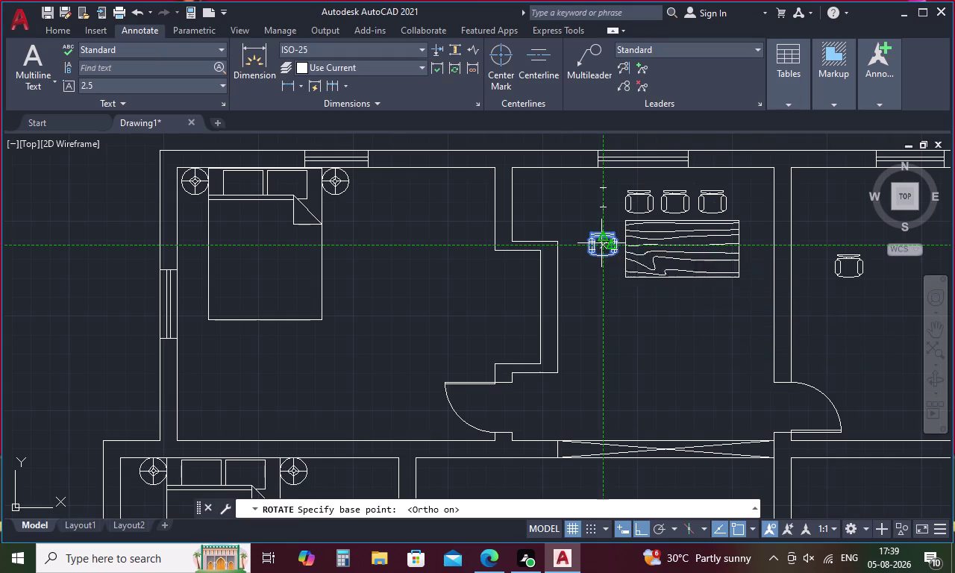
click(604, 246)
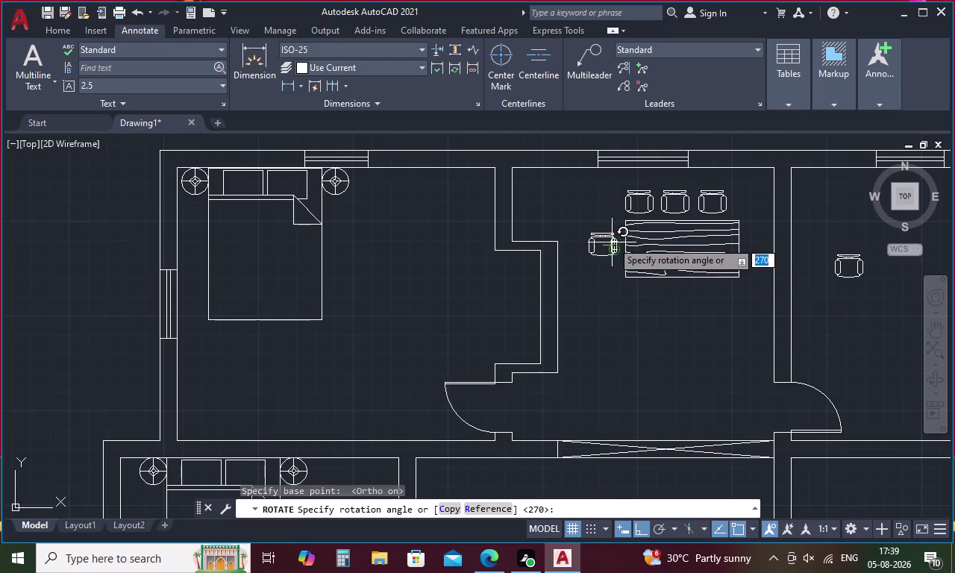
click(611, 215)
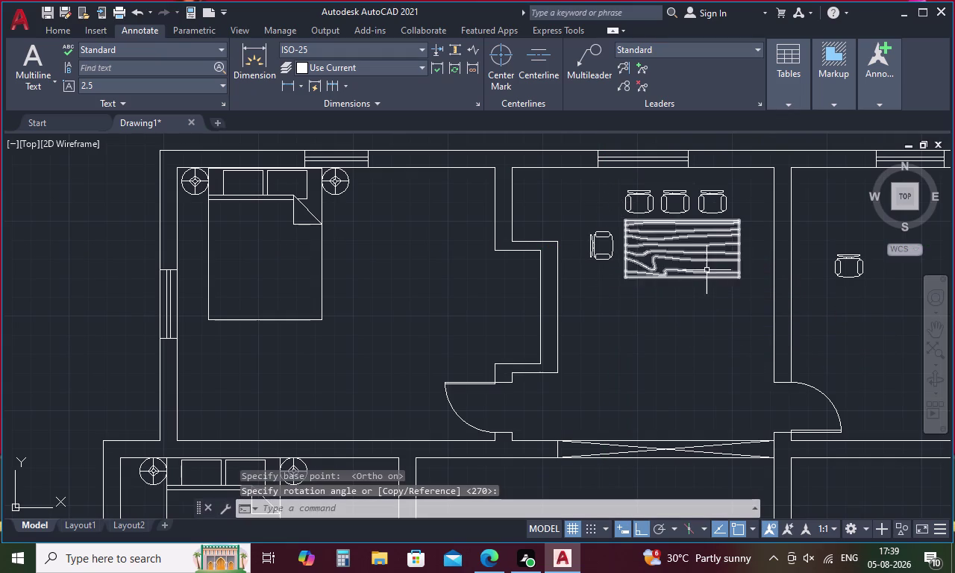
Nudge the rotated chair snugly against the table's left end.
click(605, 237)
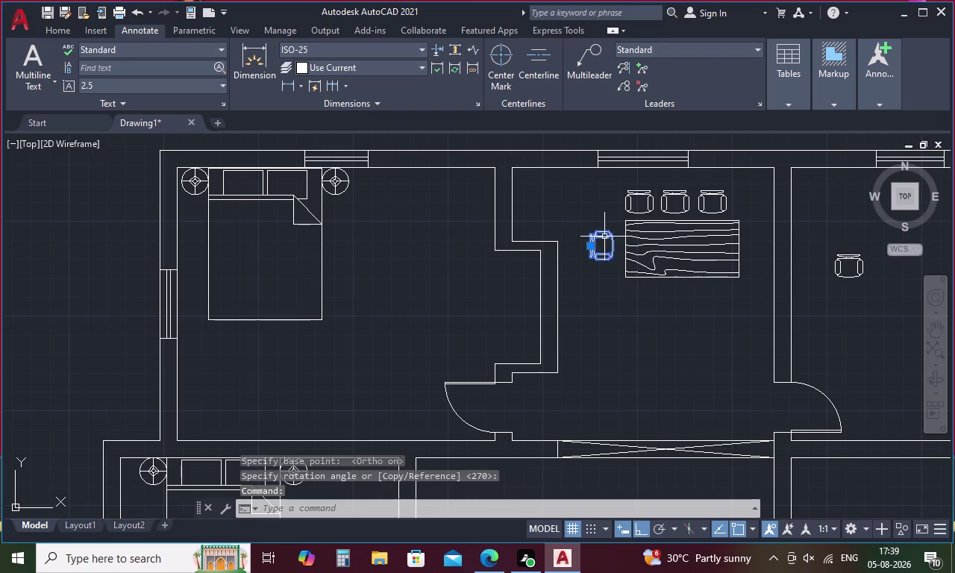
right_click(605, 236)
click(661, 286)
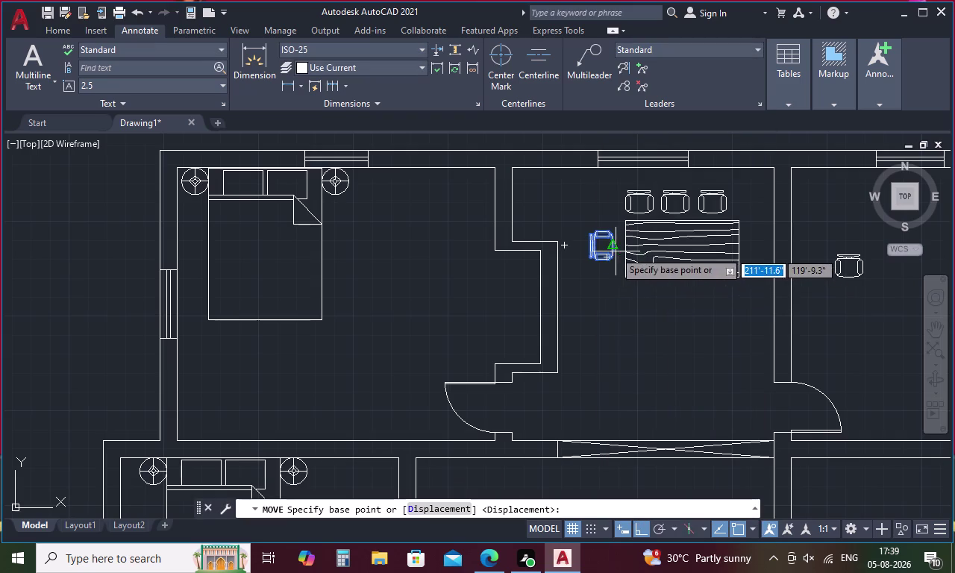
click(611, 248)
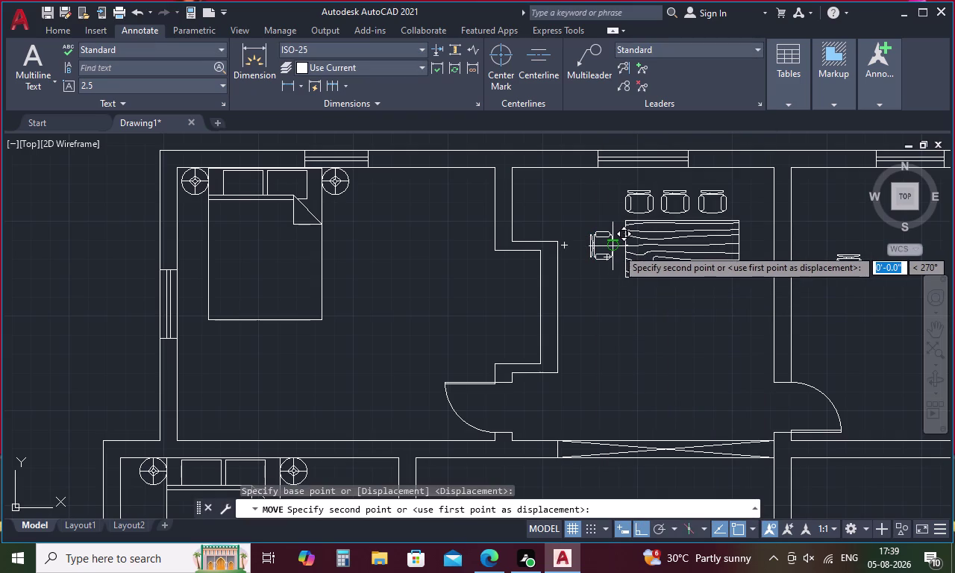
click(618, 249)
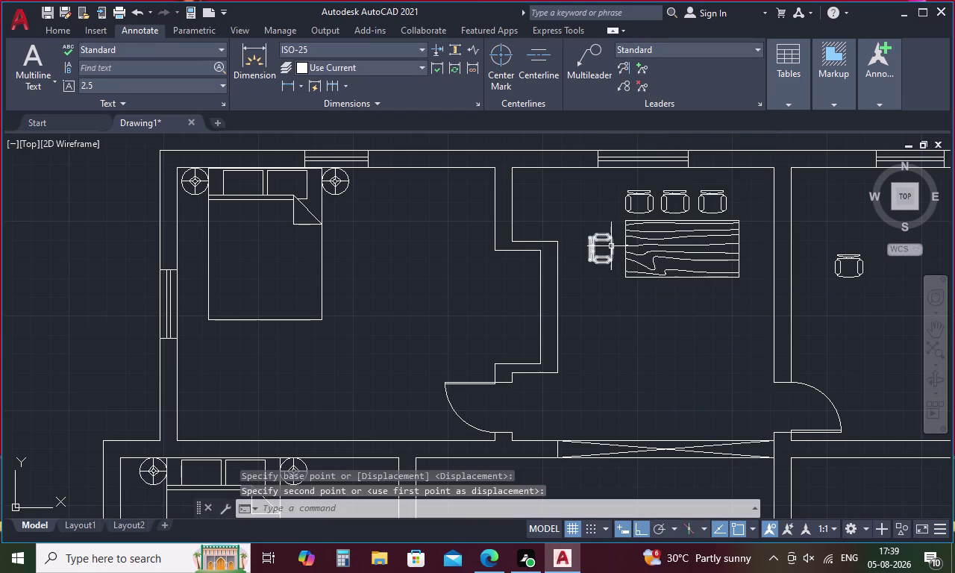
click(611, 247)
right_click(611, 246)
click(641, 285)
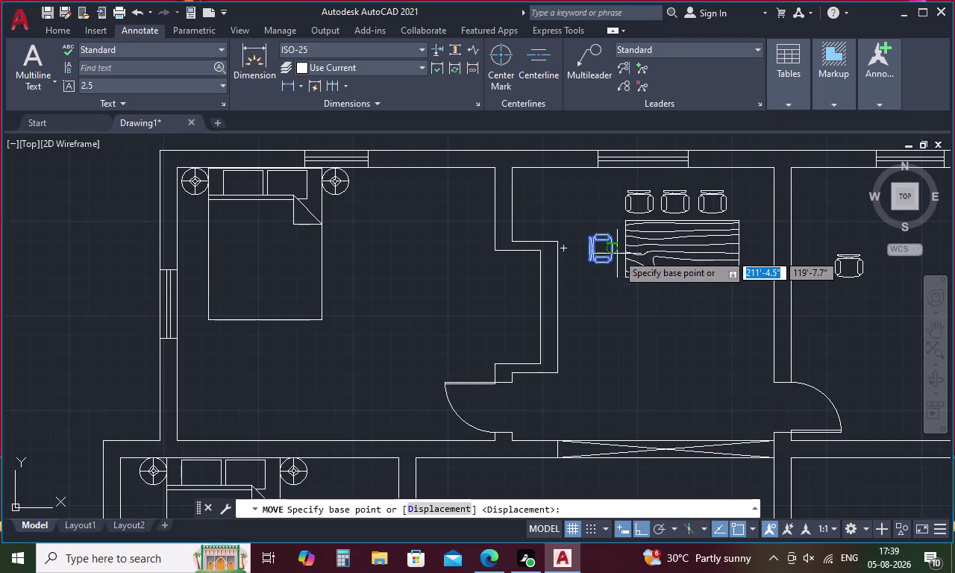
click(612, 251)
scroll(up, 3)
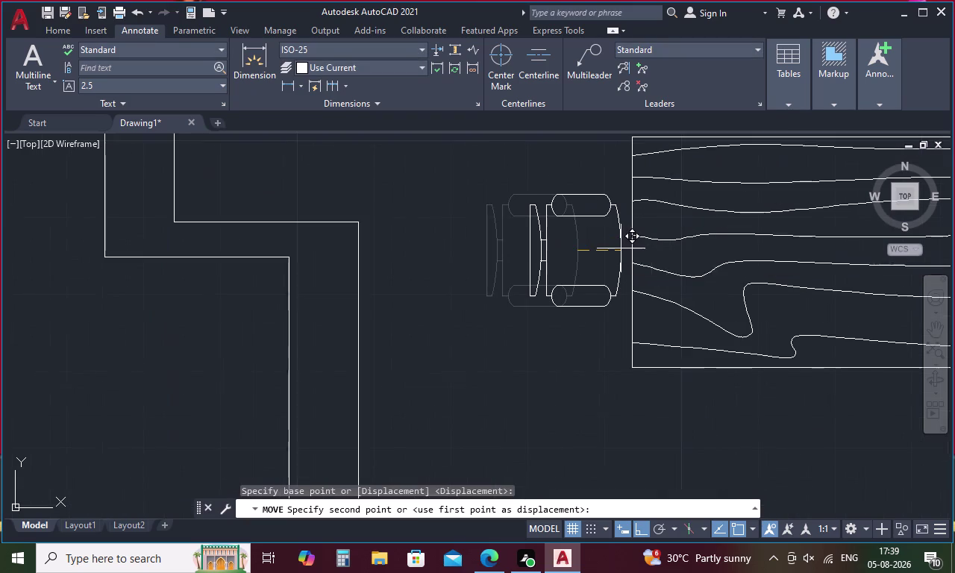
click(608, 243)
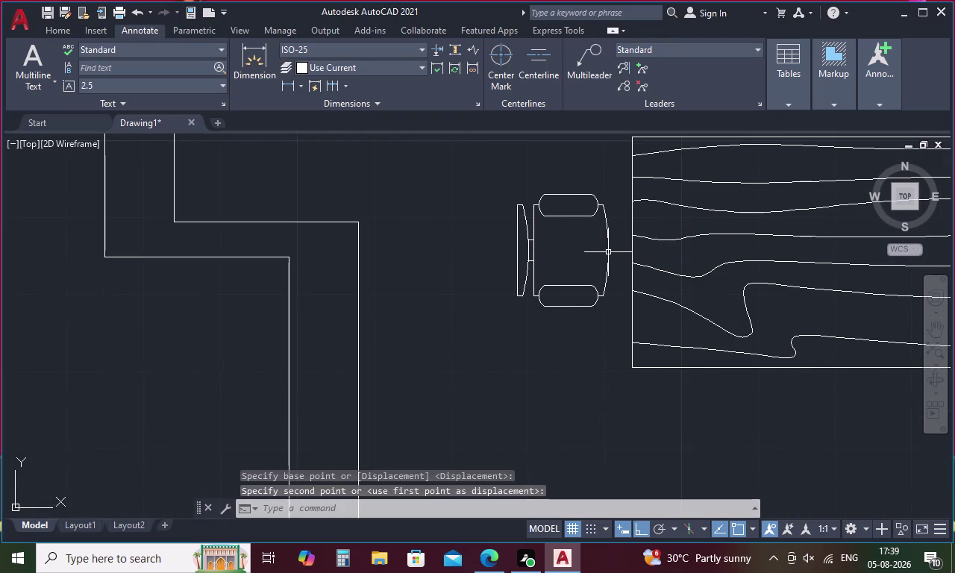
scroll(down, 3)
Move the left chair above the table down toward its top edge.
middle_drag(652, 253, 584, 336)
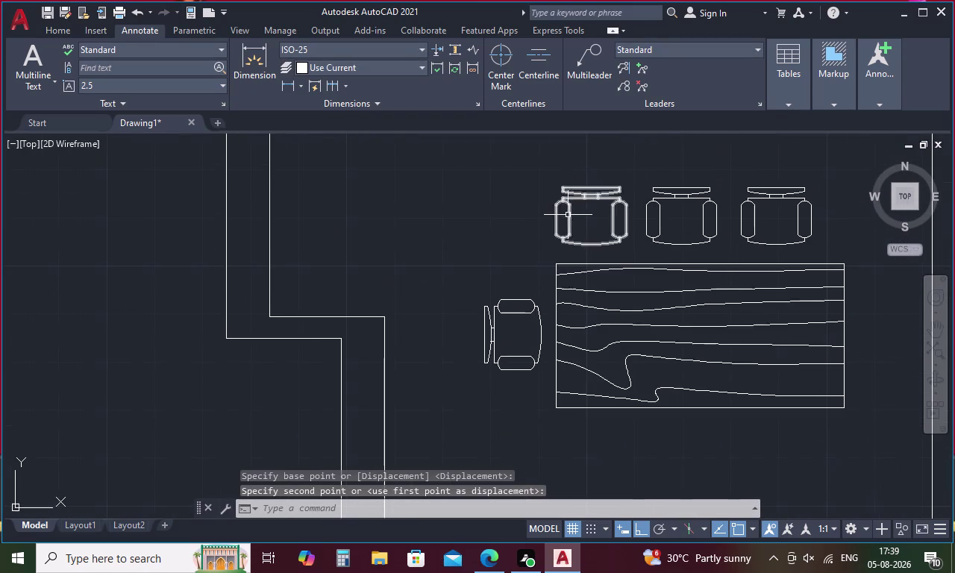
click(568, 209)
right_click(571, 214)
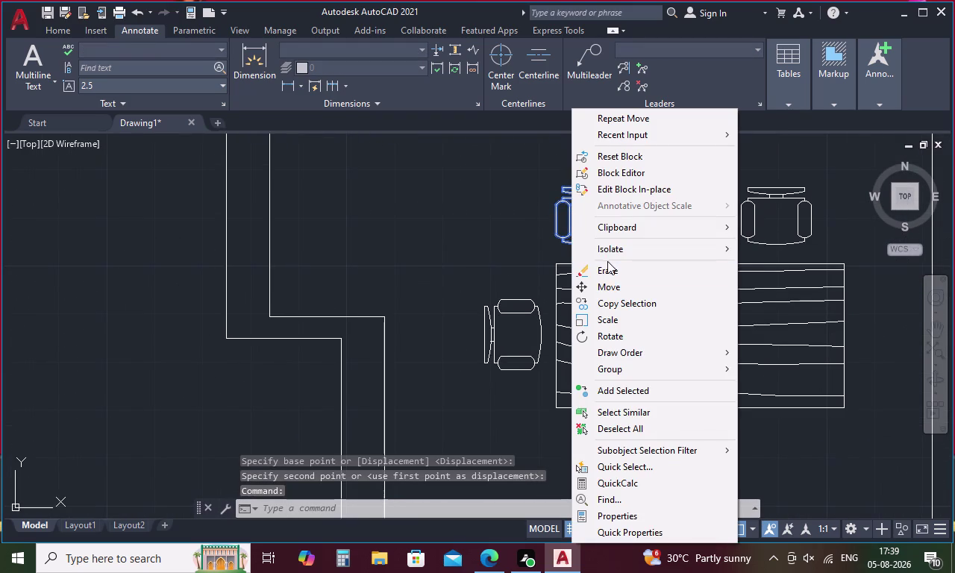
click(613, 286)
click(595, 242)
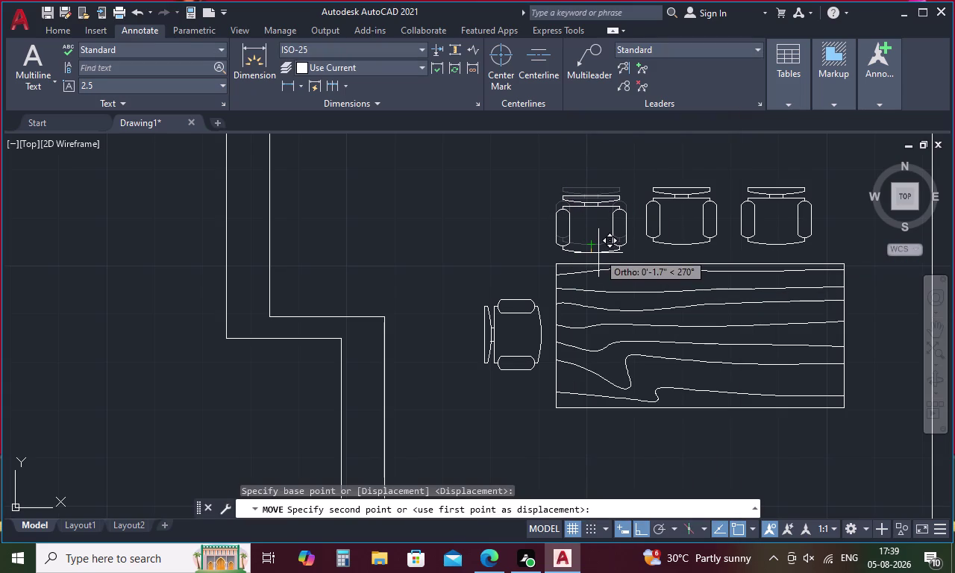
click(598, 253)
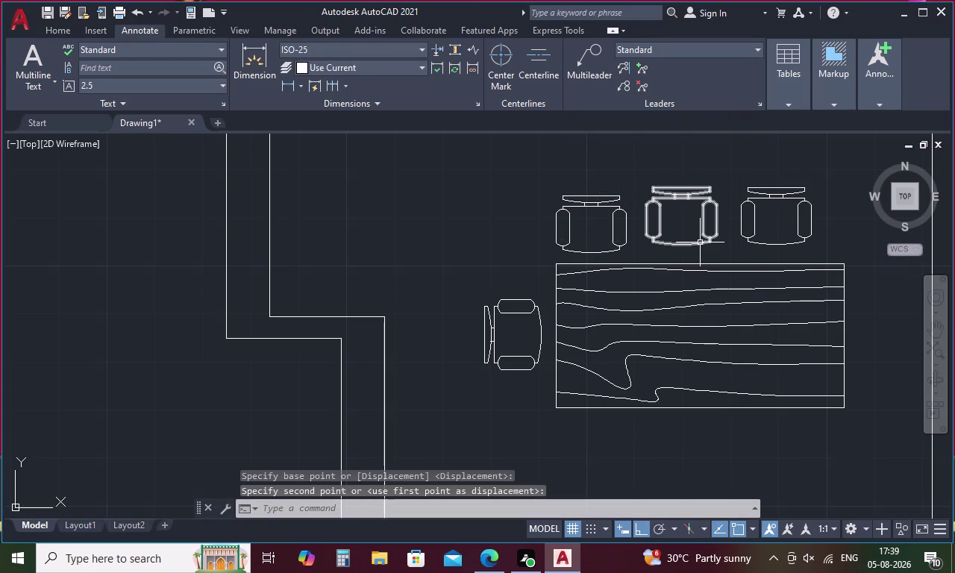
Lower the middle top chair toward the table in two small moves.
click(699, 241)
right_click(699, 241)
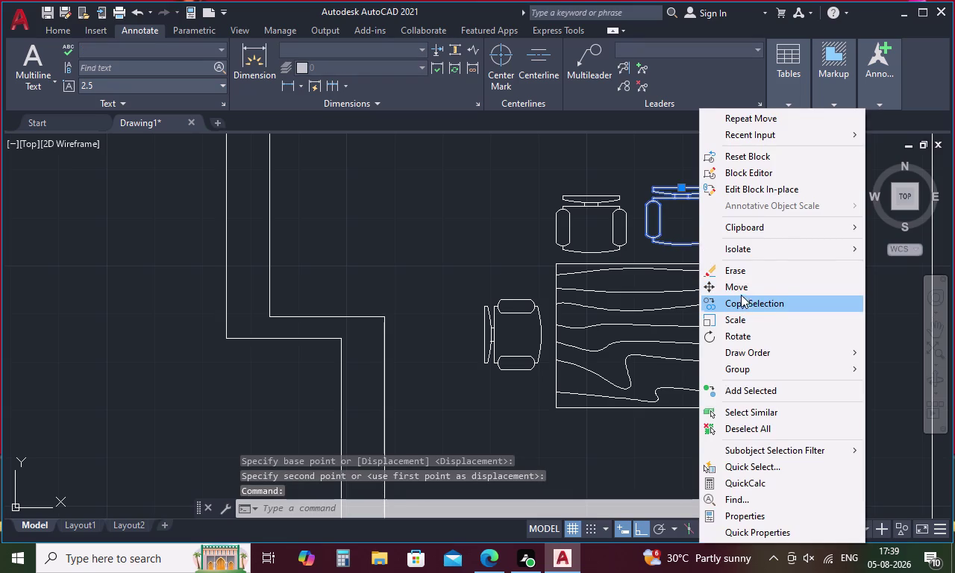
click(740, 289)
click(685, 244)
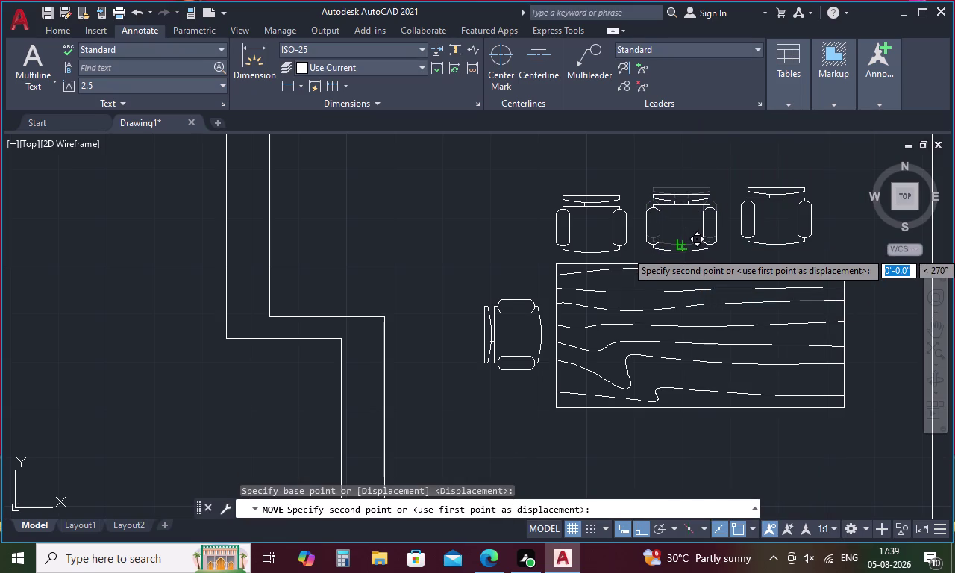
click(686, 252)
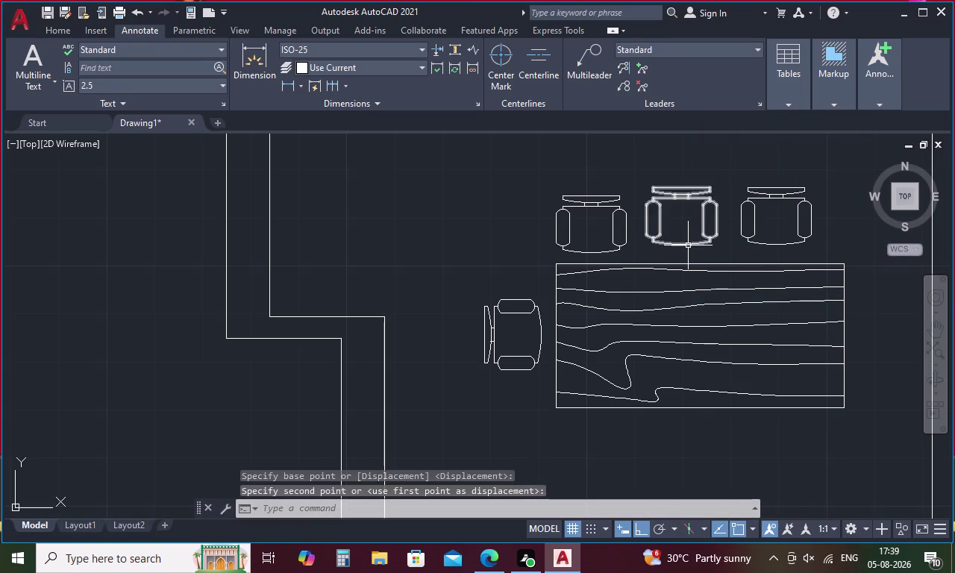
click(688, 245)
right_click(688, 245)
click(723, 285)
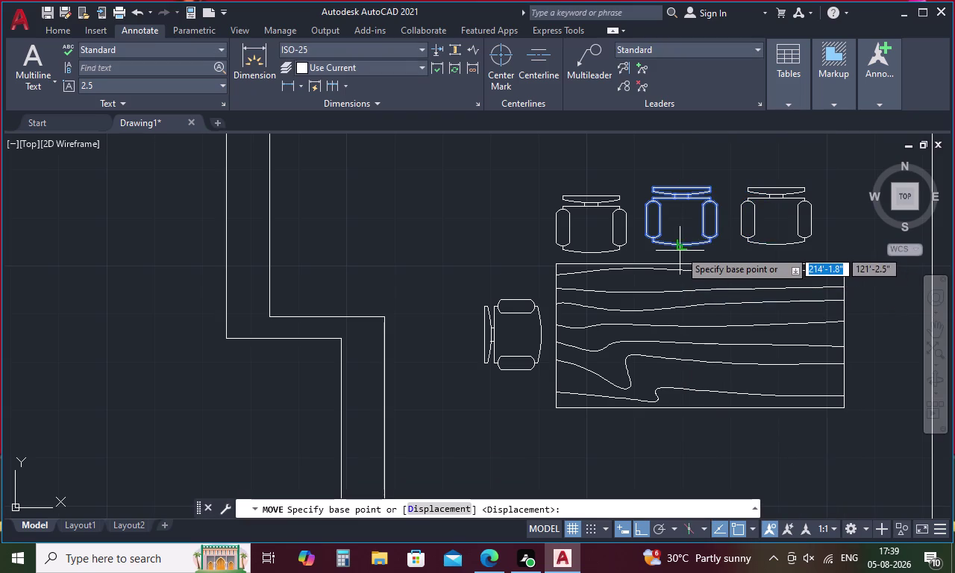
click(680, 247)
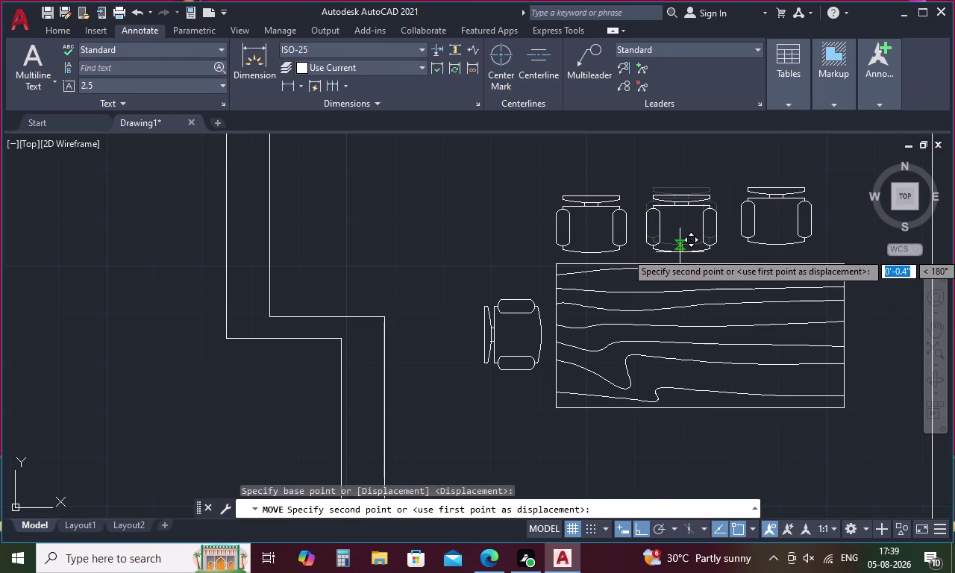
scroll(up, 3)
click(681, 254)
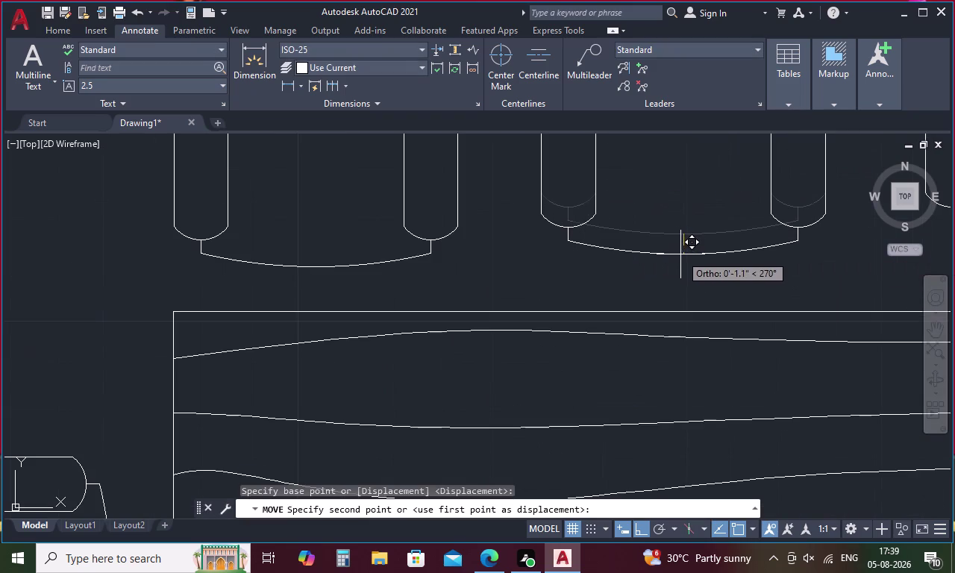
scroll(down, 3)
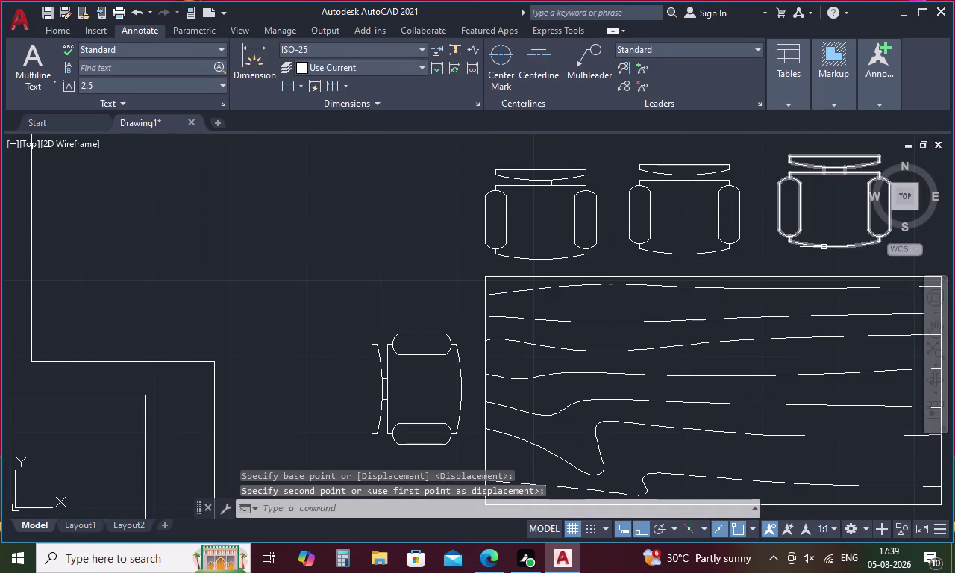
Lower the right-hand top chair closer to the table's top edge.
click(824, 246)
right_click(825, 246)
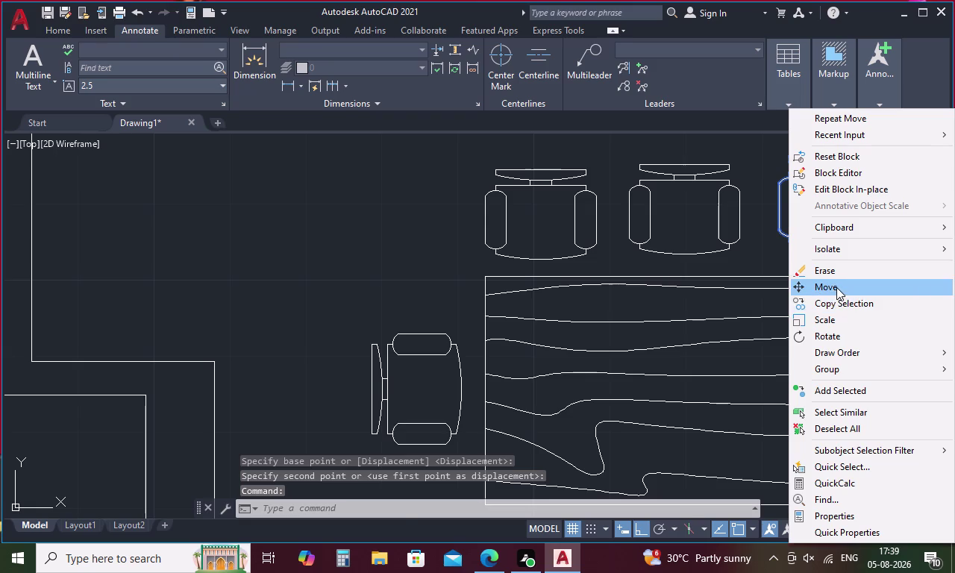
click(837, 288)
click(836, 251)
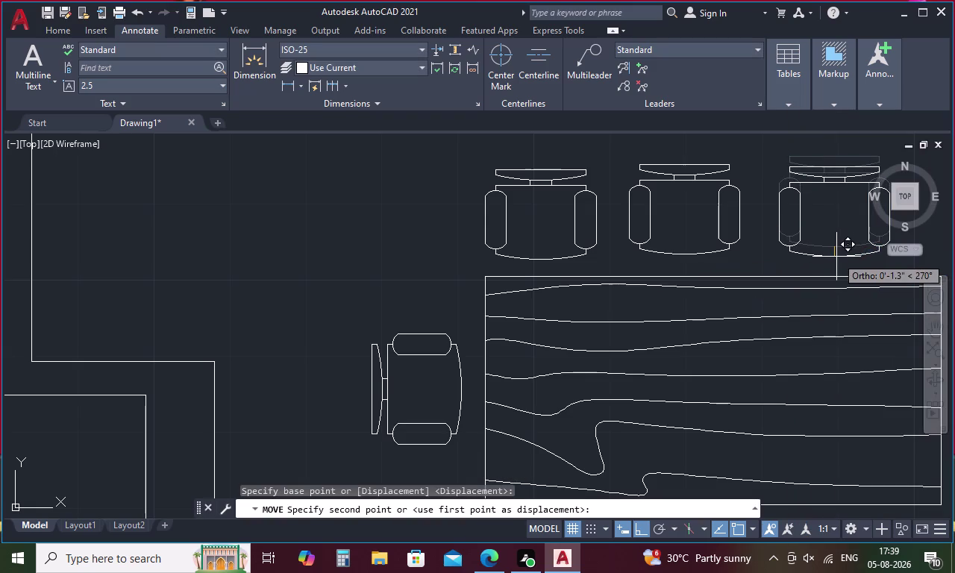
click(837, 254)
middle_drag(815, 265, 661, 279)
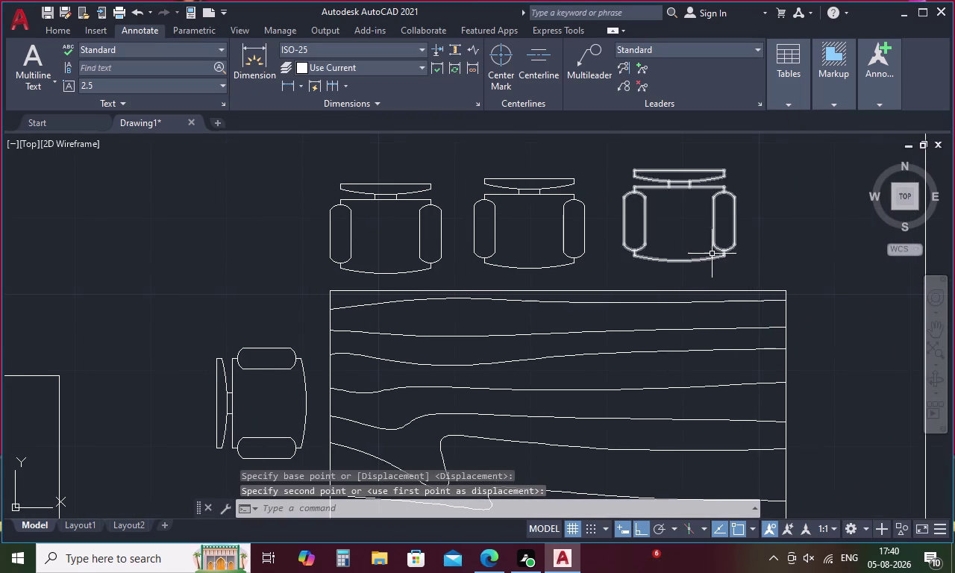
click(698, 260)
right_click(698, 260)
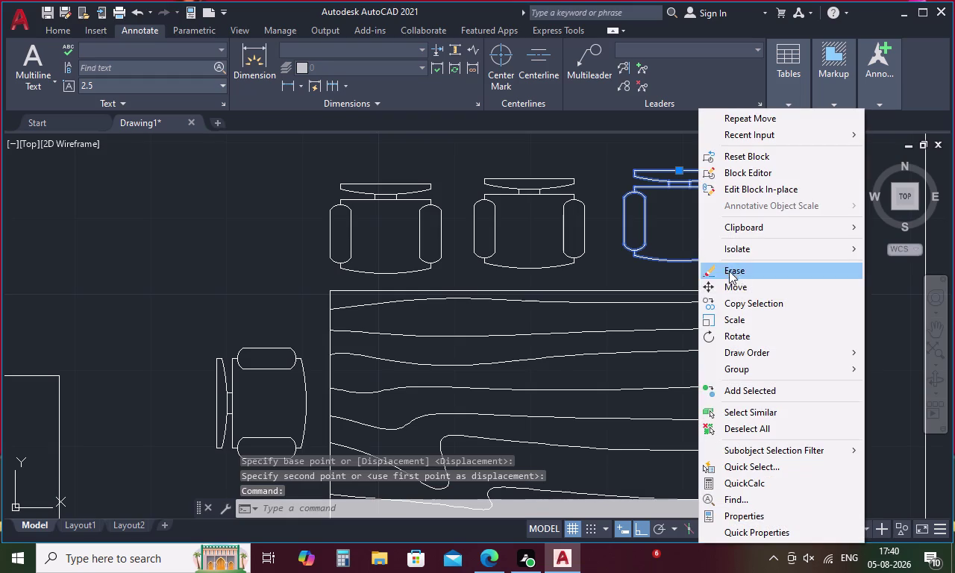
click(742, 286)
click(676, 259)
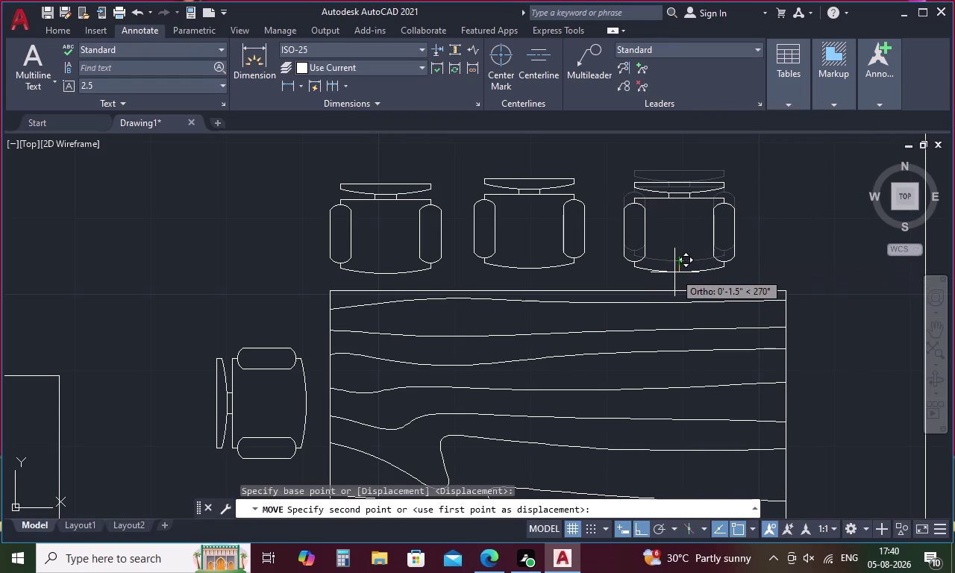
click(674, 273)
Shift the right-hand top chair slightly to the right.
click(679, 272)
right_click(679, 272)
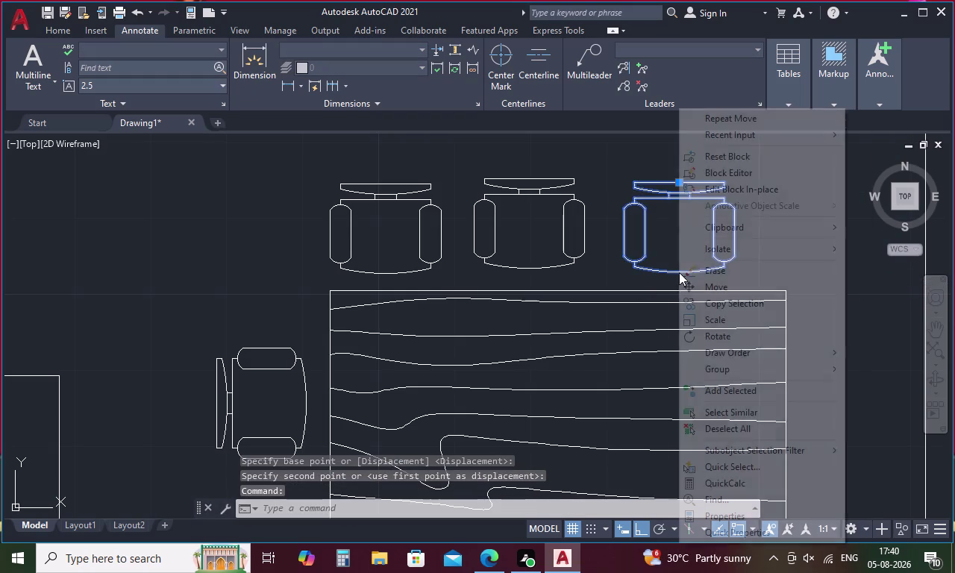
click(720, 288)
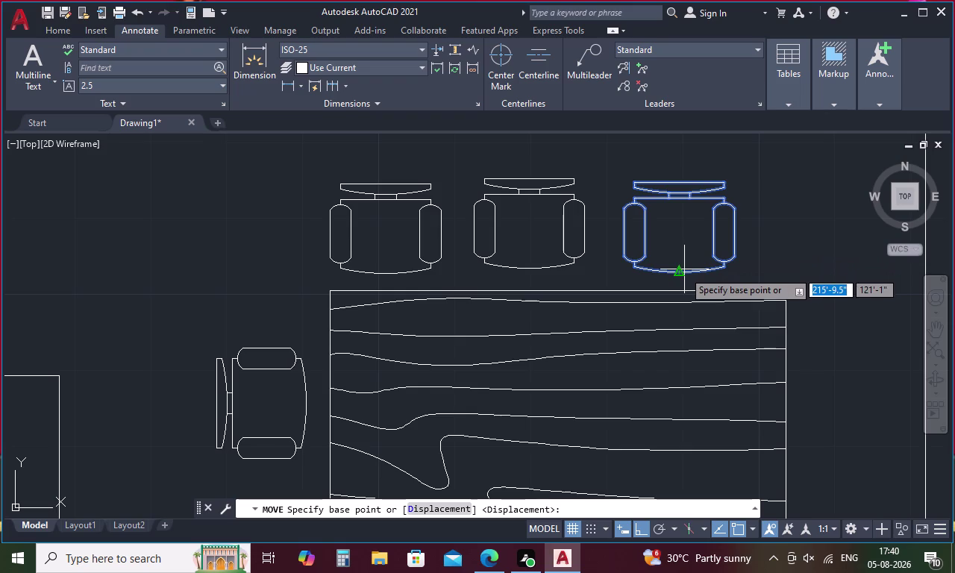
click(680, 273)
click(698, 274)
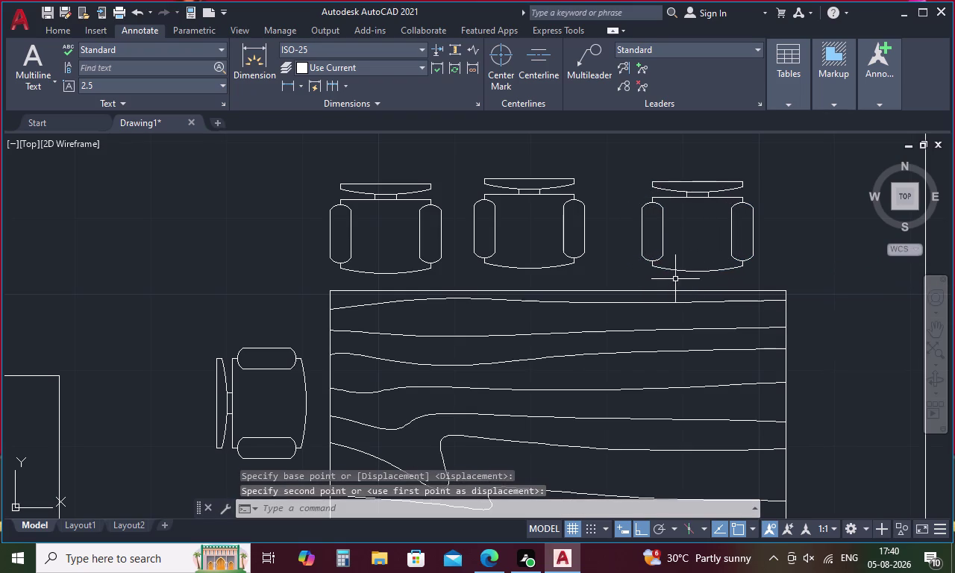
Centre the middle top chair between the other two.
click(568, 258)
right_click(569, 258)
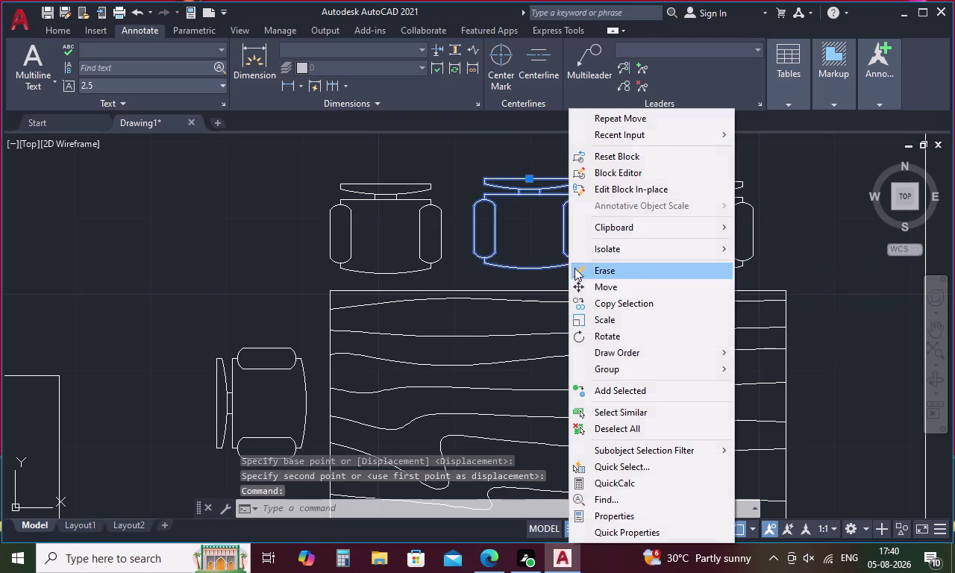
click(601, 281)
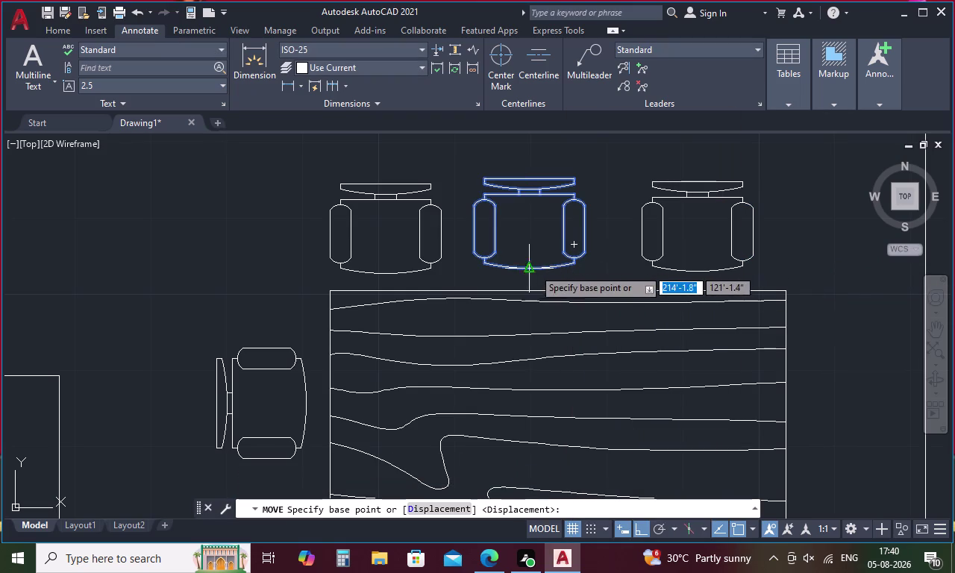
click(527, 271)
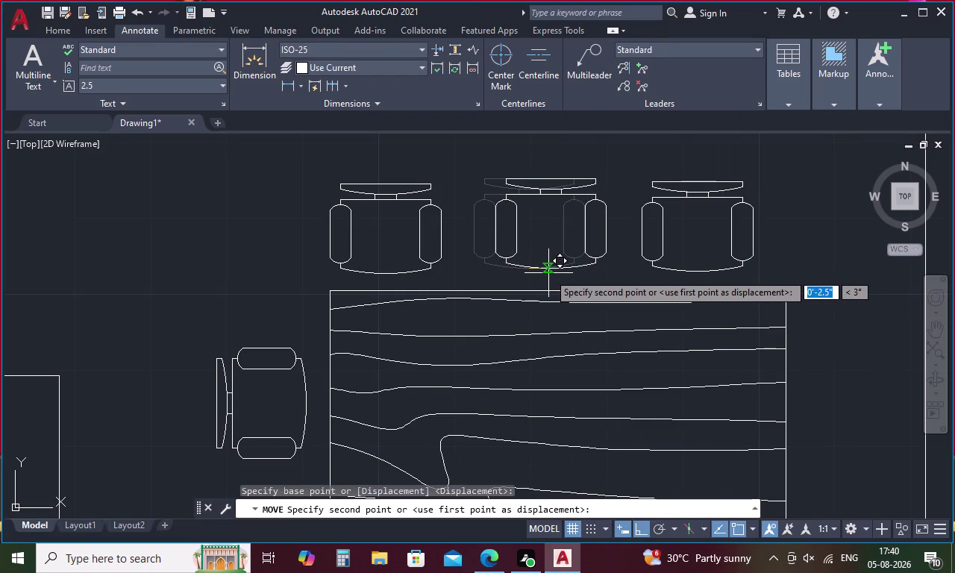
click(546, 272)
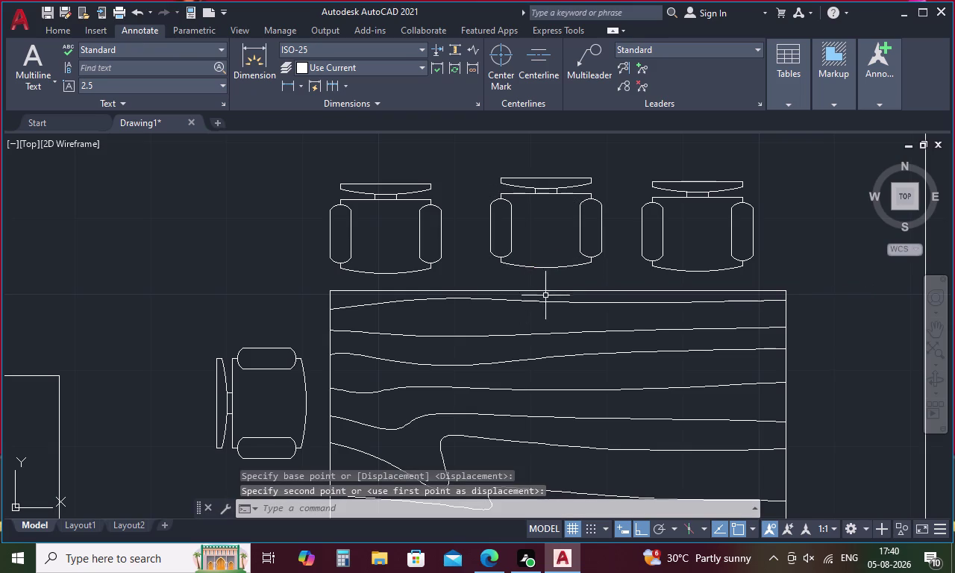
drag(810, 211, 508, 244)
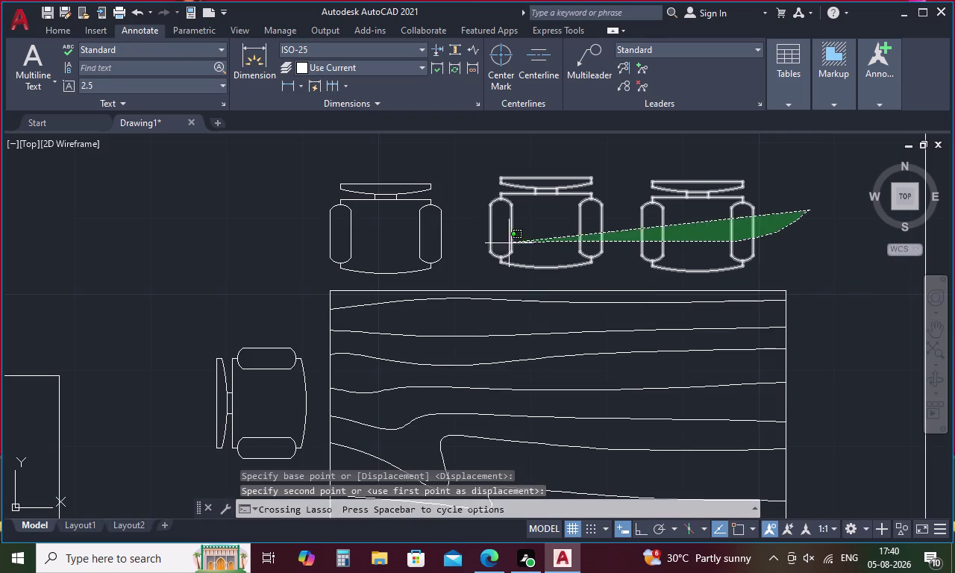
Mirror the three top chairs across a horizontal line through the table's middle, keeping originals.
drag(509, 244, 285, 194)
right_click(453, 287)
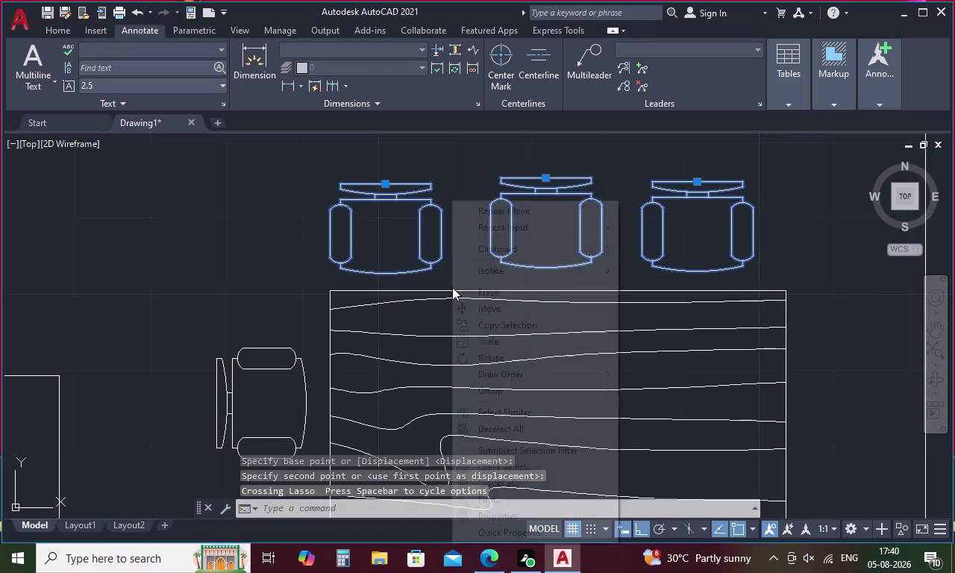
key(Escape)
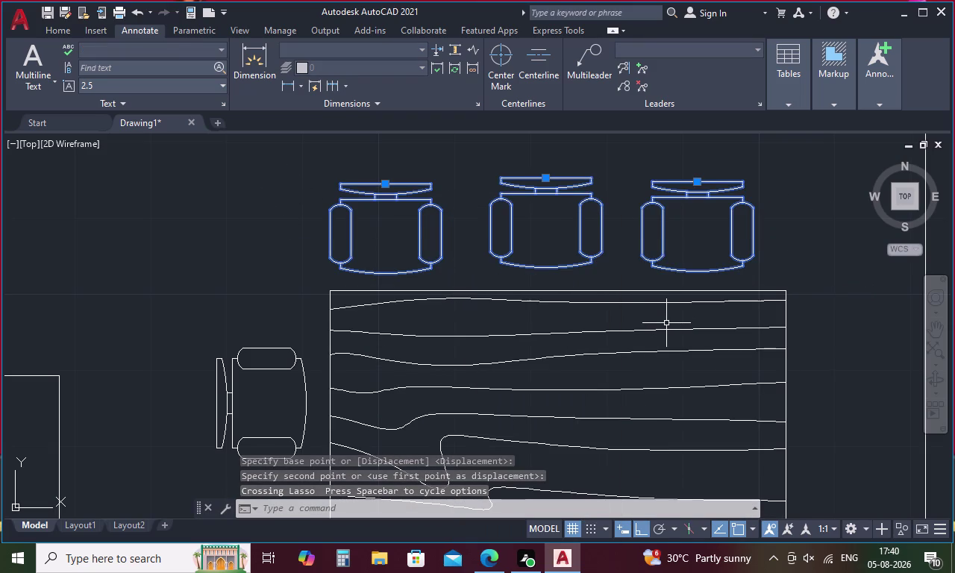
key(m)
text(i)
key(space)
middle_drag(612, 336, 585, 260)
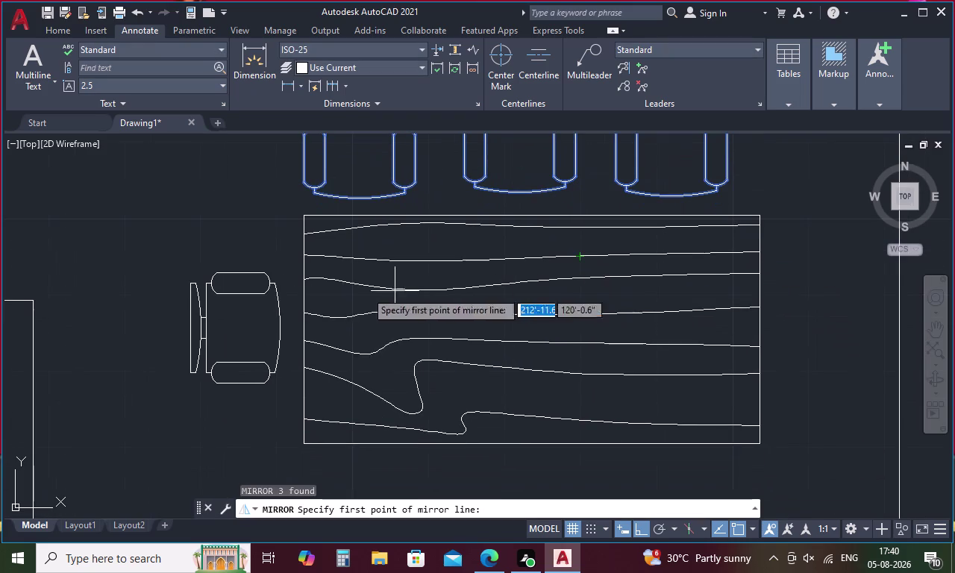
click(300, 331)
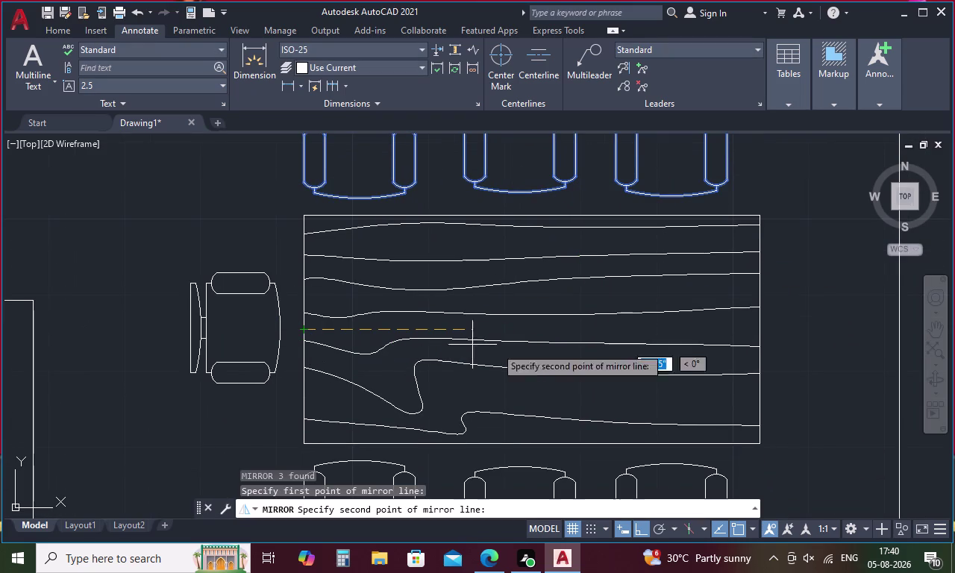
click(760, 332)
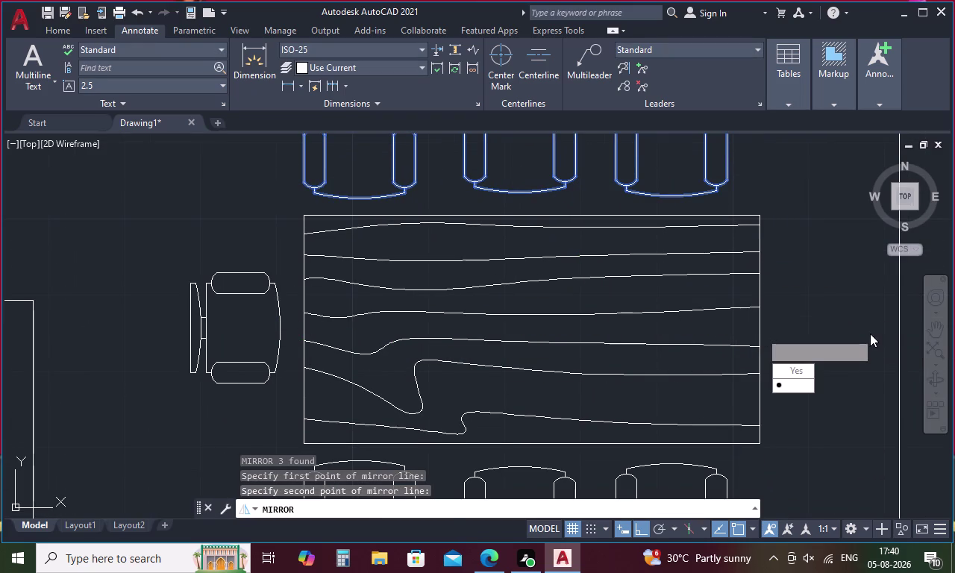
drag(807, 382, 760, 332)
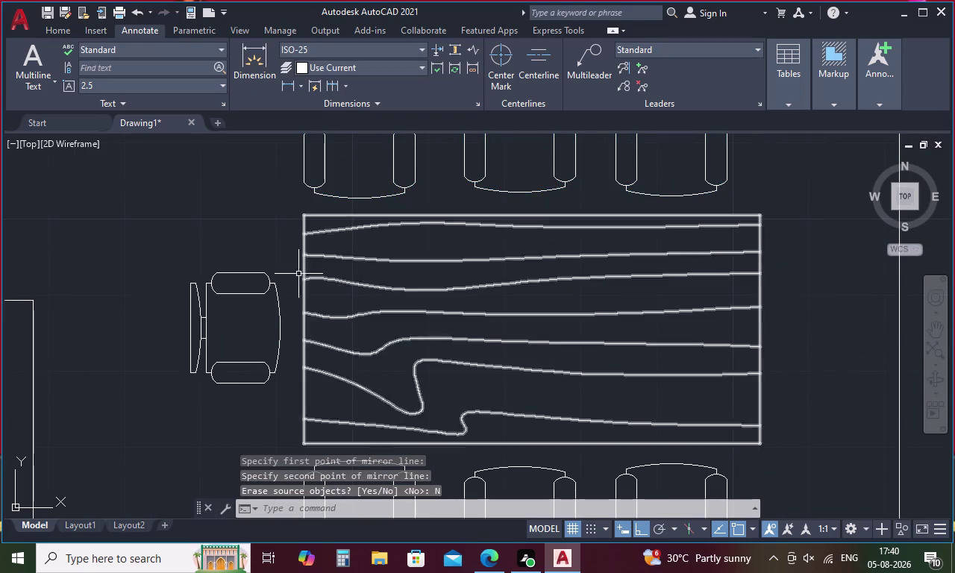
Select the chair at the table's left end.
click(239, 270)
right_click(253, 259)
key(Escape)
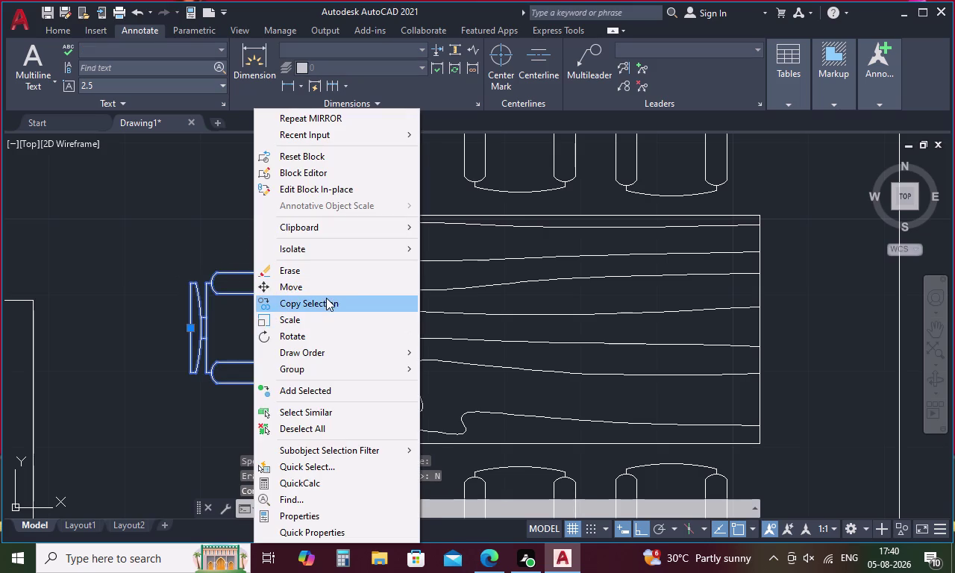
Mirror the left-end chair across the table's vertical centre line, keeping the original.
text(mi)
key(space)
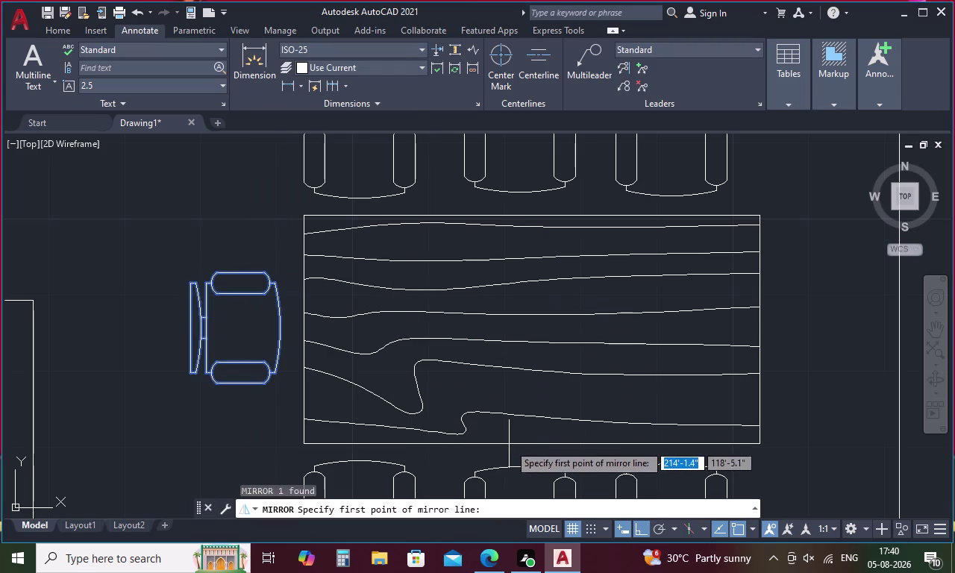
click(528, 443)
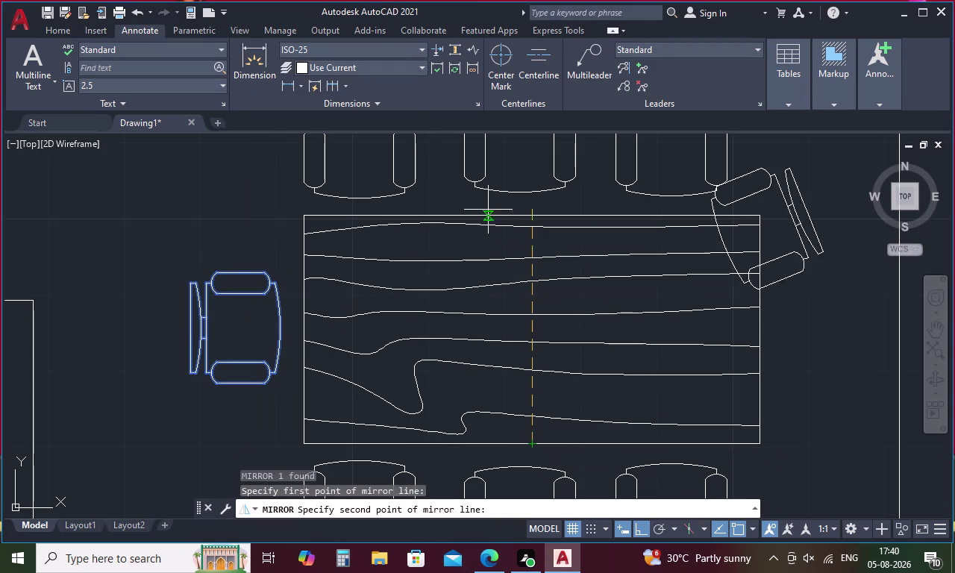
click(533, 218)
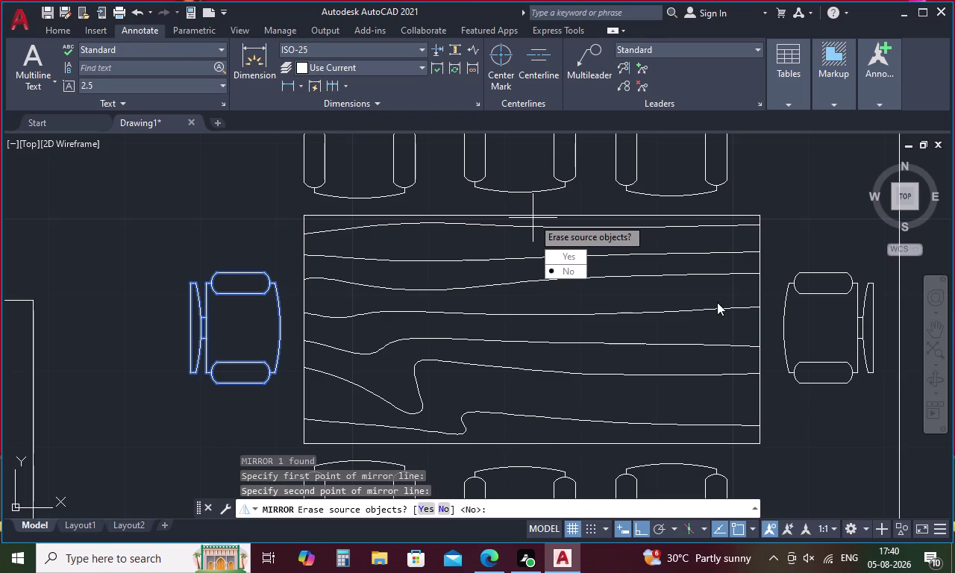
drag(553, 270, 533, 218)
Erase the small block in the room right of the dining area.
scroll(down, 3)
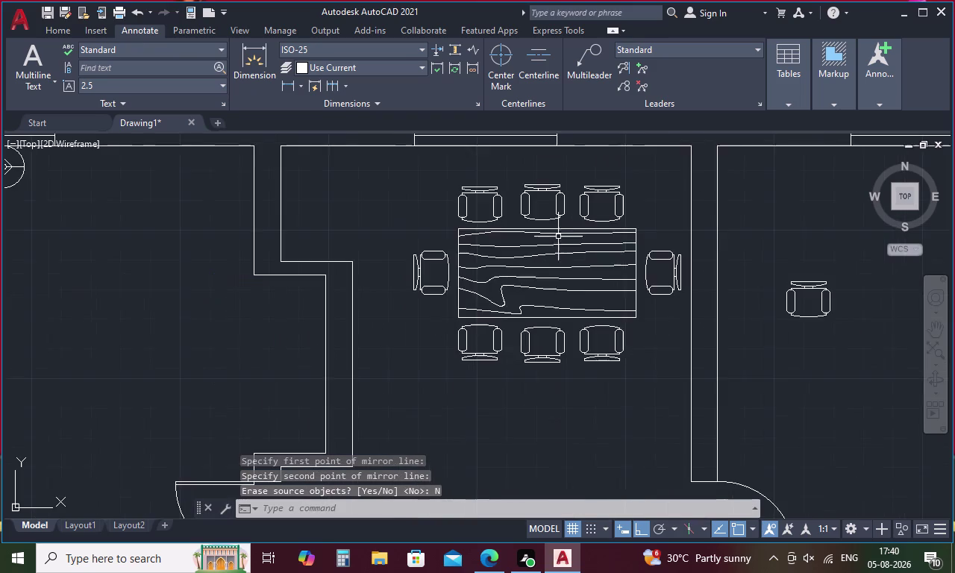
scroll(down, 3)
click(739, 292)
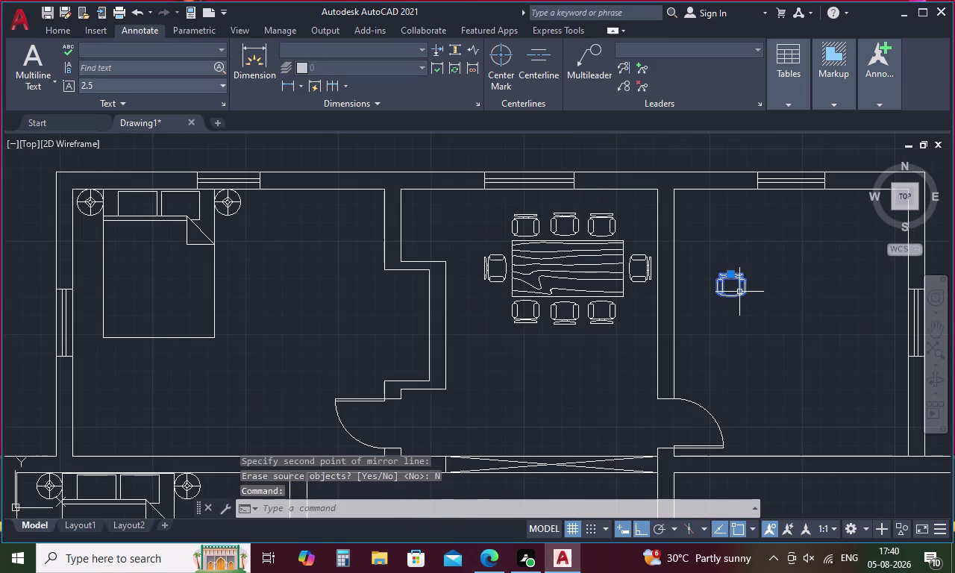
key(Delete)
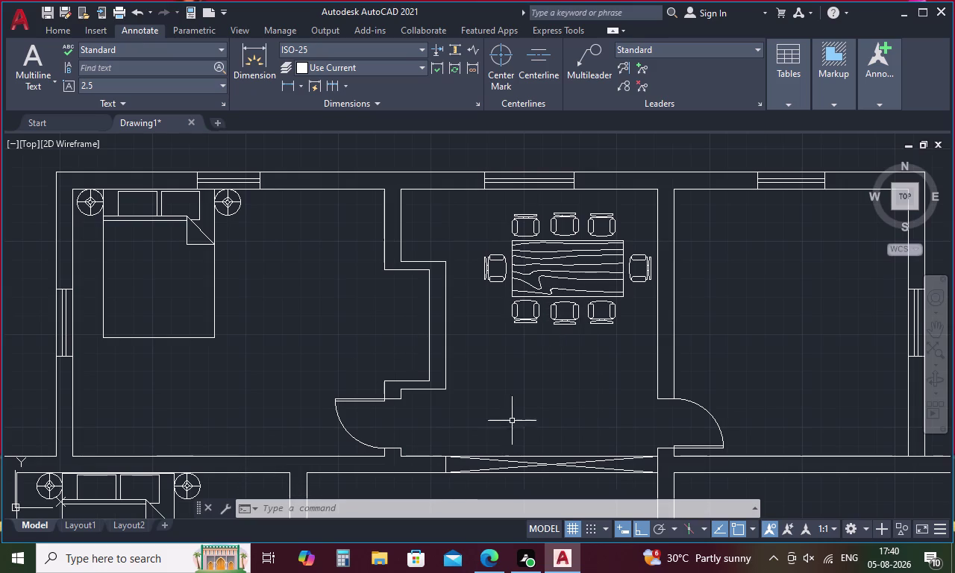
Zoom out, select the kitchen counter block, then cancel that selection.
scroll(down, 3)
scroll(down, 3)
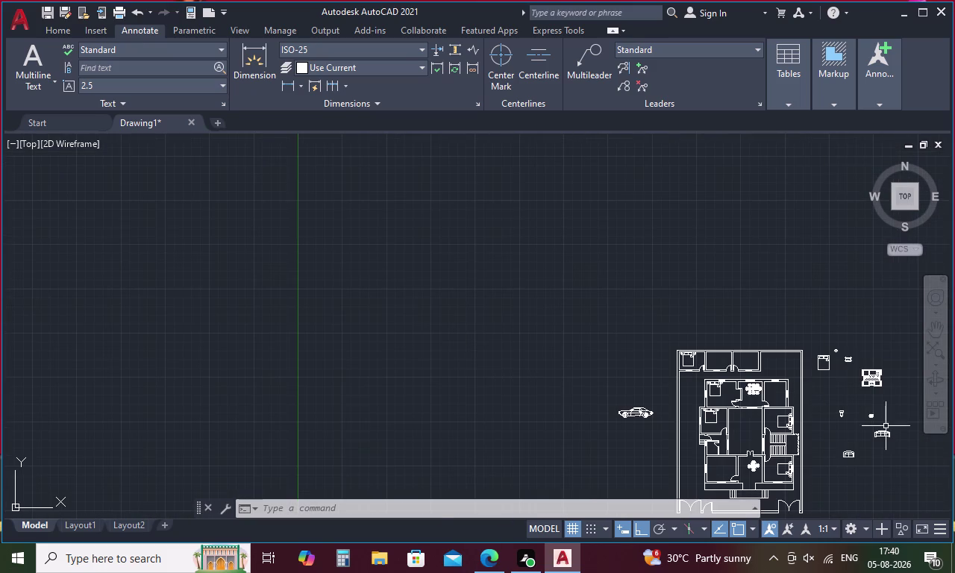
scroll(up, 3)
drag(874, 324, 877, 340)
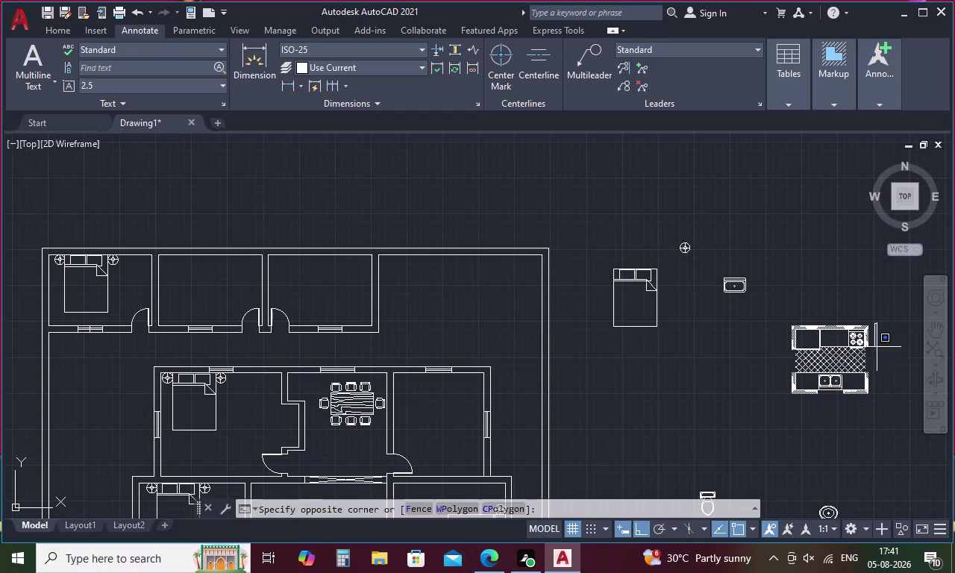
drag(877, 340, 776, 319)
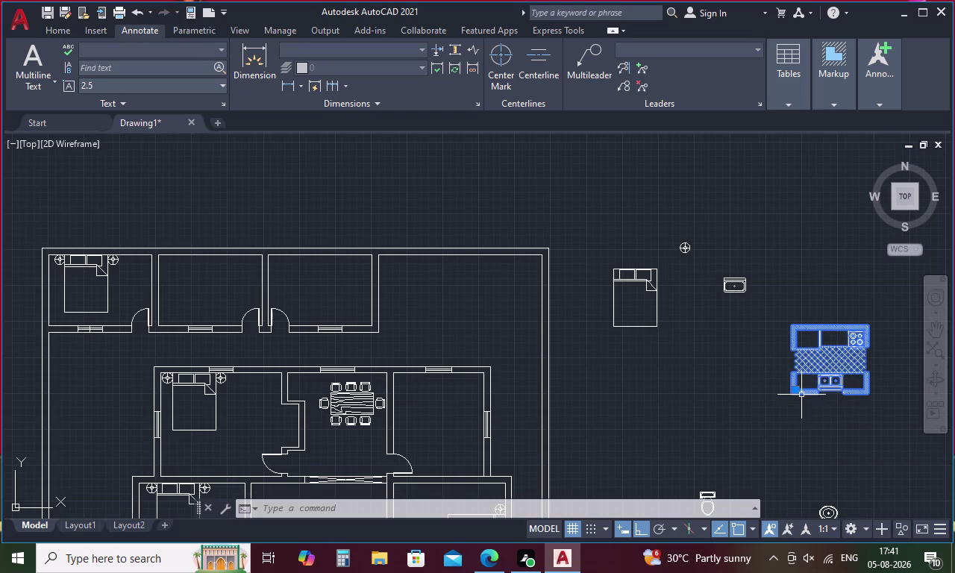
key(Escape)
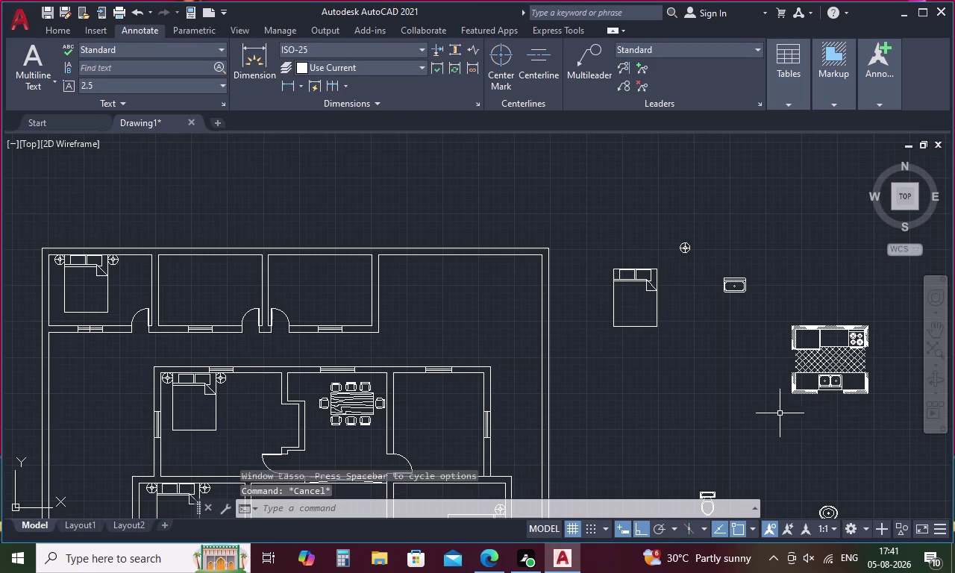
Pan to the spare blocks and select the small sink block.
middle_drag(768, 395, 701, 265)
middle_drag(699, 267, 703, 330)
drag(649, 231, 696, 240)
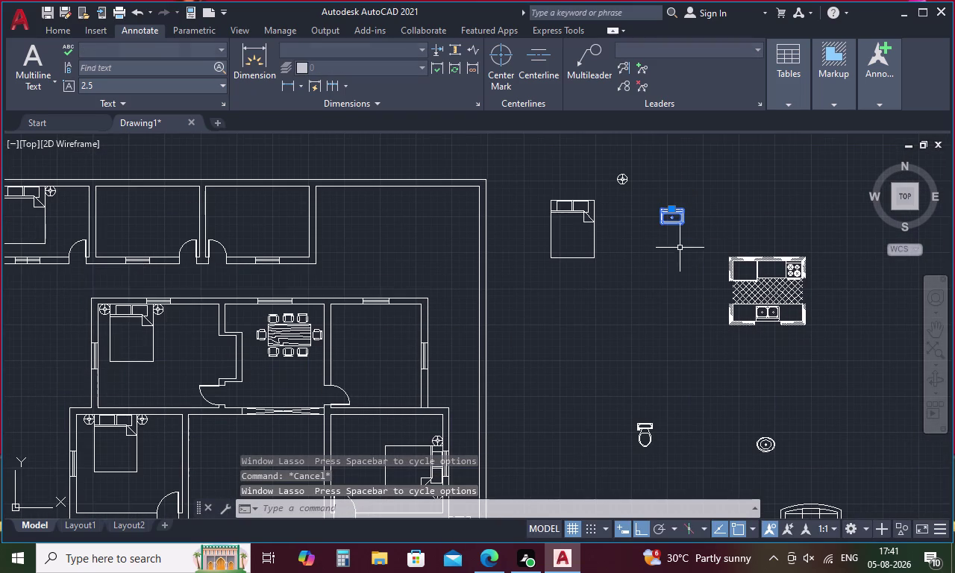
Move the sink block, with Ortho off, against the top wall of the room beside the dining area.
right_click(677, 216)
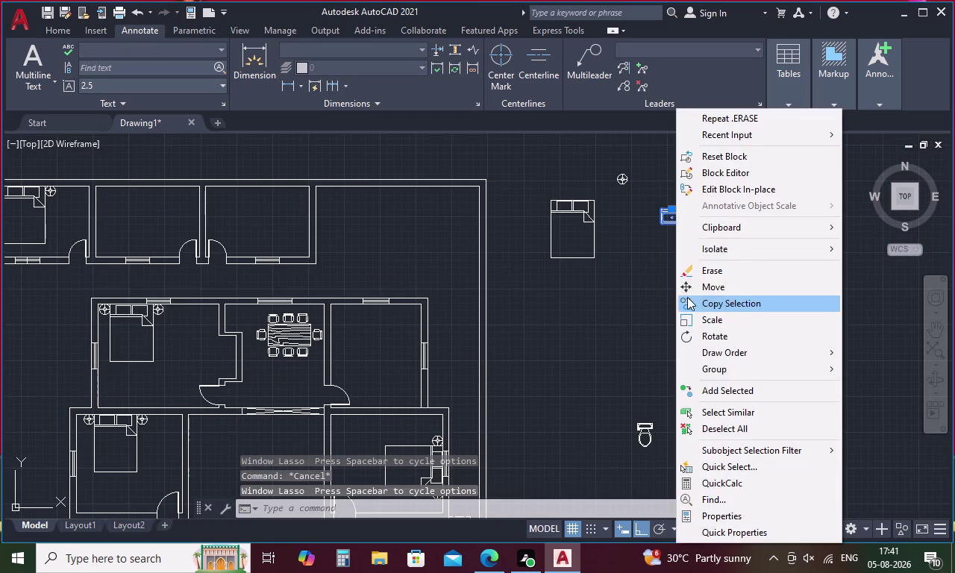
click(698, 286)
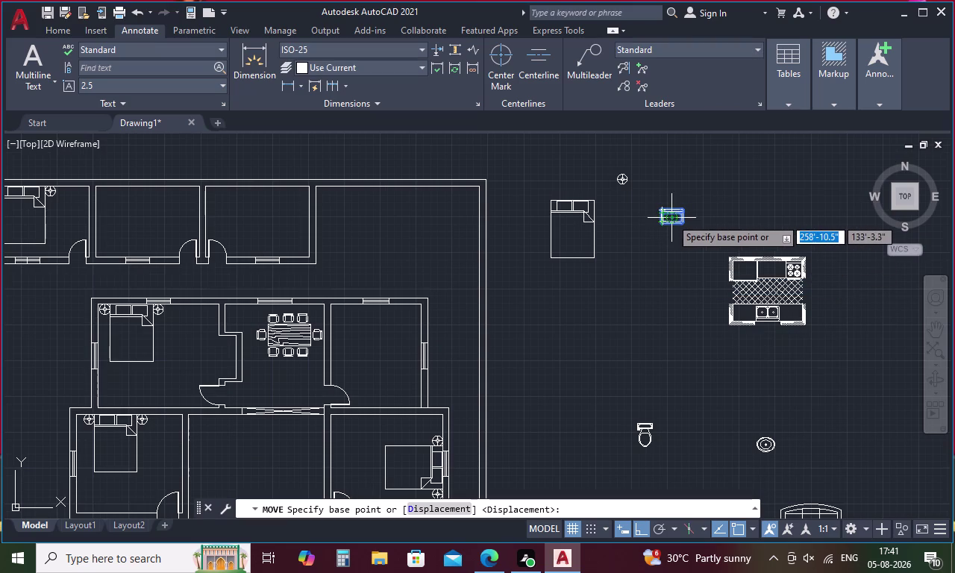
click(671, 218)
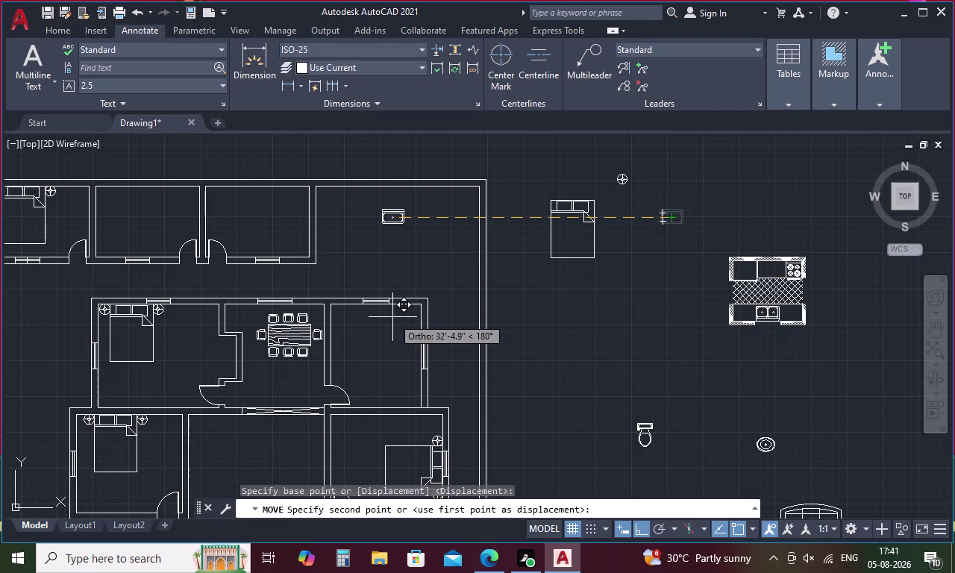
key(F8)
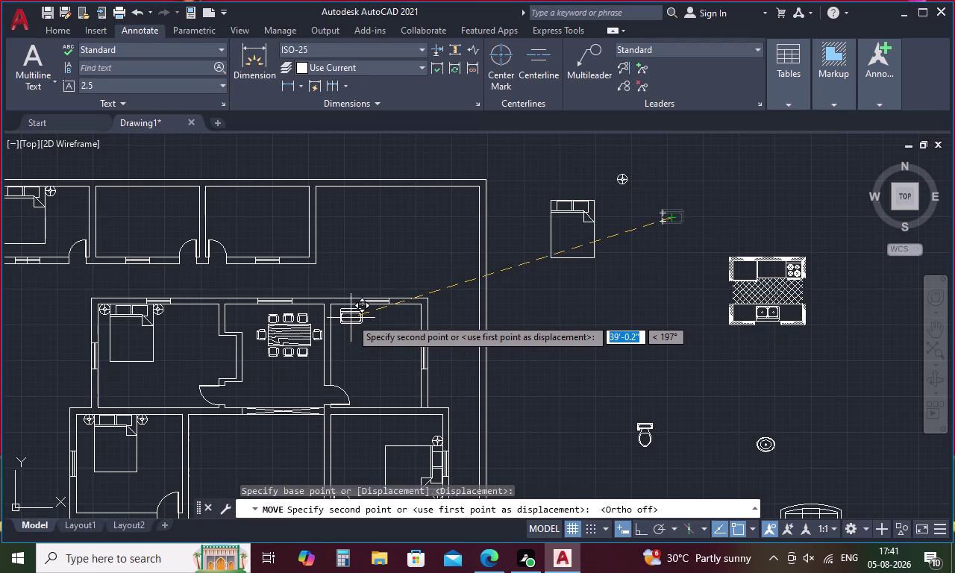
scroll(up, 3)
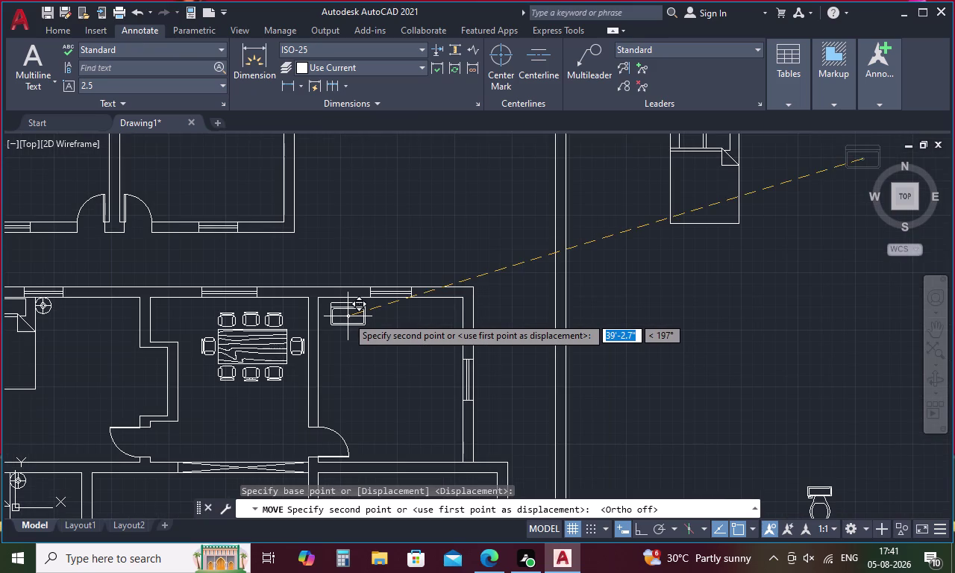
click(347, 316)
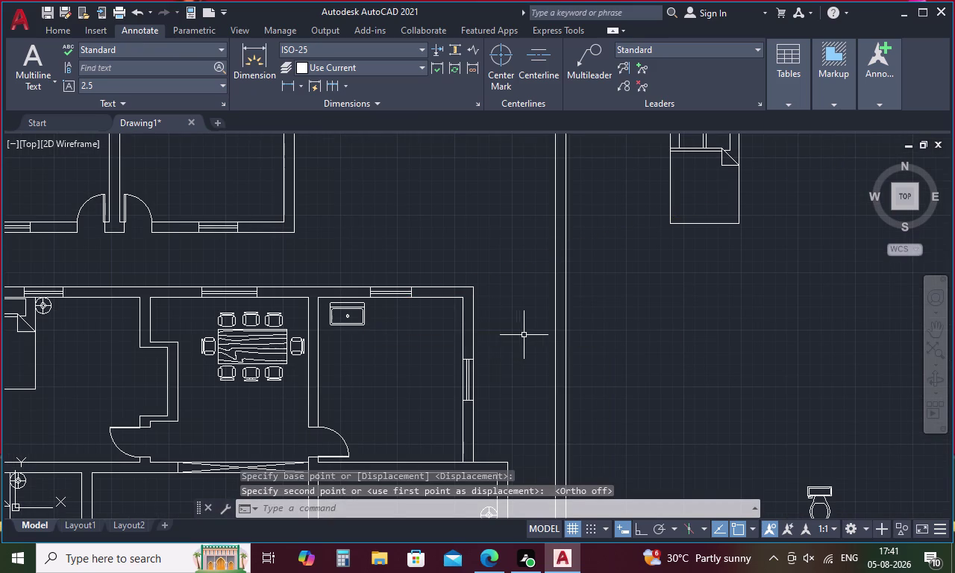
key(Escape)
scroll(down, 3)
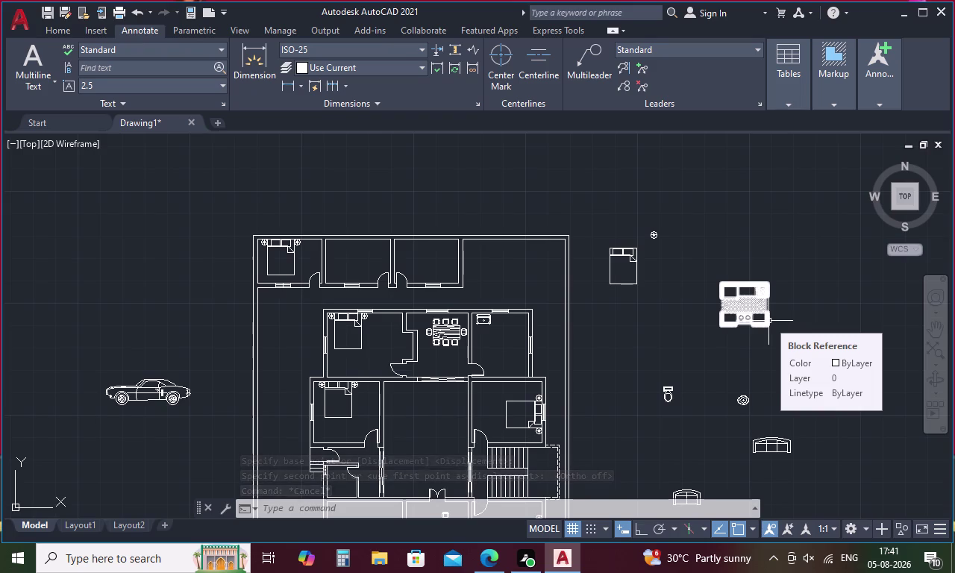
Grip-rotate the spare three-seat sofa 90 degrees with Ortho on.
scroll(down, 3)
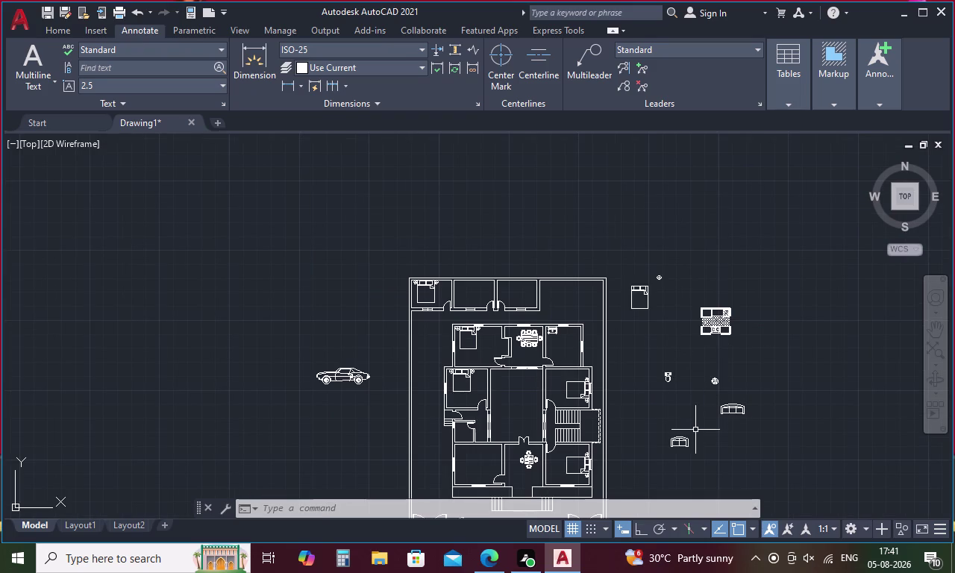
scroll(up, 3)
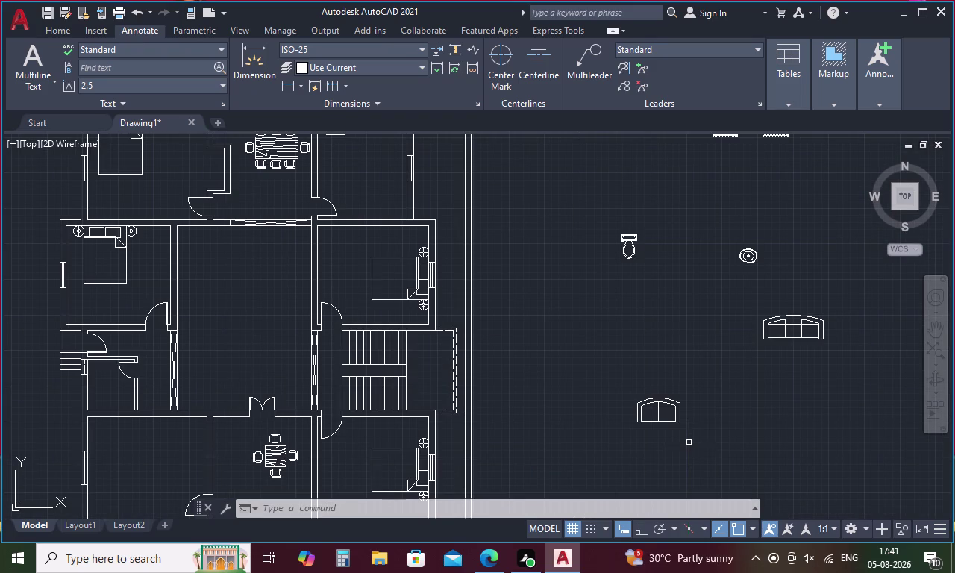
drag(748, 320, 852, 318)
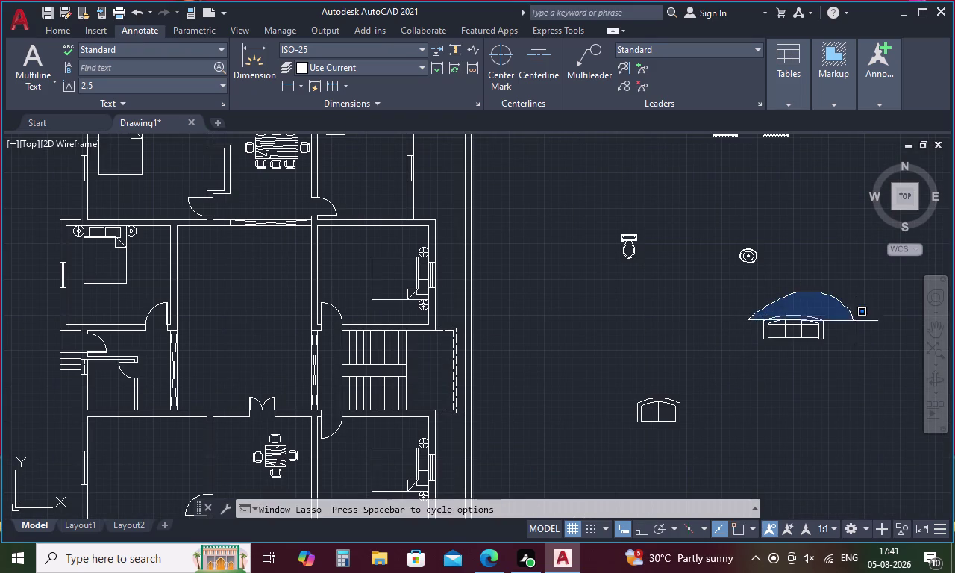
drag(852, 318, 774, 390)
click(791, 318)
right_click(791, 317)
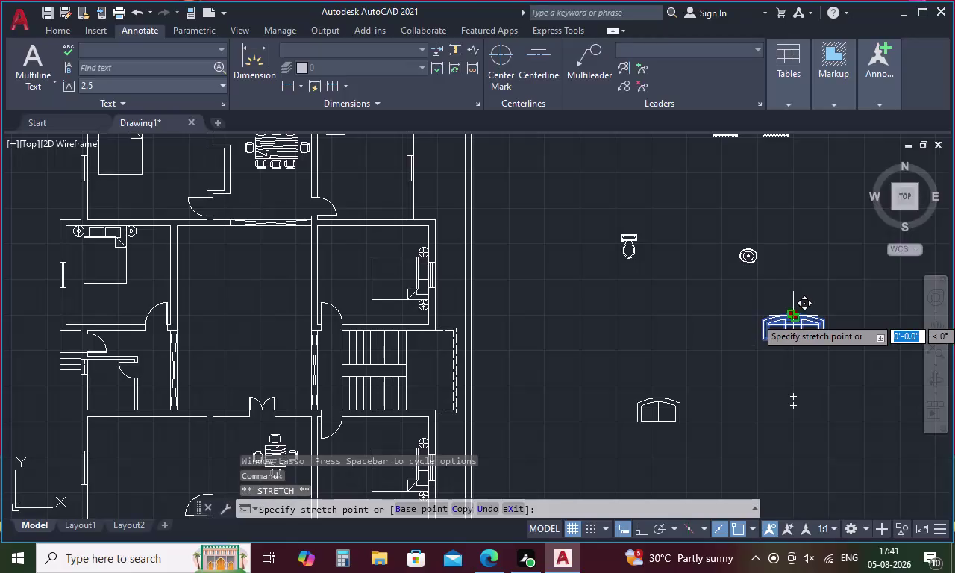
click(831, 175)
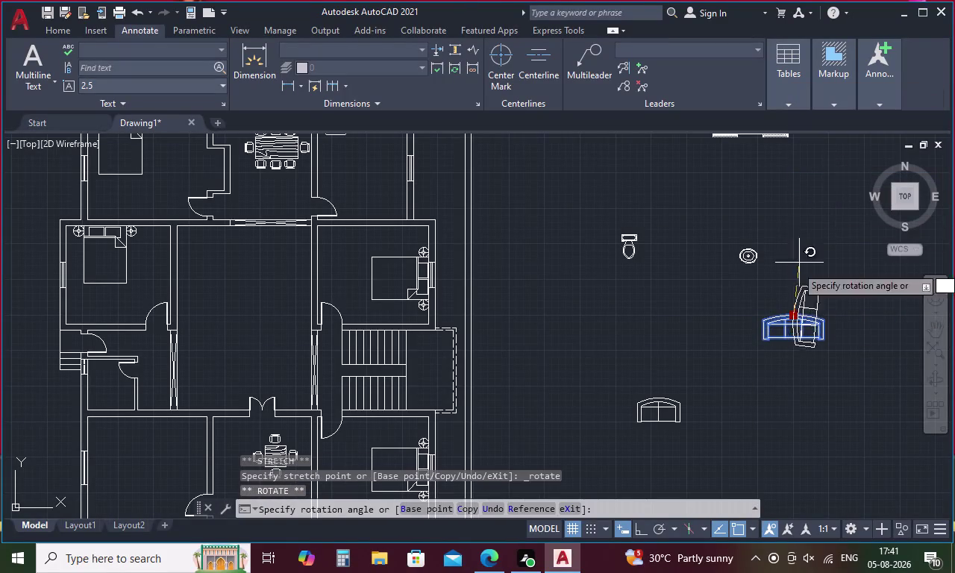
key(F8)
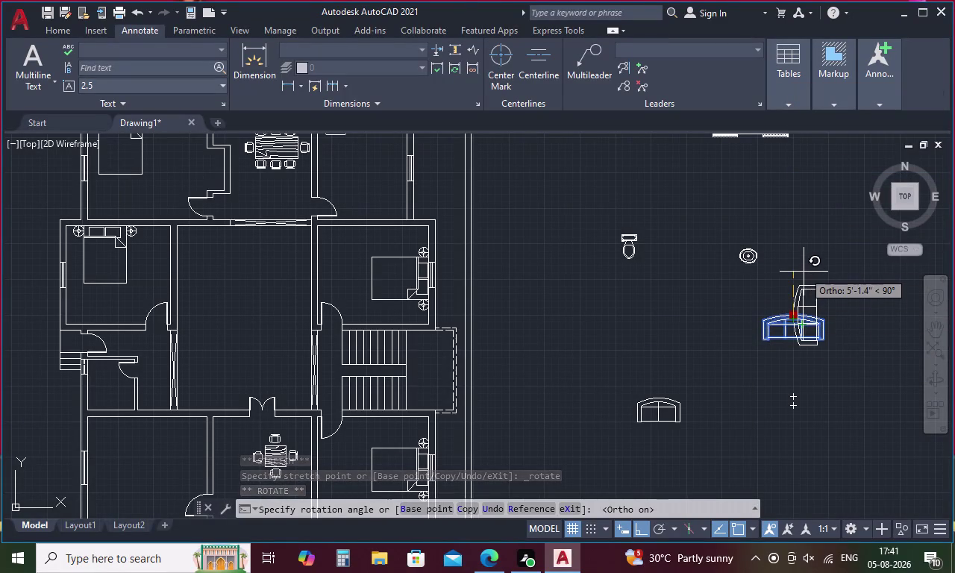
click(804, 272)
Copy the rotated sofa into the living room.
right_click(799, 321)
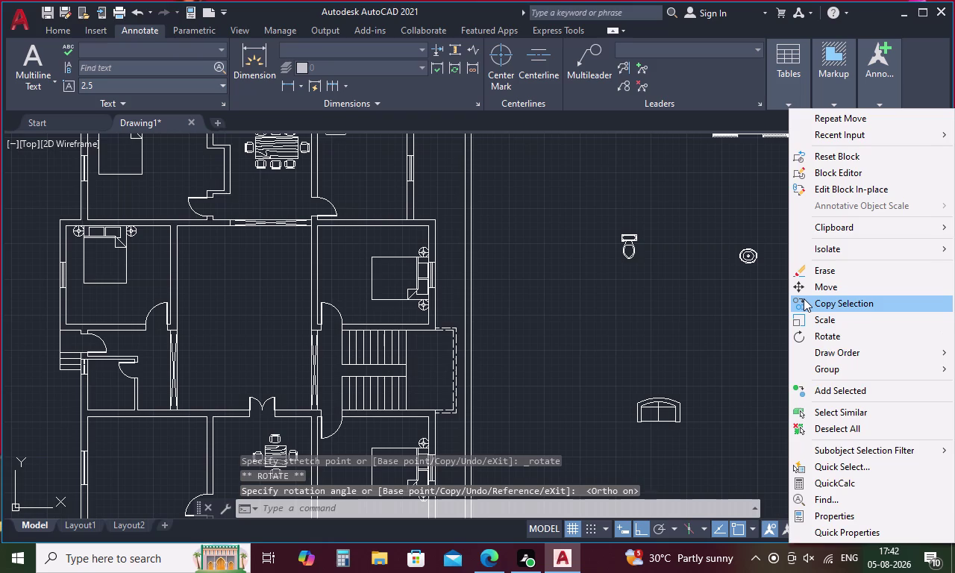
click(804, 300)
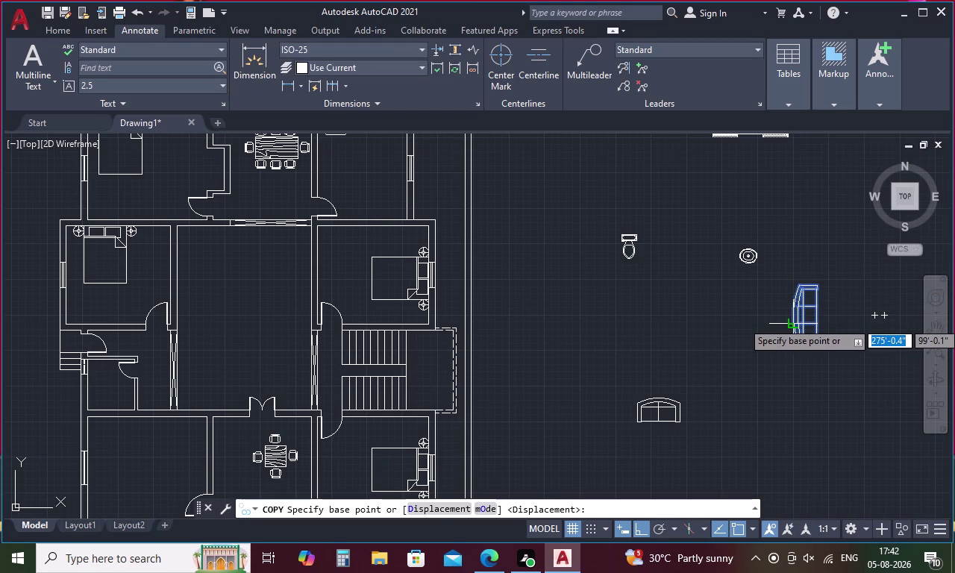
click(793, 322)
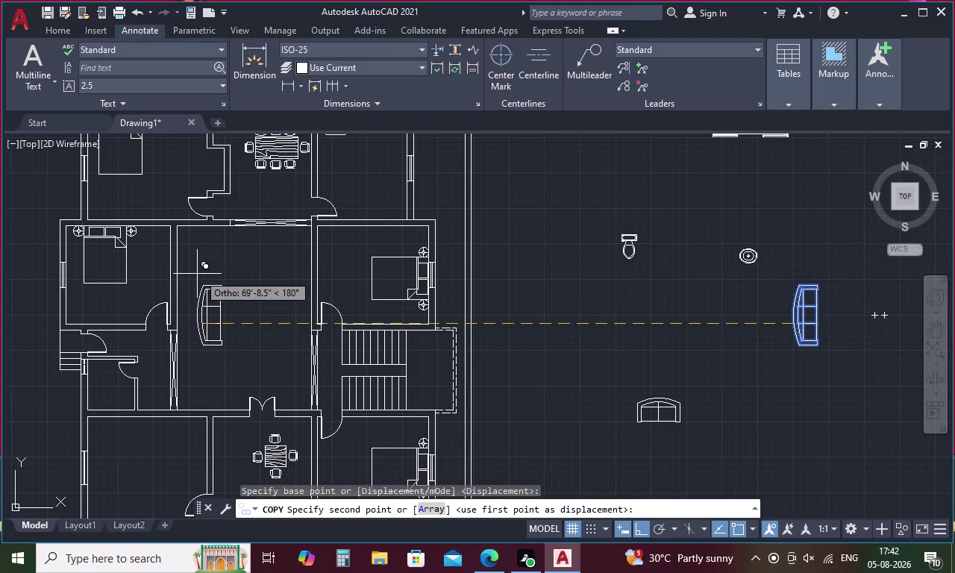
click(187, 272)
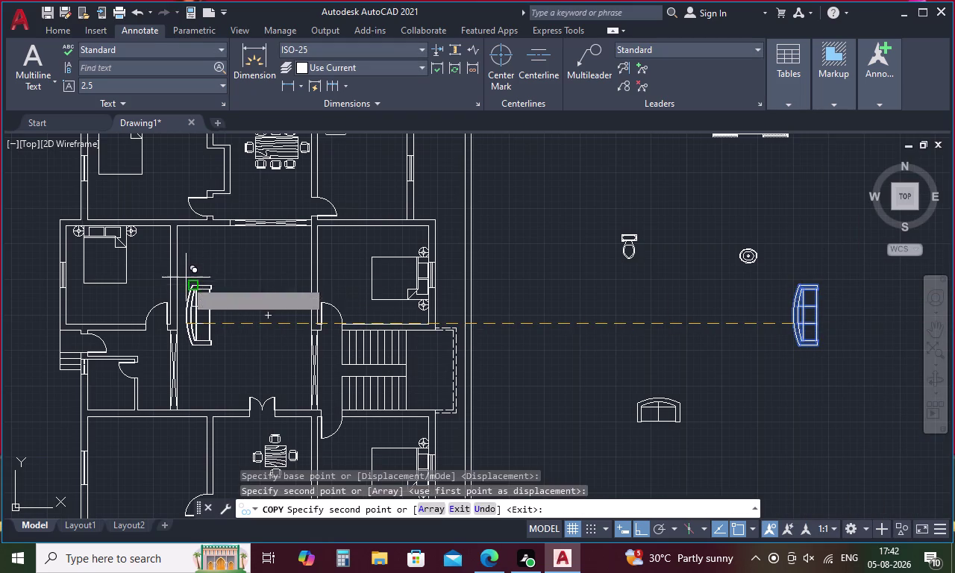
key(Escape)
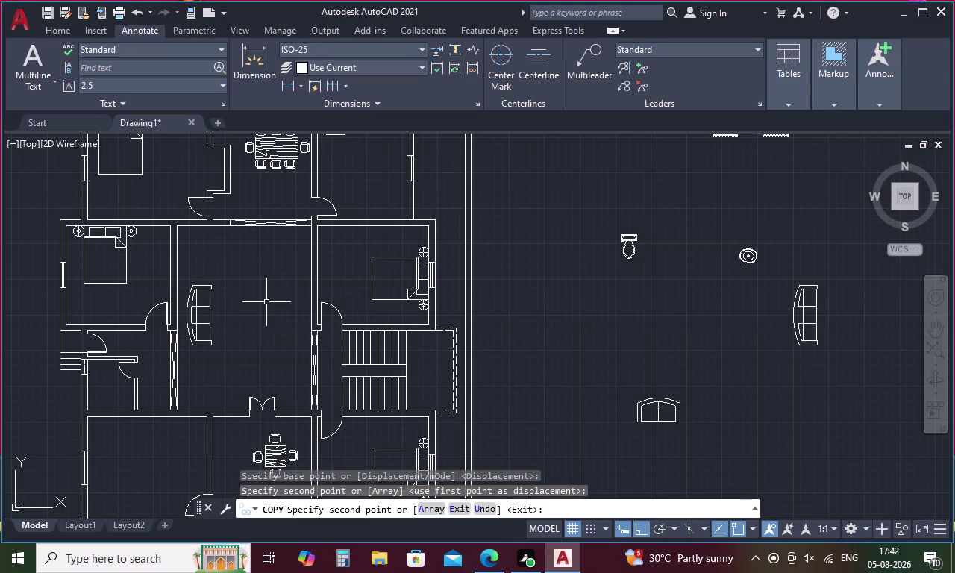
Move the copied sofa snugly against the living room's left wall.
click(190, 311)
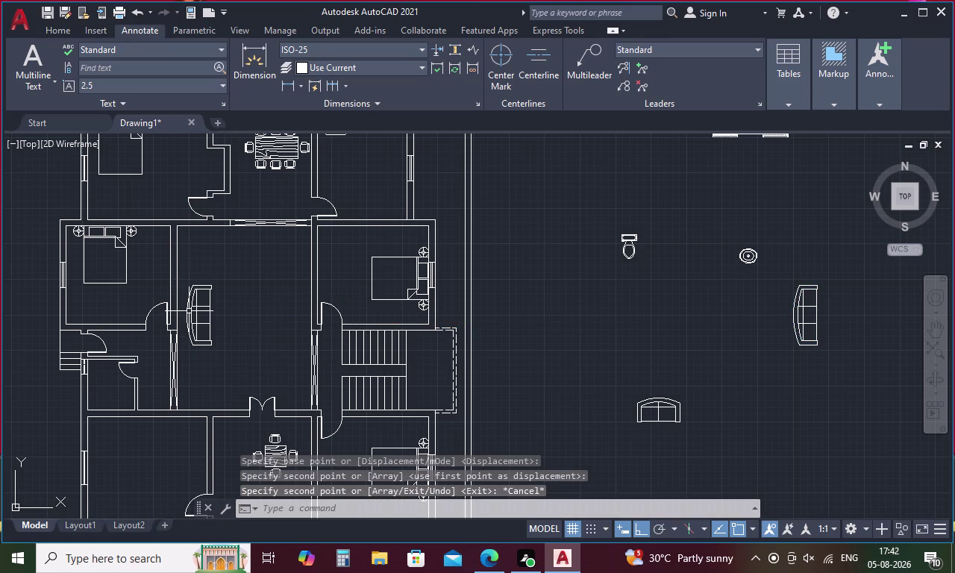
right_click(190, 312)
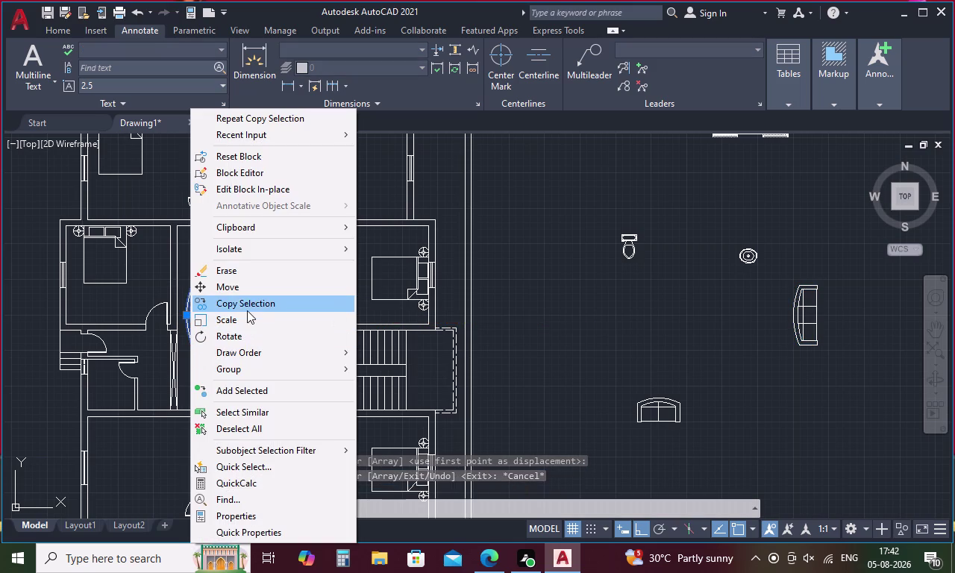
click(249, 291)
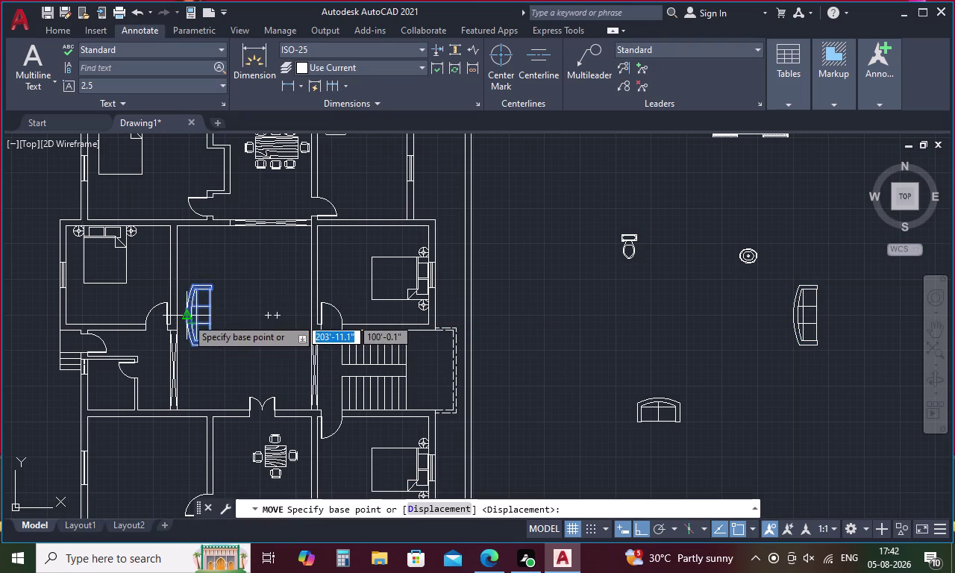
click(186, 318)
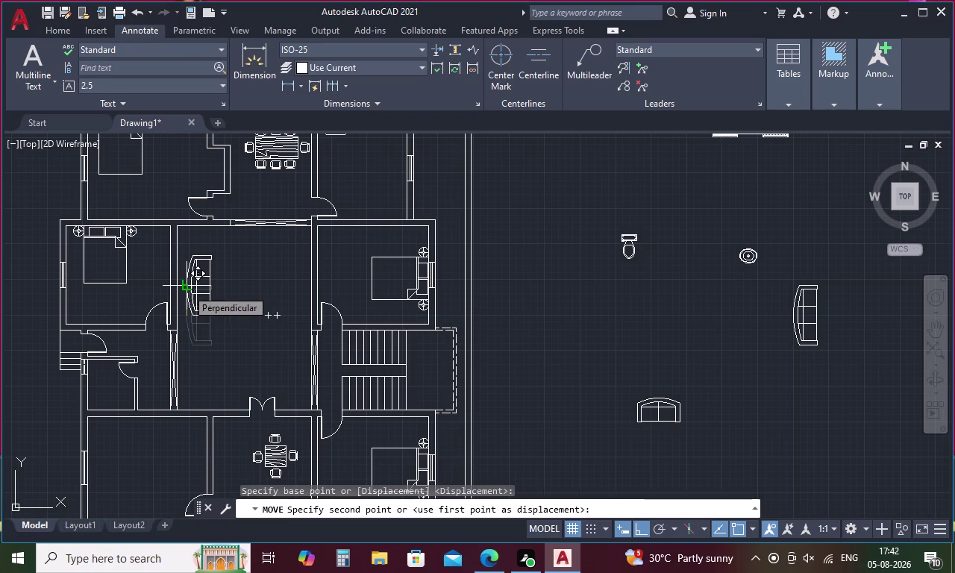
click(187, 289)
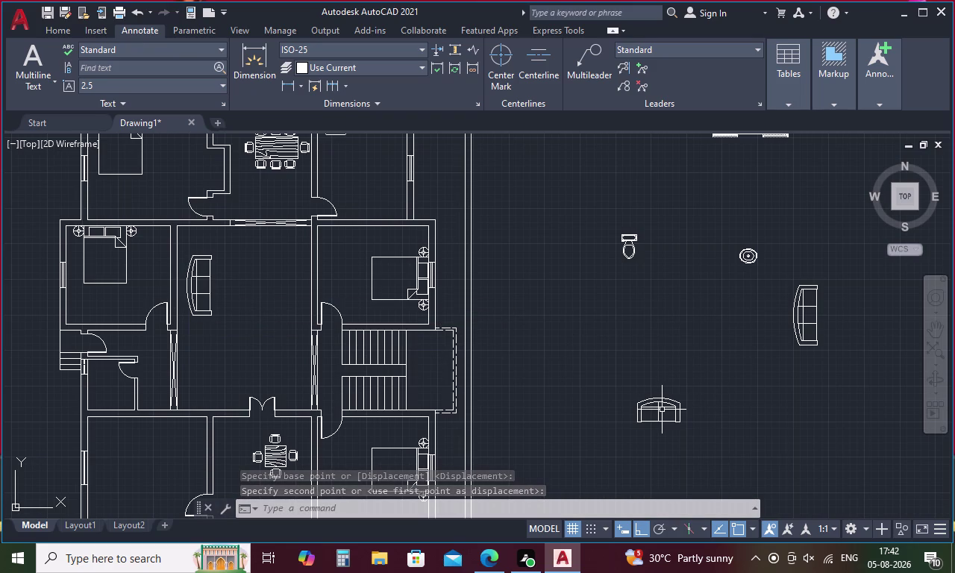
Start moving the two-seat sofa, cancel, and pan to the dining room chairs.
click(664, 408)
right_click(665, 408)
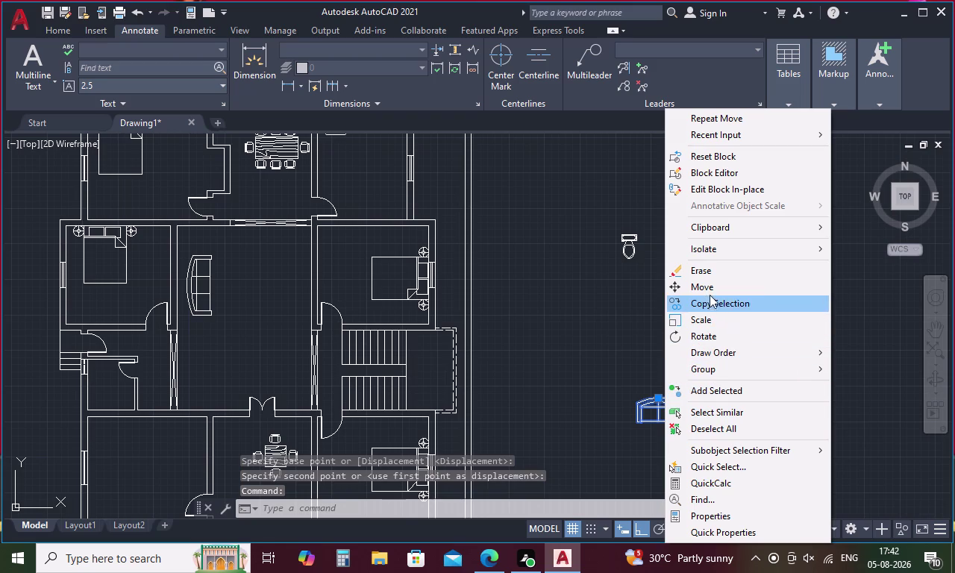
click(710, 286)
click(657, 424)
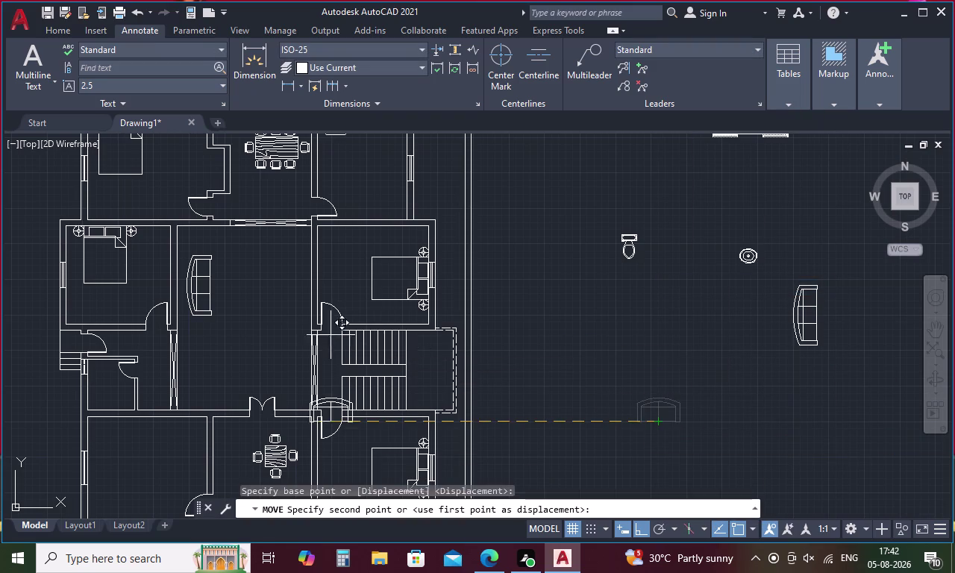
key(F8)
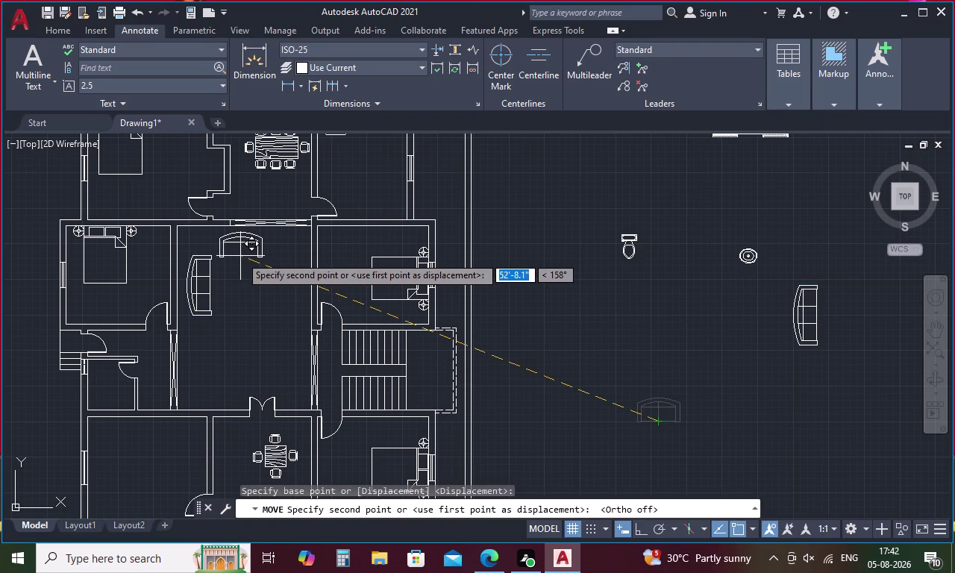
click(241, 256)
key(Escape)
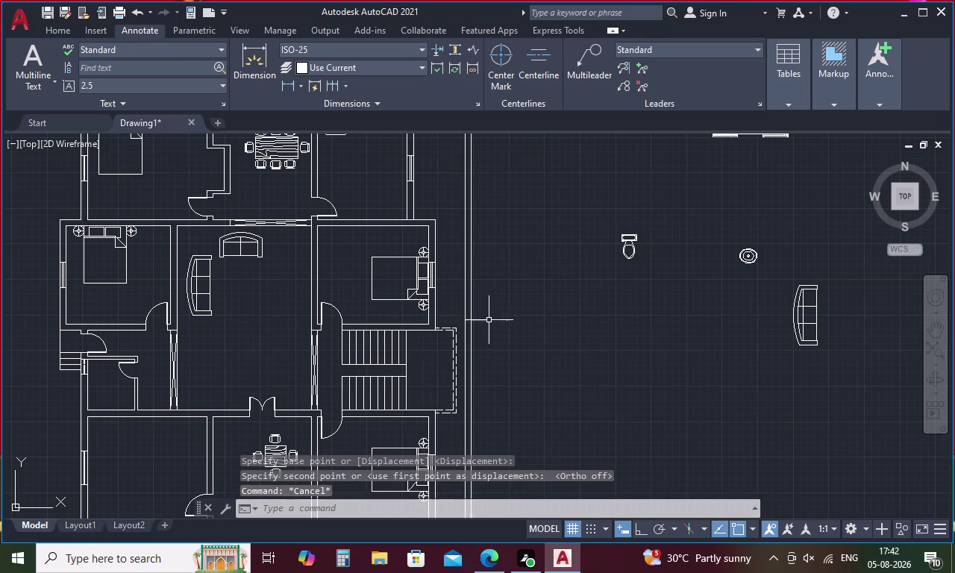
middle_drag(285, 334, 273, 264)
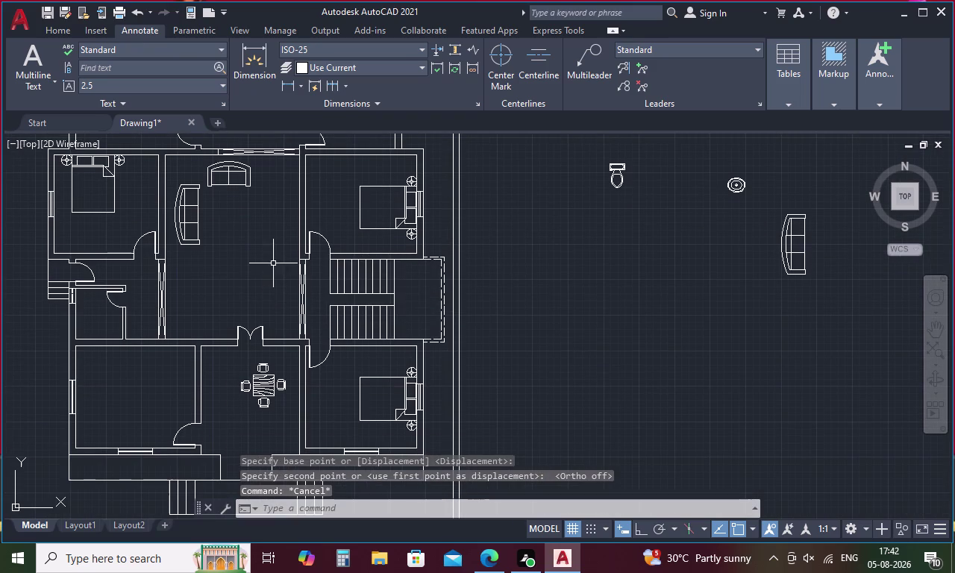
middle_drag(605, 316, 652, 473)
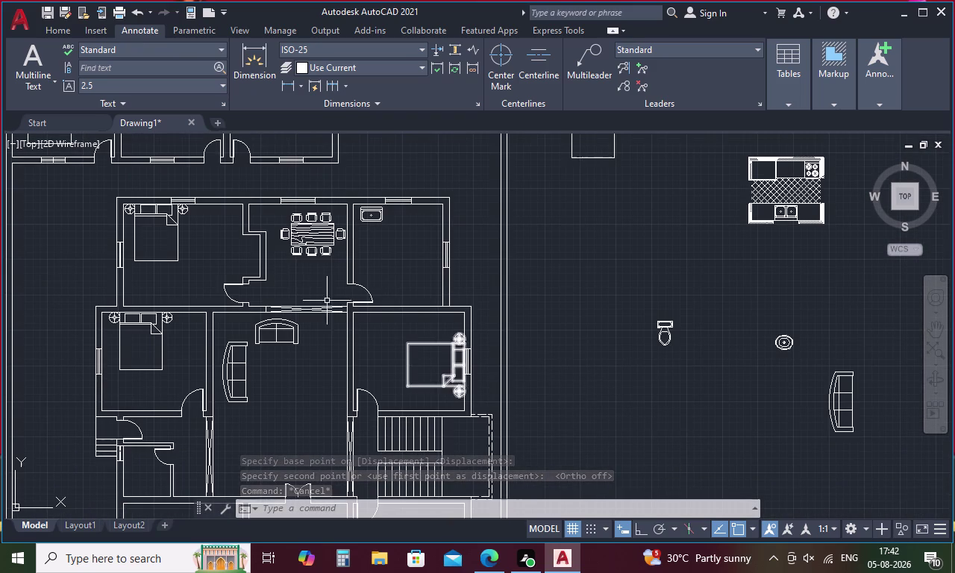
Copy a dining chair into the living room.
click(324, 254)
right_click(324, 255)
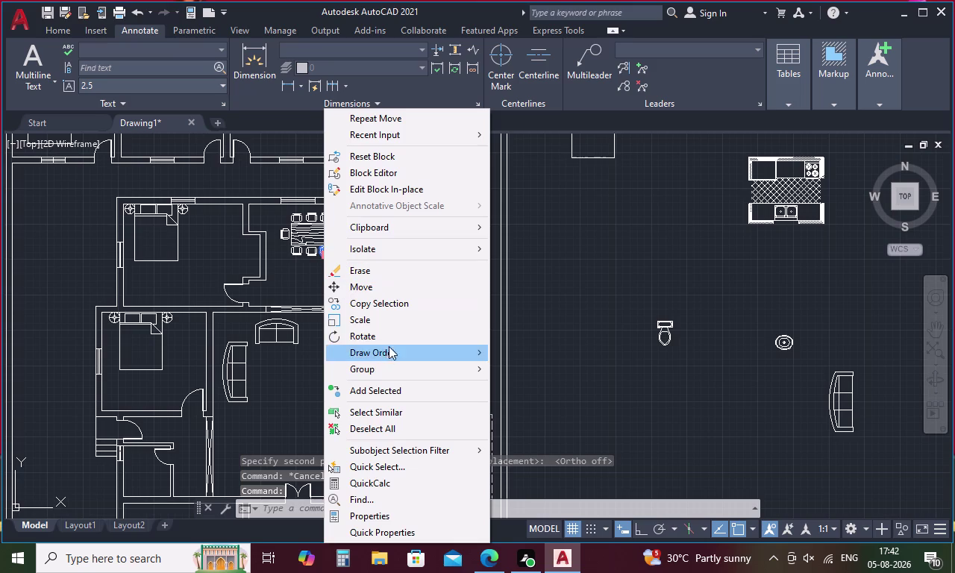
click(382, 299)
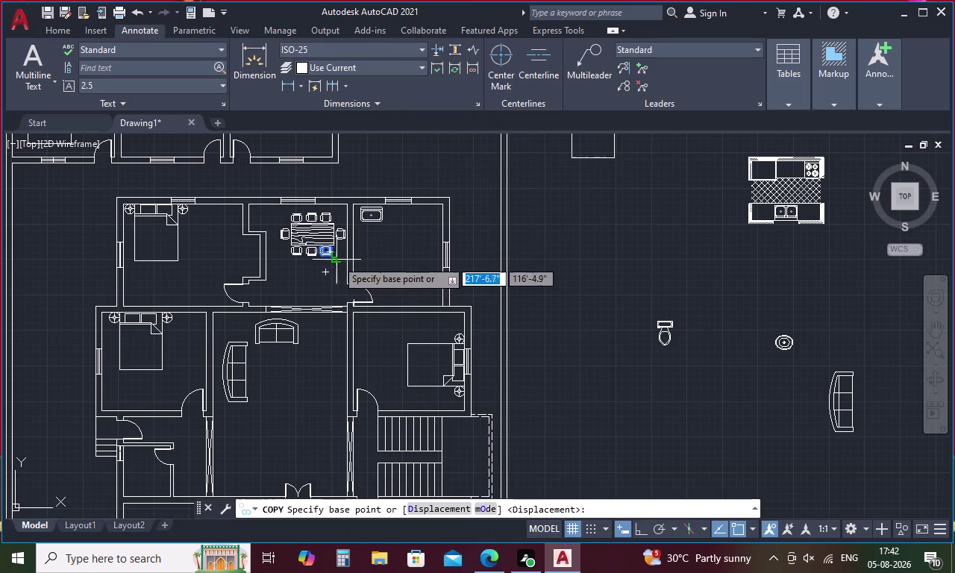
click(328, 253)
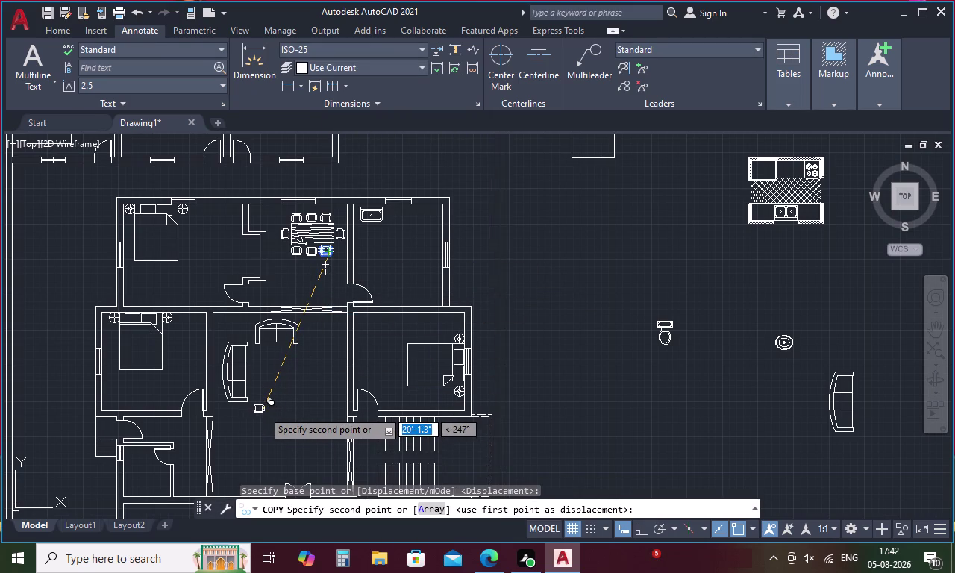
click(262, 410)
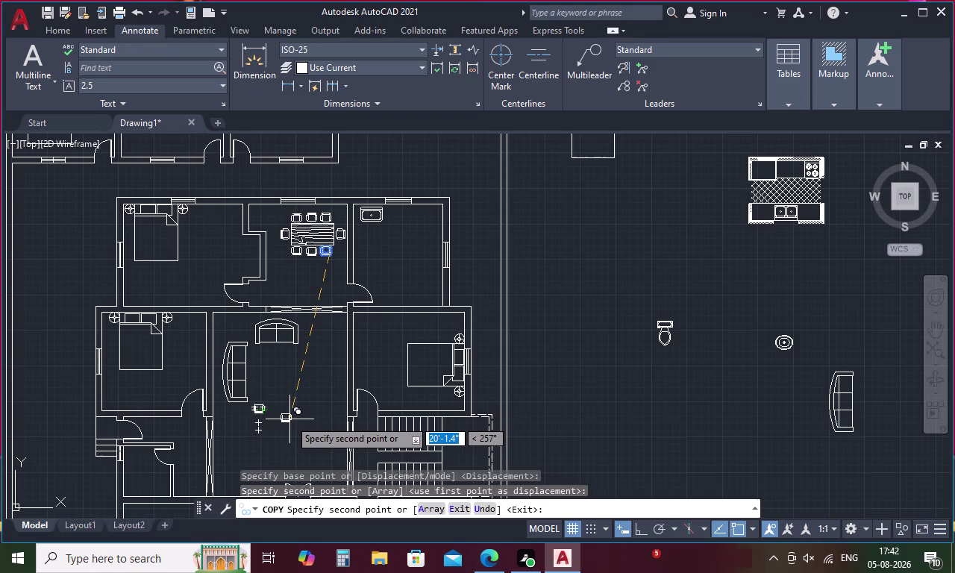
key(Escape)
Enlarge the copied chair with Scale.
click(263, 411)
right_click(263, 411)
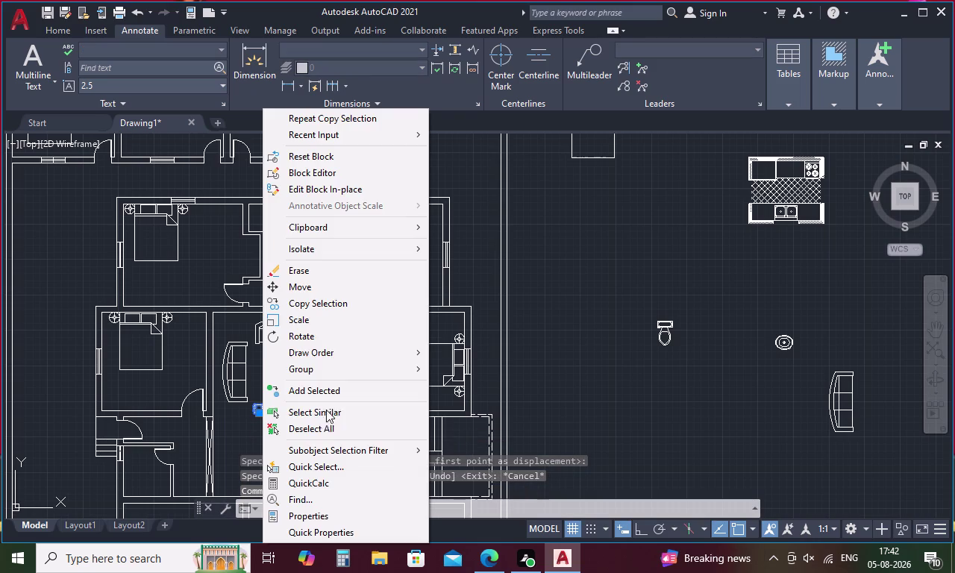
click(333, 321)
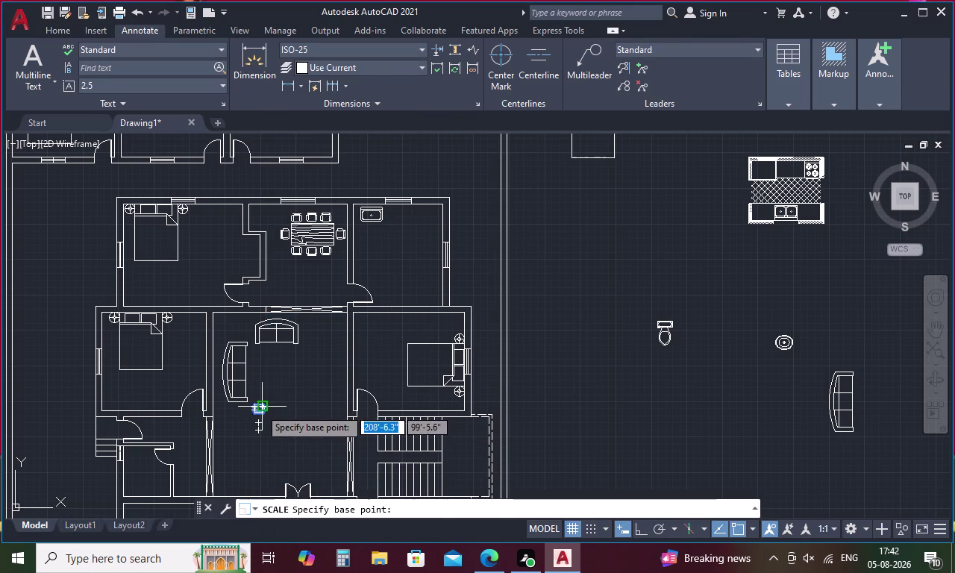
click(260, 408)
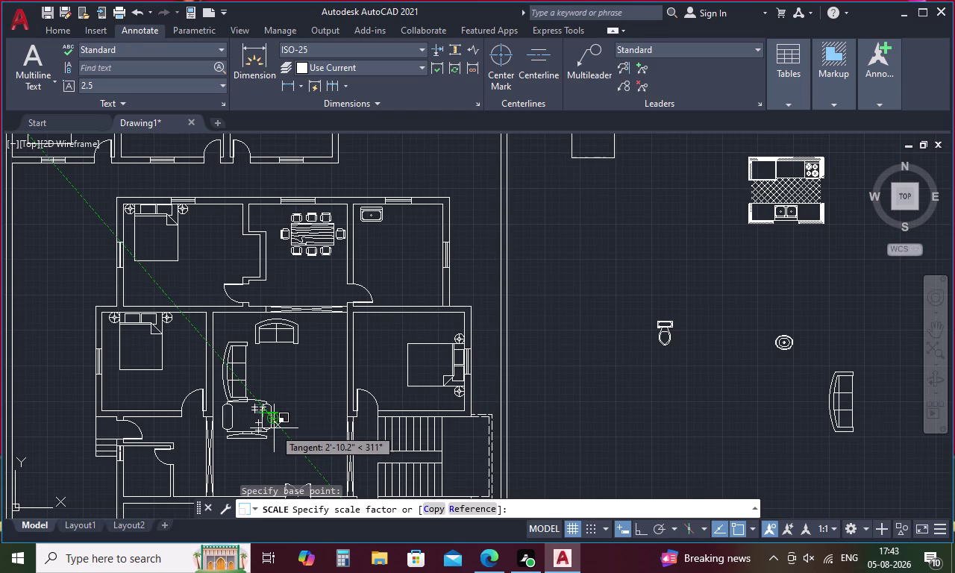
scroll(up, 3)
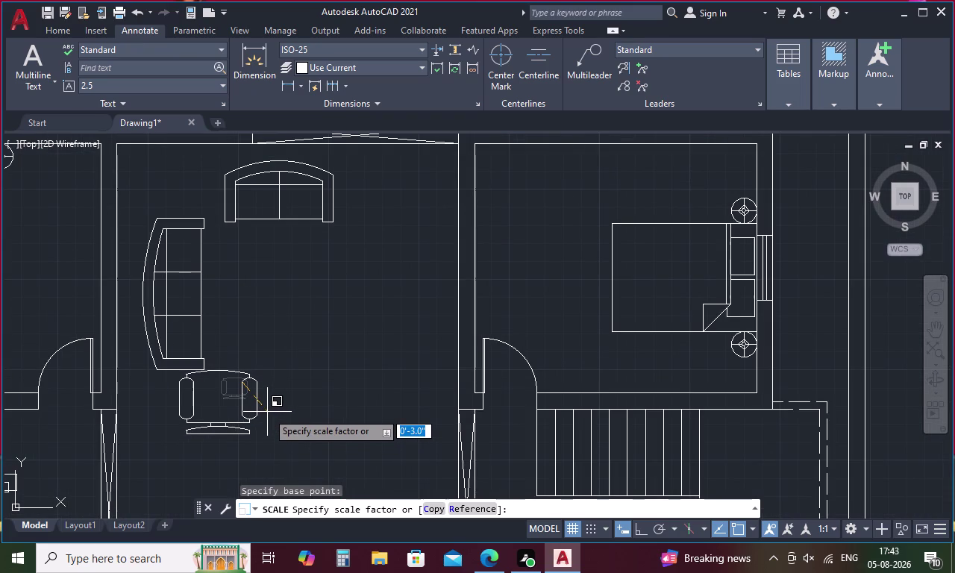
click(267, 412)
Move the enlarged chair to sit below the two sofas.
click(246, 411)
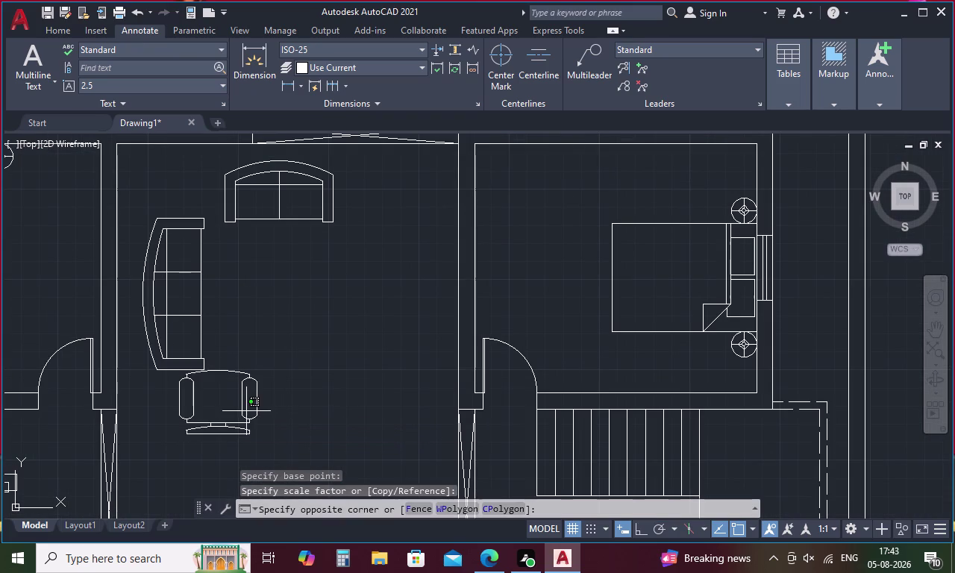
click(248, 394)
click(242, 394)
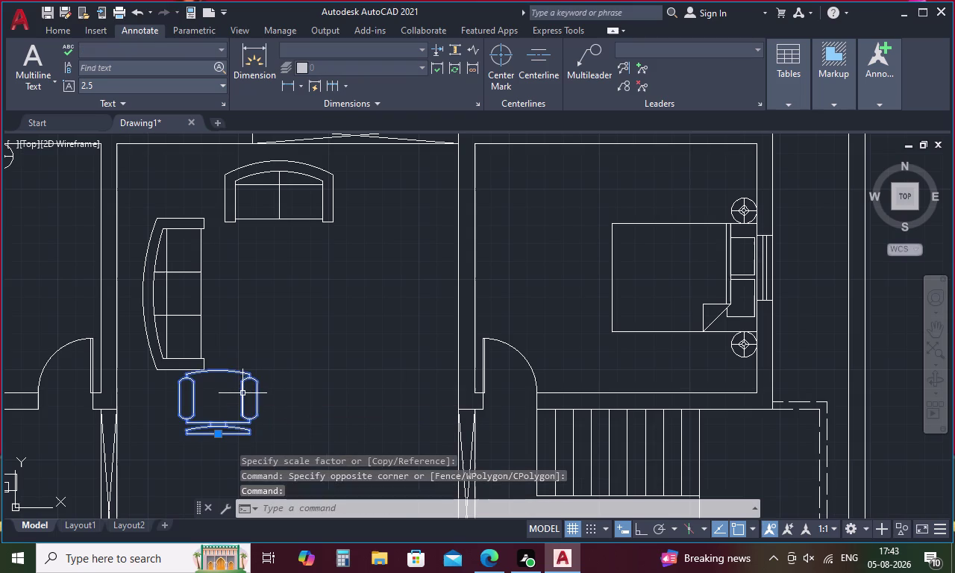
right_click(243, 393)
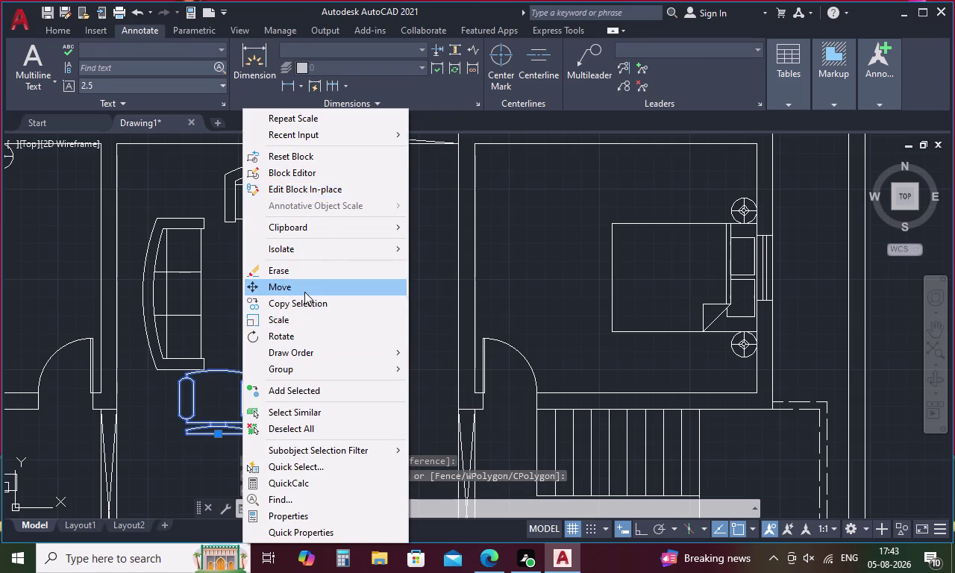
click(304, 292)
click(219, 370)
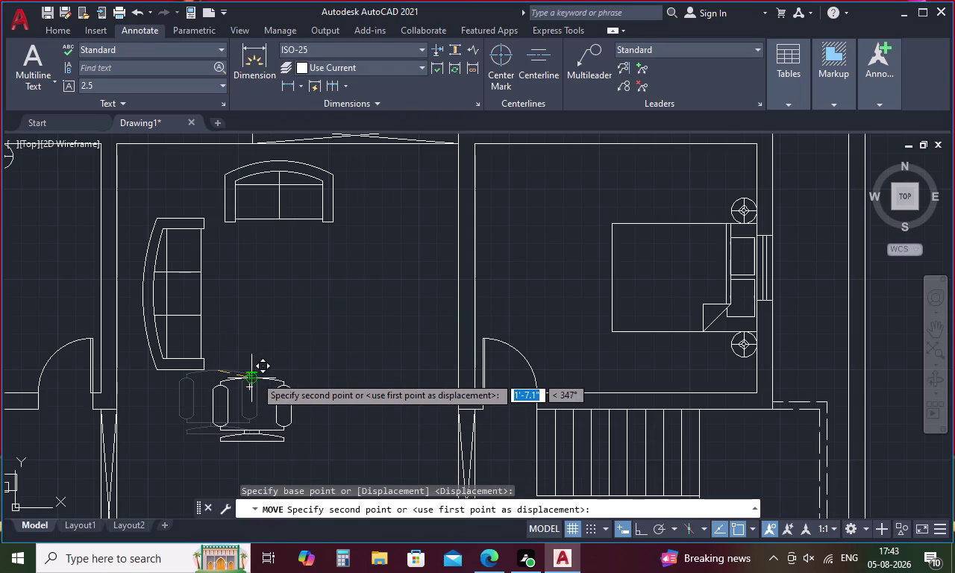
click(256, 376)
scroll(down, 3)
middle_drag(313, 390, 326, 322)
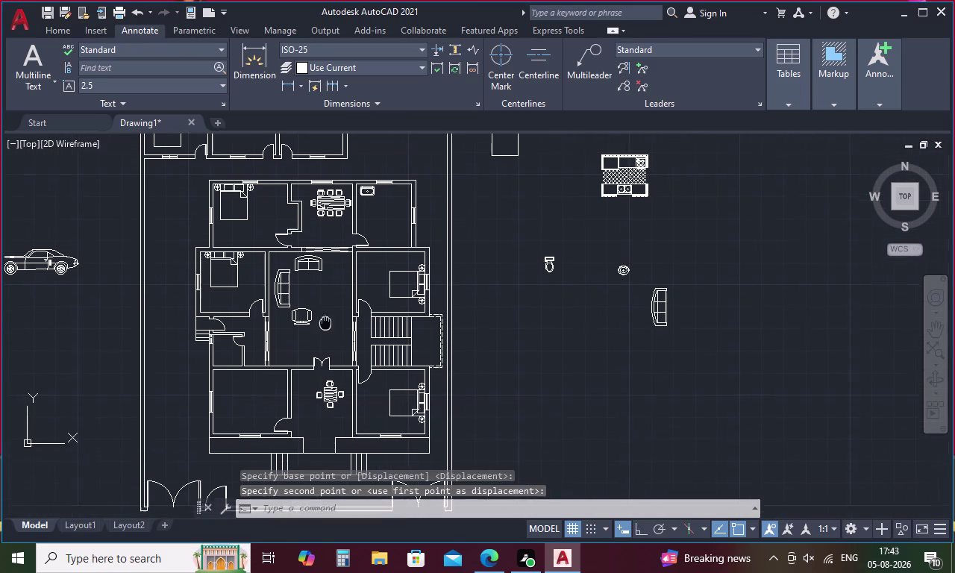
middle_drag(326, 322, 326, 319)
click(332, 389)
Copy the dining table into the living room.
right_click(331, 379)
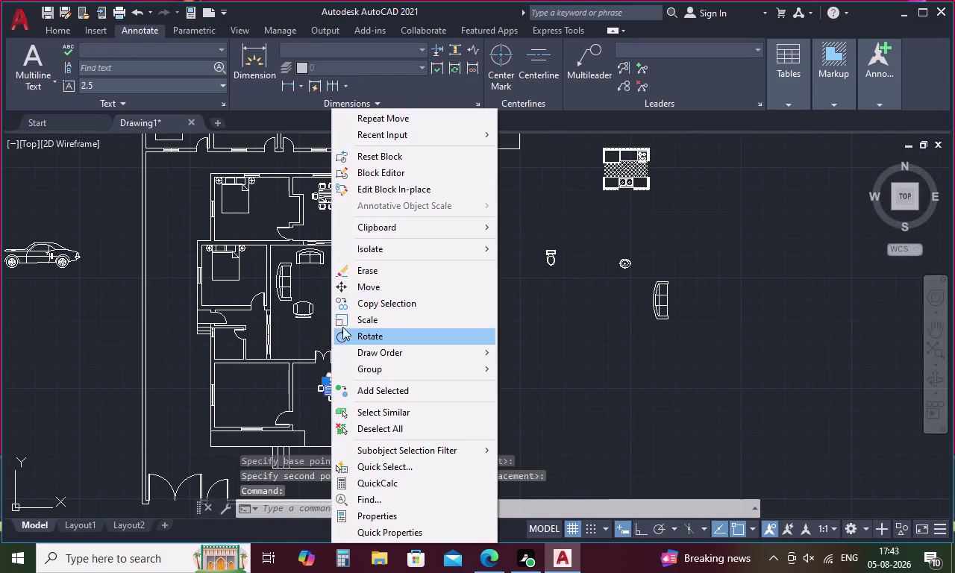
click(393, 301)
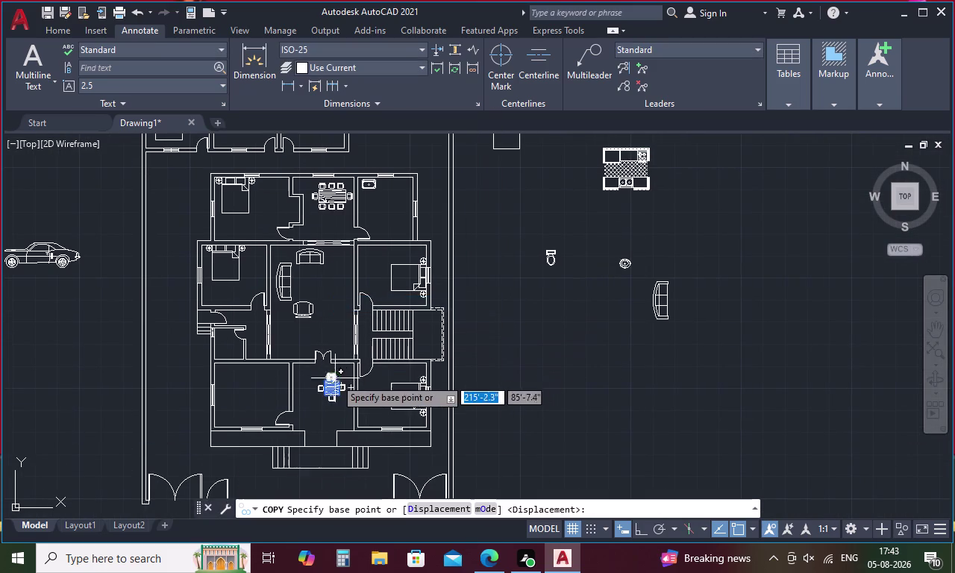
scroll(up, 3)
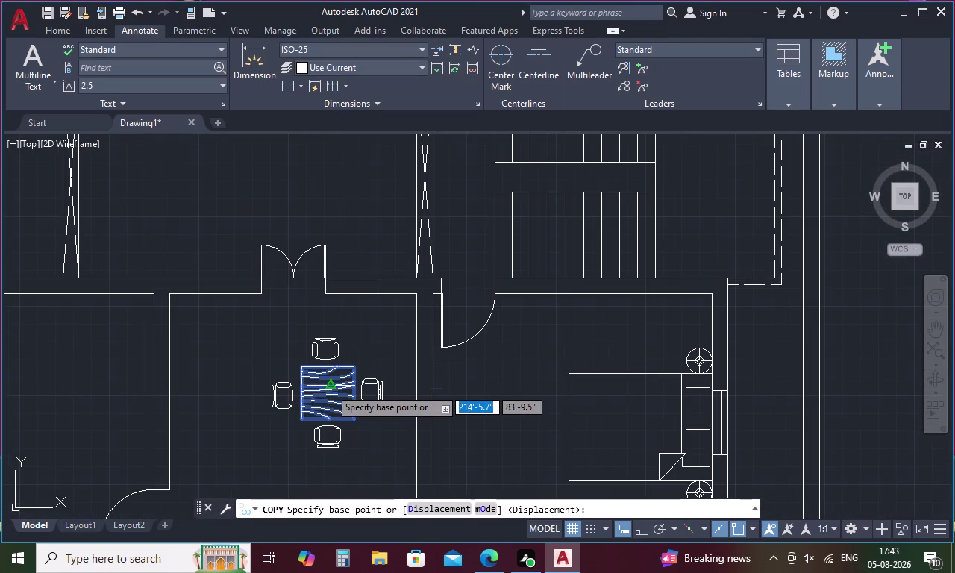
click(330, 398)
middle_drag(298, 260, 298, 263)
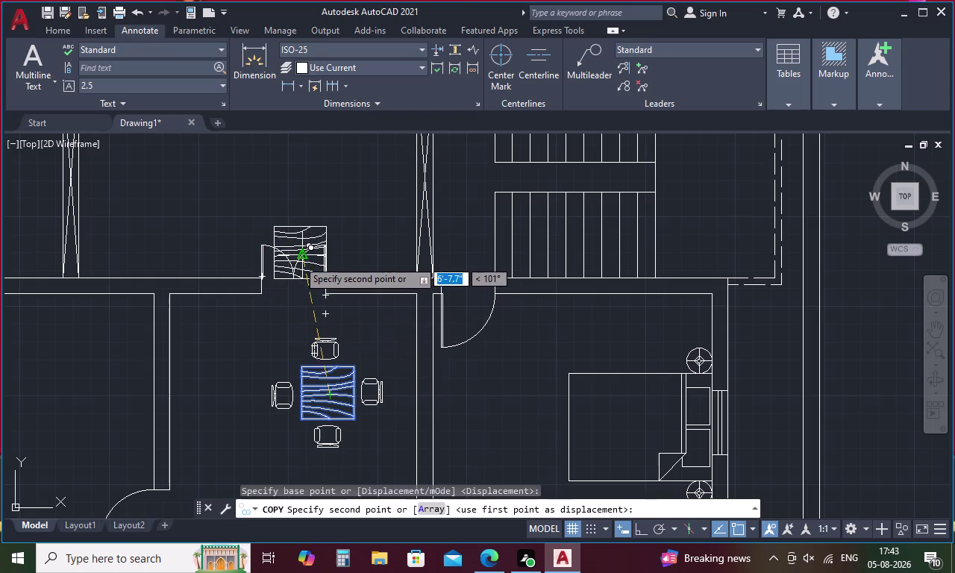
middle_drag(298, 264, 326, 424)
middle_drag(286, 272, 321, 396)
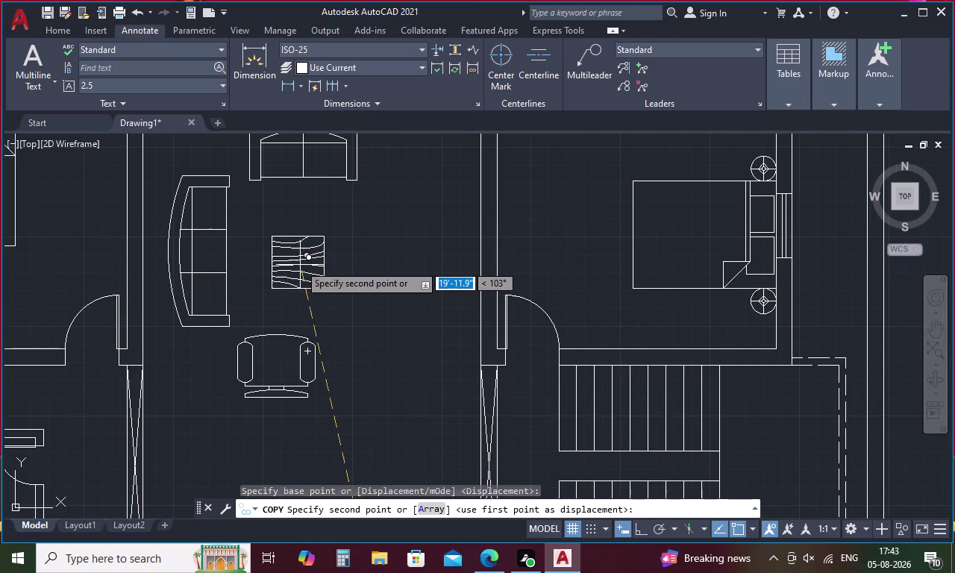
click(291, 263)
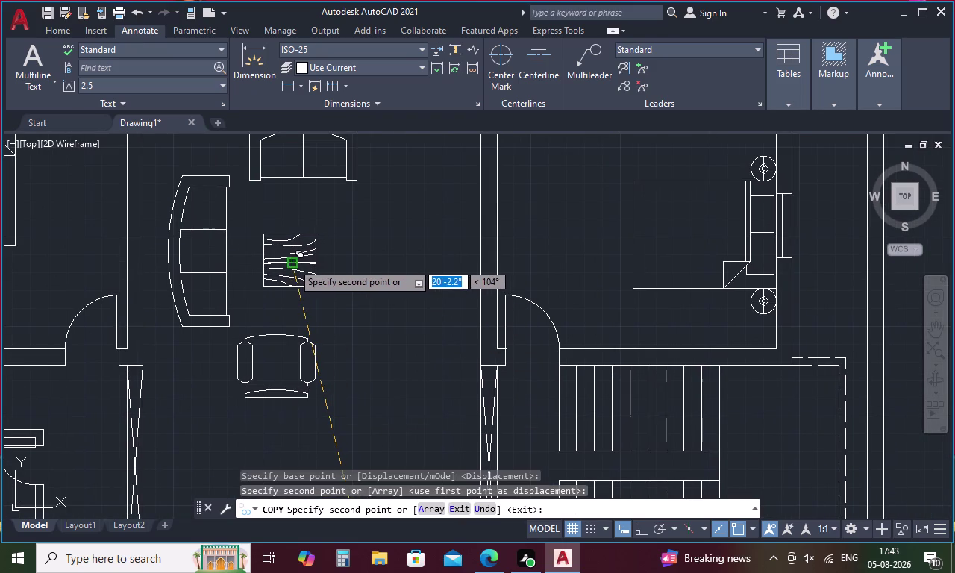
key(Escape)
scroll(down, 3)
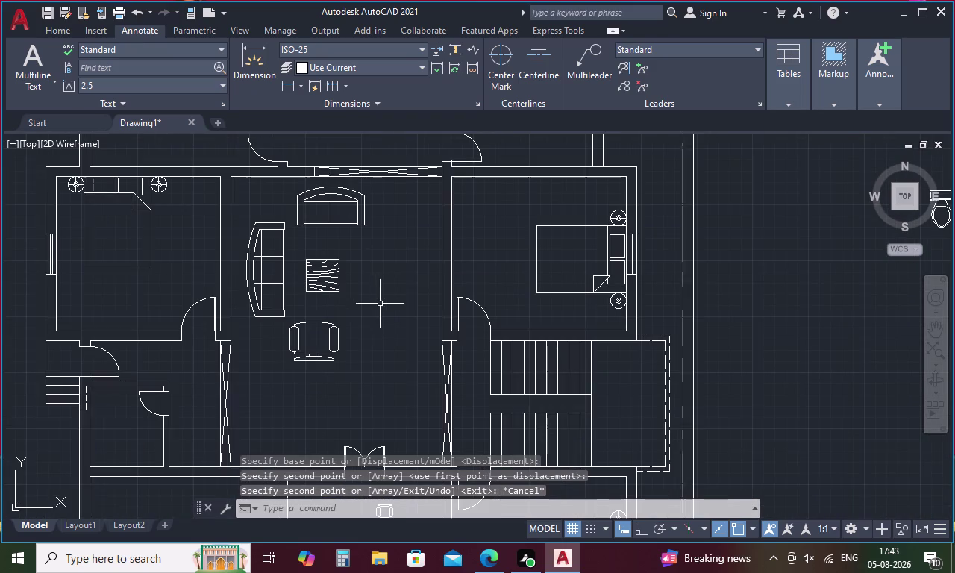
Shrink the table copy with Scale, then rescale it a second time.
click(330, 279)
right_click(330, 278)
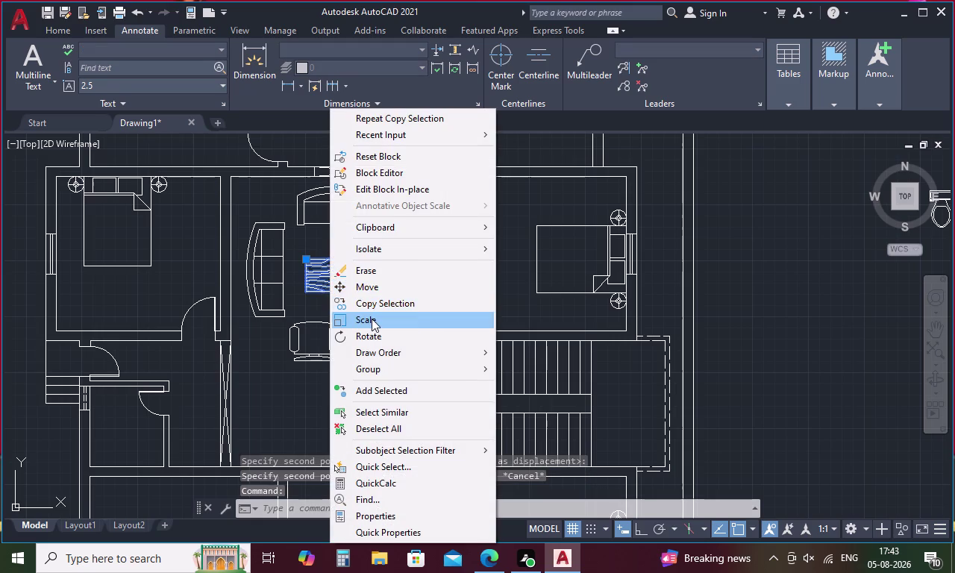
click(372, 318)
click(316, 279)
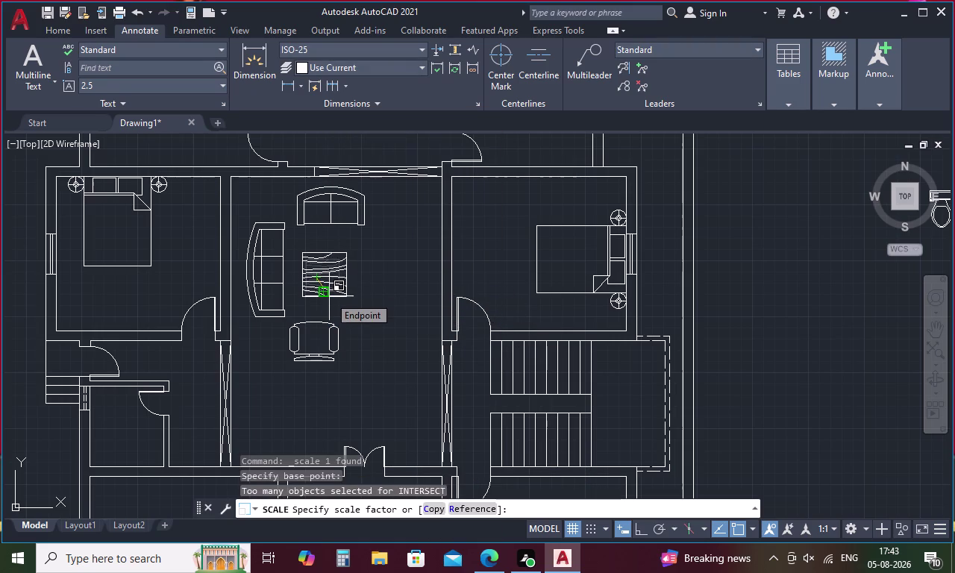
click(329, 296)
click(328, 281)
right_click(328, 281)
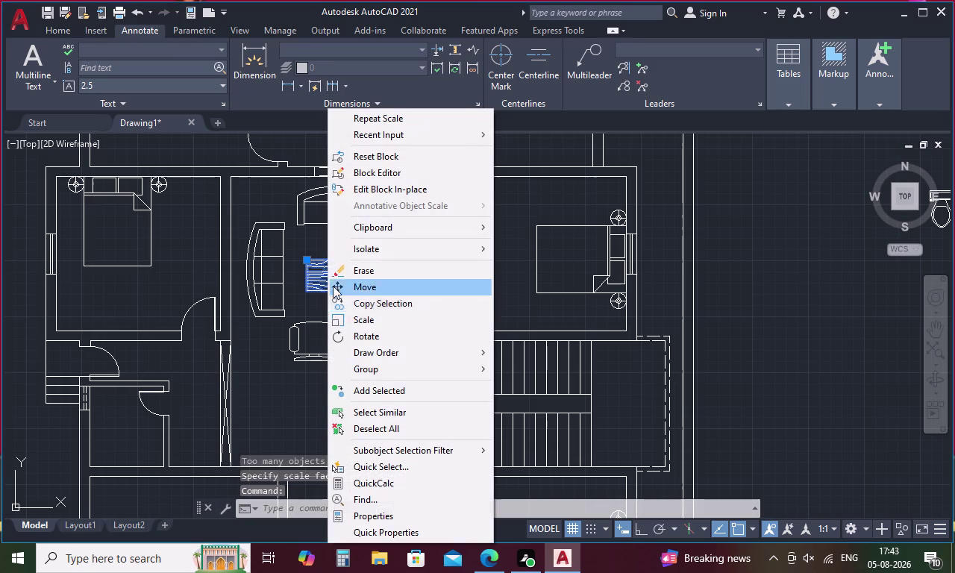
click(368, 322)
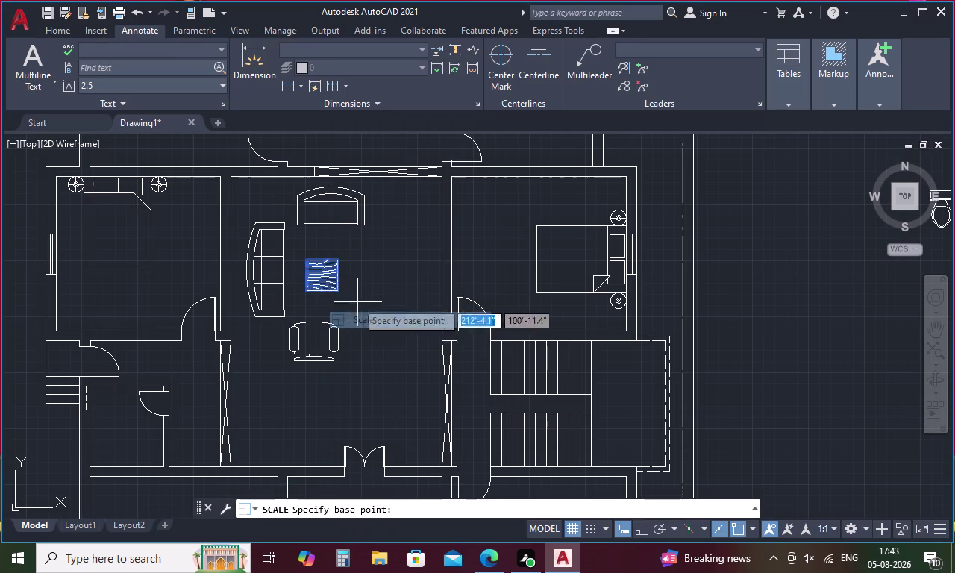
click(326, 277)
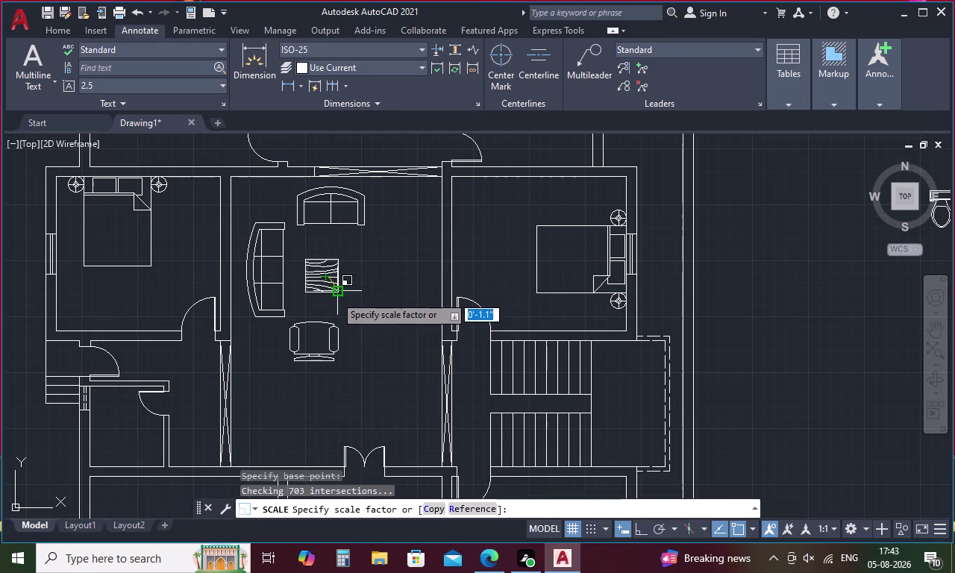
click(335, 298)
Rescale the living-room table once more to its final size.
scroll(down, 3)
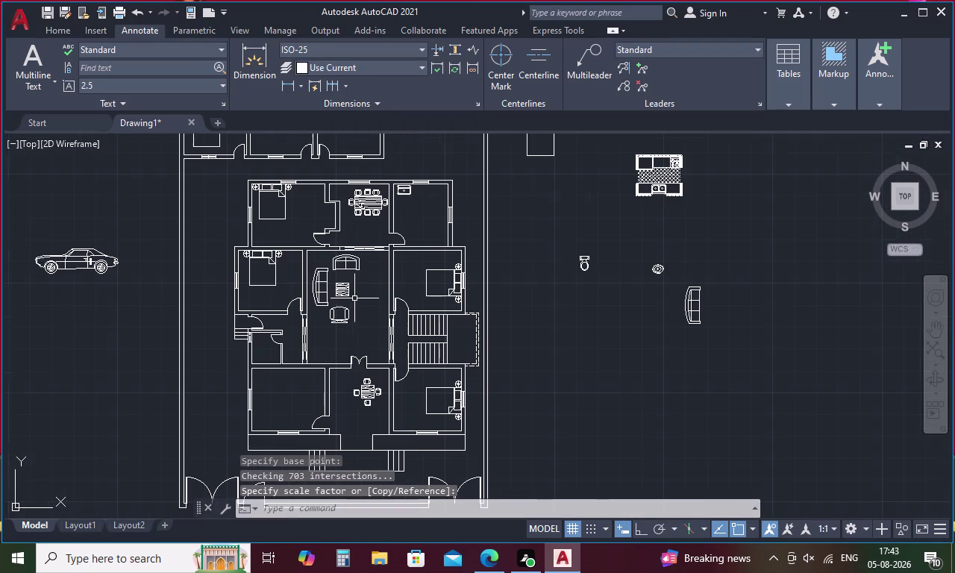
click(343, 291)
right_click(343, 291)
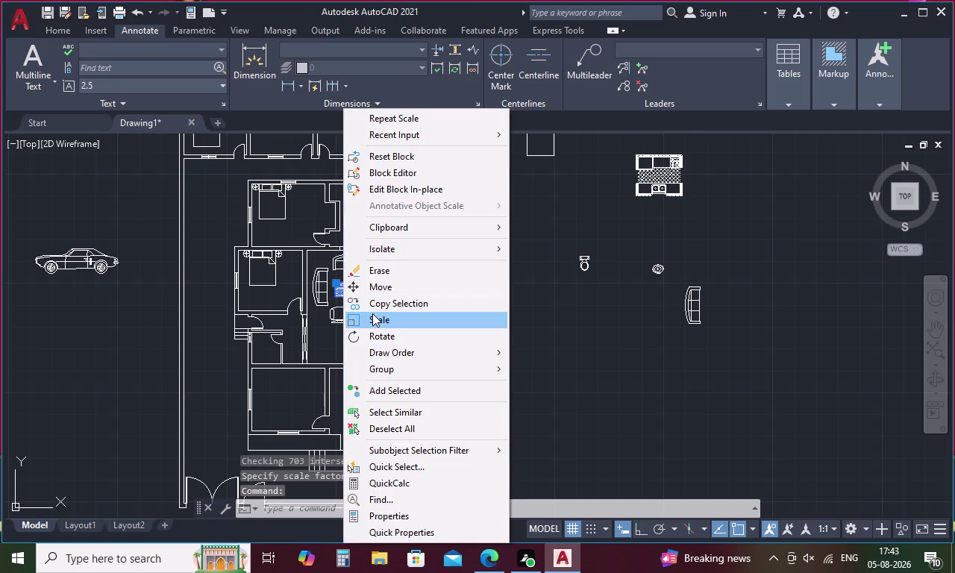
click(373, 314)
click(347, 291)
scroll(up, 3)
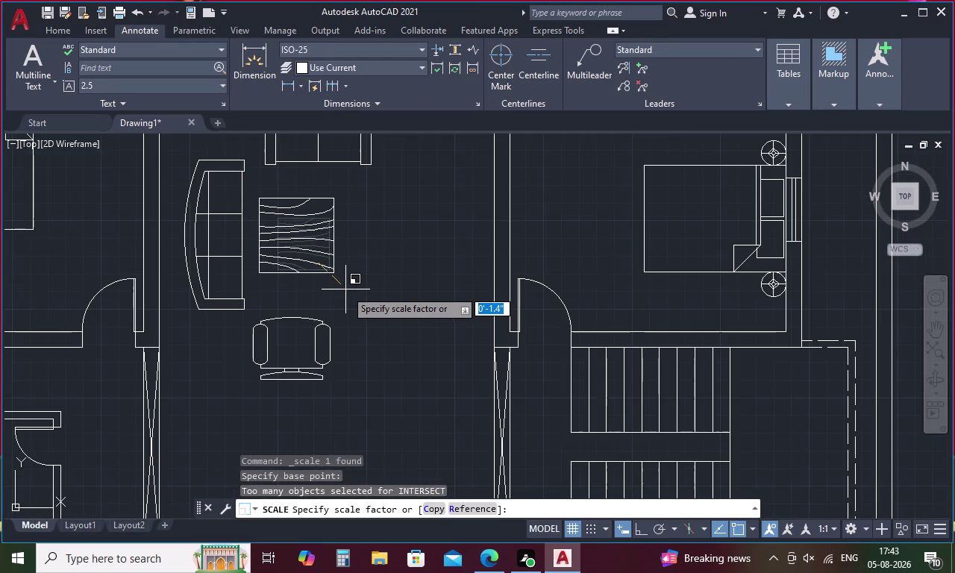
click(345, 290)
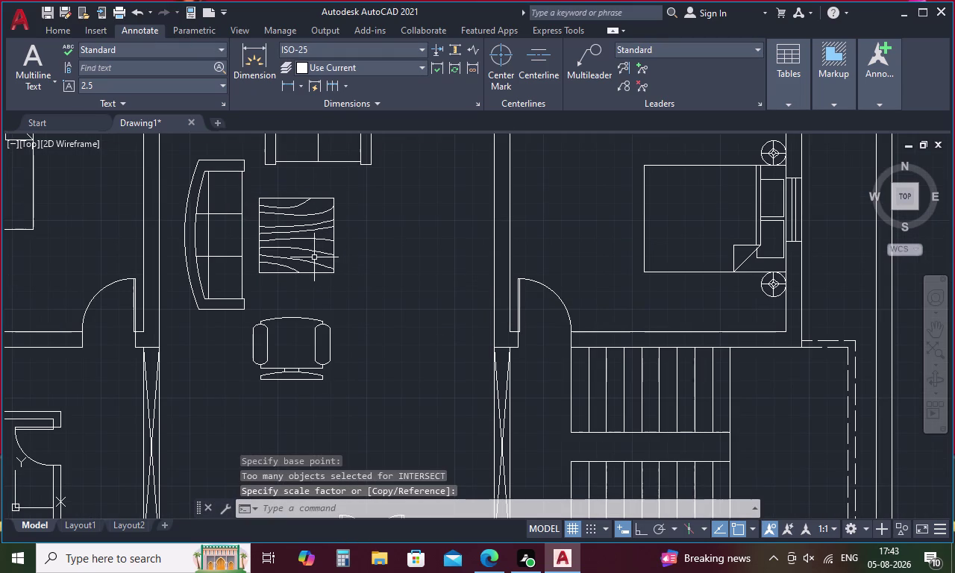
Move the center table between the sofas and the armchair.
click(312, 258)
right_click(312, 258)
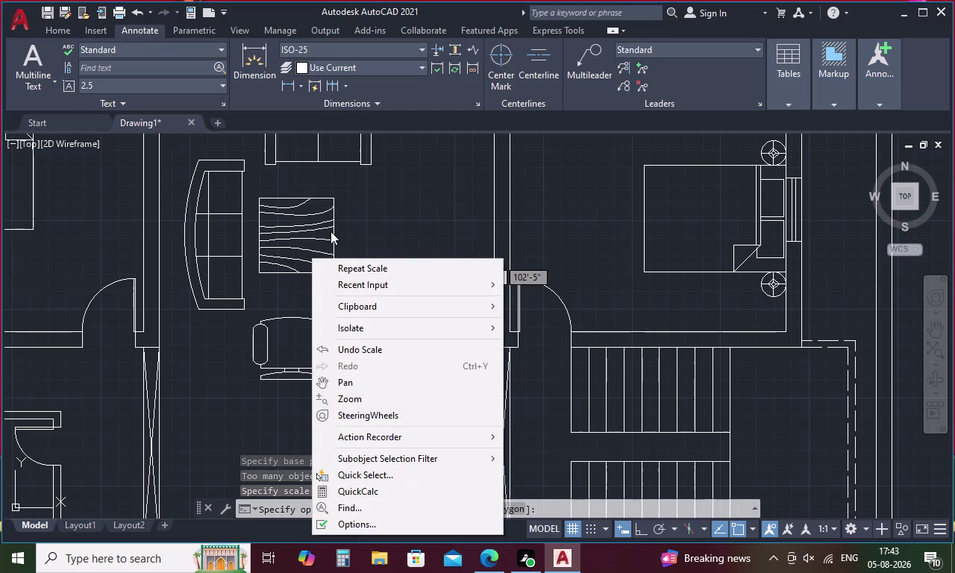
click(395, 208)
click(331, 224)
right_click(330, 225)
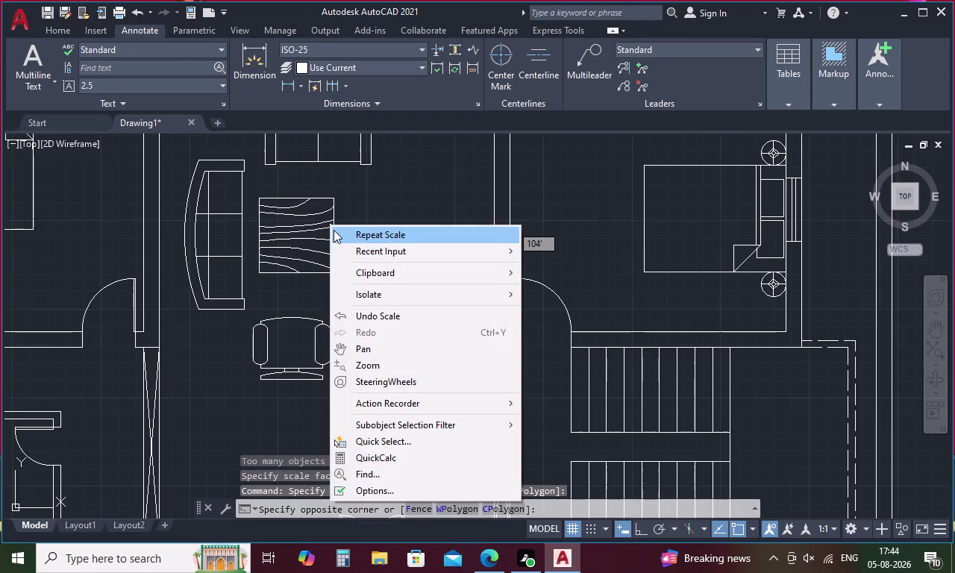
key(Escape)
click(302, 237)
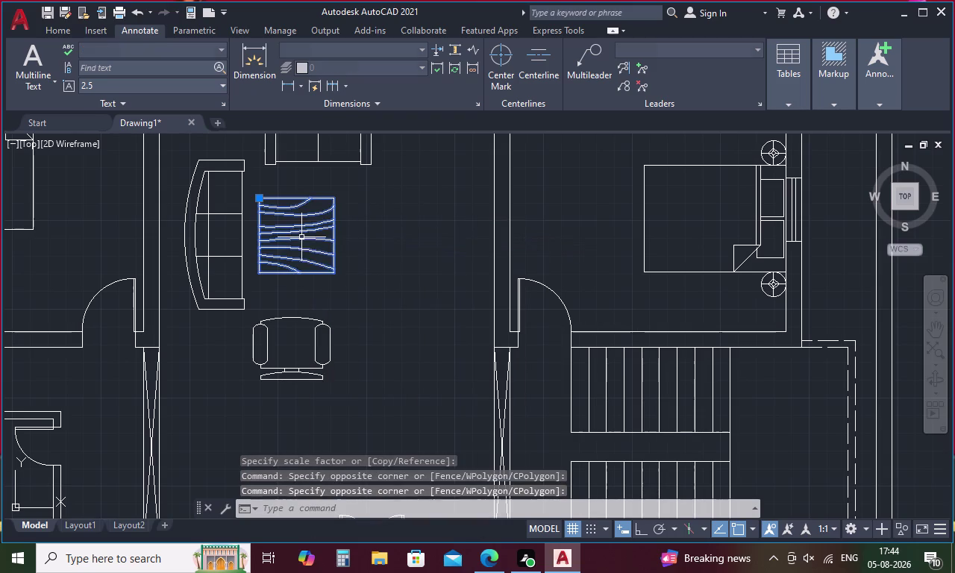
right_click(328, 259)
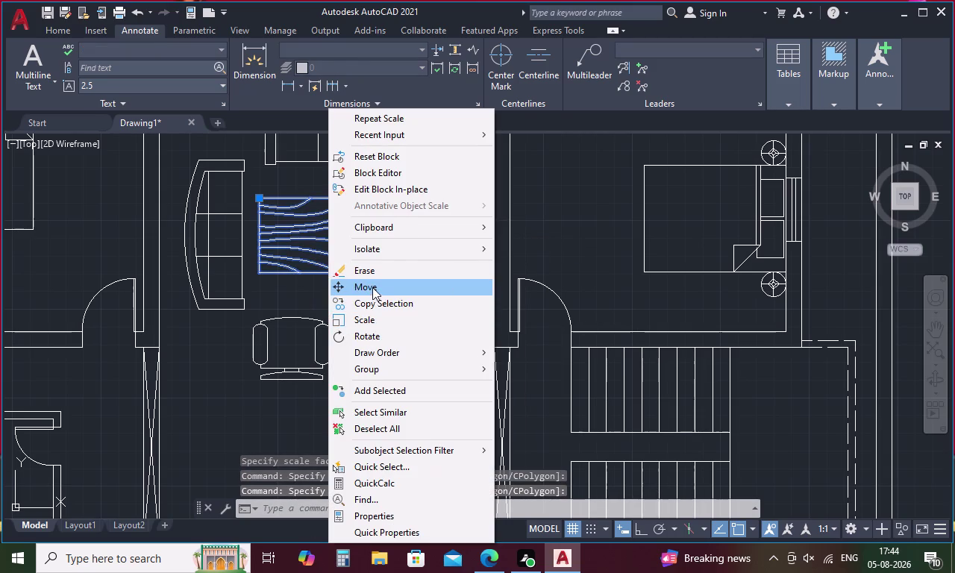
click(373, 287)
click(301, 273)
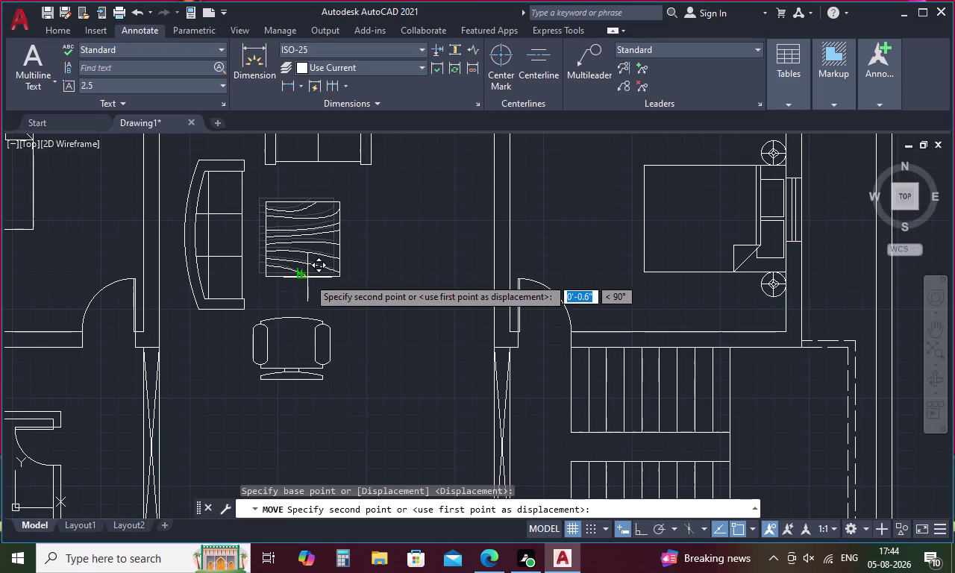
click(311, 278)
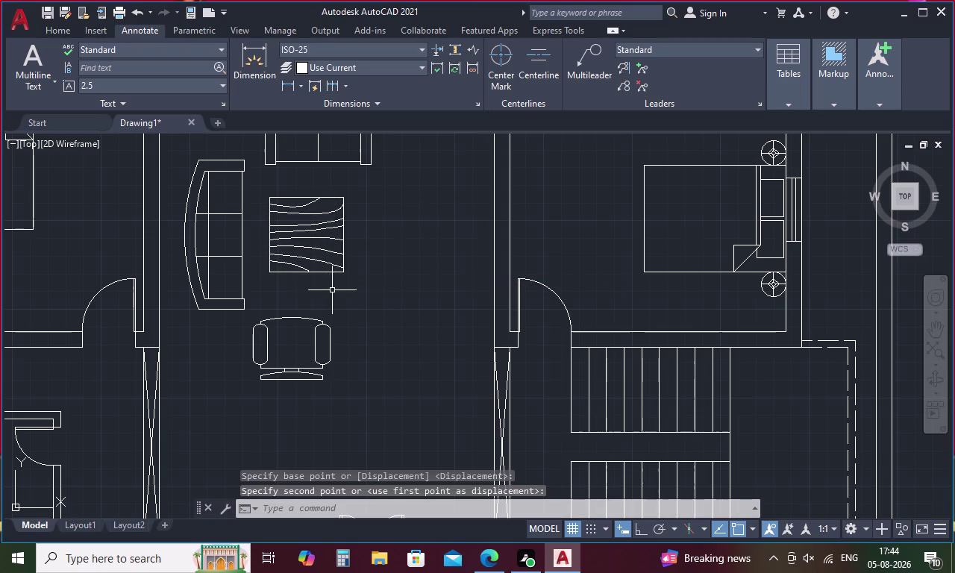
scroll(down, 3)
scroll(down, 3)
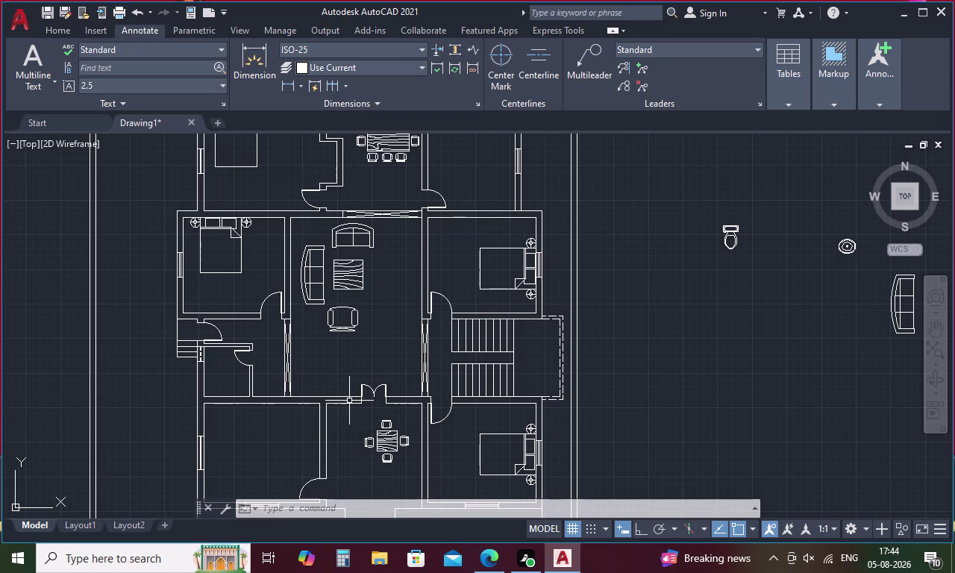
Rotate the spare toilet block 90 degrees with Ortho on.
click(733, 232)
right_click(735, 231)
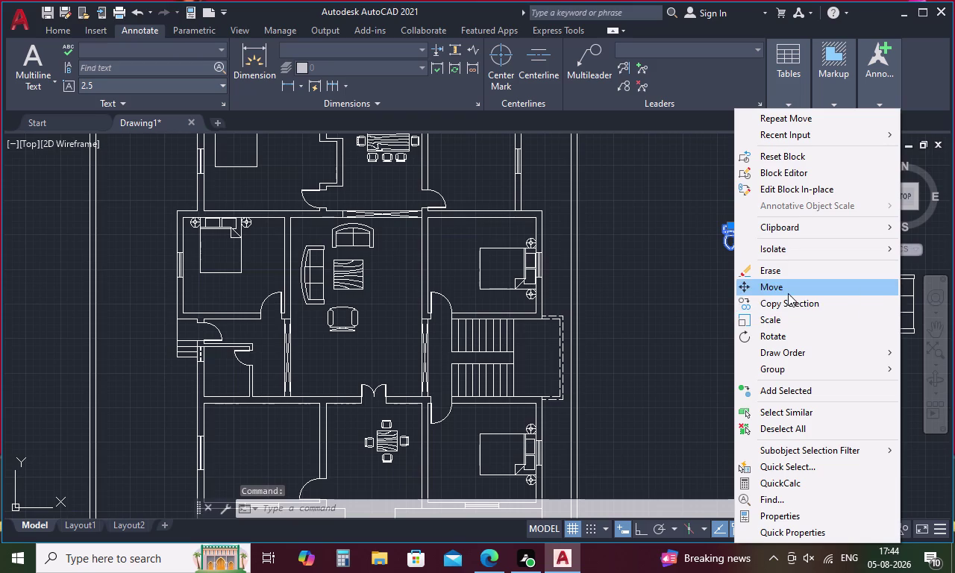
click(782, 331)
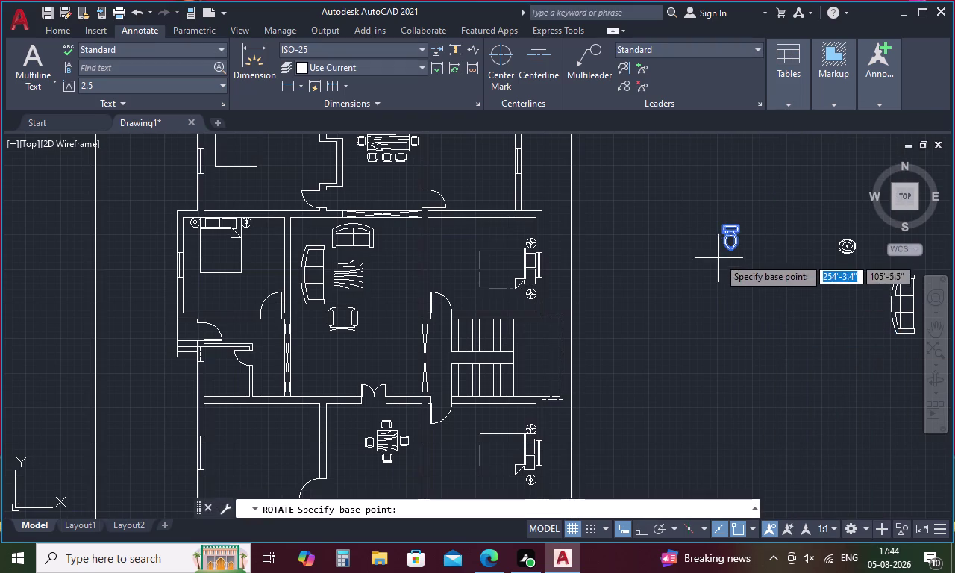
click(725, 252)
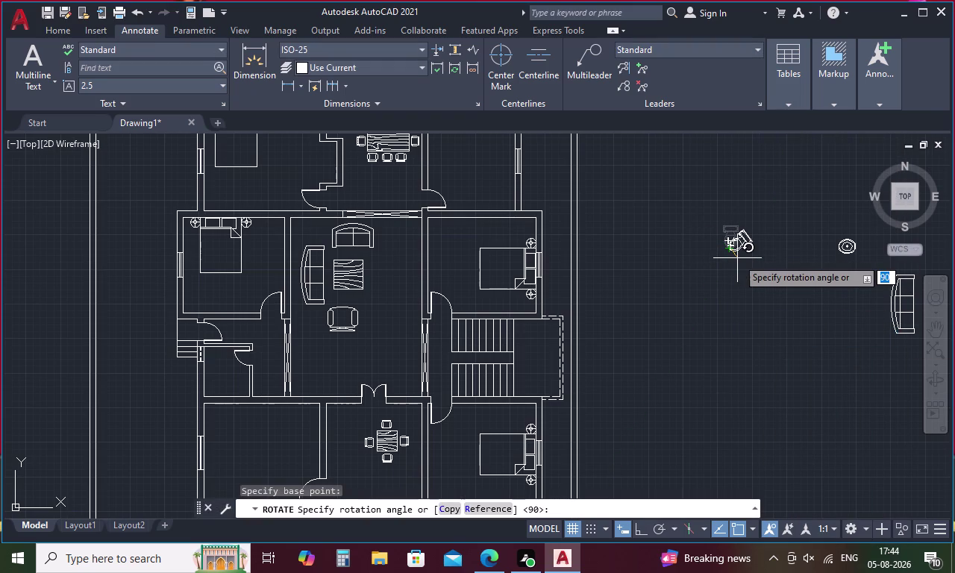
key(F8)
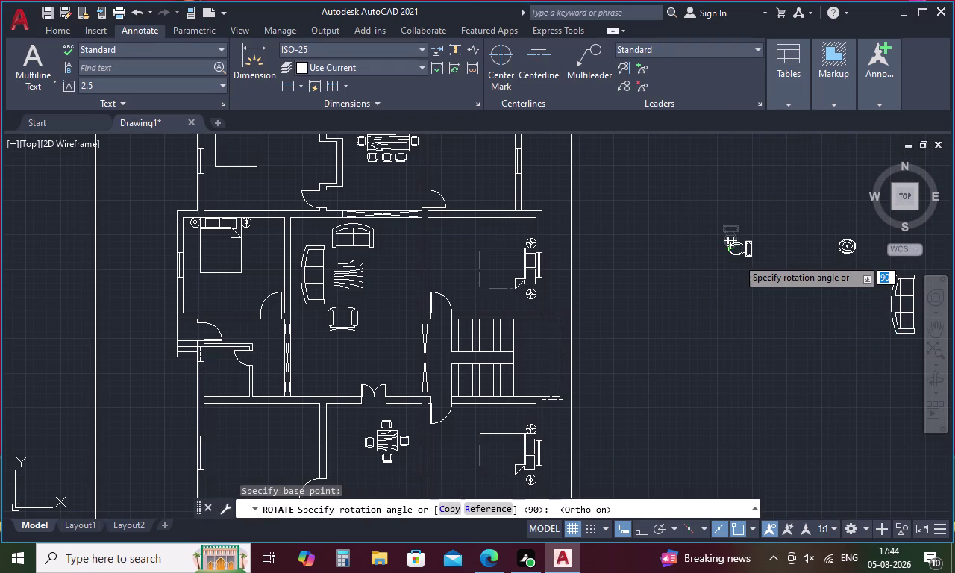
click(737, 258)
Copy the rotated toilet into the small left-side bathroom.
click(748, 254)
right_click(740, 255)
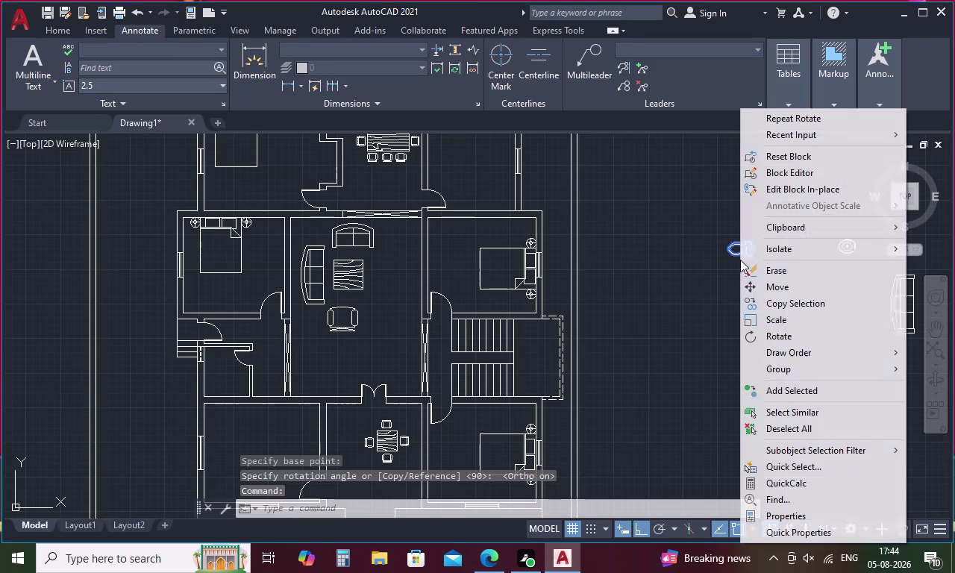
click(776, 304)
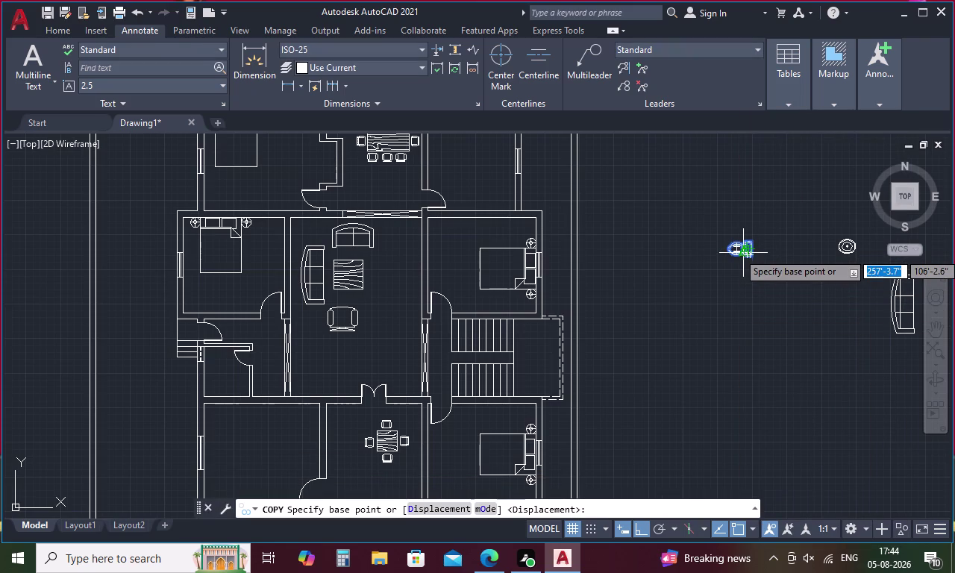
scroll(up, 3)
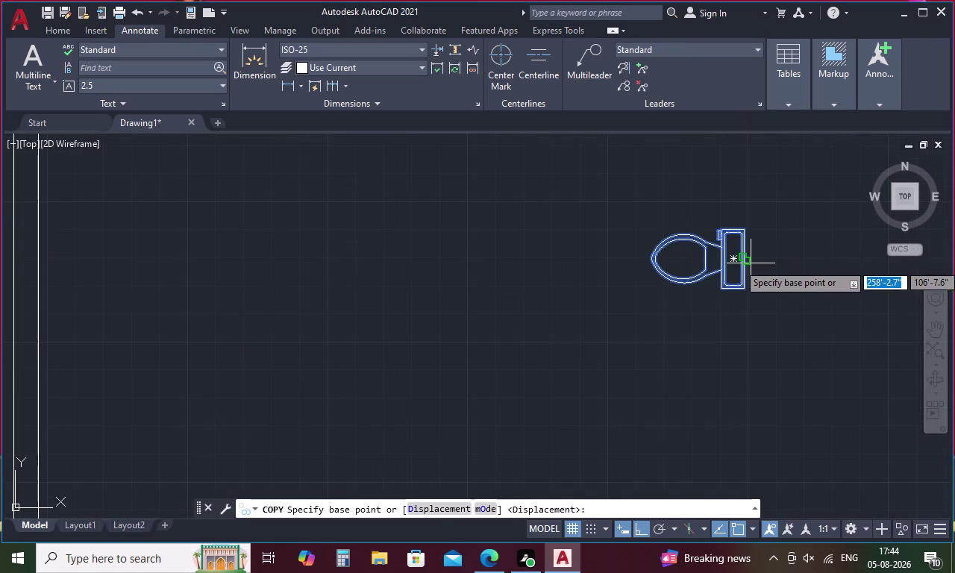
click(746, 258)
scroll(down, 3)
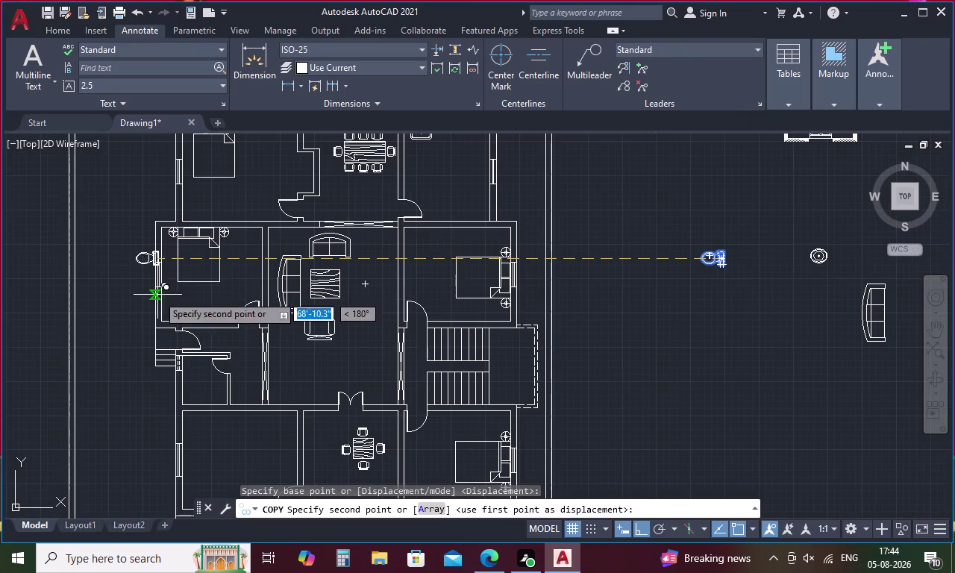
scroll(up, 3)
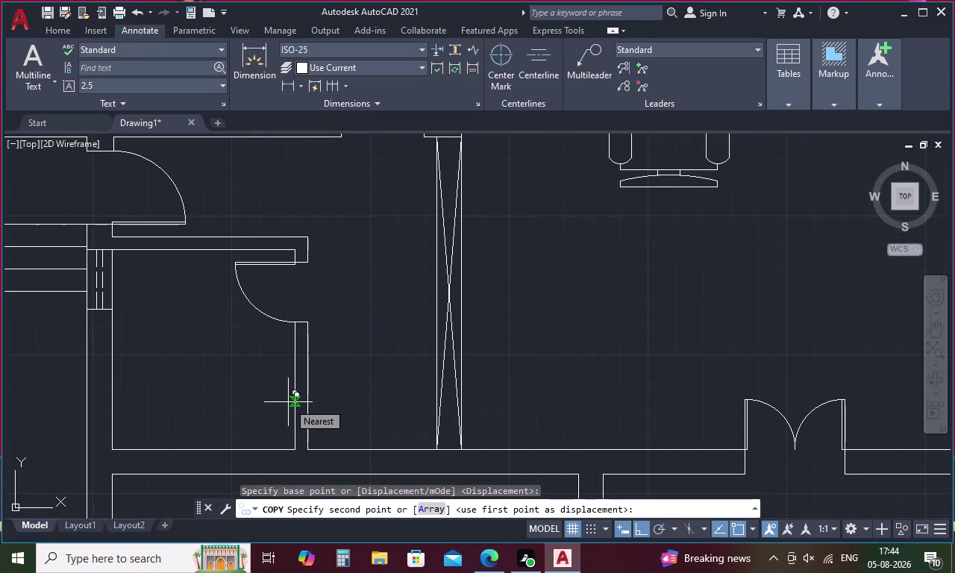
key(F8)
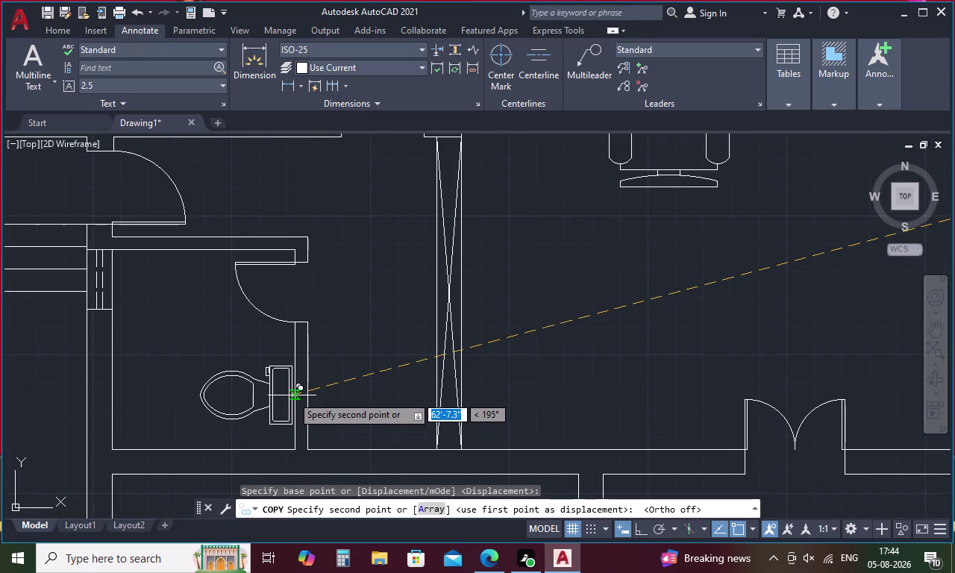
click(292, 398)
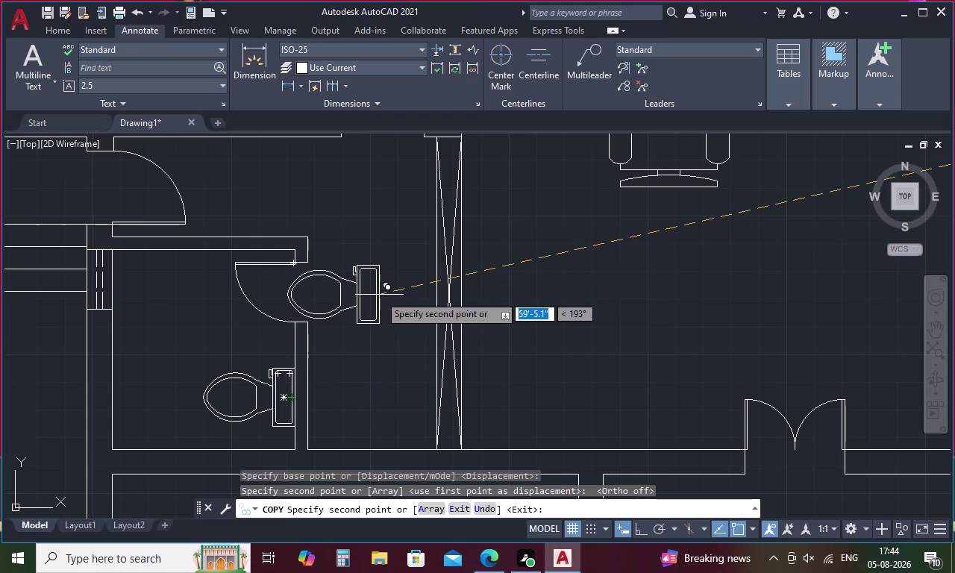
key(Escape)
scroll(down, 3)
scroll(down, 3)
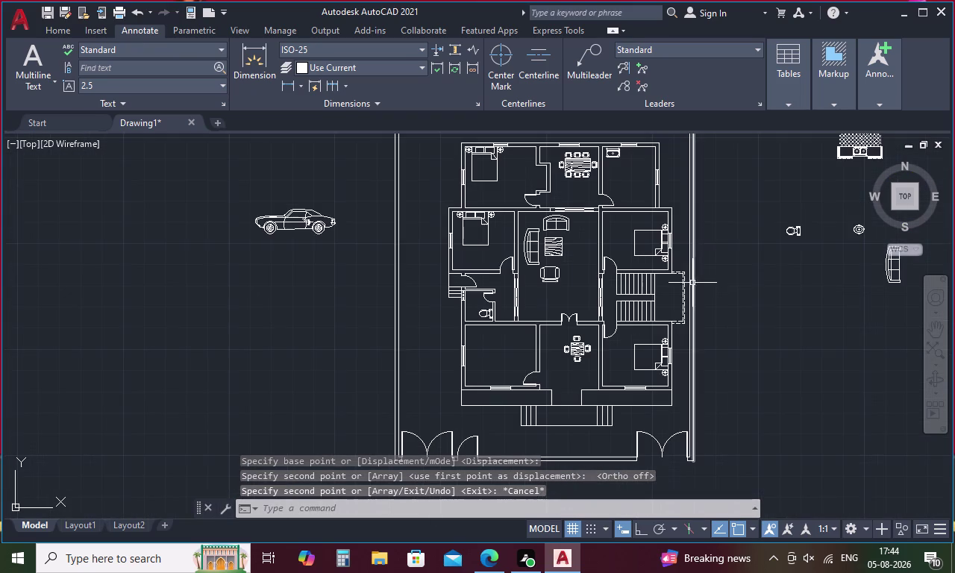
click(863, 228)
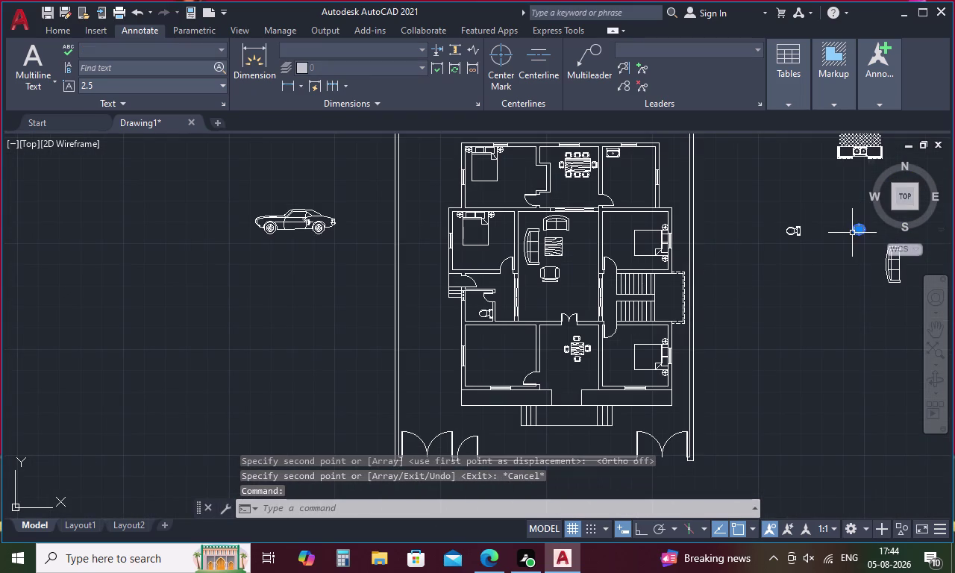
Move the oval sink block beside the toilet in the small washroom.
right_click(852, 233)
click(842, 288)
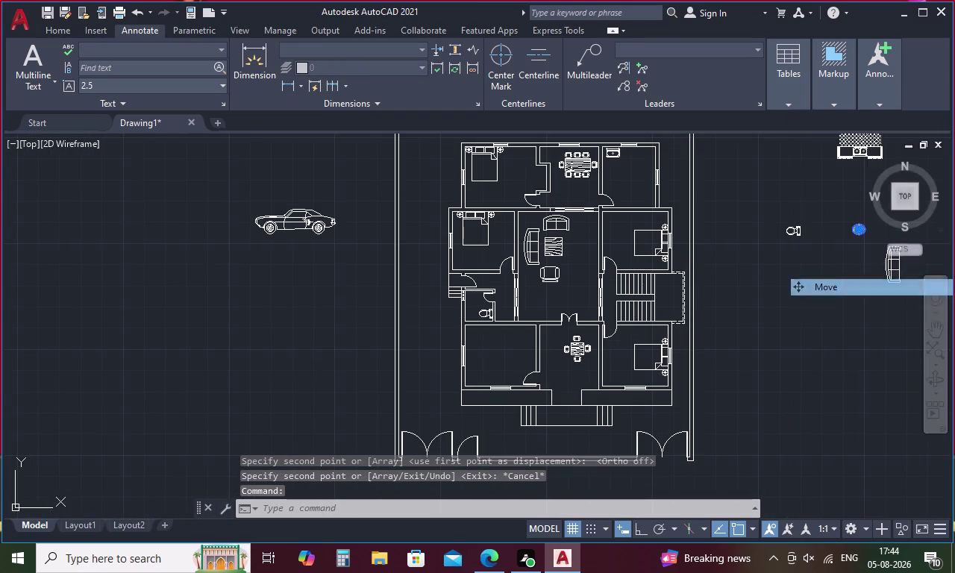
scroll(up, 3)
click(849, 229)
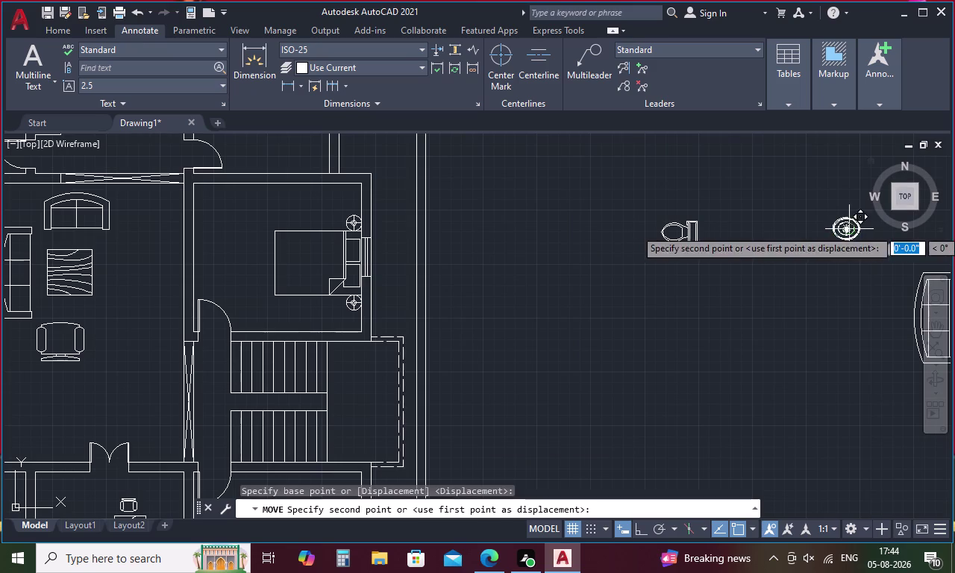
scroll(down, 3)
scroll(up, 3)
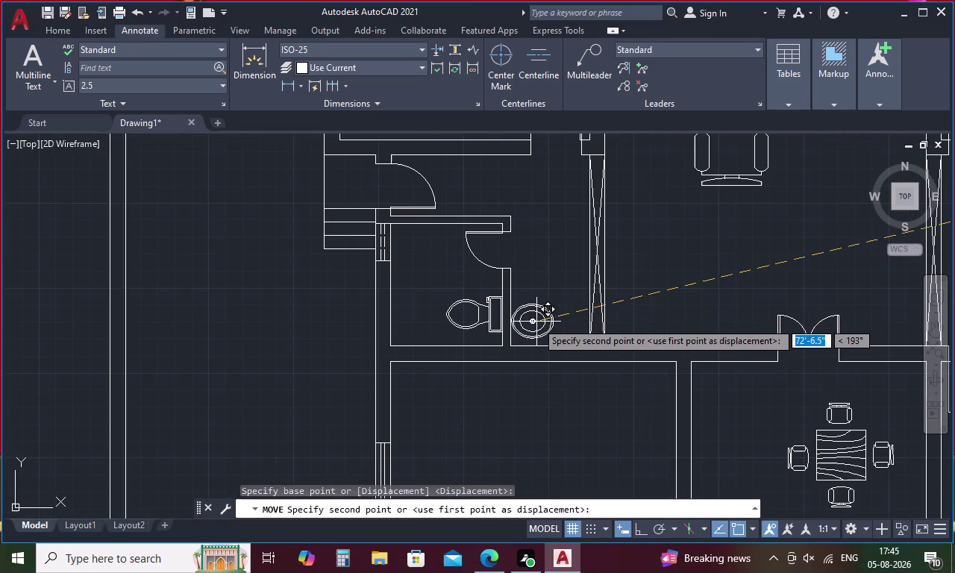
click(537, 326)
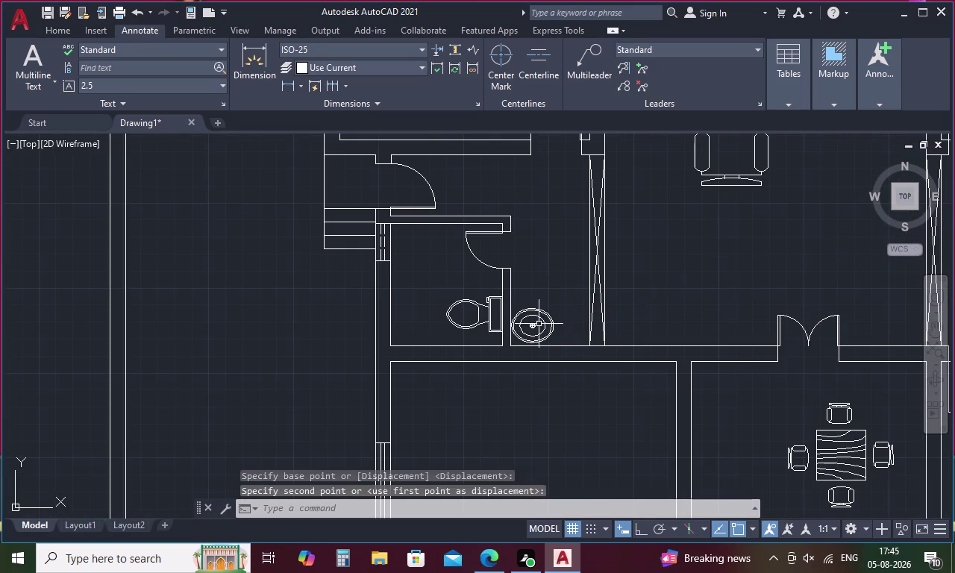
scroll(down, 3)
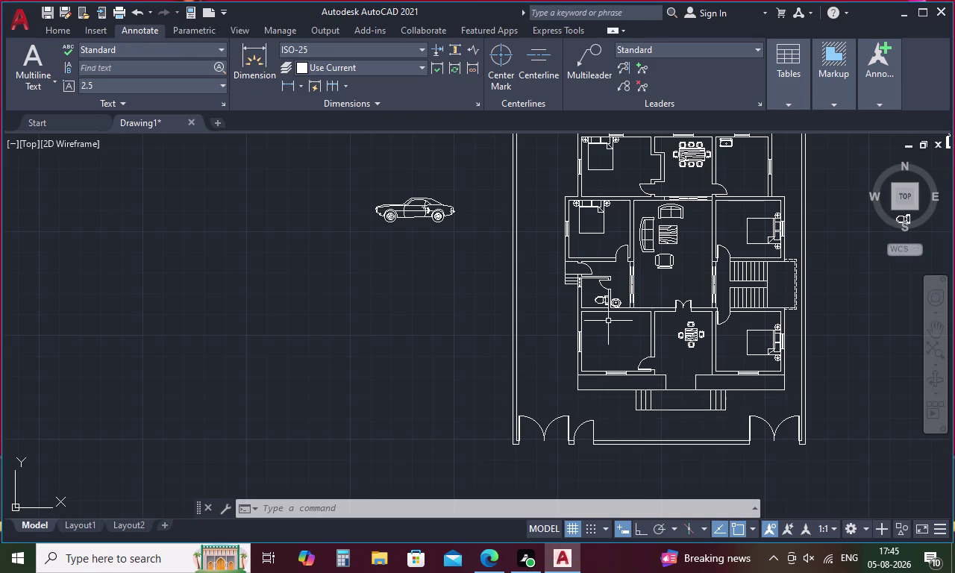
Delete the stray object in the top room.
middle_drag(608, 321, 614, 533)
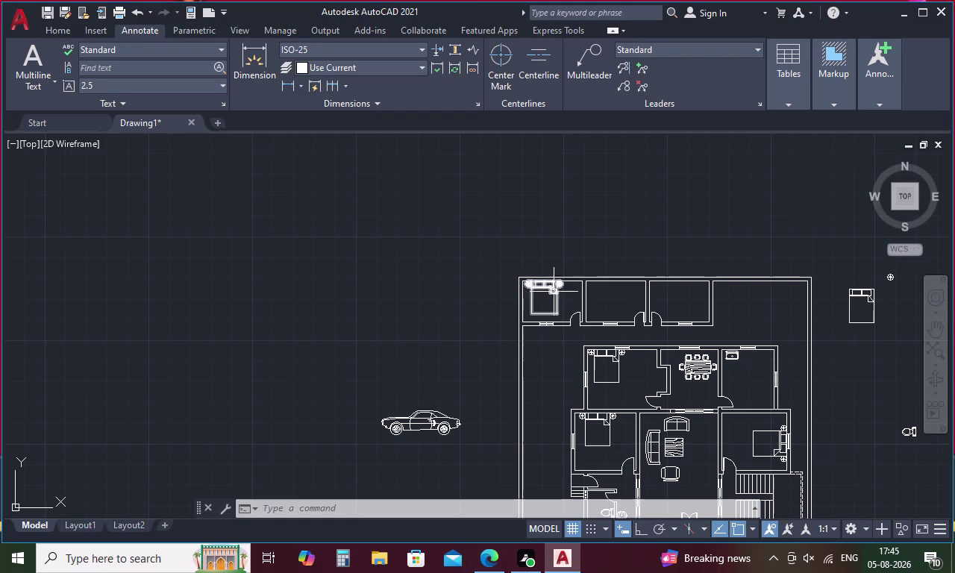
click(555, 290)
key(Delete)
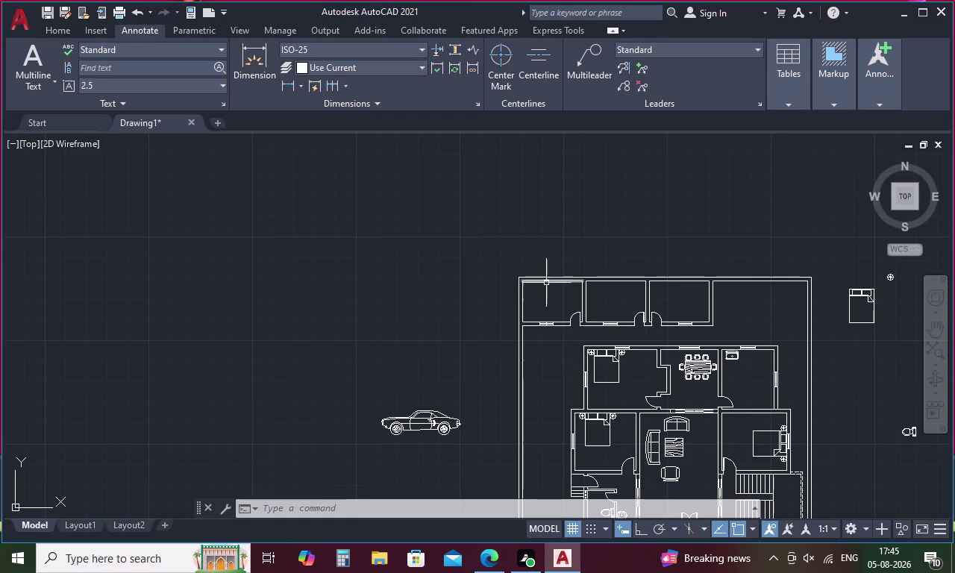
middle_drag(561, 303, 512, 206)
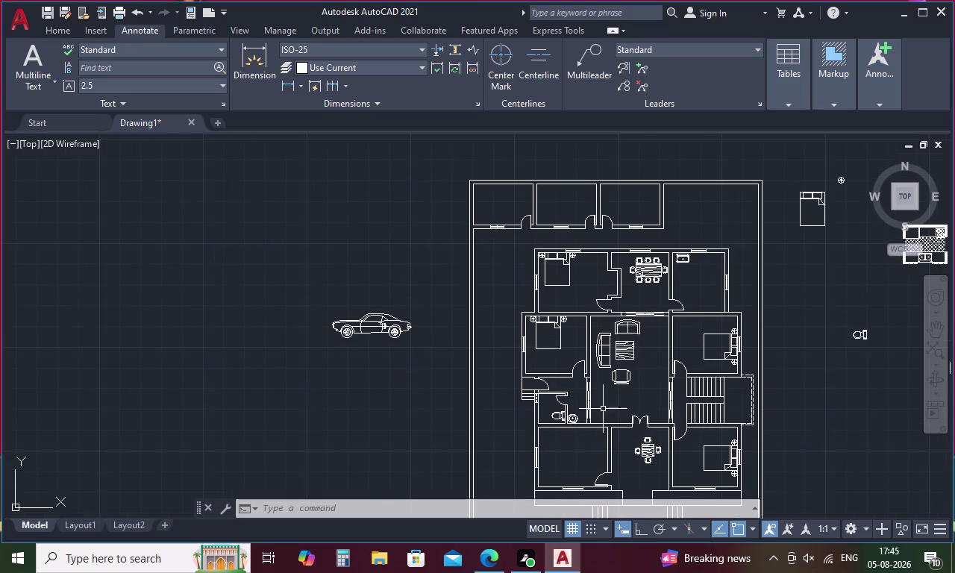
middle_drag(649, 394, 617, 328)
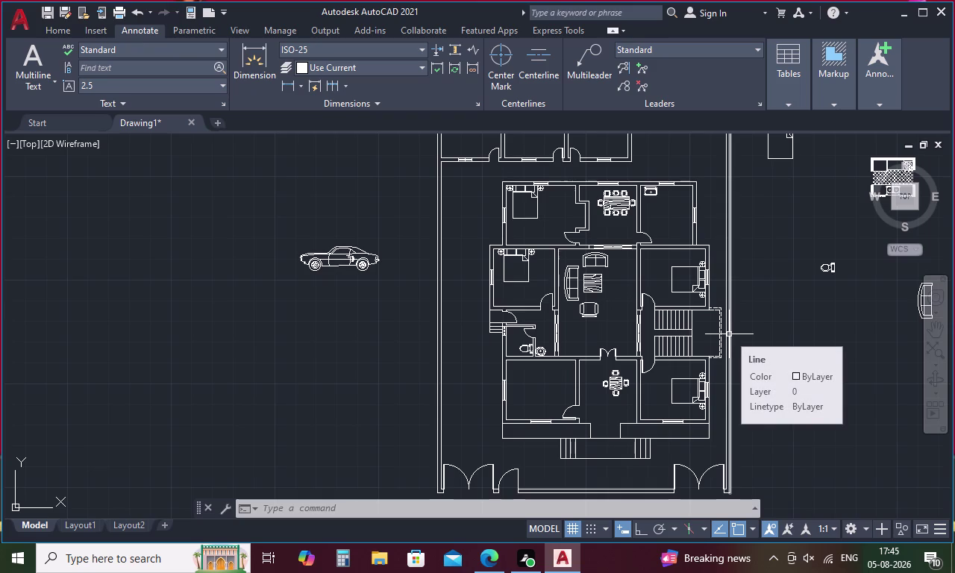
Start a hatch with the ANSI32 pattern, then cancel it.
text(h)
key(space)
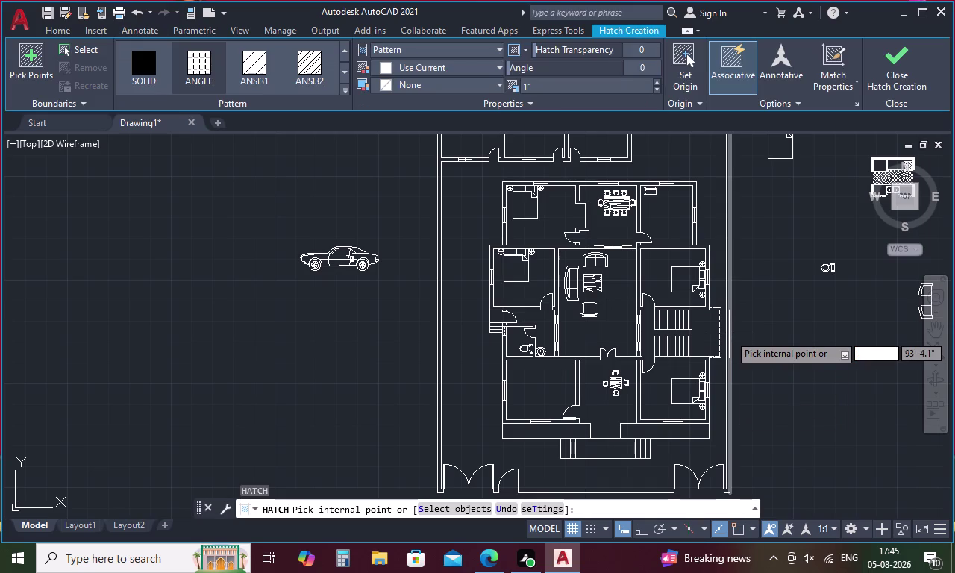
click(302, 56)
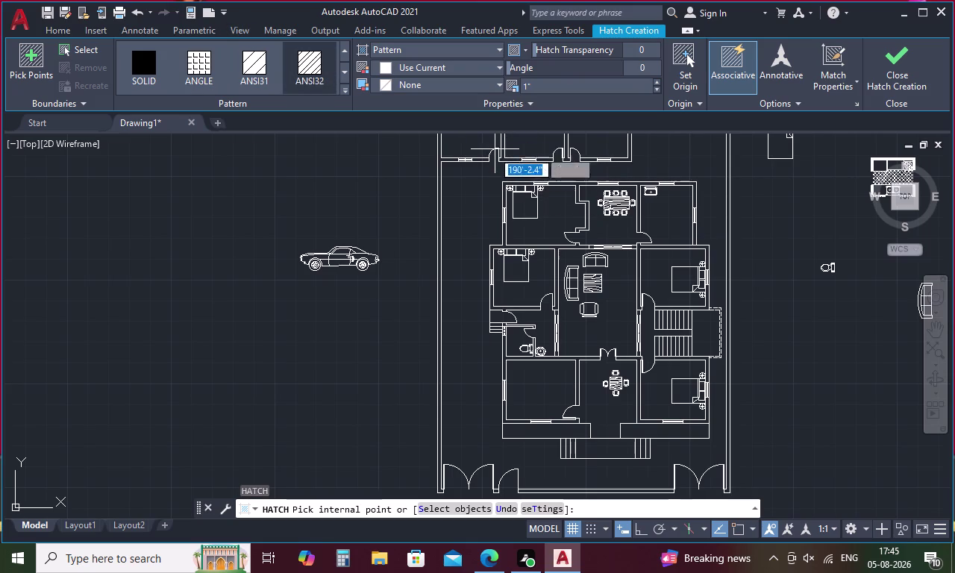
key(Escape)
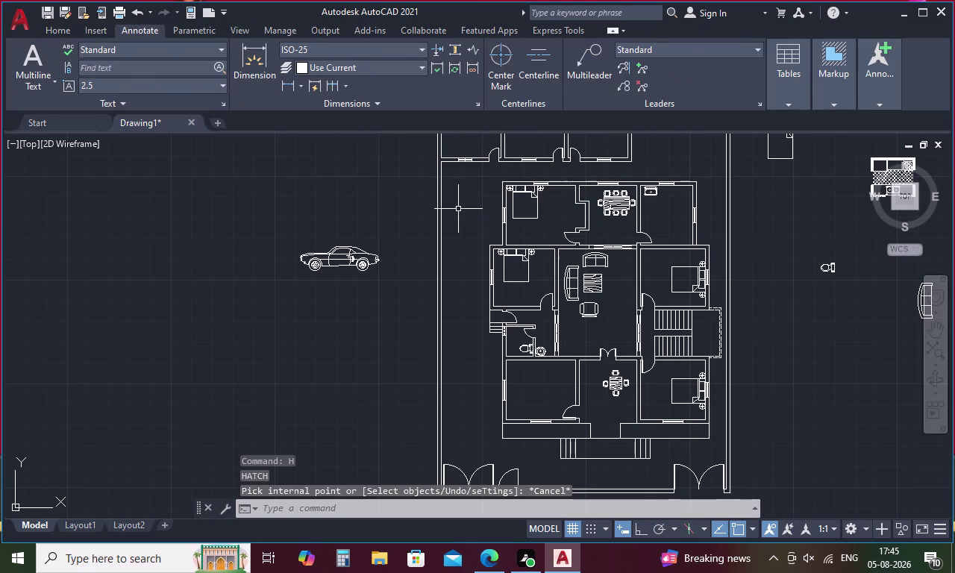
middle_drag(464, 211, 478, 296)
Start Extend (EX), pick two points, then cancel it.
text(e)
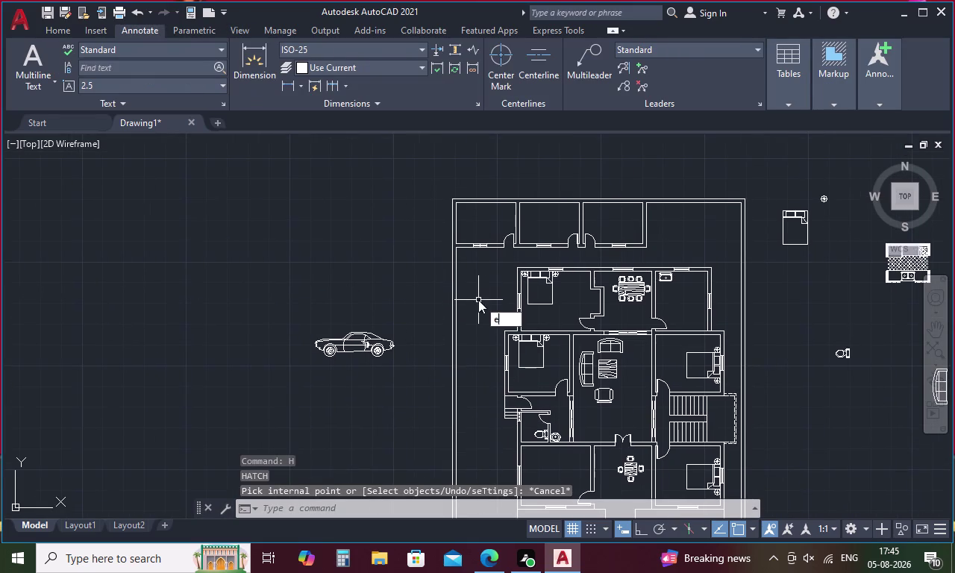
text(x)
key(space)
click(466, 250)
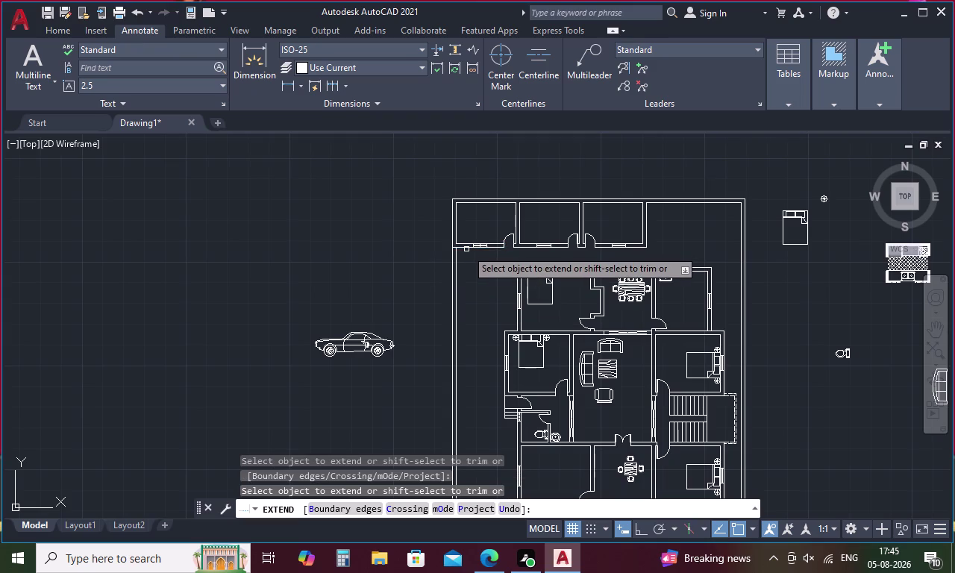
click(647, 213)
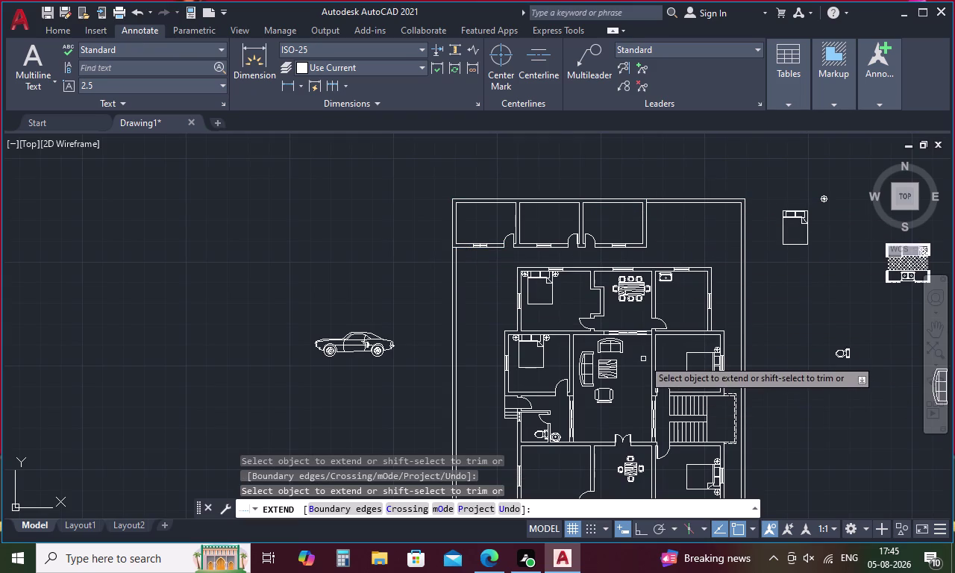
key(Escape)
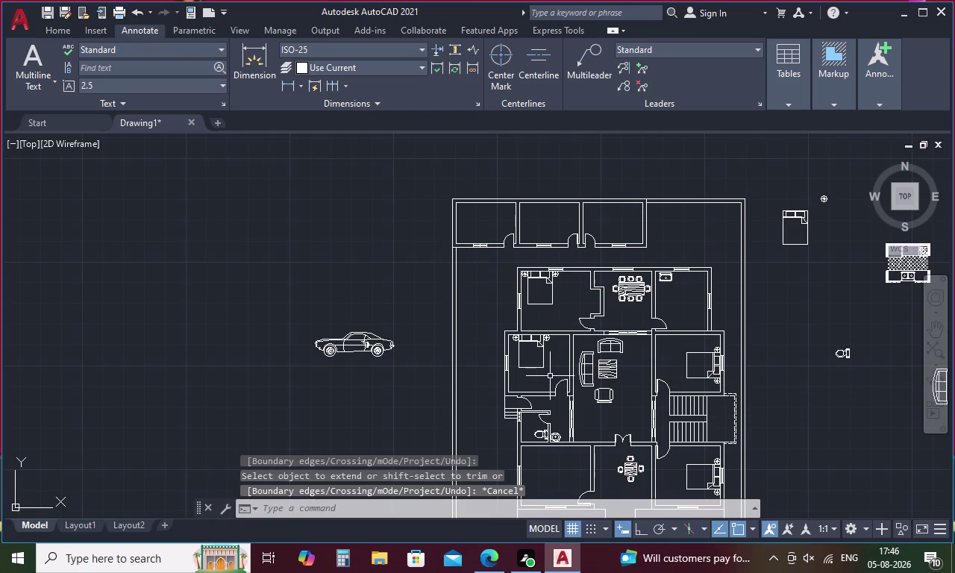
Hatch the walls of the top row of rooms with the diagonal ANSI31 pattern.
text(h)
key(space)
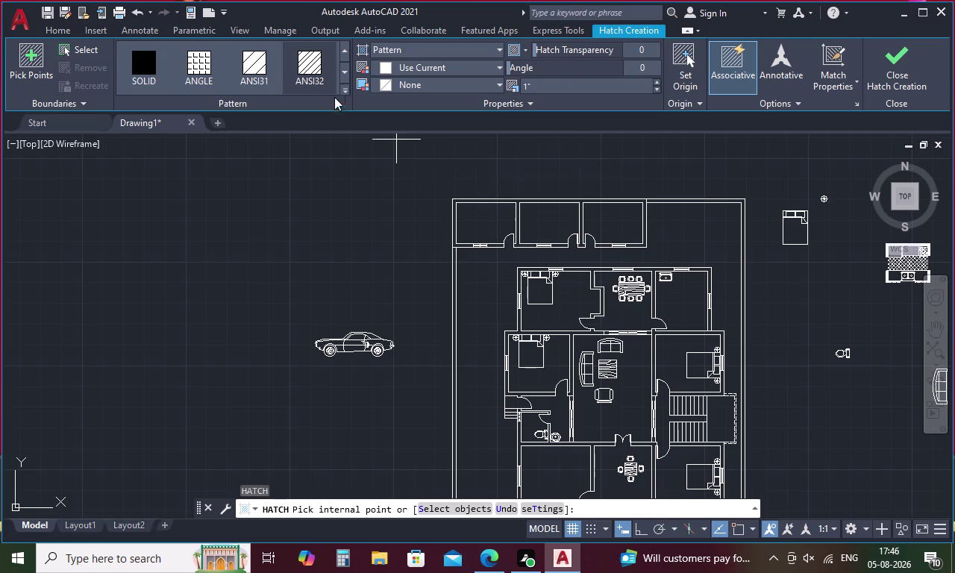
click(317, 72)
scroll(up, 3)
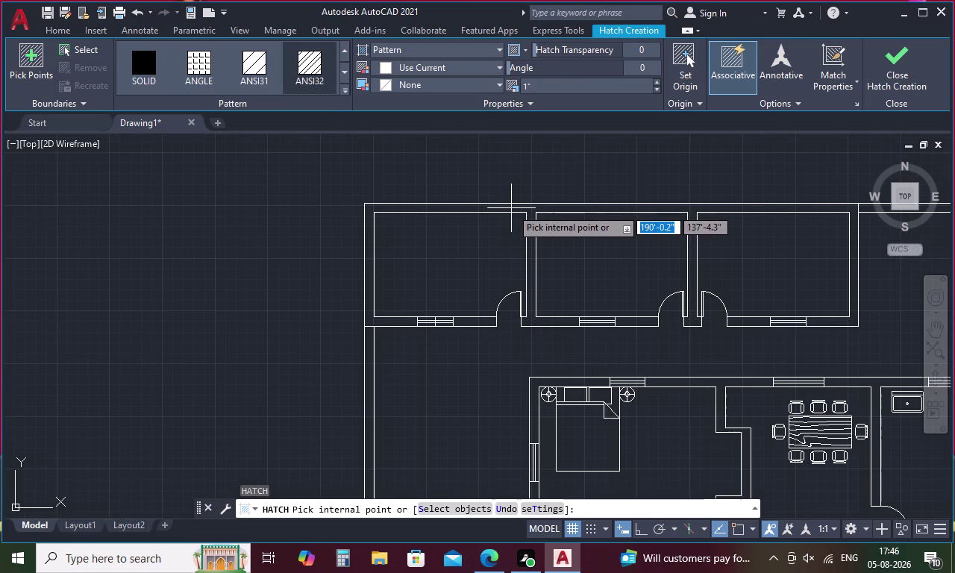
click(511, 209)
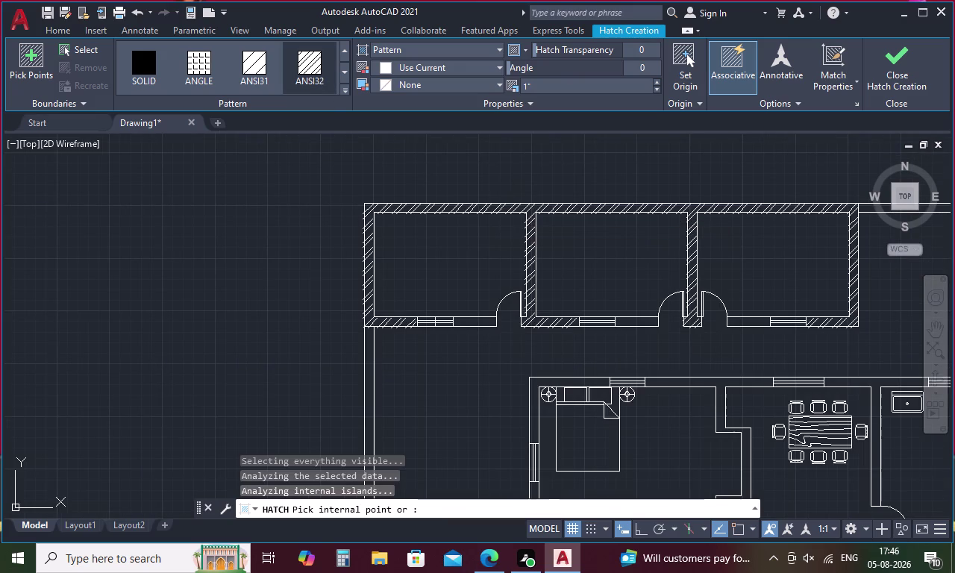
click(468, 321)
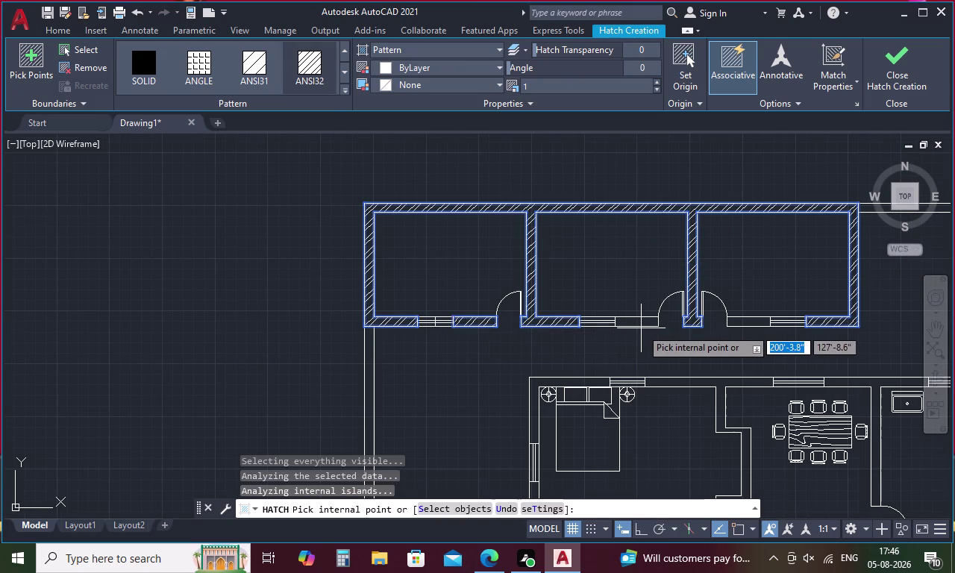
click(641, 324)
click(751, 322)
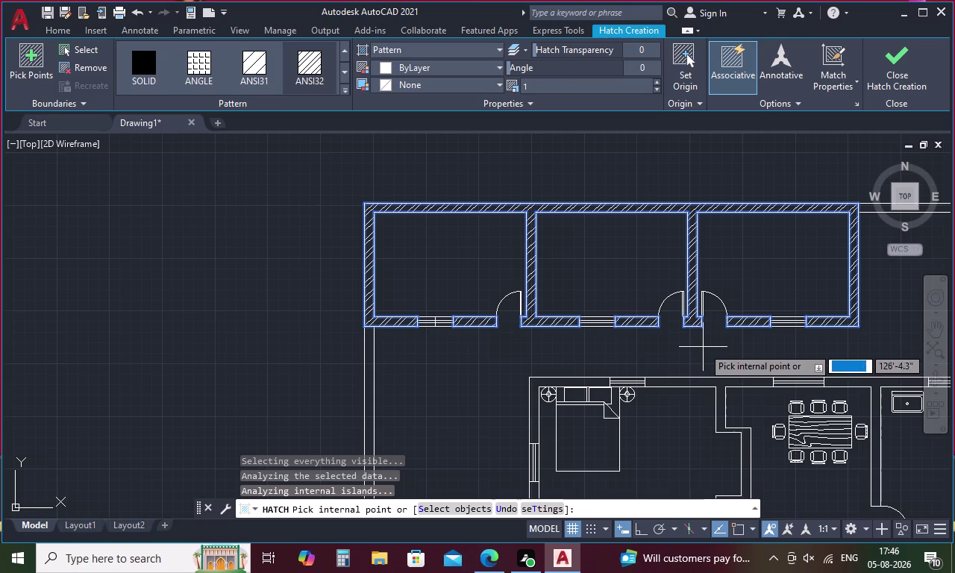
scroll(down, 3)
middle_drag(706, 349, 626, 255)
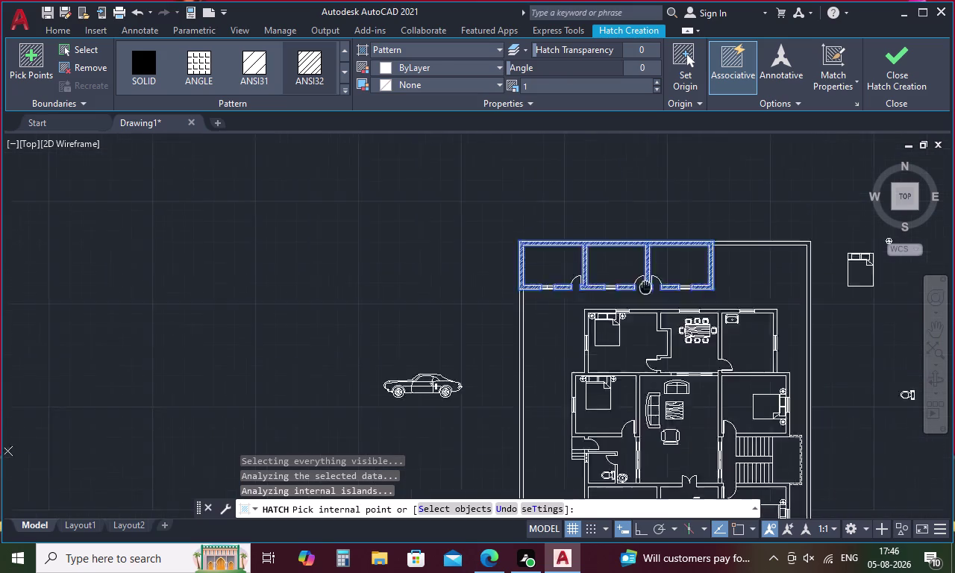
middle_drag(626, 254, 620, 248)
key(space)
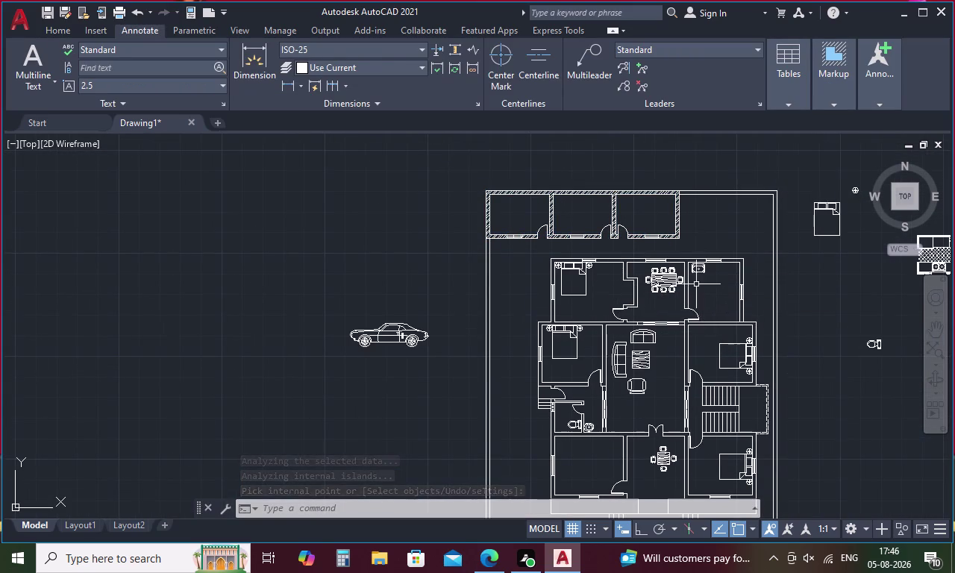
Hatch the walls around the dining area, kitchen, bedrooms and right outer side.
scroll(up, 3)
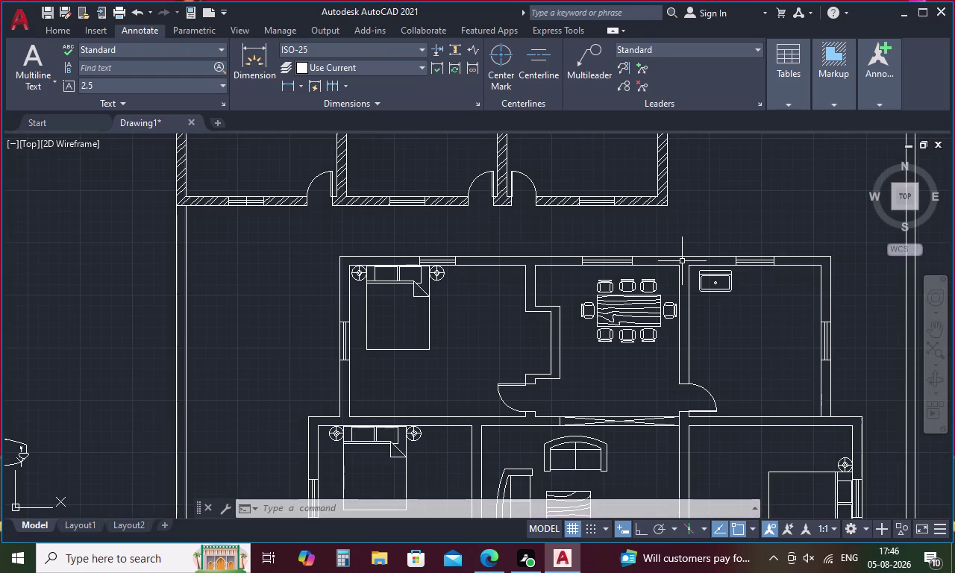
key(h)
key(space)
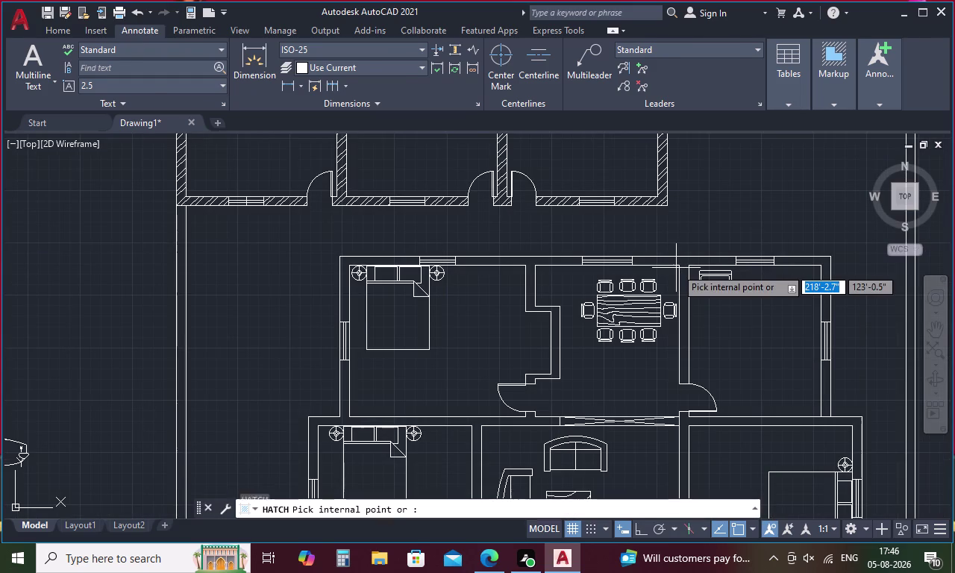
click(683, 263)
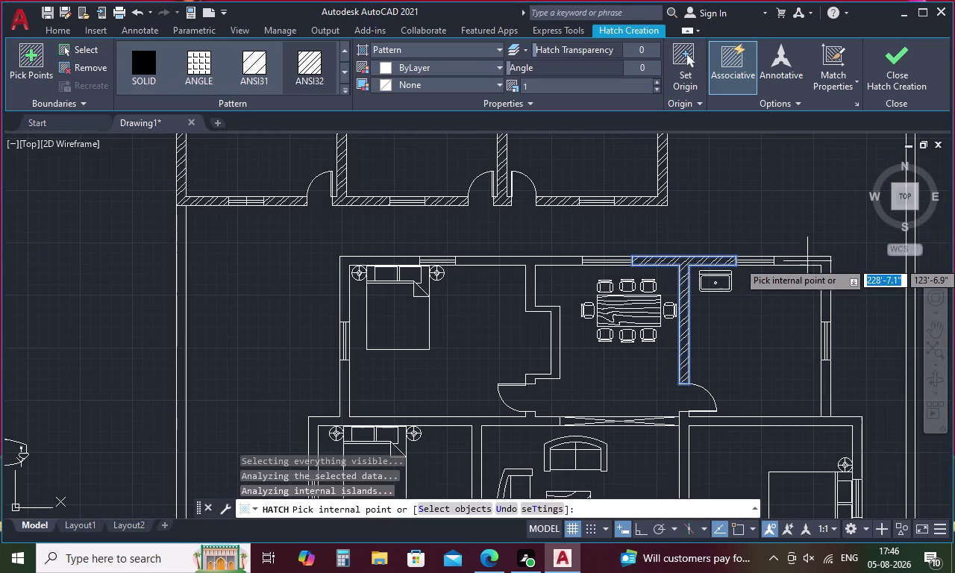
click(818, 260)
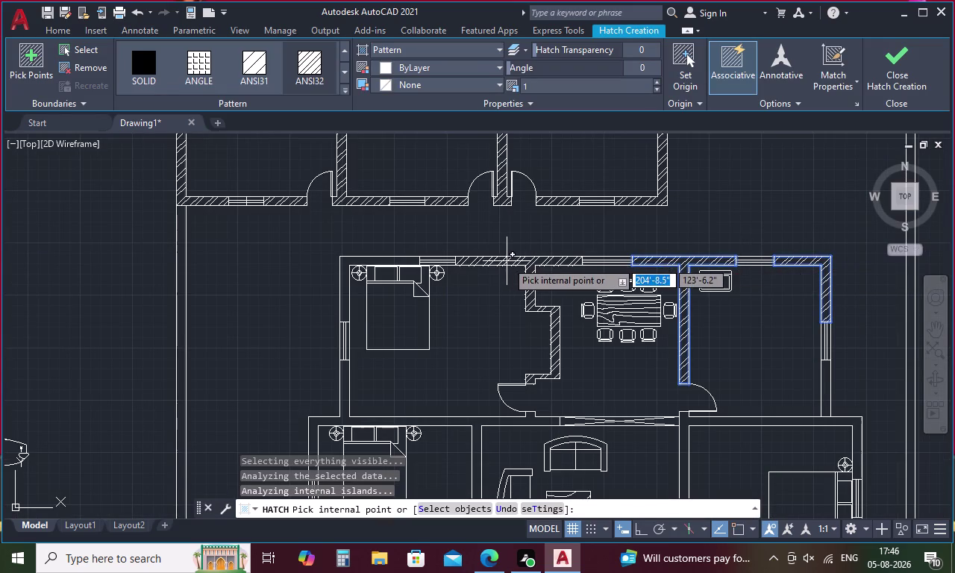
click(507, 261)
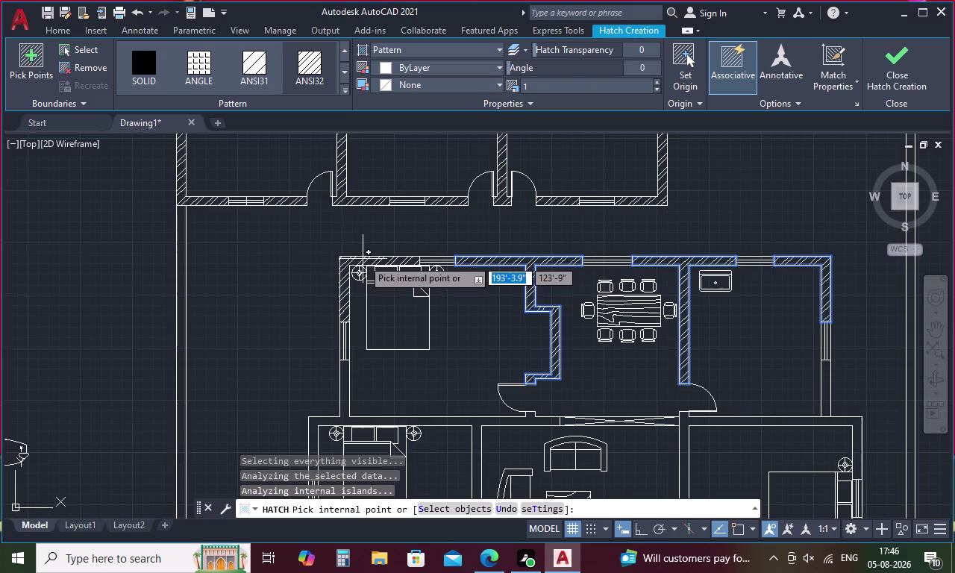
click(363, 259)
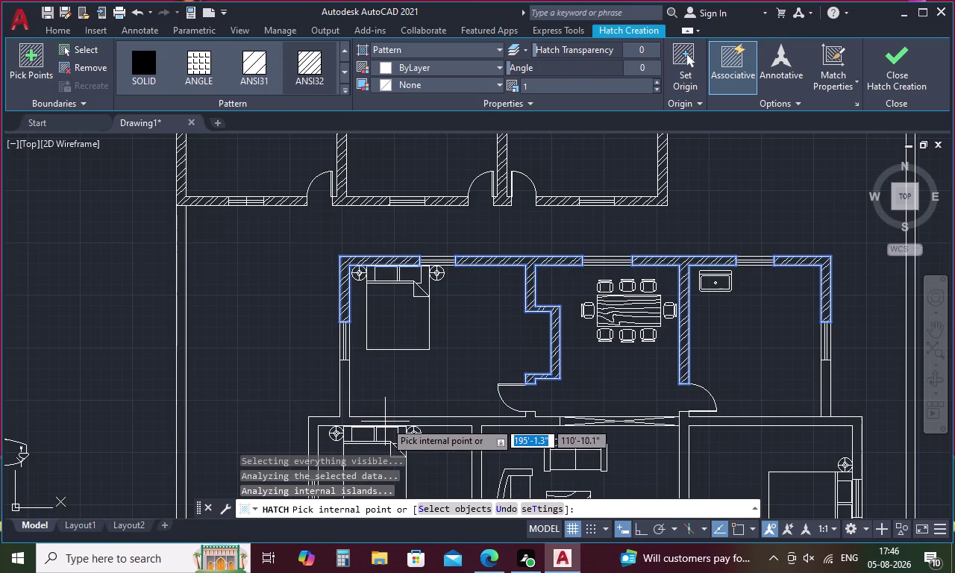
click(385, 422)
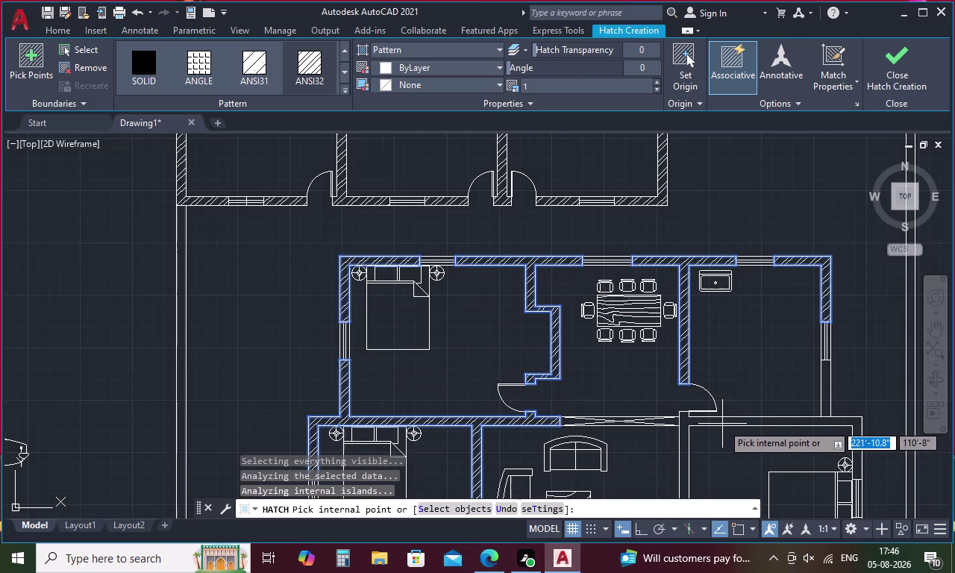
click(730, 422)
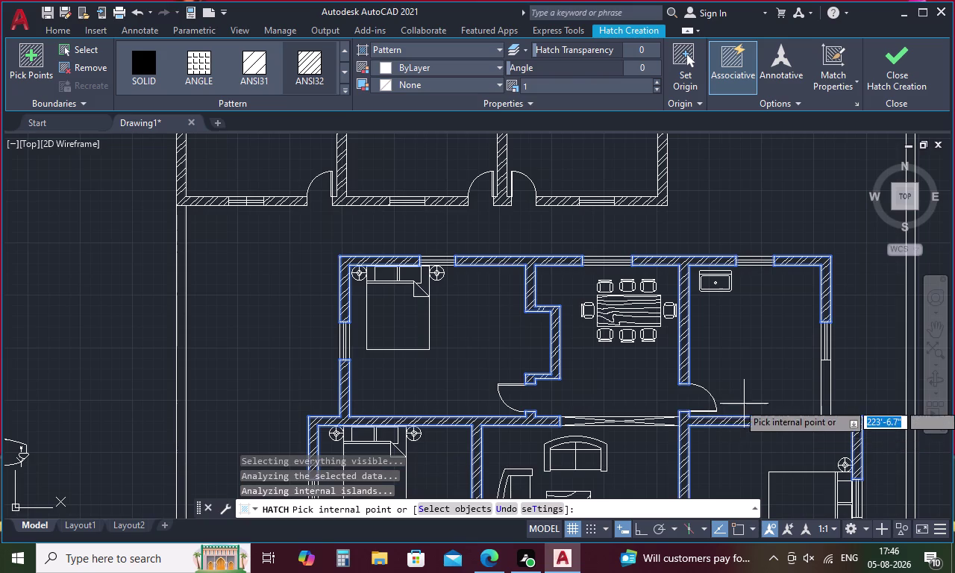
click(825, 392)
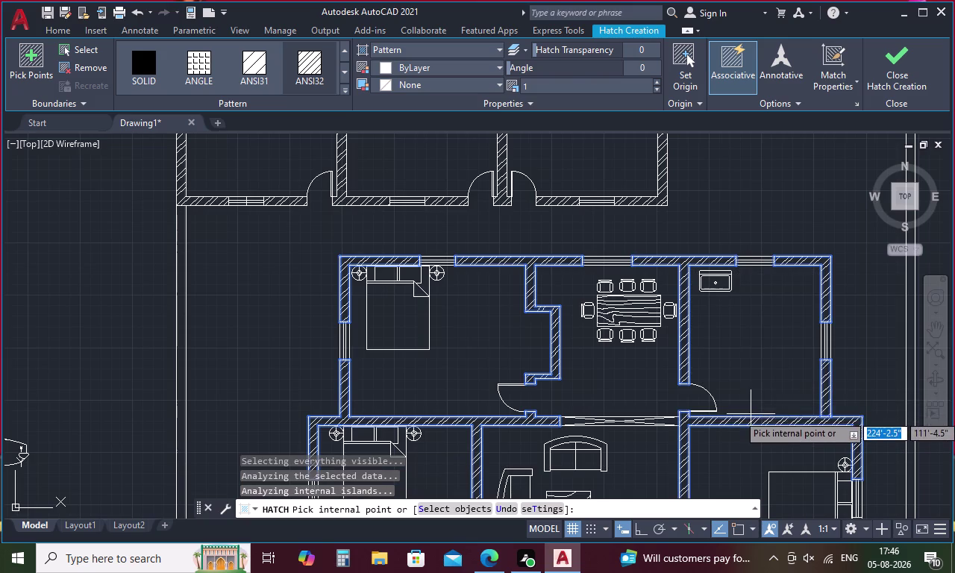
middle_drag(750, 404, 666, 186)
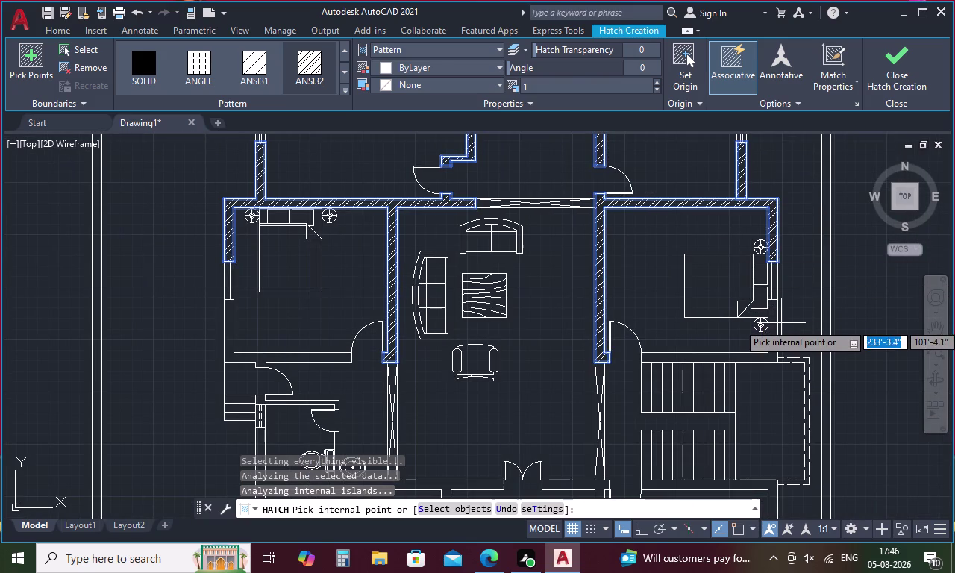
click(775, 334)
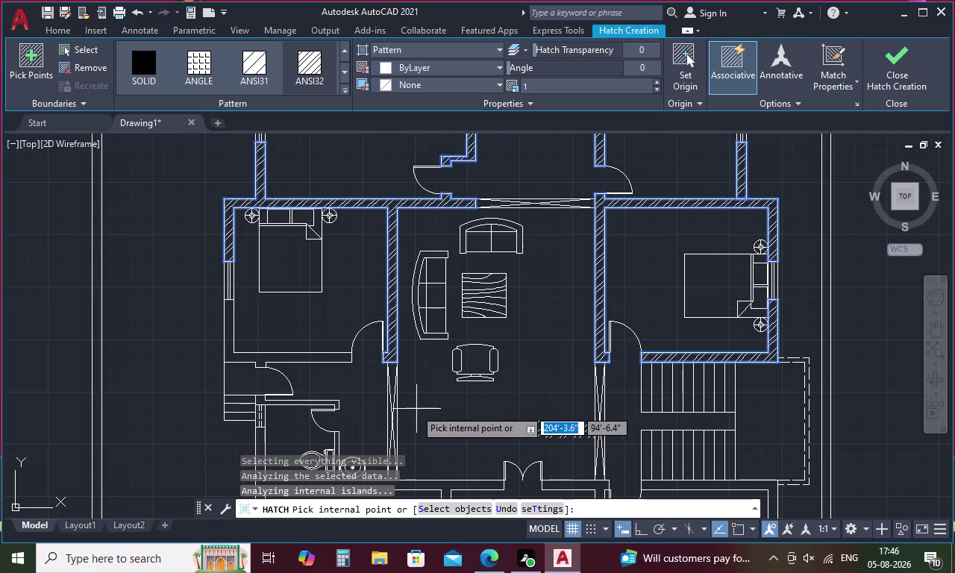
click(283, 357)
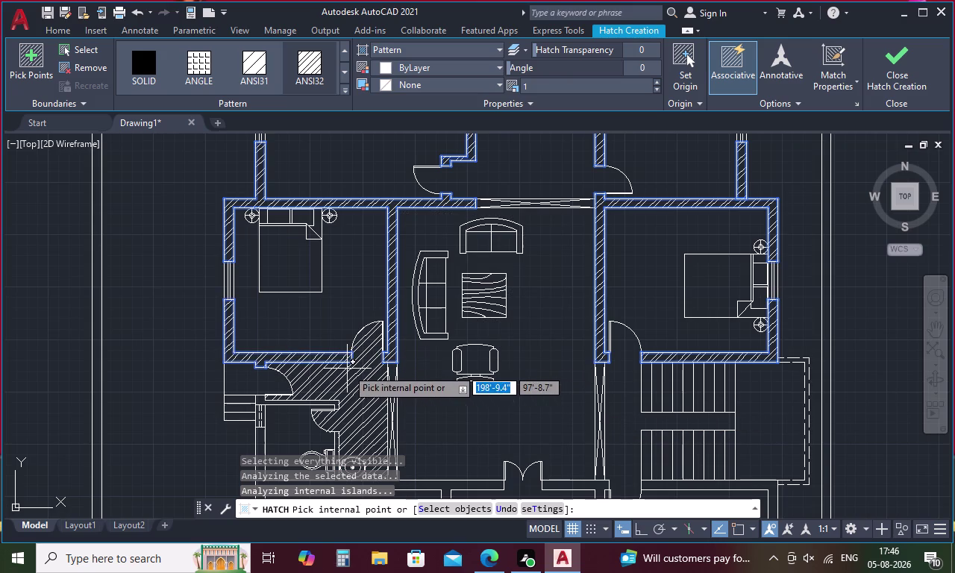
Hatch the toilet, lower-right bedroom and lower-left room walls, then close hatch creation.
middle_drag(347, 368, 334, 225)
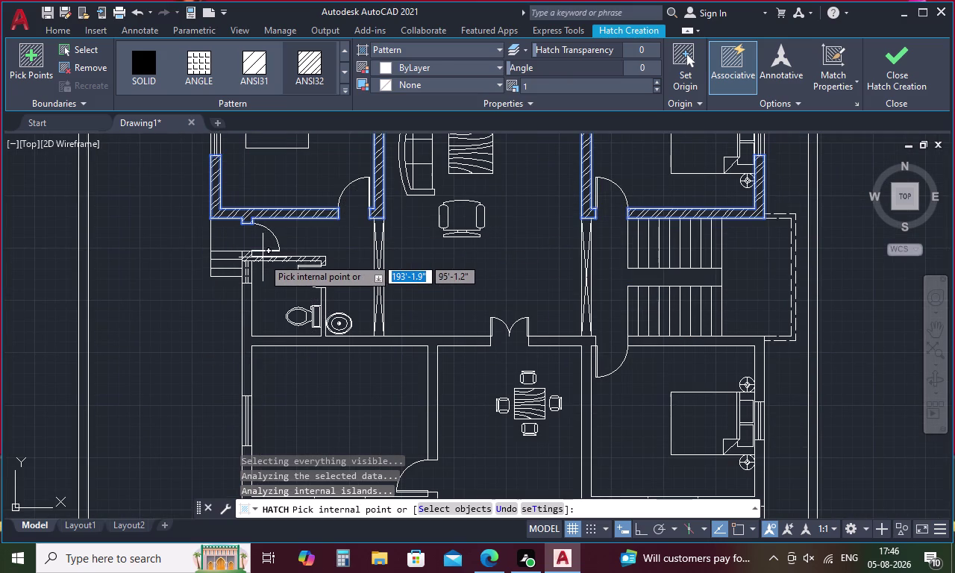
click(263, 258)
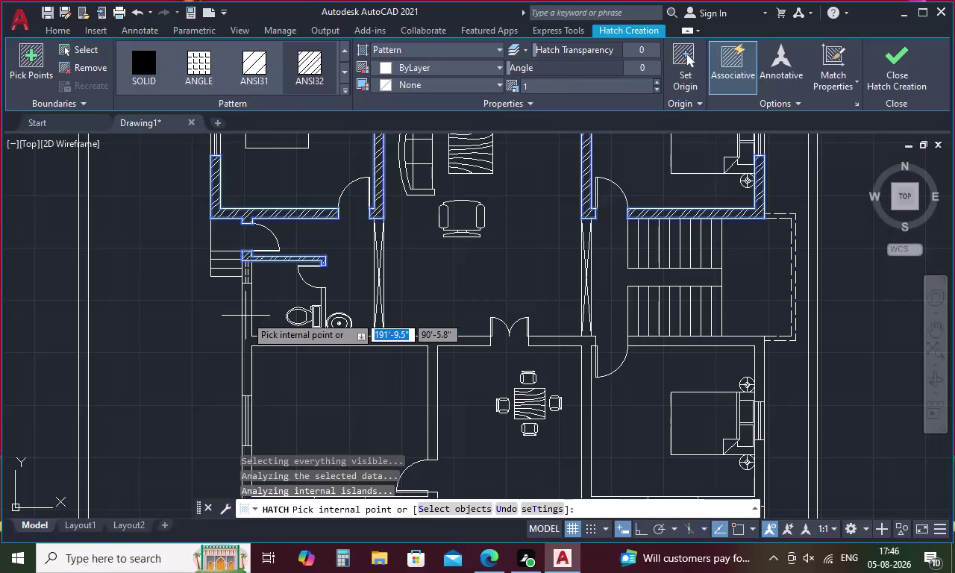
click(245, 315)
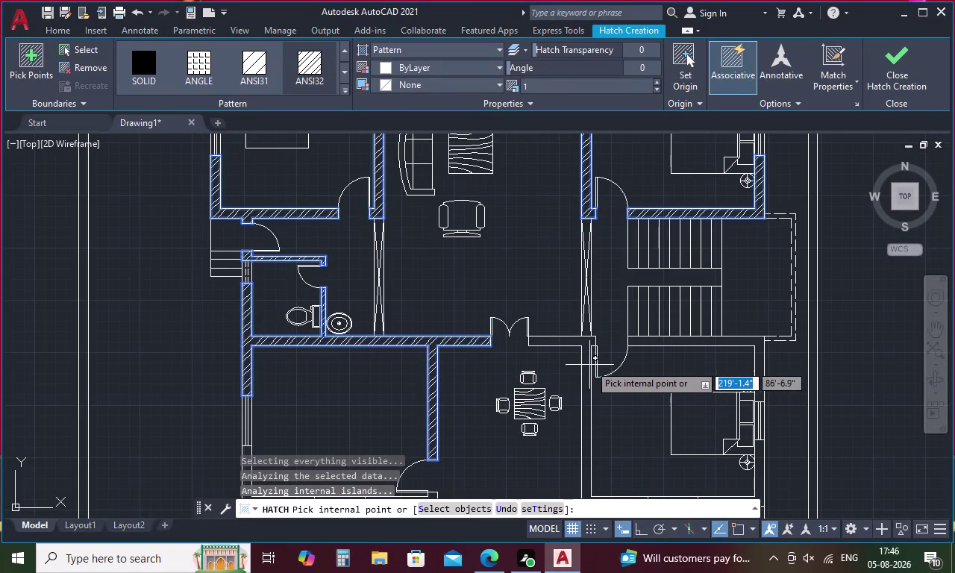
click(585, 361)
click(689, 341)
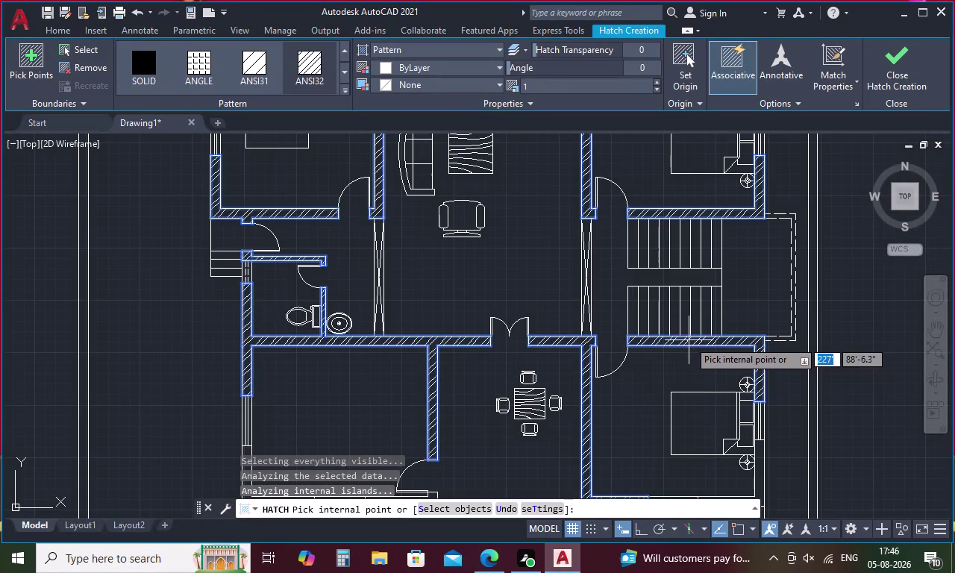
middle_drag(704, 395, 634, 221)
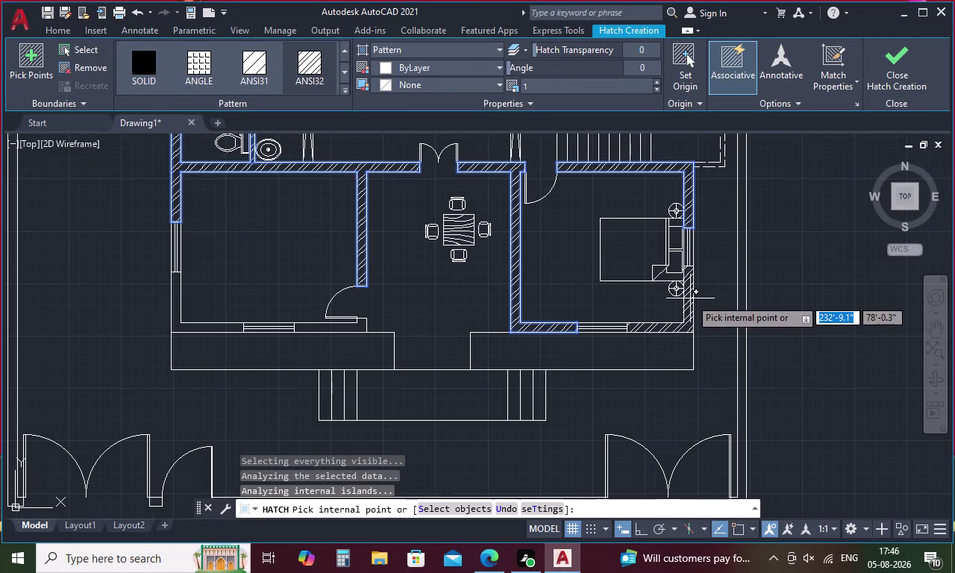
click(690, 298)
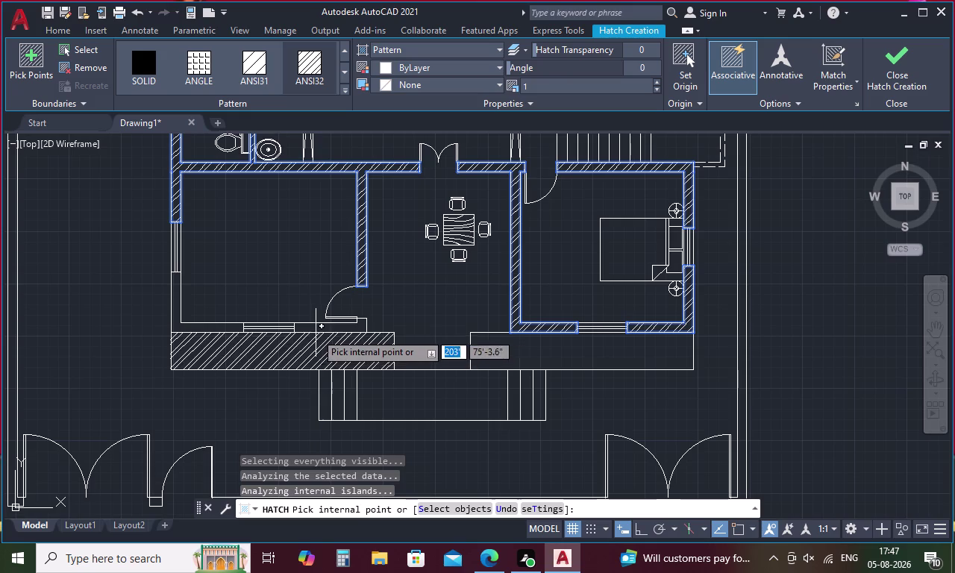
click(320, 330)
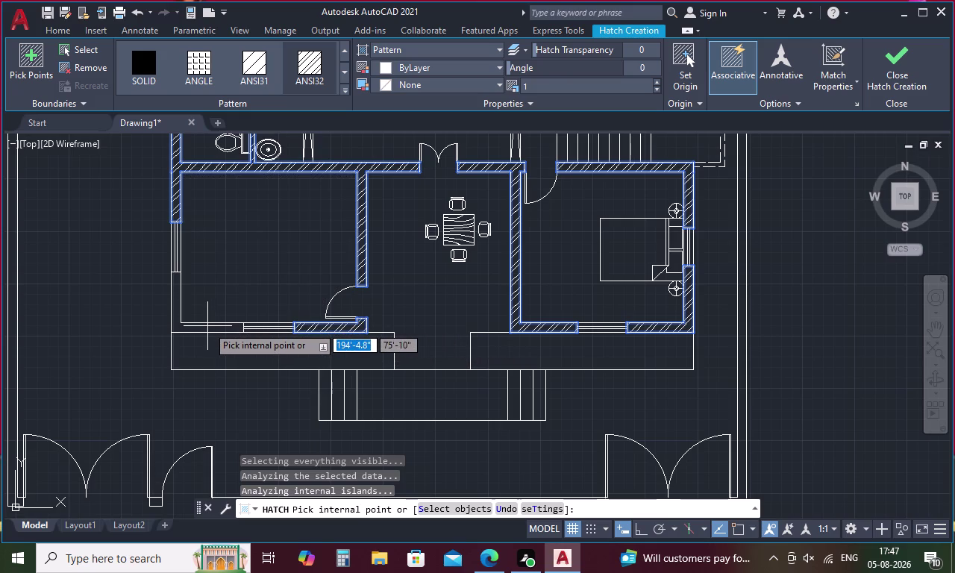
click(201, 329)
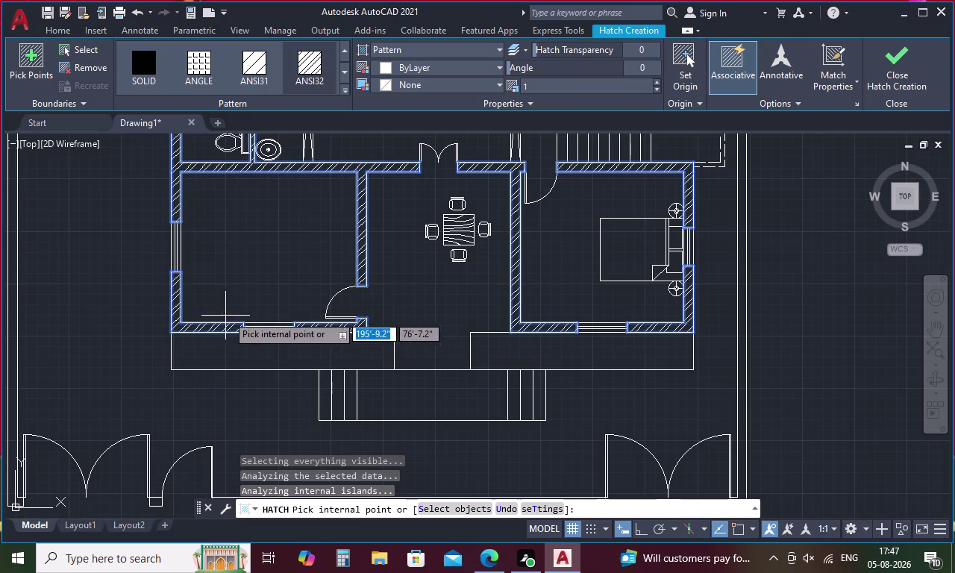
scroll(down, 3)
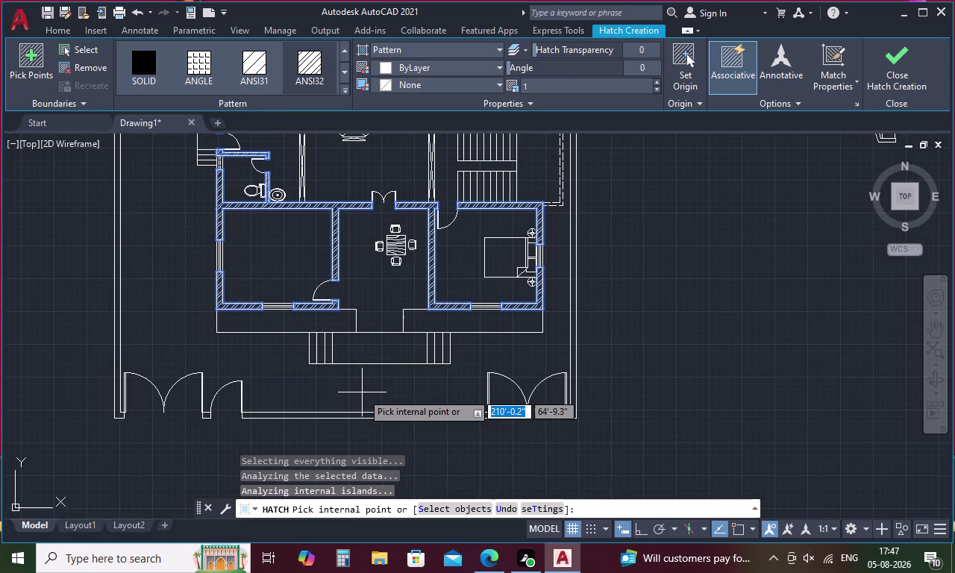
click(892, 61)
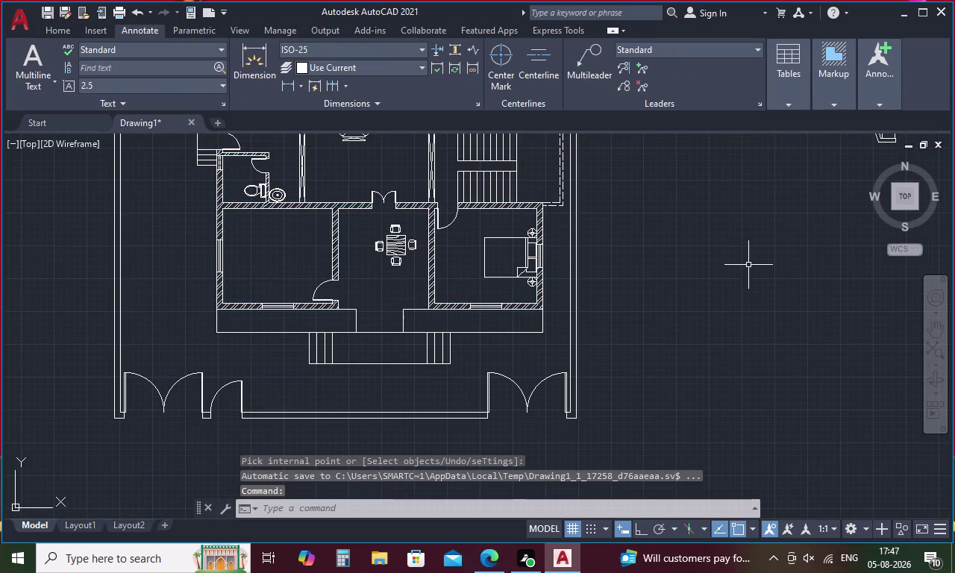
Place a Trees - Metric block from the tool palettes to the right of the house.
scroll(down, 3)
middle_drag(745, 255, 751, 326)
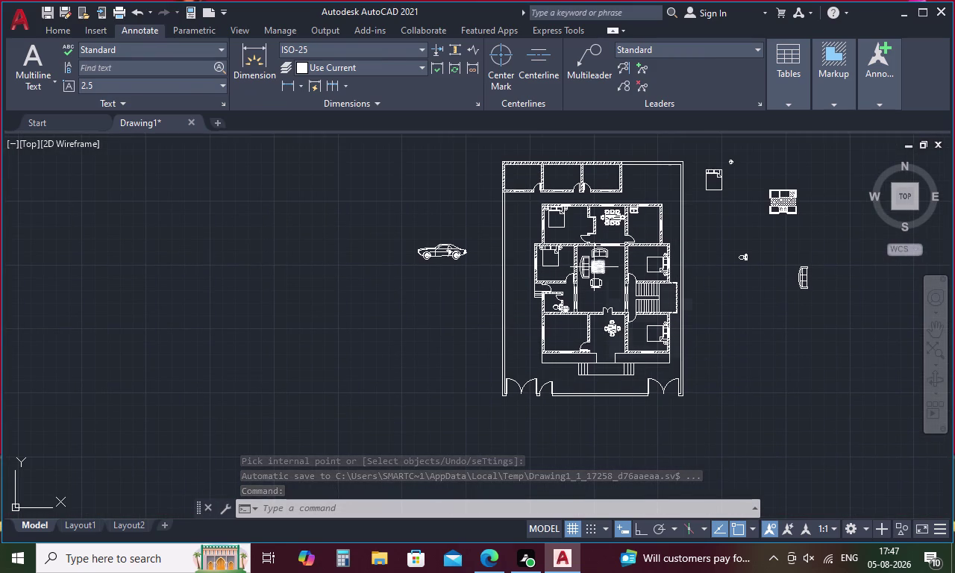
key(ctrl+3)
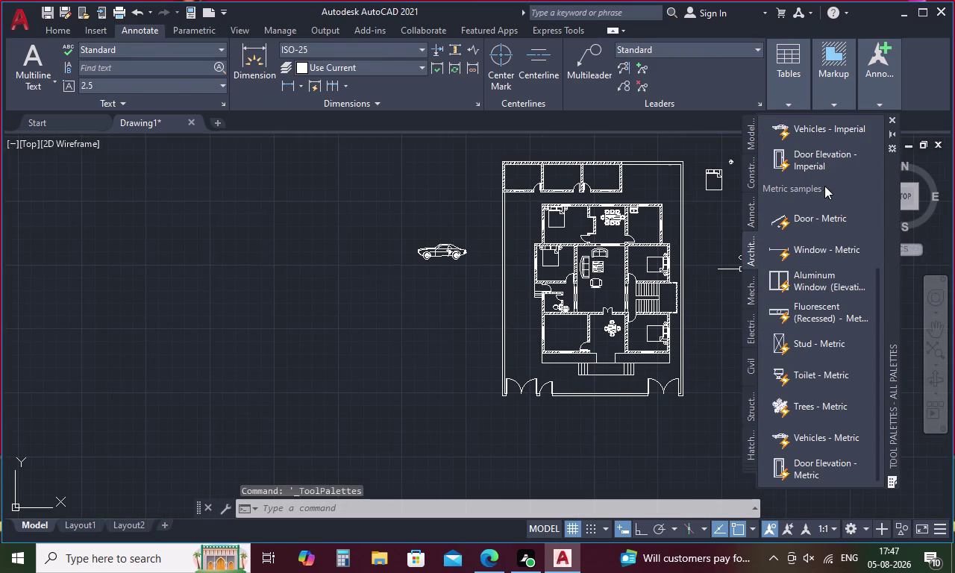
scroll(down, 3)
scroll(down, 3)
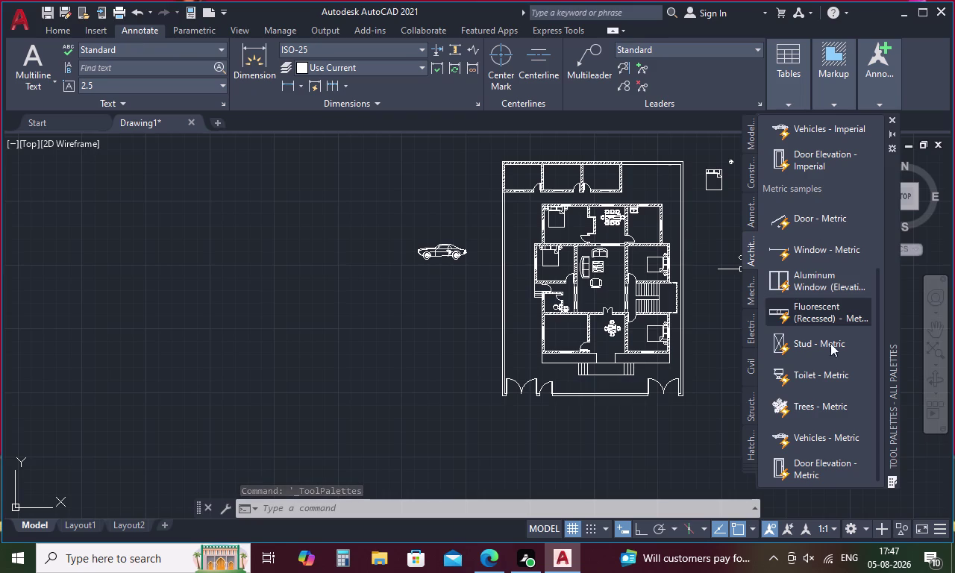
click(818, 406)
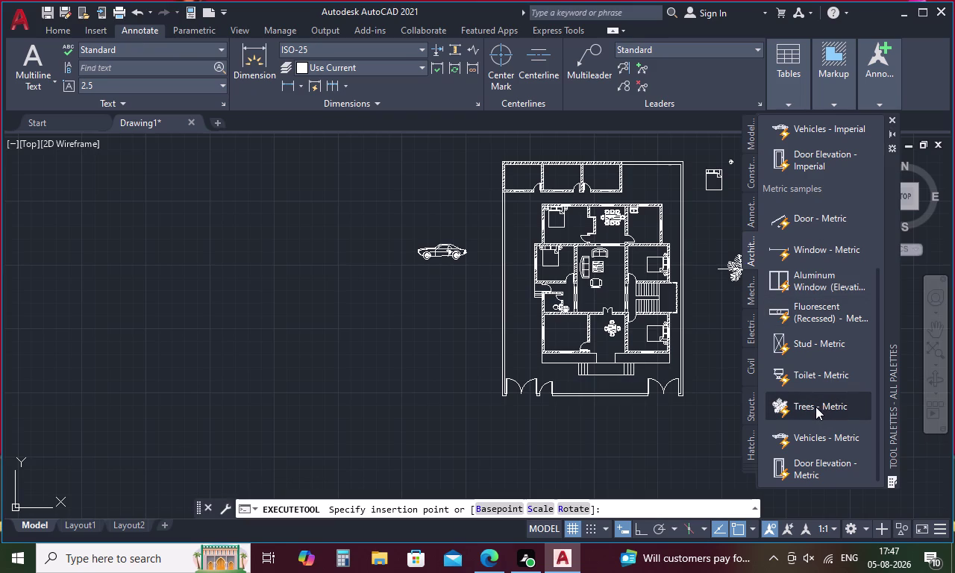
click(716, 302)
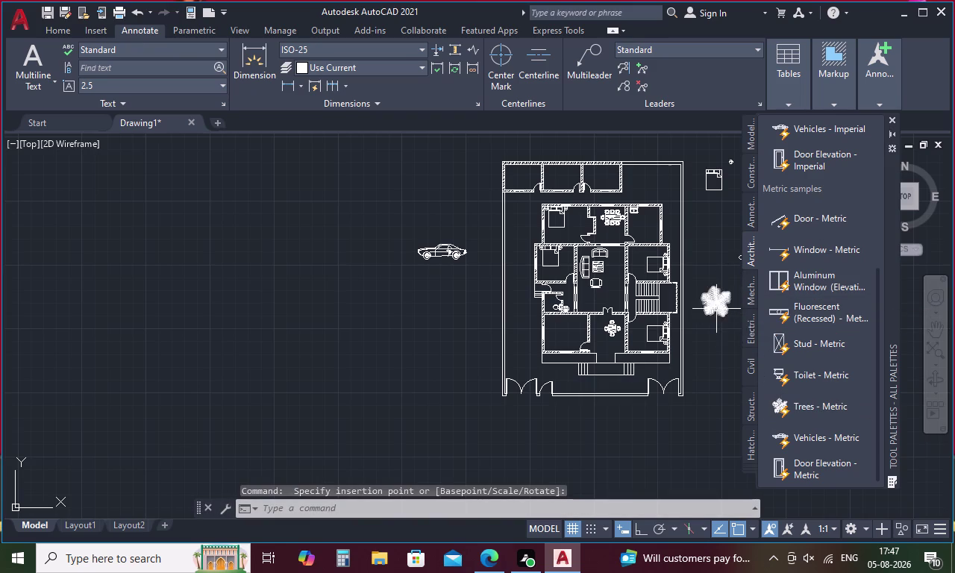
Switch the tree's visibility to Palm (Elevation), then to a round plan-view variant.
click(716, 305)
click(726, 306)
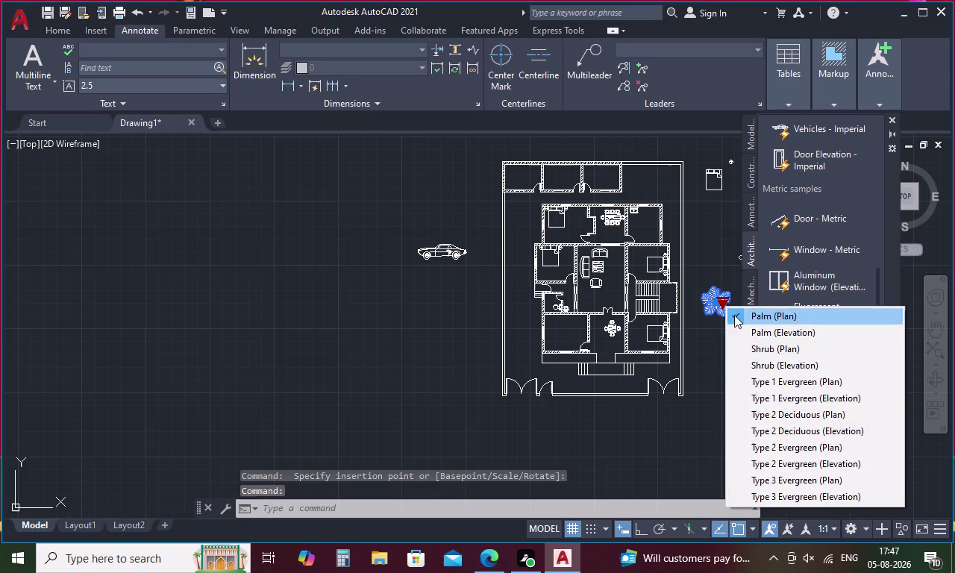
click(793, 334)
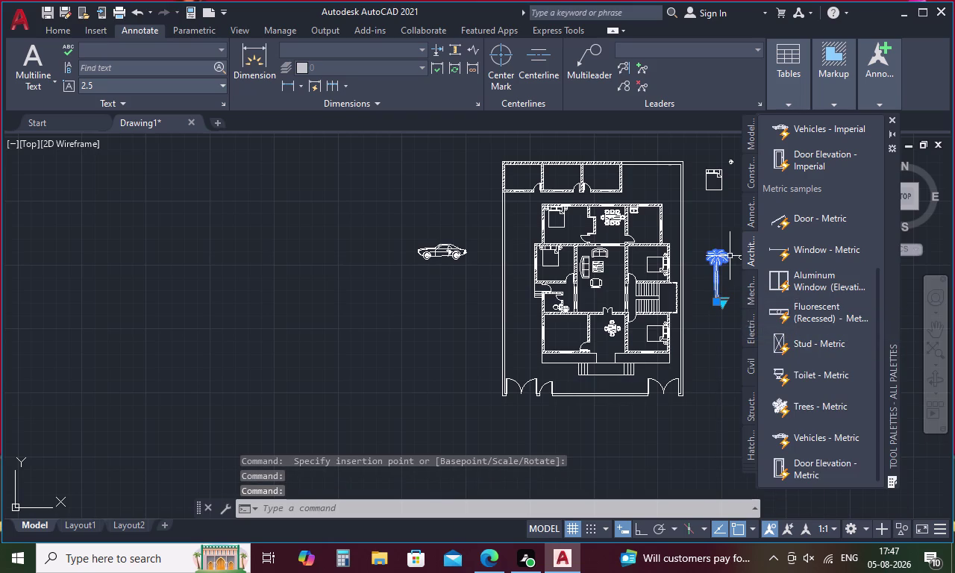
click(727, 254)
click(724, 254)
click(719, 258)
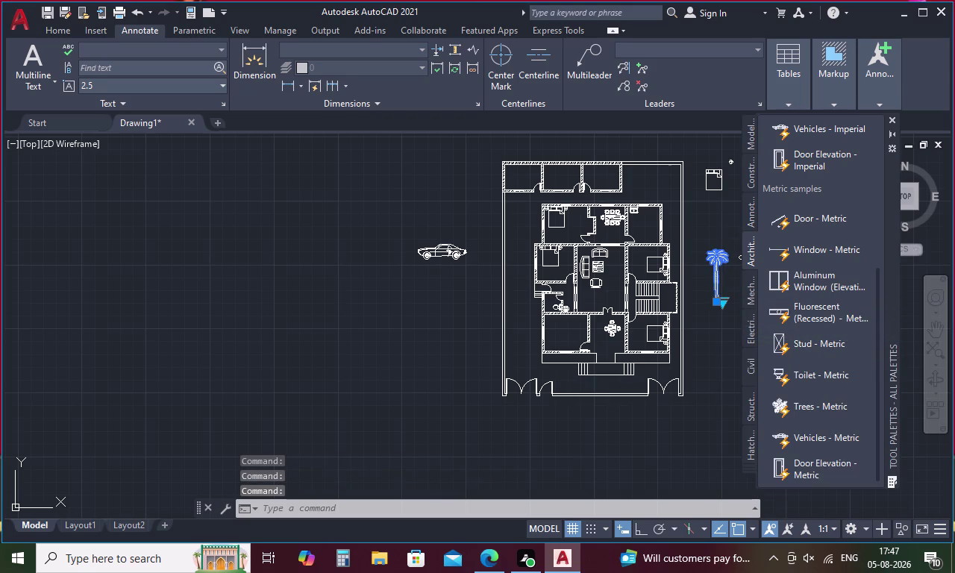
click(722, 308)
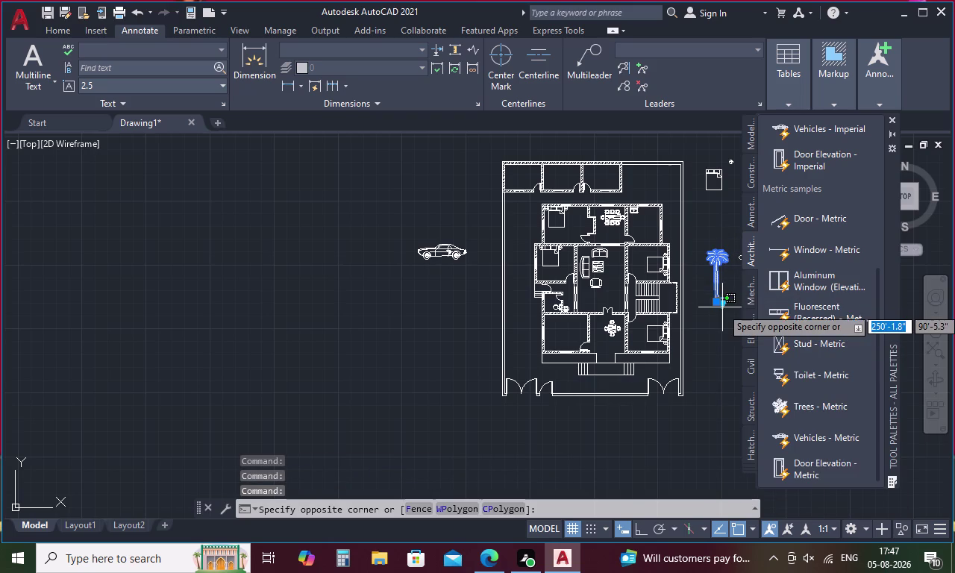
scroll(up, 3)
click(712, 327)
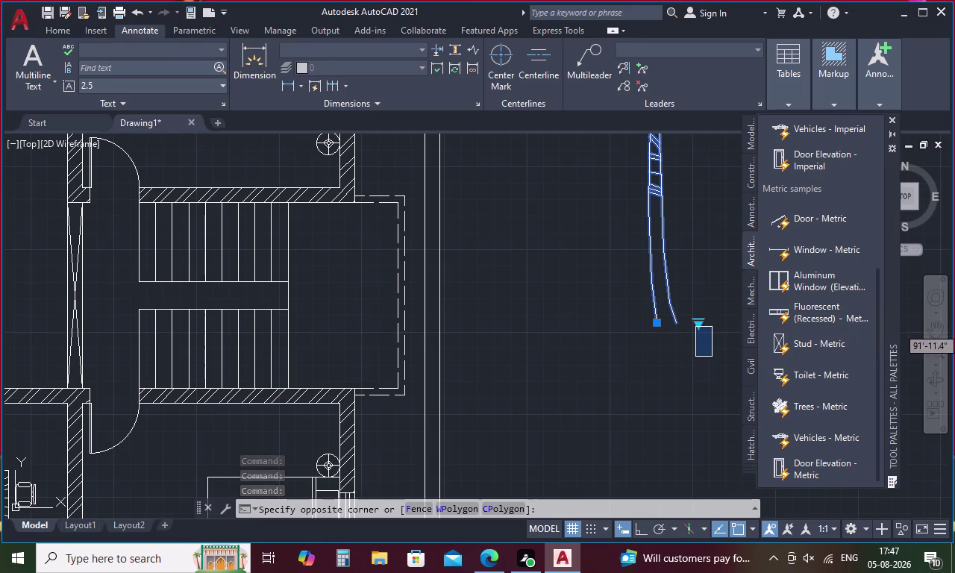
click(699, 321)
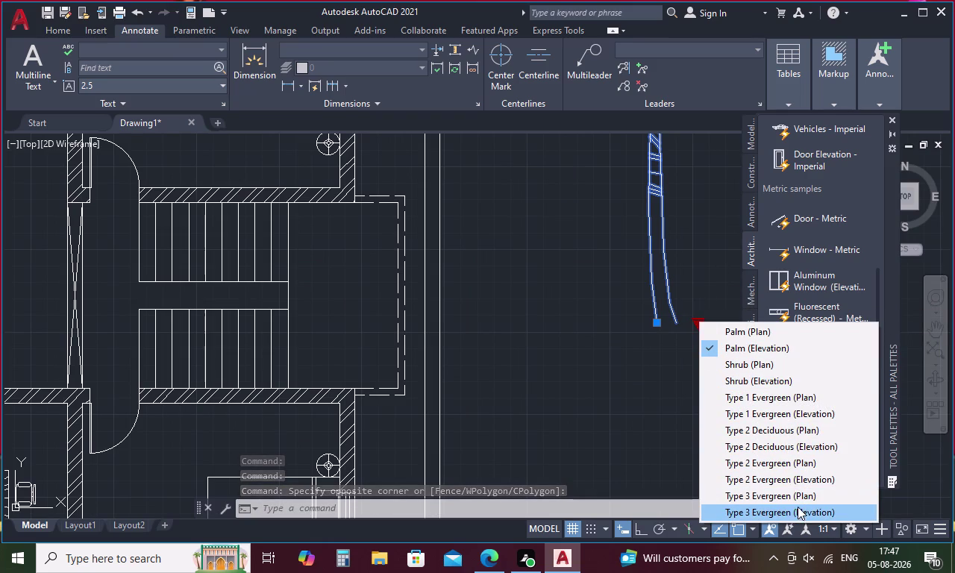
scroll(down, 3)
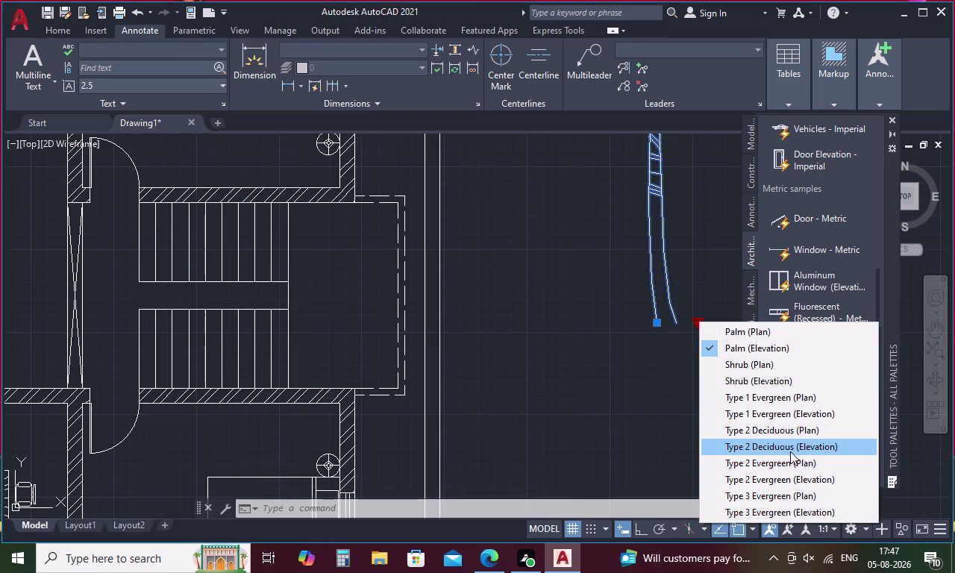
click(790, 432)
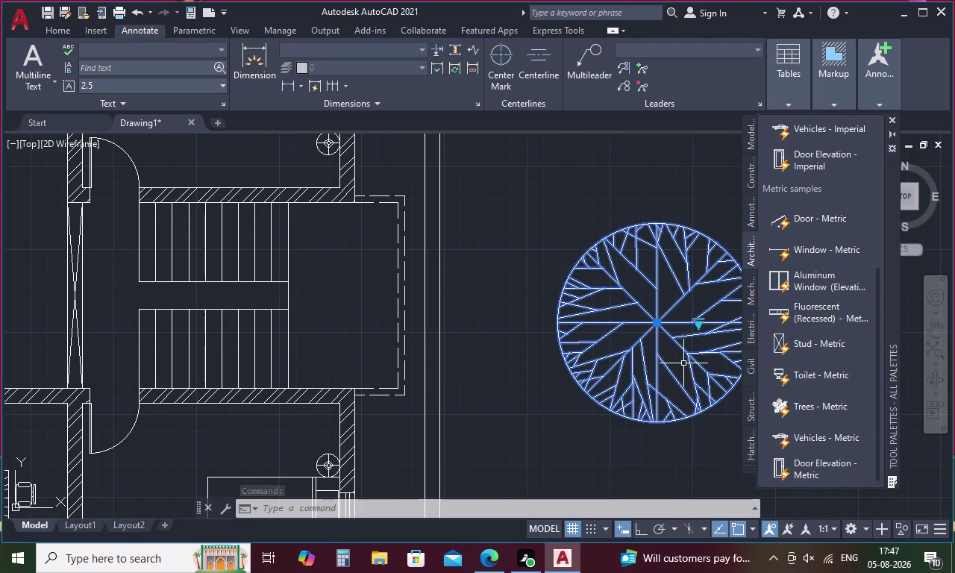
Copy the round tree from its centre into the lower-left room.
key(Escape)
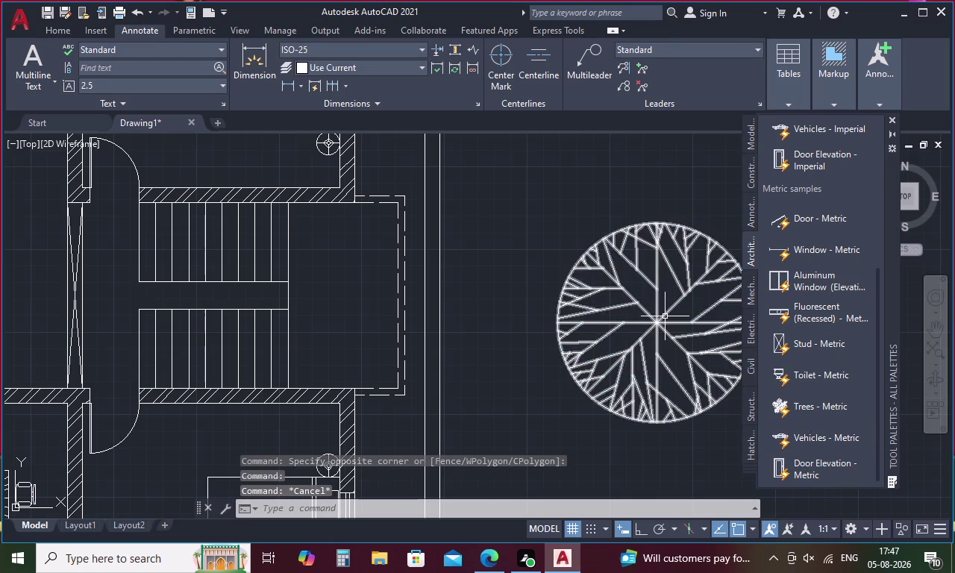
click(657, 324)
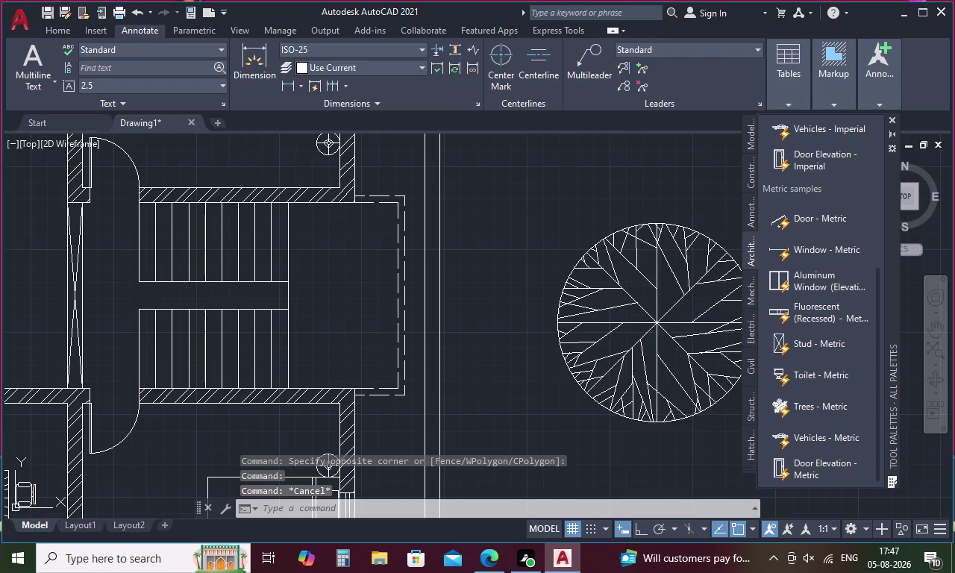
right_click(654, 335)
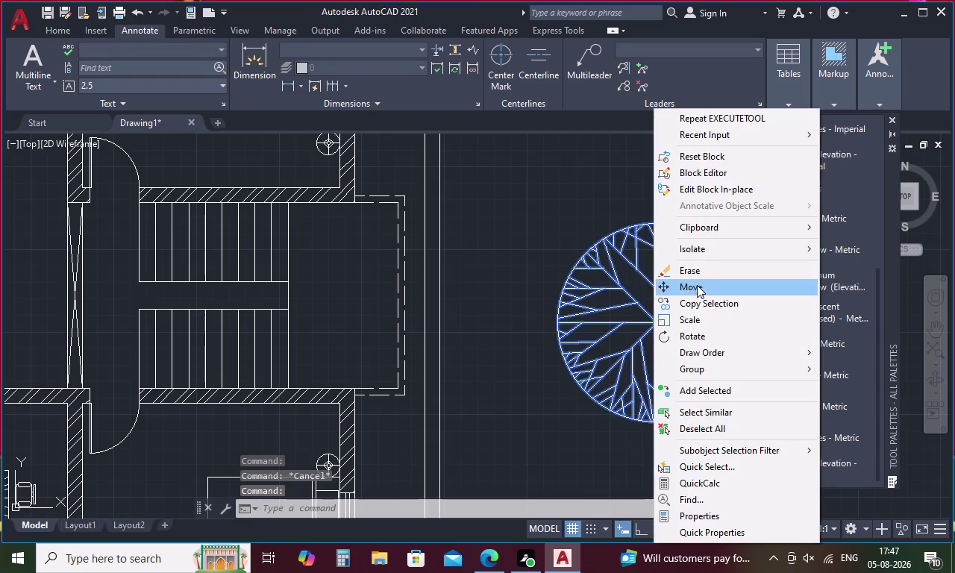
click(701, 303)
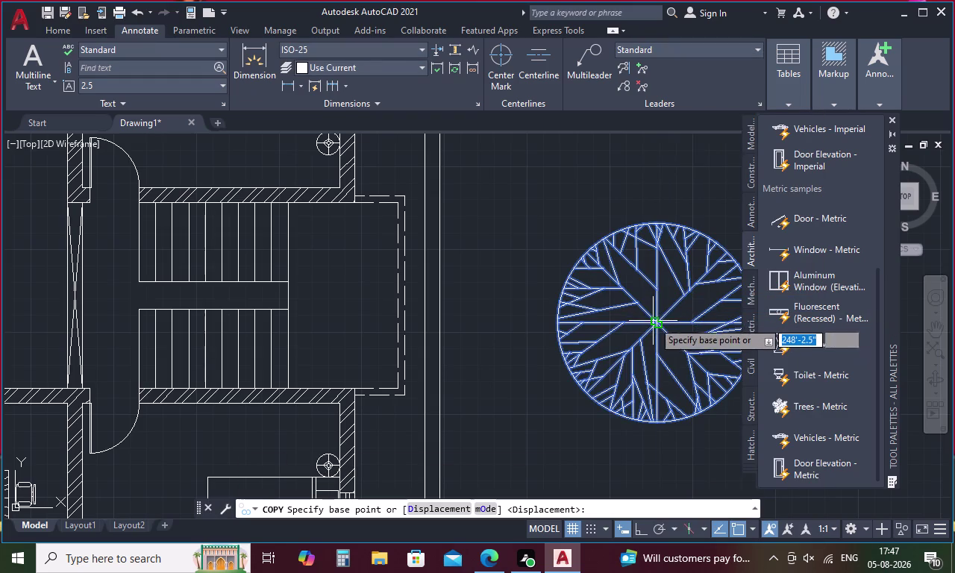
click(654, 327)
scroll(down, 3)
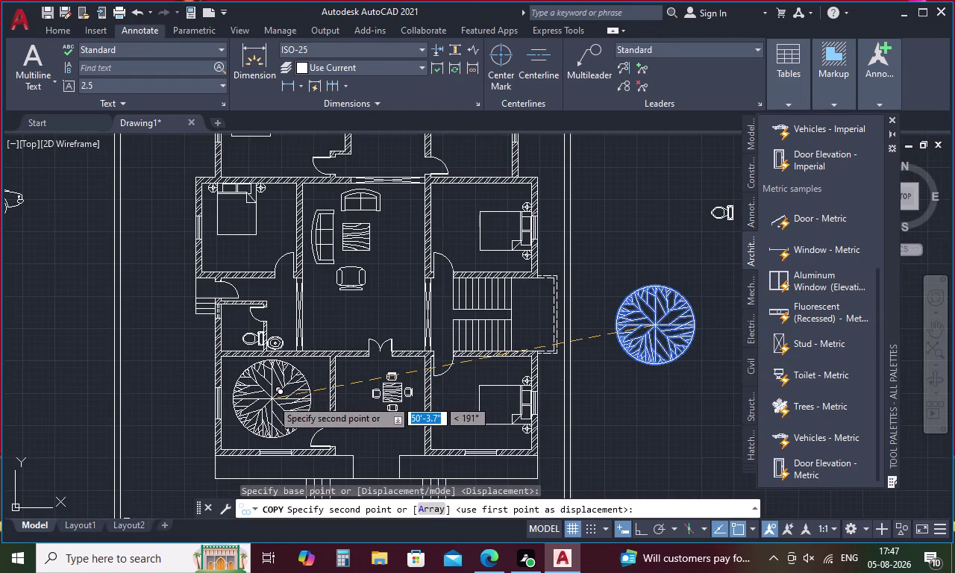
click(271, 400)
key(Escape)
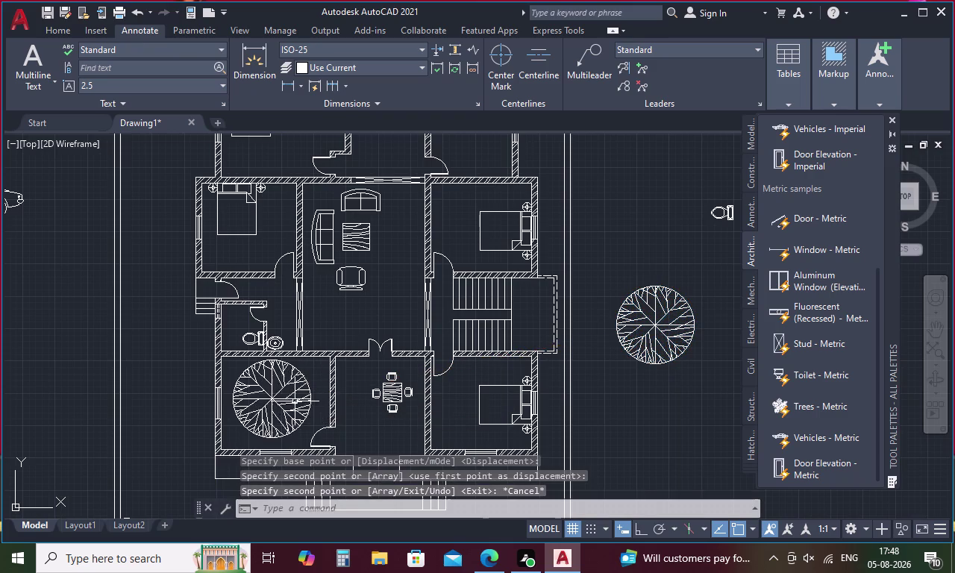
Scale the copied tree down about its centre.
click(273, 393)
right_click(273, 393)
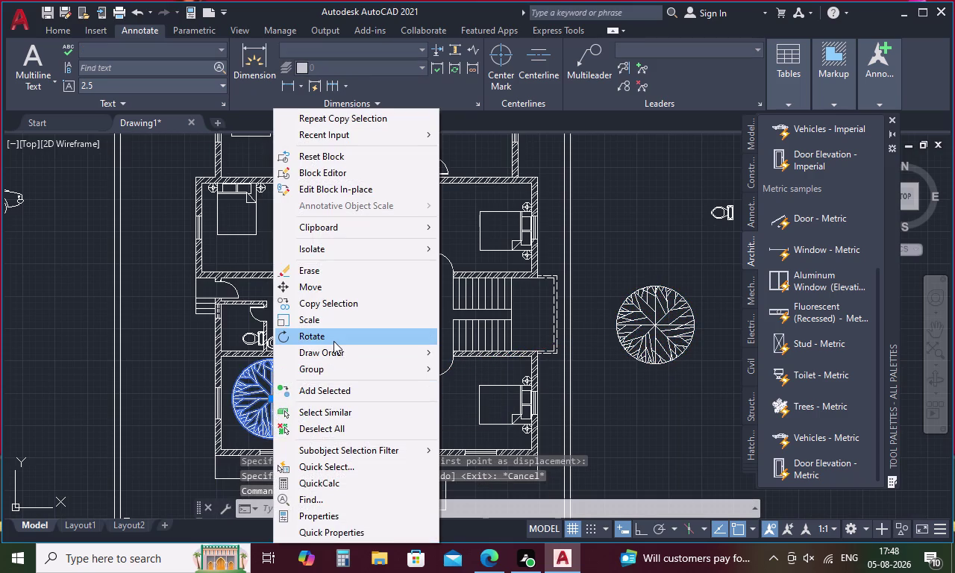
click(330, 321)
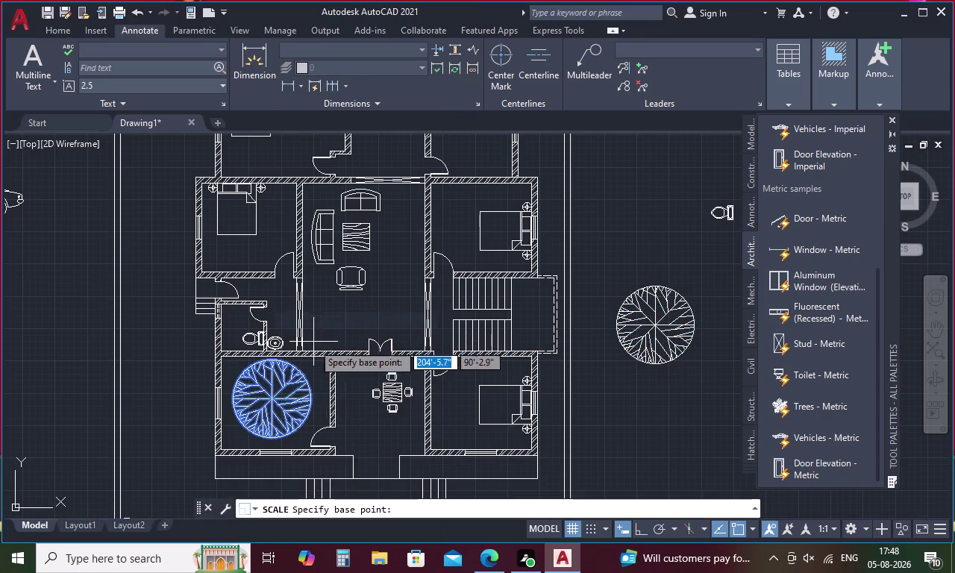
click(270, 400)
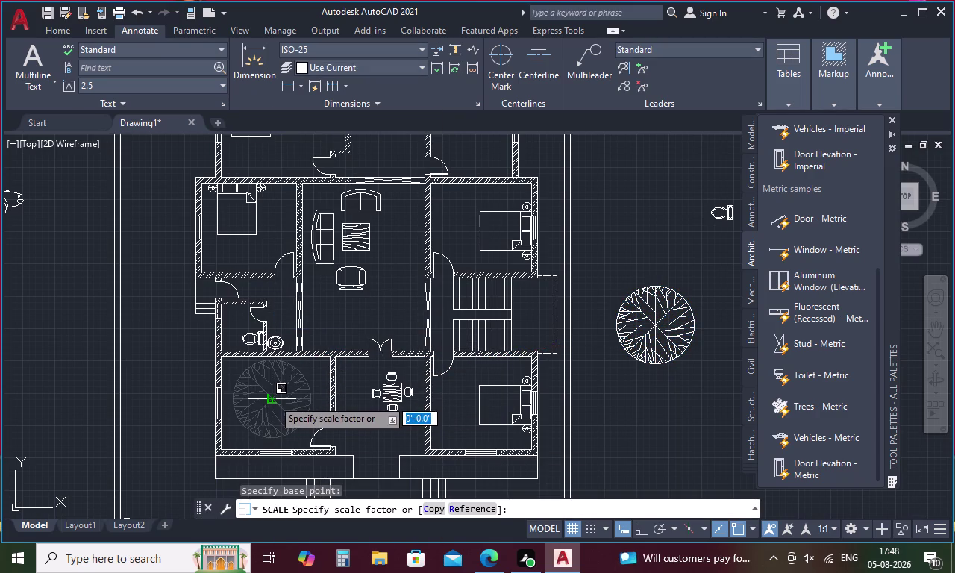
click(311, 386)
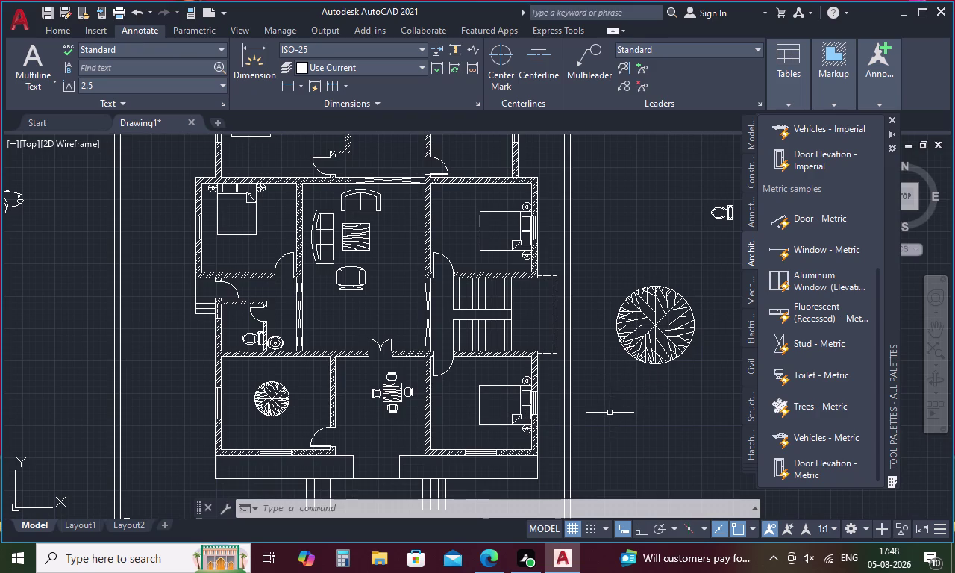
Open the Properties palette, then bring up the DesignCenter library.
key(ctrl+1)
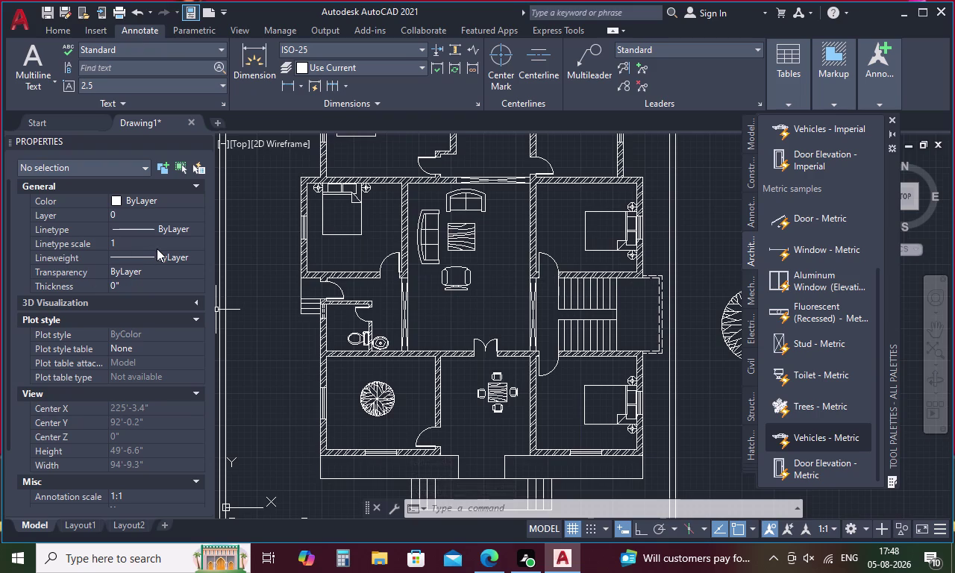
key(ctrl+2)
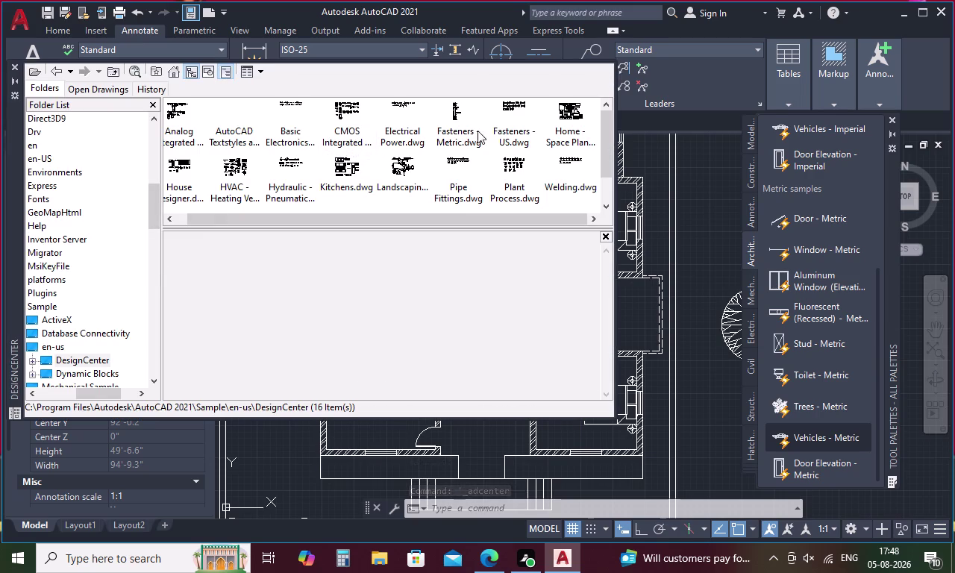
Show the Blocks in Electrical Power.dwg and start inserting the Fan block.
double_click(402, 114)
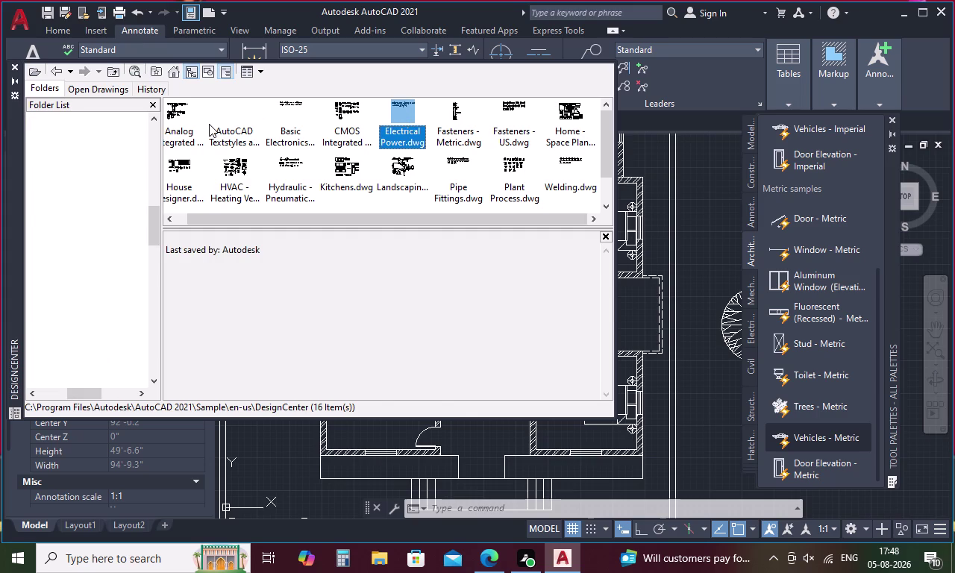
double_click(206, 123)
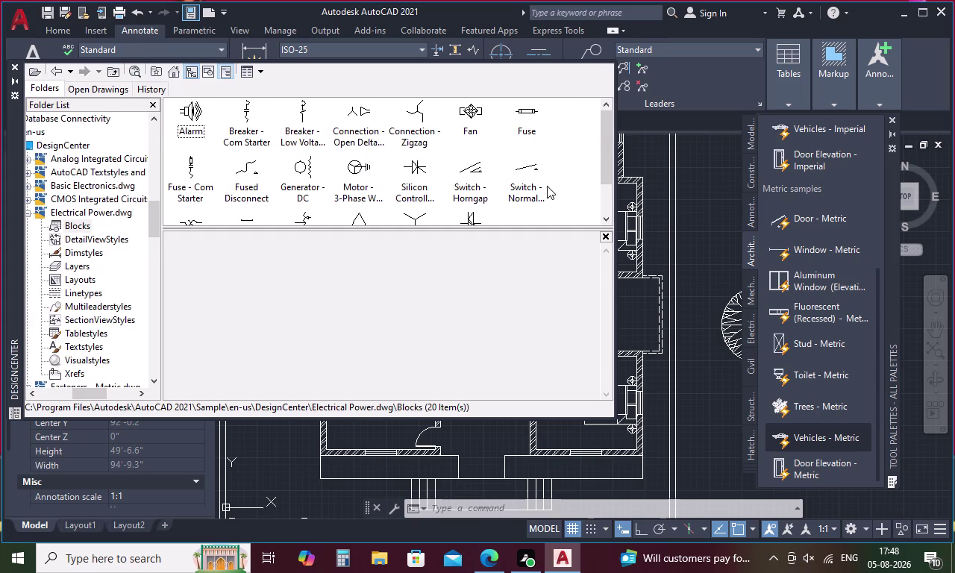
click(473, 109)
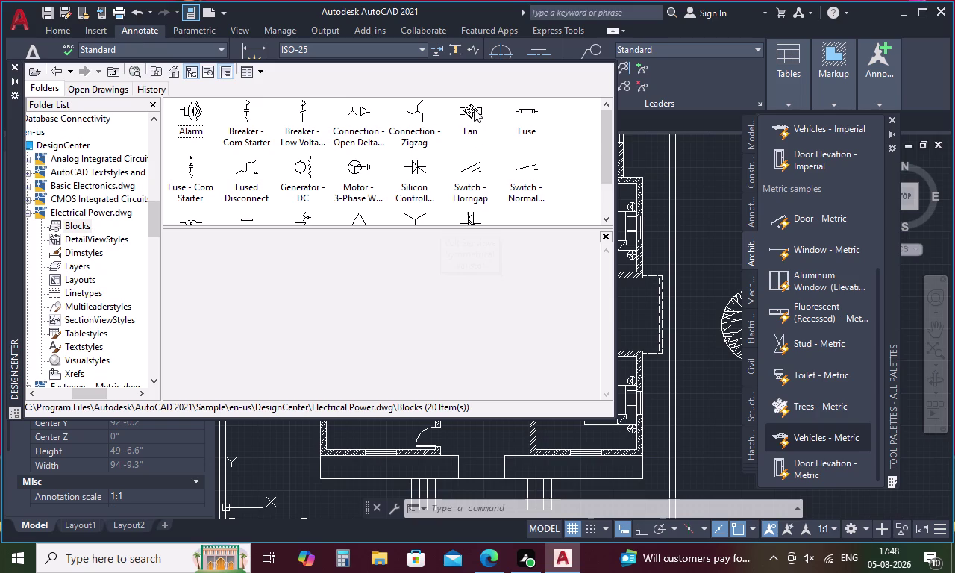
double_click(472, 110)
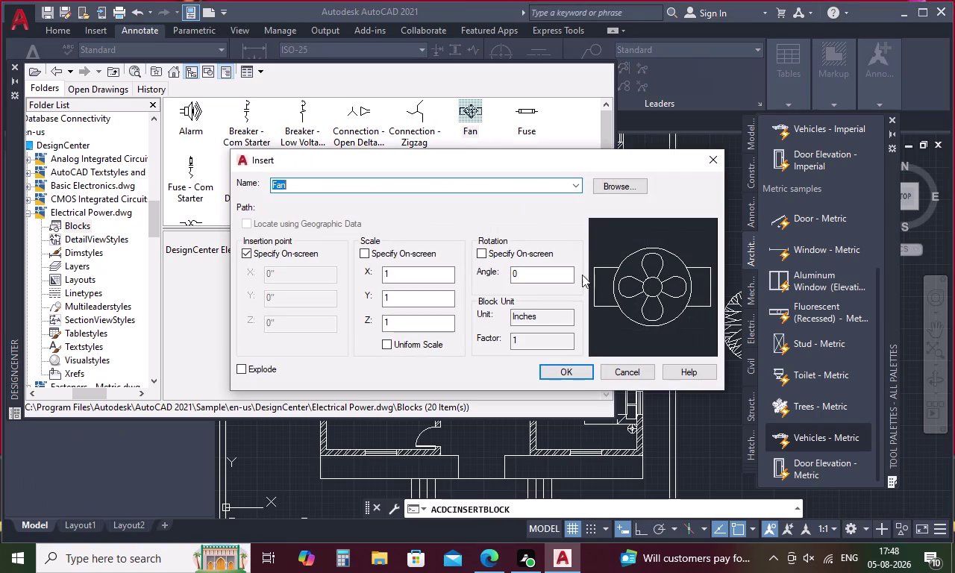
Insert the Fan block into the drawing and browse to the Favorites folder.
click(566, 367)
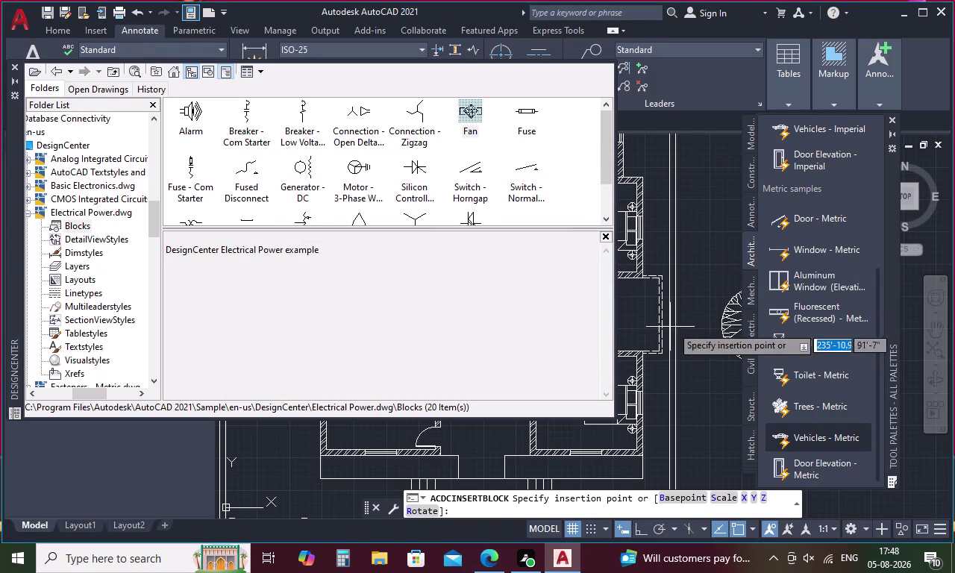
click(713, 285)
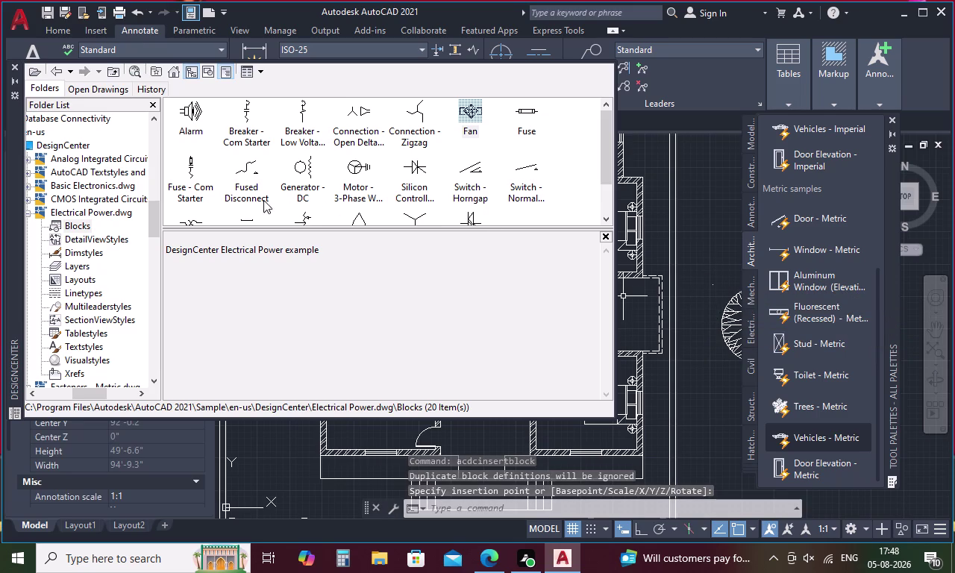
click(155, 69)
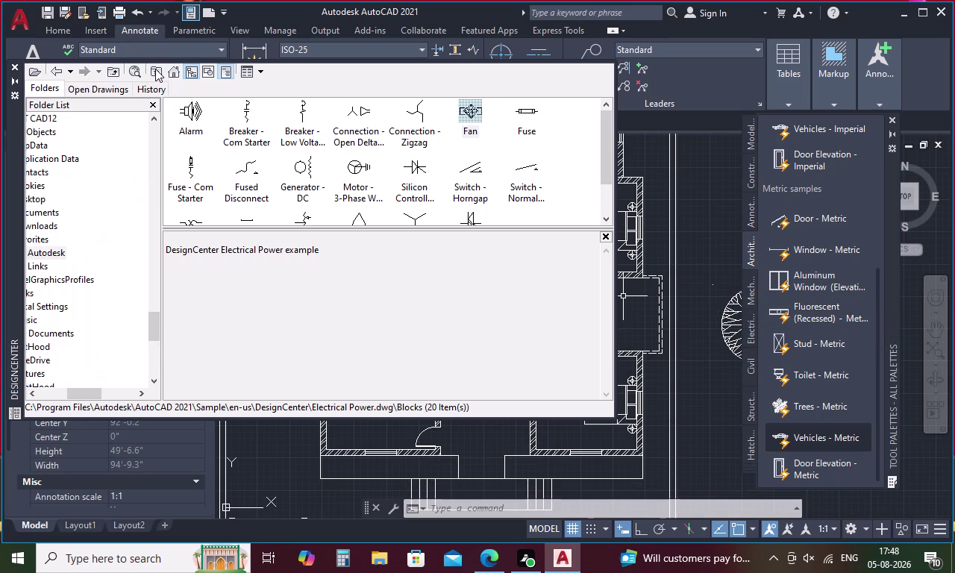
Browse the blocks in the Plant Process sample drawing.
click(173, 73)
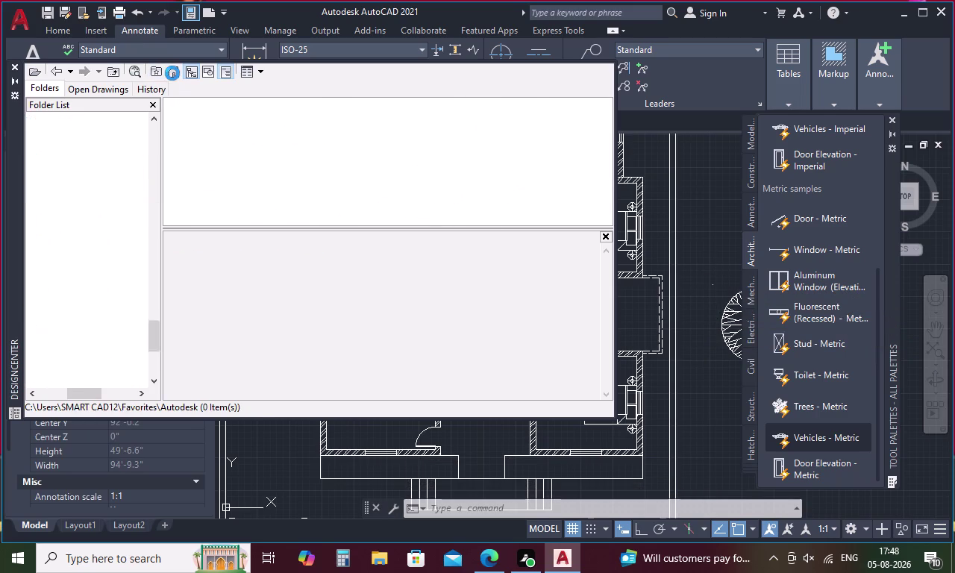
double_click(308, 112)
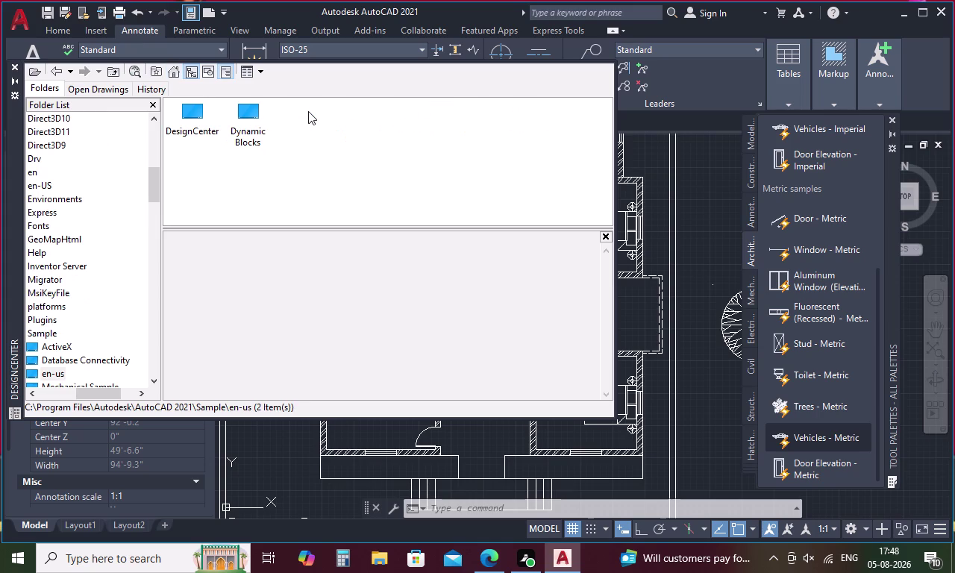
click(195, 117)
click(195, 116)
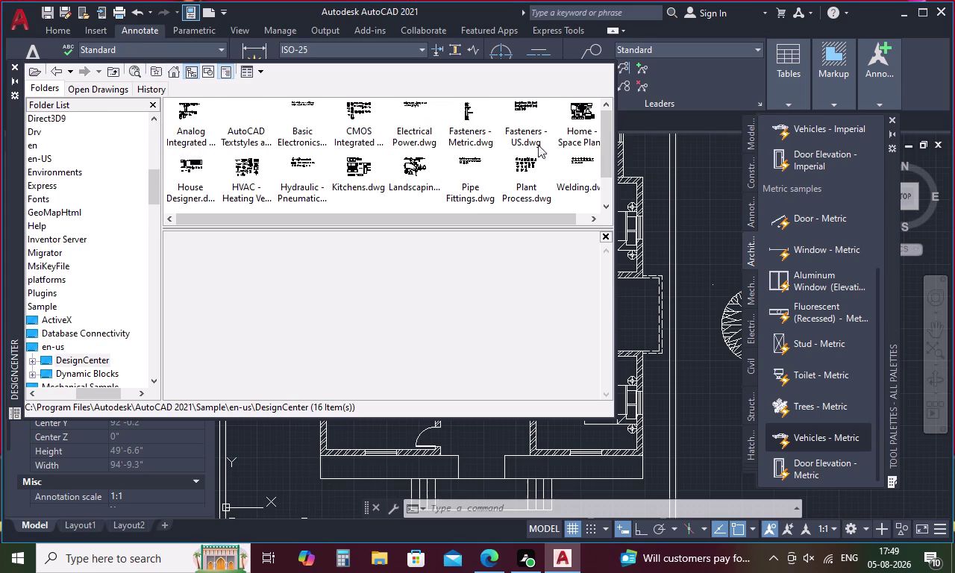
double_click(520, 170)
double_click(200, 121)
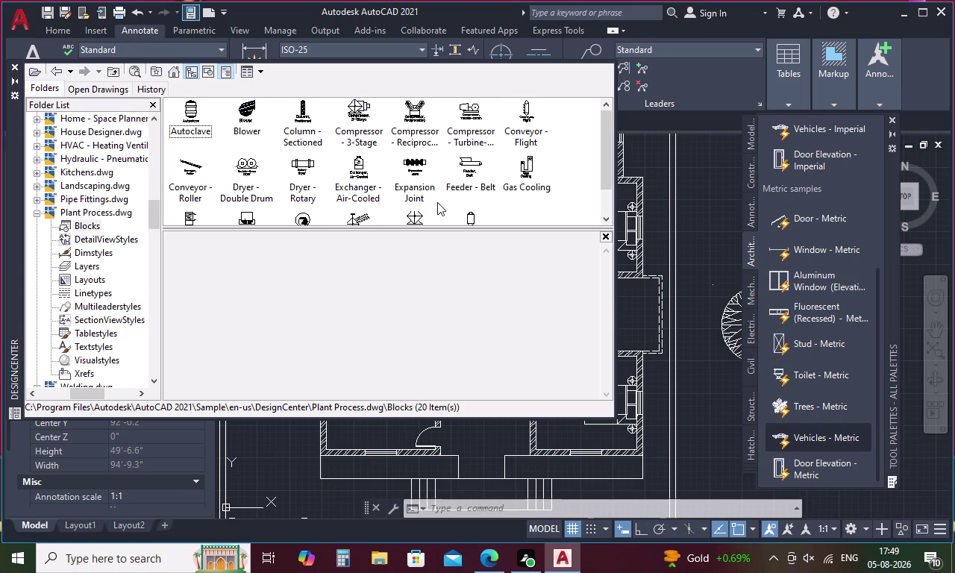
scroll(down, 3)
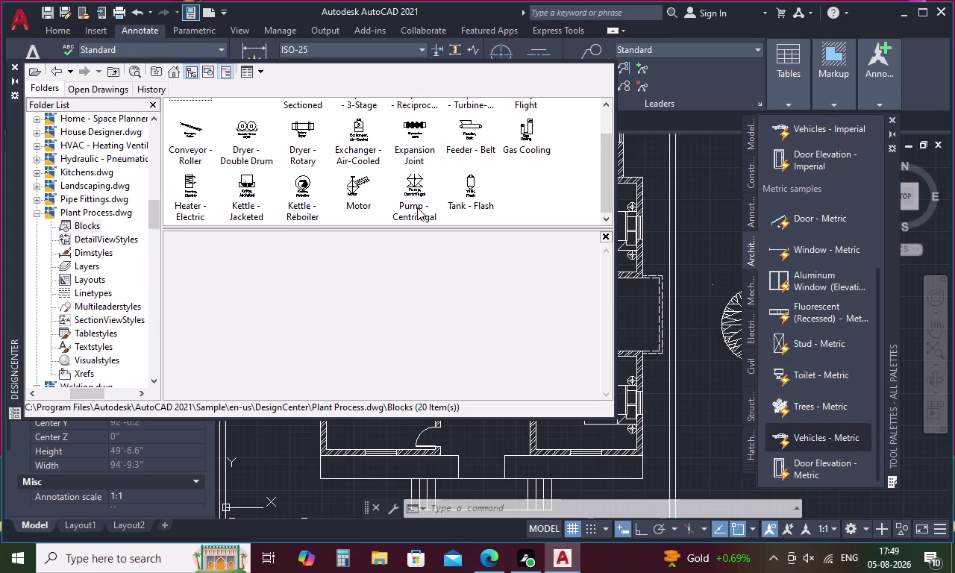
scroll(up, 3)
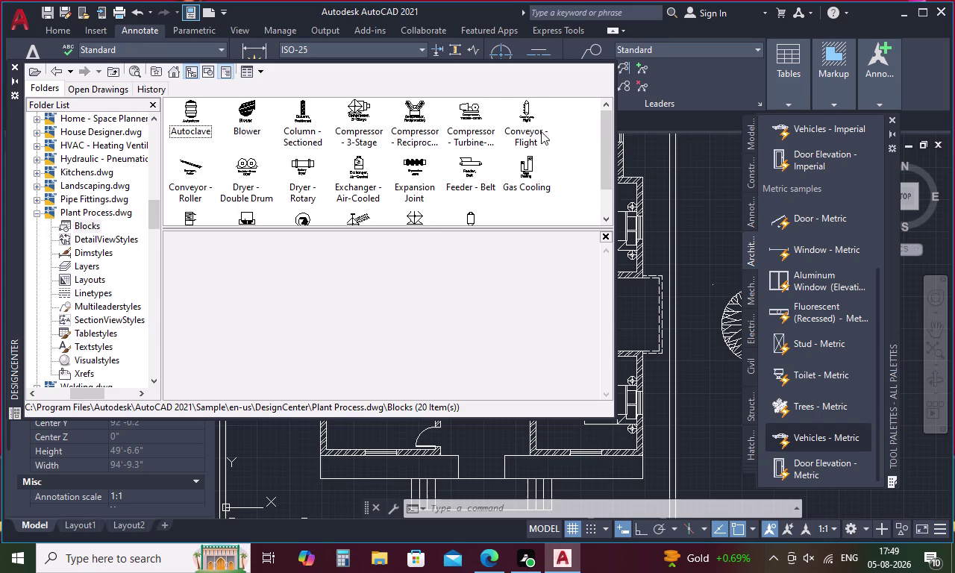
Browse the blocks in the CMOS Integrated Circuits sample drawing.
click(174, 73)
double_click(303, 119)
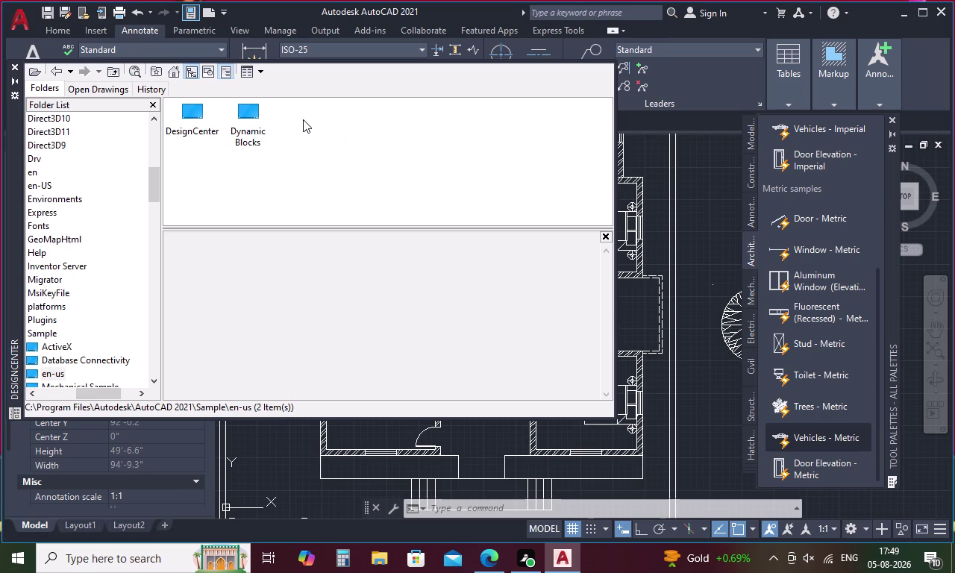
click(196, 114)
click(195, 114)
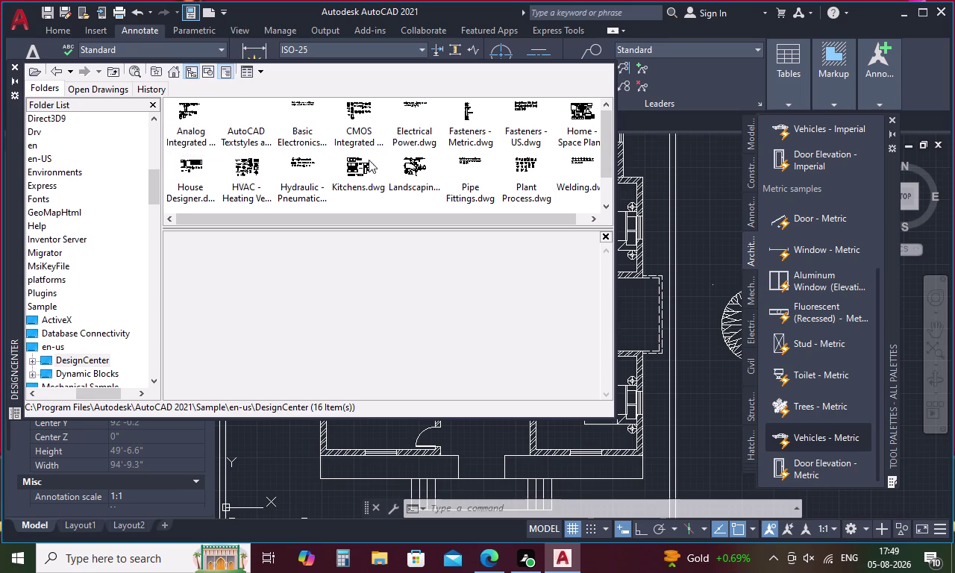
double_click(359, 115)
double_click(193, 110)
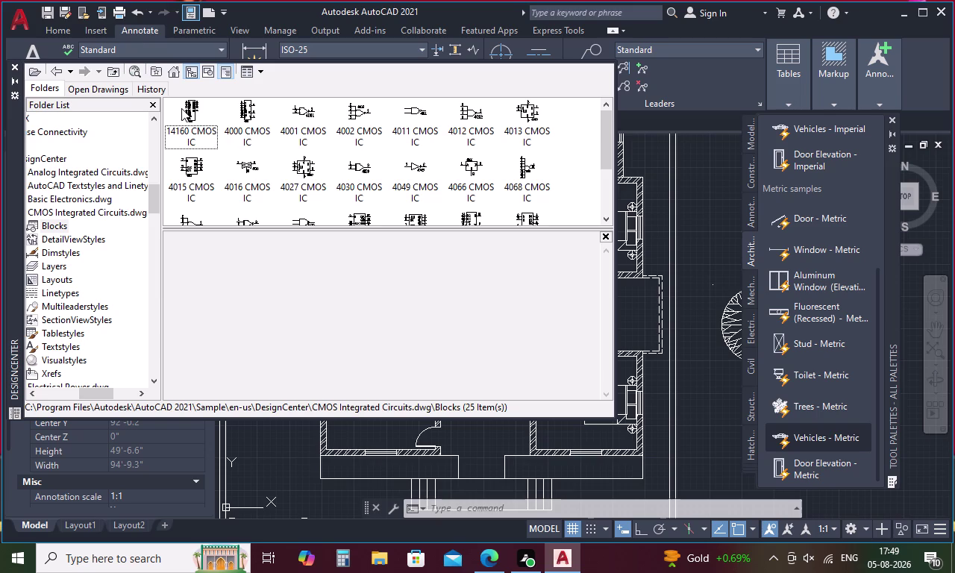
scroll(down, 3)
Return to the Sample\en-us\DesignCenter folder of sixteen sample drawings.
click(176, 75)
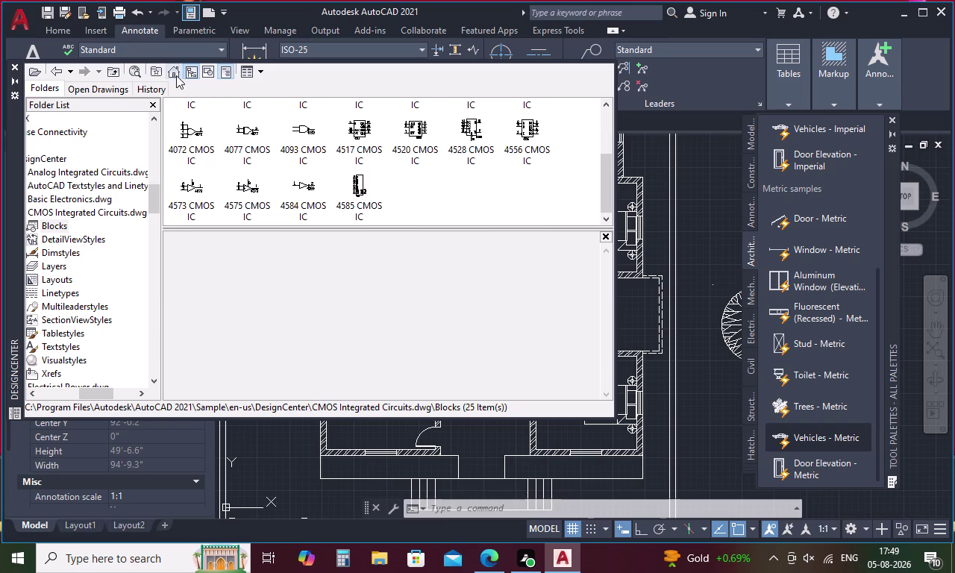
double_click(315, 111)
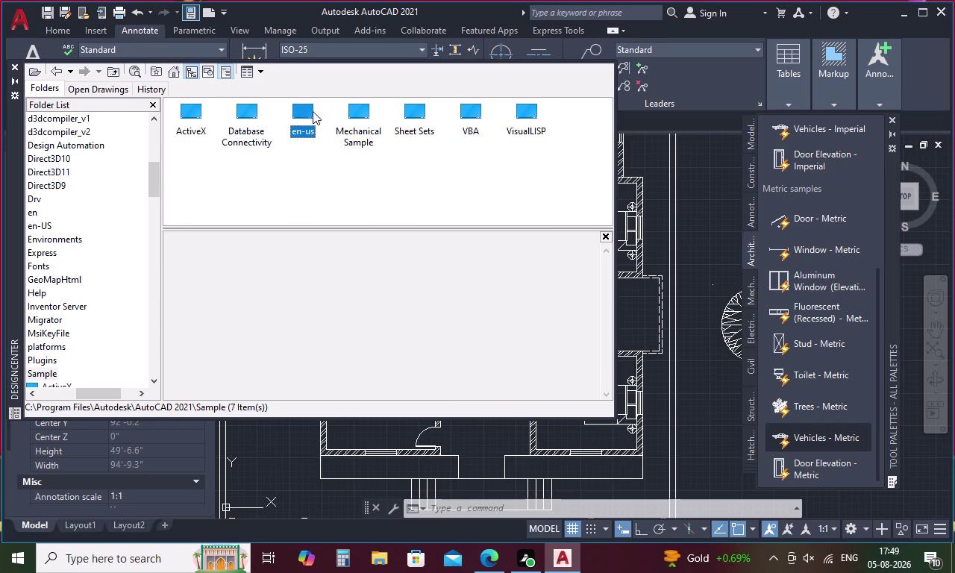
click(313, 111)
click(308, 120)
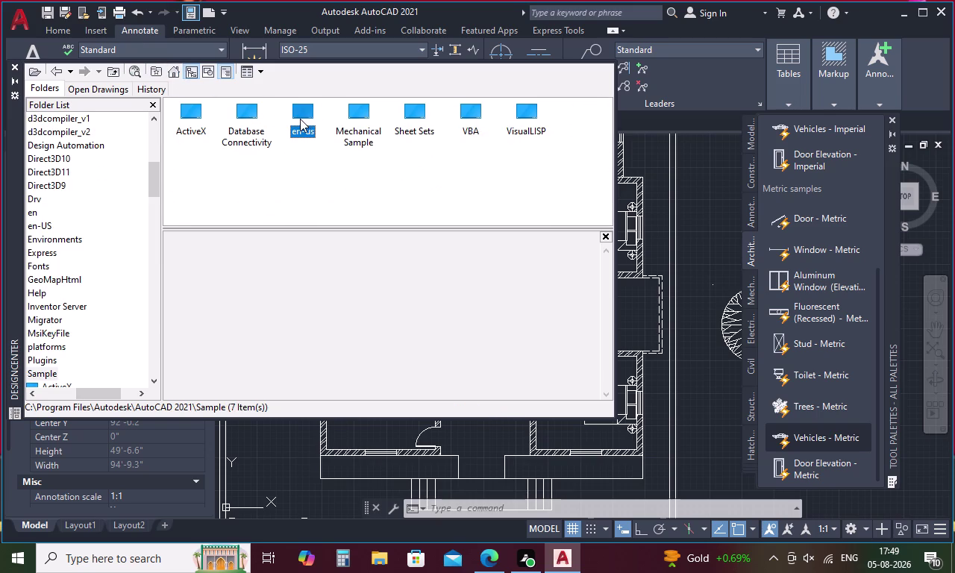
double_click(300, 114)
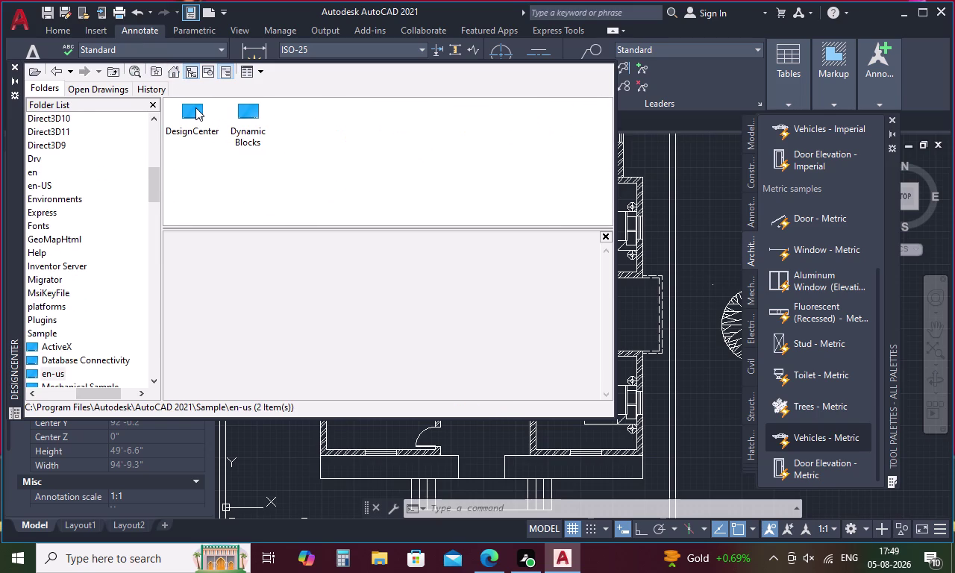
double_click(196, 108)
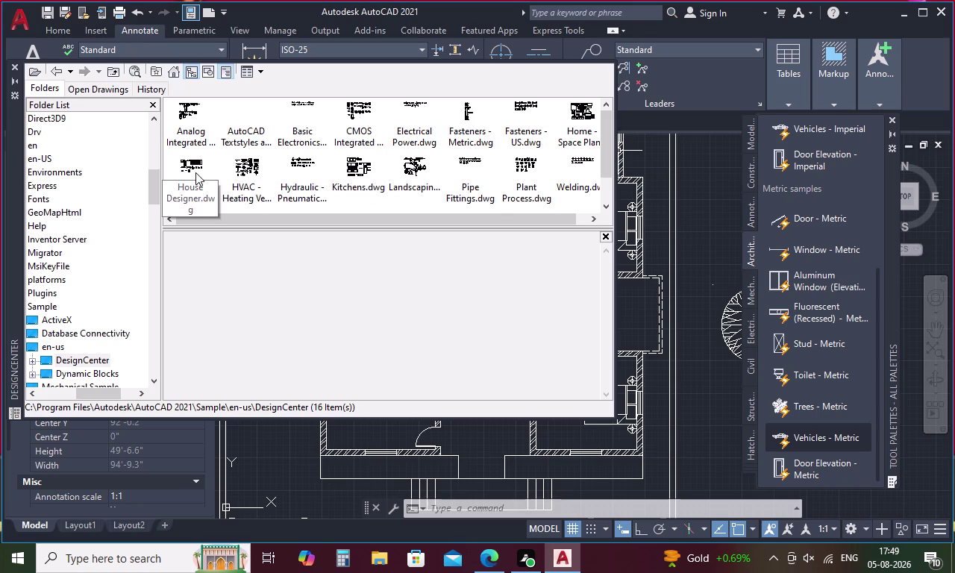
Insert the Entertainment Center block from Home - Space Planner.dwg into the plan.
double_click(573, 108)
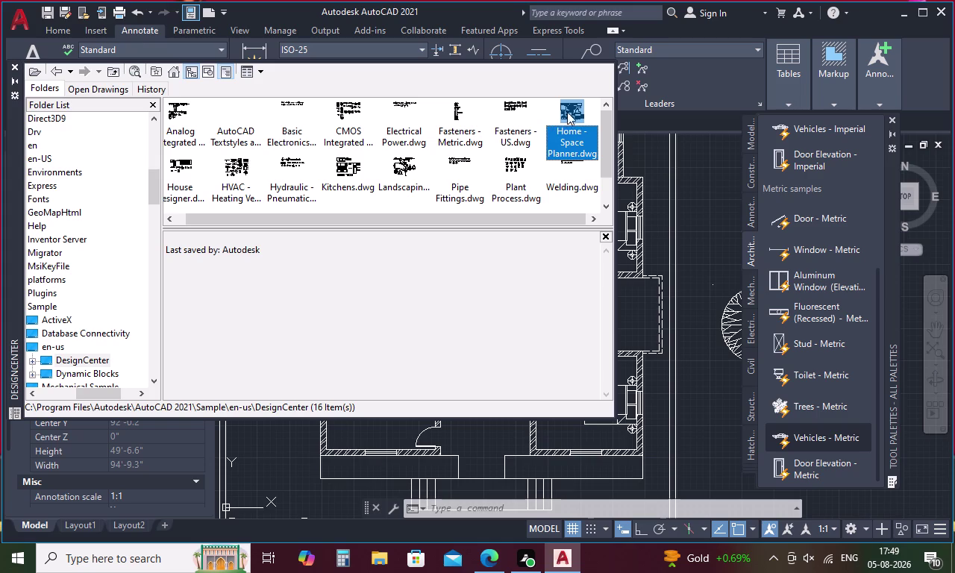
double_click(573, 109)
triple_click(572, 107)
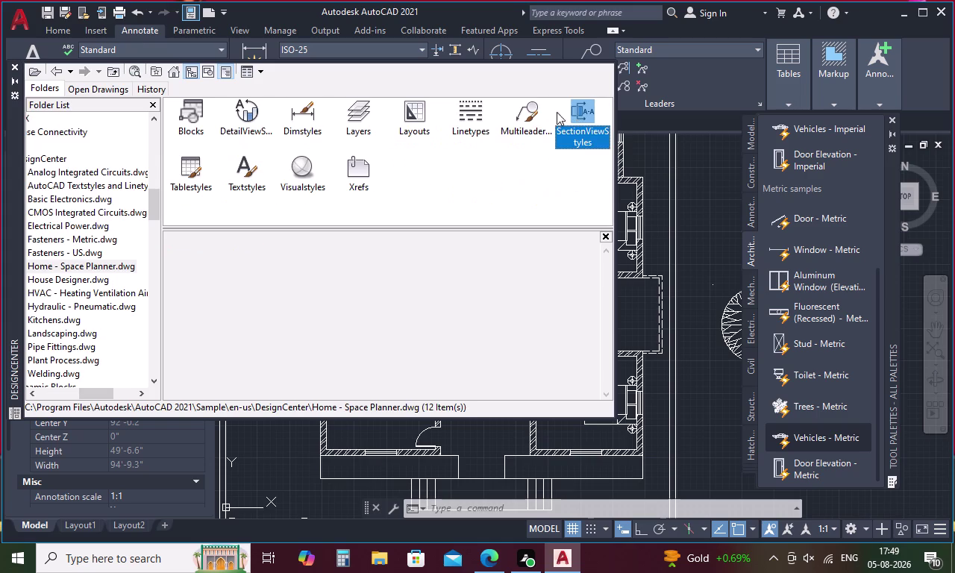
click(445, 155)
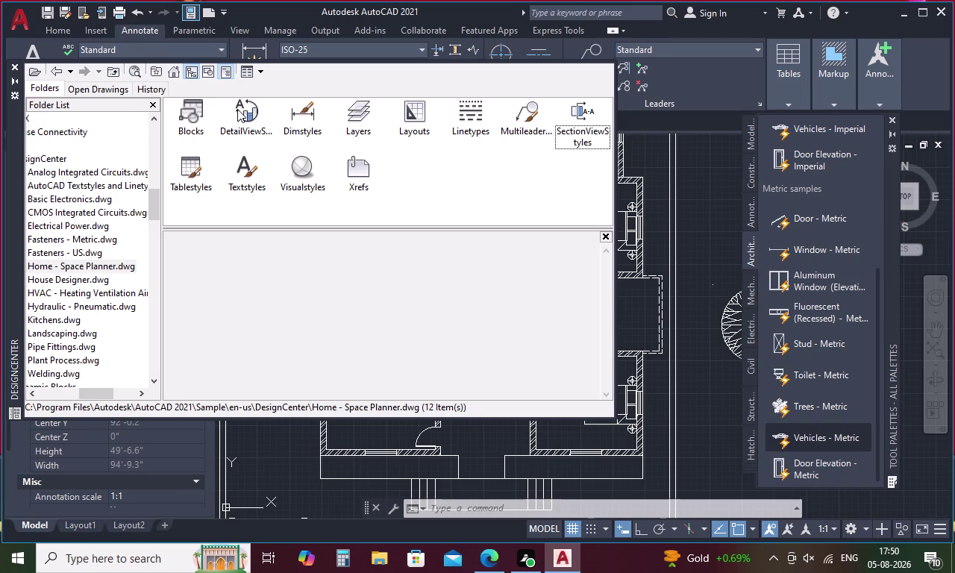
double_click(194, 113)
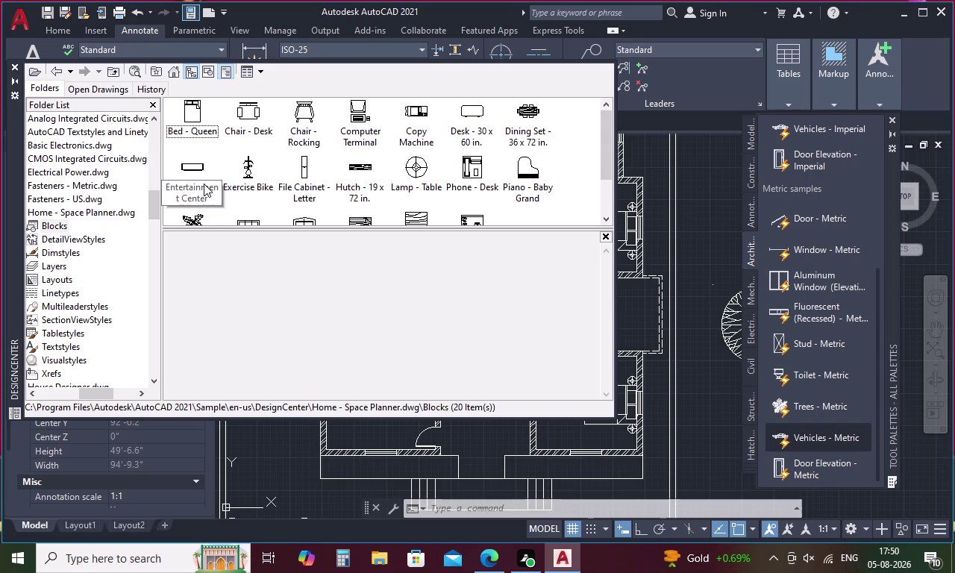
click(190, 163)
double_click(189, 163)
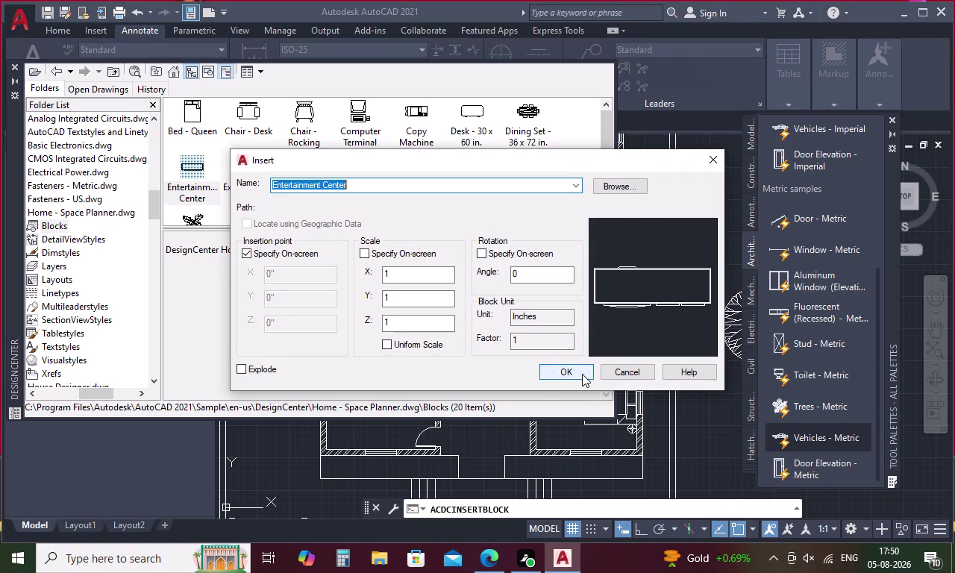
click(580, 372)
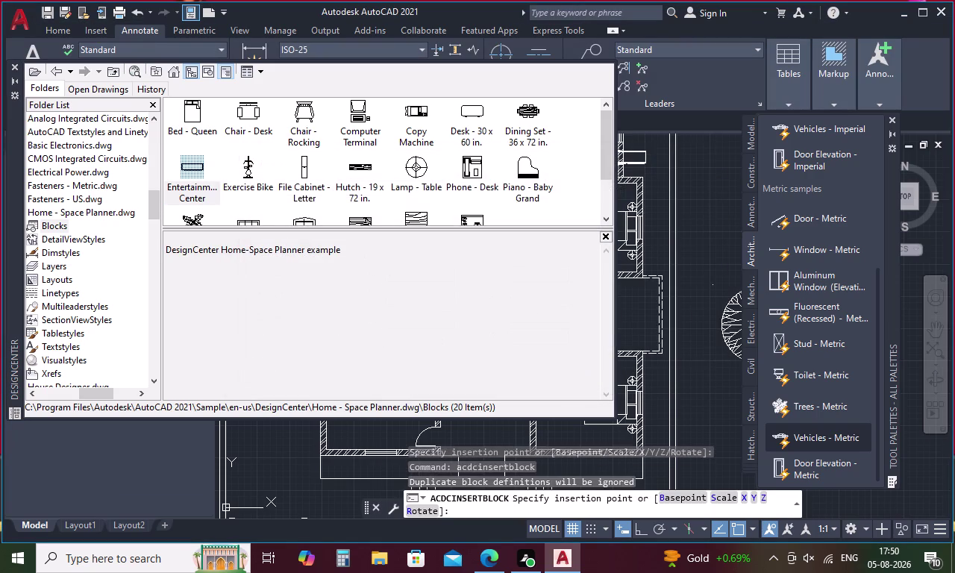
click(699, 259)
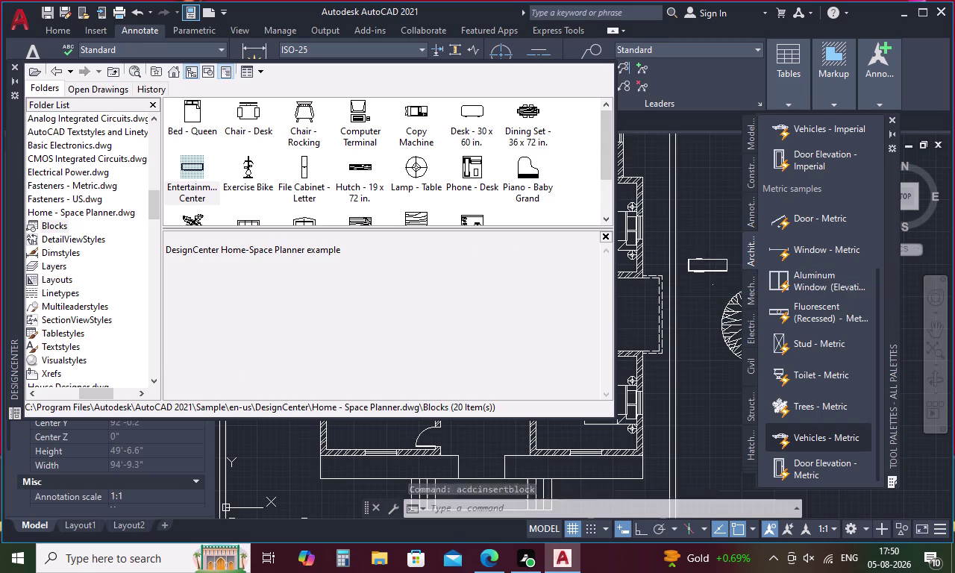
scroll(down, 3)
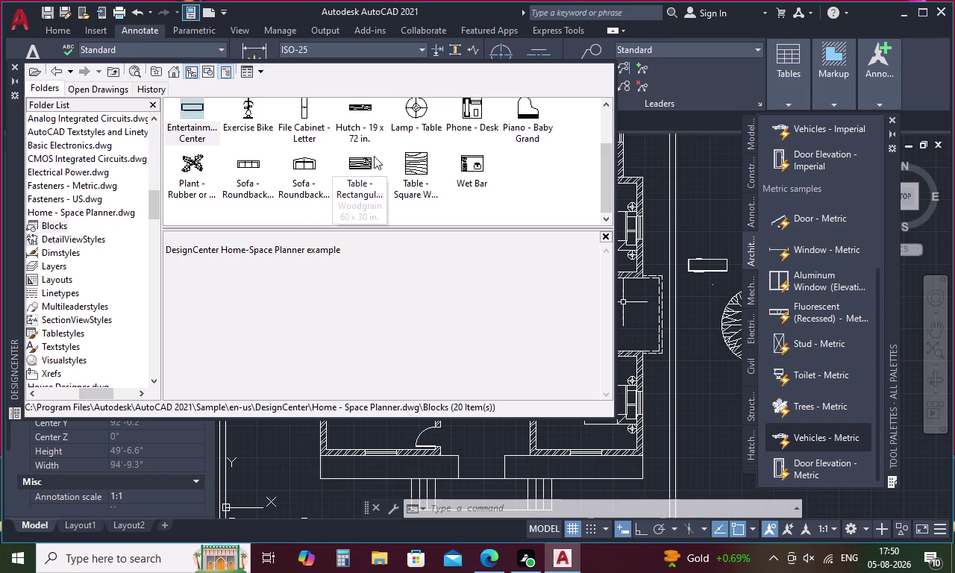
Try inserting the Hutch block, then go back up to the Sample folder.
double_click(364, 105)
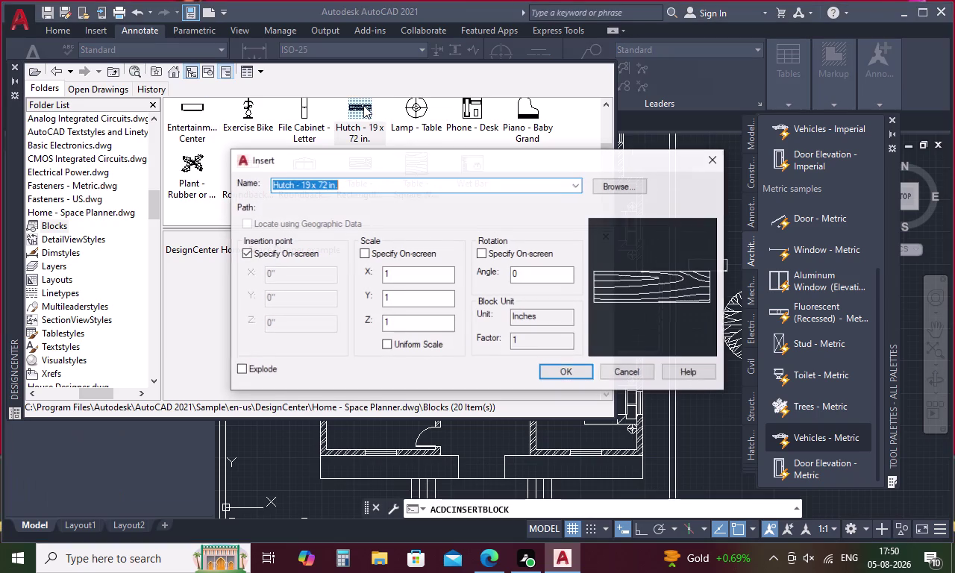
click(711, 156)
scroll(down, 3)
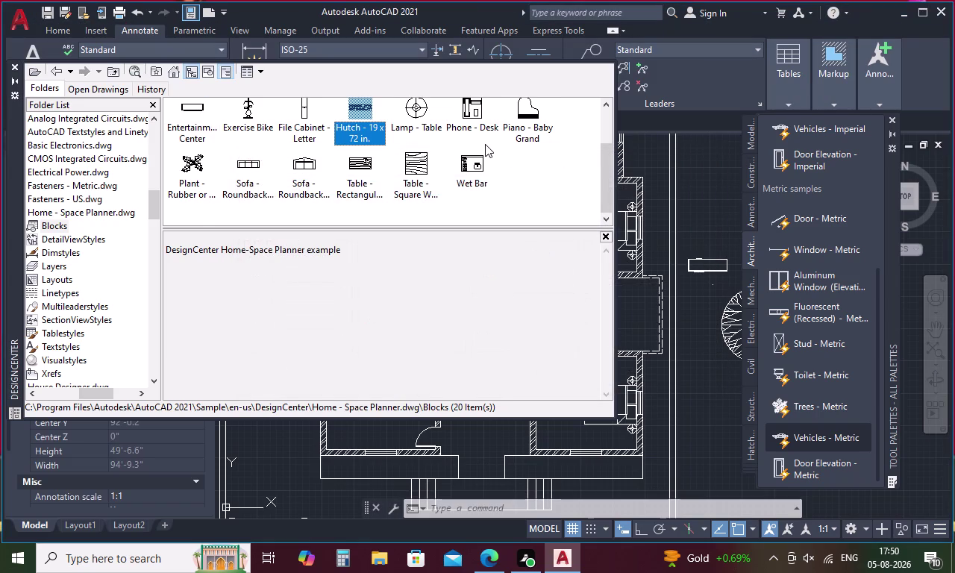
scroll(up, 3)
scroll(up, 3)
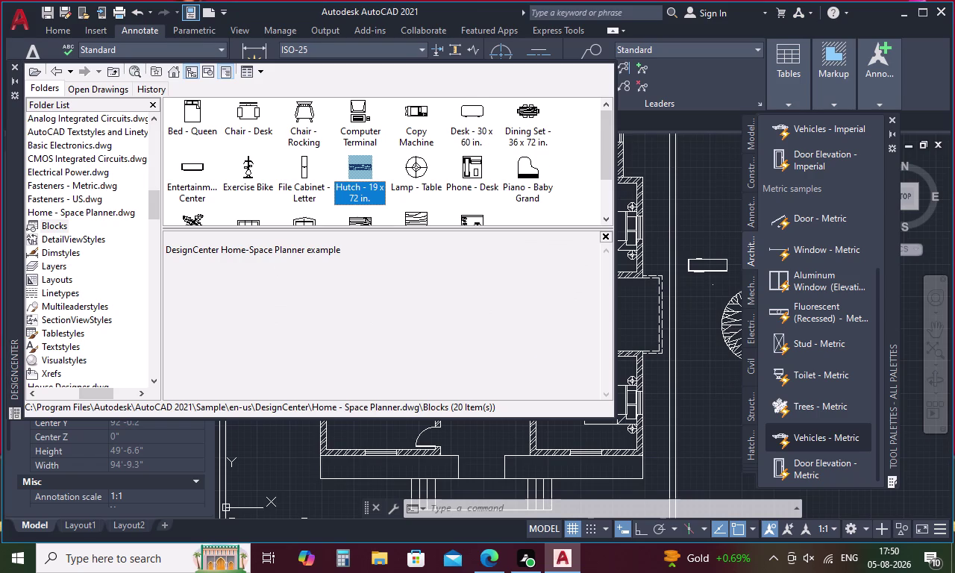
click(695, 160)
double_click(695, 161)
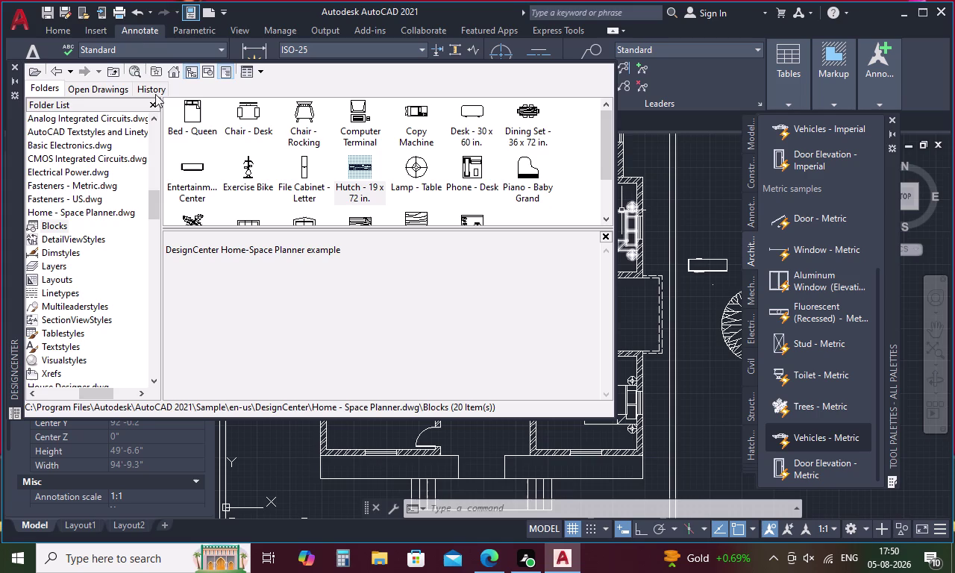
double_click(173, 69)
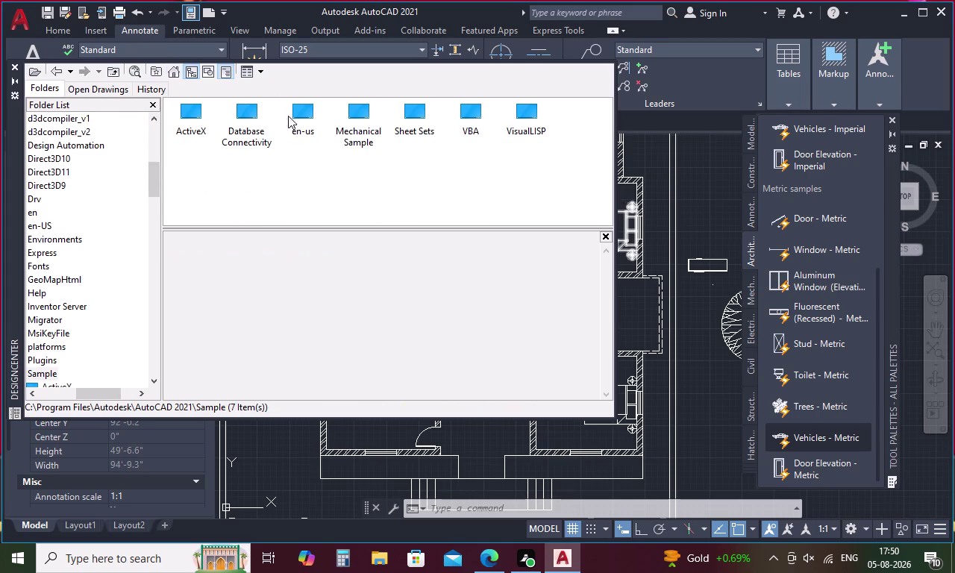
Look through the House Designer.dwg blocks, then close DesignCenter.
double_click(299, 116)
double_click(178, 114)
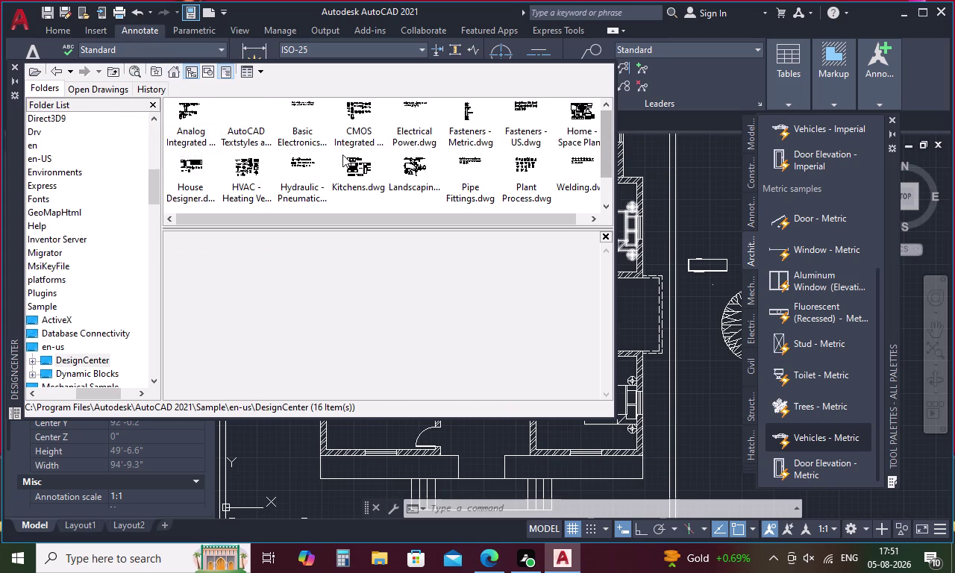
double_click(188, 166)
double_click(196, 116)
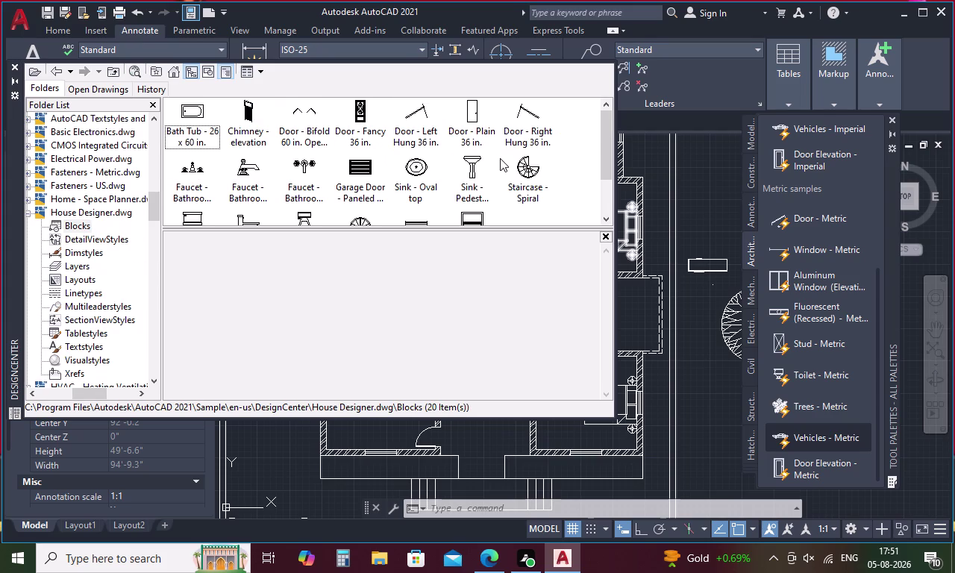
scroll(down, 3)
scroll(up, 3)
key(Escape)
click(13, 68)
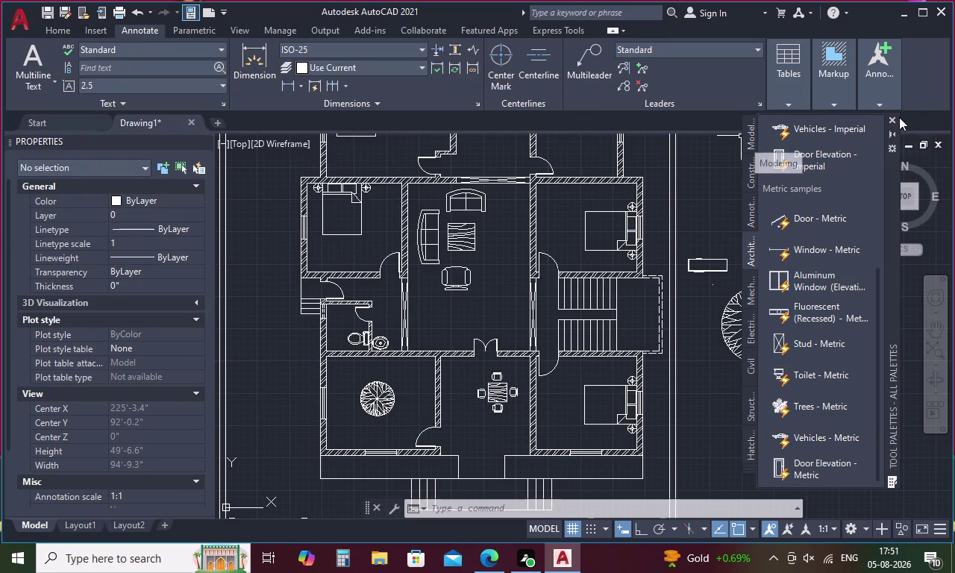
Delete the Entertainment Center block beside the floor plan.
click(894, 118)
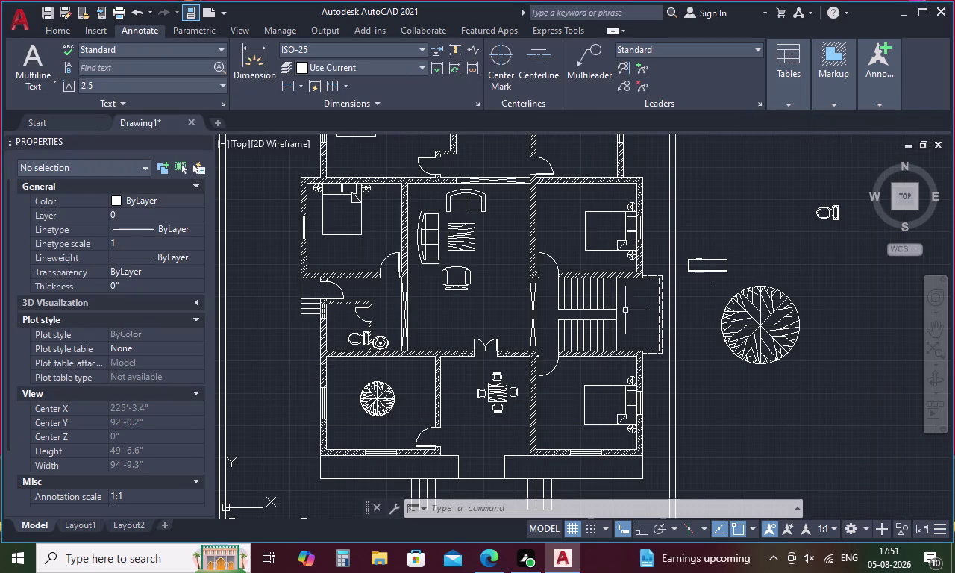
drag(729, 232, 721, 249)
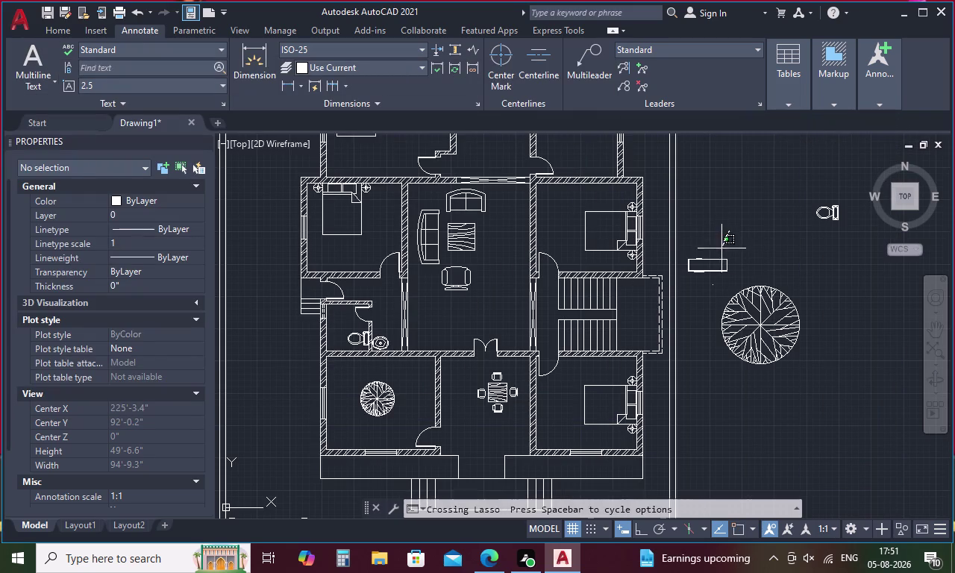
drag(721, 249, 709, 277)
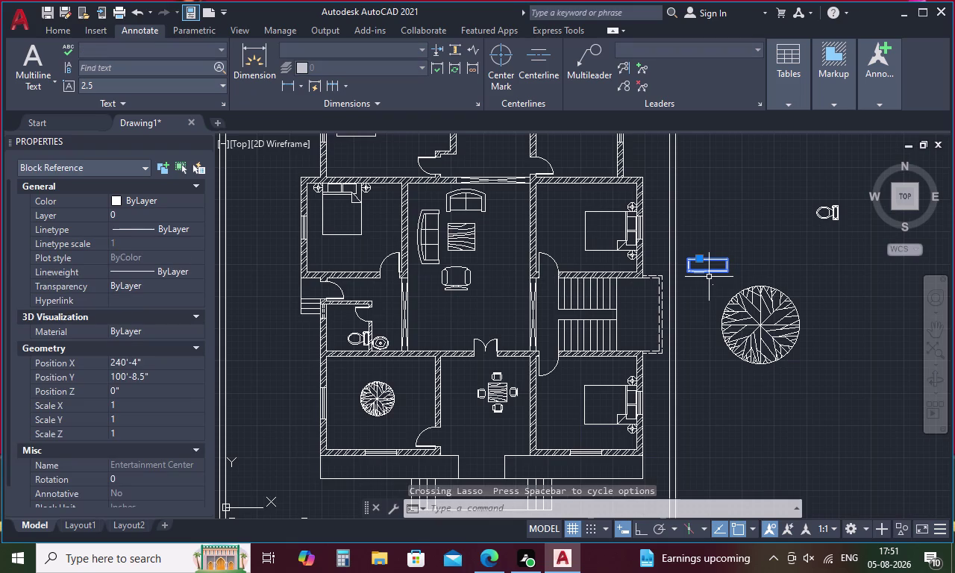
key(Delete)
Zoom in and scale the Fan block down with SCALE.
scroll(up, 3)
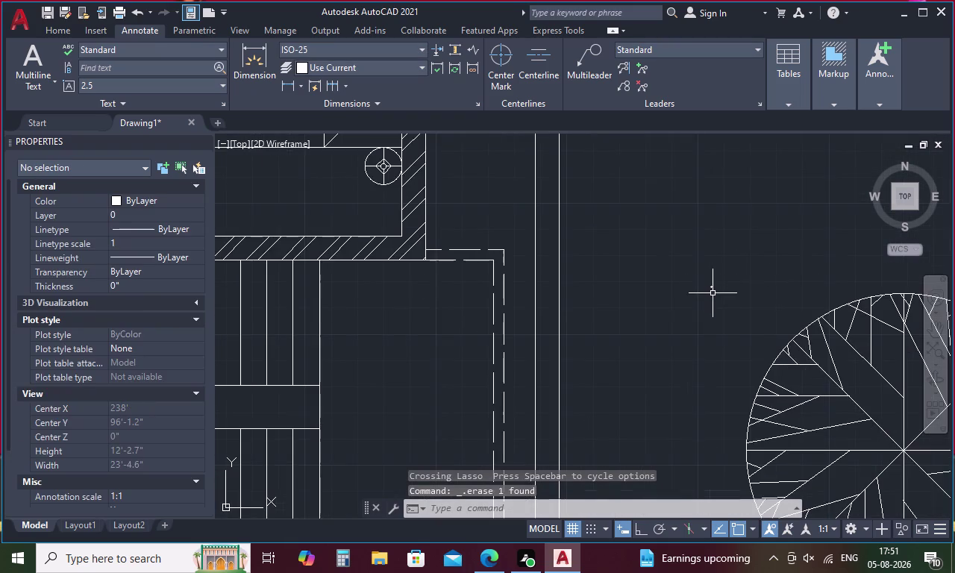
scroll(up, 3)
click(707, 263)
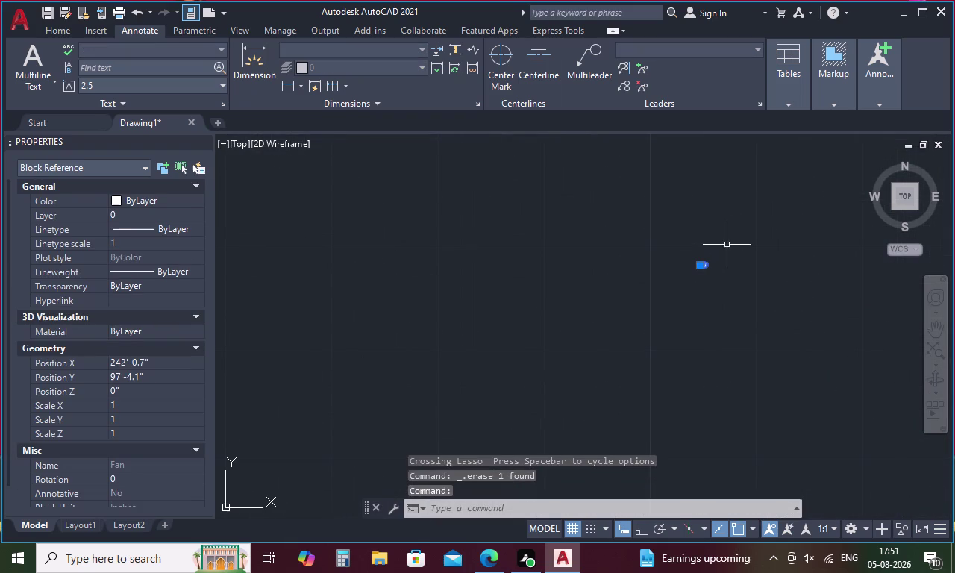
right_click(727, 244)
click(770, 316)
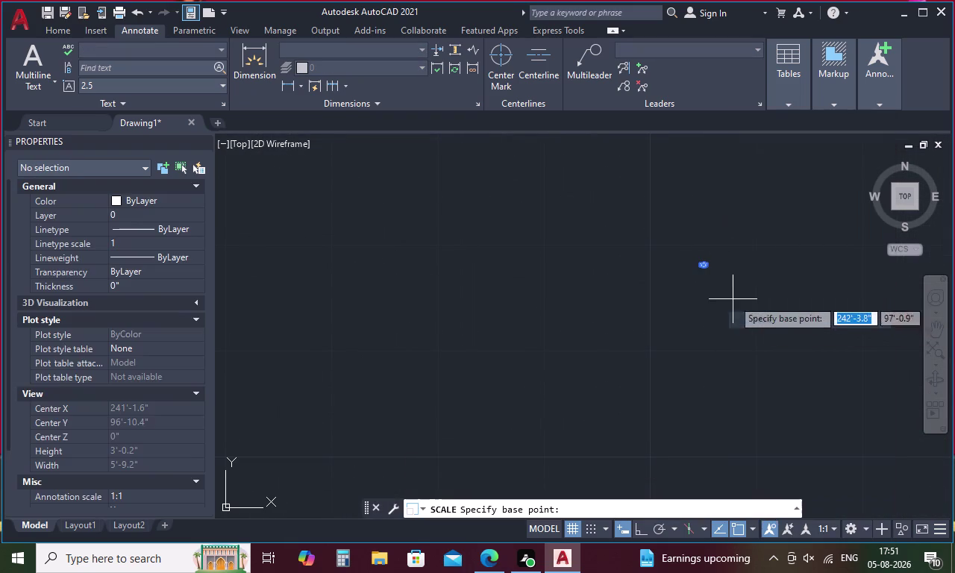
click(708, 268)
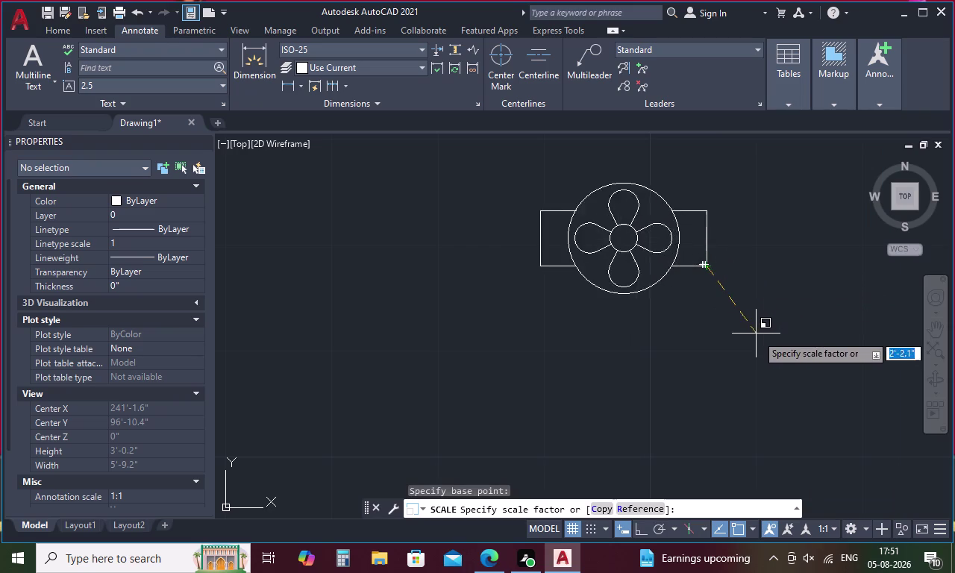
click(778, 362)
scroll(down, 3)
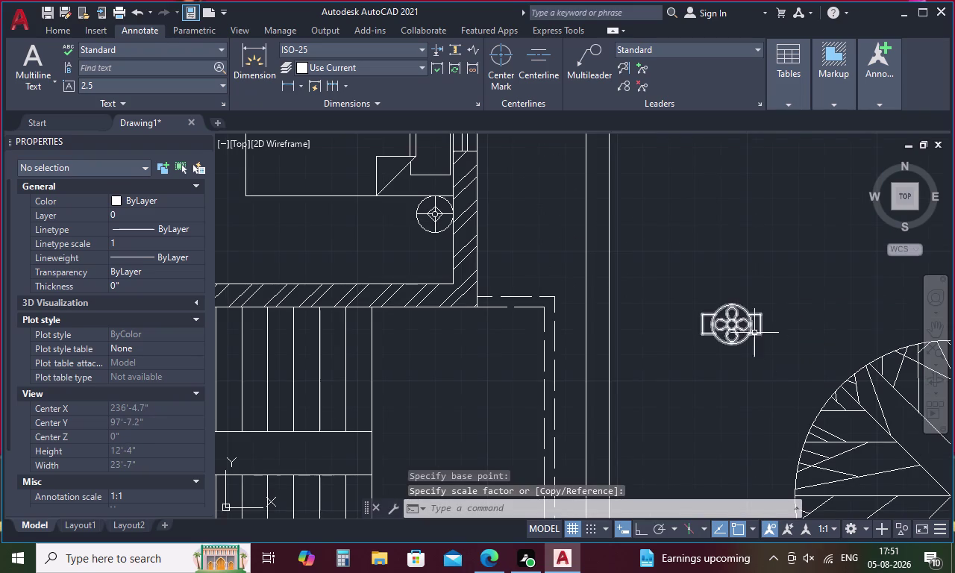
Erase the scaled Fan block.
click(721, 327)
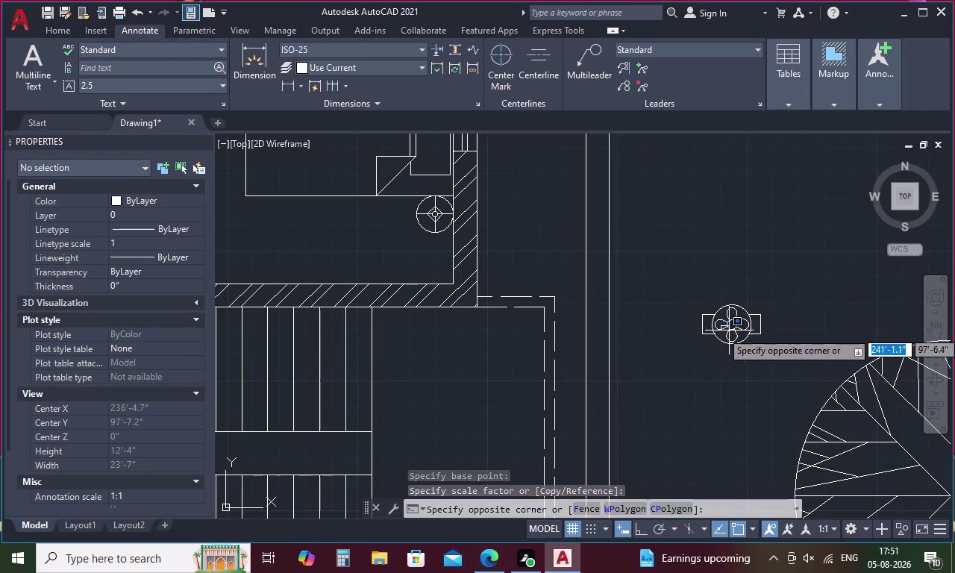
scroll(down, 3)
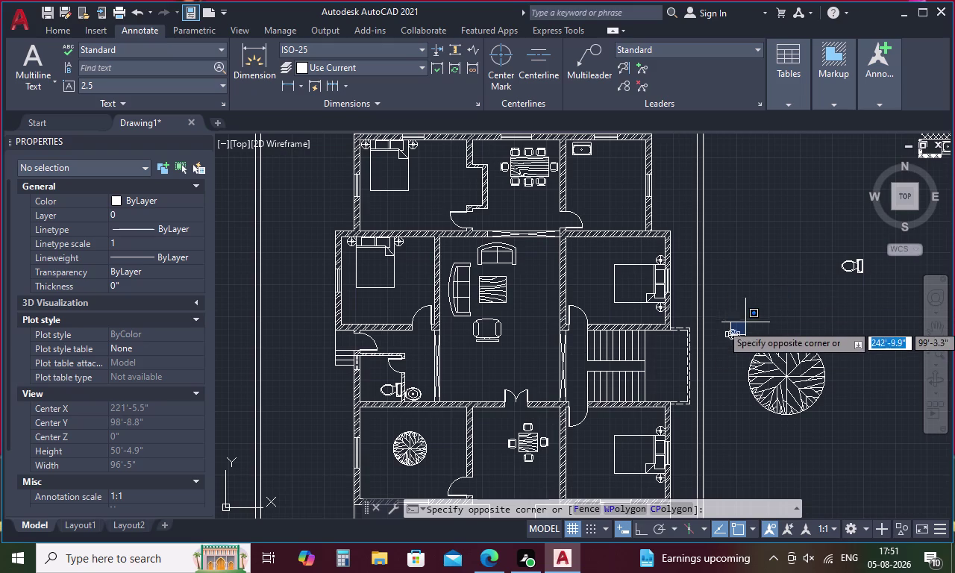
scroll(up, 3)
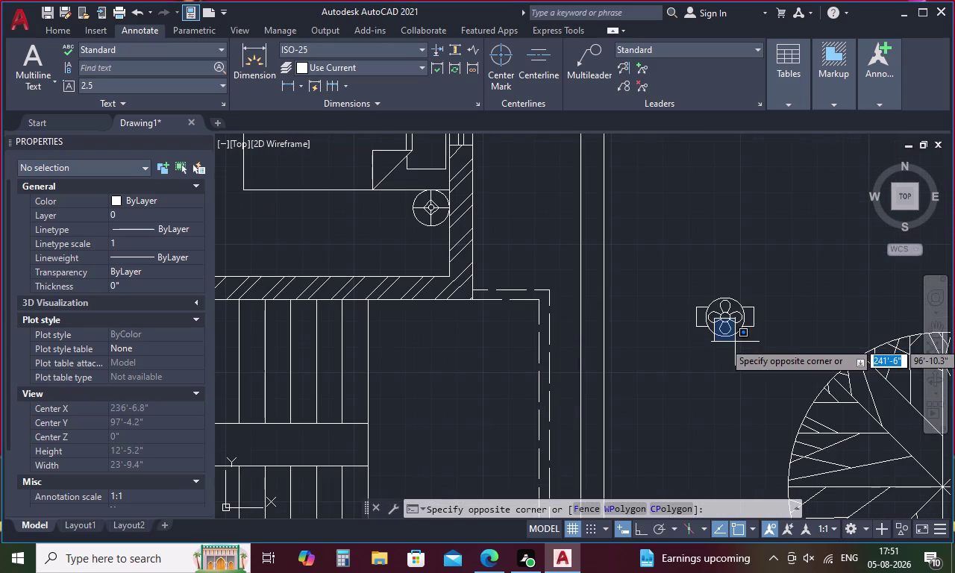
key(Escape)
drag(761, 271, 716, 330)
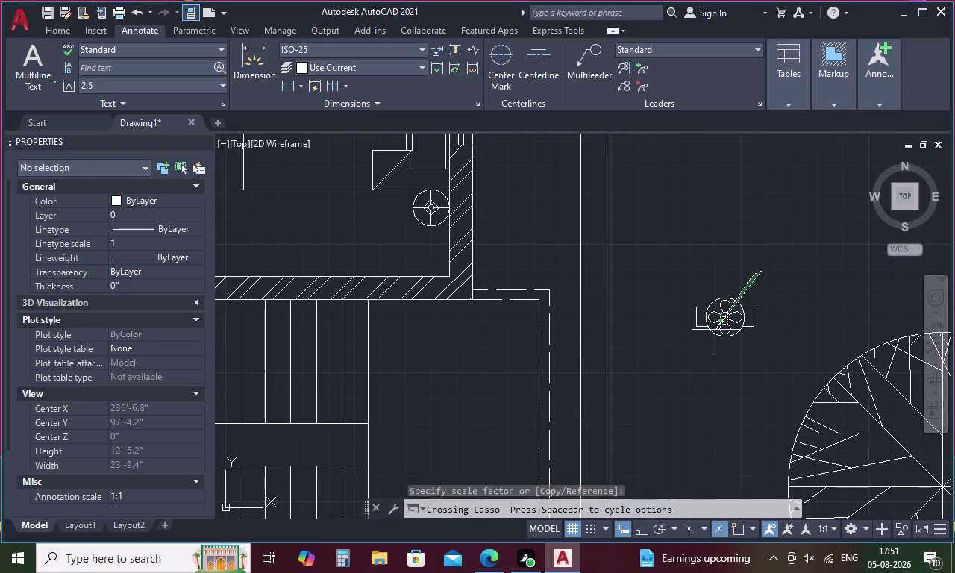
drag(716, 330, 714, 332)
key(Delete)
scroll(down, 3)
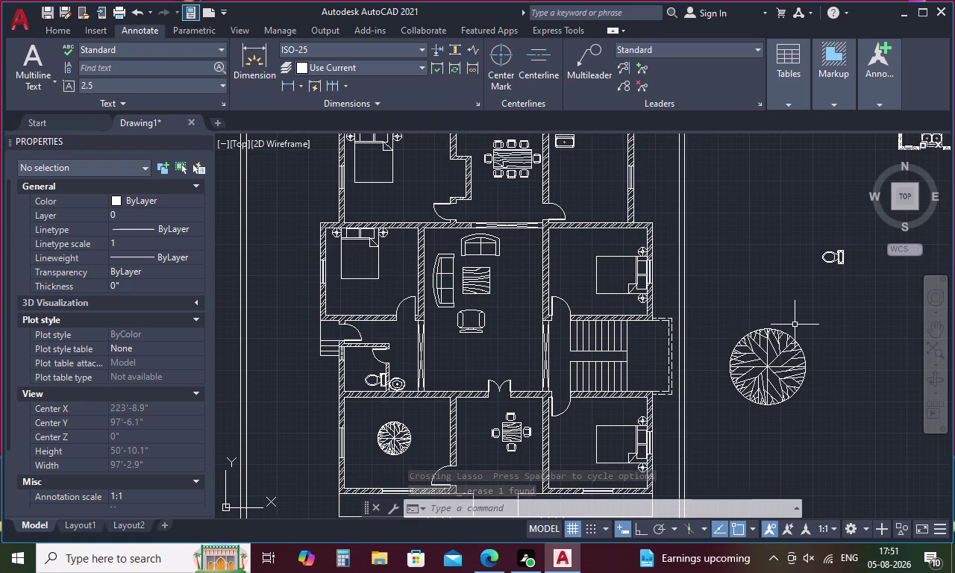
Window-select and erase the five loose blocks right of the plan, including bed, tree, toilet and sofa.
middle_drag(729, 295, 634, 279)
scroll(down, 3)
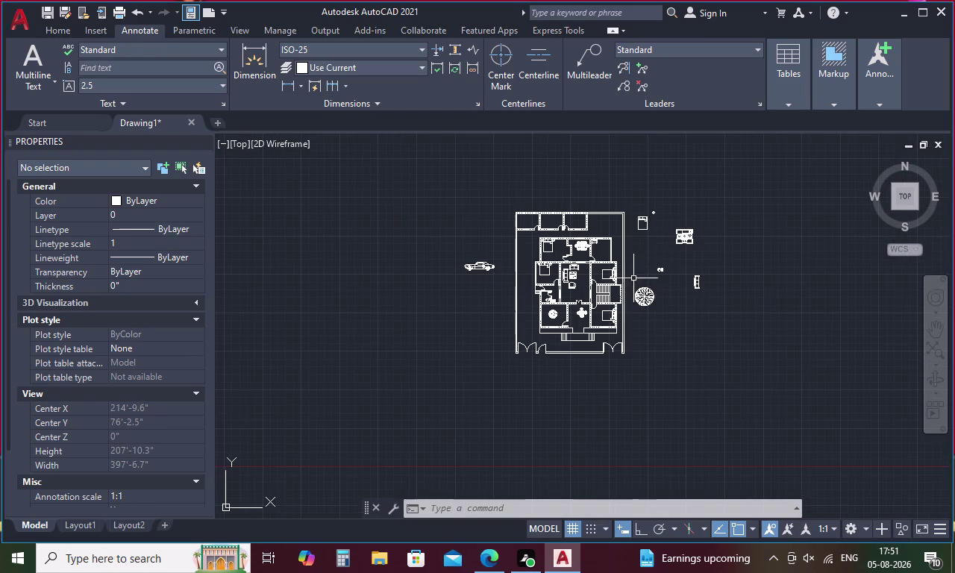
scroll(up, 3)
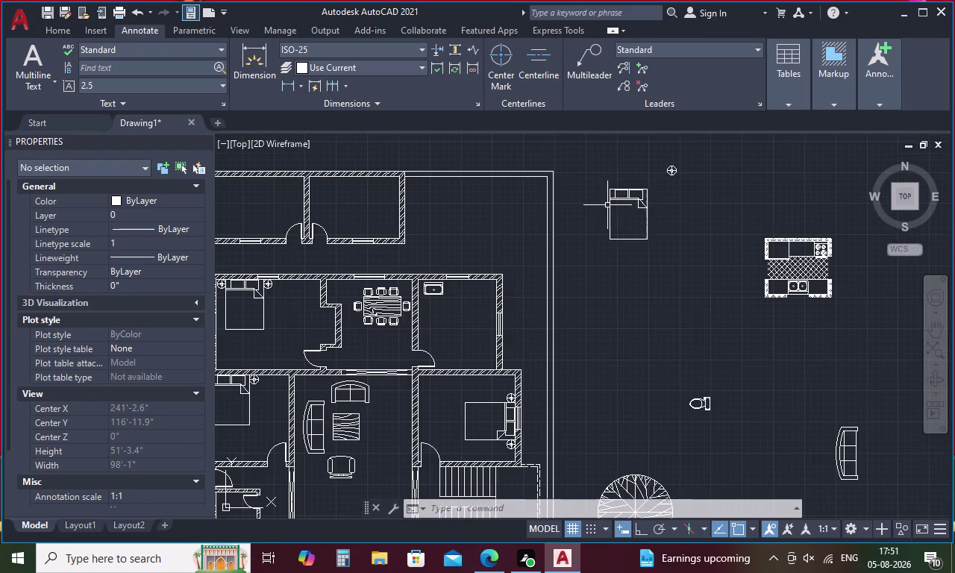
scroll(down, 3)
drag(592, 182, 706, 184)
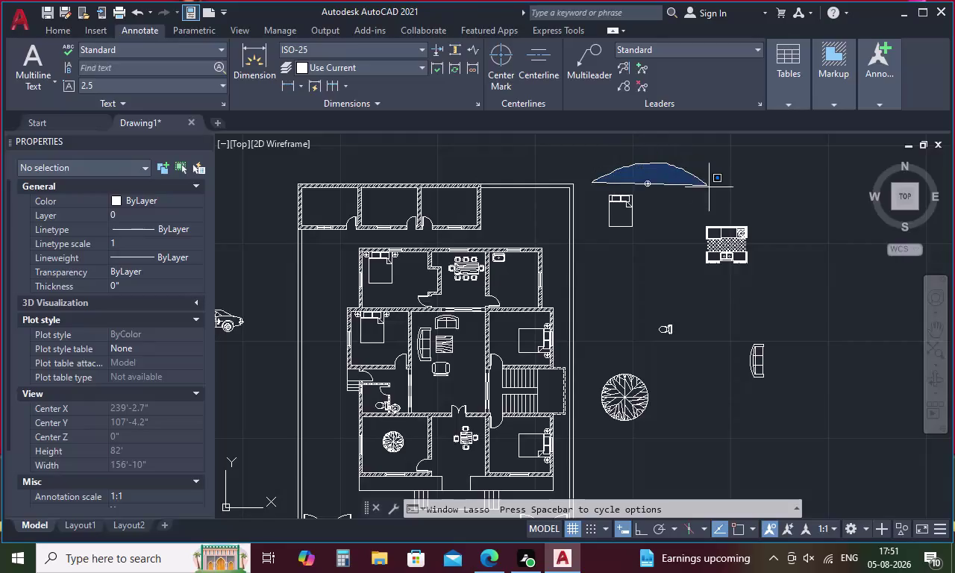
drag(706, 184, 617, 440)
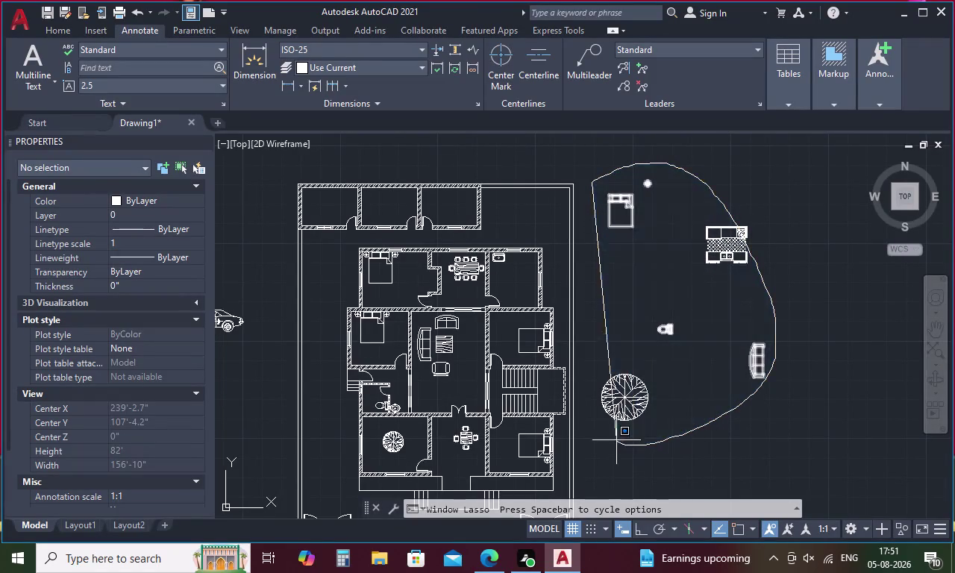
drag(616, 441, 608, 426)
drag(678, 366, 600, 421)
key(Delete)
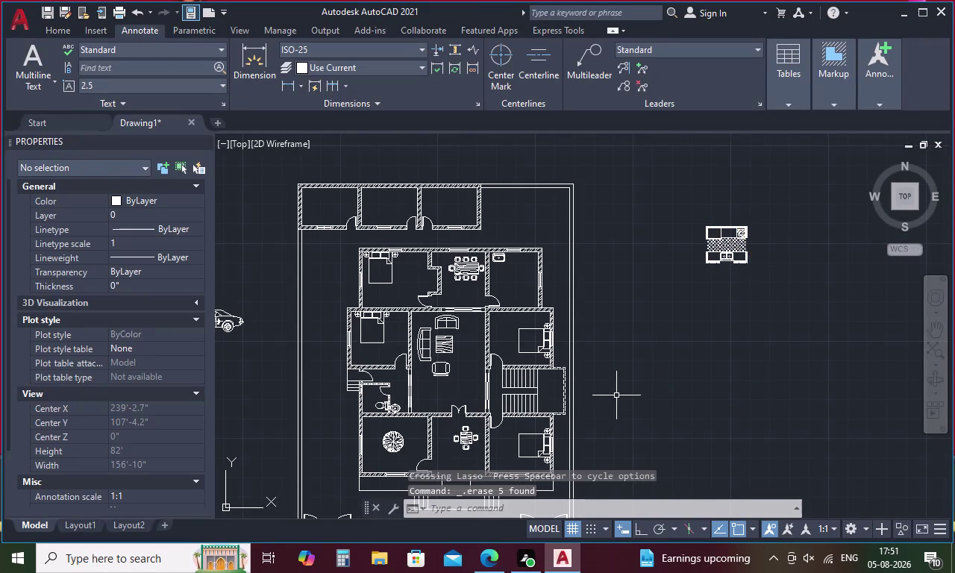
Erase the Kitchen Layout block, leaving only the car.
scroll(down, 3)
drag(710, 276, 676, 334)
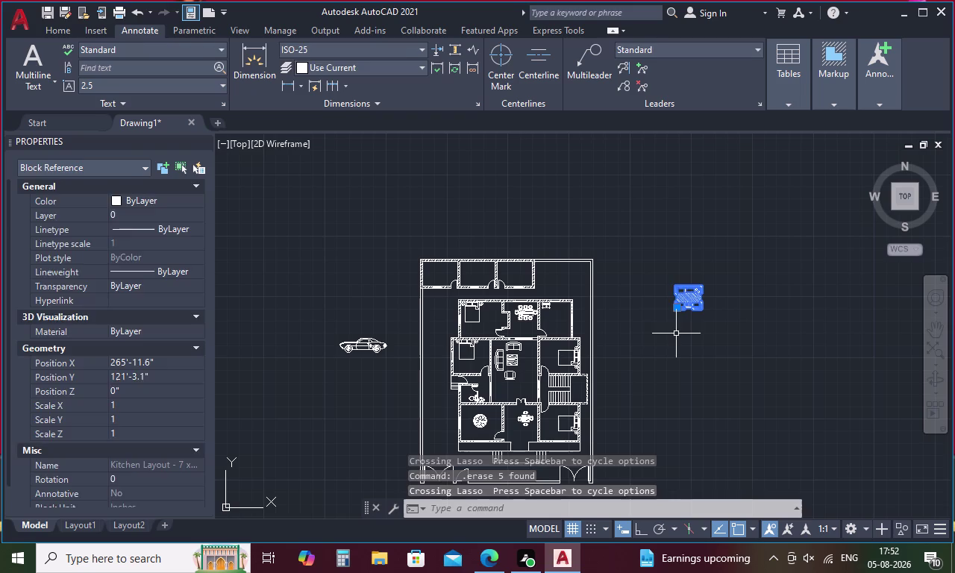
key(Delete)
middle_drag(624, 369, 706, 269)
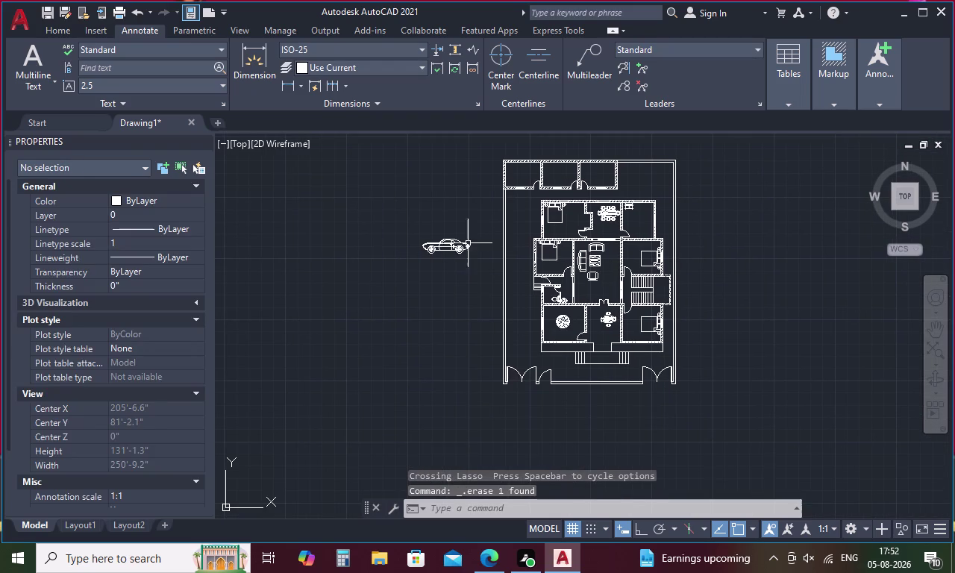
click(453, 245)
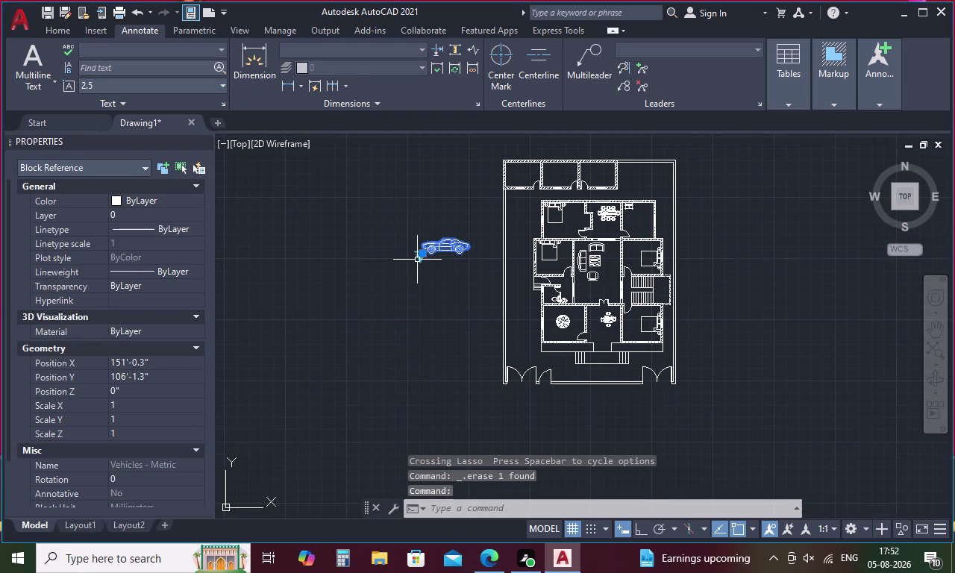
Switch the car's visibility to Sedan (Top) and rotate it 270° to stand upright.
click(420, 258)
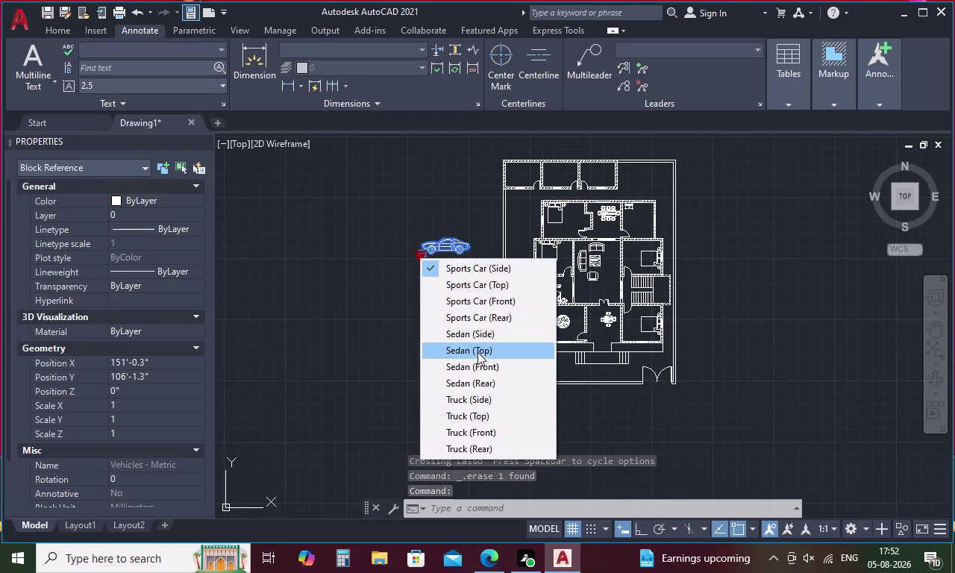
click(478, 351)
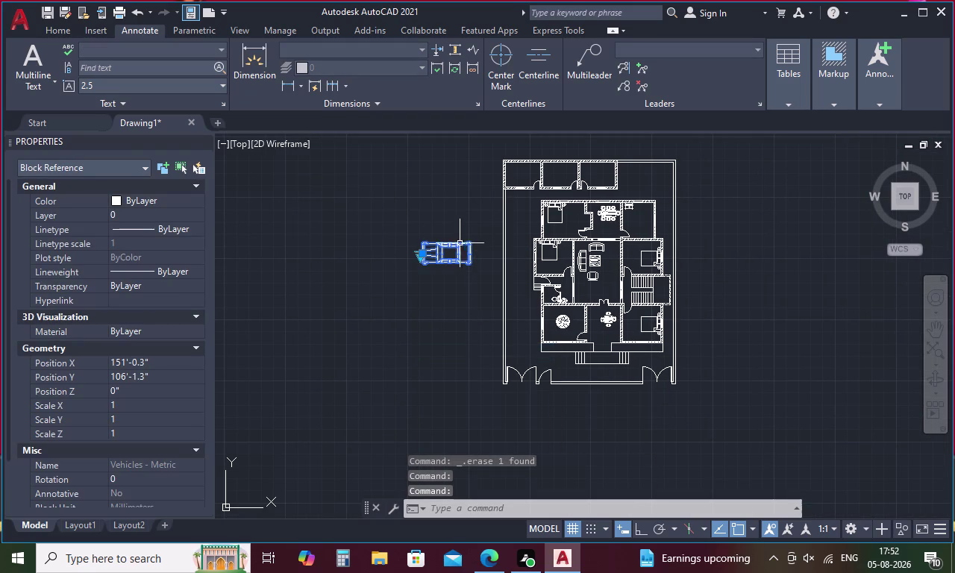
right_click(453, 251)
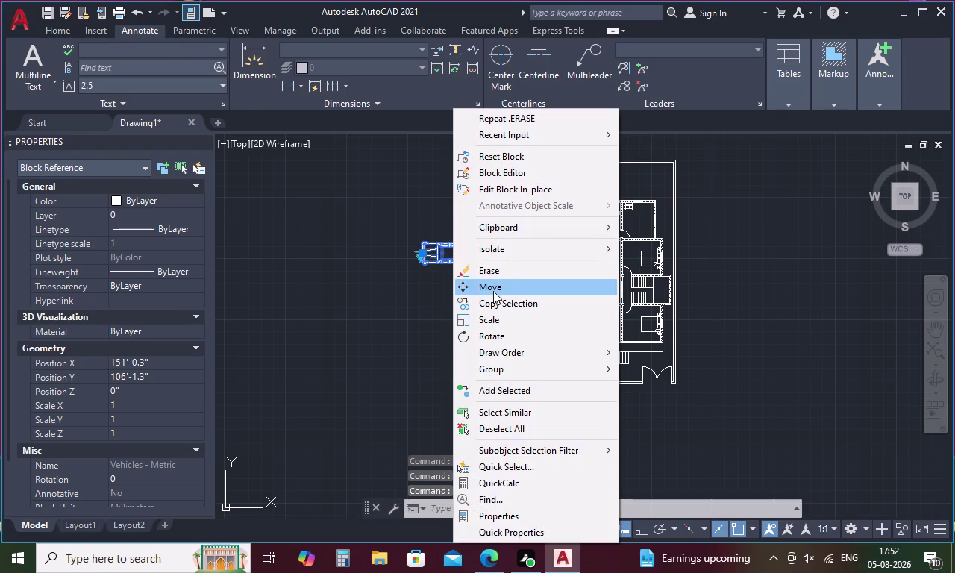
click(497, 329)
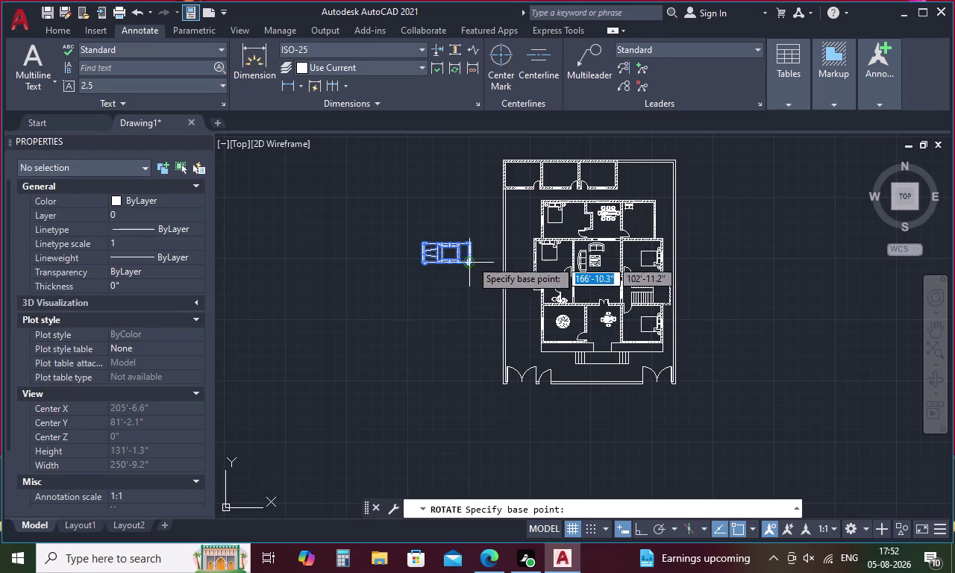
click(462, 255)
click(461, 282)
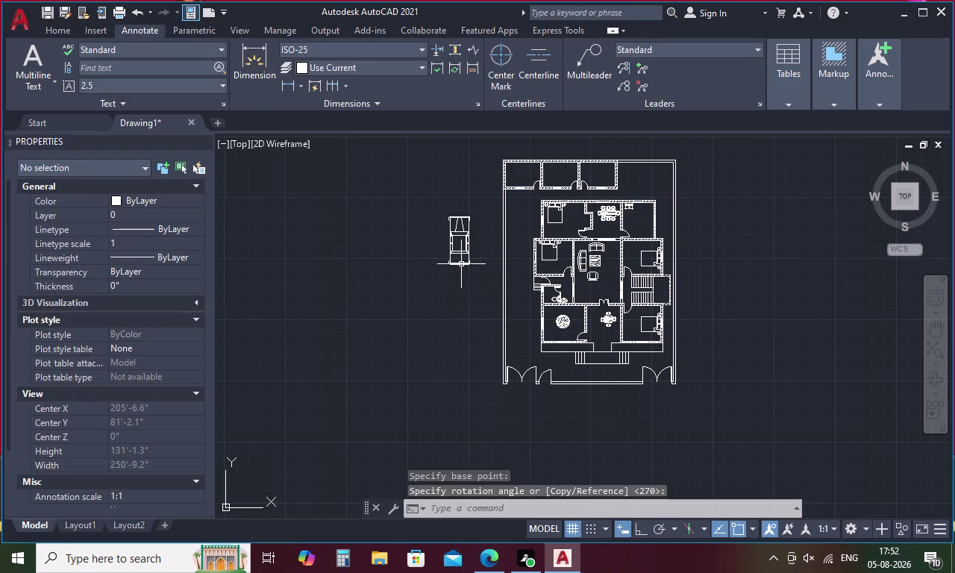
Move the upright car into the parking space left of the house.
click(463, 253)
right_click(464, 253)
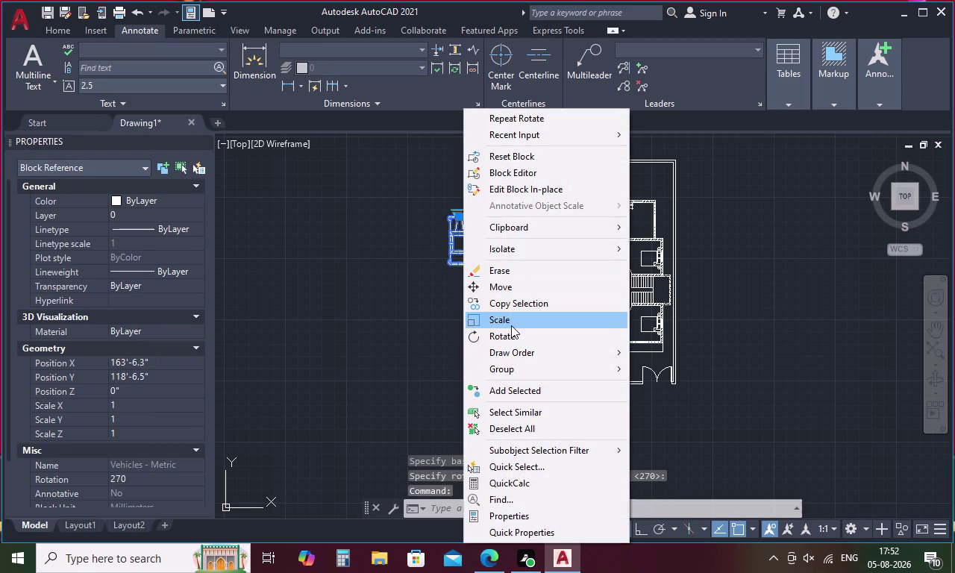
click(521, 287)
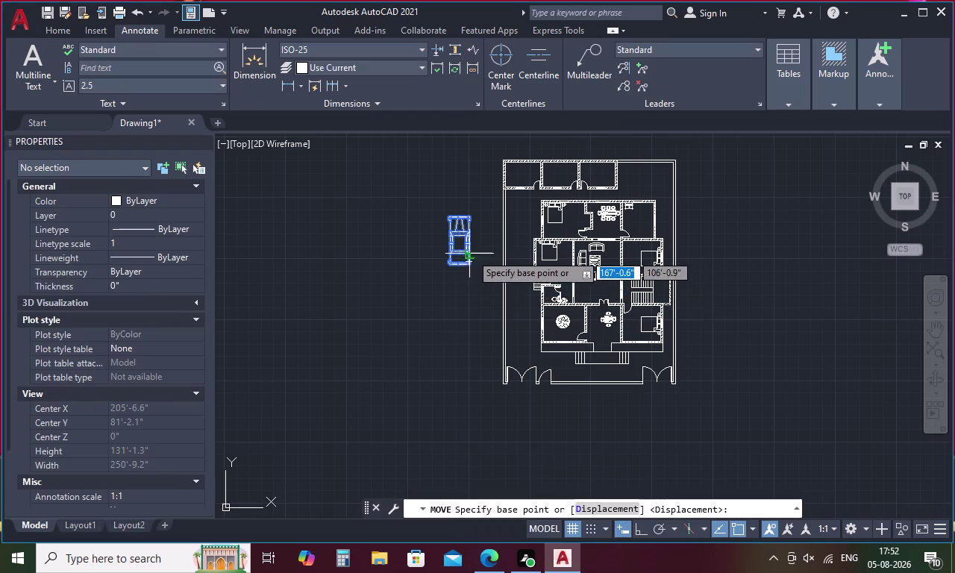
click(463, 251)
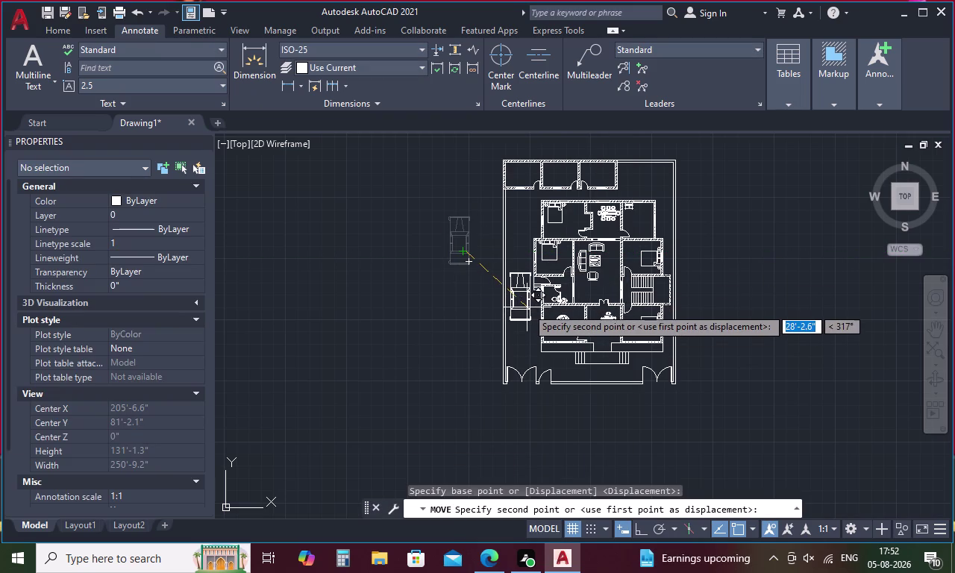
scroll(up, 3)
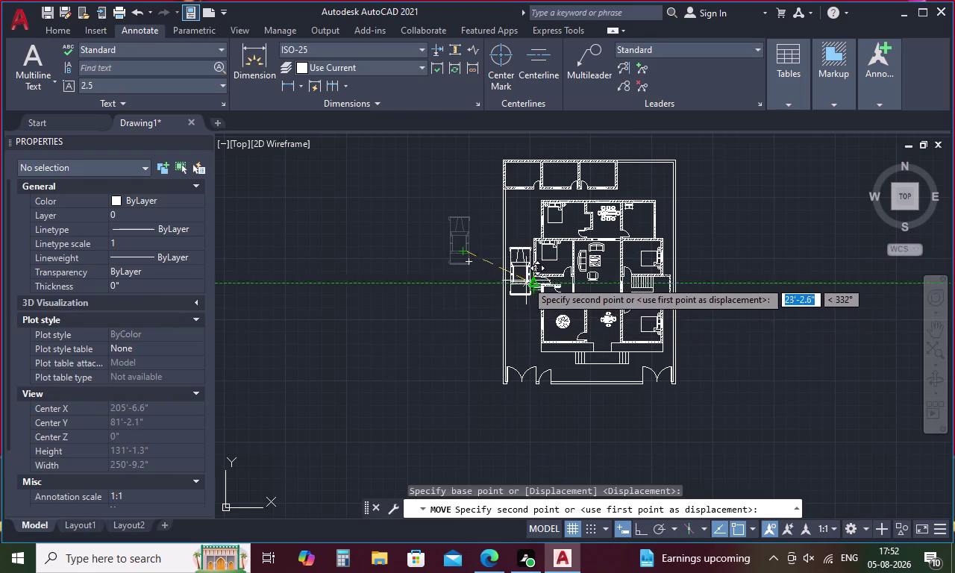
scroll(up, 3)
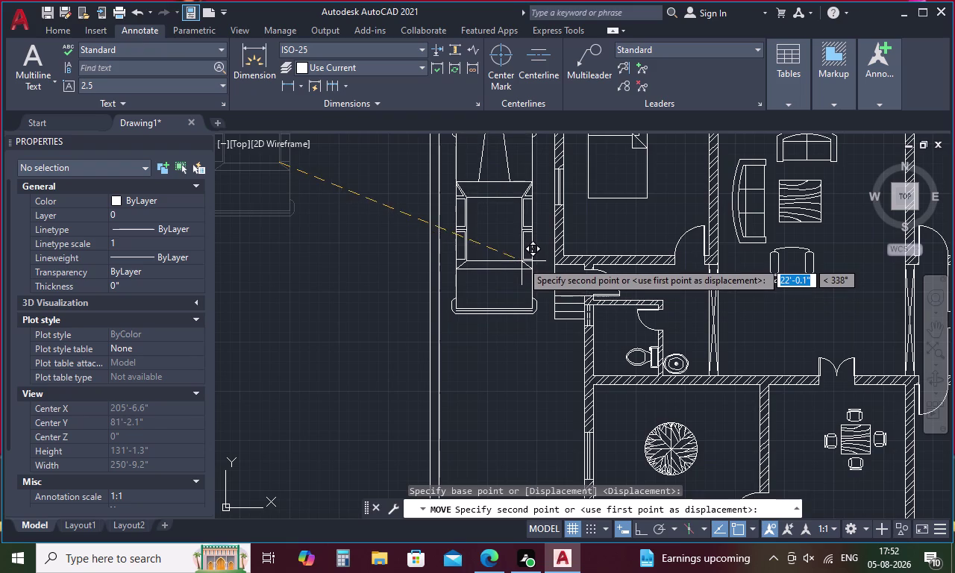
click(522, 261)
click(514, 263)
right_click(514, 263)
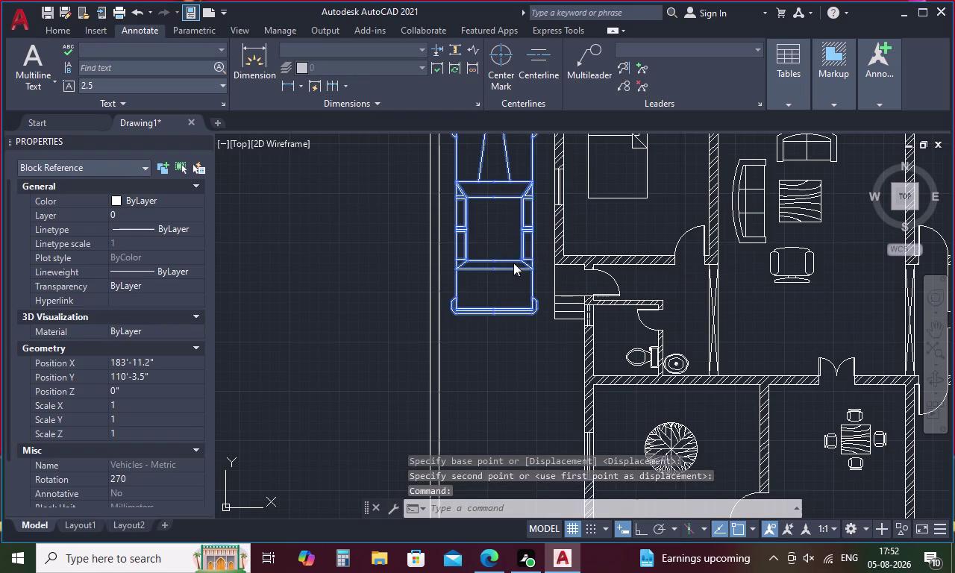
Copy the car straight down with Ortho on, placing it below the first car.
click(557, 303)
click(501, 260)
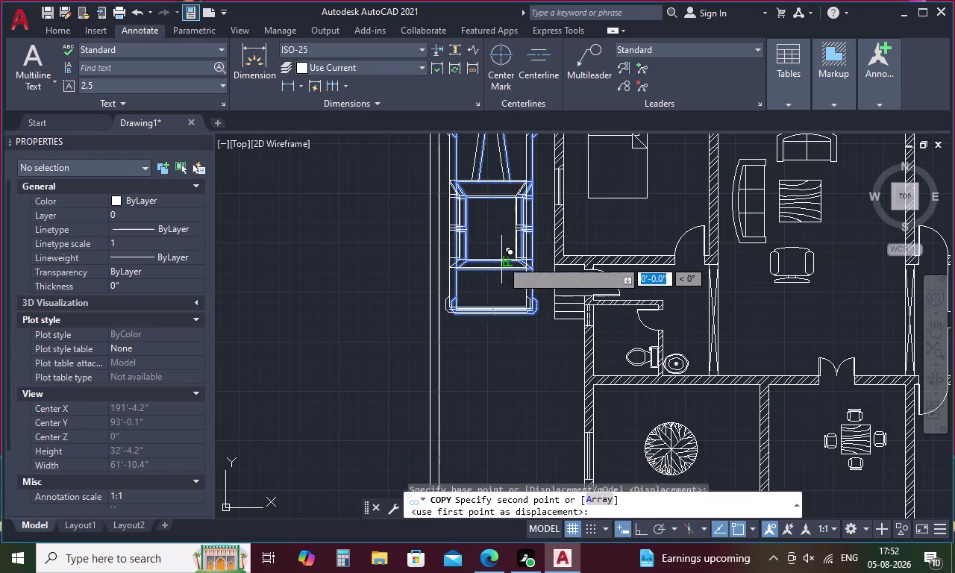
middle_drag(487, 394, 487, 261)
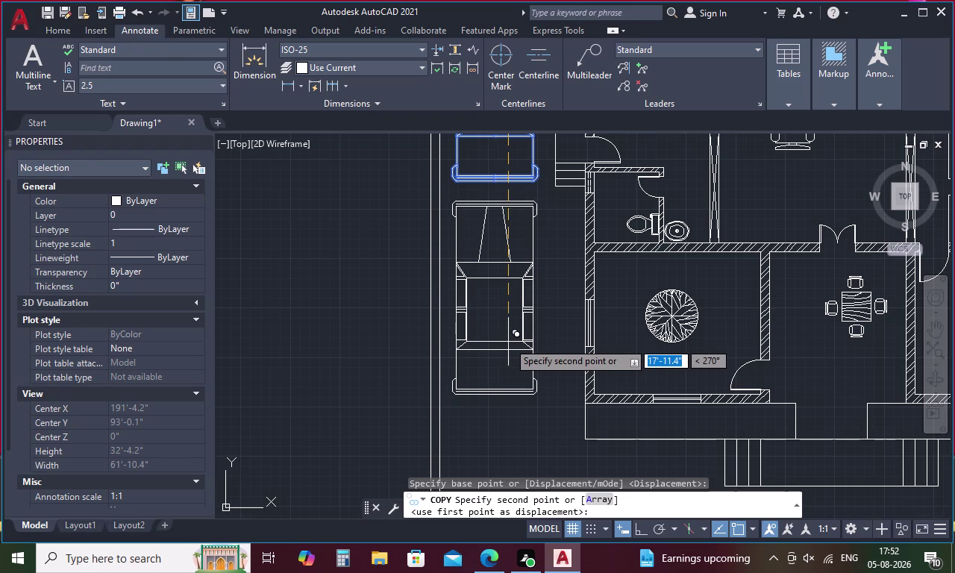
key(F8)
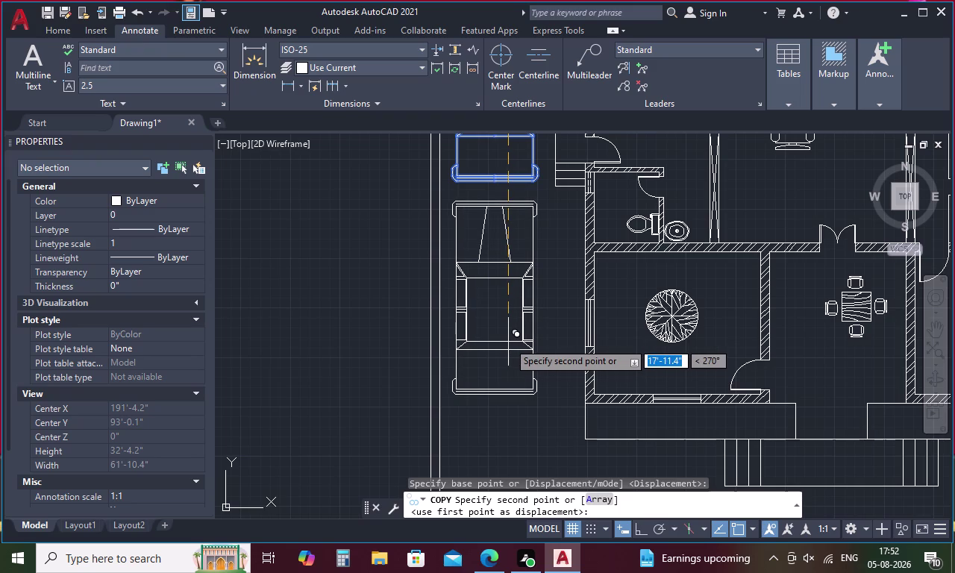
click(508, 343)
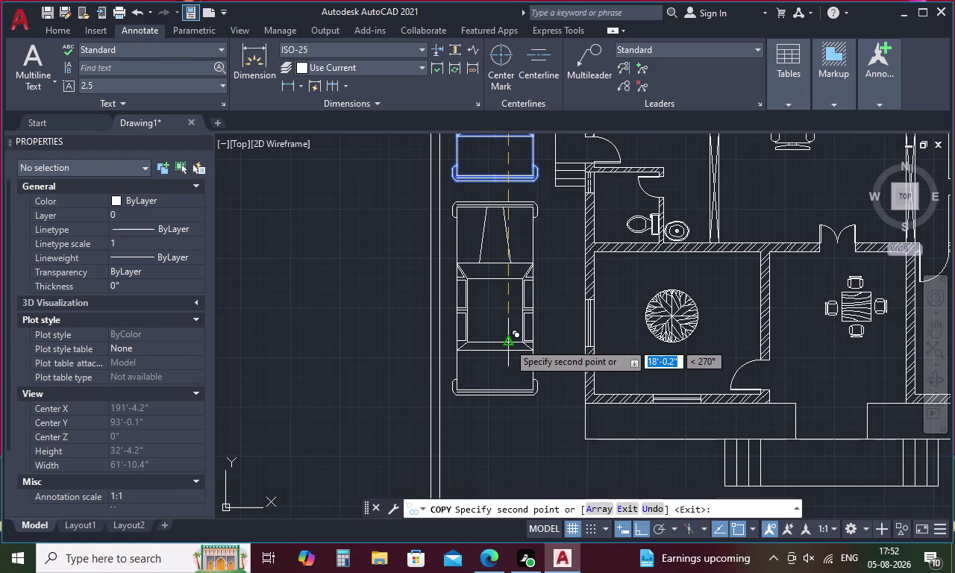
key(Escape)
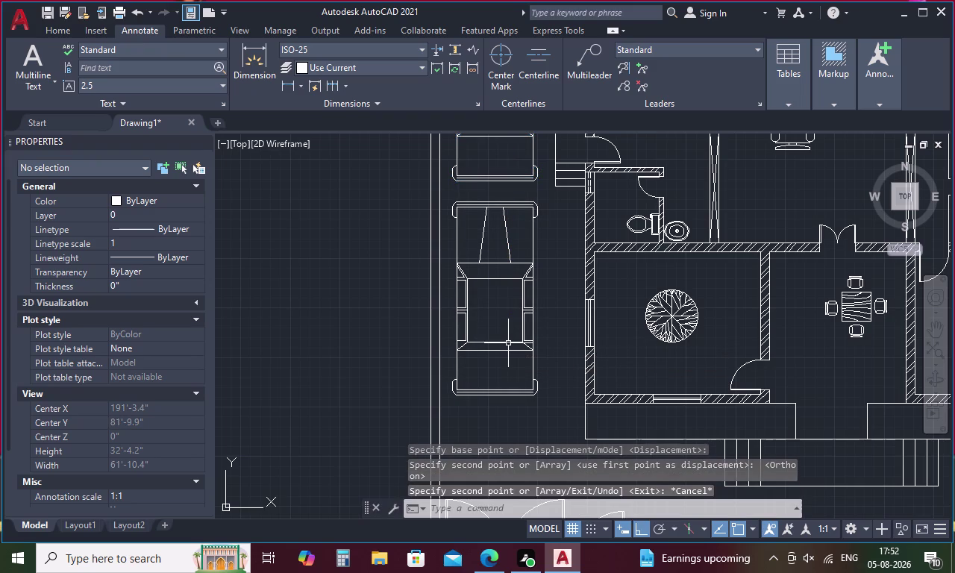
Recentre the plan and start the MTEXT command for a room label.
scroll(down, 3)
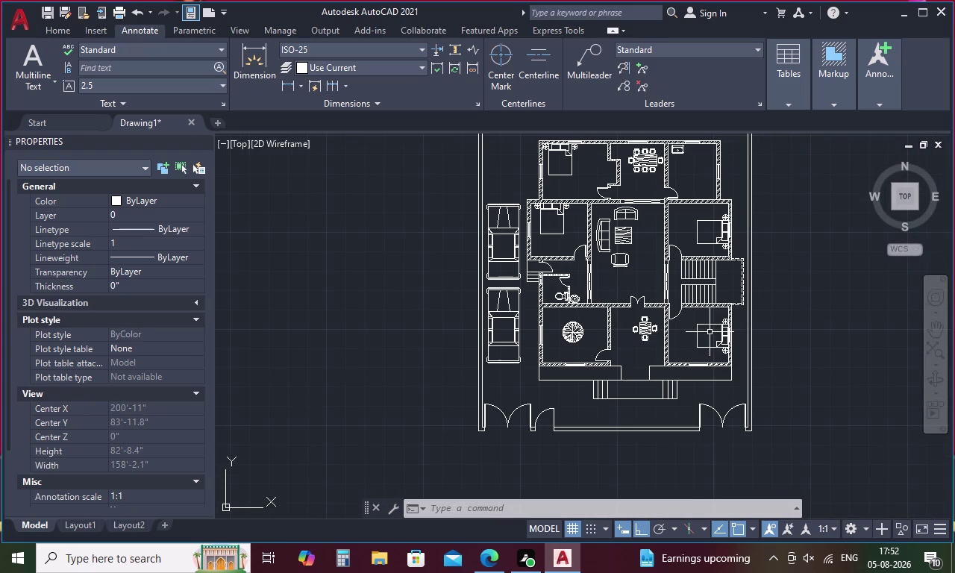
middle_drag(648, 258, 625, 294)
key(Escape)
text(t)
key(space)
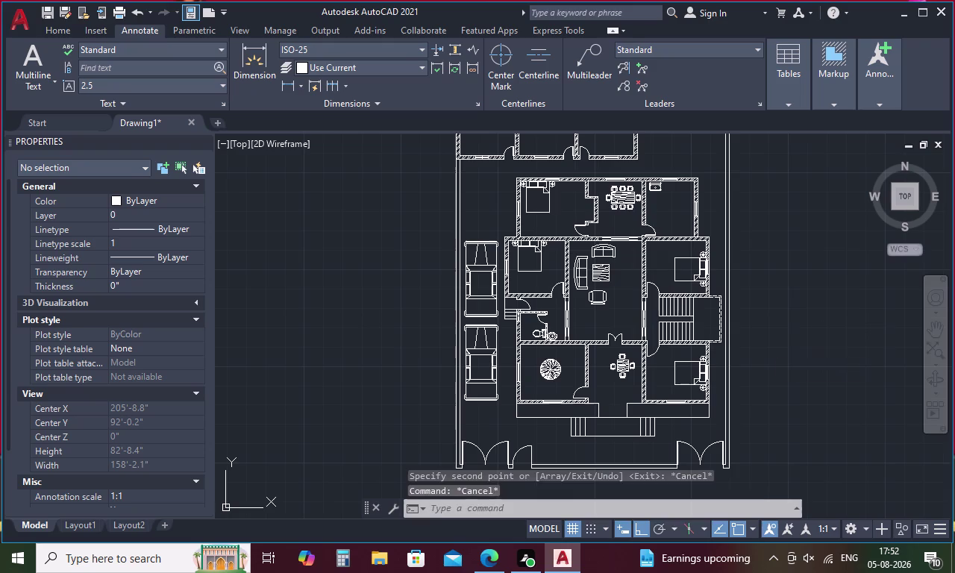
scroll(up, 3)
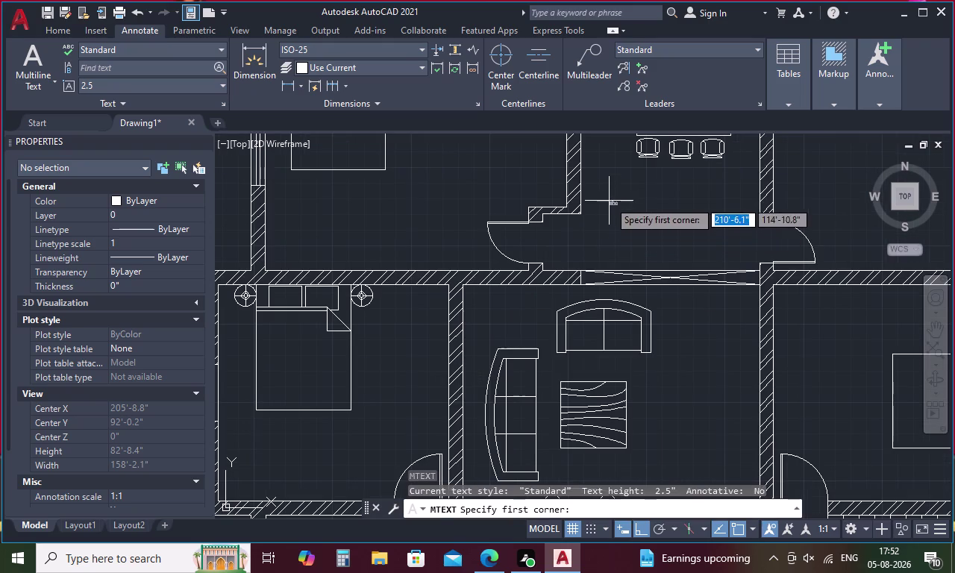
Draw an MText box inside the dining room, redoing a cancelled first attempt.
drag(609, 200, 712, 238)
click(711, 238)
double_click(712, 238)
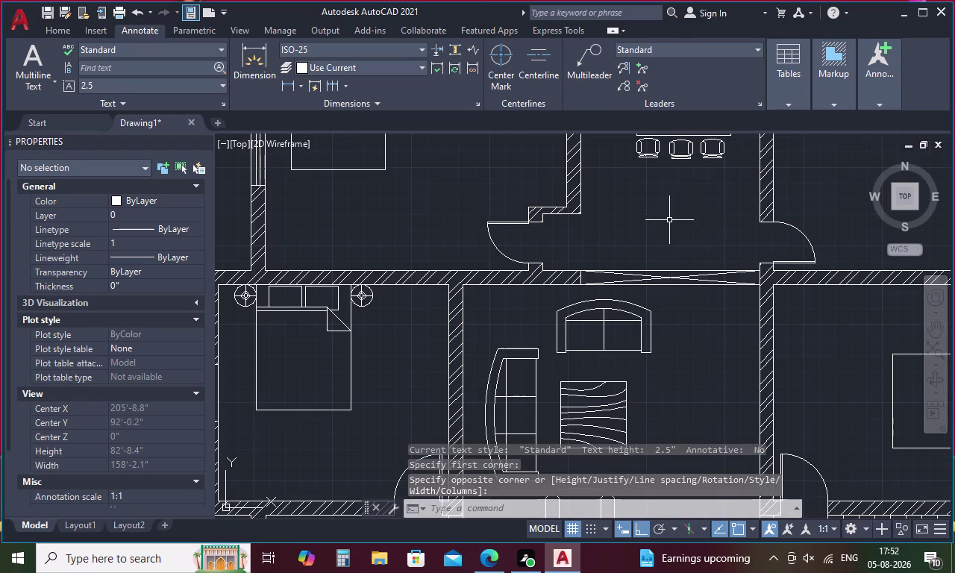
key(Escape)
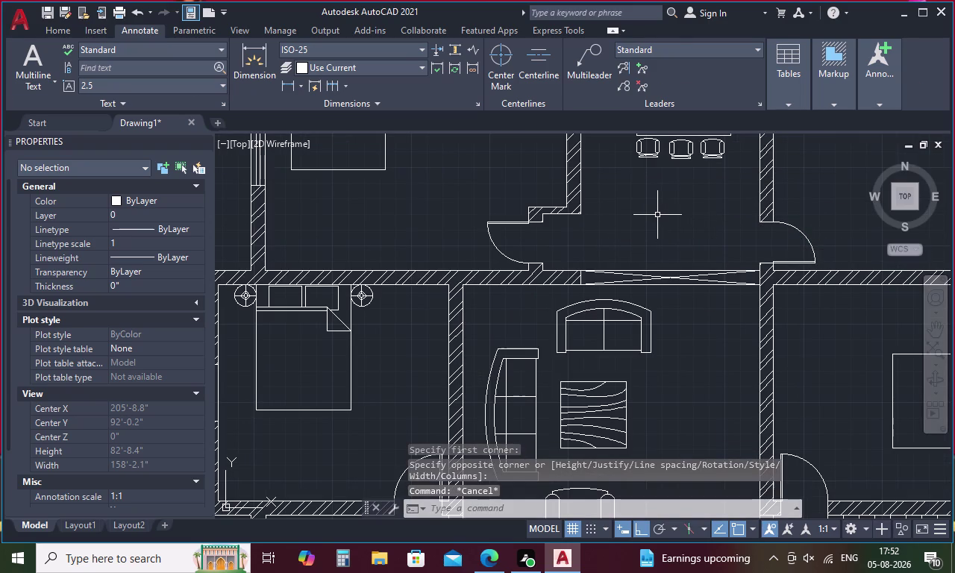
text(t)
key(space)
drag(625, 198, 719, 239)
click(719, 239)
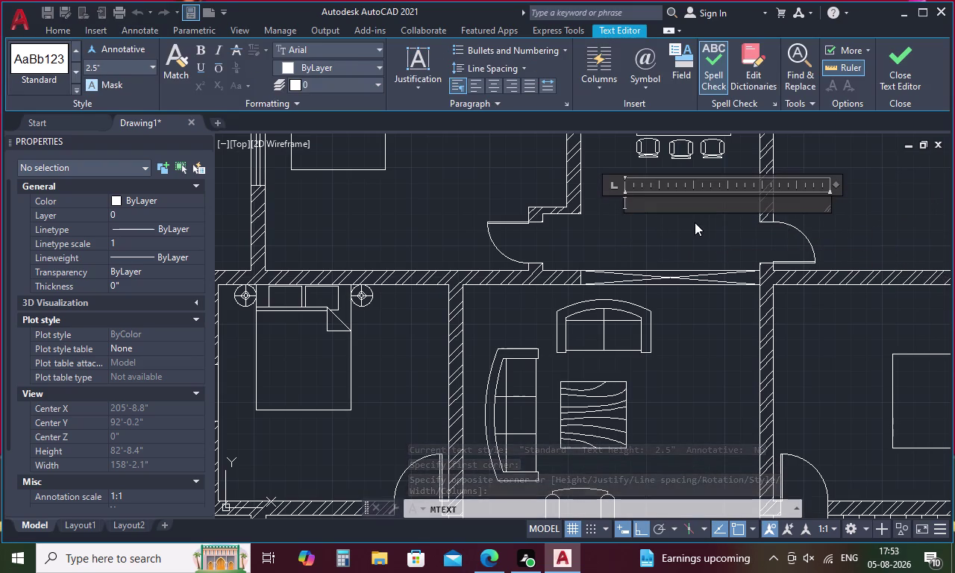
Enter the capitalised text 'DINING ROOM'.
key(b)
key(BackSpace)
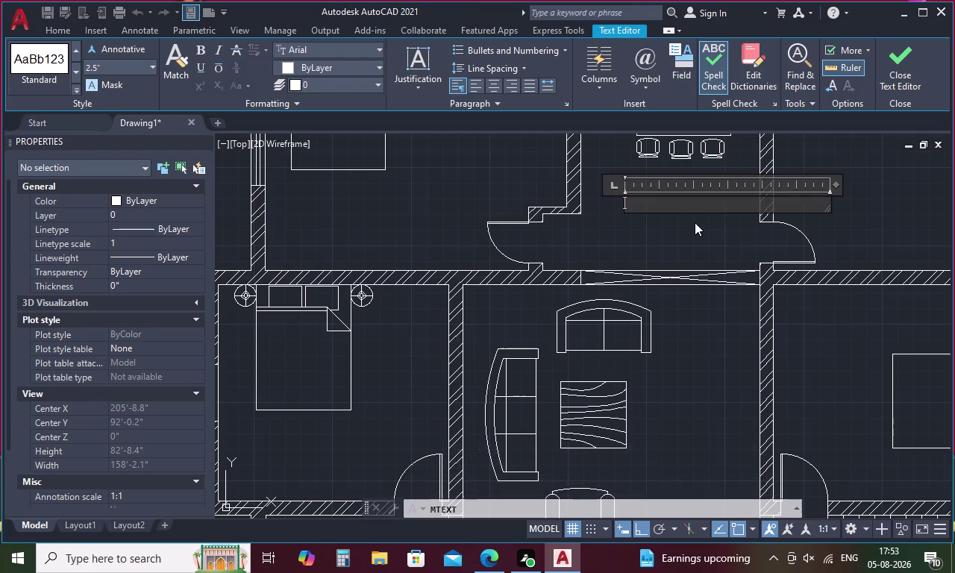
text(DI)
text(NING)
key(space)
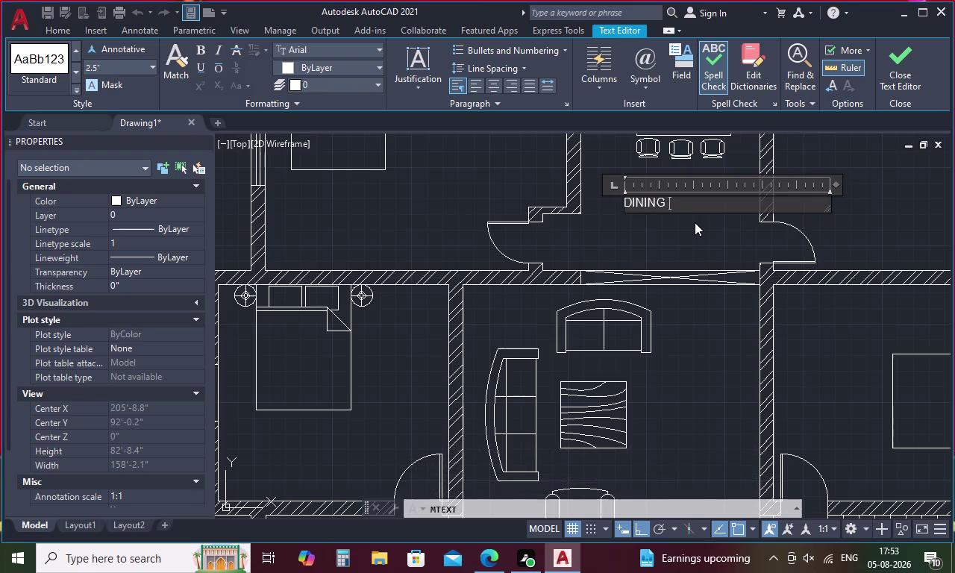
text(ROOM)
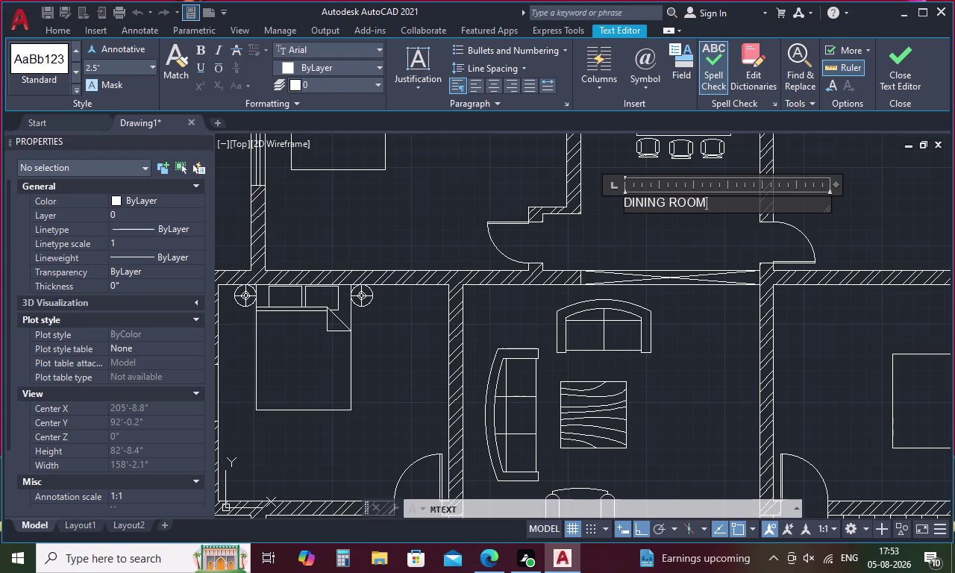
Set the DINING ROOM text height to 3 and close the editor.
drag(715, 201, 597, 195)
click(103, 64)
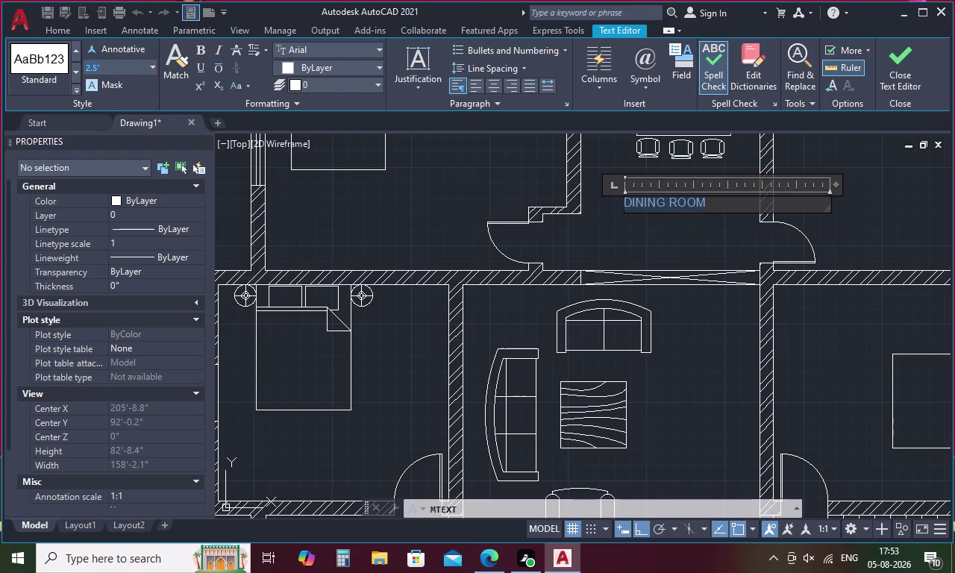
key(BackSpace)
key(3)
key(apostrophe)
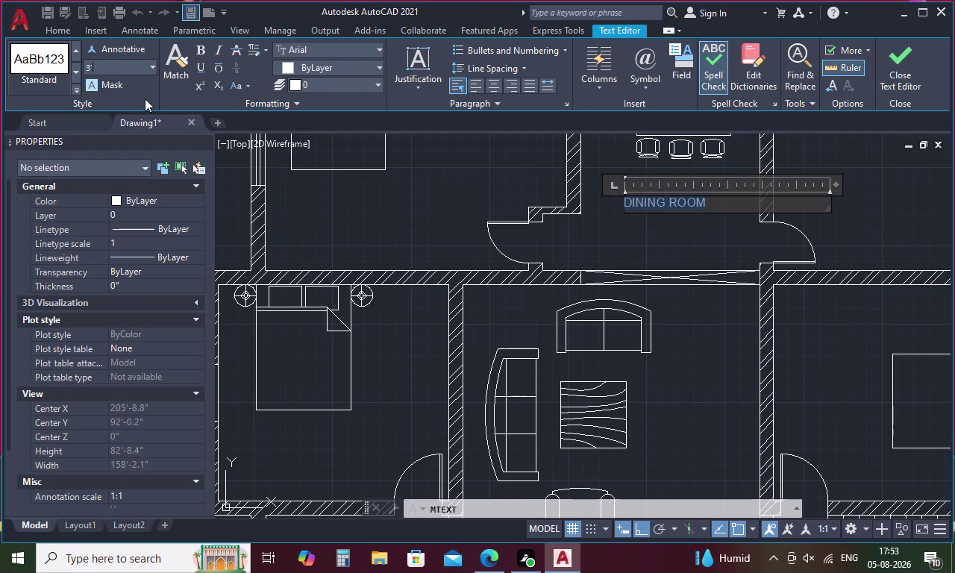
key(BackSpace)
key(Return)
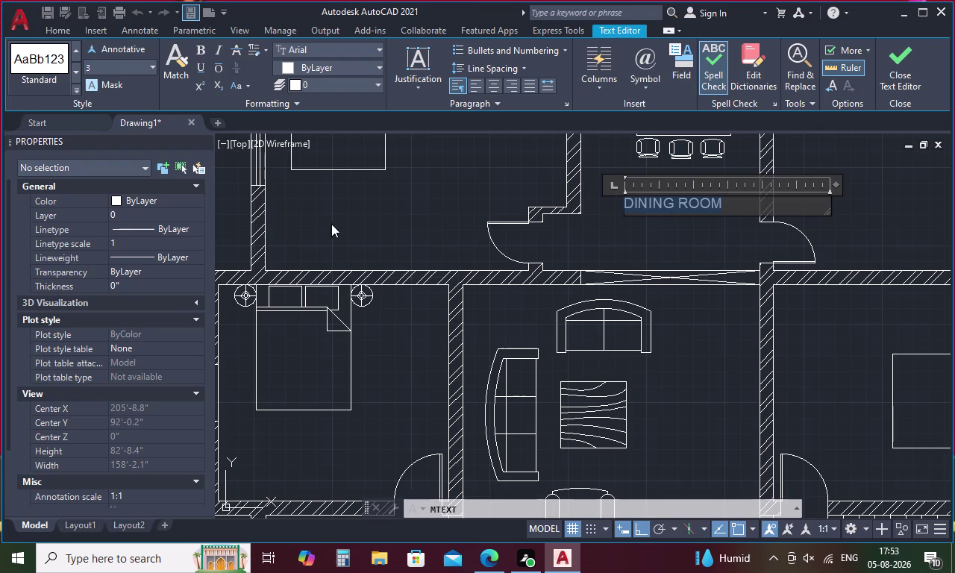
click(332, 224)
double_click(660, 202)
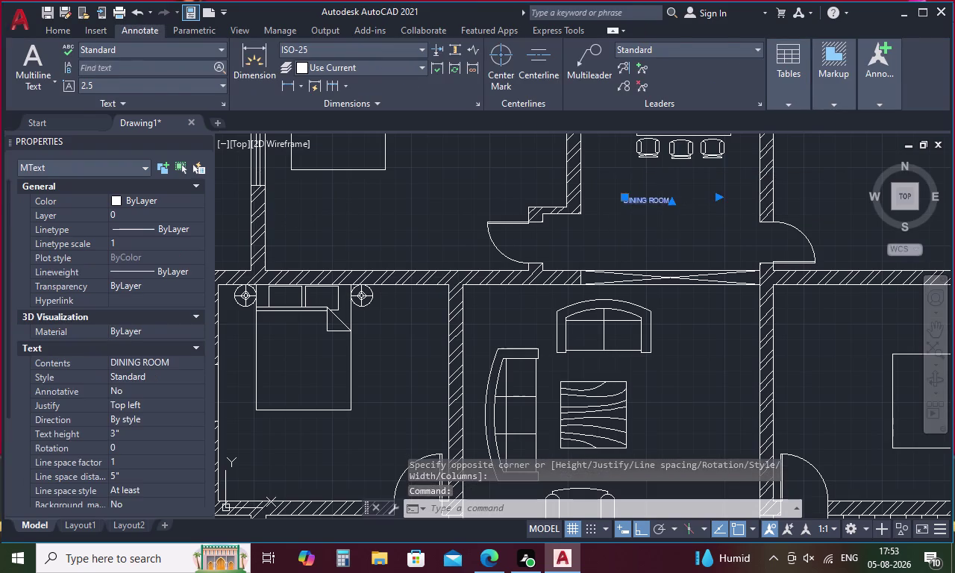
Raise the dining room label's text height to 8 and widen its box.
drag(681, 202, 606, 205)
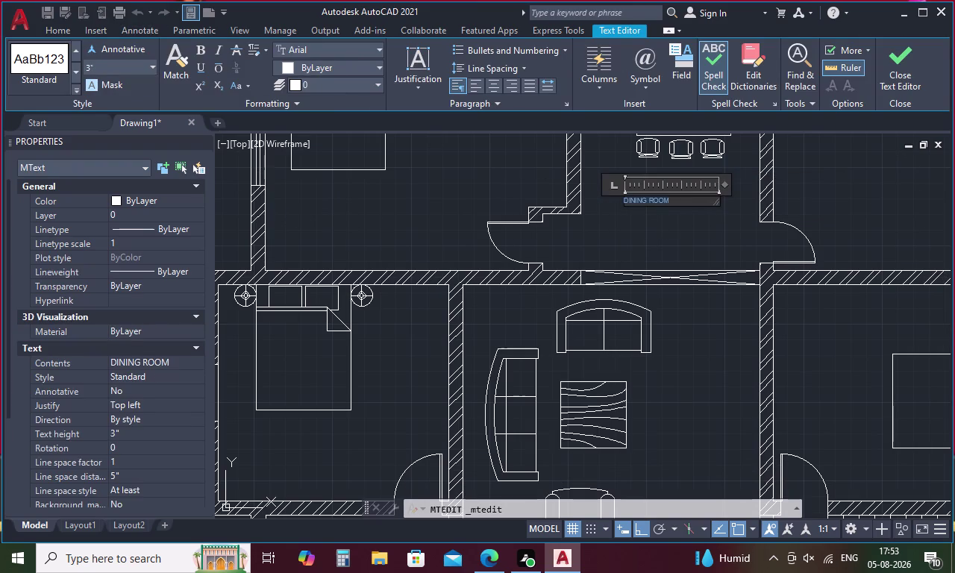
click(108, 67)
key(BackSpace)
key(8)
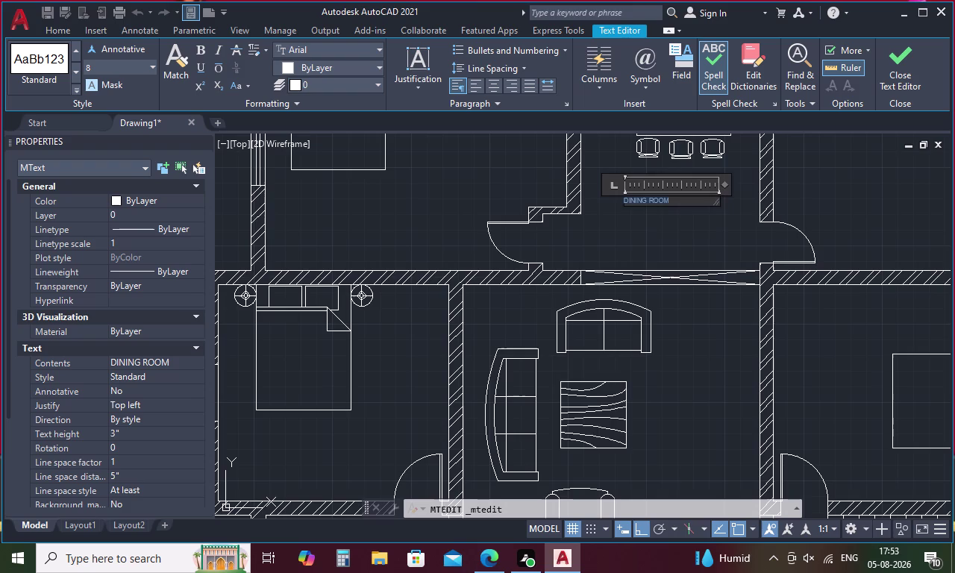
key(Return)
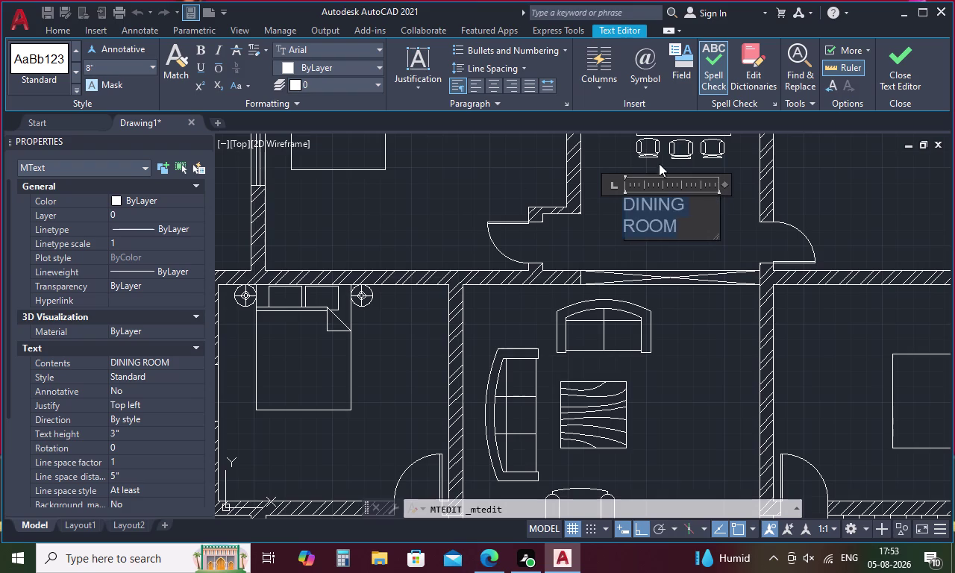
drag(722, 186, 815, 179)
click(743, 208)
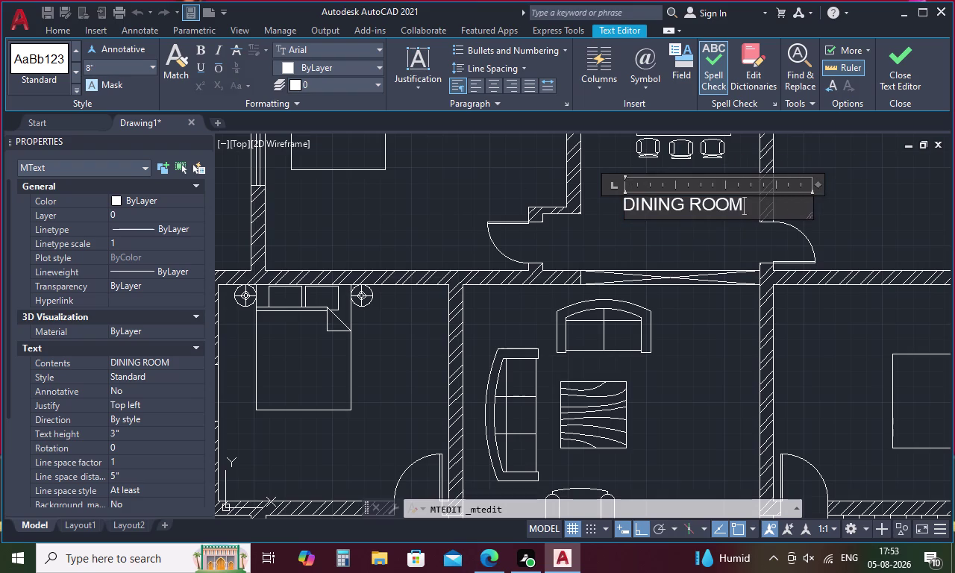
Add a second line reading 11'6"X12'0" and finish editing.
key(Return)
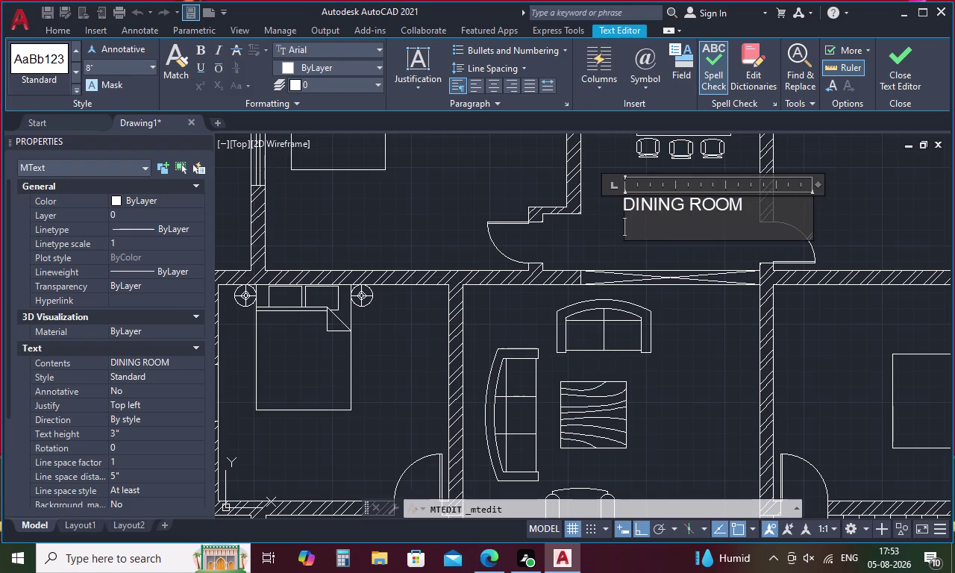
text(11)
key(apostrophe)
key(6)
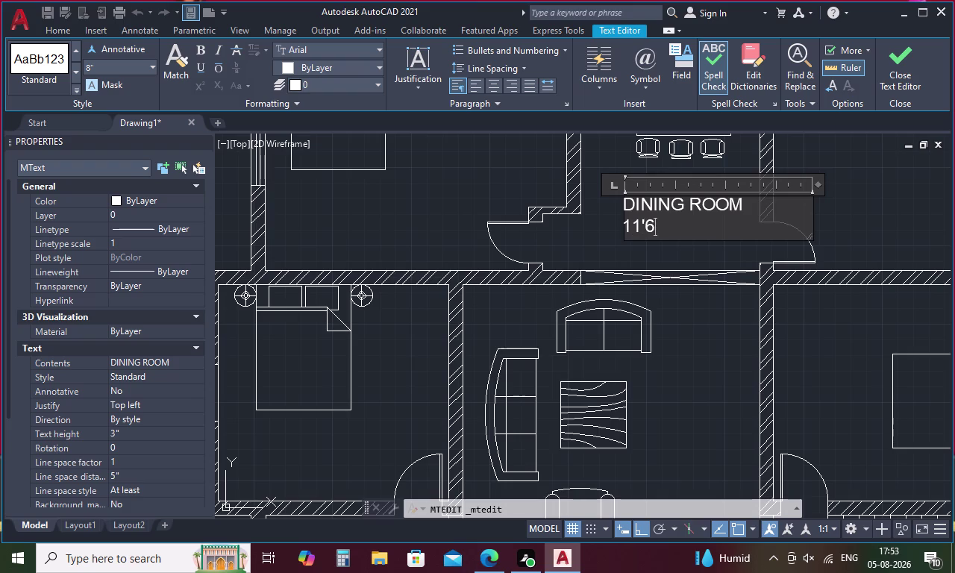
key(shift+quotedbl)
key(x)
text(12)
text(')
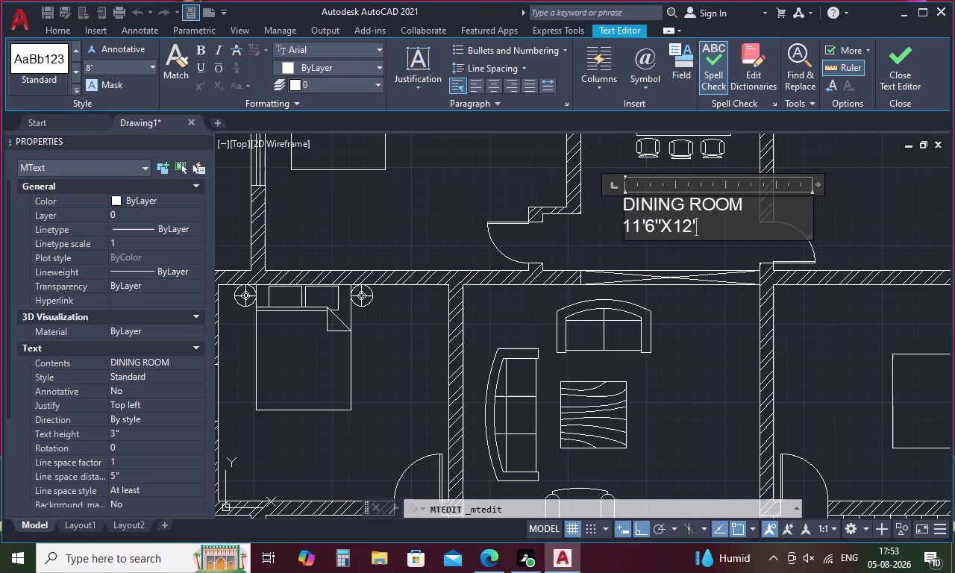
text(0")
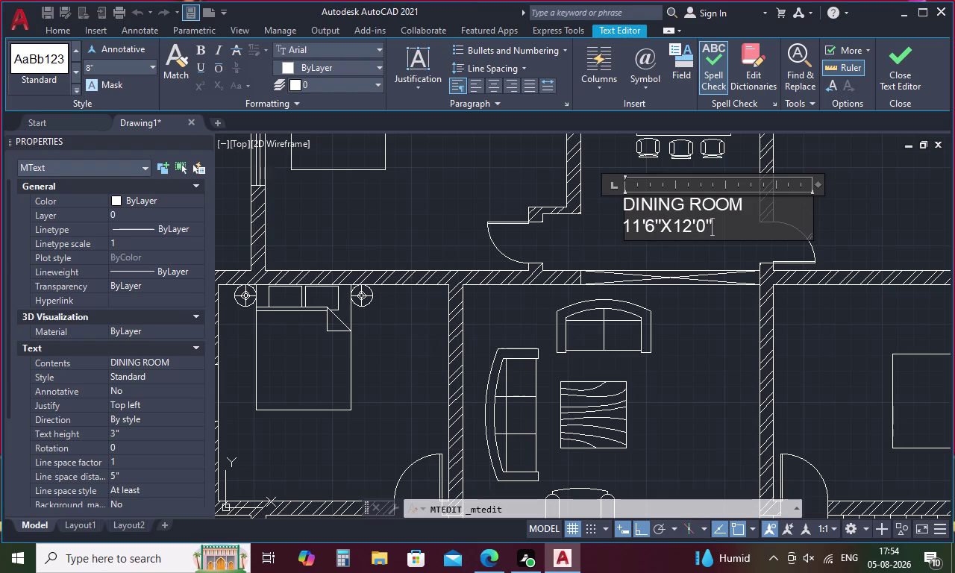
click(844, 211)
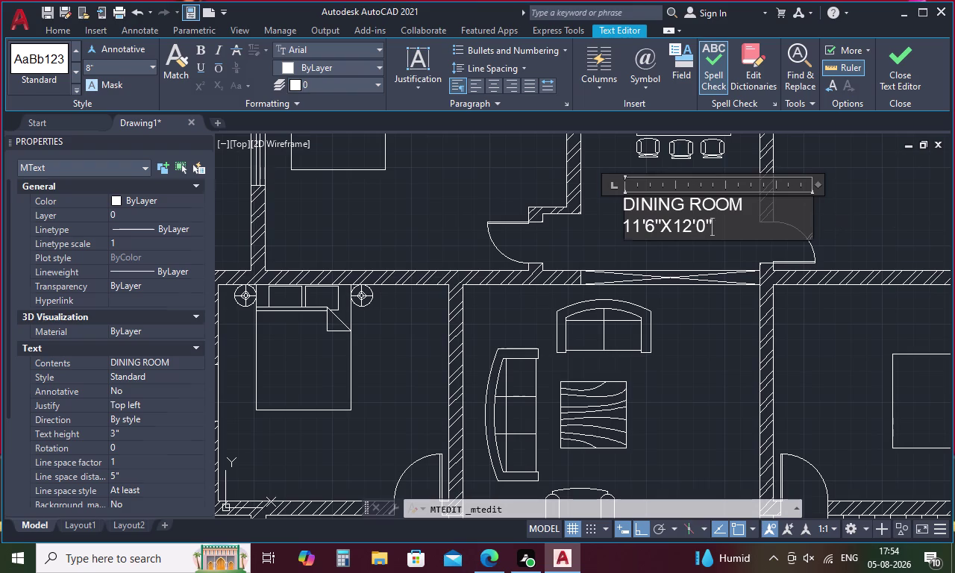
scroll(down, 3)
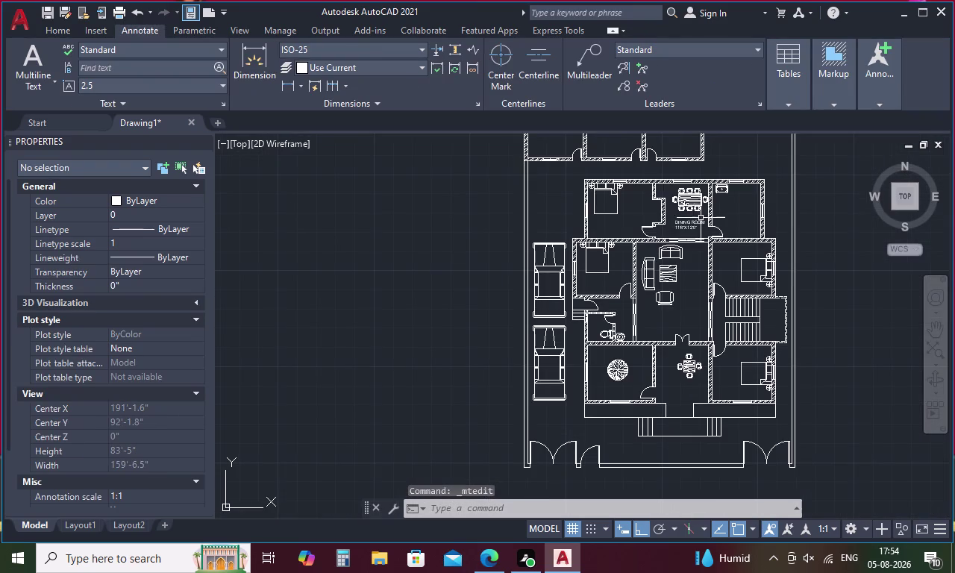
Copy the two-line dining room MText to the clipboard and begin pasting it.
scroll(up, 3)
click(675, 244)
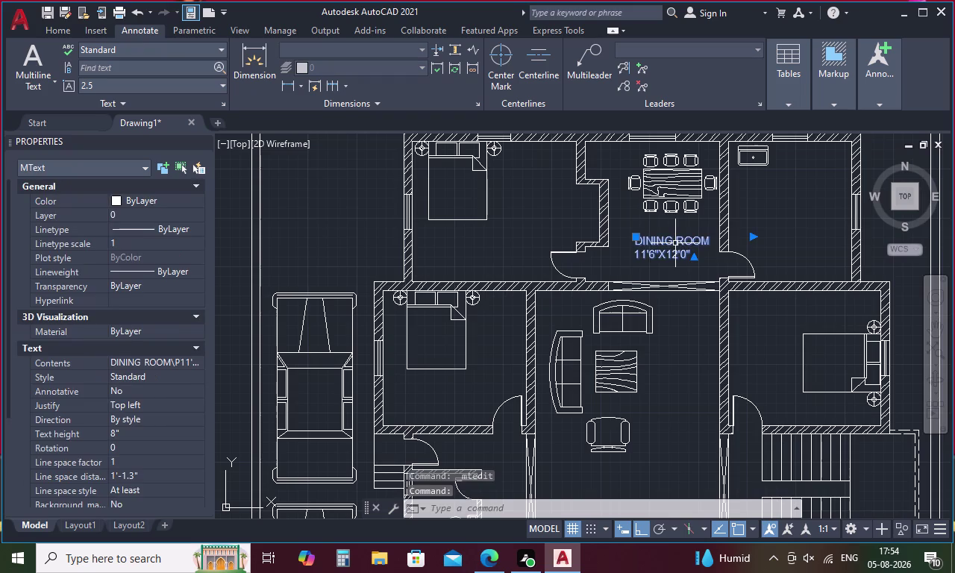
key(ctrl+v)
key(ctrl+c)
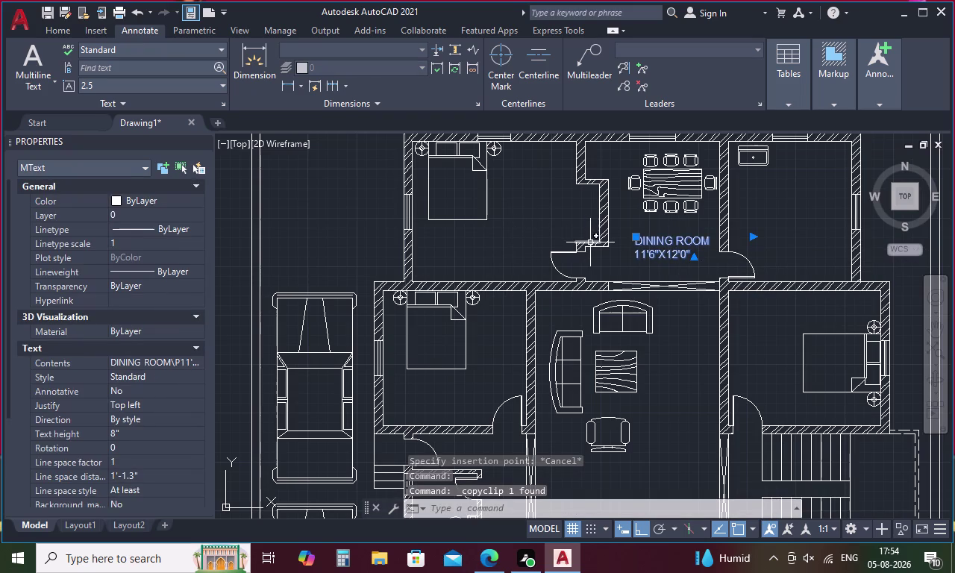
key(ctrl+c)
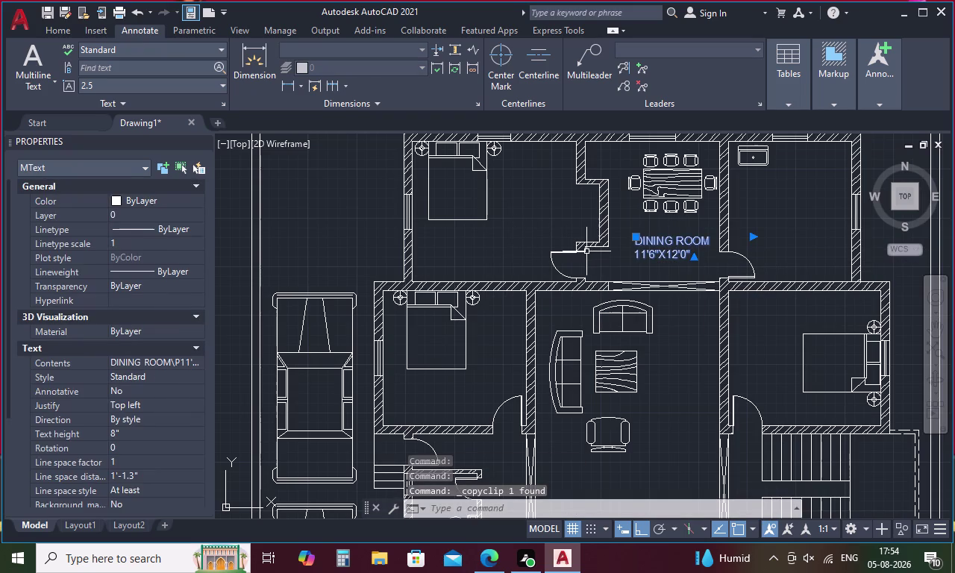
key(ctrl+v)
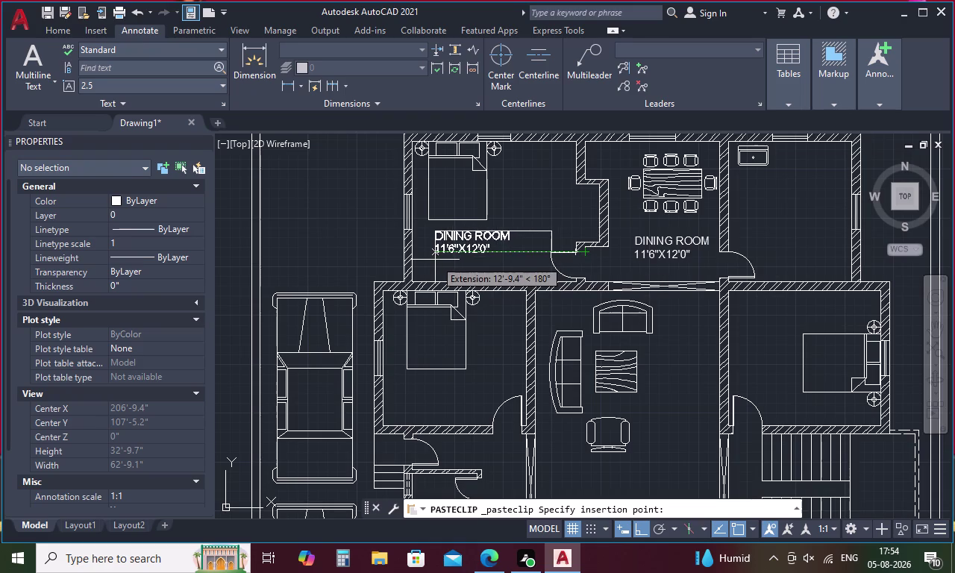
Place the pasted label in the top-left room and change its name to BEDROOM.
click(435, 259)
double_click(454, 247)
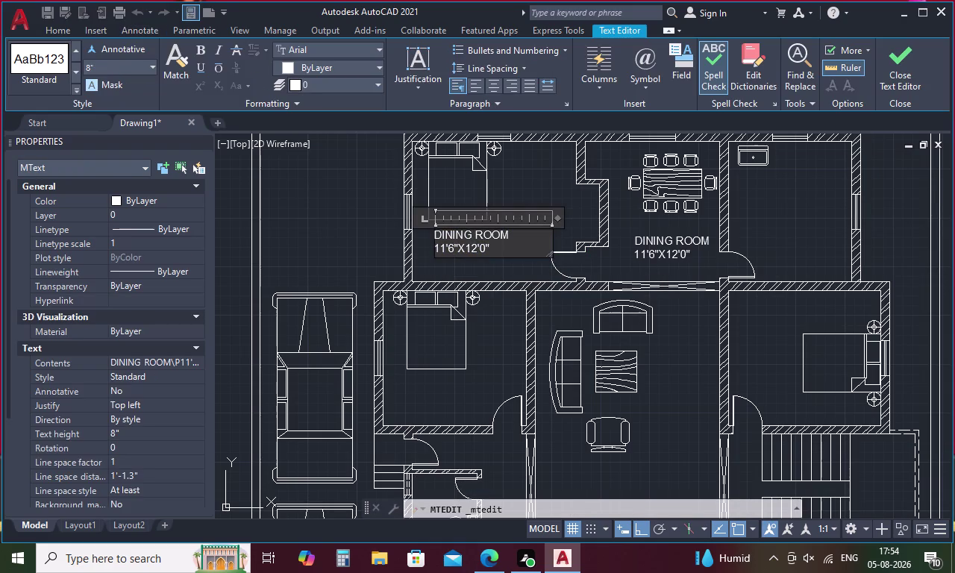
click(509, 245)
key(BackSpace)
key(BackSpace)
key(BackSpace)
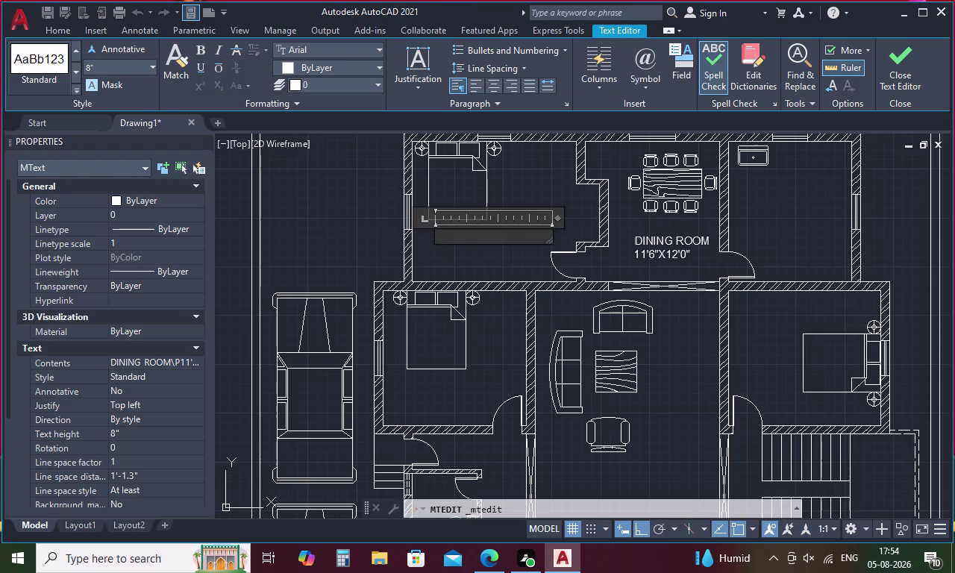
text(BEDR)
text(OOM)
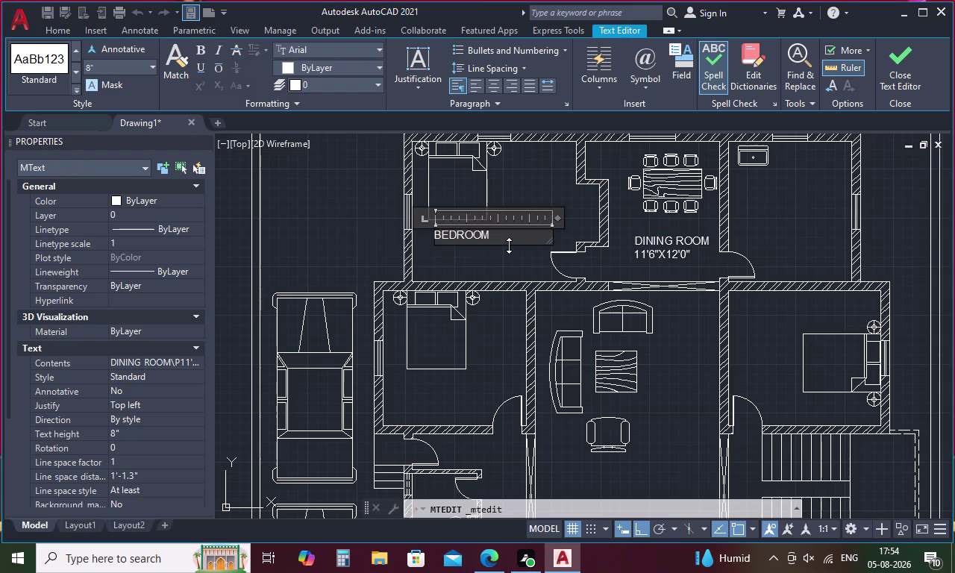
Write the bedroom size 14'0"X12'0" on the second line and close the editor.
key(Return)
text(14)
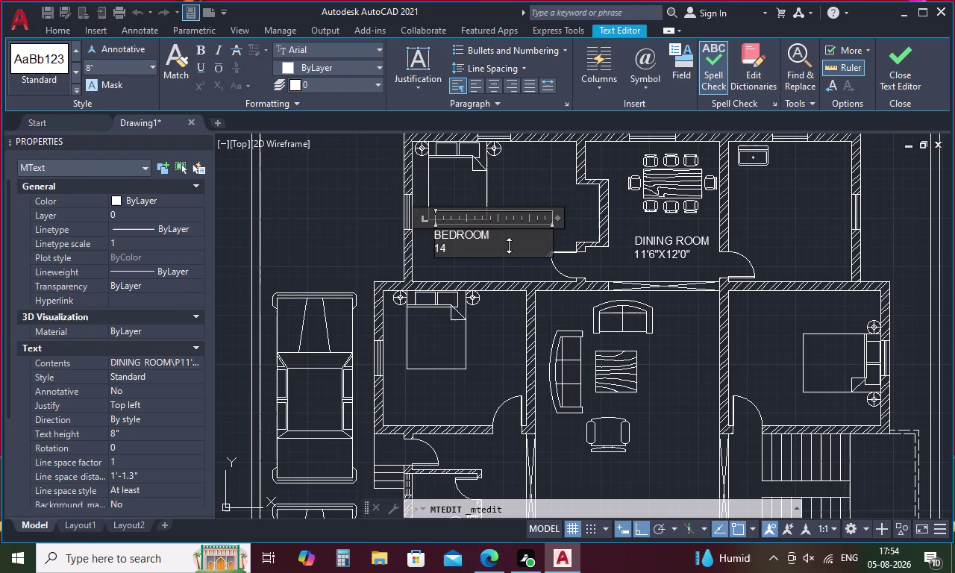
key(apostrophe)
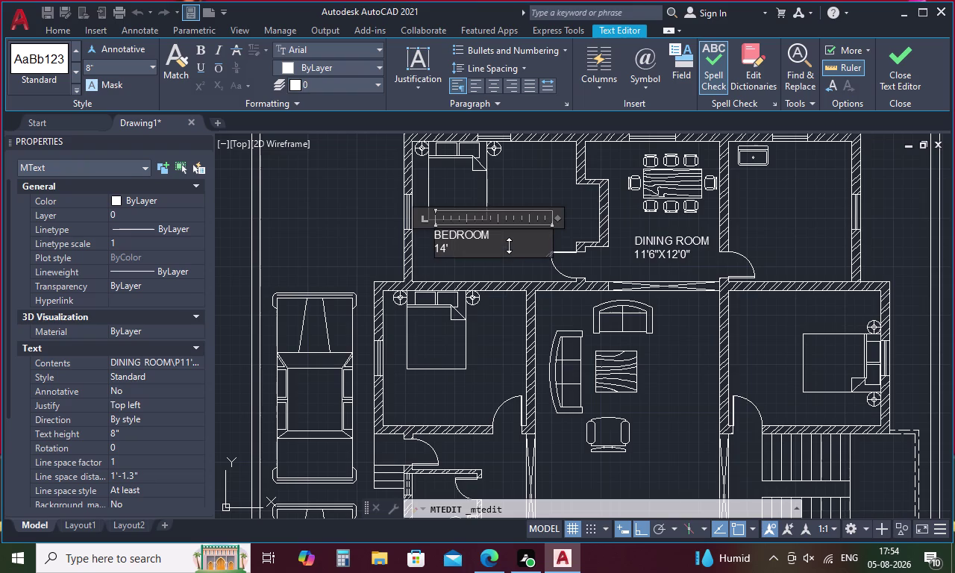
key(0)
key(shift+quotedbl)
key(x)
text(12)
text(')
text(0")
click(549, 179)
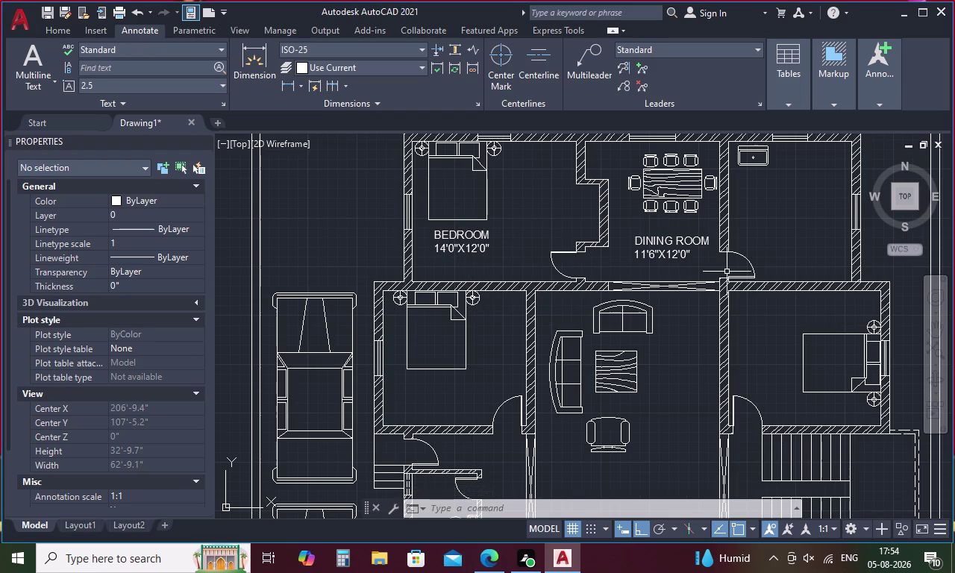
Paste a label copy into the top-right room and rename it KITCHEN.
key(ctrl+v)
click(743, 237)
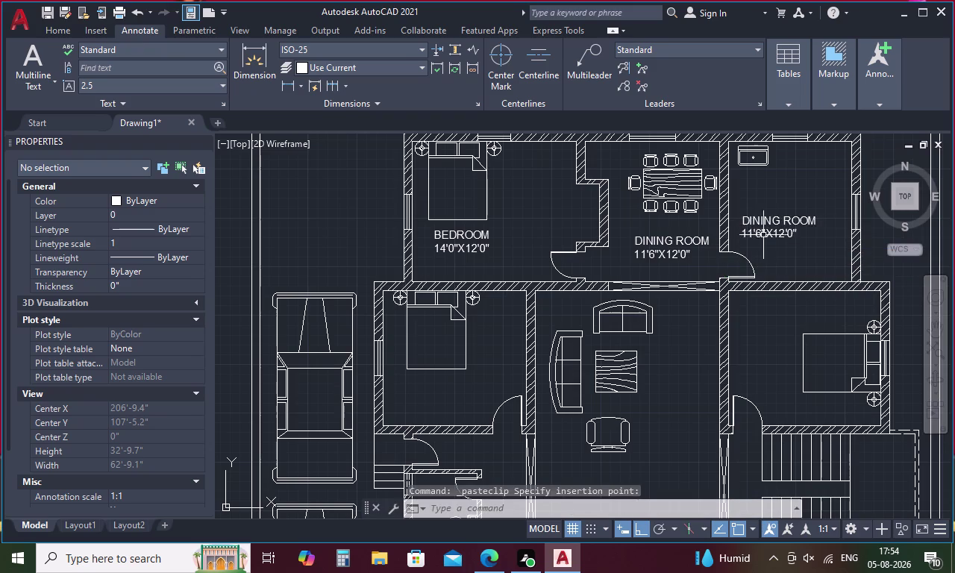
double_click(768, 235)
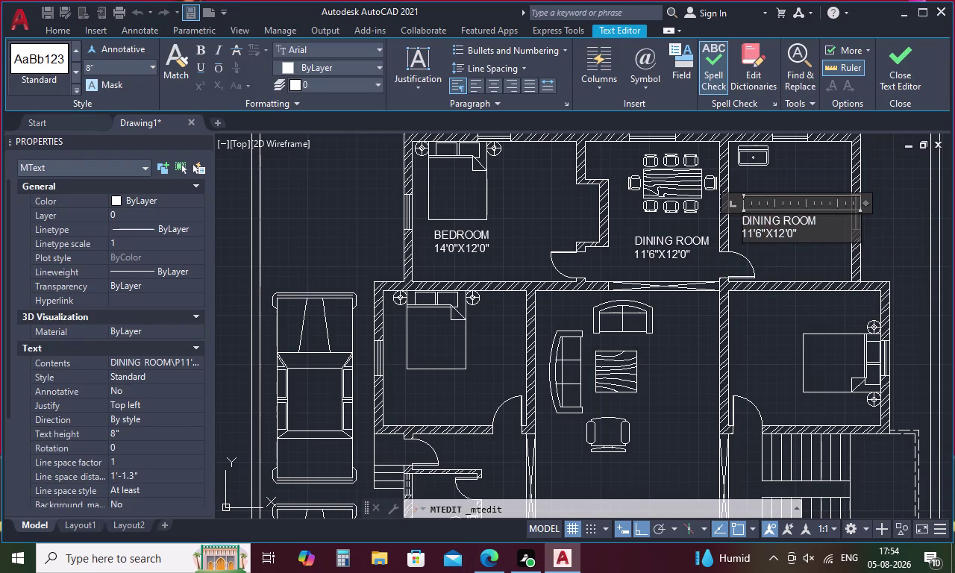
click(815, 221)
key(BackSpace)
key(BackSpace)
key(BackSpace)
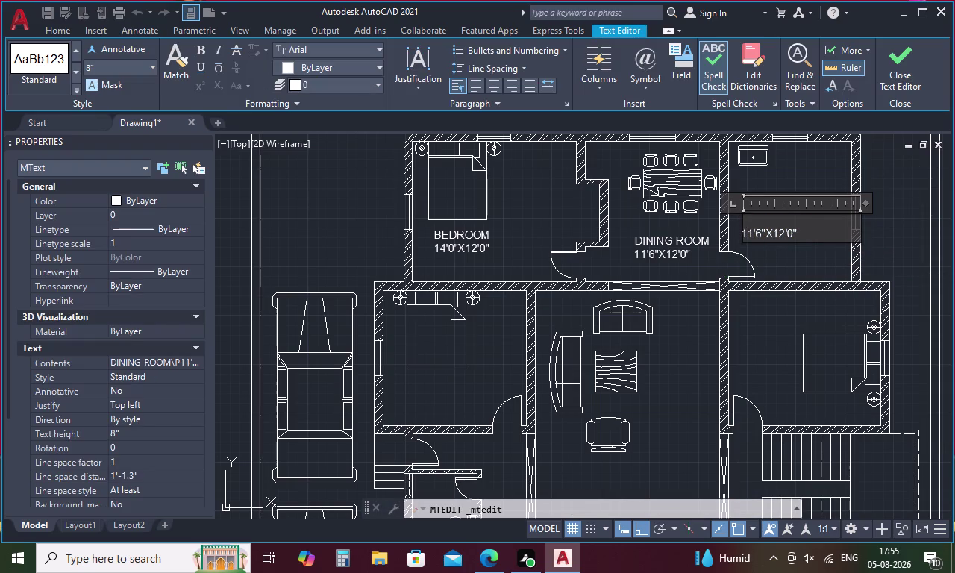
text(KI)
text(T)
text(CHEN)
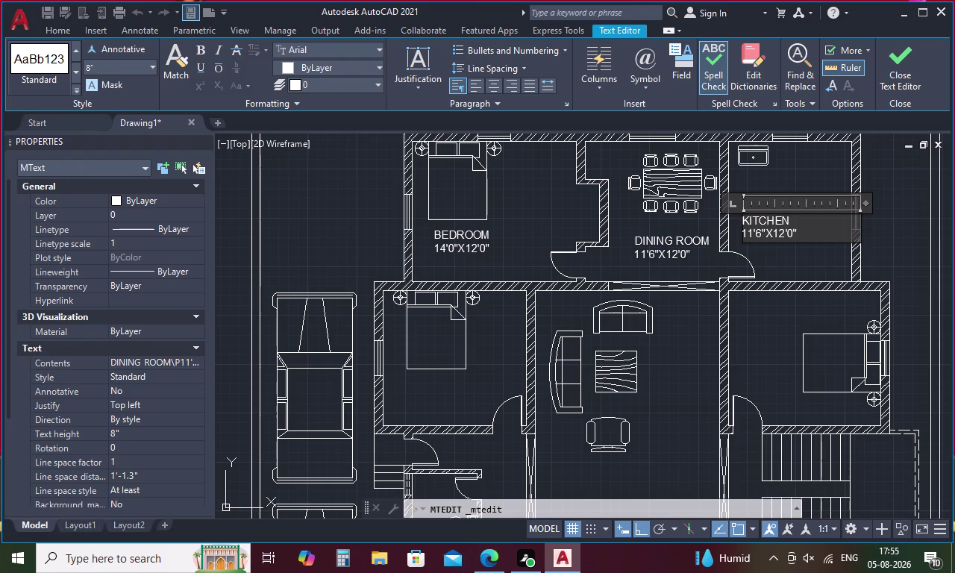
Change the kitchen label's width from 11'6" to 10'6".
click(751, 232)
key(BackSpace)
key(0)
click(822, 250)
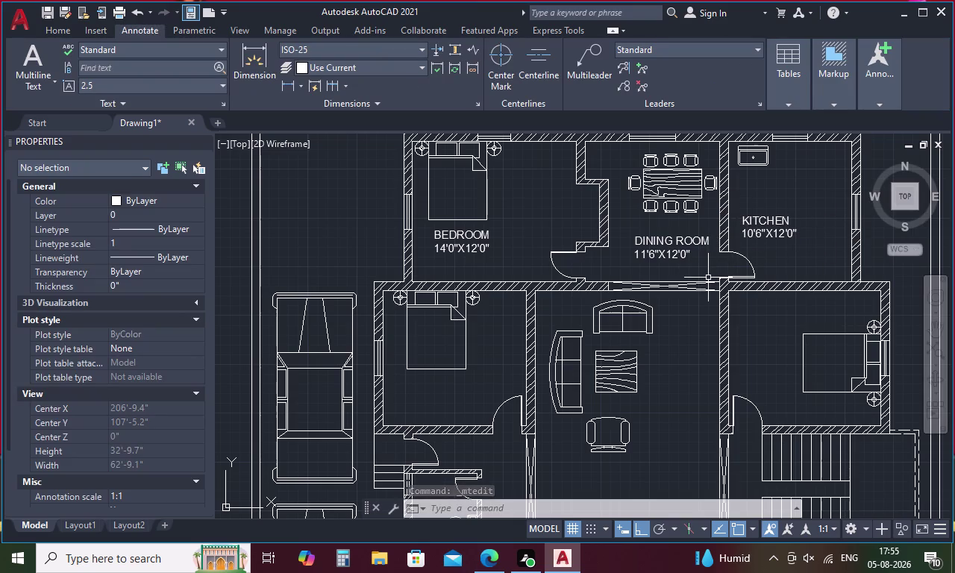
key(ctrl+v)
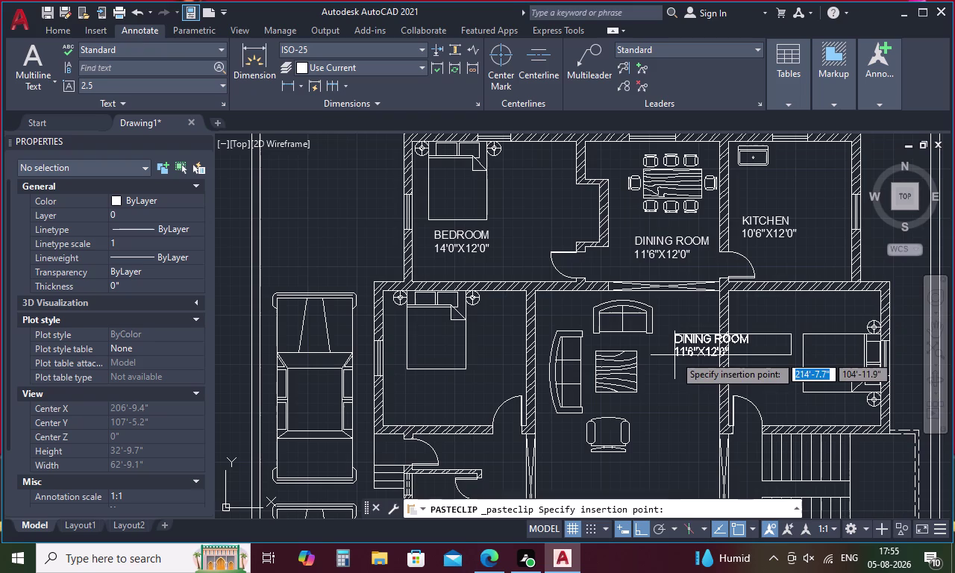
Paste a label copy into the central room and rename it LIVING AREA.
middle_drag(643, 409, 627, 220)
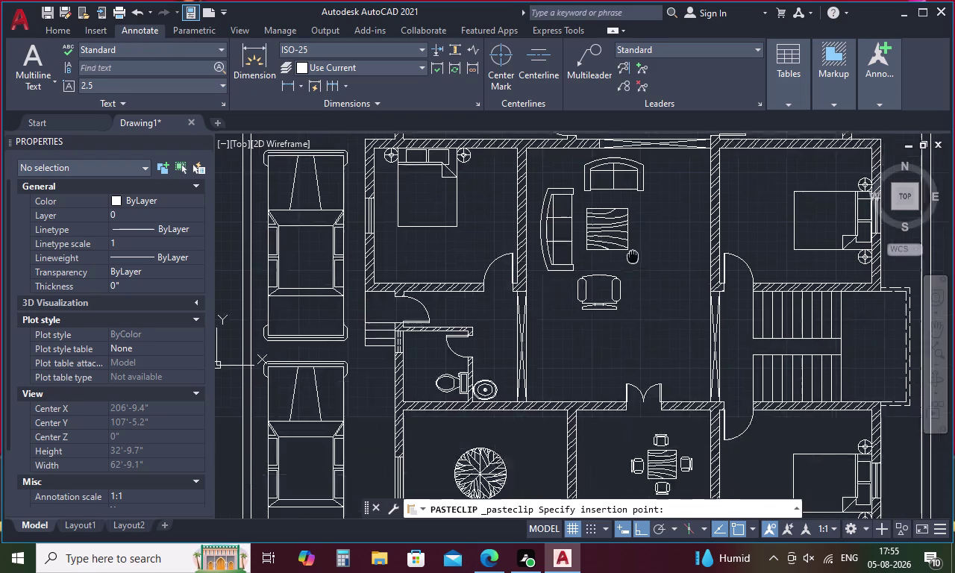
middle_drag(627, 220, 624, 215)
click(563, 302)
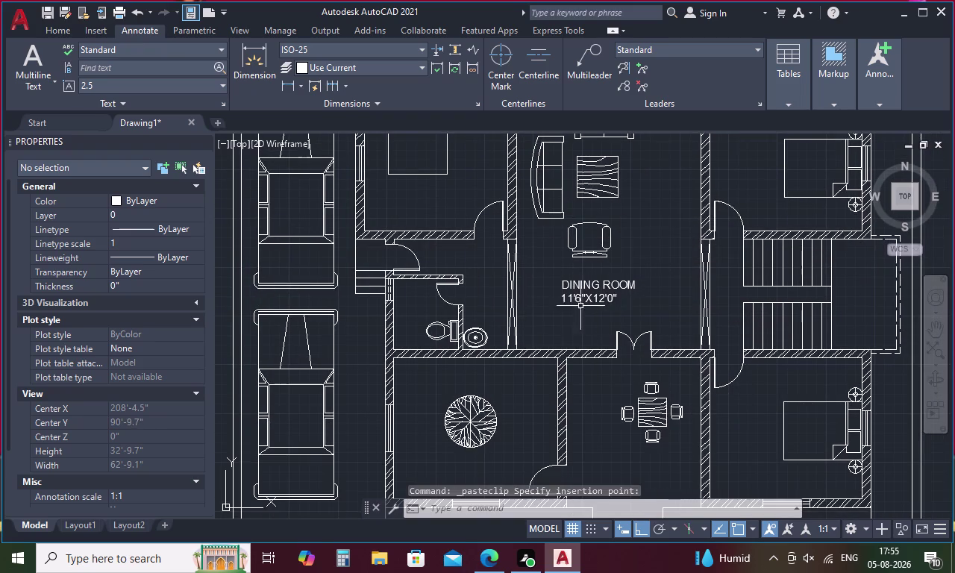
double_click(598, 297)
click(614, 297)
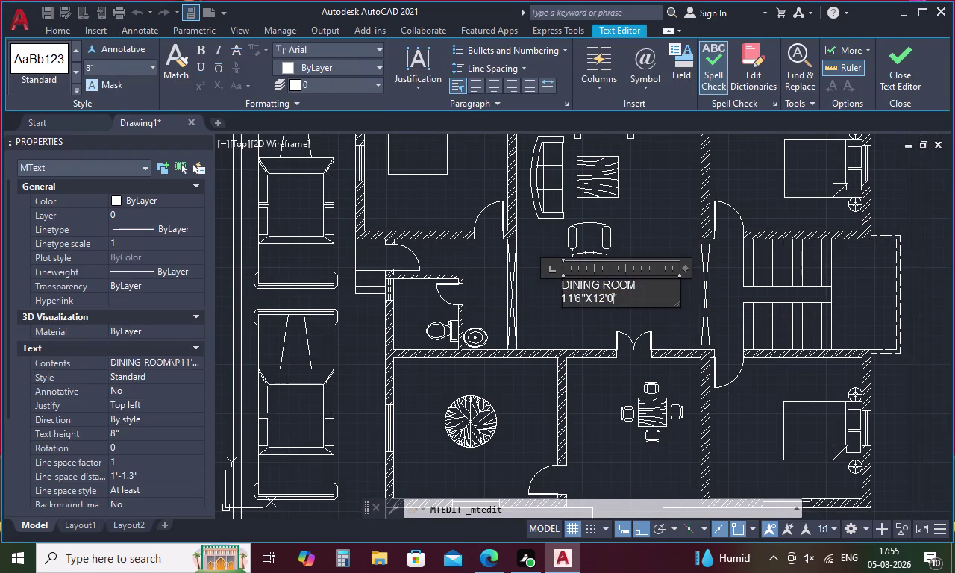
click(628, 291)
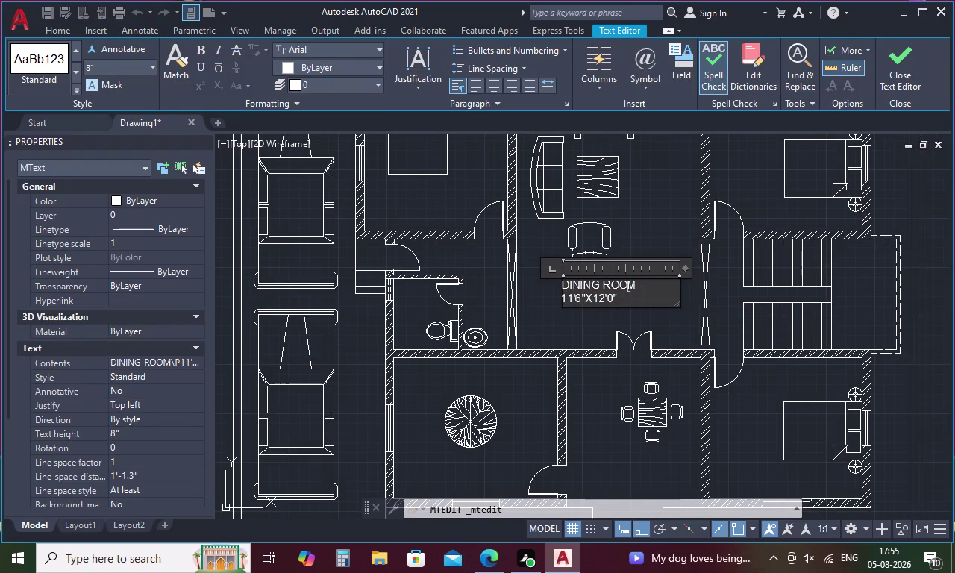
click(611, 297)
key(BackSpace)
key(BackSpace)
key(BackSpace)
text(L)
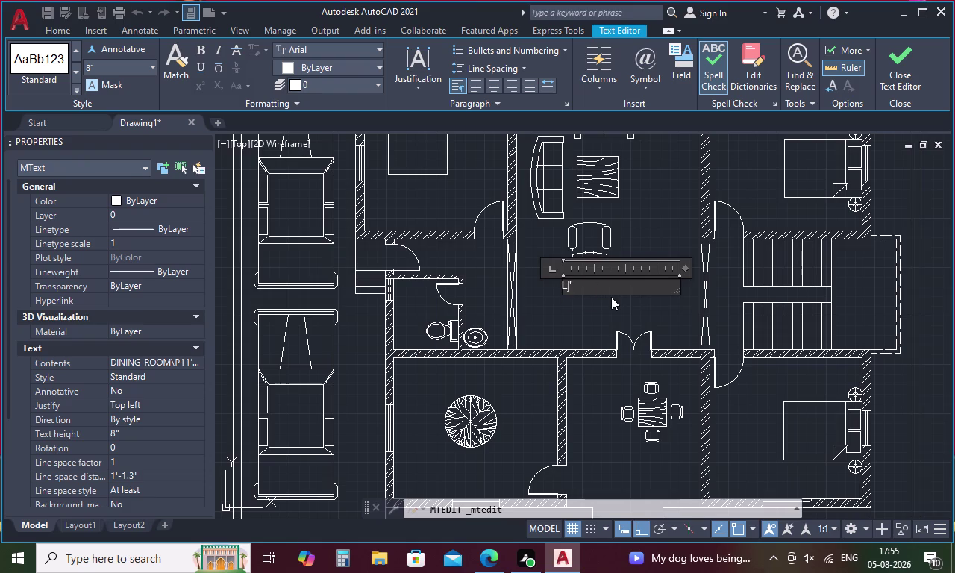
text(IVING)
key(space)
text(AREA)
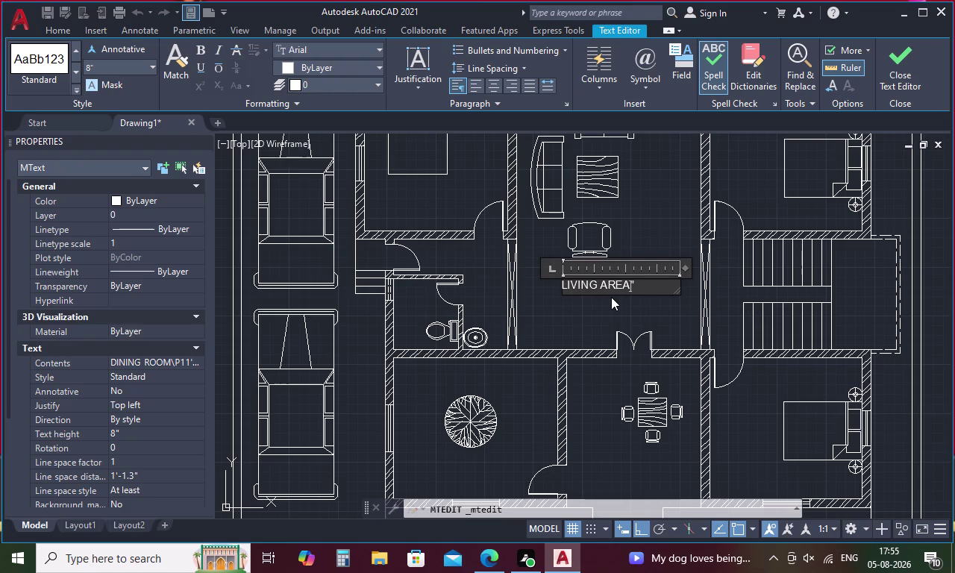
Add the size line 15'9"X21'7.5" under the LIVING AREA name.
key(Return)
text(15)
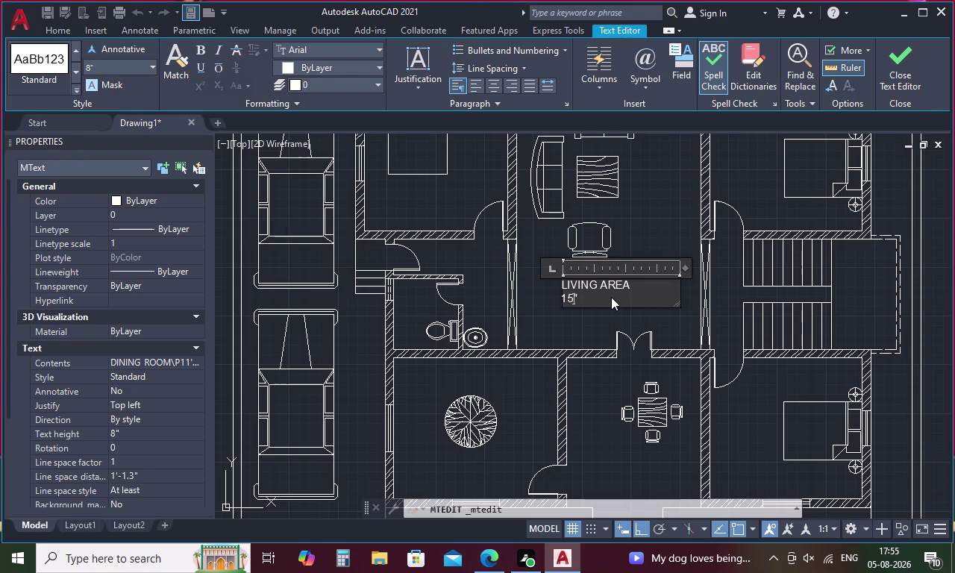
text('9")
key(x)
text(2)
text(1)
key(apostrophe)
key(7)
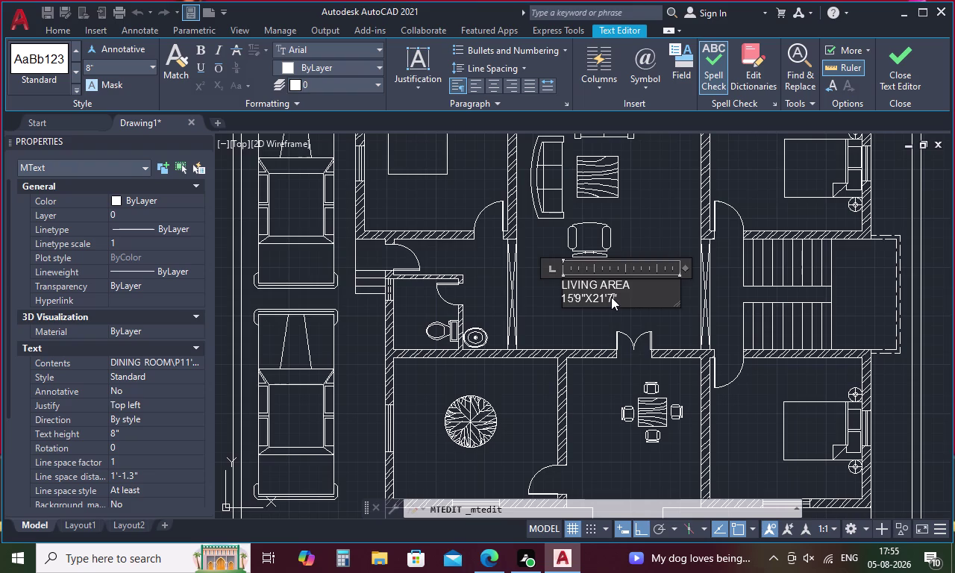
key(comma)
key(BackSpace)
text(.5)
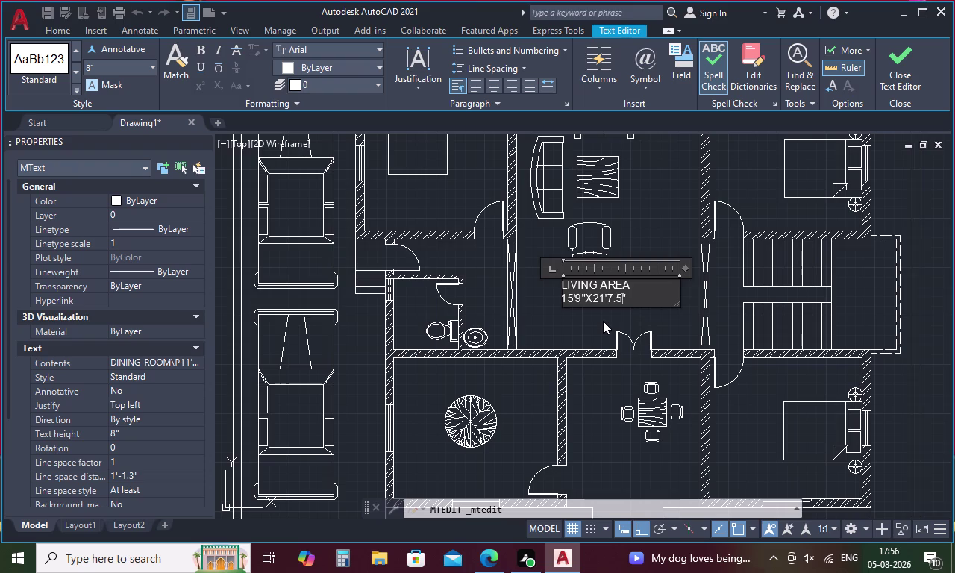
click(616, 310)
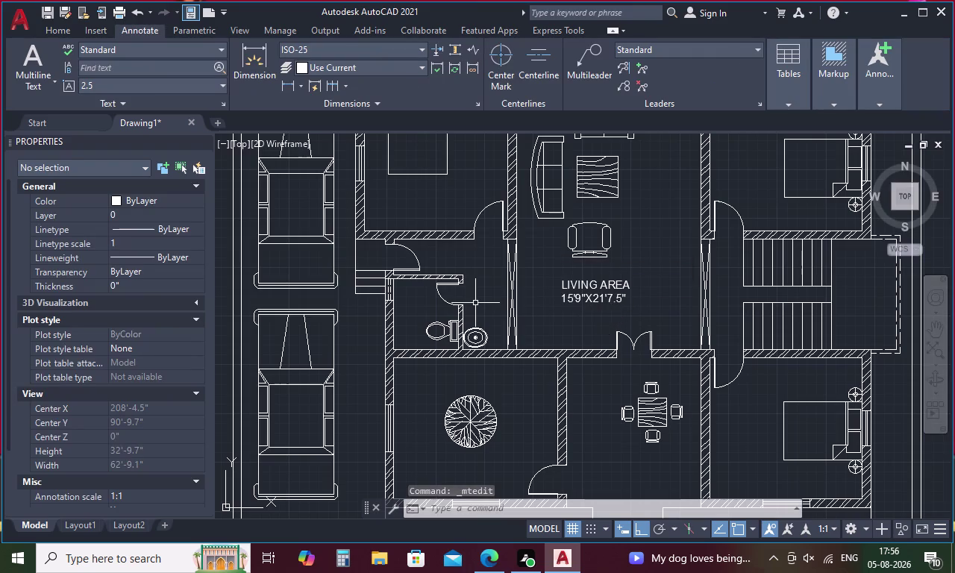
key(ctrl+v)
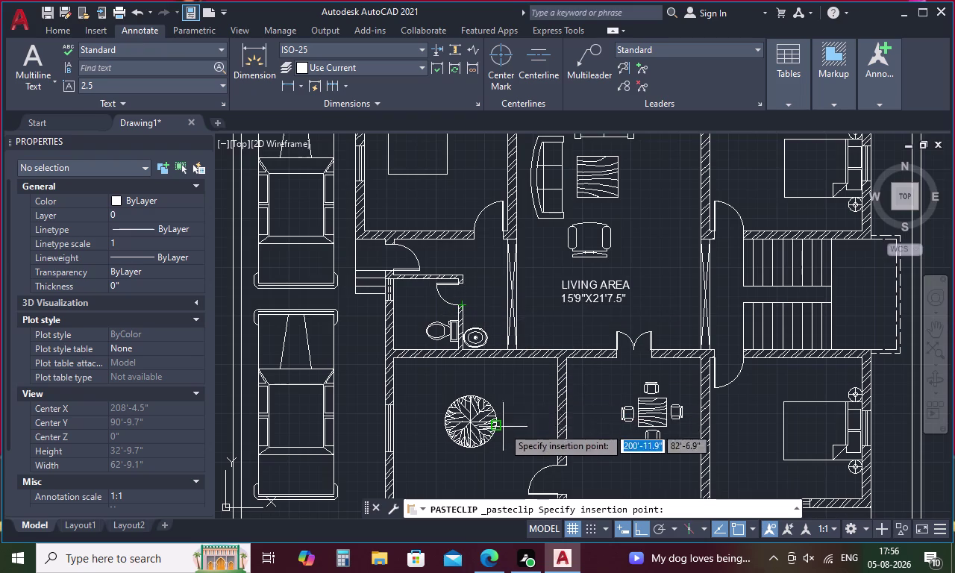
Paste a label copy into the lower room with the tree and rename it DRAWING ROOM.
middle_drag(421, 485, 436, 392)
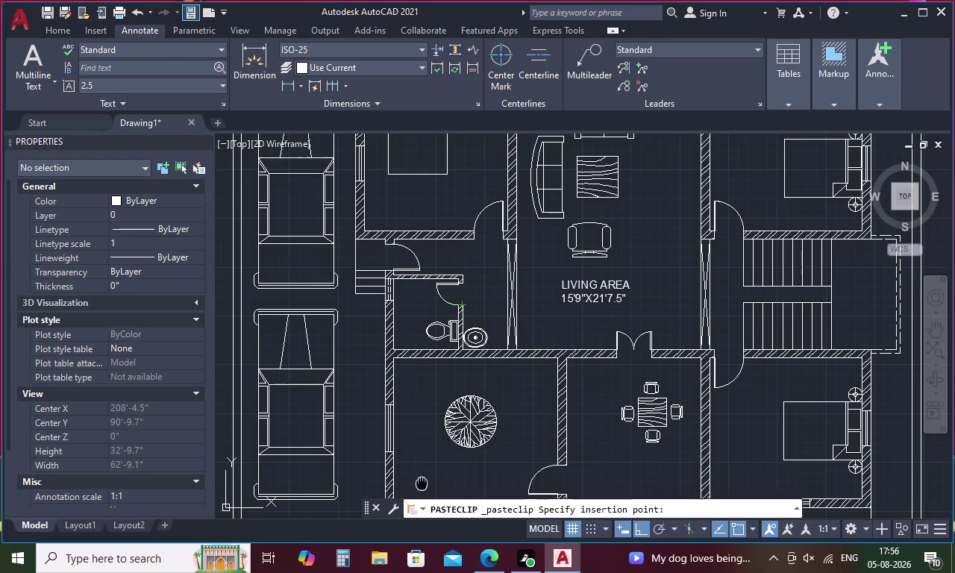
middle_drag(435, 392, 448, 341)
click(442, 343)
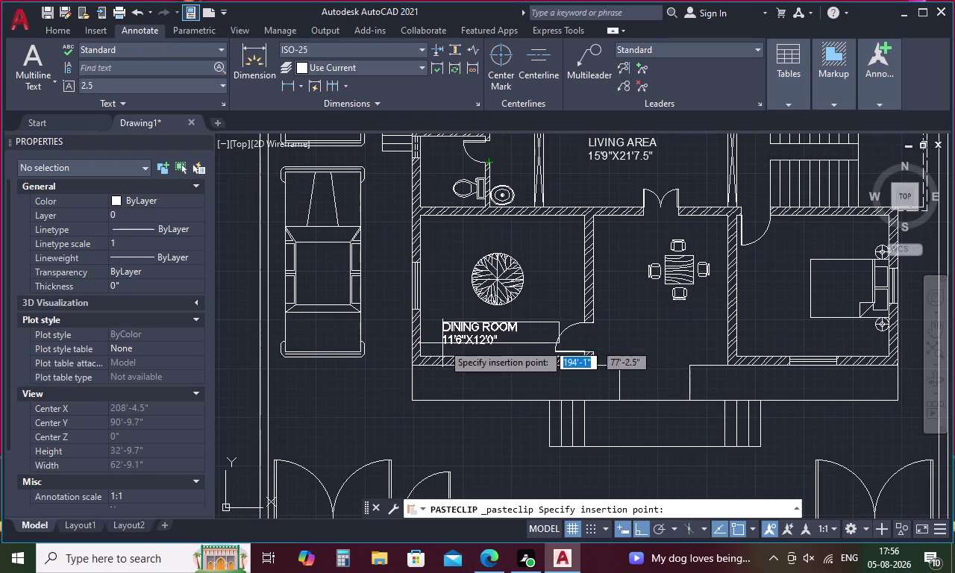
double_click(468, 342)
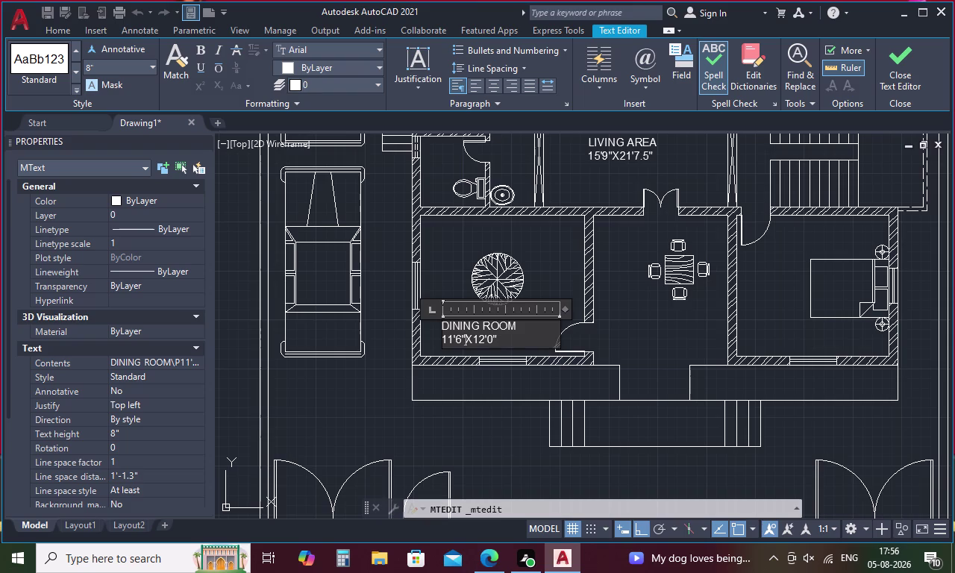
click(523, 326)
key(BackSpace)
key(BackSpace)
key(BackSpace)
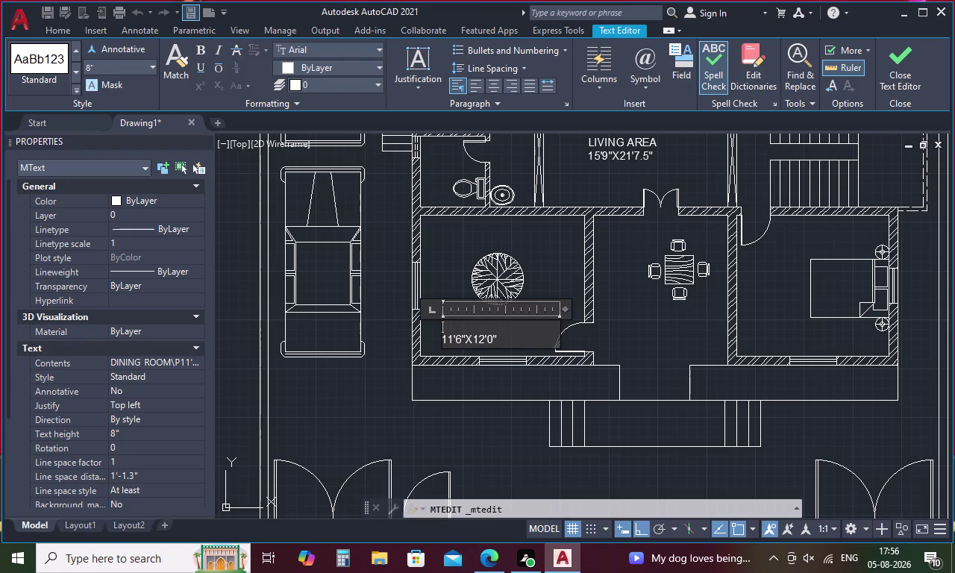
text(D)
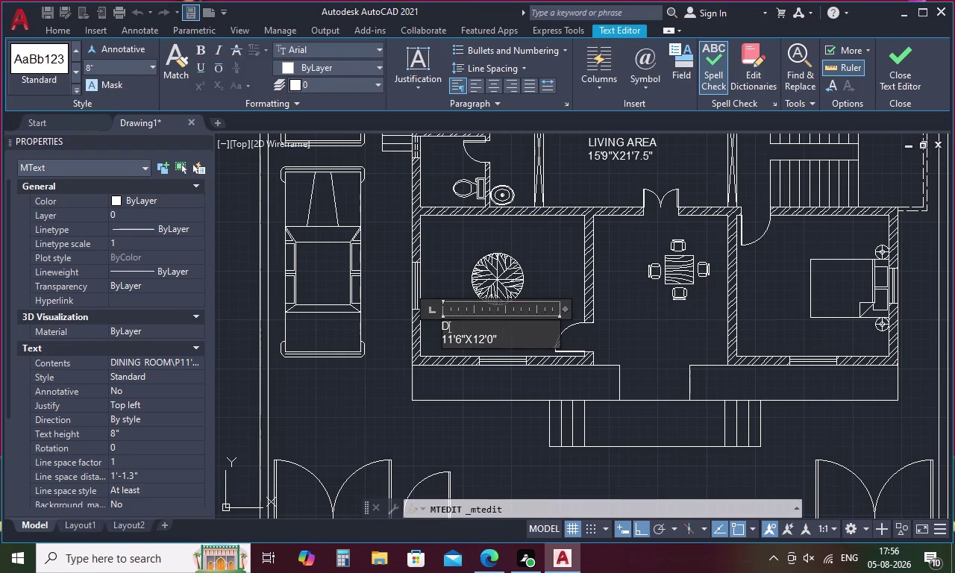
text(RA)
text(W)
text(ING)
key(space)
text(ROOM)
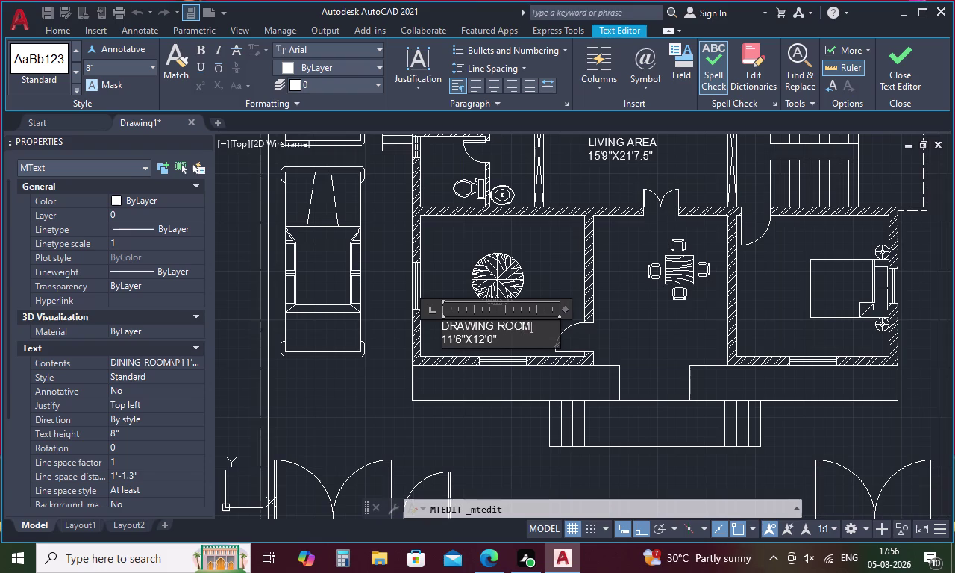
Change the drawing room label's size to 14'0"X12'0".
click(460, 337)
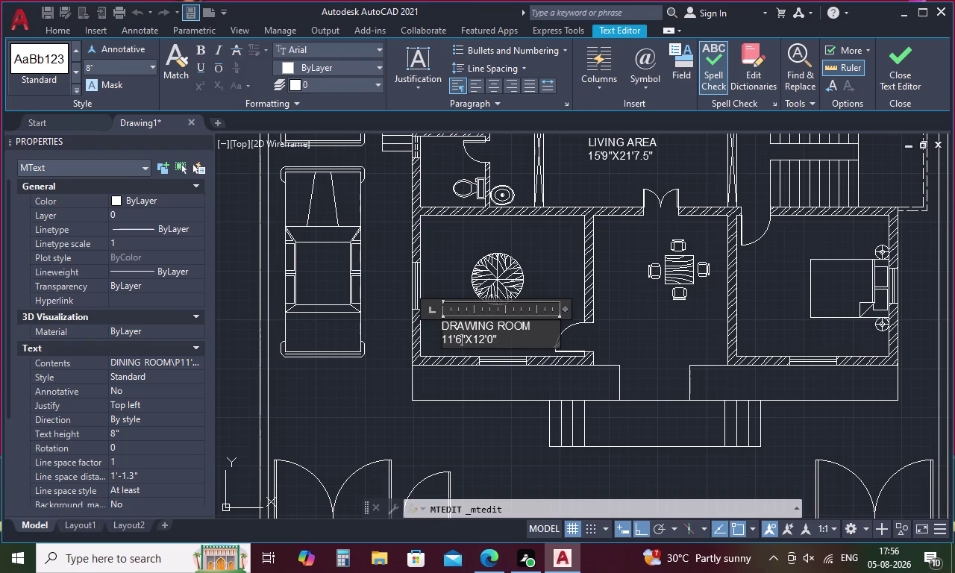
key(BackSpace)
key(0)
key(Left)
key(Left)
key(Left)
key(Right)
key(BackSpace)
key(4)
click(374, 367)
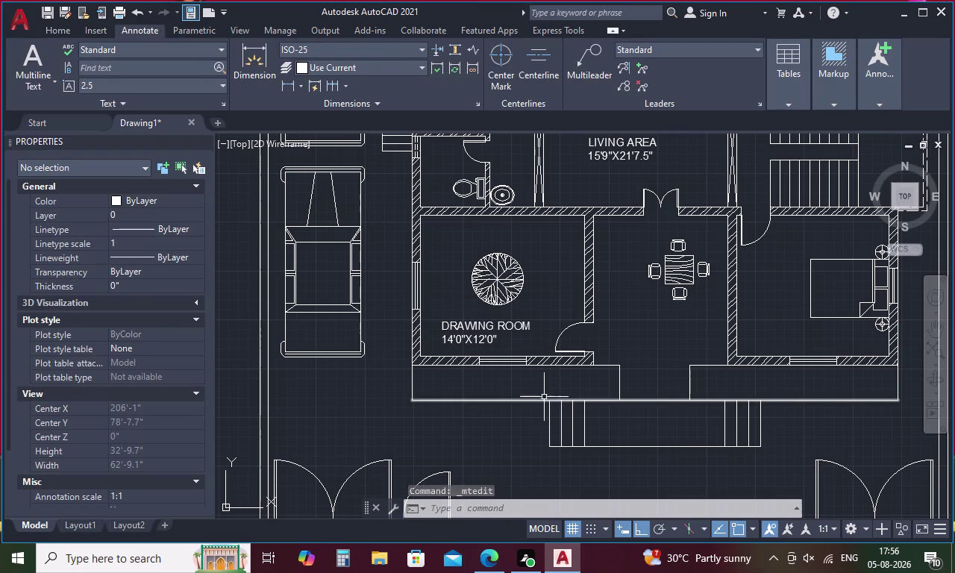
middle_drag(605, 301, 622, 485)
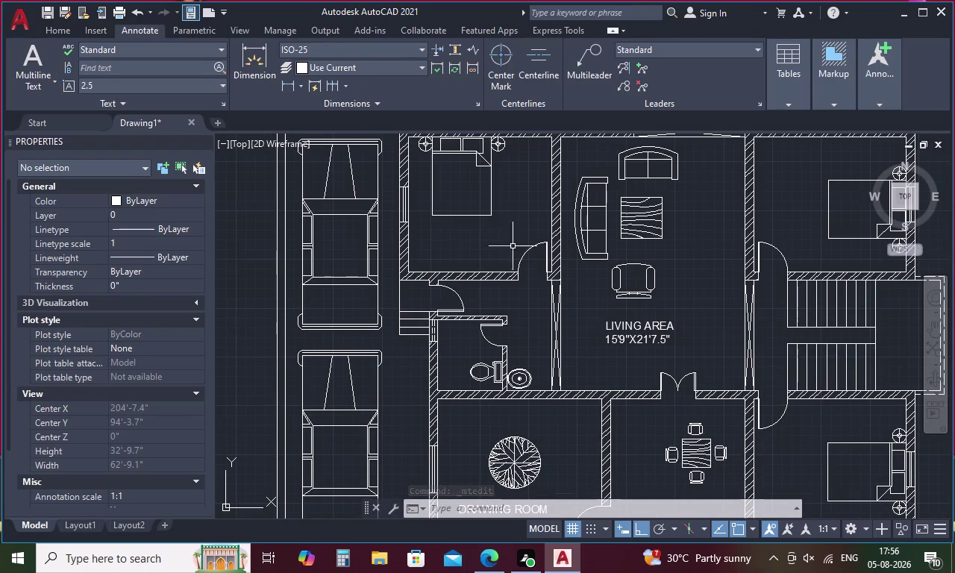